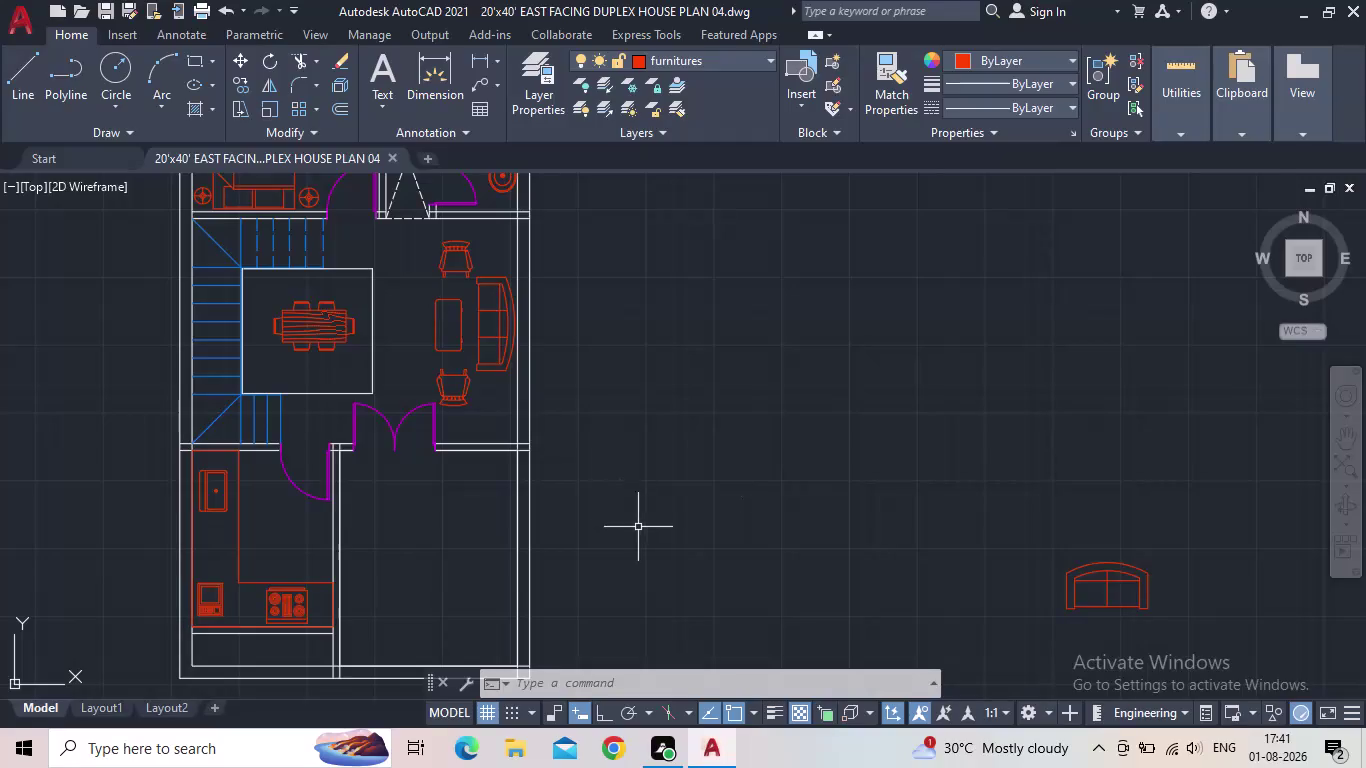
Inspect the strip below the kitchen counter by selecting its boundary lines.
scroll(down, 3)
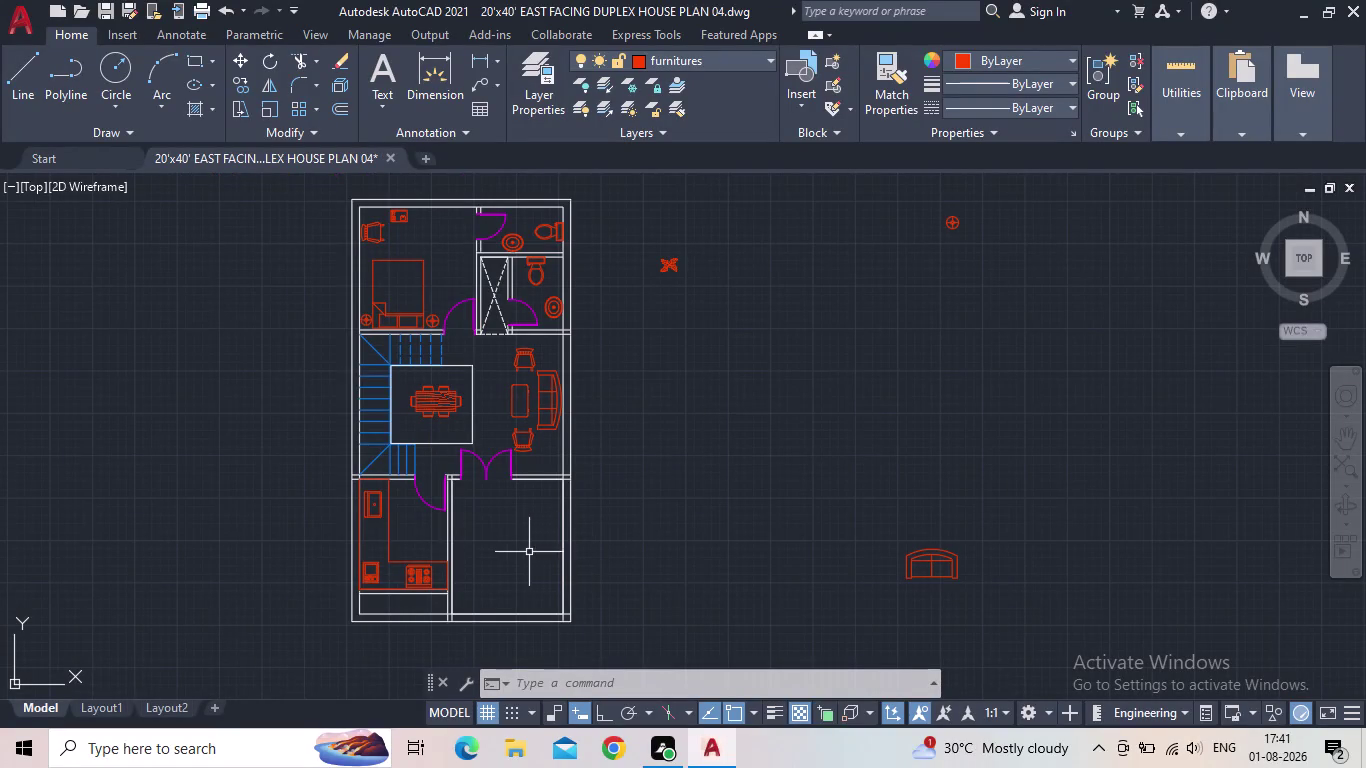
middle_drag(391, 608, 454, 575)
scroll(up, 3)
scroll(up, 3)
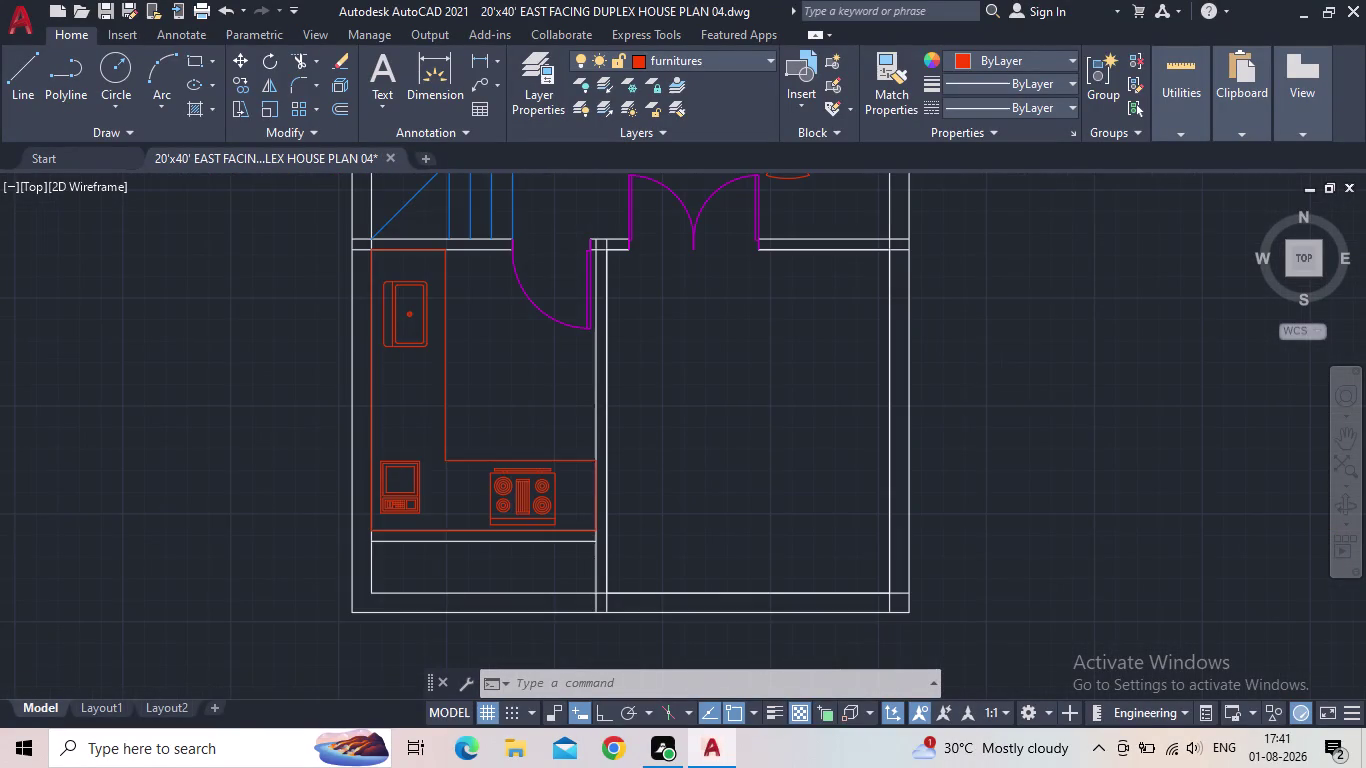
click(418, 524)
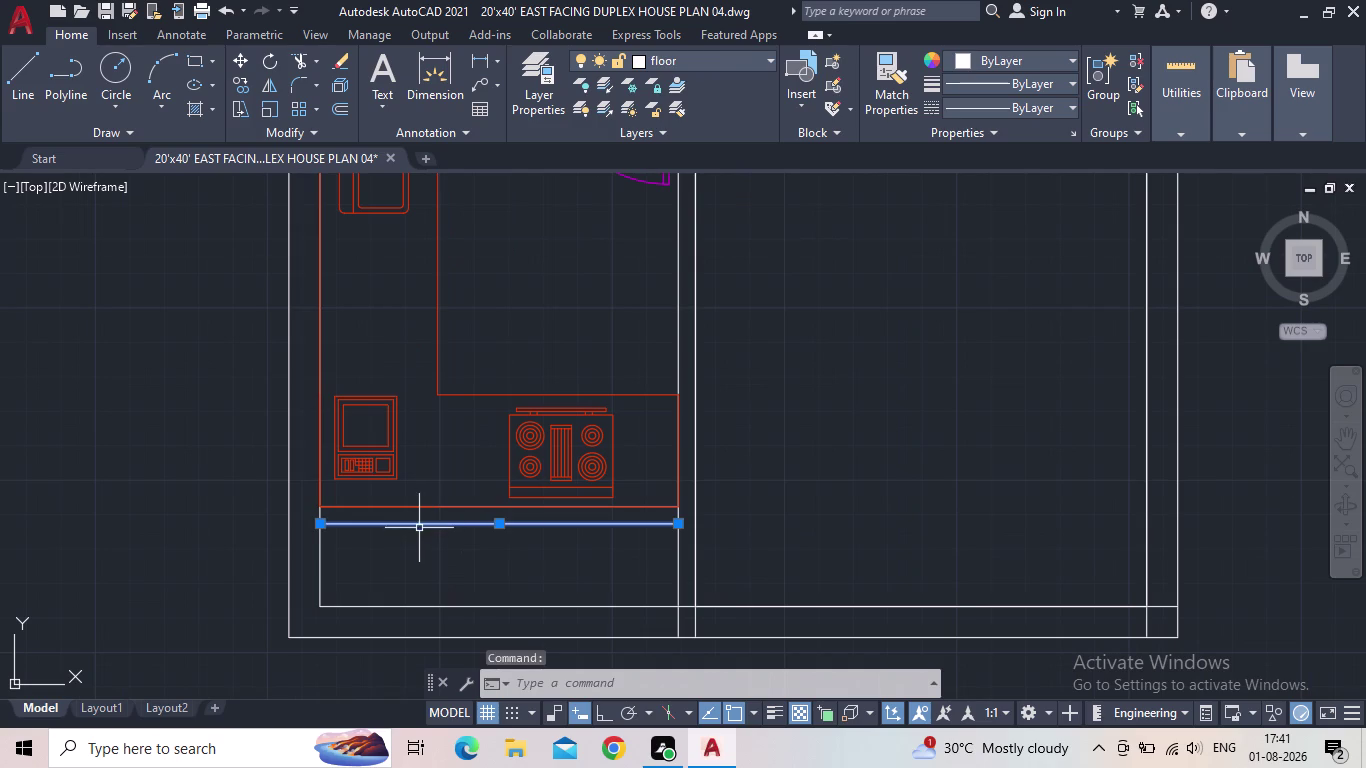
click(316, 580)
click(321, 580)
click(318, 579)
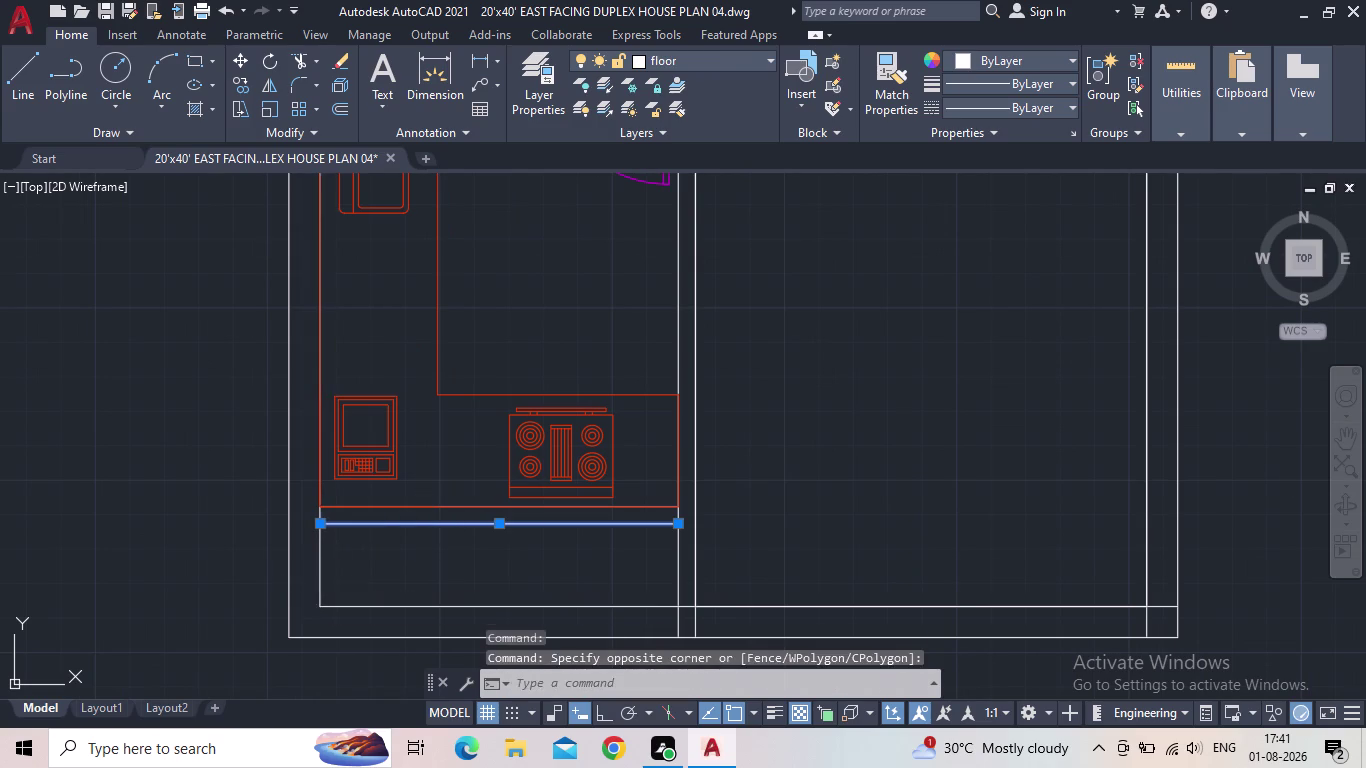
click(393, 610)
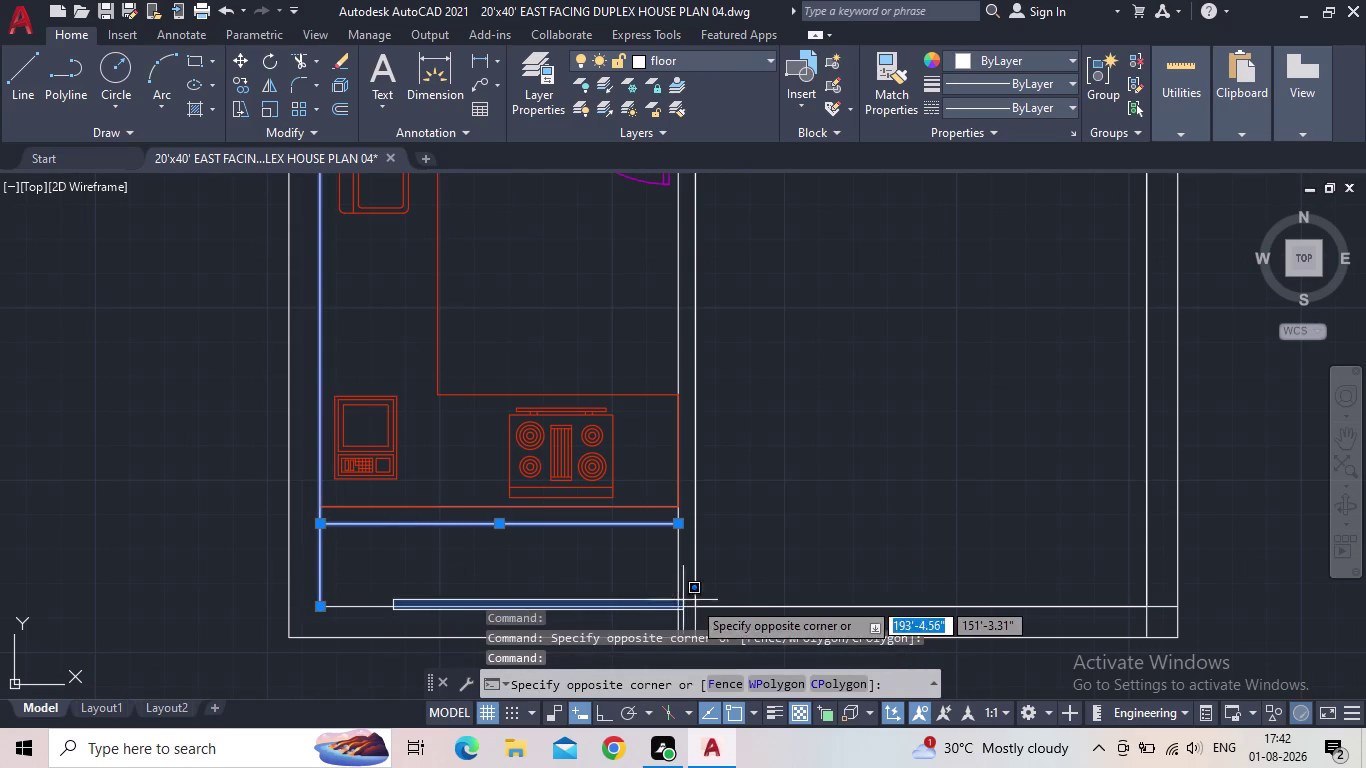
click(671, 599)
click(679, 592)
click(627, 612)
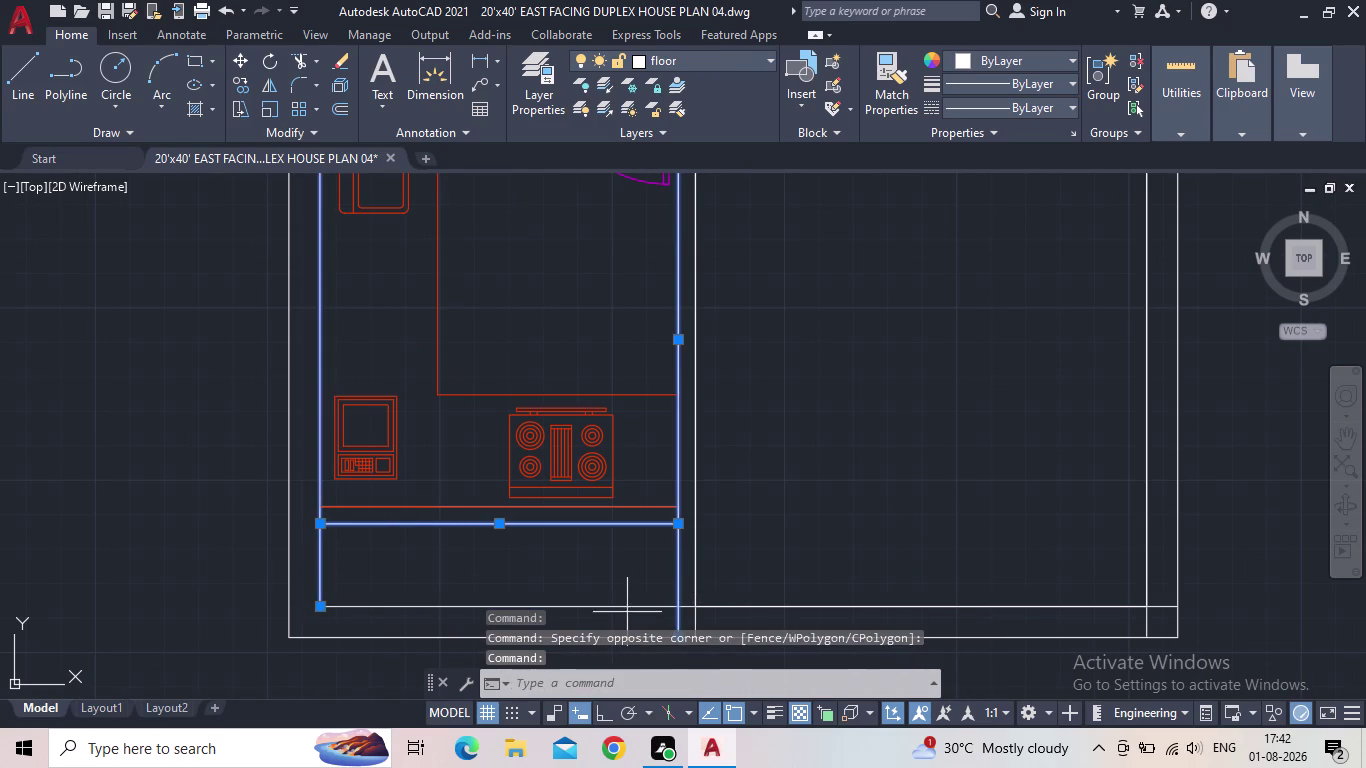
click(620, 606)
key(Escape)
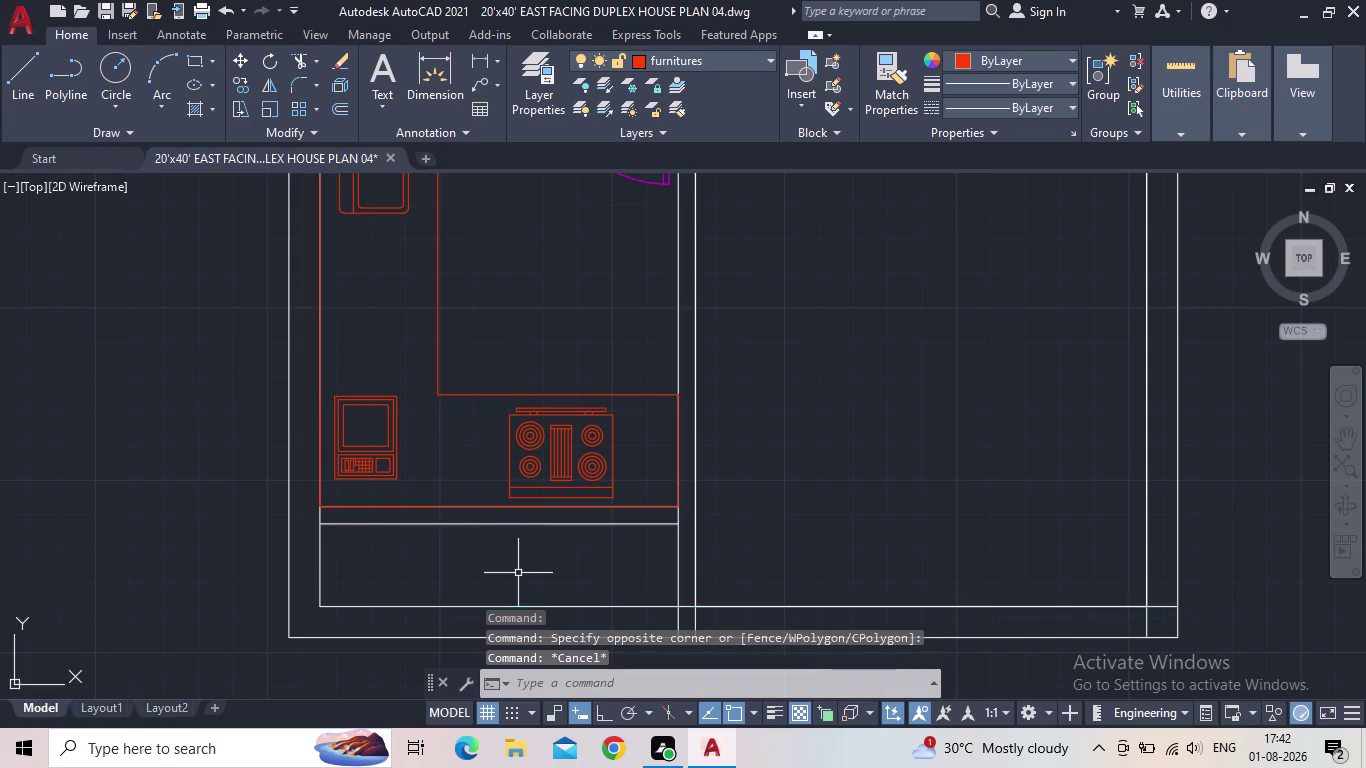
scroll(down, 3)
middle_drag(551, 561, 553, 576)
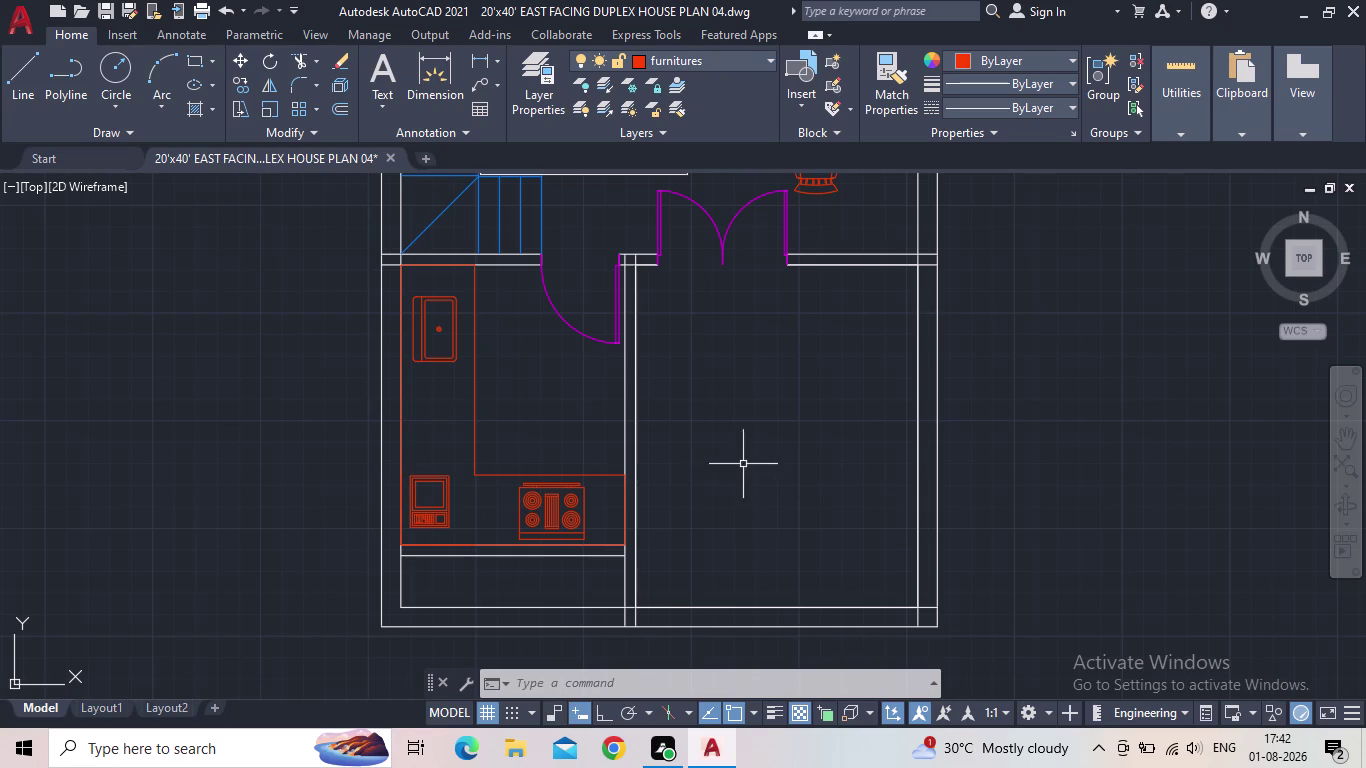
Erase the spare sofa lying beside the plan.
middle_drag(744, 441, 720, 424)
scroll(down, 3)
middle_drag(705, 412, 705, 416)
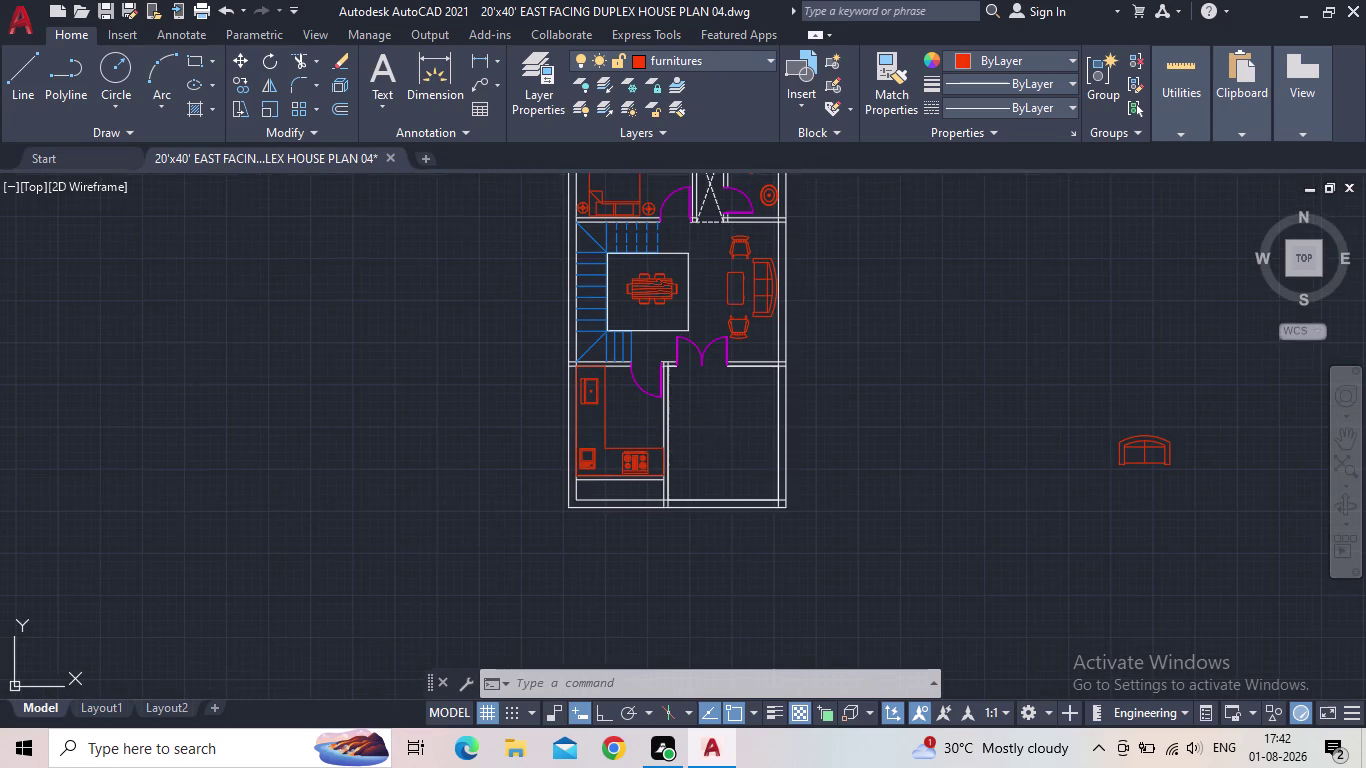
middle_drag(705, 416, 676, 464)
middle_click(676, 464)
scroll(up, 3)
scroll(down, 3)
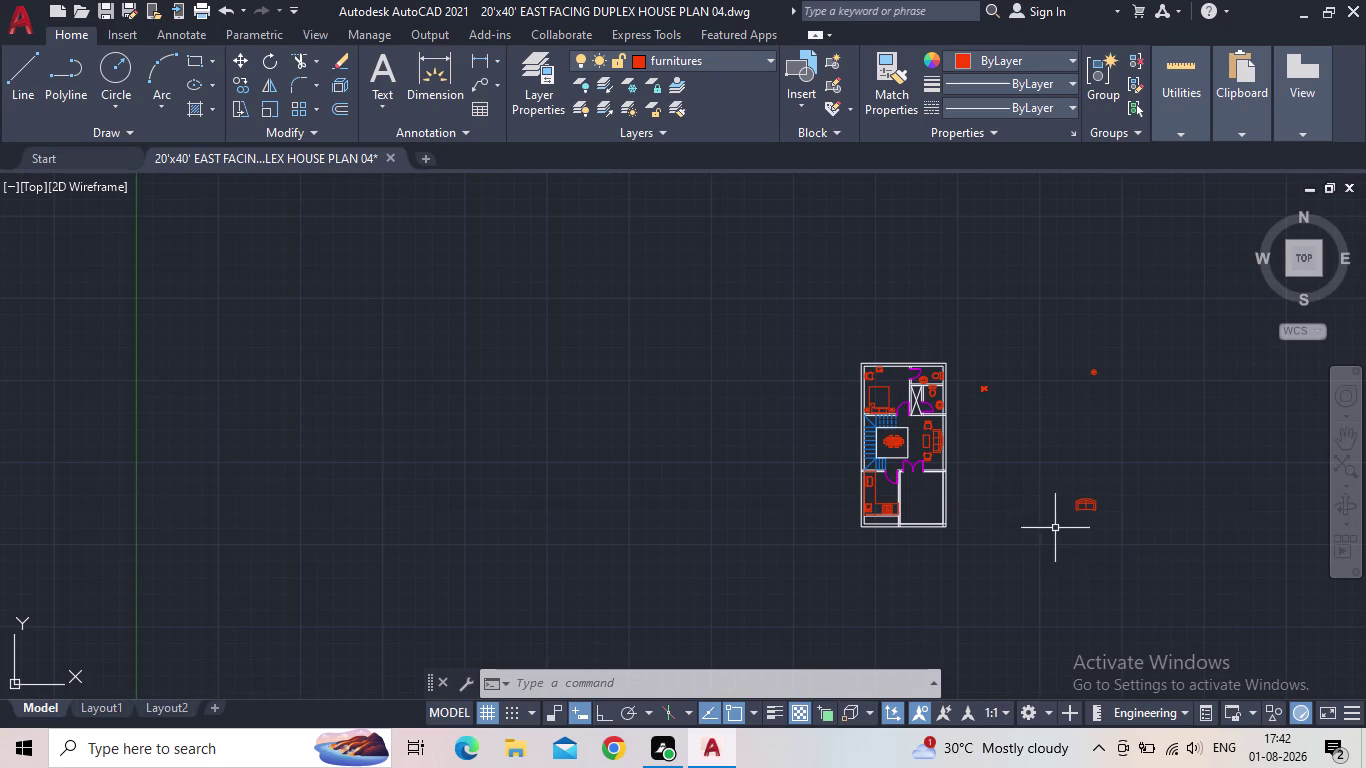
drag(1102, 544, 1092, 521)
click(1071, 470)
key(Delete)
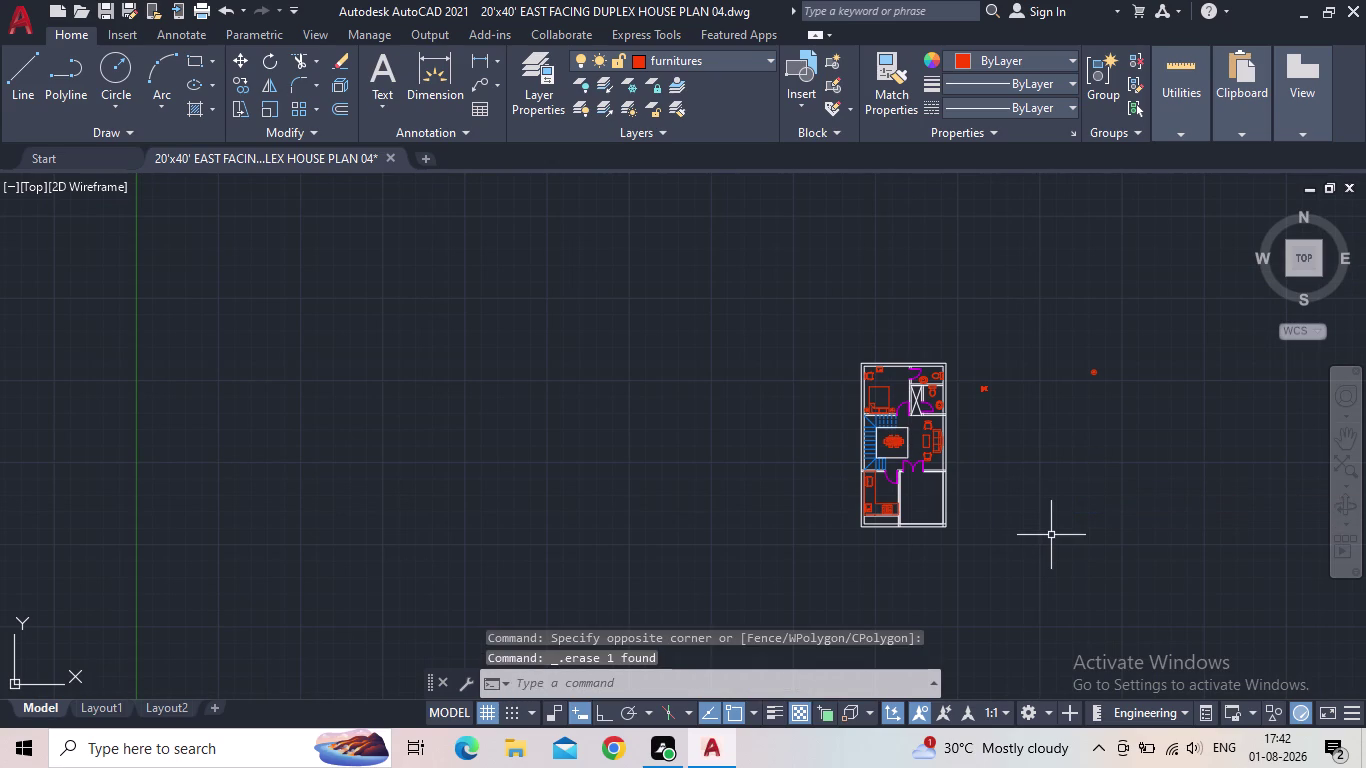
Grip-move the plant block into the strip below the kitchen counter.
scroll(up, 3)
scroll(up, 3)
click(984, 474)
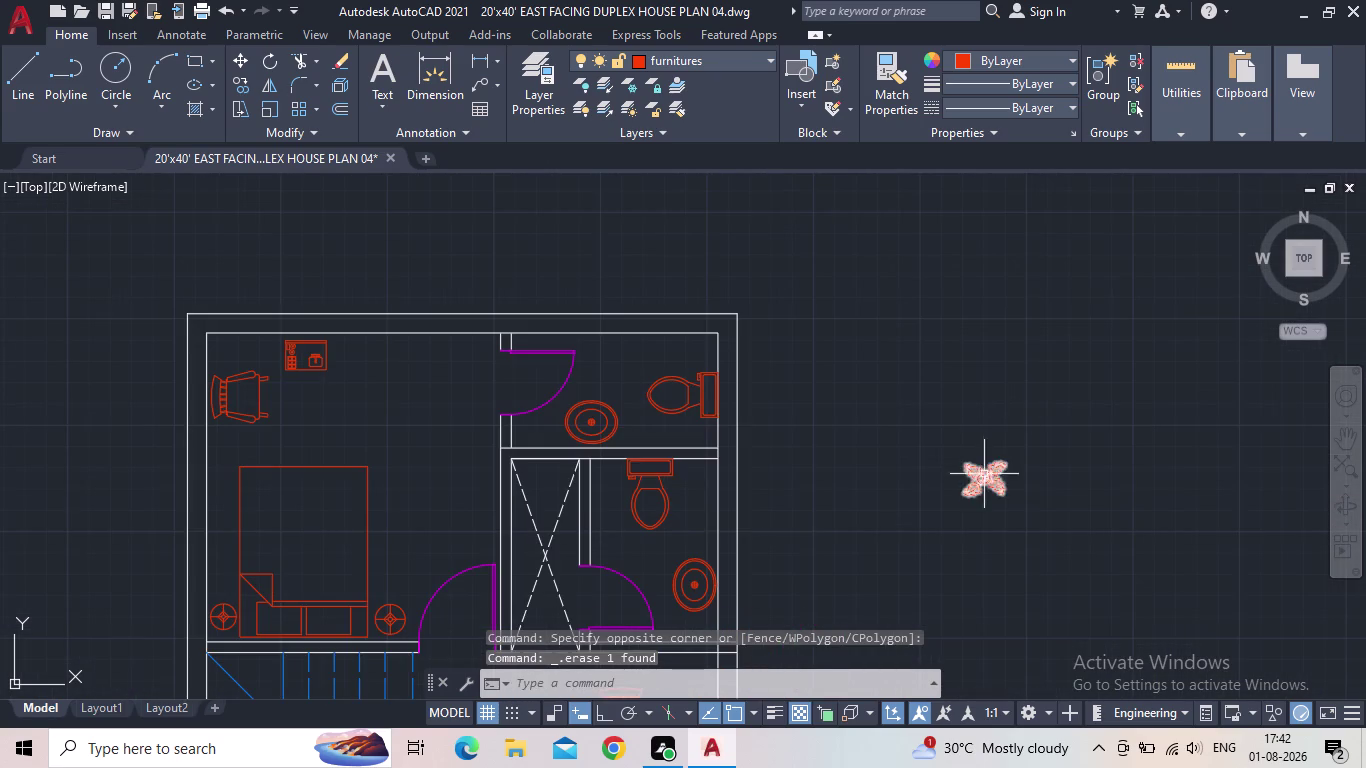
click(982, 479)
middle_drag(906, 536, 1070, 404)
scroll(down, 3)
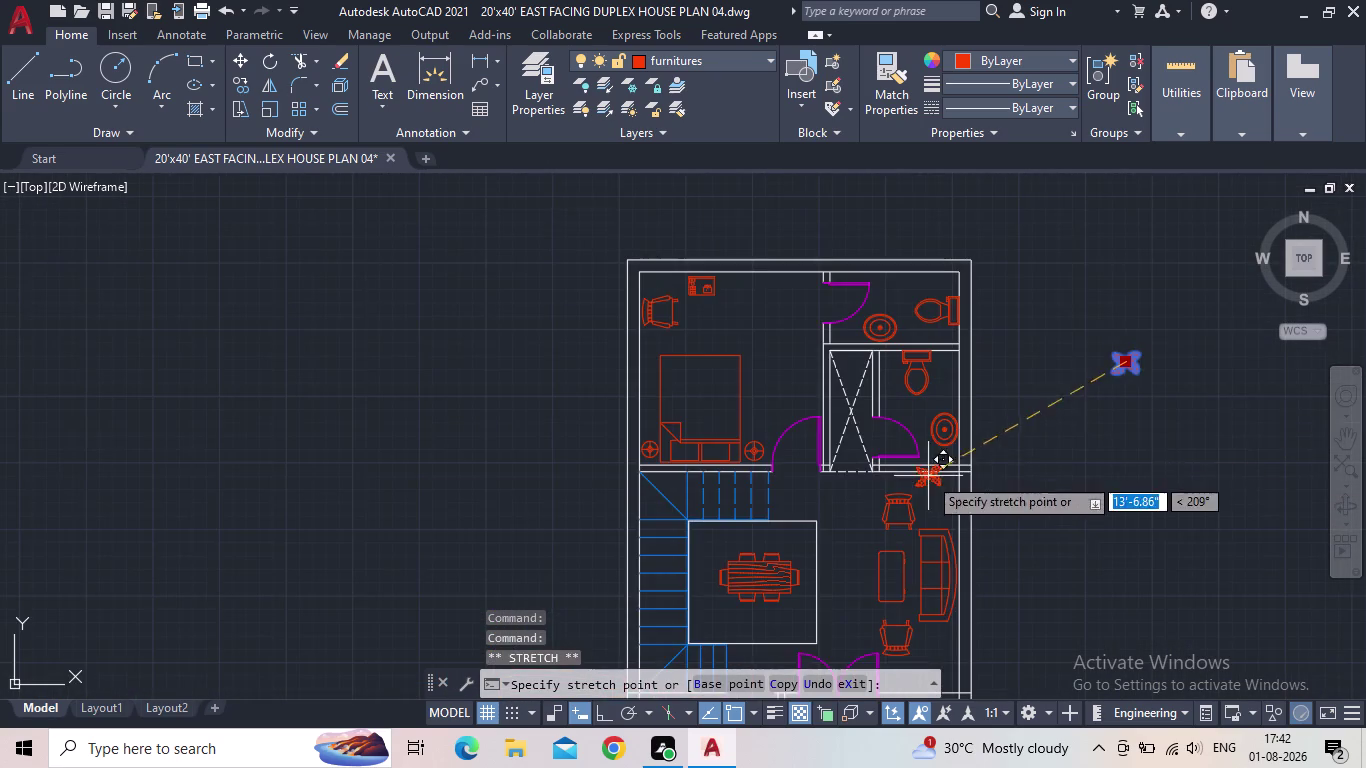
middle_drag(921, 496, 981, 342)
middle_drag(818, 535, 997, 324)
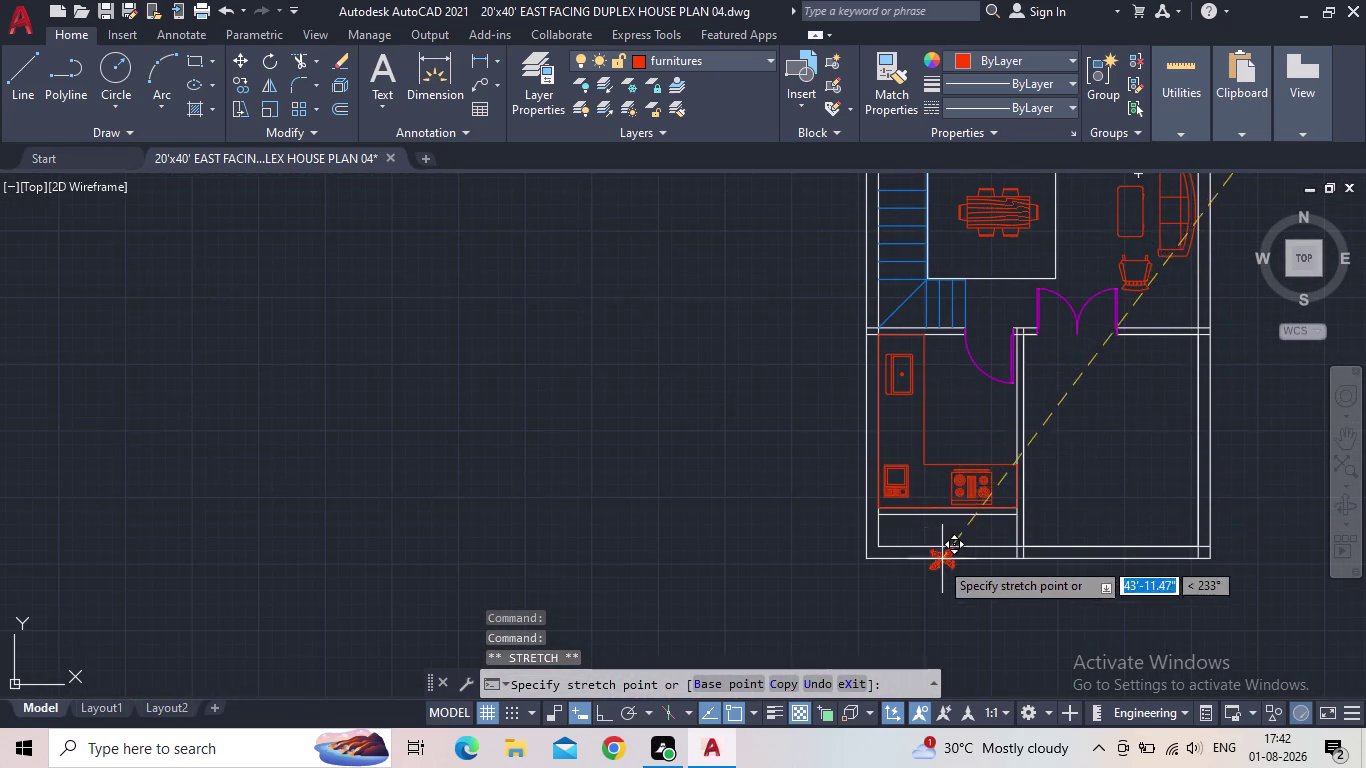
scroll(up, 3)
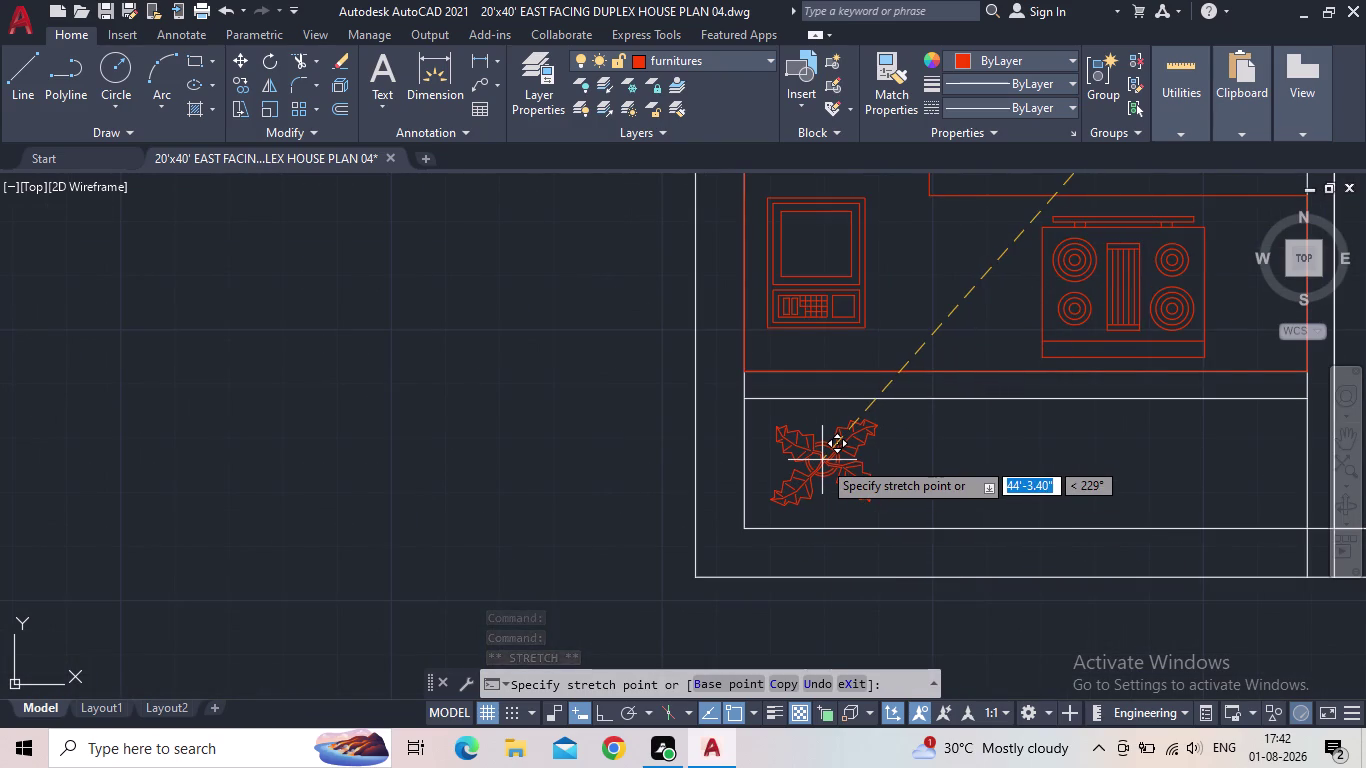
click(822, 460)
key(Escape)
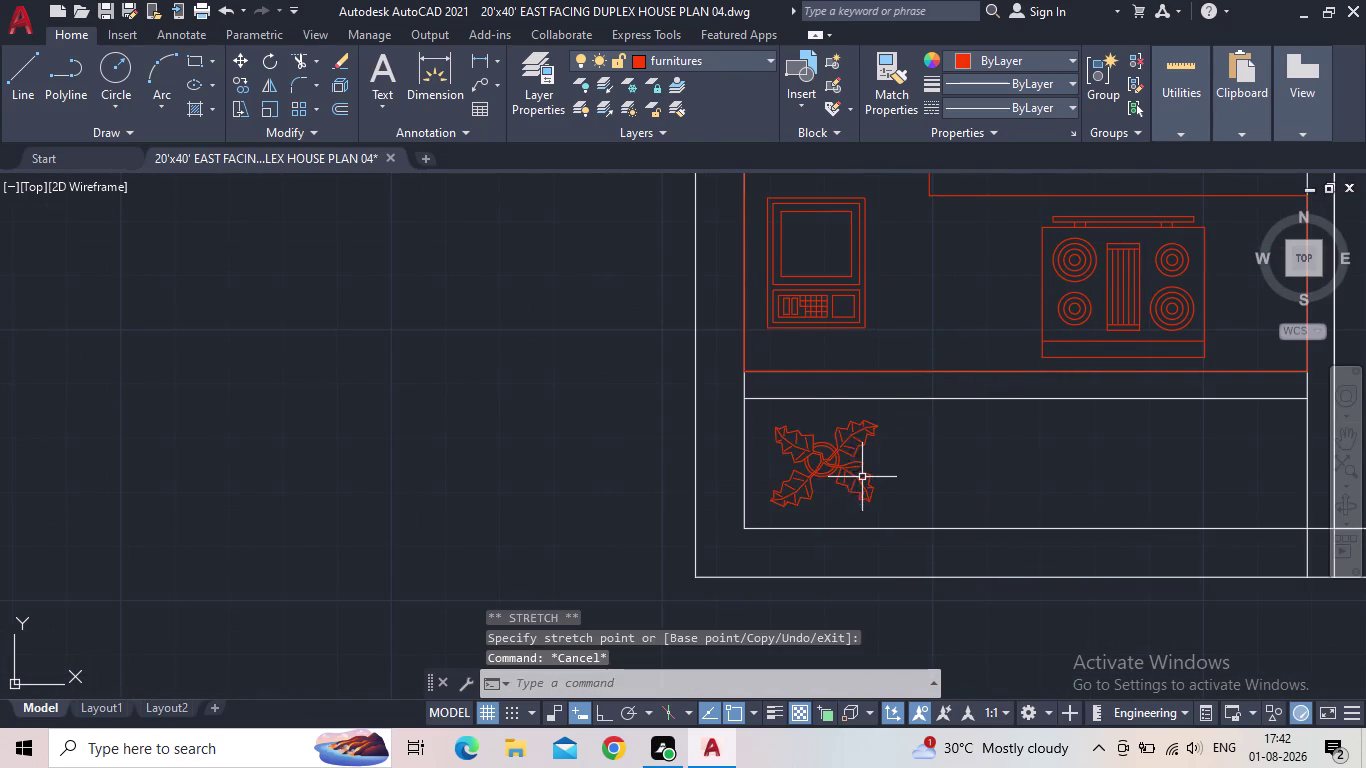
Shrink the plant about its centre with the SC scale command.
key(s)
key(c)
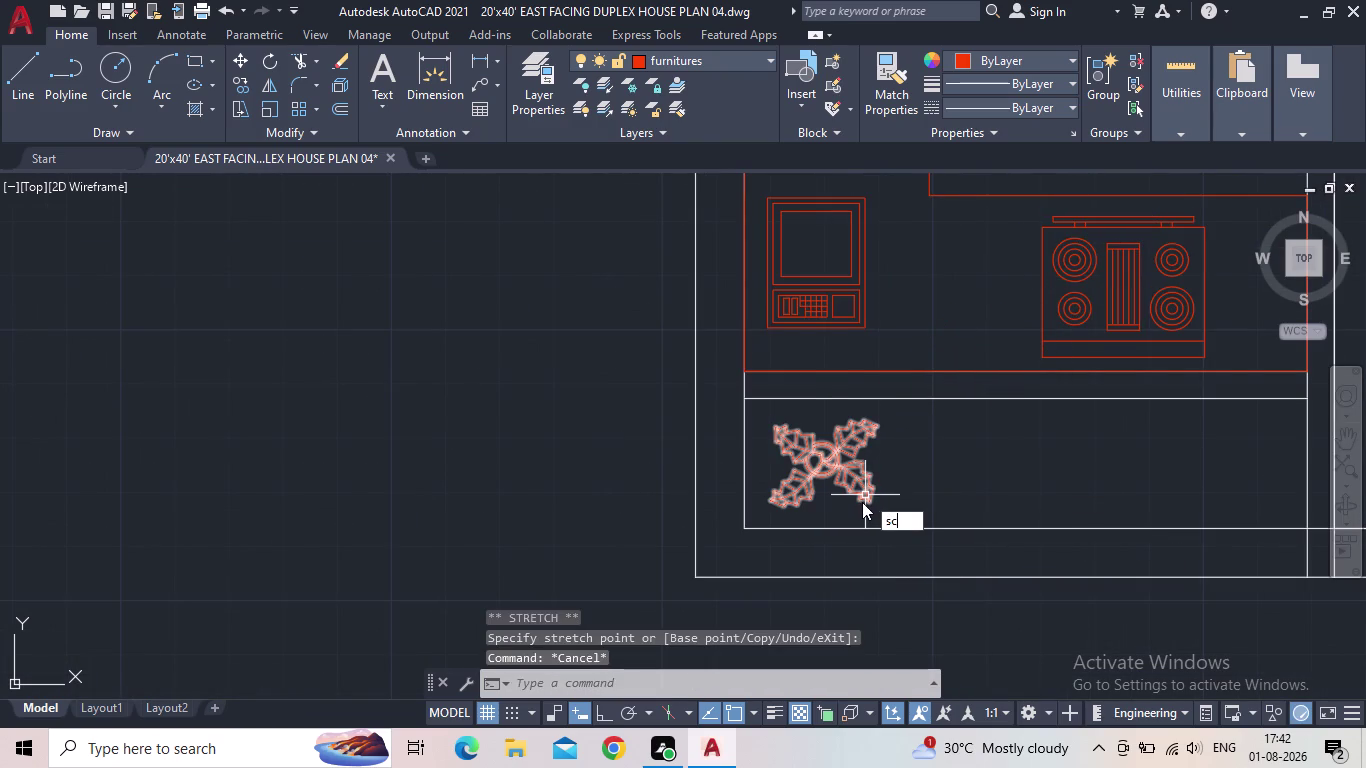
key(Return)
click(821, 463)
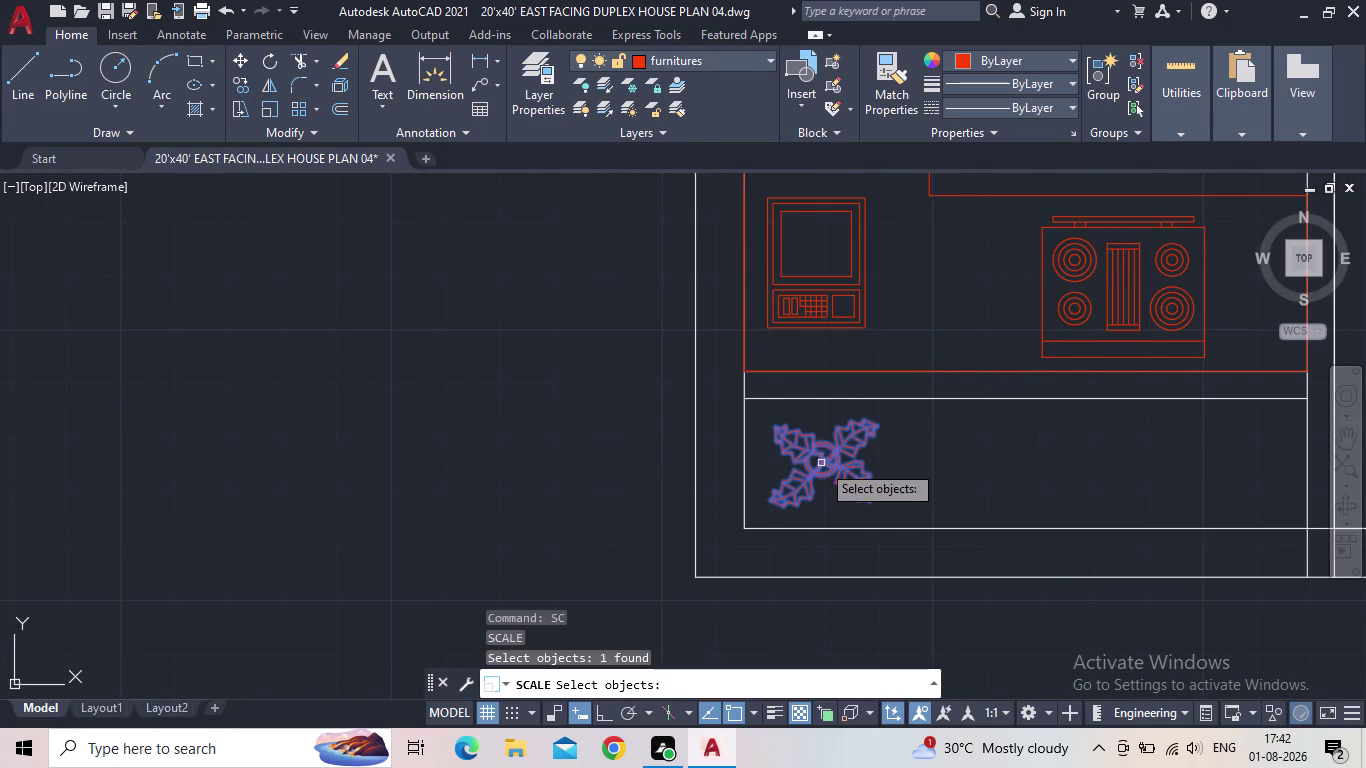
key(space)
click(824, 462)
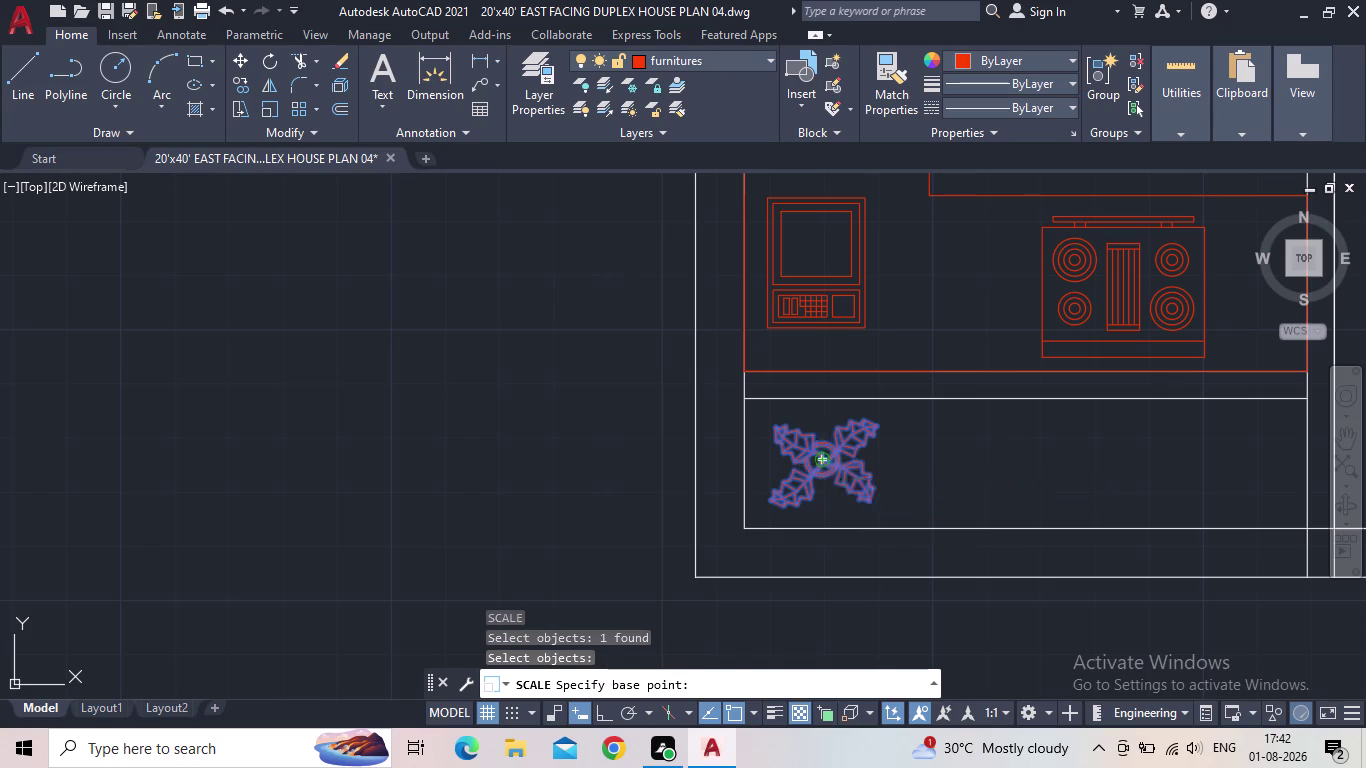
click(834, 500)
click(824, 465)
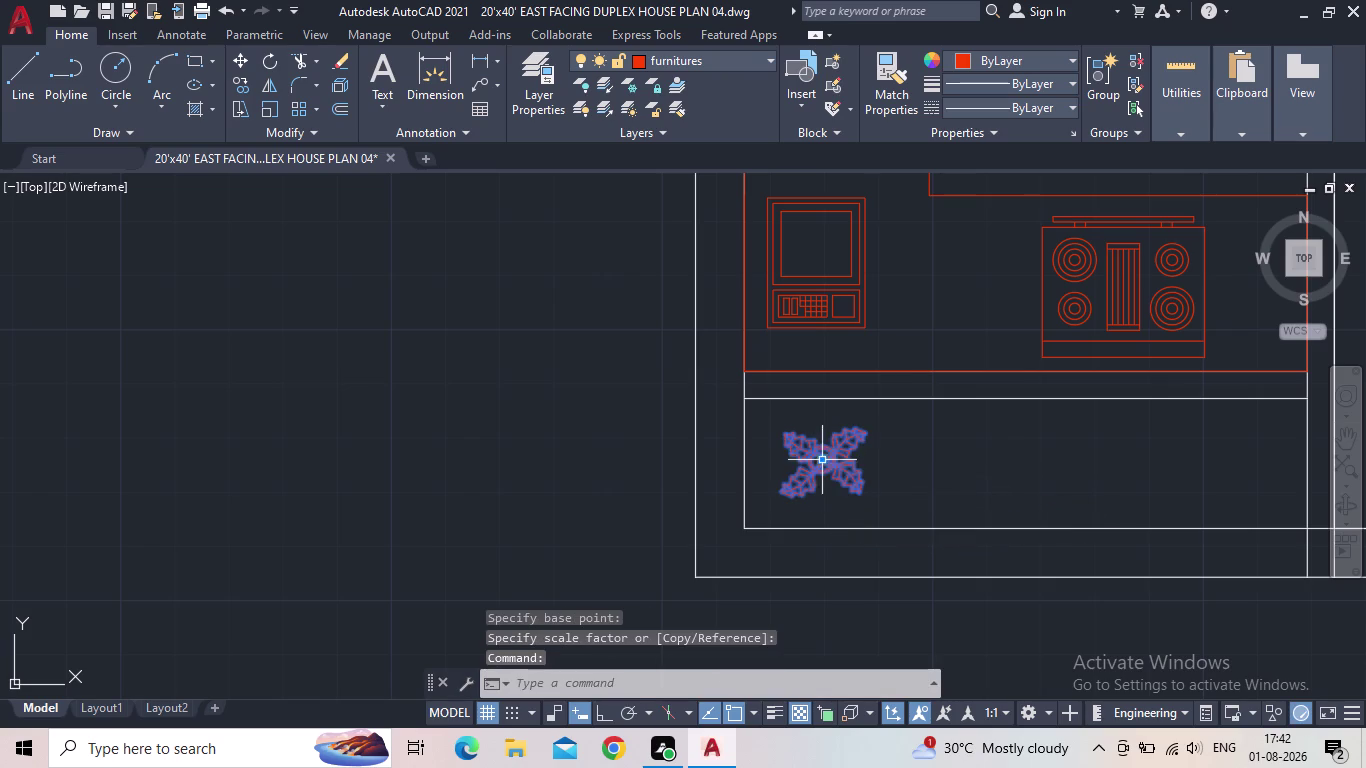
key(c)
key(o)
key(Return)
click(822, 459)
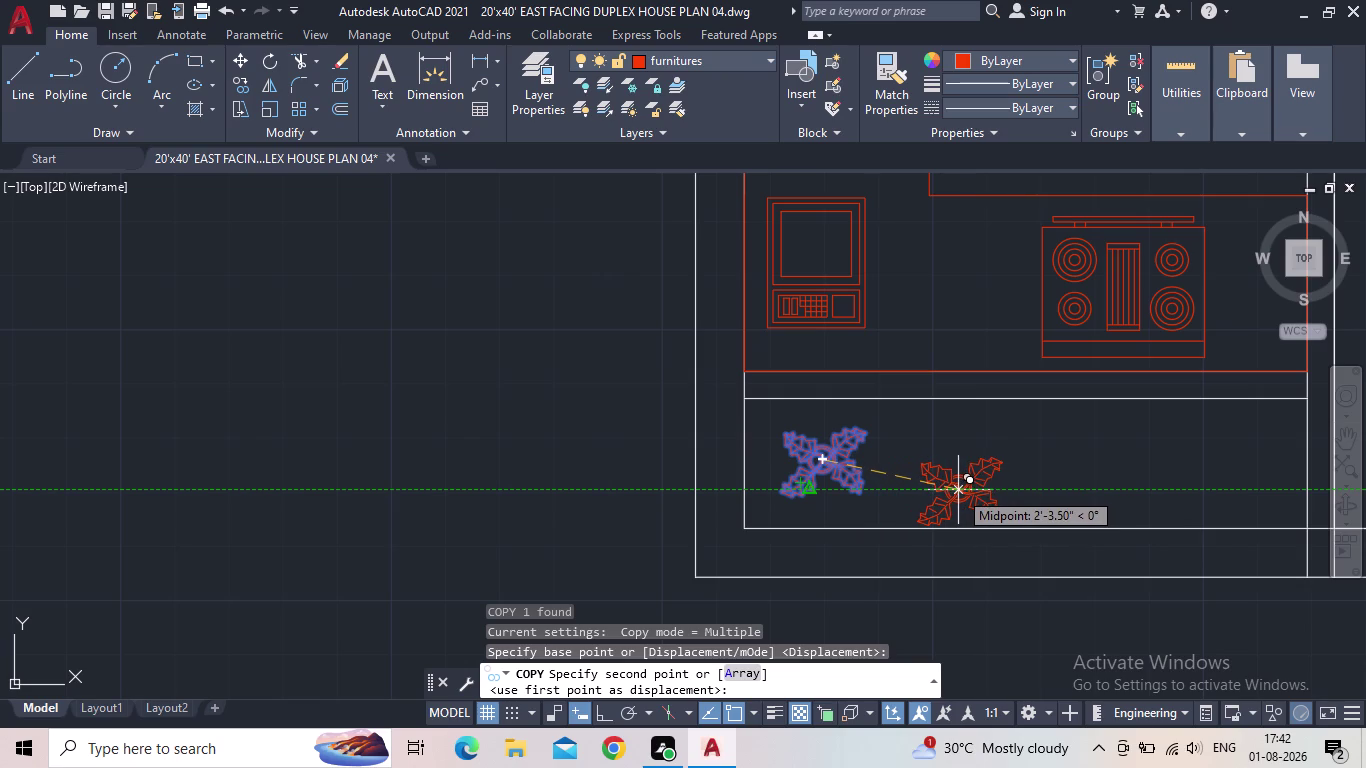
Place plant copies beside the first plant and in the adjacent room's corner.
click(957, 490)
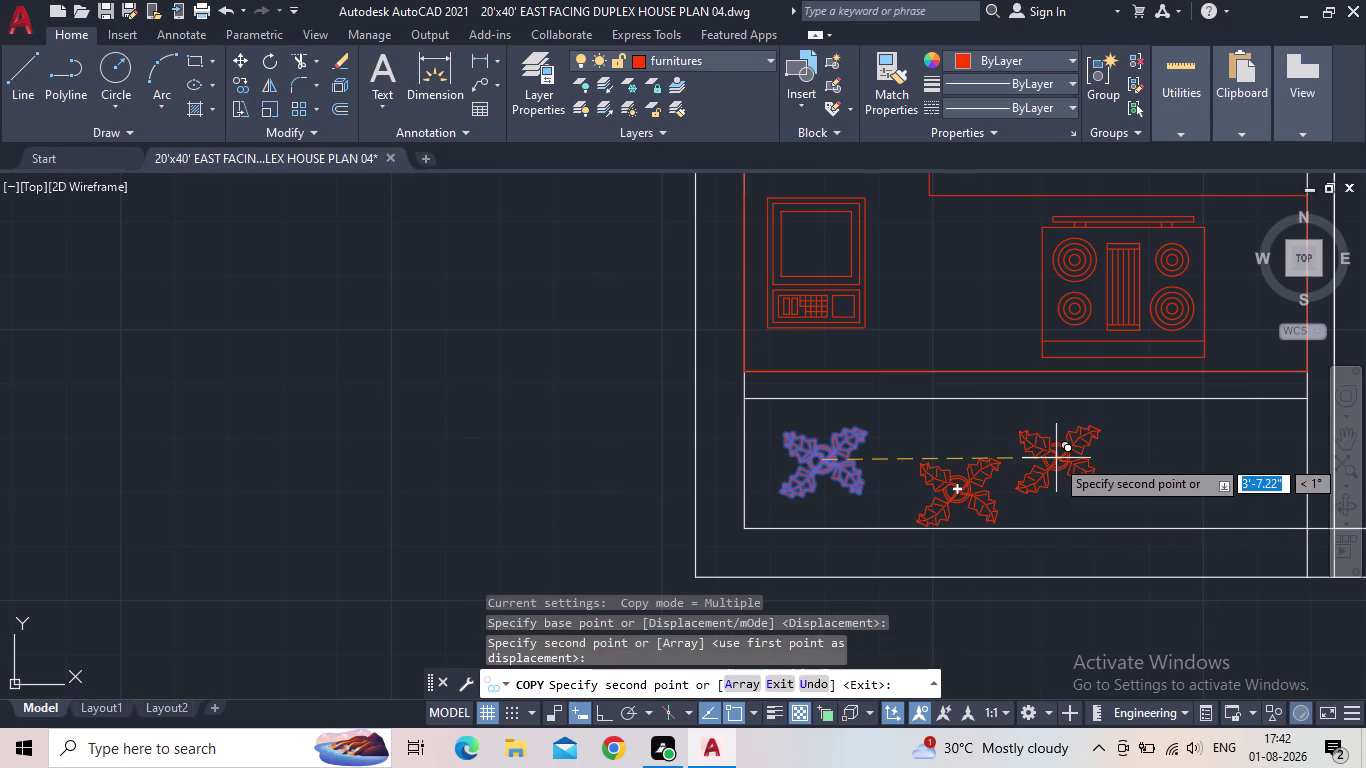
middle_drag(1221, 490, 1220, 490)
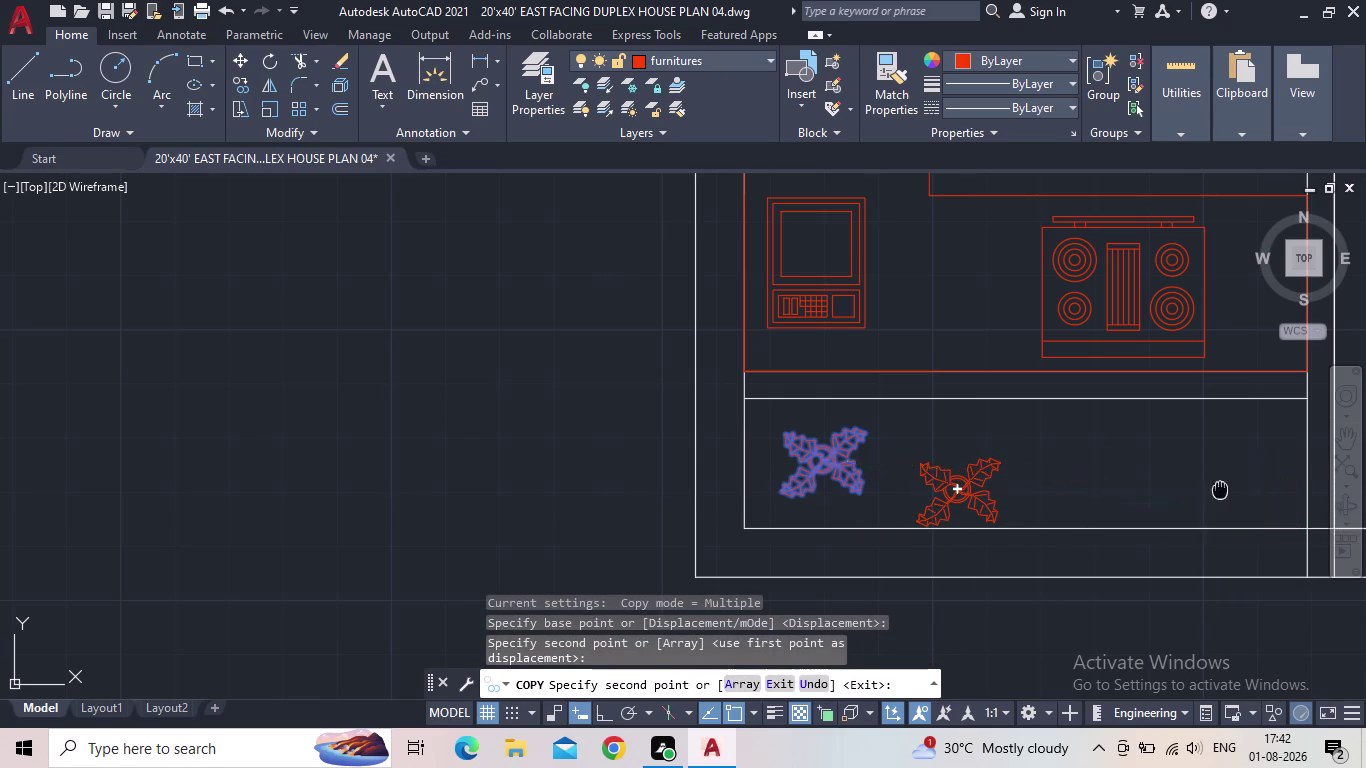
middle_drag(1220, 490, 949, 528)
scroll(down, 3)
middle_drag(829, 547, 707, 559)
scroll(down, 3)
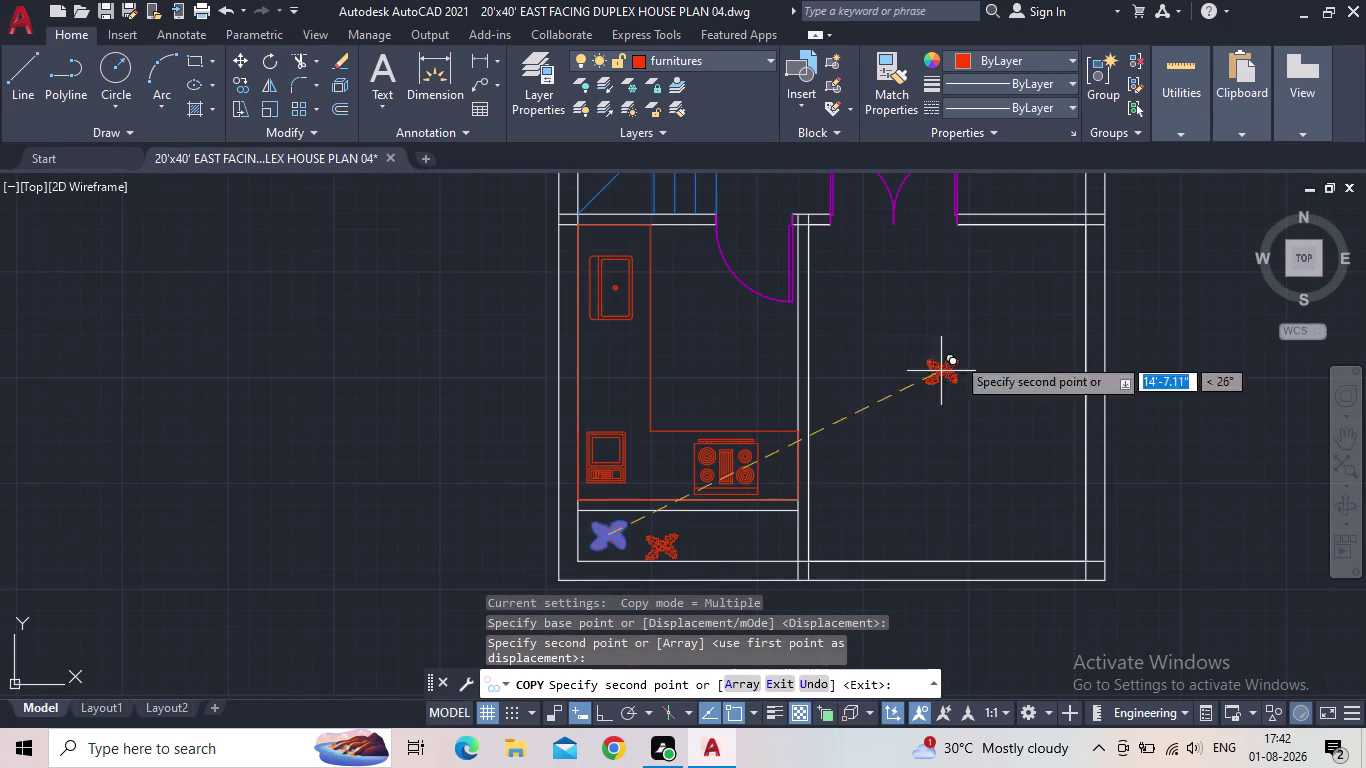
click(1045, 254)
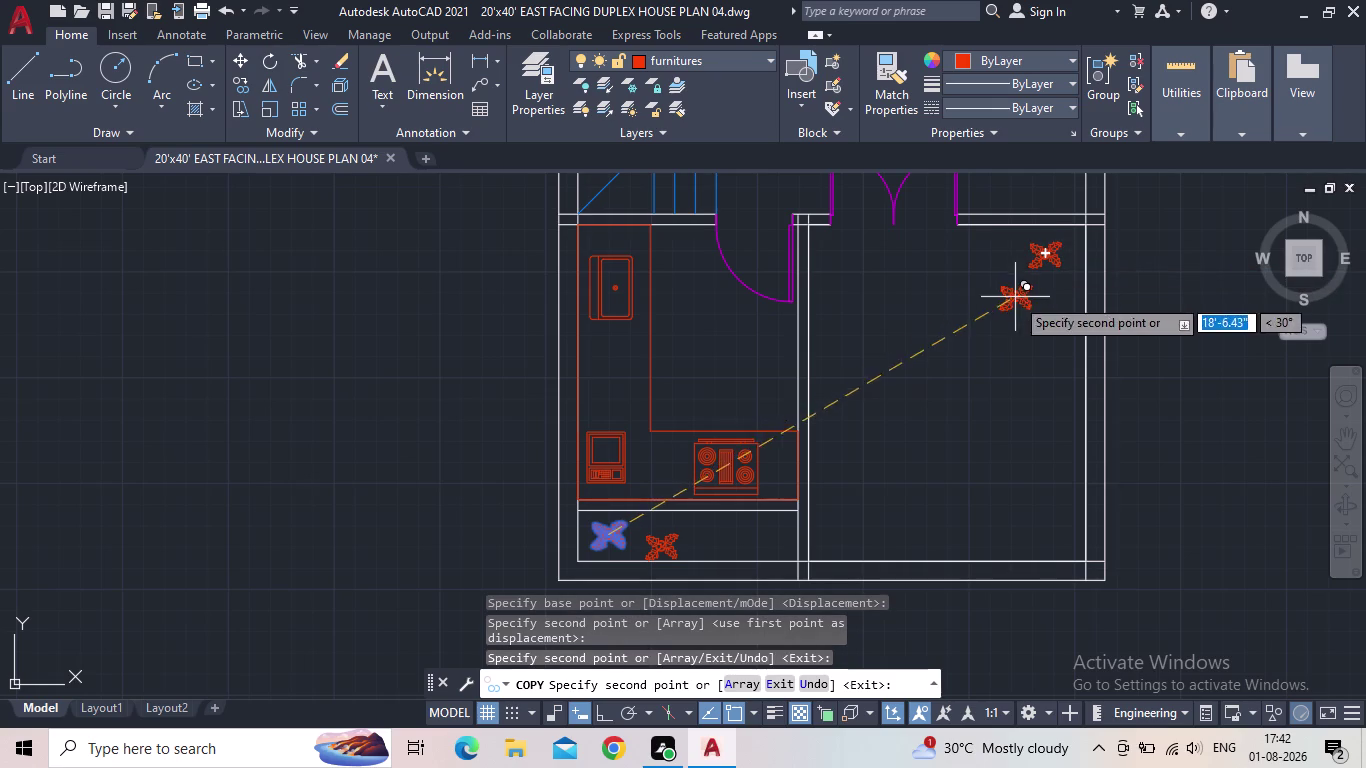
key(Escape)
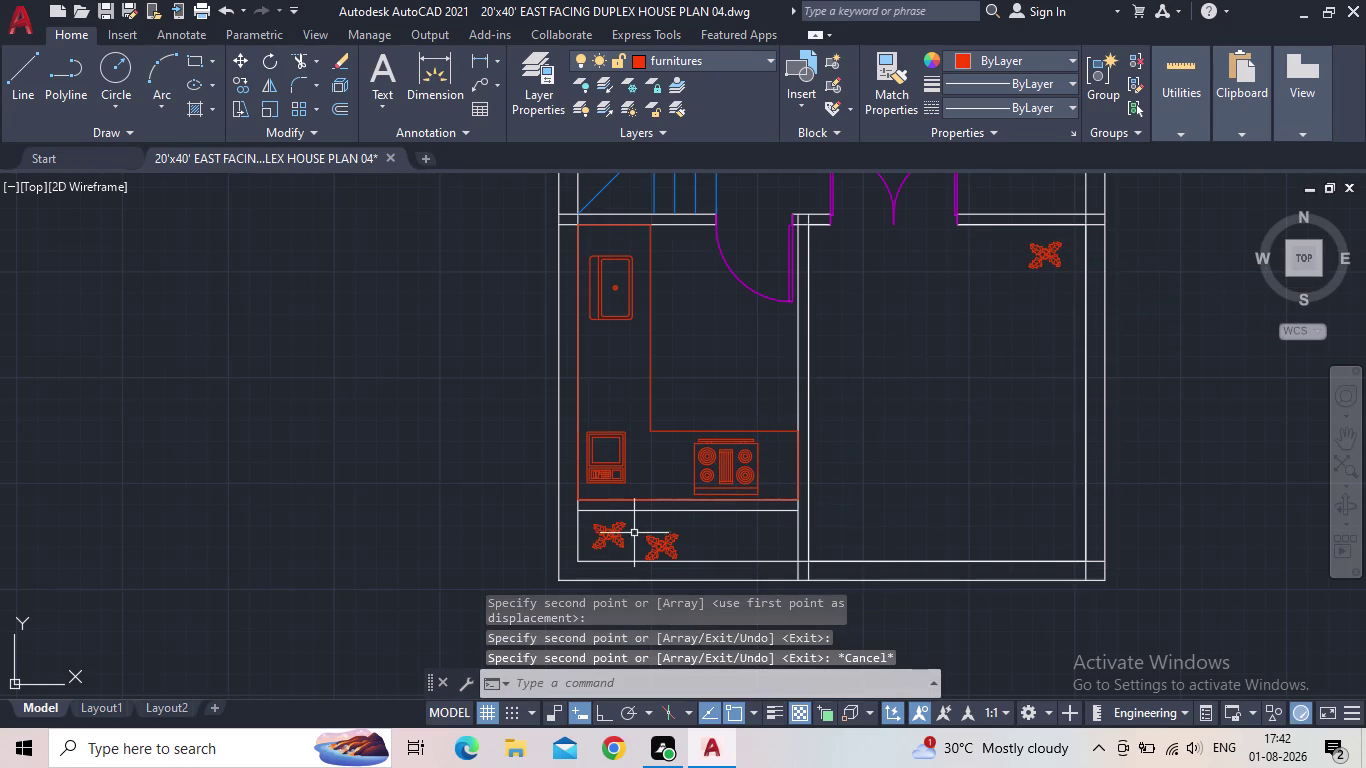
Reposition the first plant lower in the kitchen strip.
click(616, 536)
scroll(up, 3)
drag(617, 536, 619, 545)
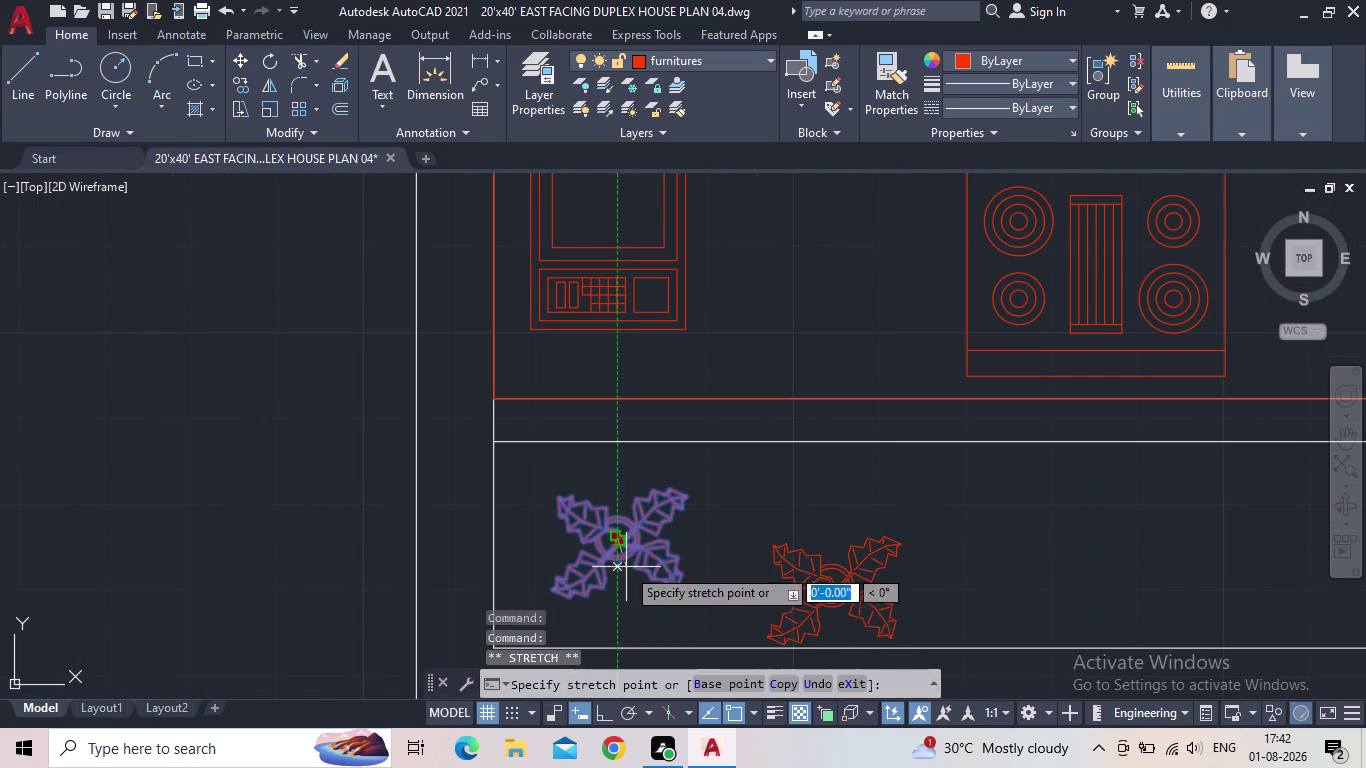
middle_drag(631, 581, 653, 519)
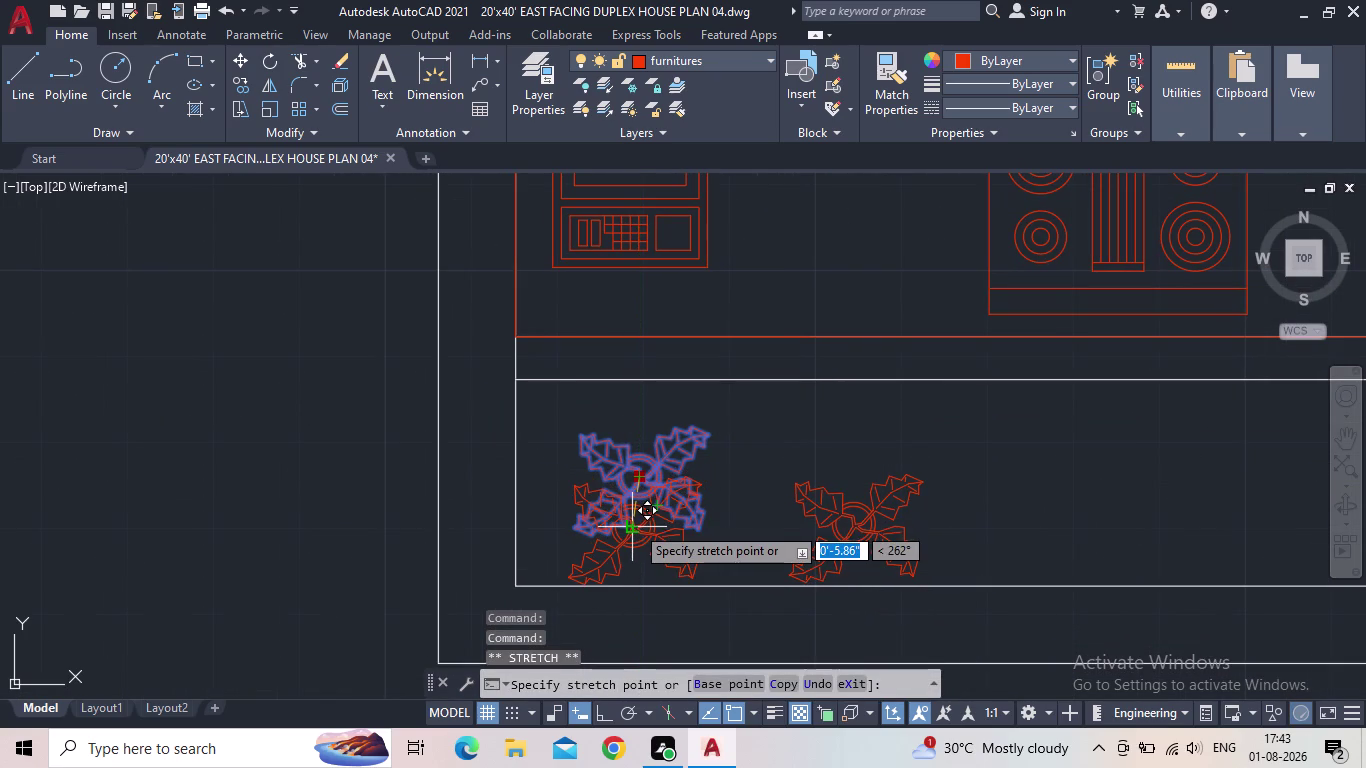
click(638, 518)
key(Escape)
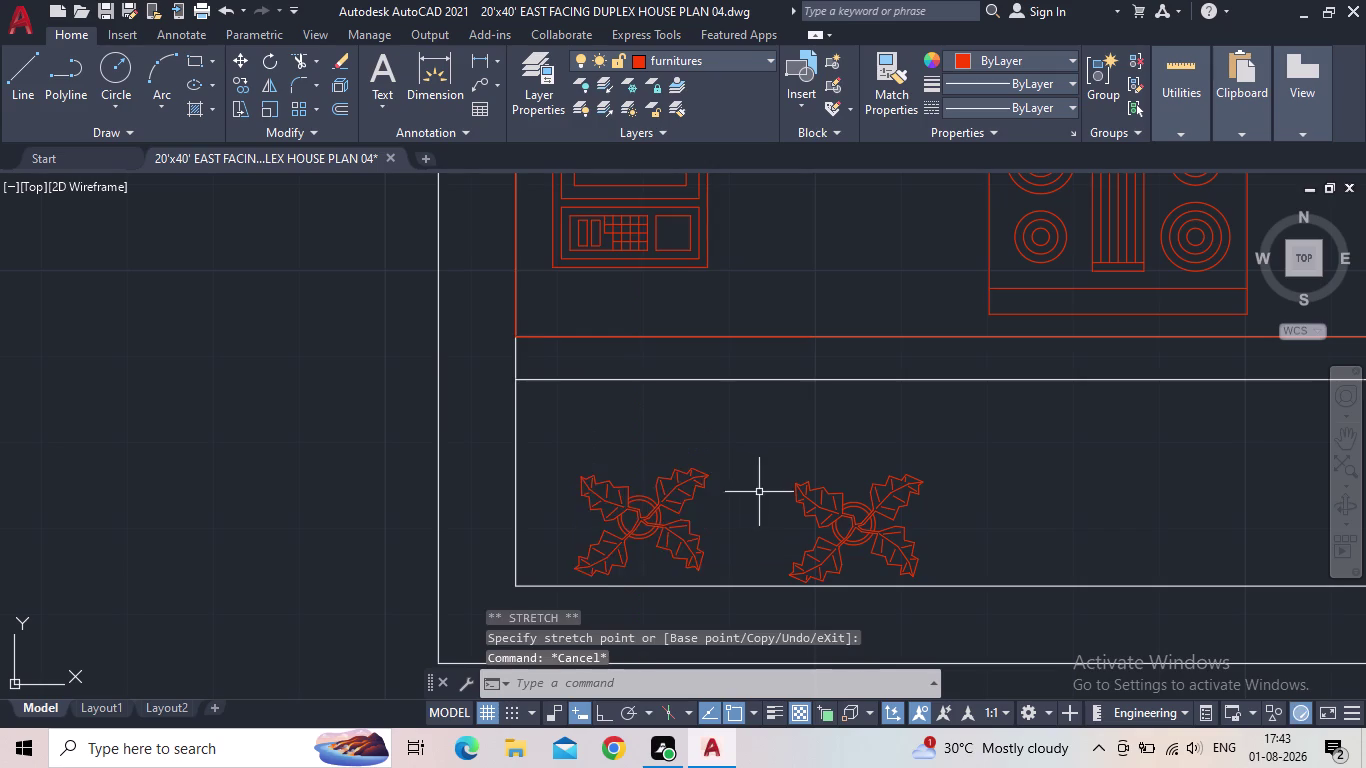
Select the plant symbol near the living room entrance.
scroll(down, 3)
middle_drag(743, 489, 566, 458)
middle_drag(688, 443, 643, 471)
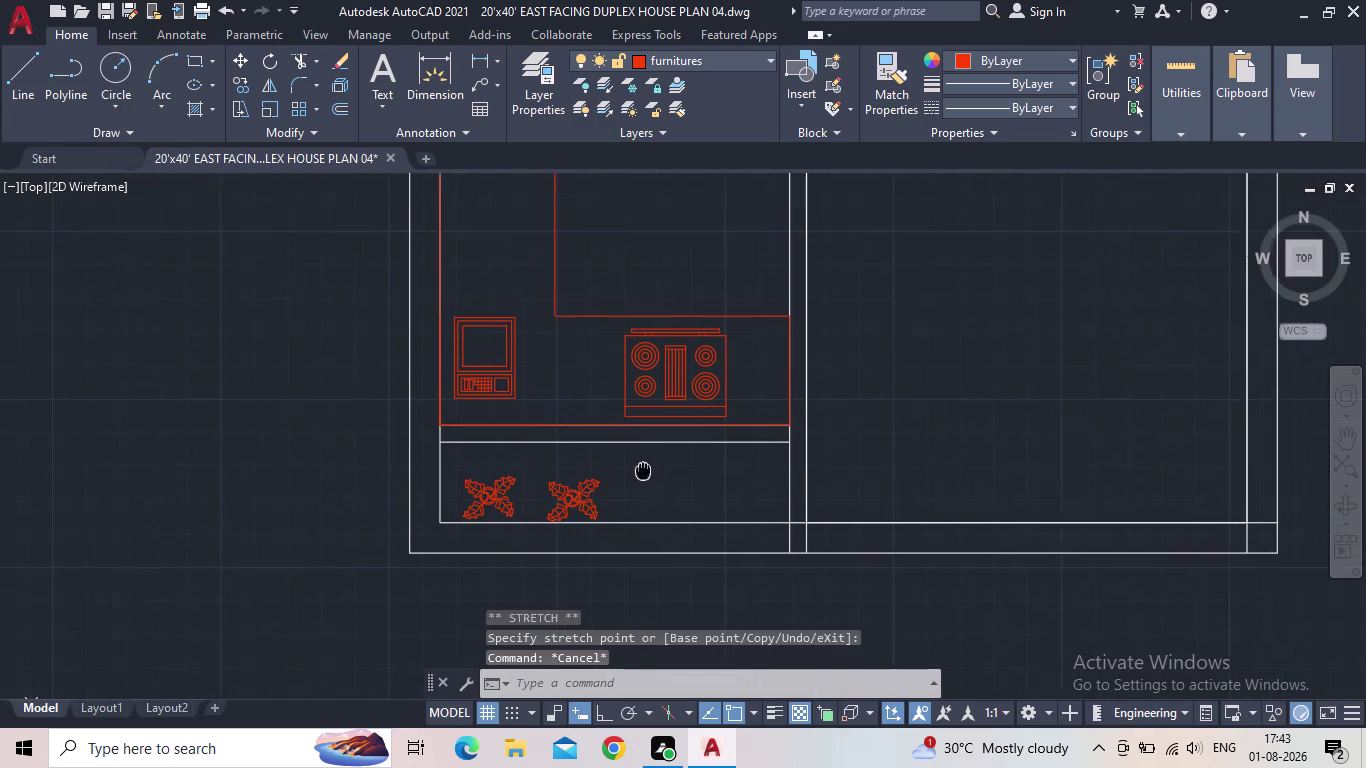
middle_drag(643, 471, 628, 476)
scroll(down, 3)
middle_drag(792, 359, 705, 505)
scroll(up, 3)
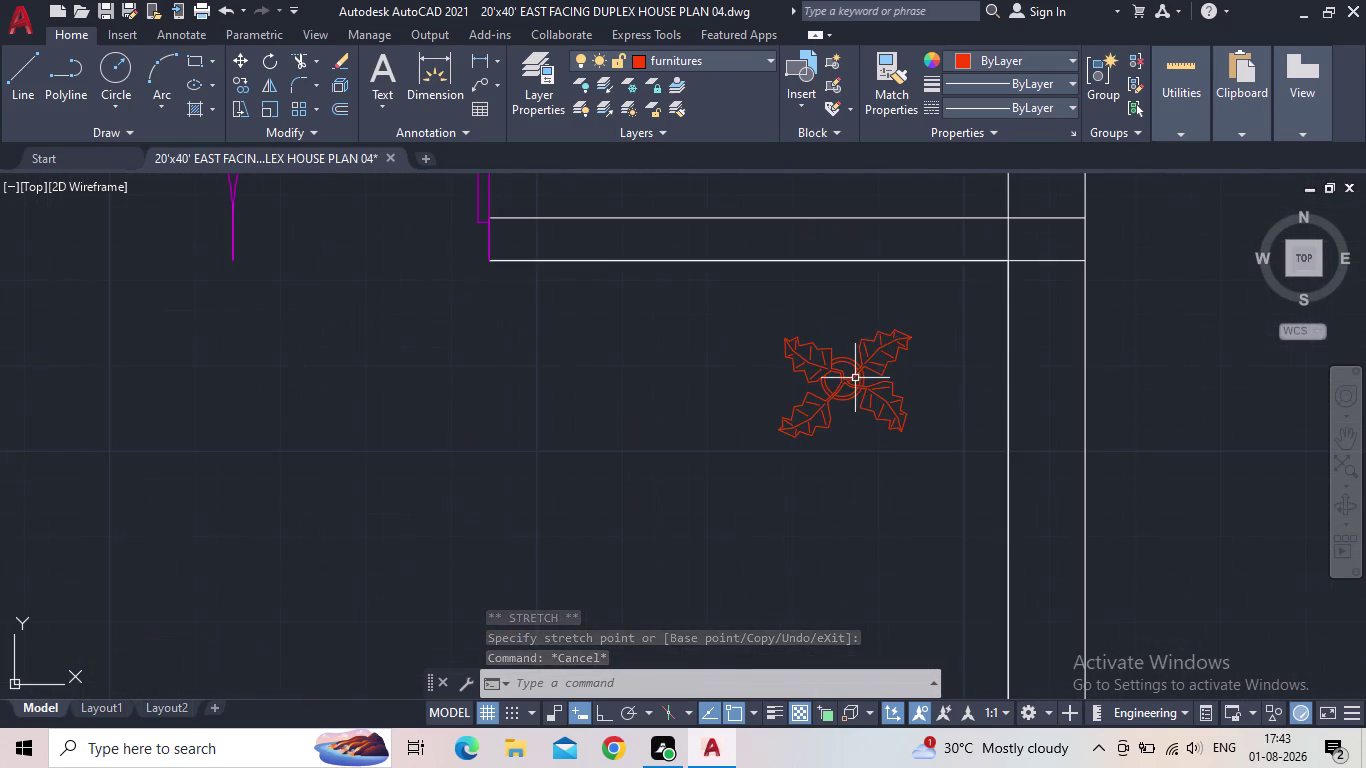
click(836, 385)
scroll(up, 3)
Resize that plant with SC, using its centre as the base point.
key(s)
key(c)
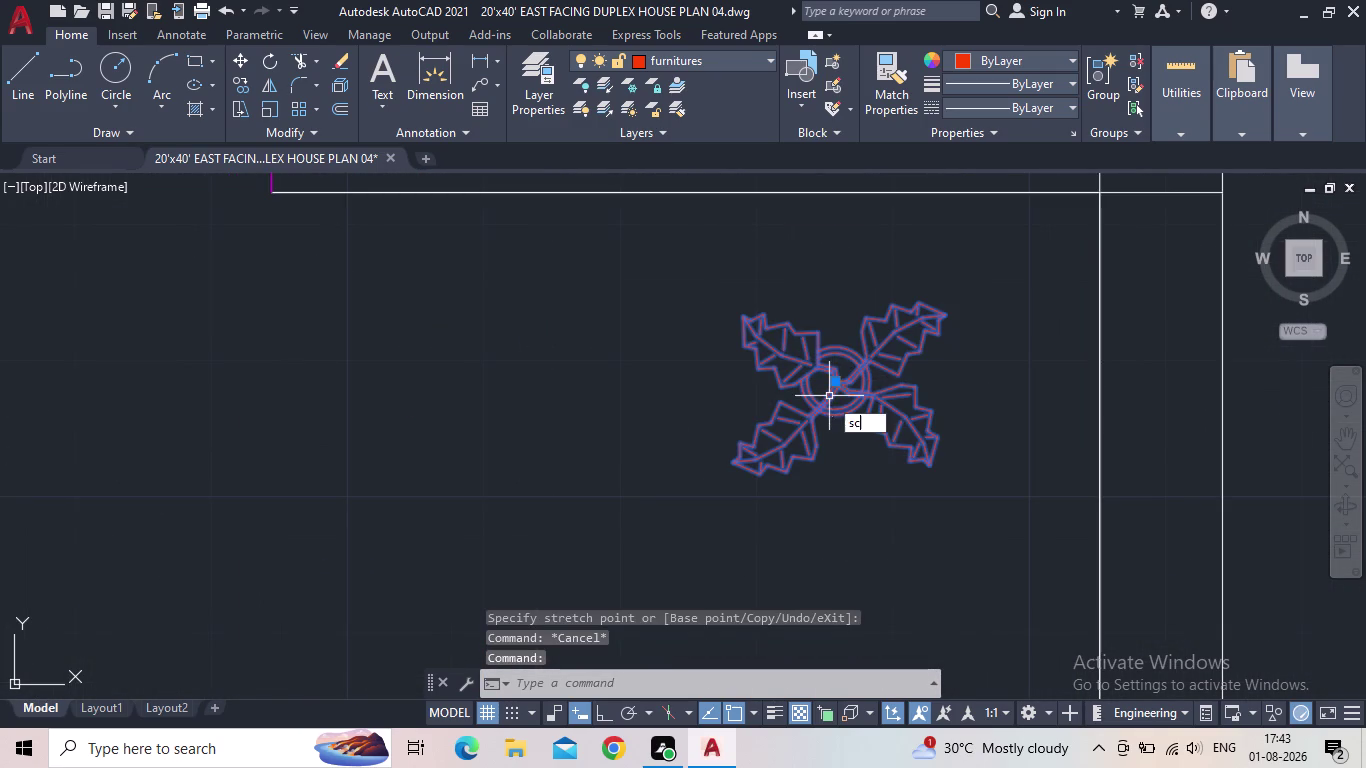
key(space)
click(838, 384)
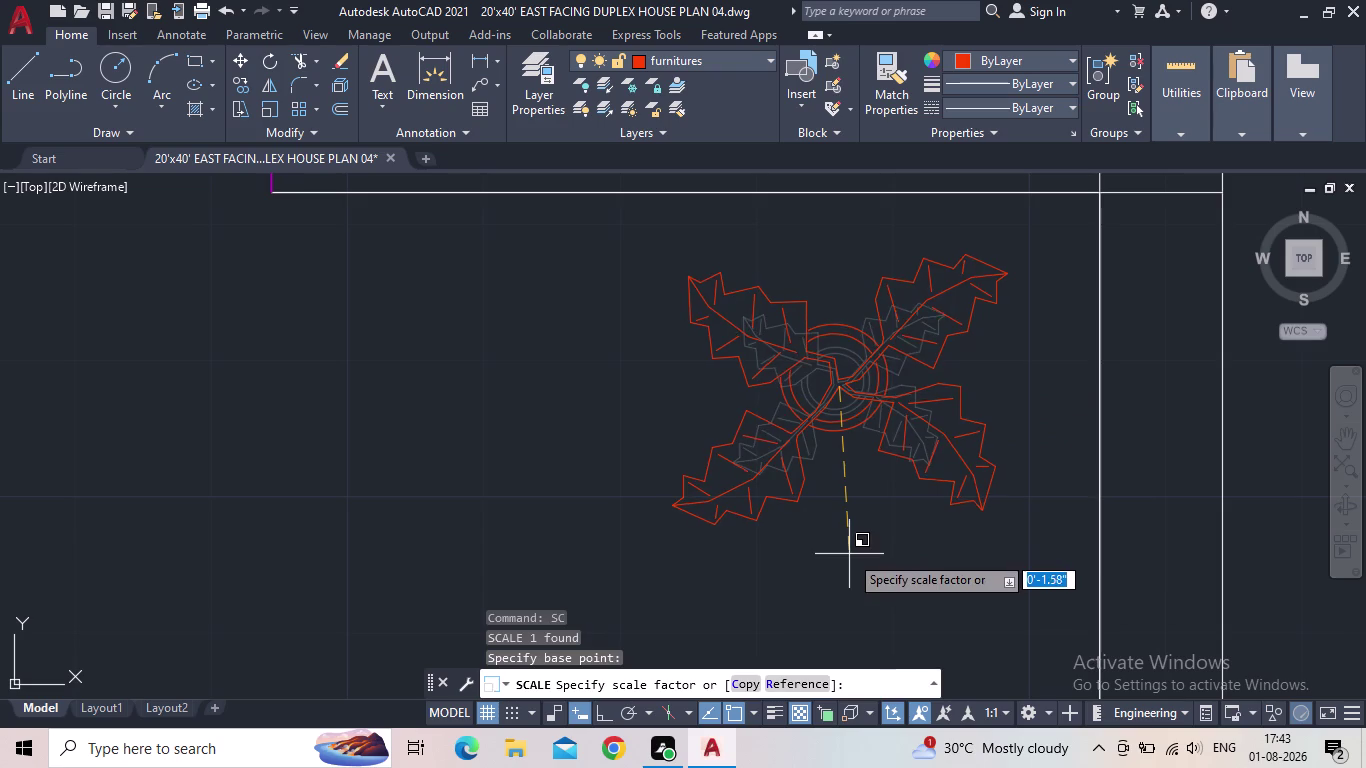
click(849, 554)
scroll(down, 3)
scroll(down, 3)
middle_drag(781, 428, 932, 339)
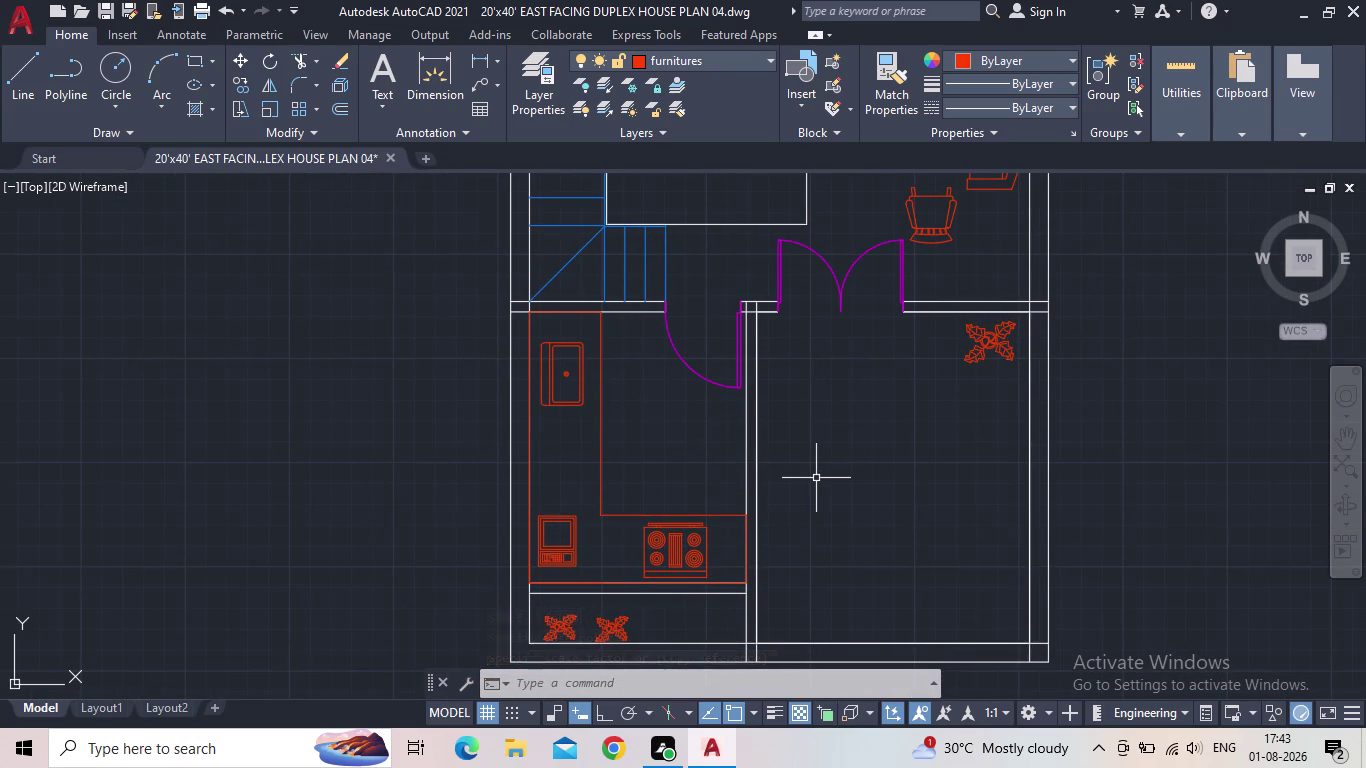
Centre the whole floor plan in view and save the drawing.
scroll(down, 3)
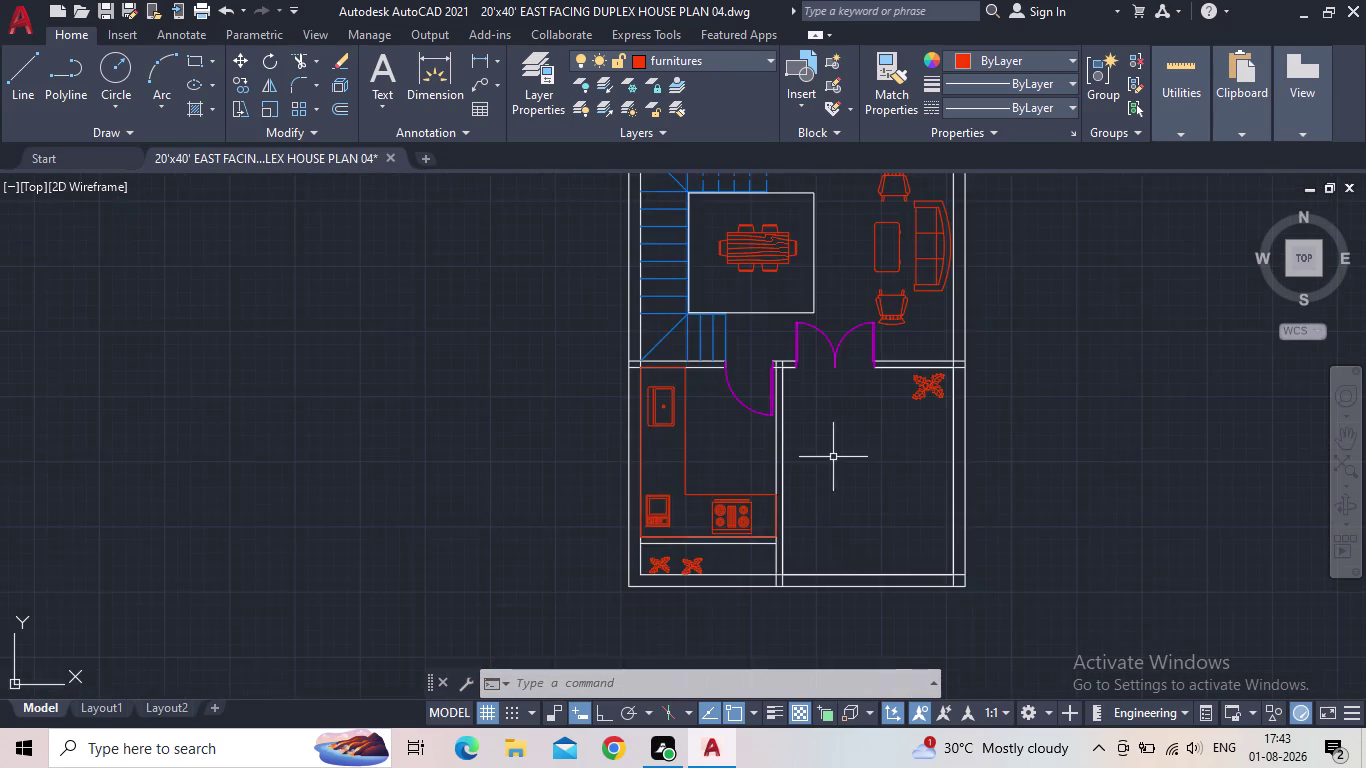
middle_drag(837, 455, 581, 503)
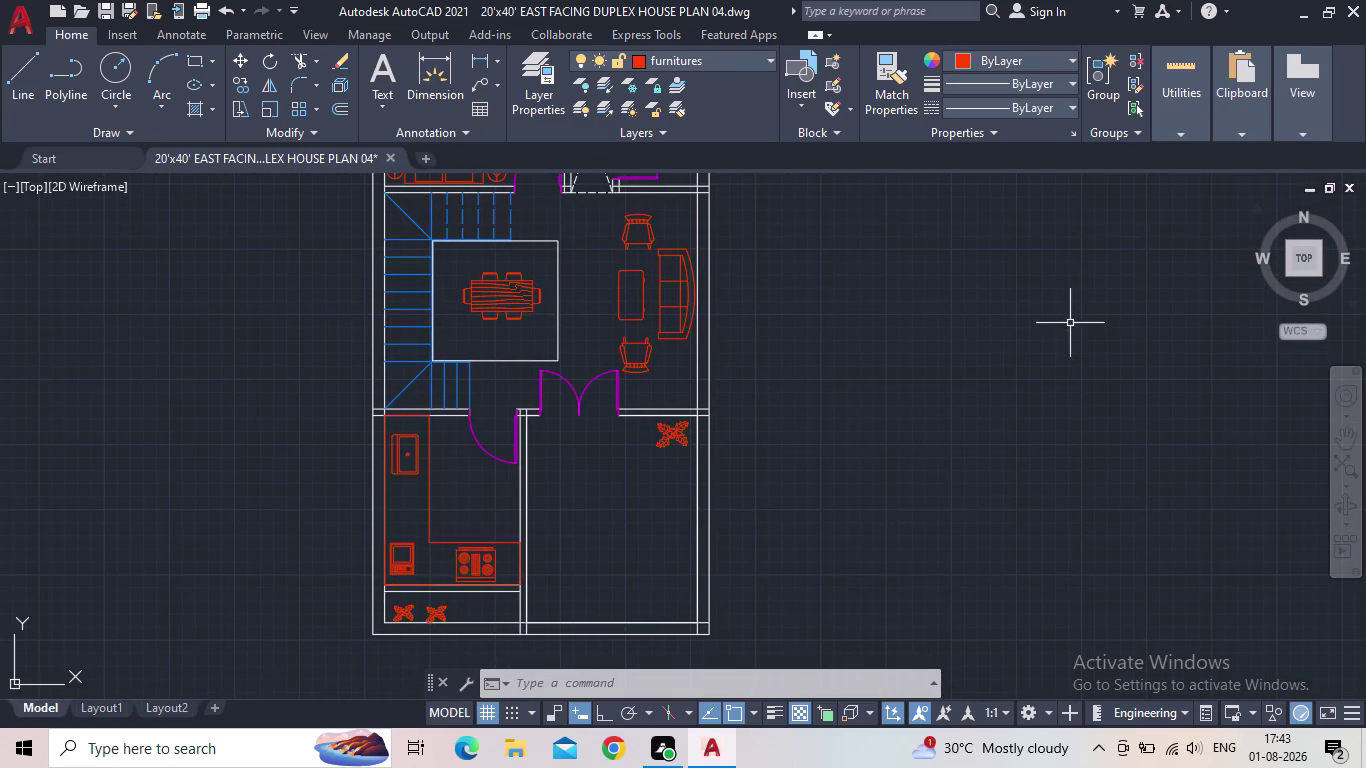
middle_drag(937, 341, 930, 379)
middle_drag(903, 468, 894, 325)
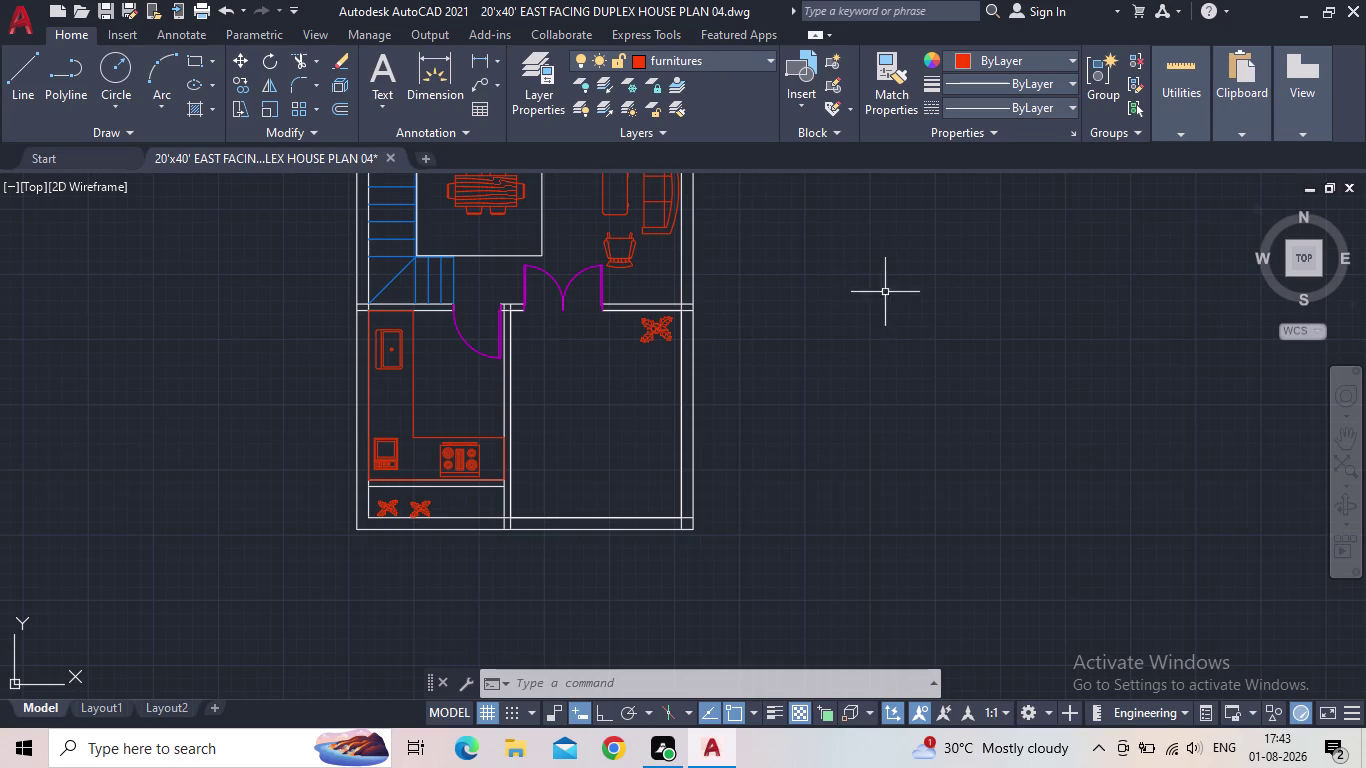
scroll(down, 3)
middle_drag(801, 358, 894, 536)
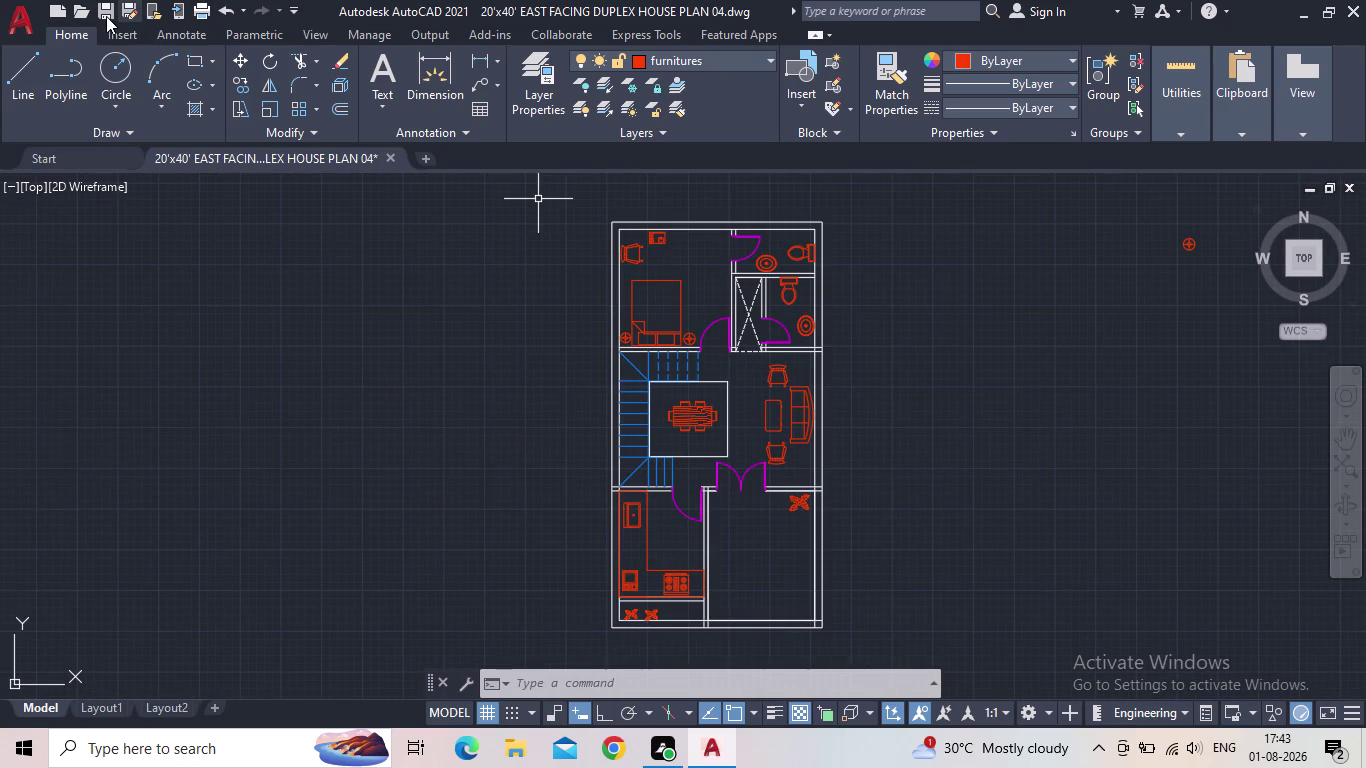
click(106, 16)
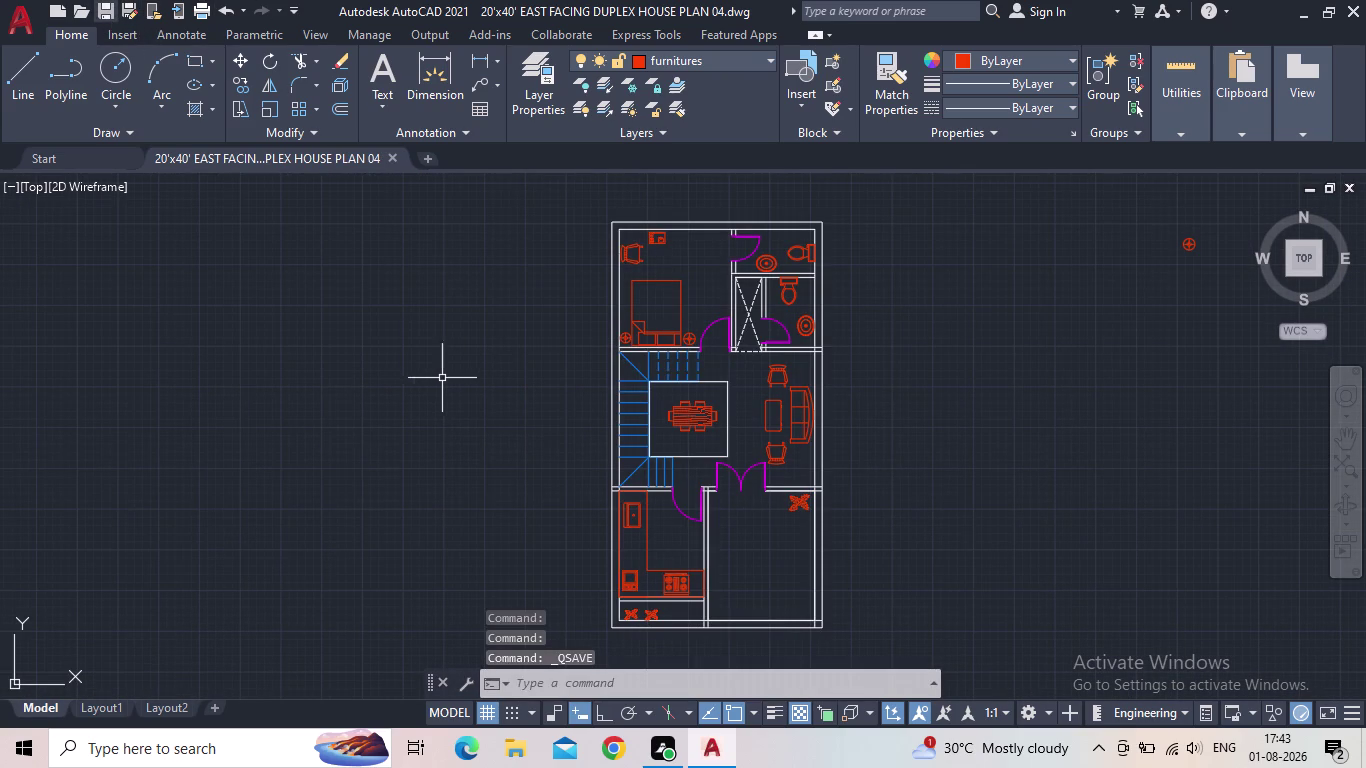
Erase the stray circle right of the plan and save again.
middle_drag(1084, 343, 919, 402)
drag(1075, 336, 1060, 328)
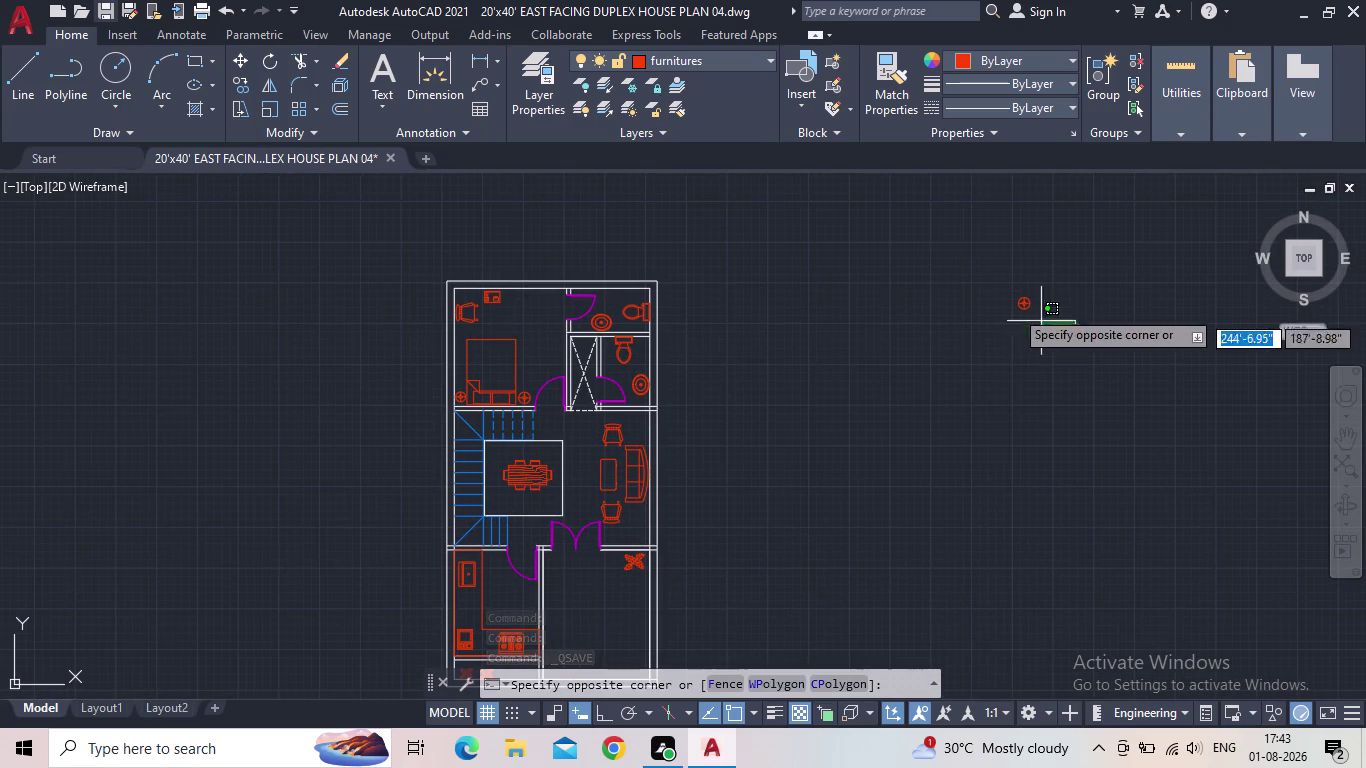
click(992, 288)
key(Delete)
scroll(down, 3)
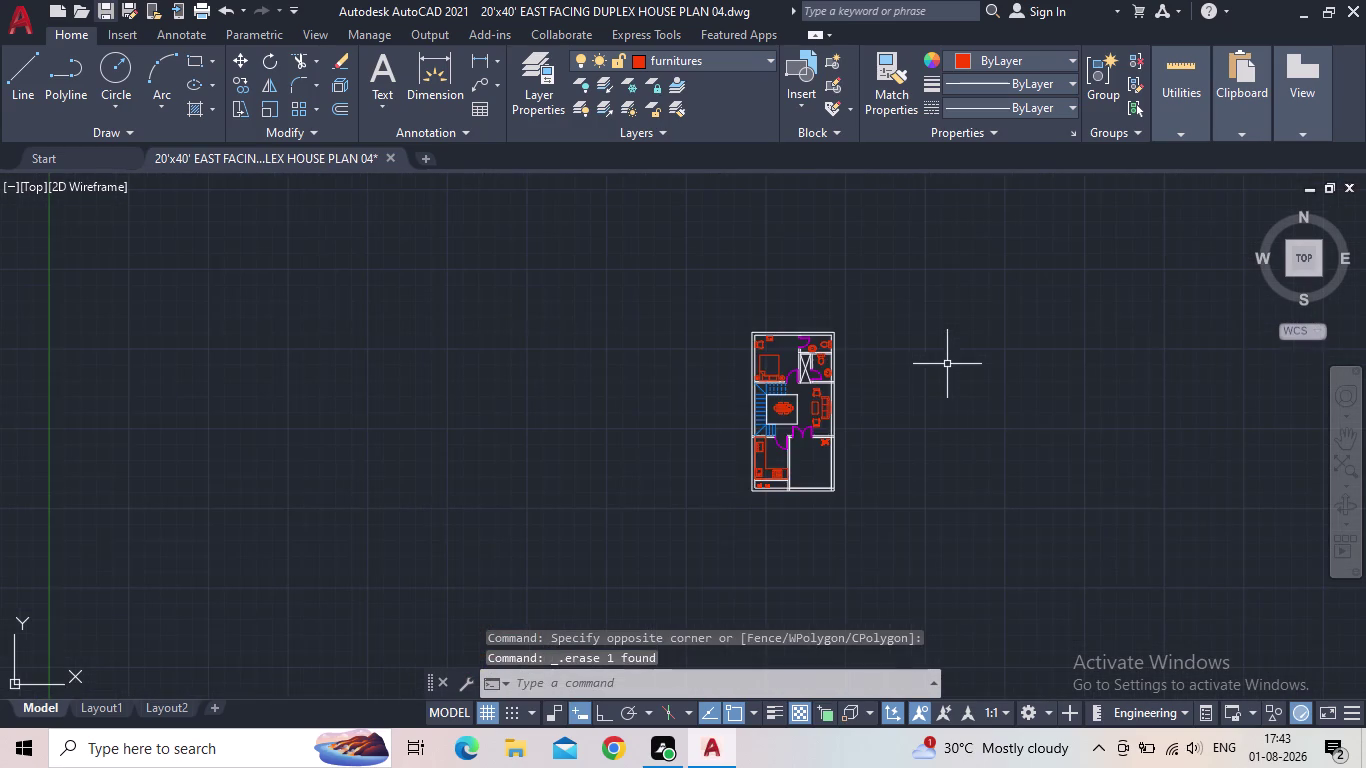
middle_click(945, 365)
scroll(up, 3)
click(101, 8)
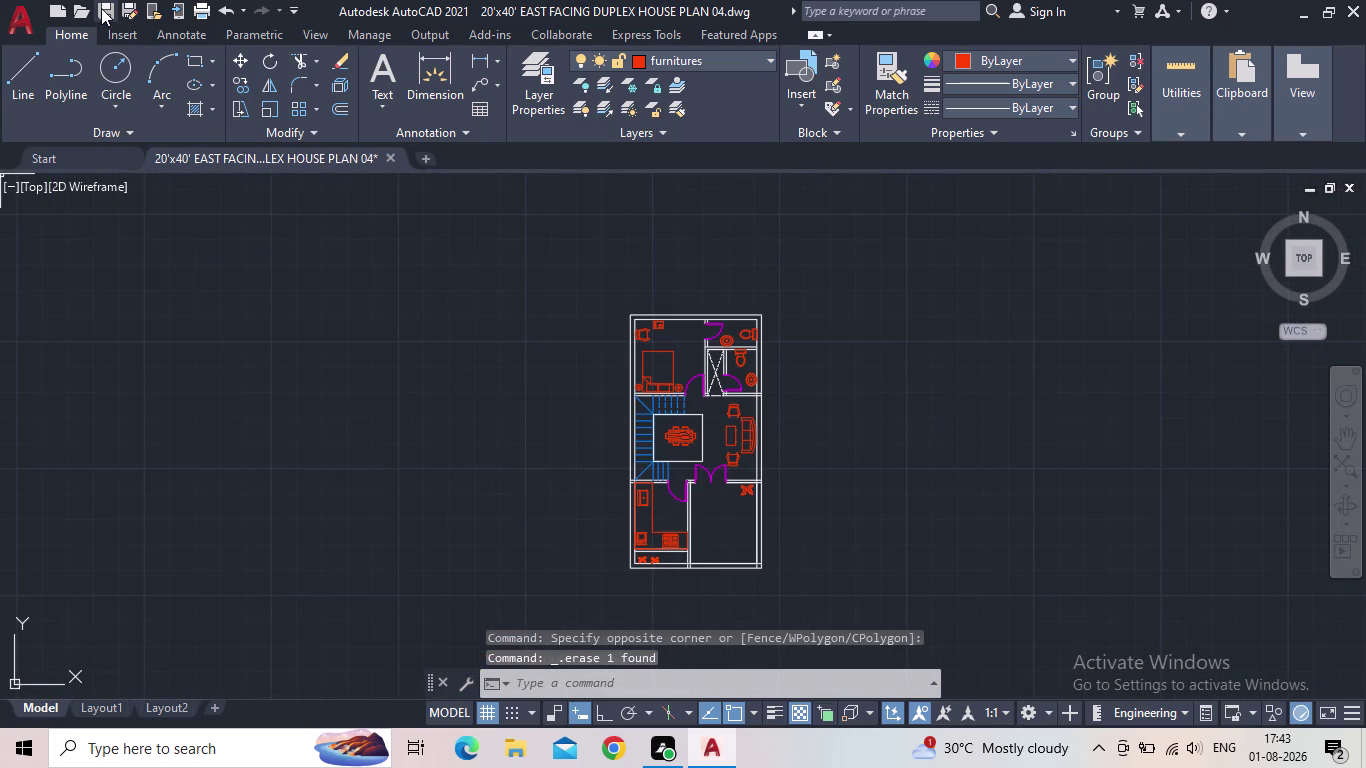
Insert a Vehicles - Imperial car block from Tool Palettes to the right of the plan.
key(t)
key(o)
key(o)
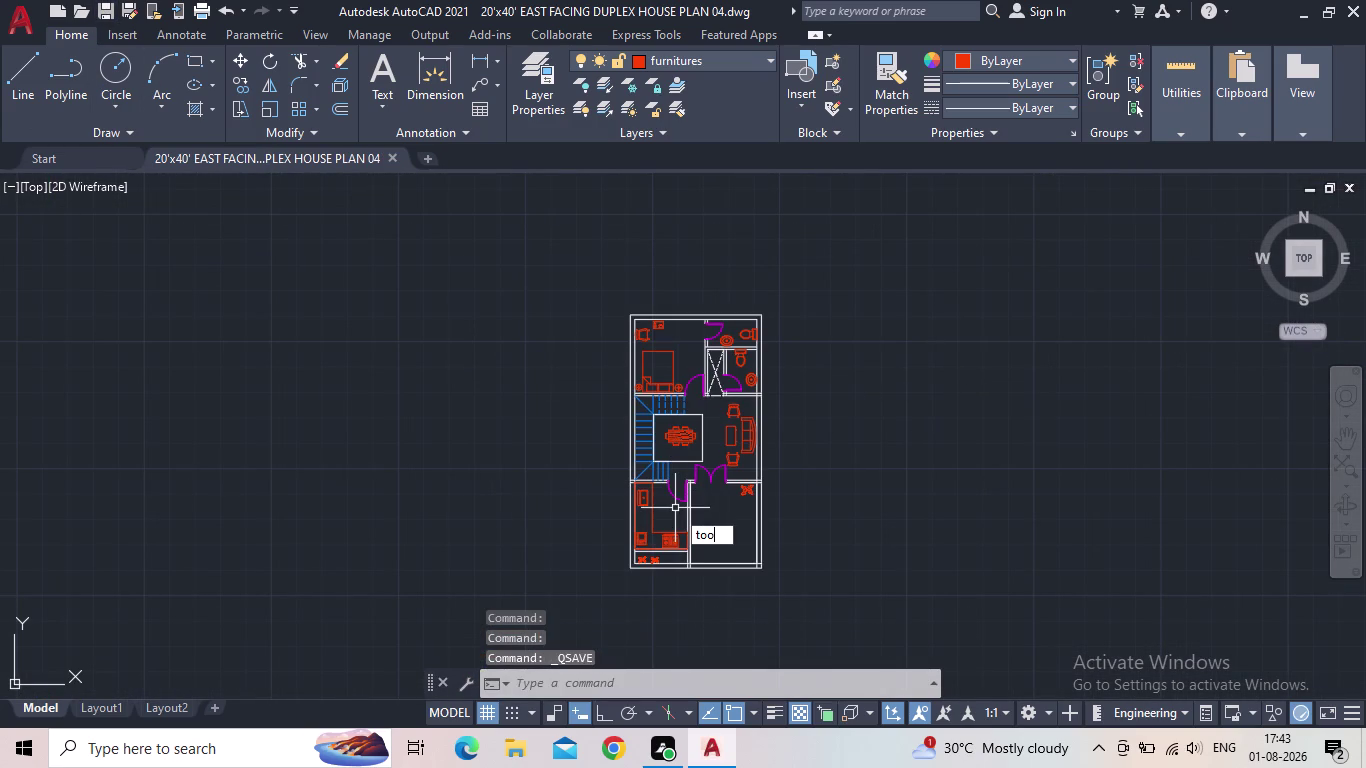
key(l)
key(Return)
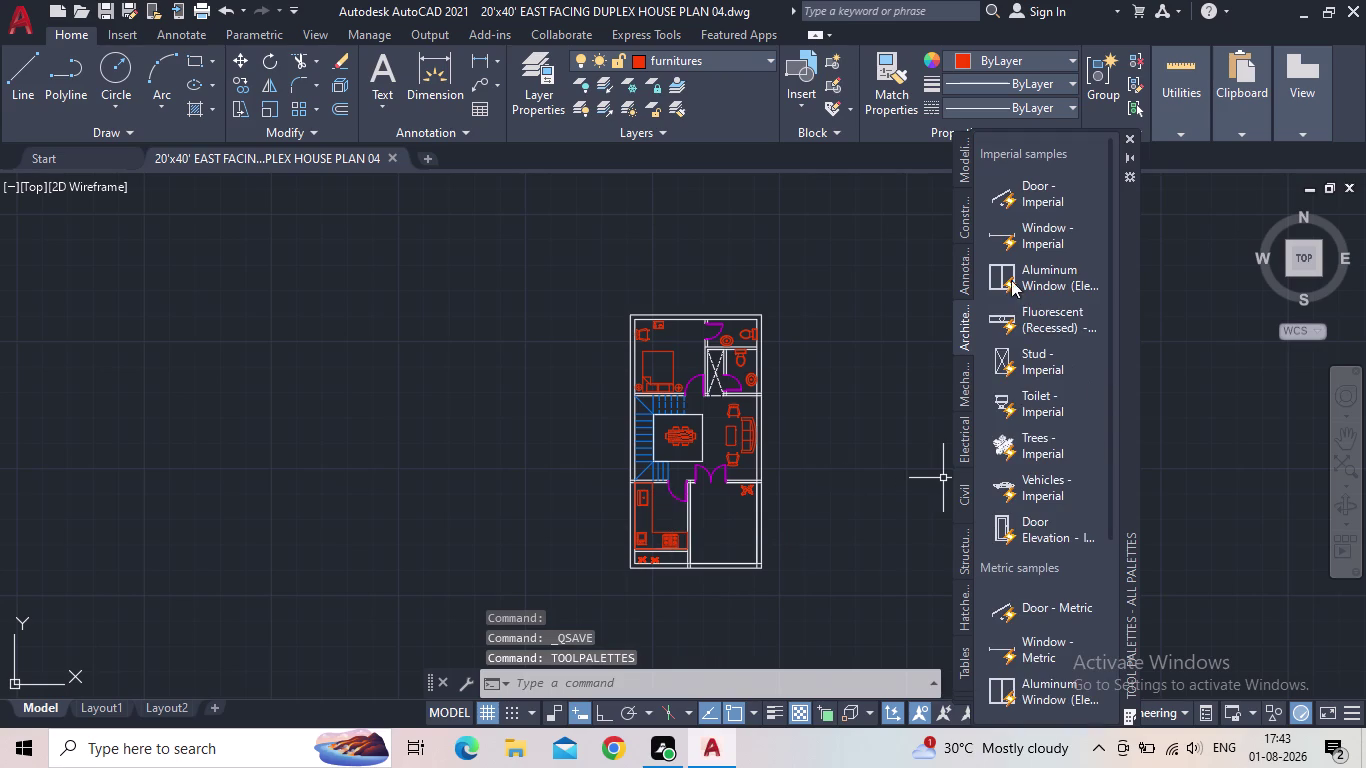
click(1044, 487)
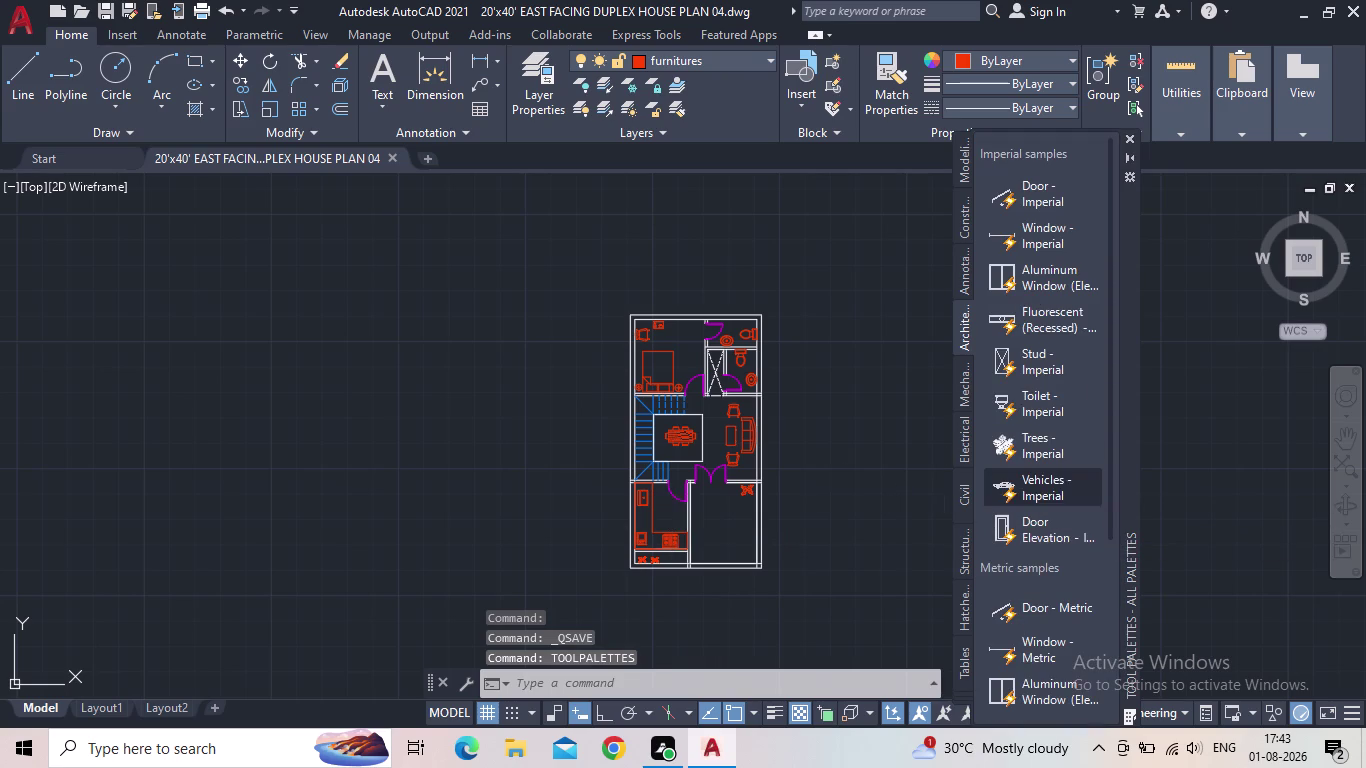
click(819, 475)
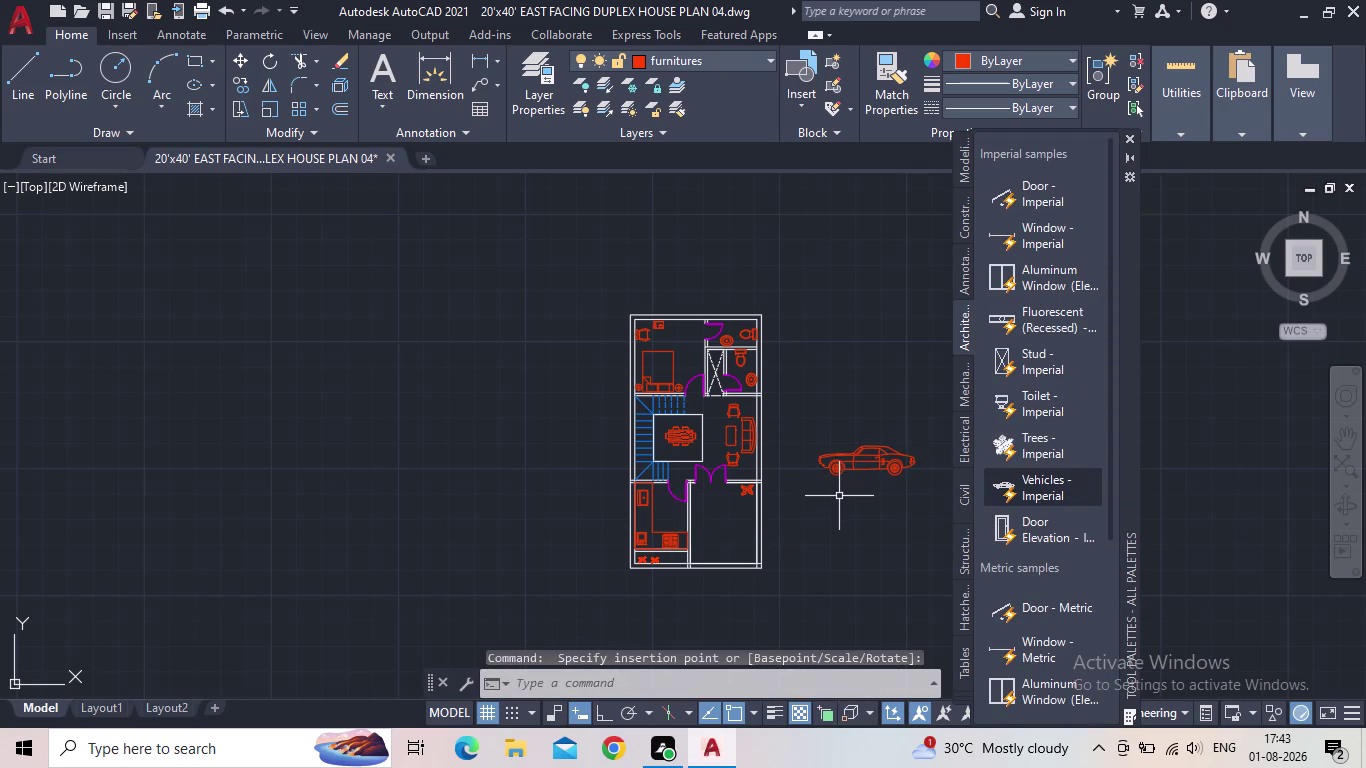
key(Escape)
Close Tool Palettes and create a new layer named car.
scroll(up, 3)
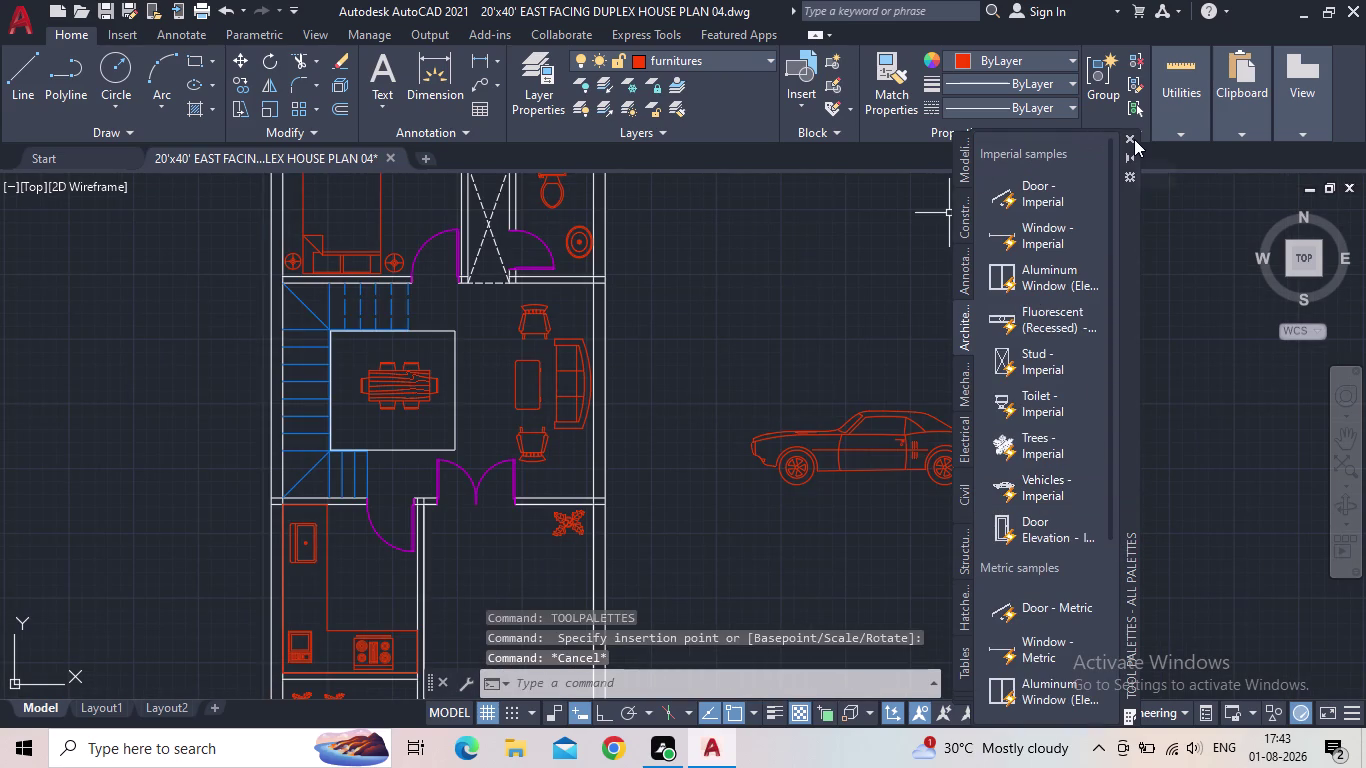
click(1132, 137)
click(550, 99)
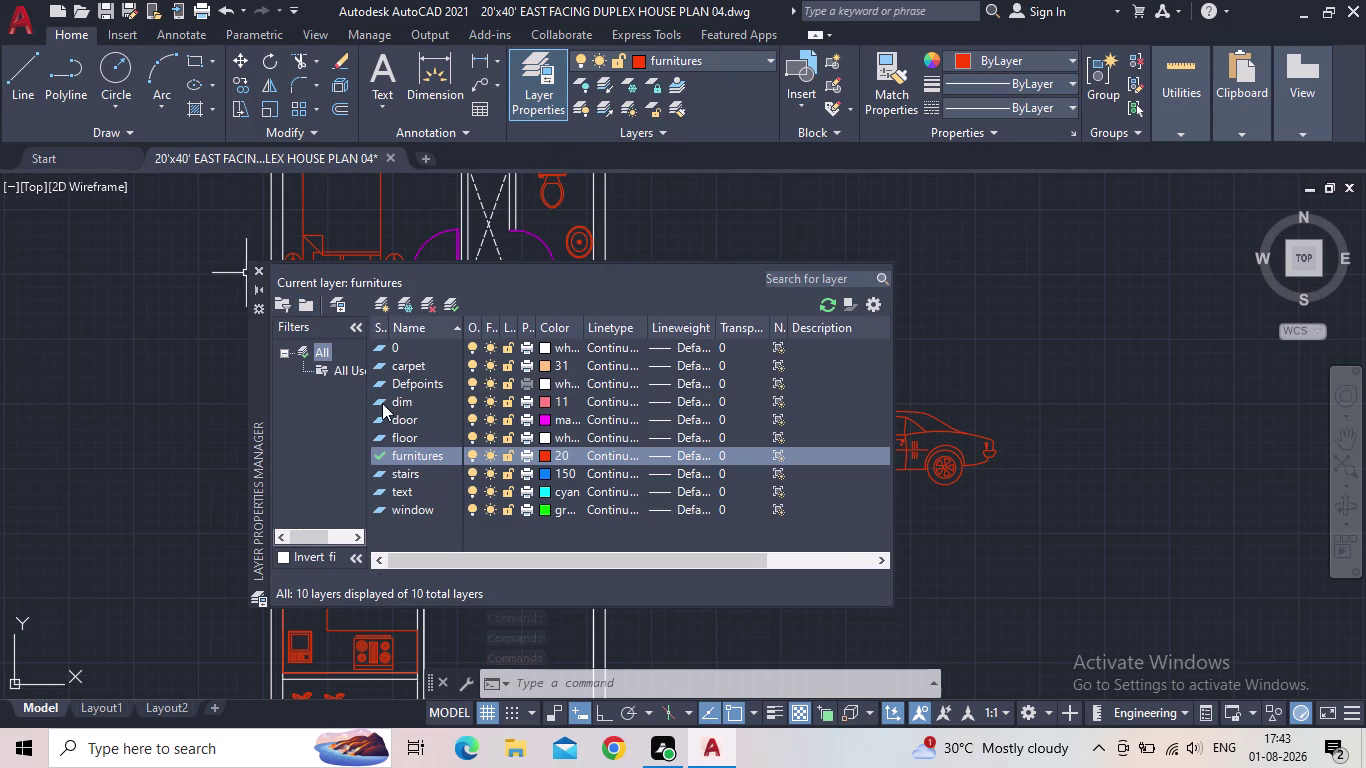
click(379, 304)
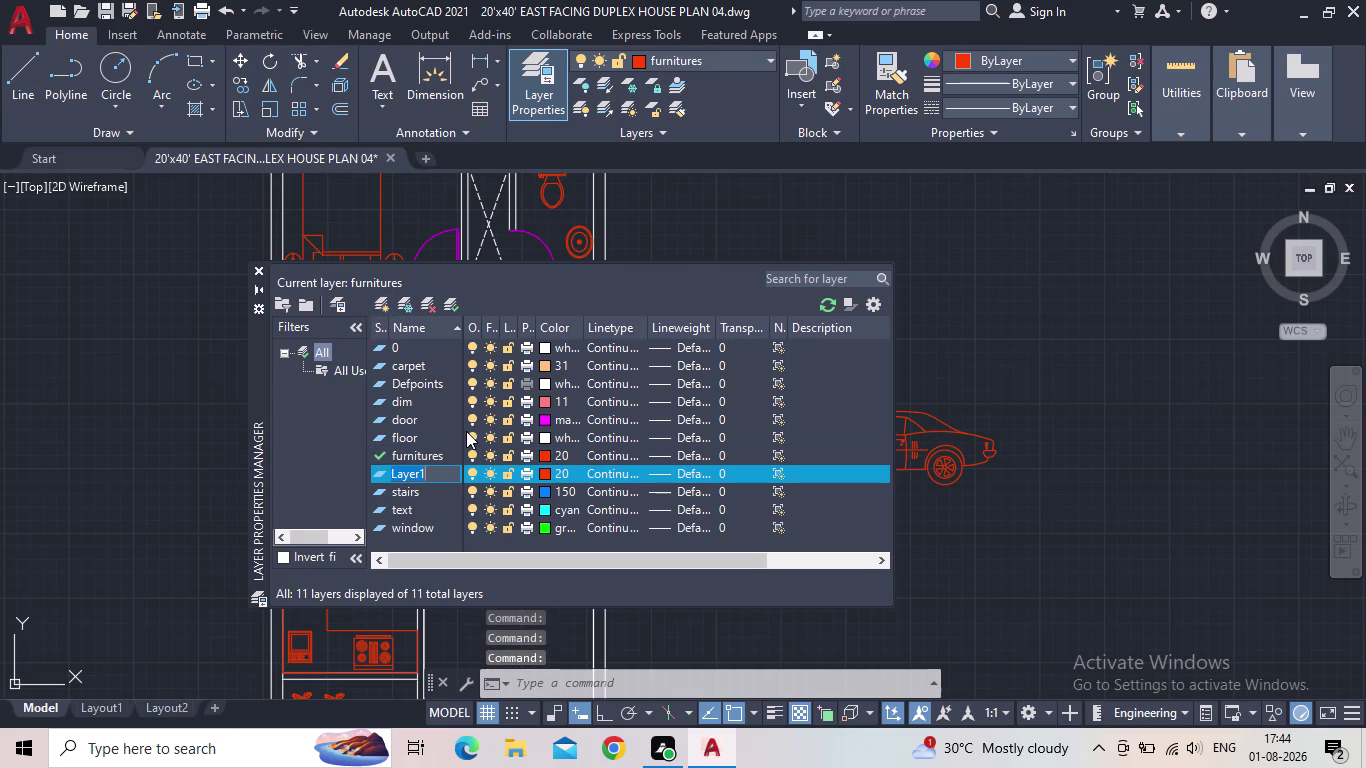
text(car)
key(Return)
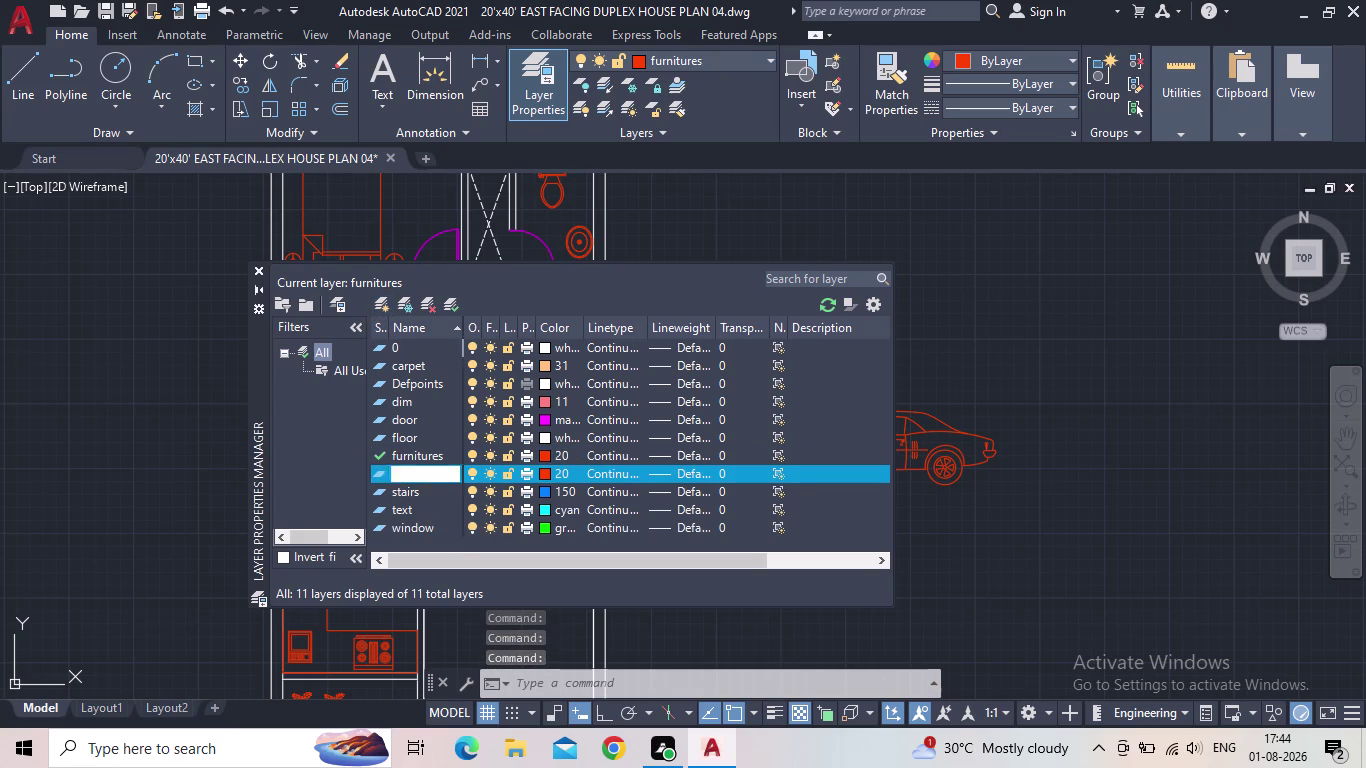
Make the car layer current and give it light green colour 81.
double_click(377, 474)
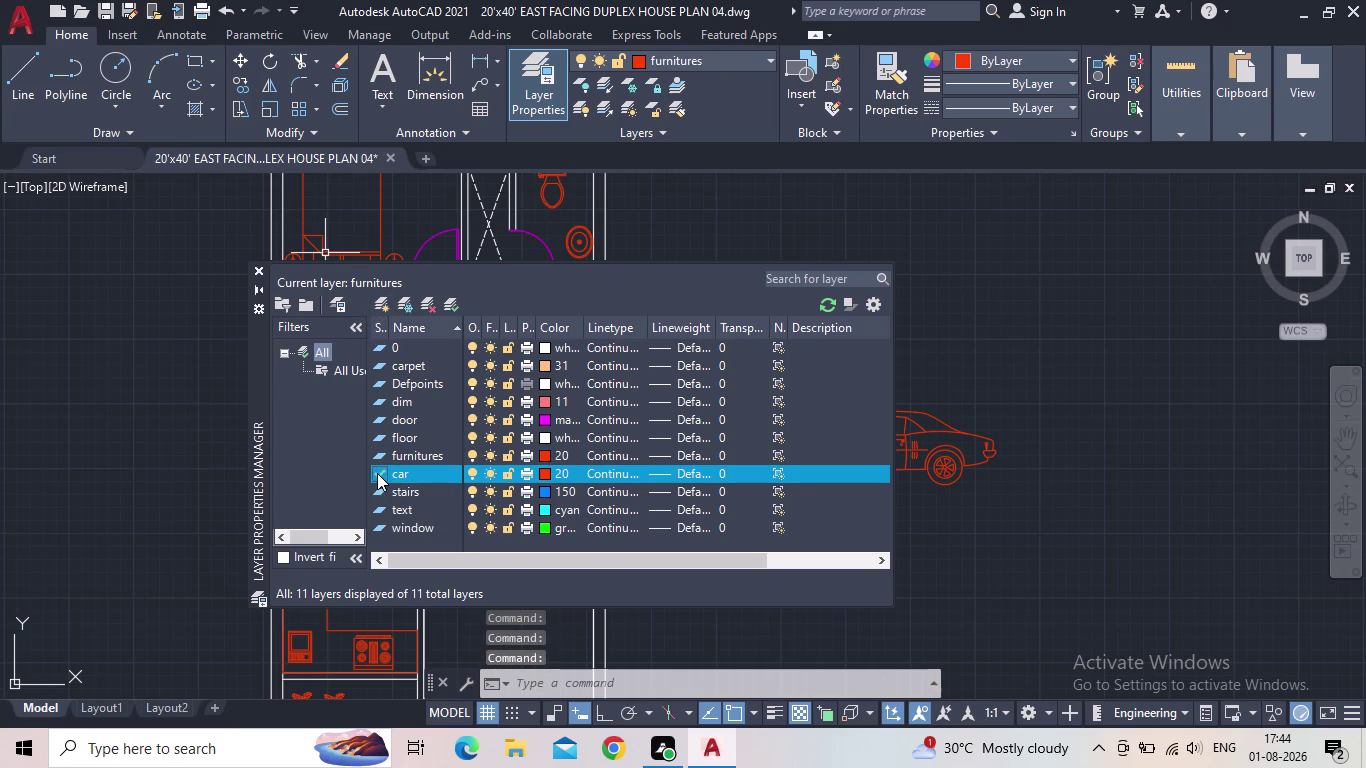
click(547, 473)
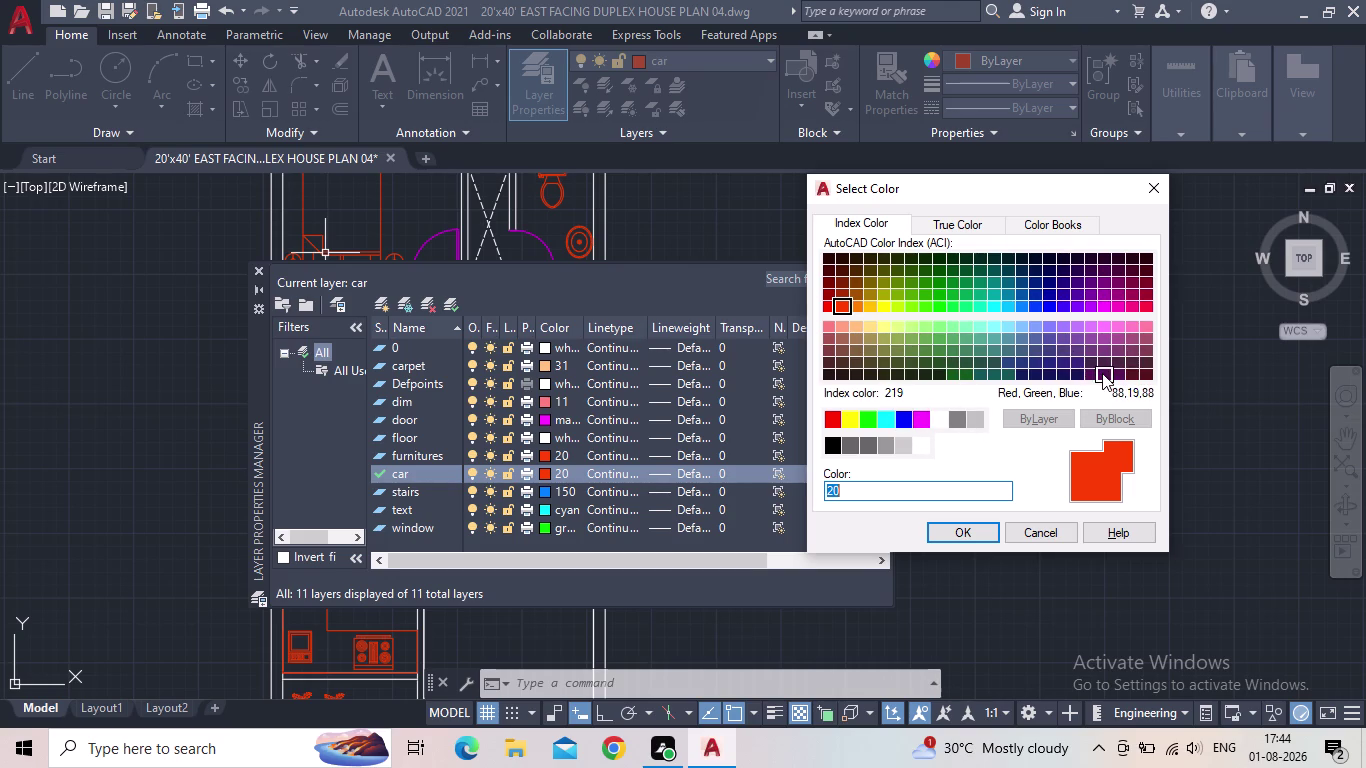
click(996, 373)
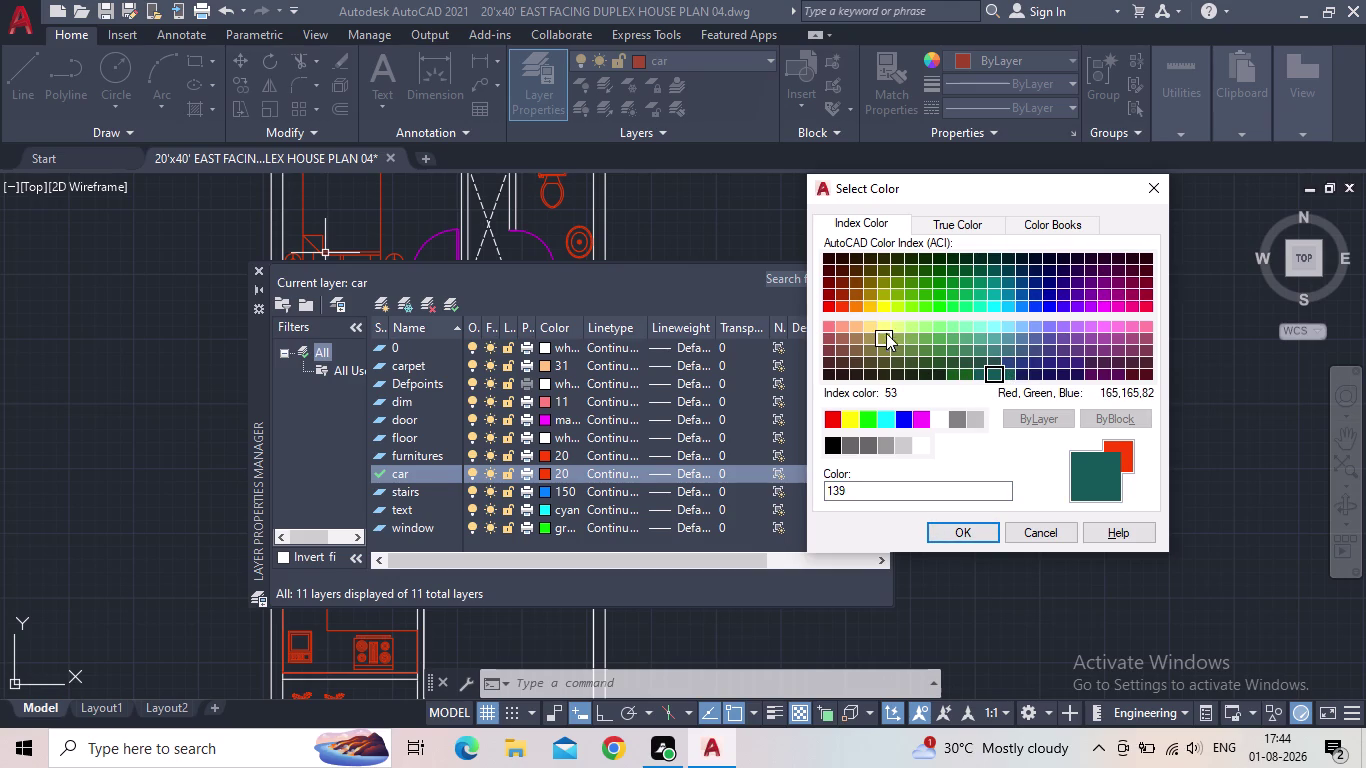
click(918, 324)
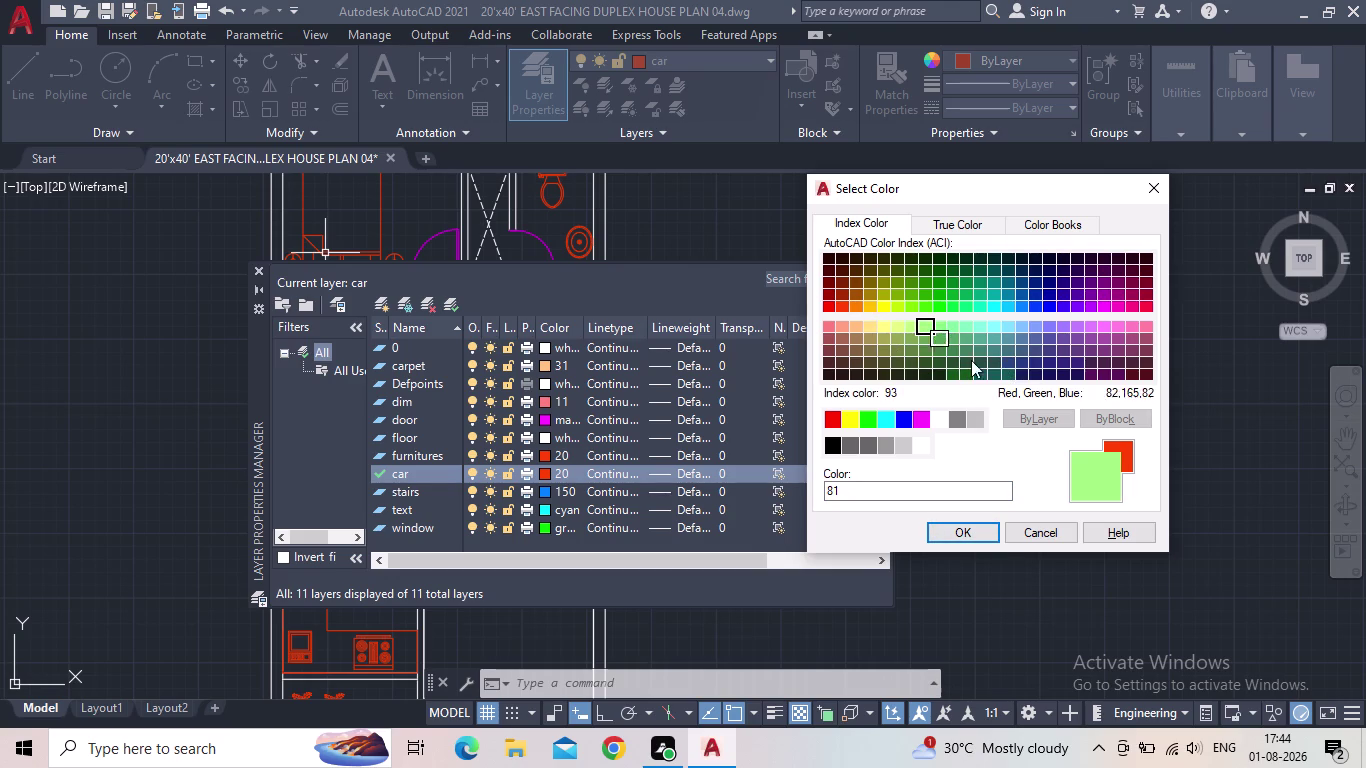
click(984, 535)
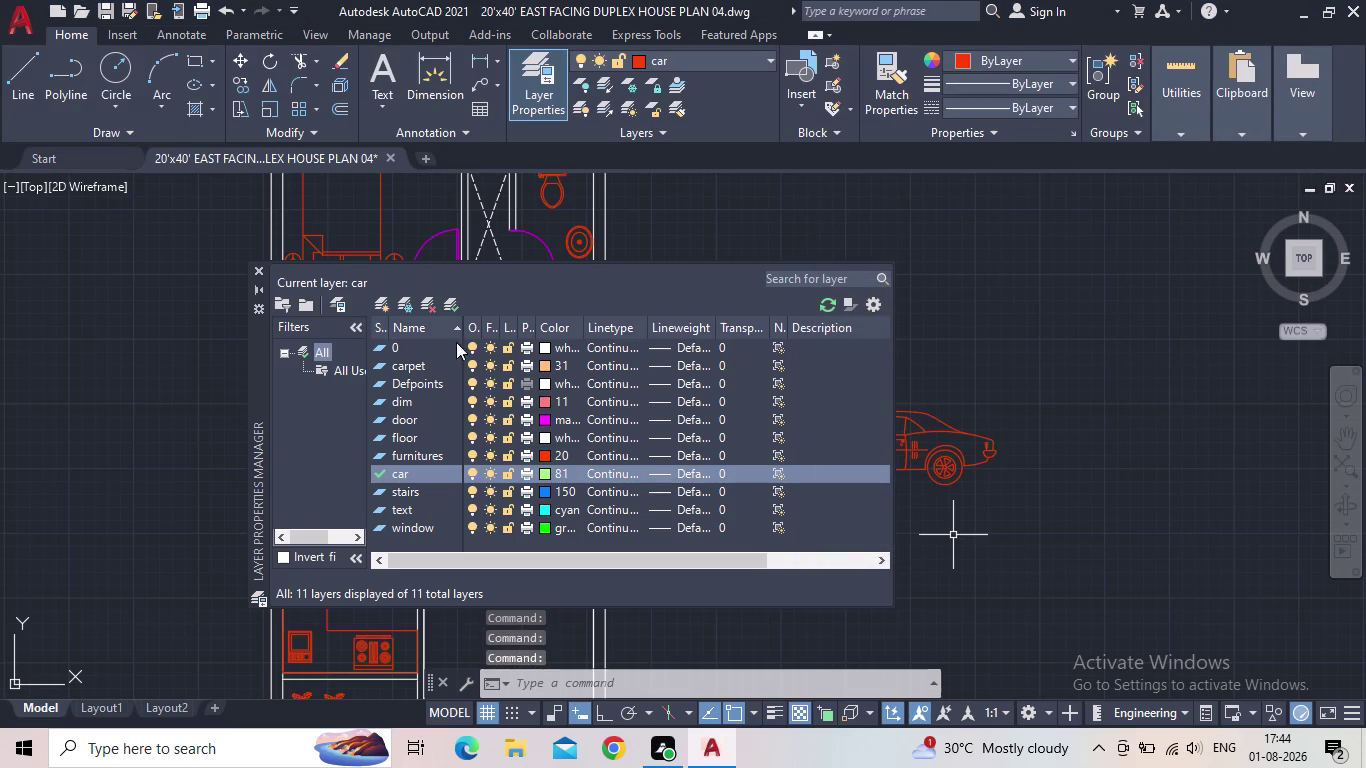
click(253, 267)
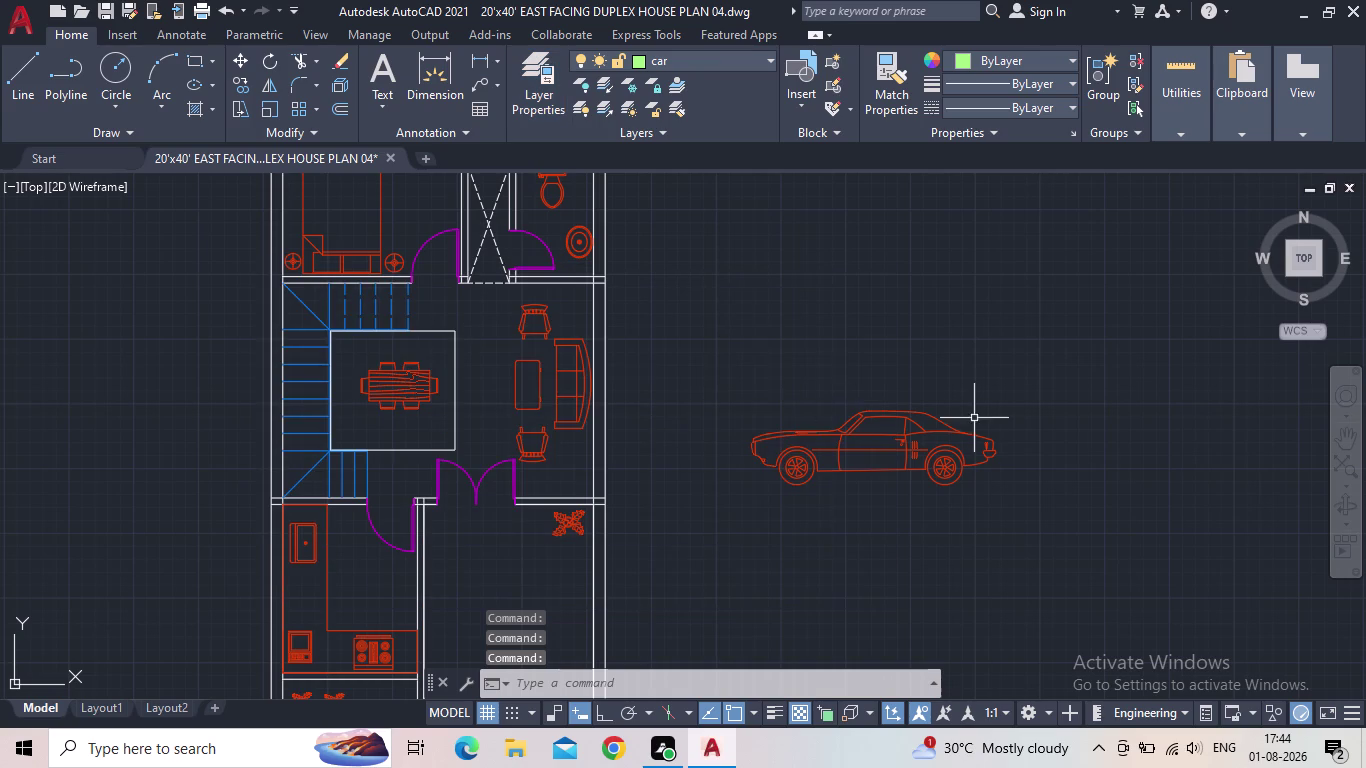
Place a second car from Tool Palettes below the first one.
key(t)
key(o)
key(o)
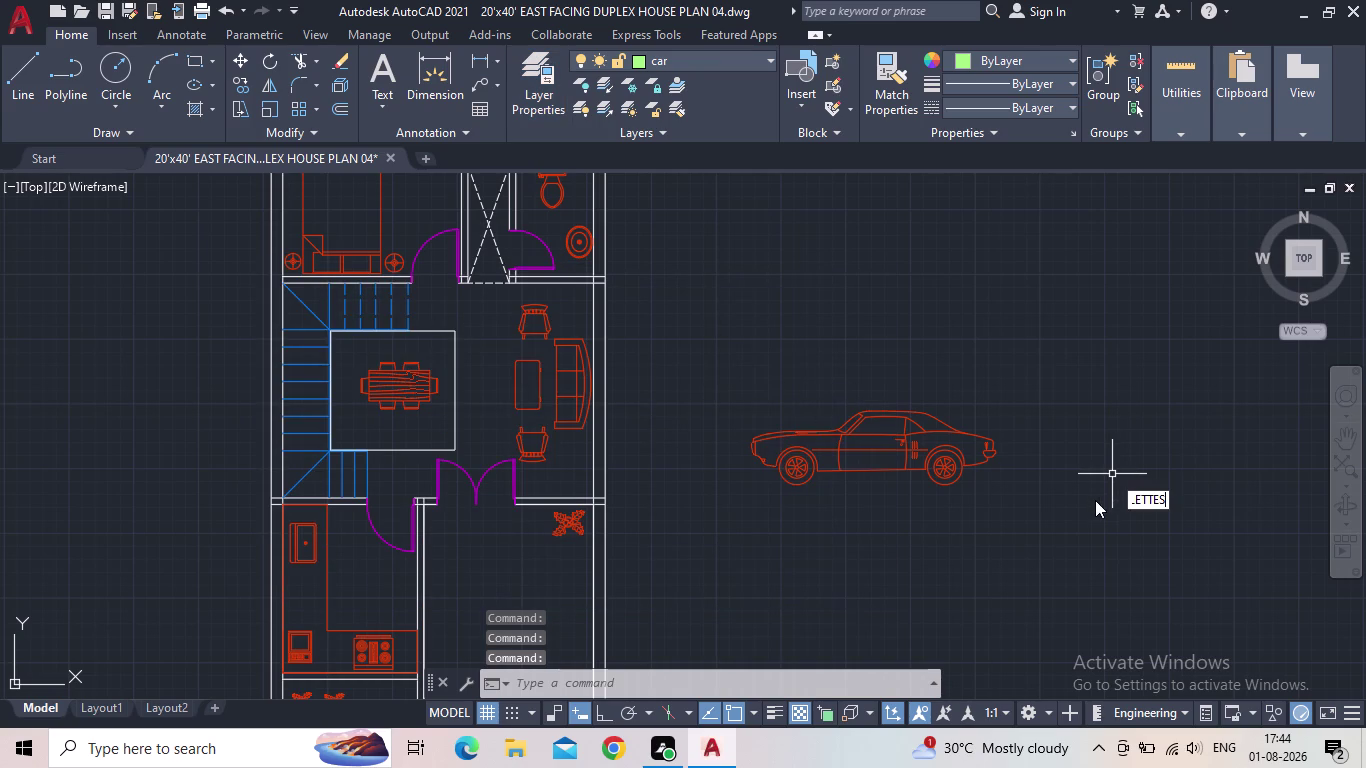
click(1176, 519)
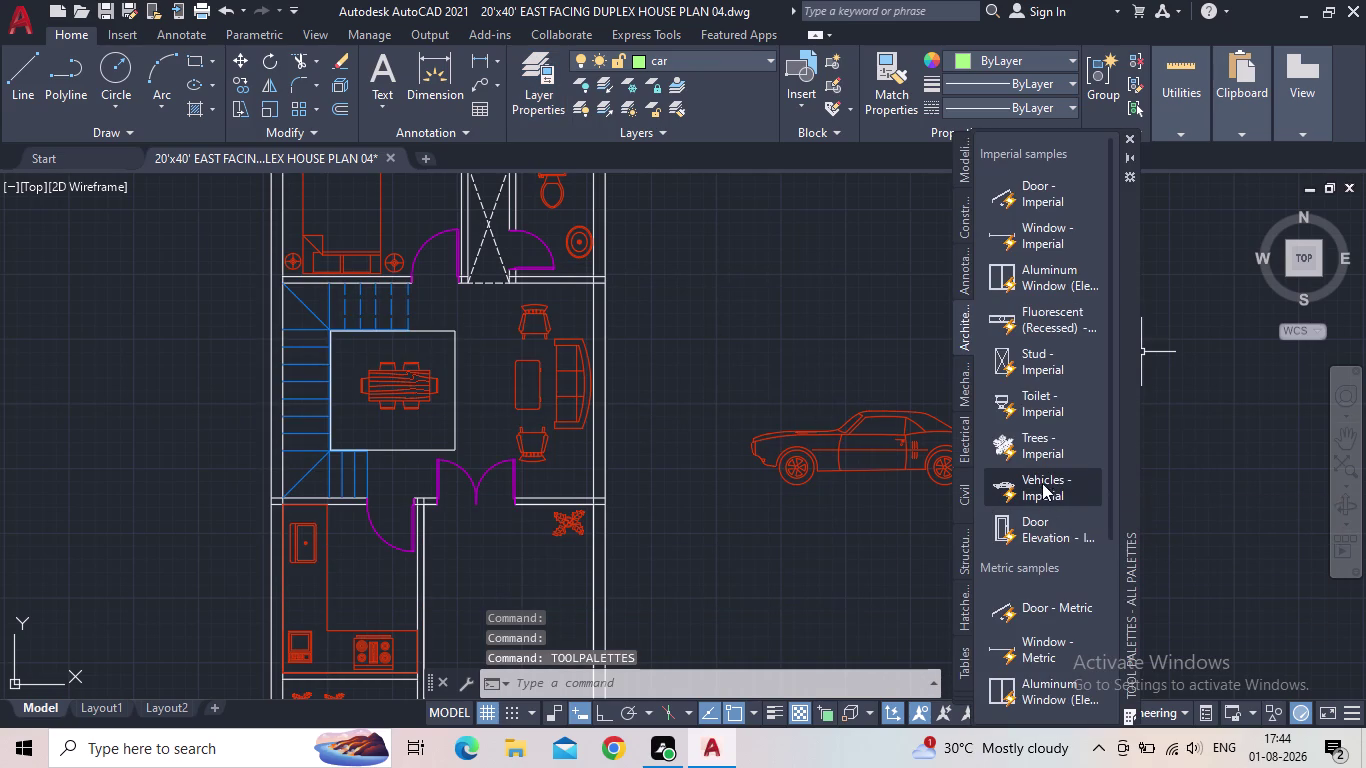
drag(1044, 474, 841, 526)
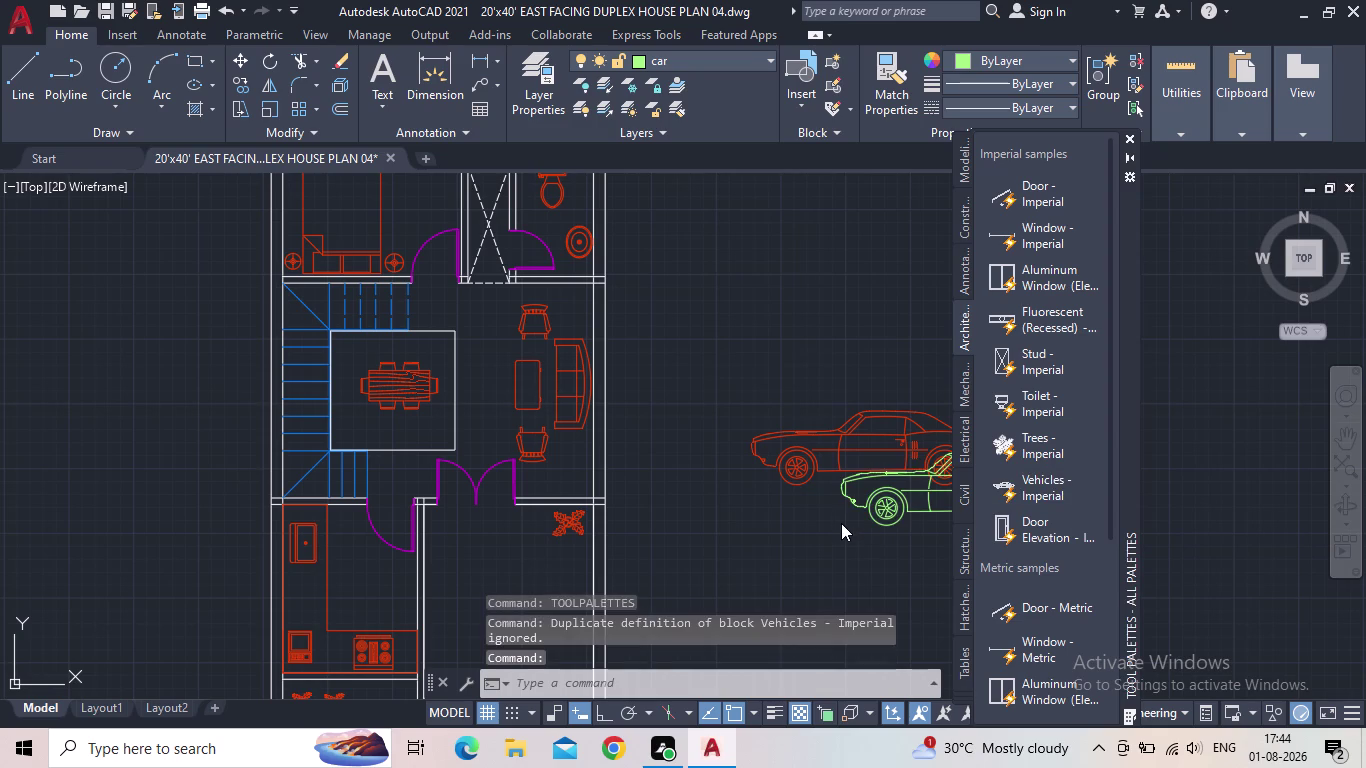
click(1126, 138)
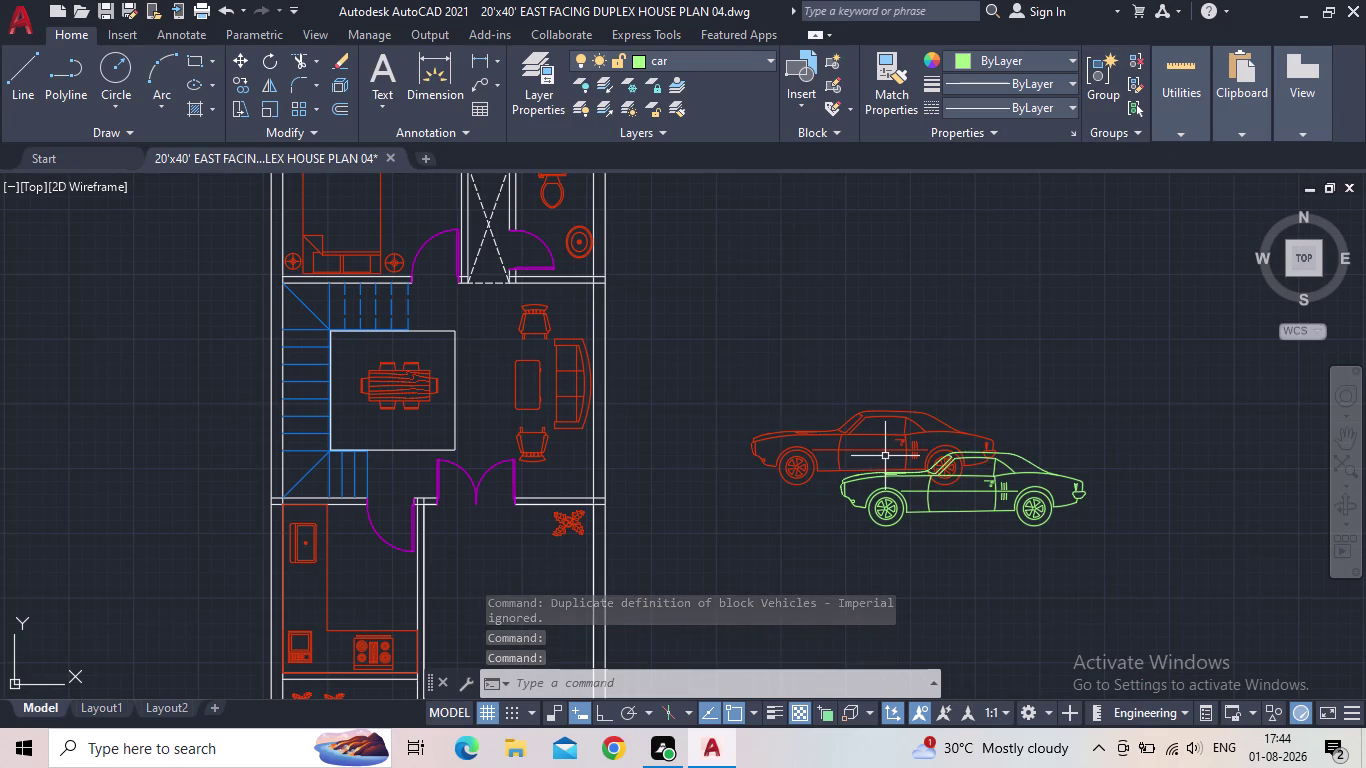
key(Escape)
Delete the red car and switch the remaining car to its top view.
click(853, 448)
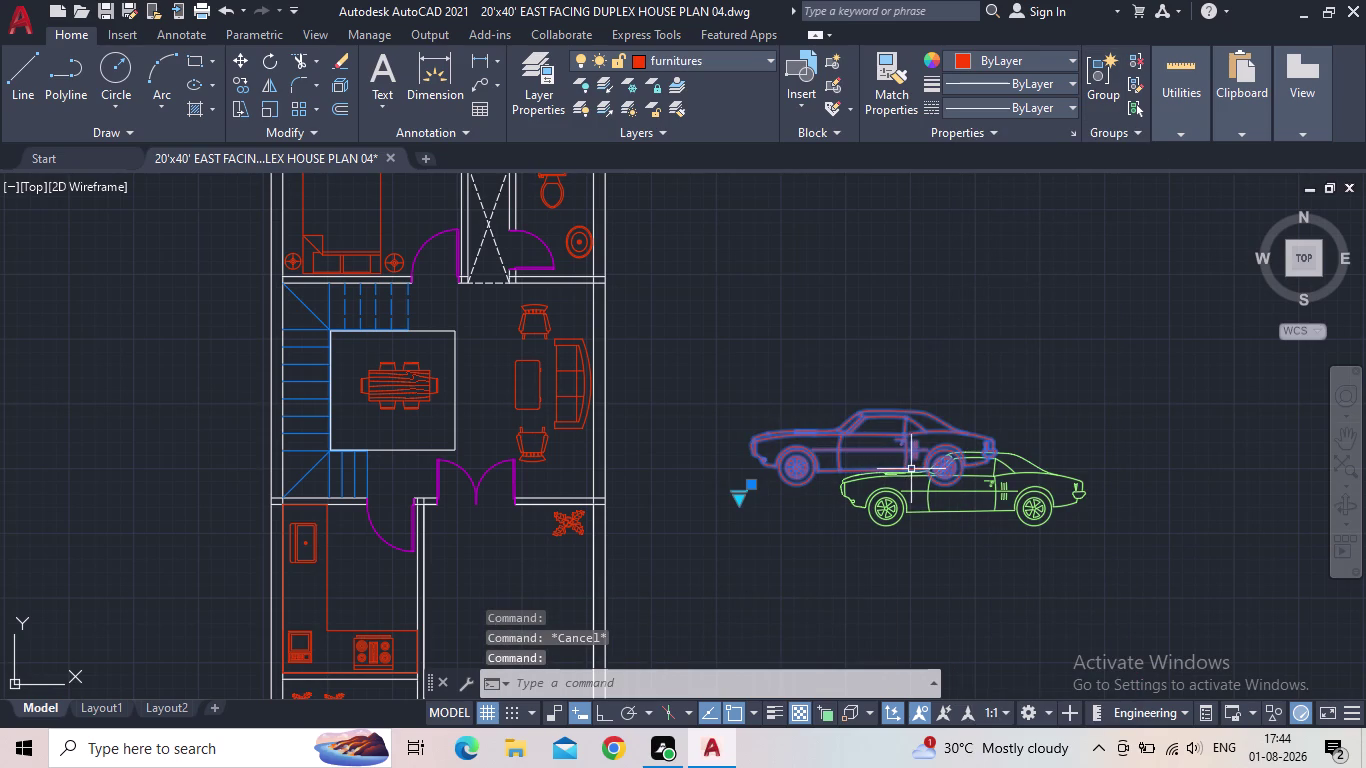
key(Delete)
click(913, 493)
click(828, 536)
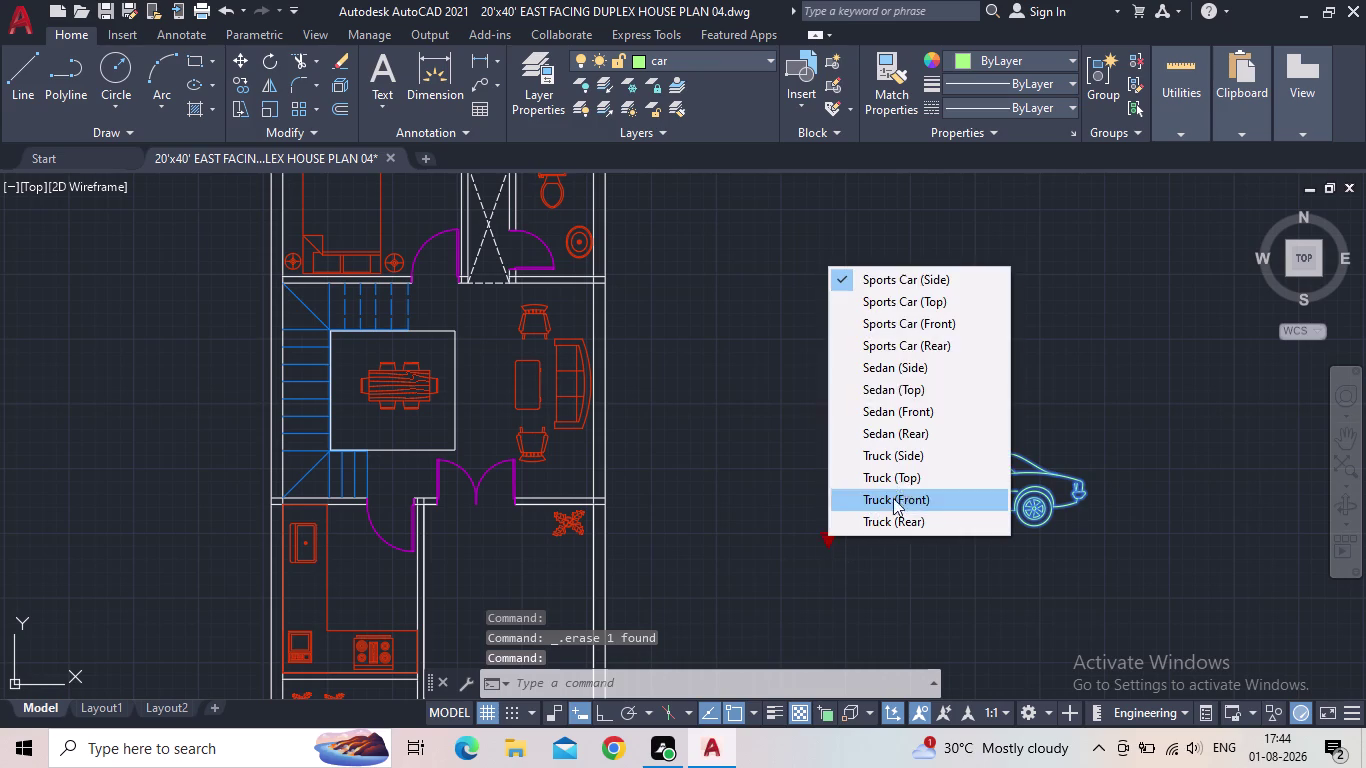
click(919, 305)
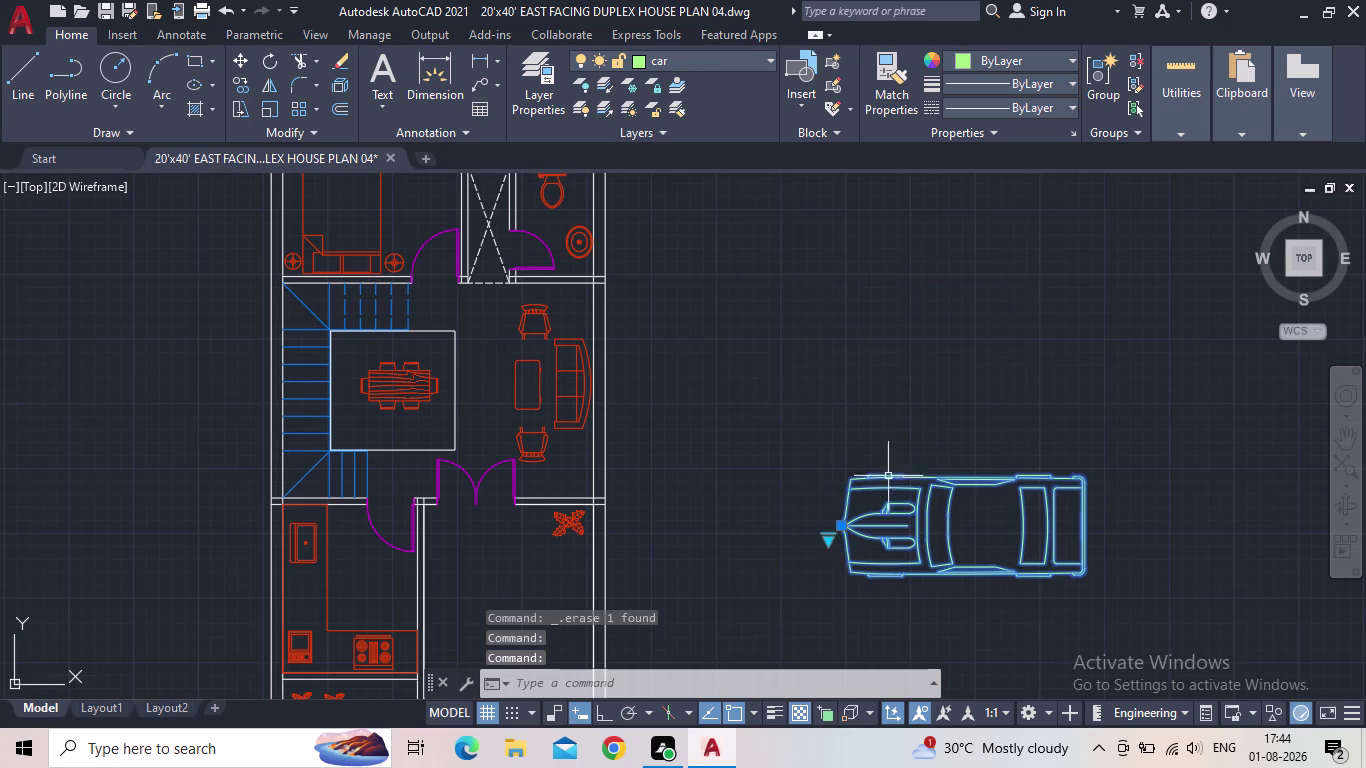
Rotate the car 90° with ROTATE so it points upward.
text(ro)
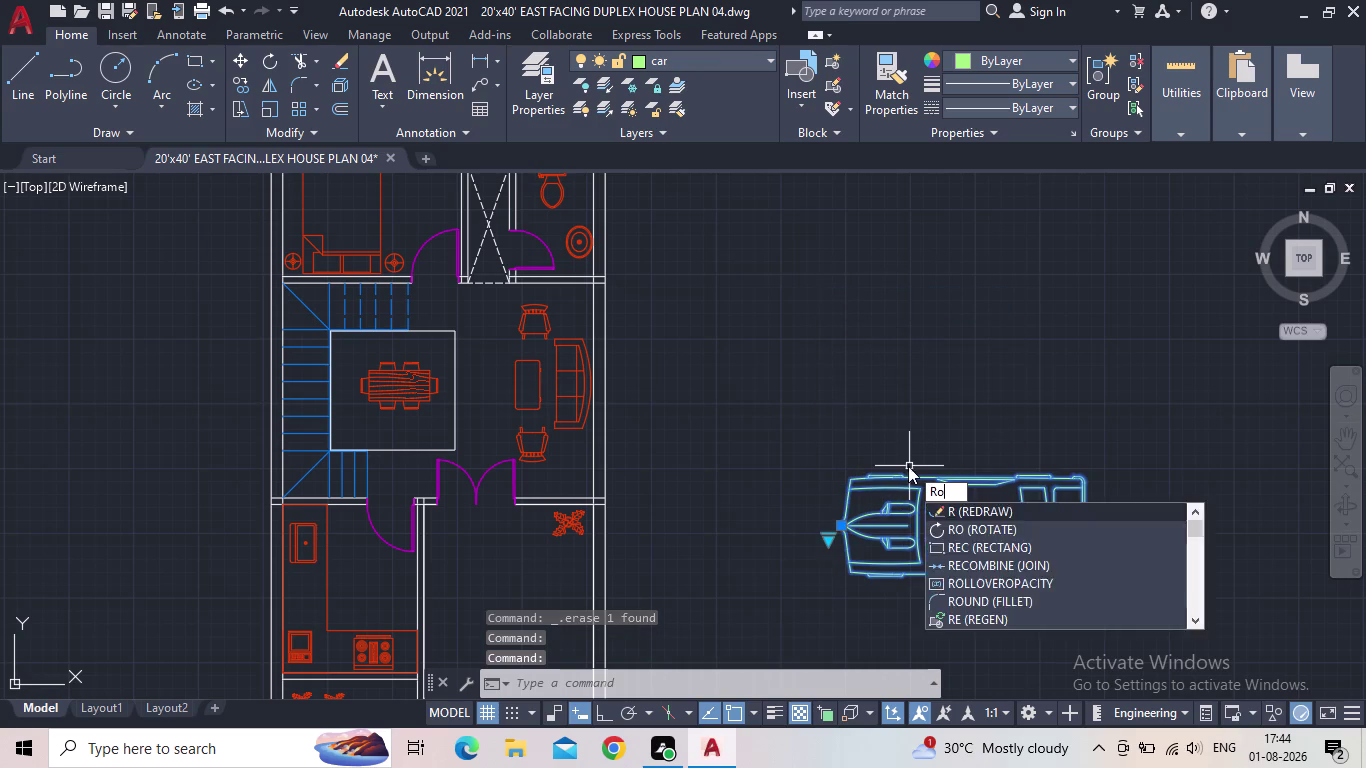
key(Return)
click(844, 527)
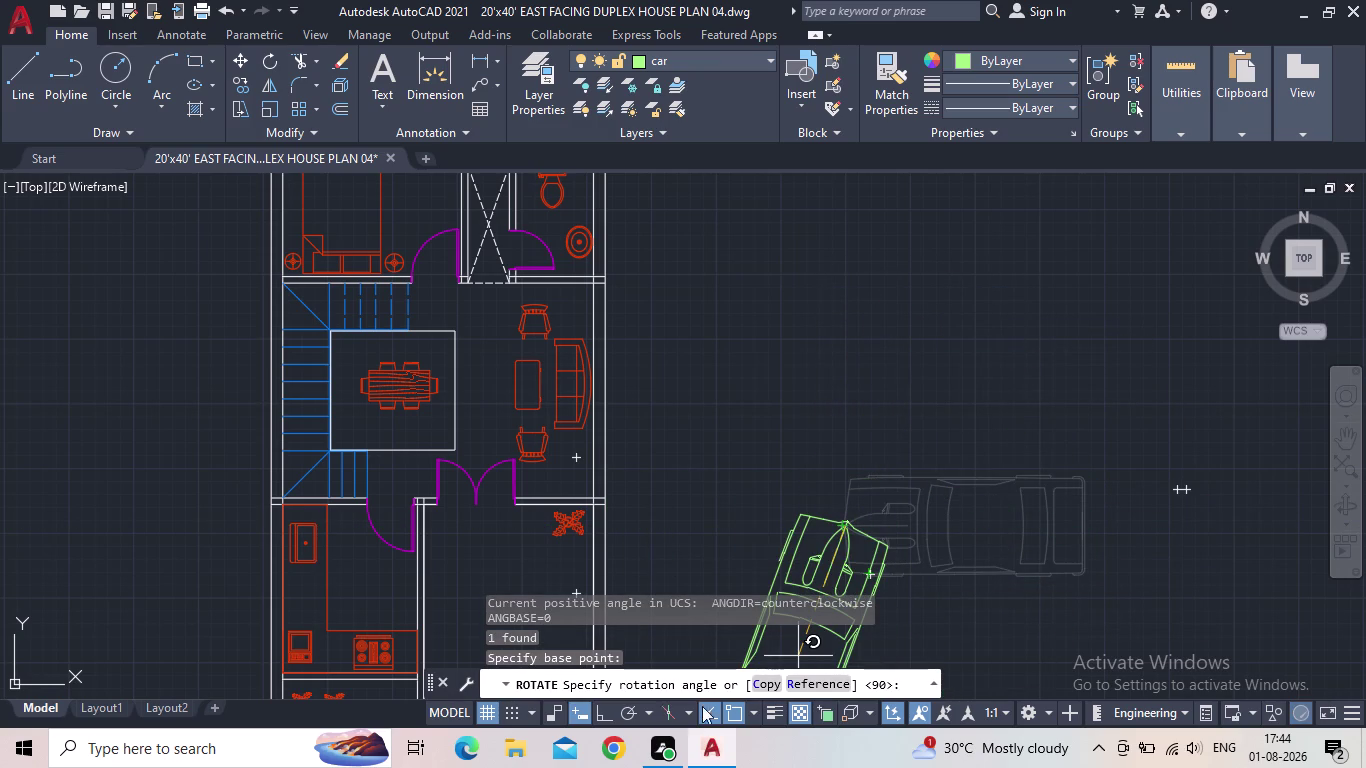
click(600, 715)
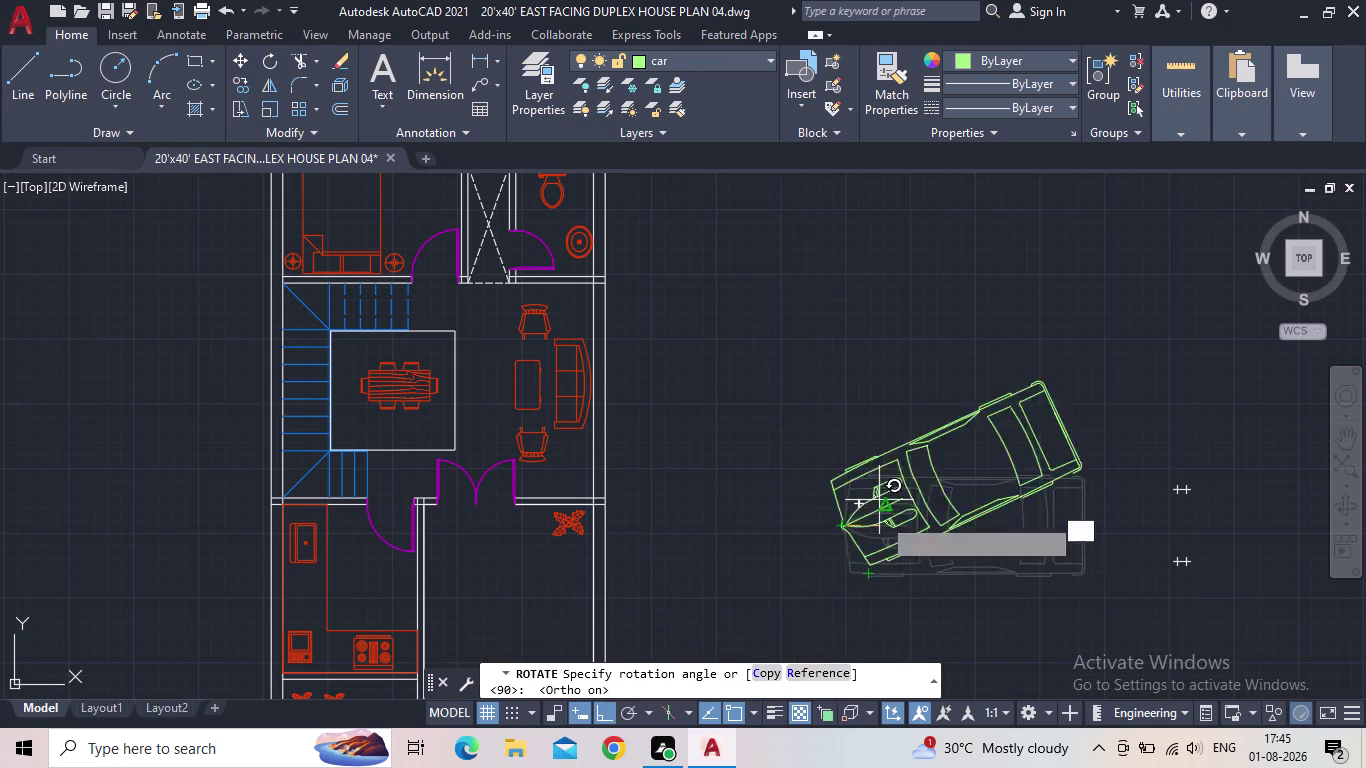
middle_drag(850, 614, 850, 583)
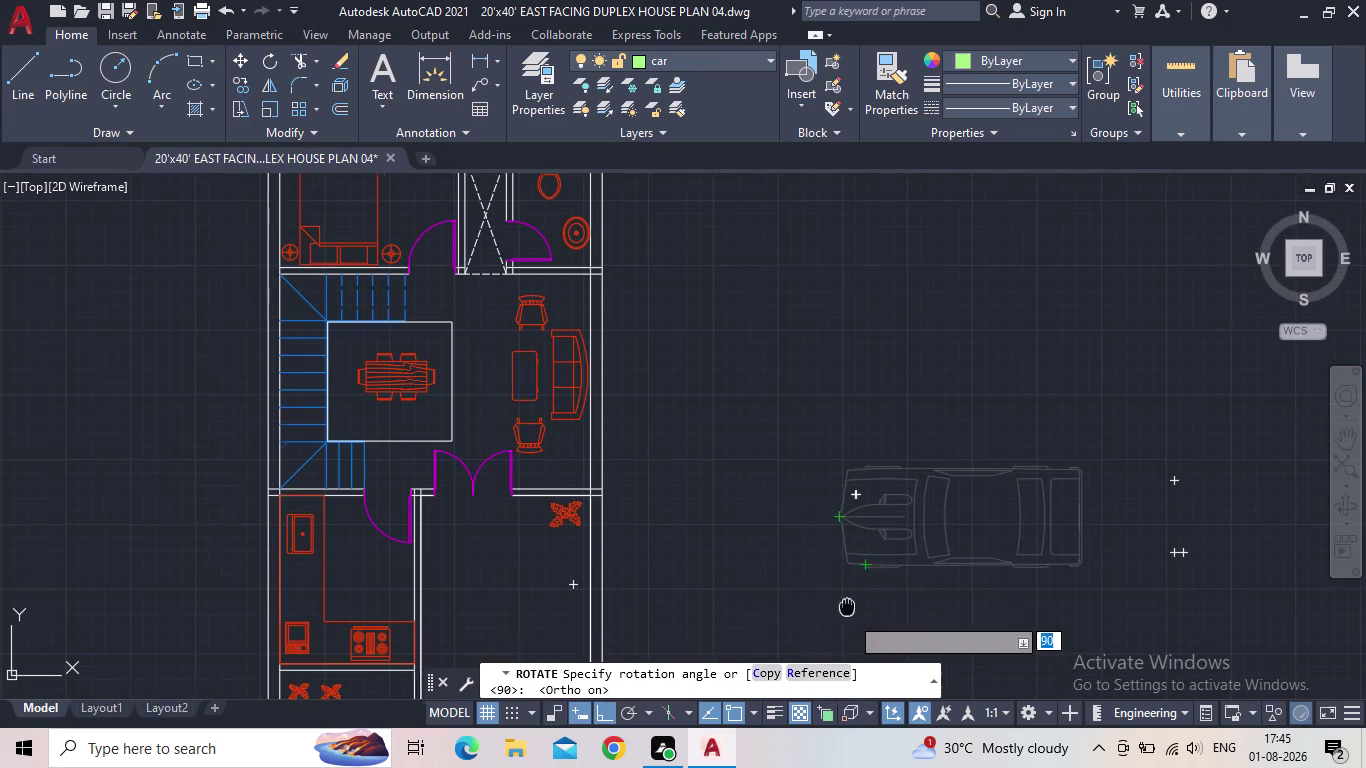
middle_drag(850, 583, 959, 282)
click(967, 482)
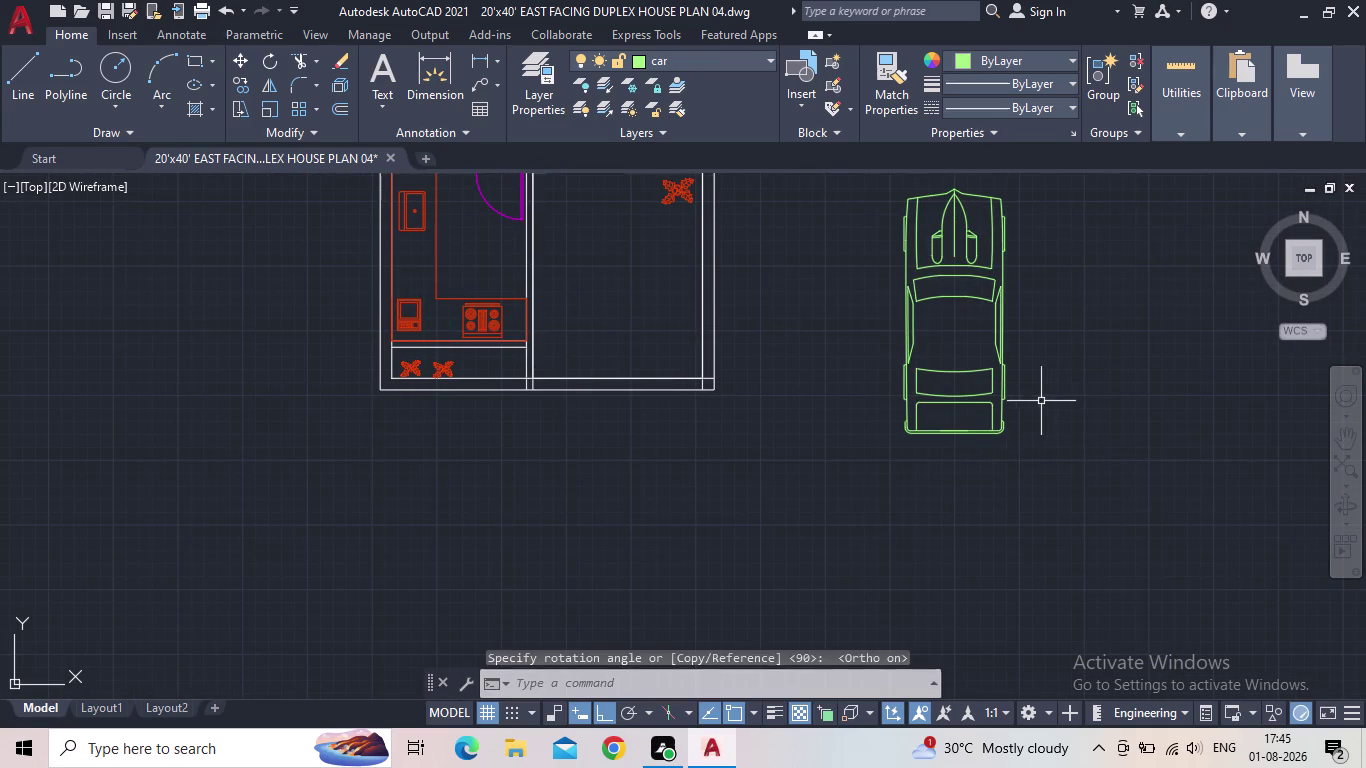
Grip-move the rotated car into the parking room below the entrance doors.
scroll(down, 3)
click(982, 309)
click(990, 310)
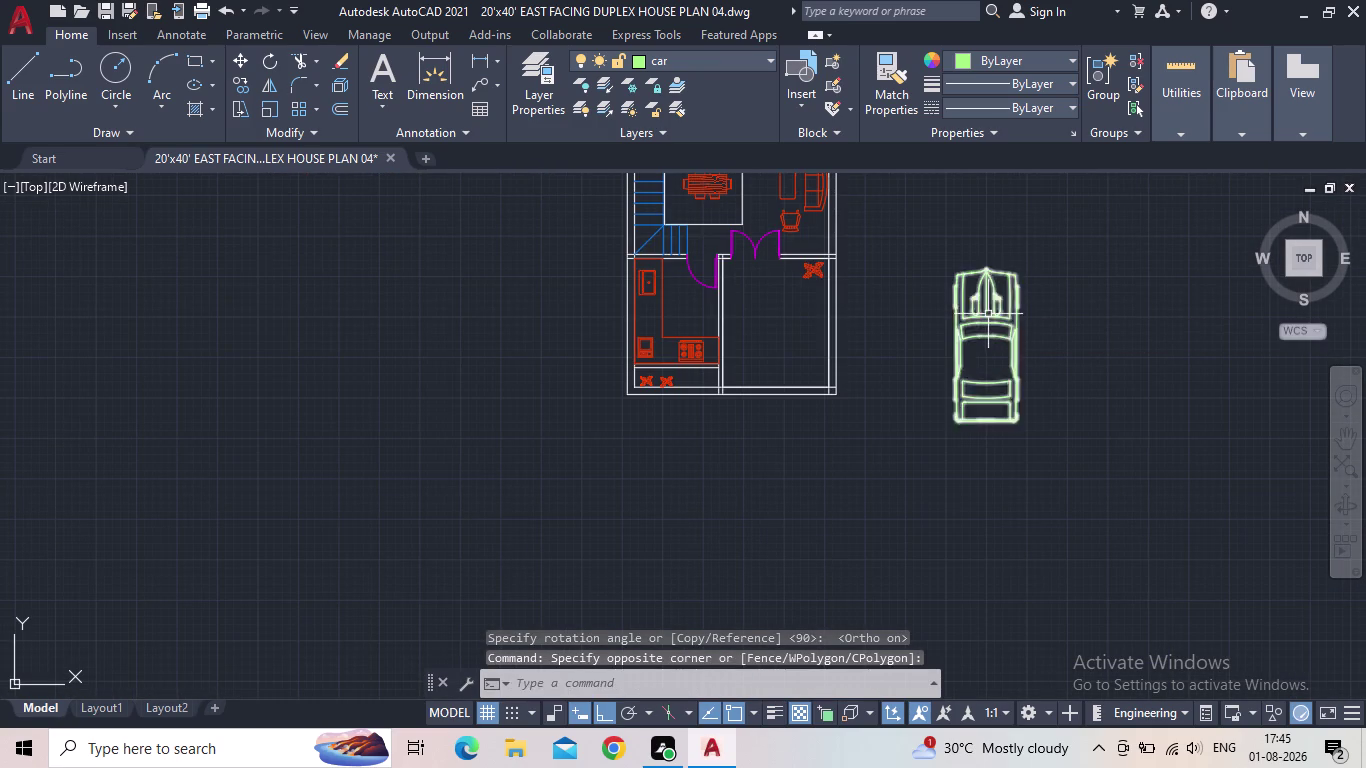
click(987, 316)
click(988, 269)
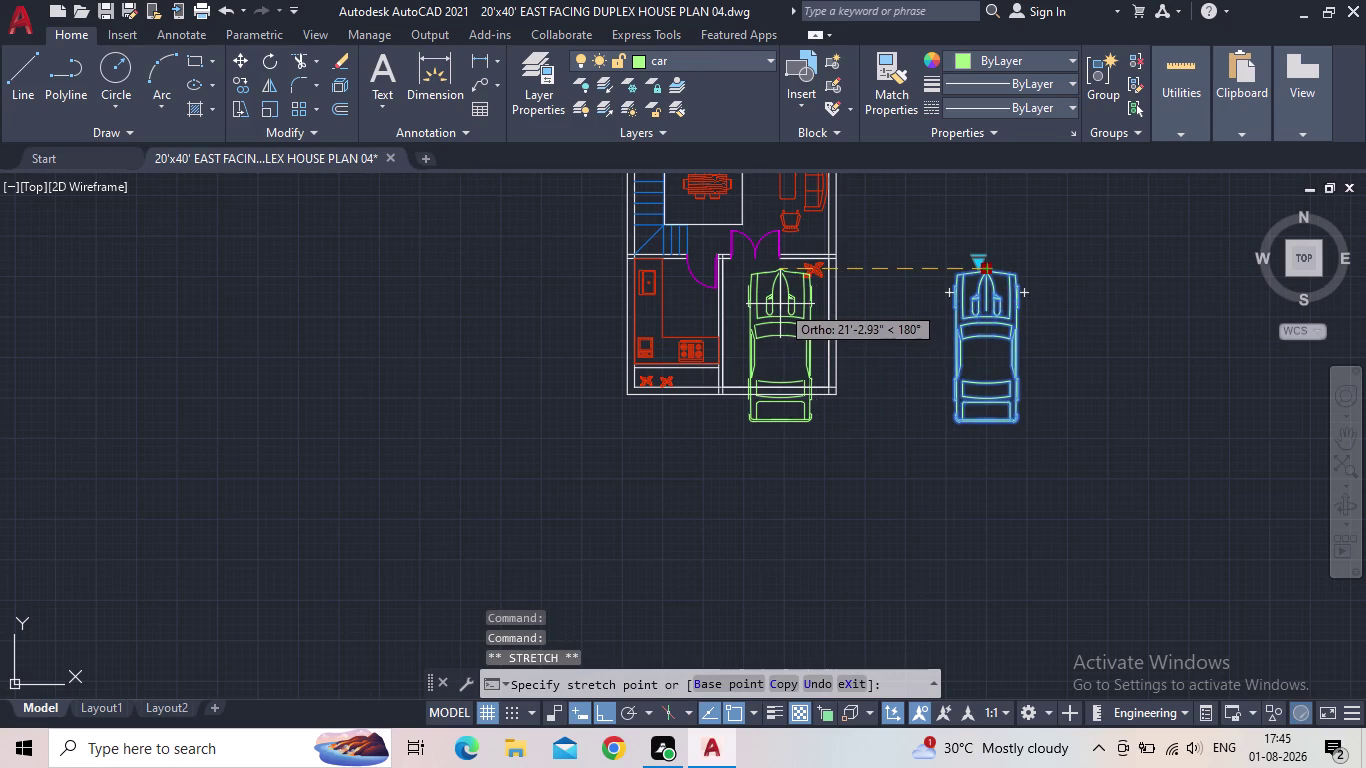
click(790, 310)
Erase the plant overlapping the car, after undoing an accidental deletion.
scroll(up, 3)
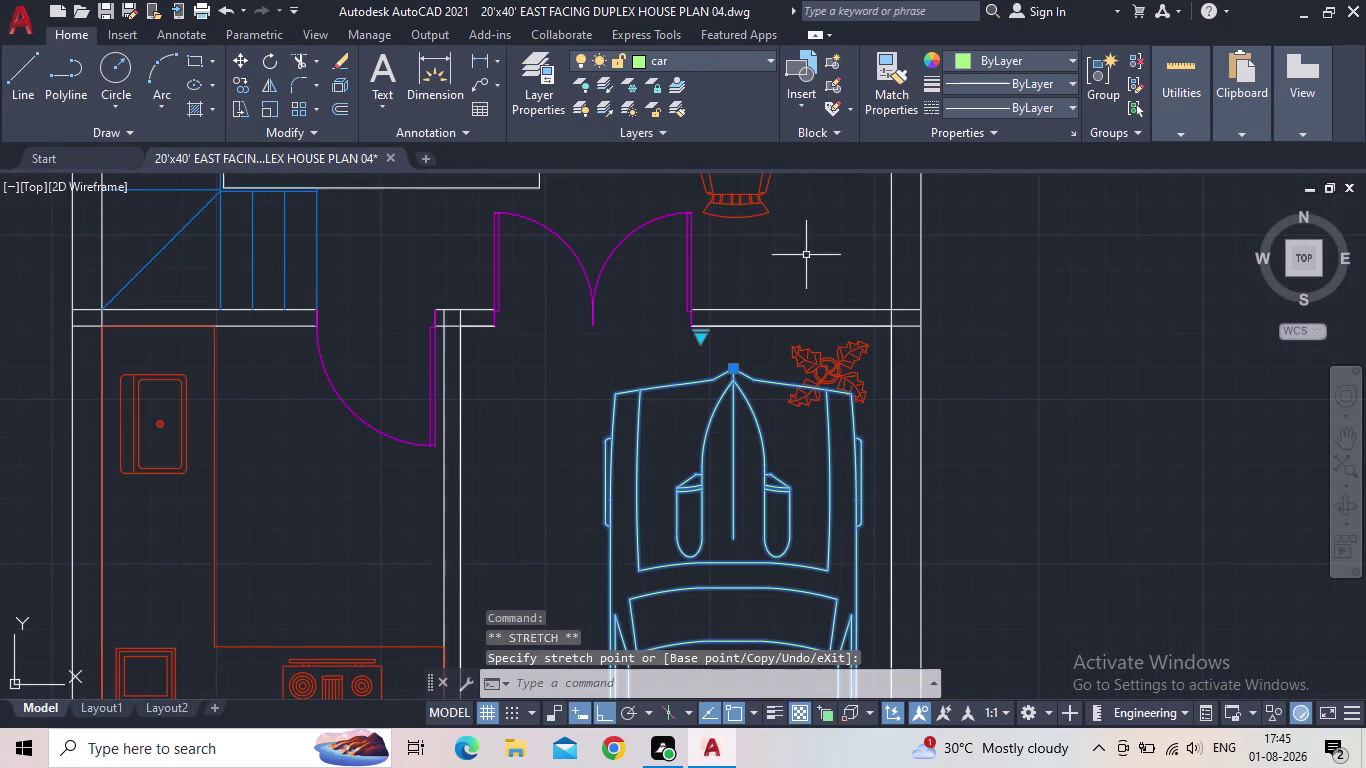
click(831, 362)
key(Delete)
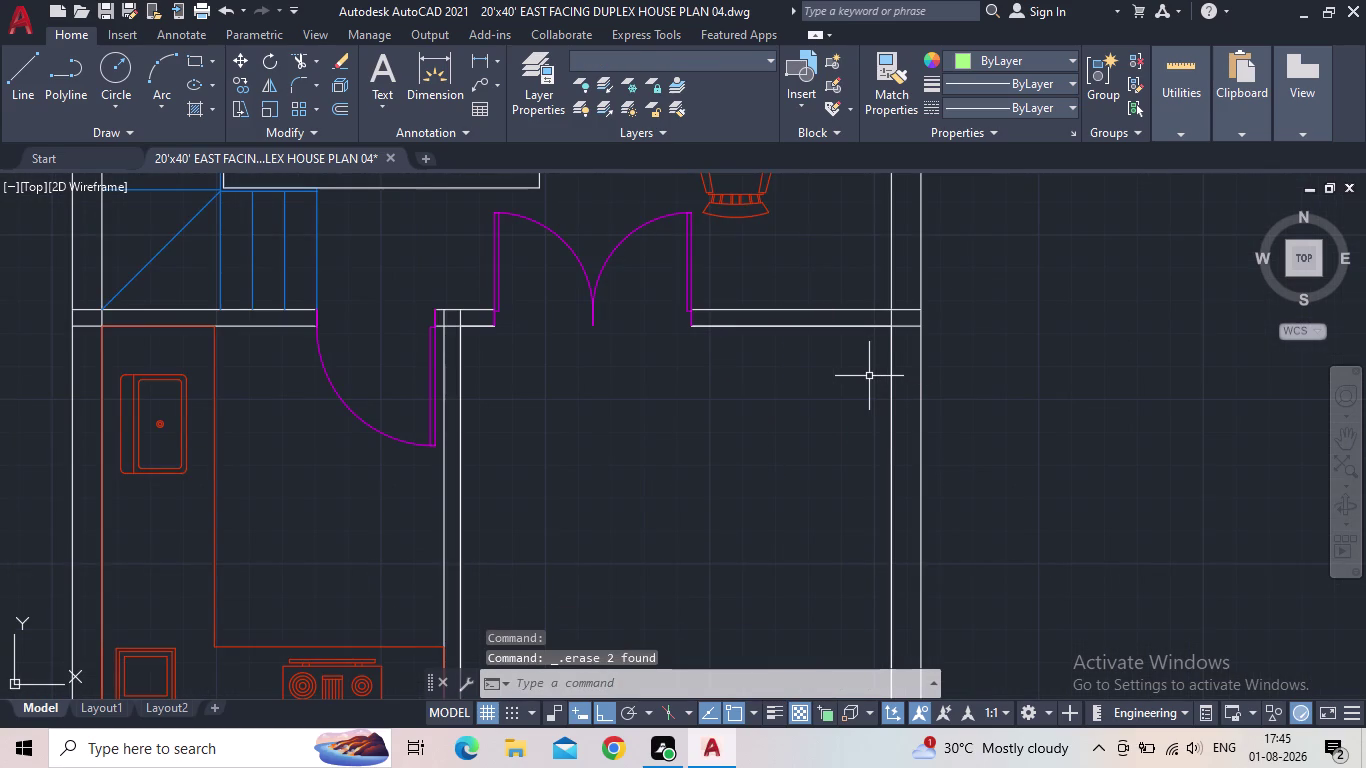
click(228, 11)
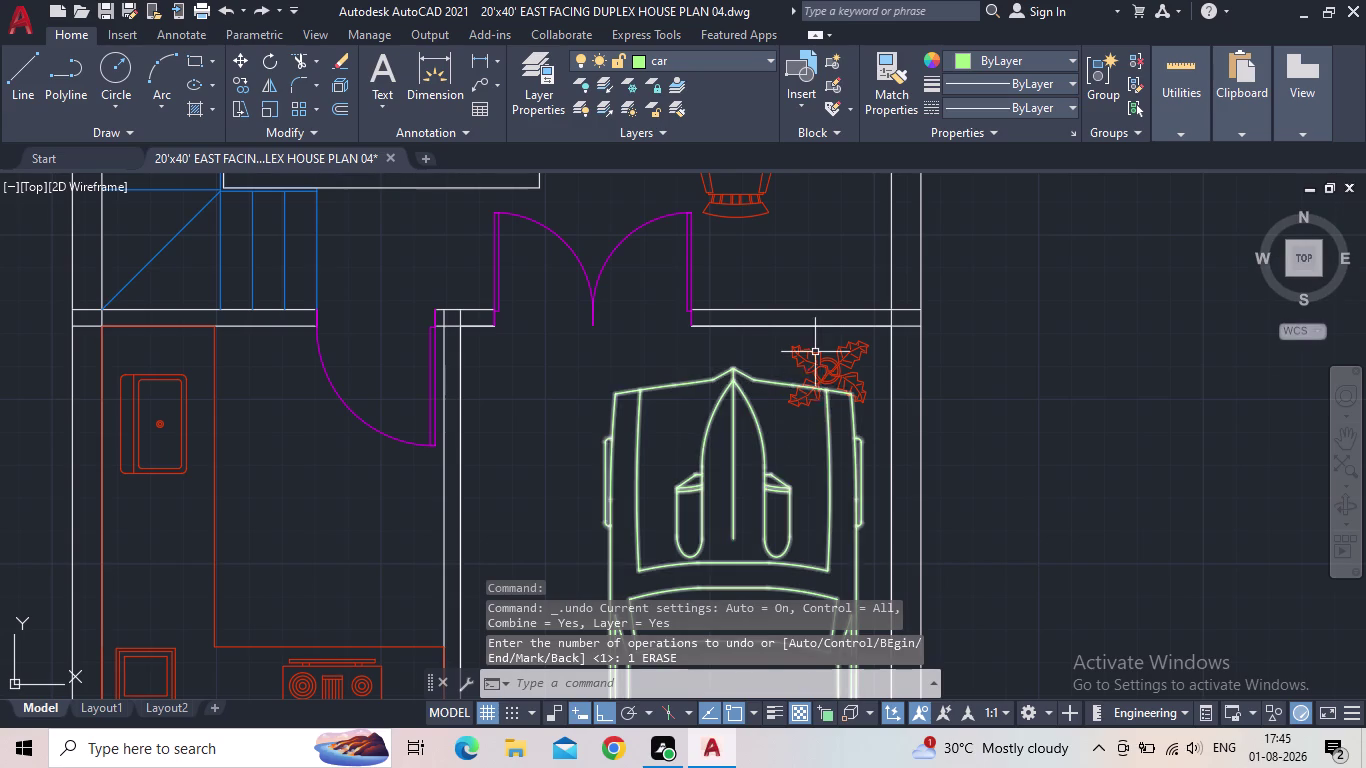
click(815, 350)
key(Delete)
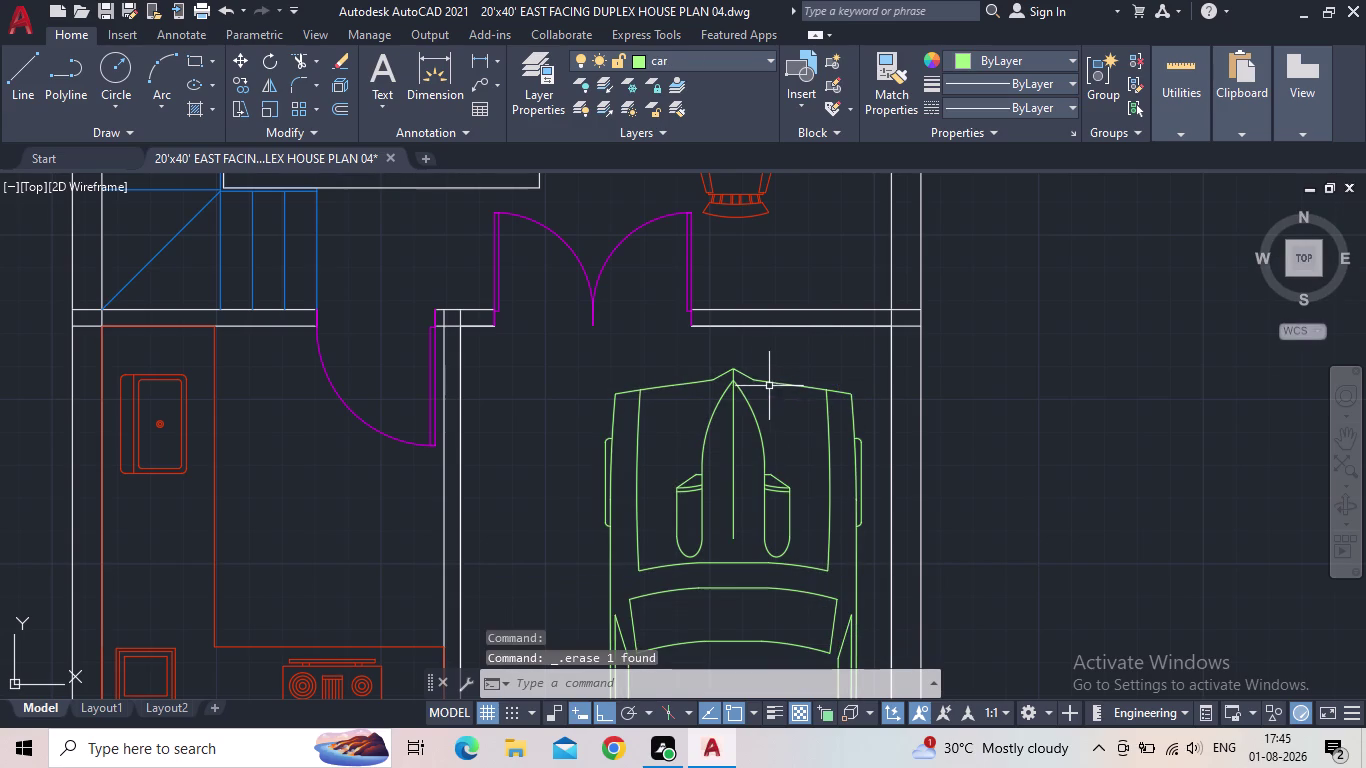
scroll(down, 3)
click(724, 476)
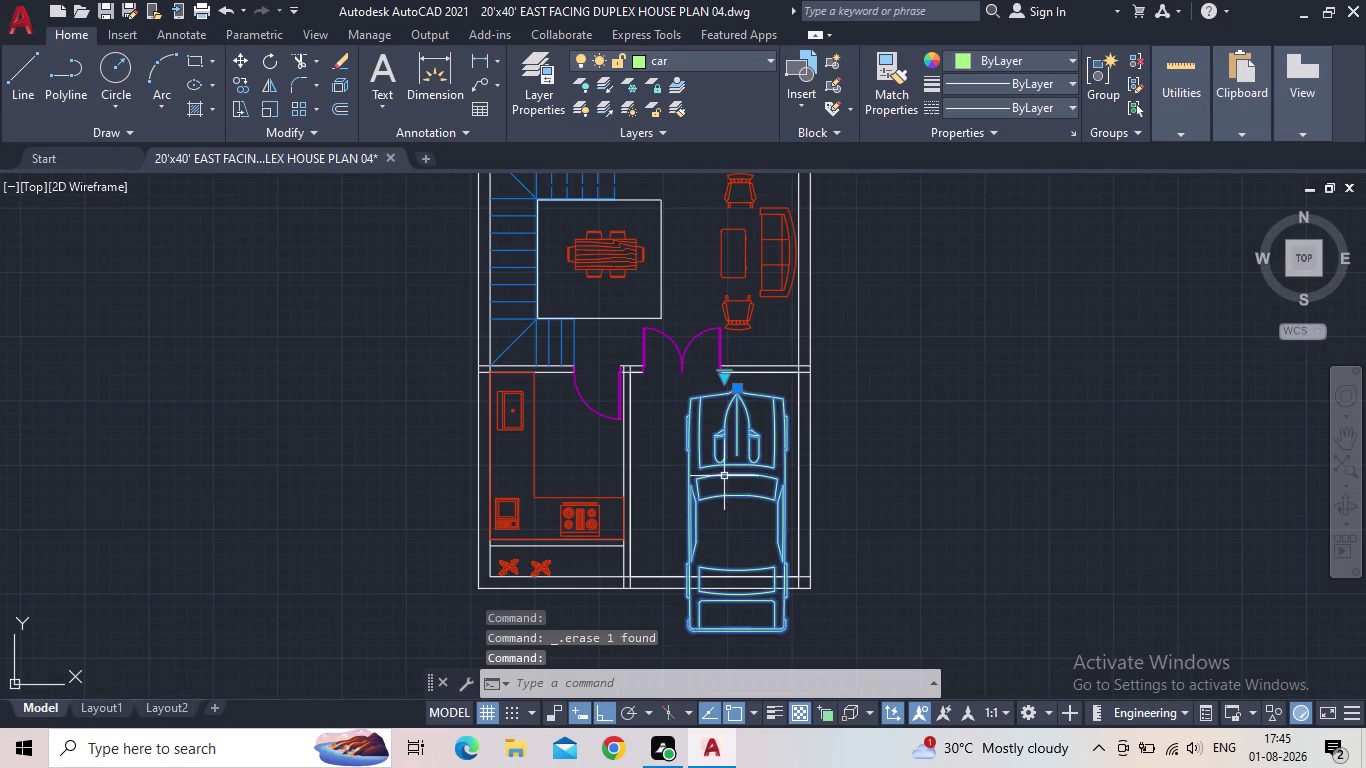
Scale the car down with SC so it fits the parking room.
key(s)
key(c)
key(space)
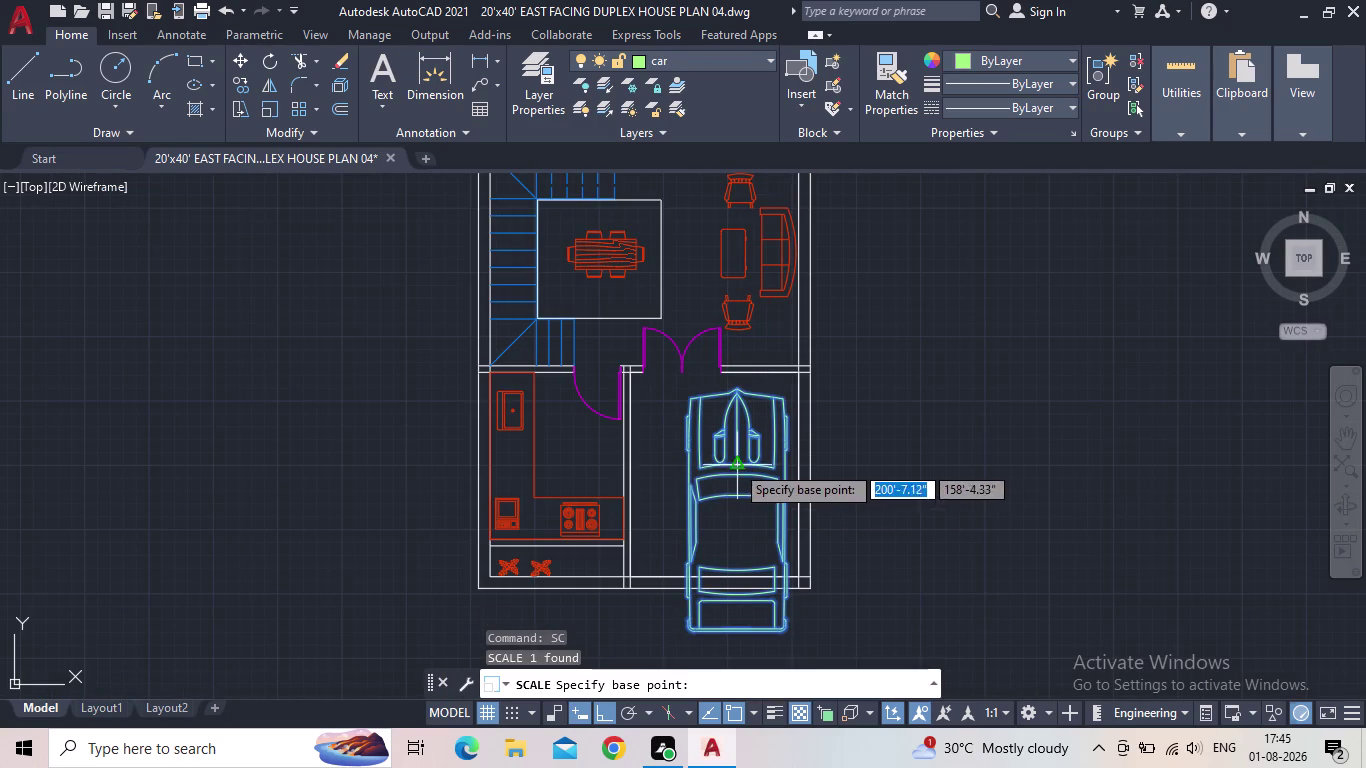
click(740, 390)
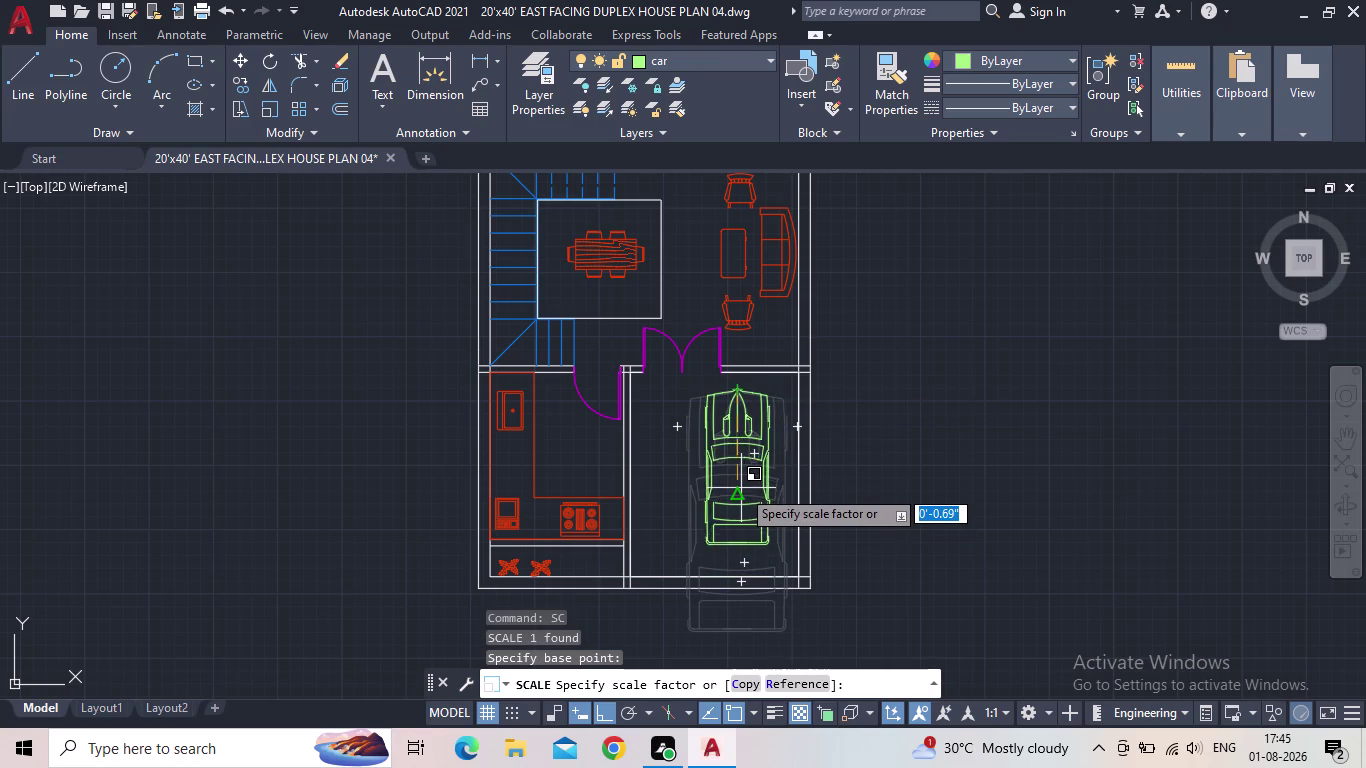
click(741, 488)
Grip-move the resized car to sit just below the entrance doorway.
scroll(up, 3)
click(709, 444)
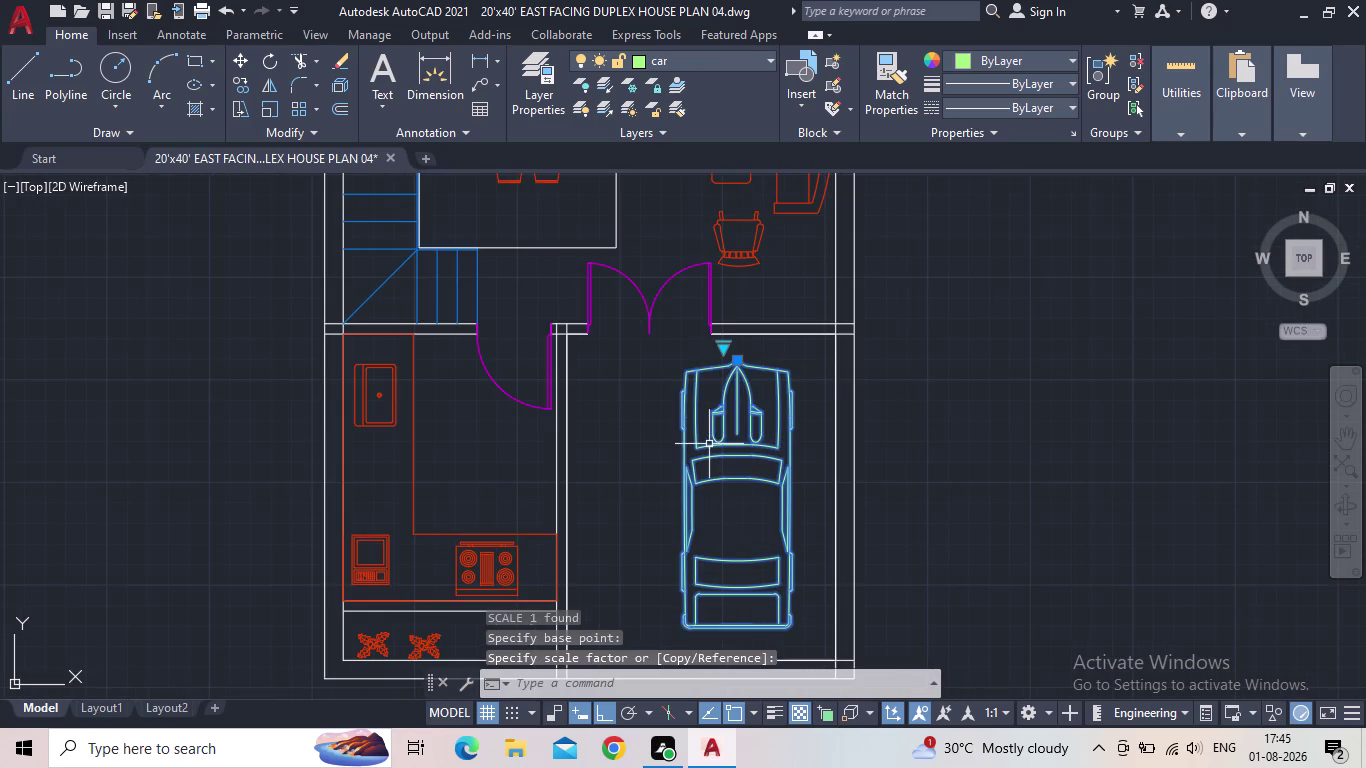
click(738, 362)
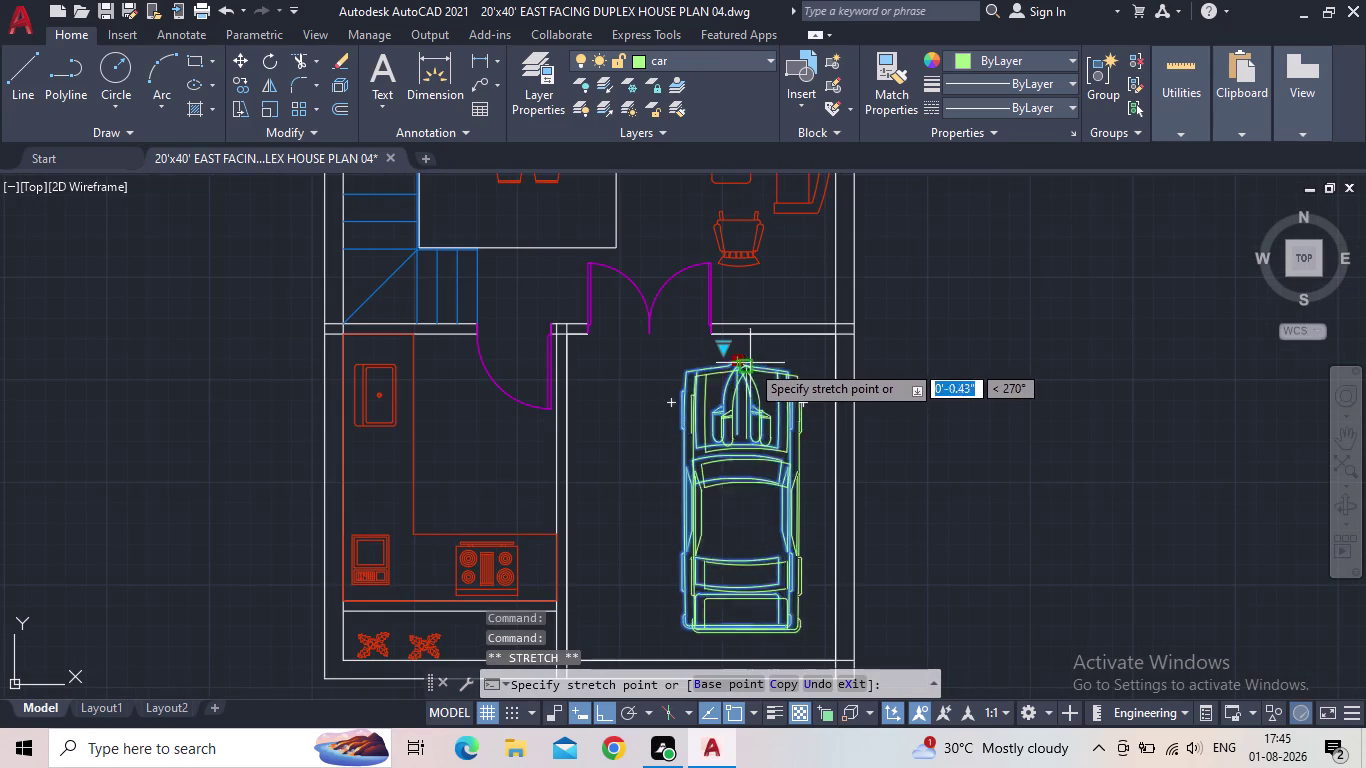
click(757, 364)
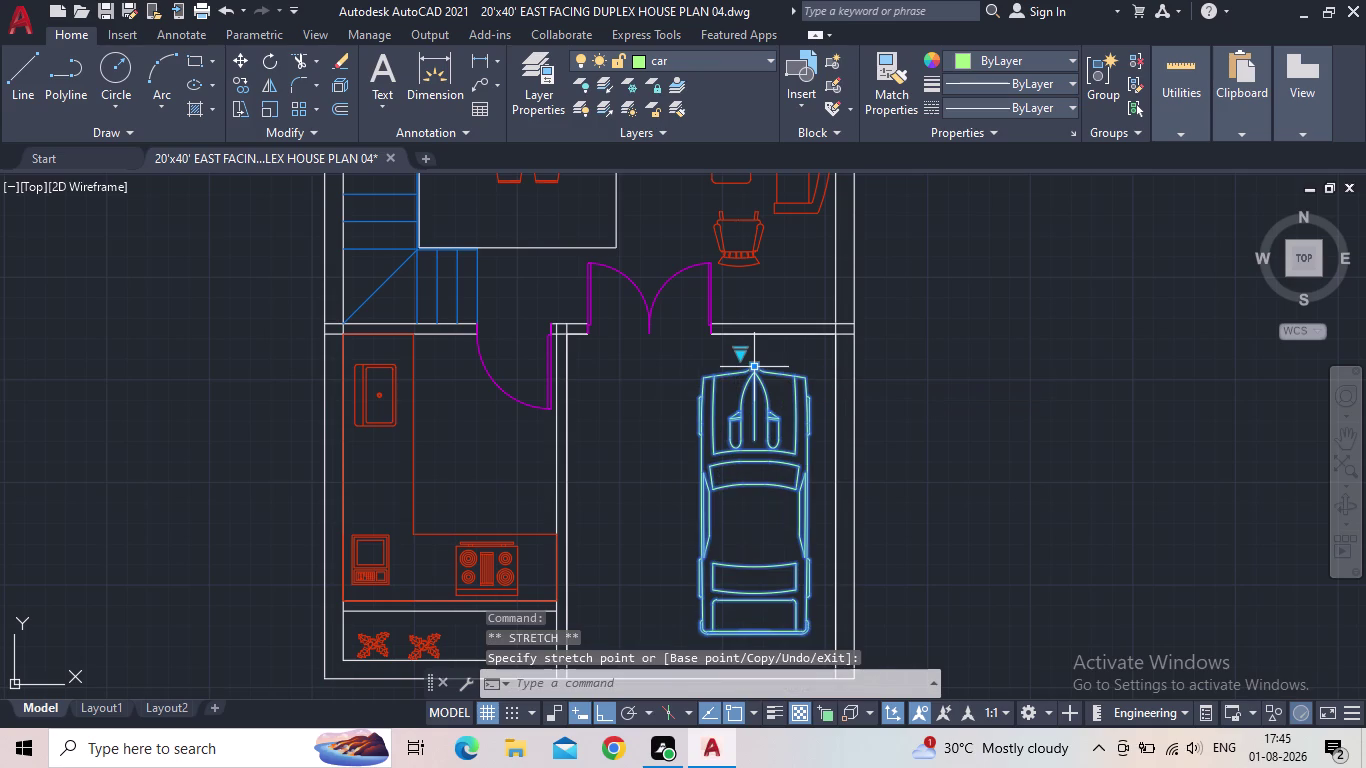
key(Escape)
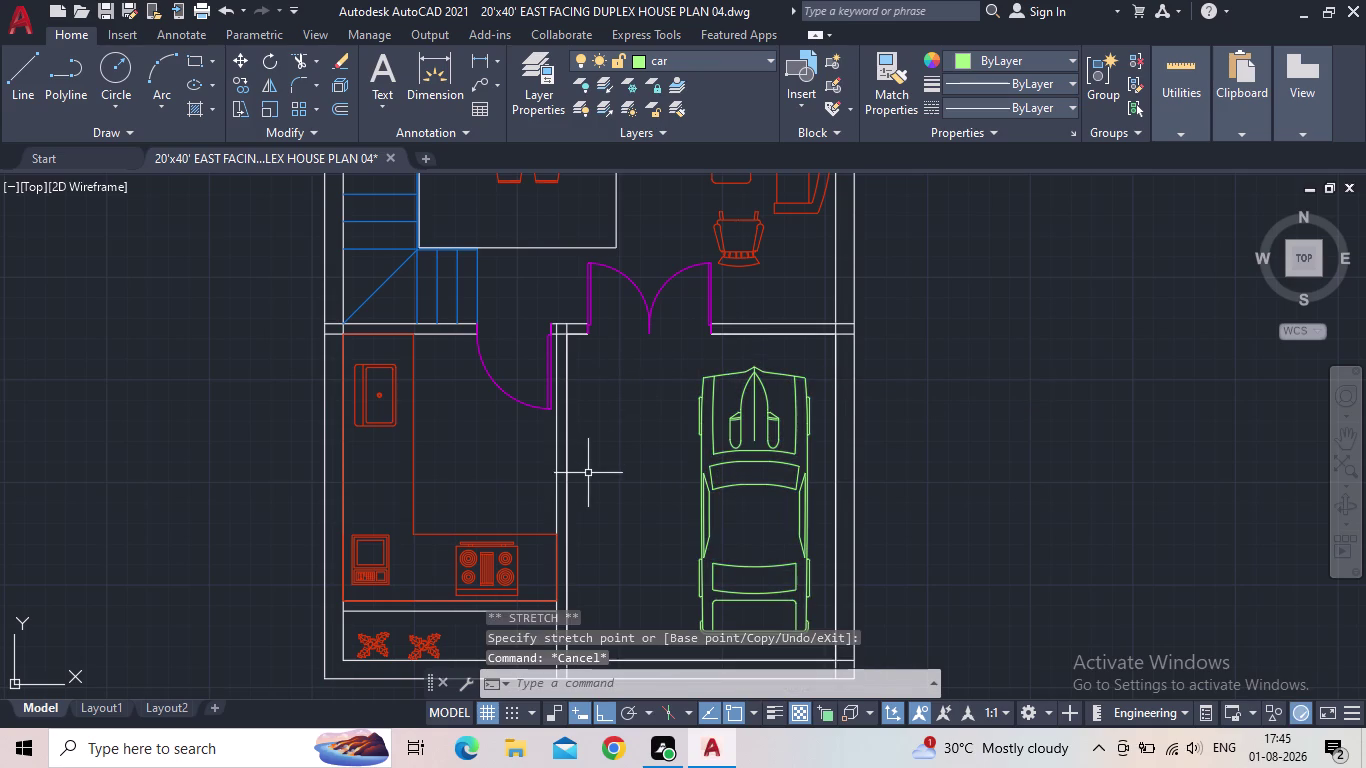
scroll(down, 3)
middle_drag(600, 468, 599, 407)
drag(634, 589, 631, 574)
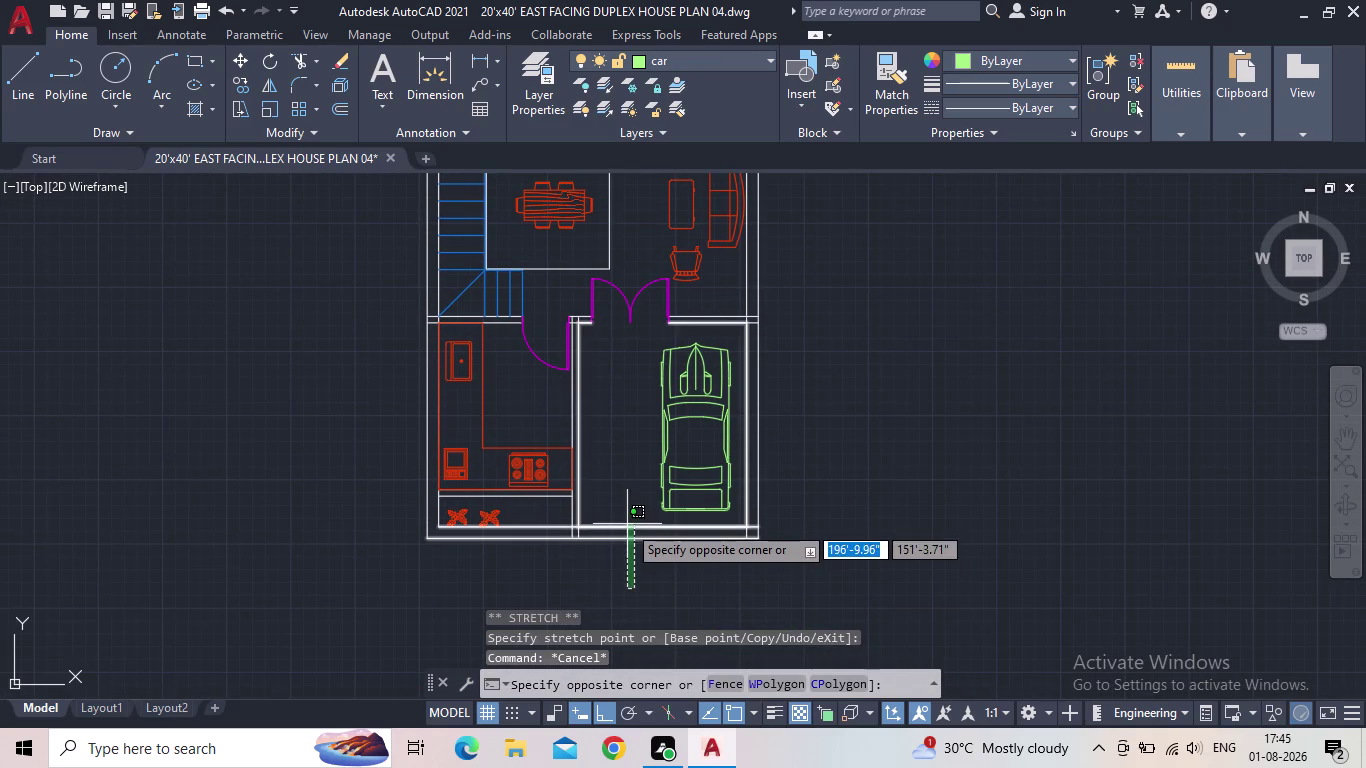
click(629, 573)
key(Escape)
scroll(up, 3)
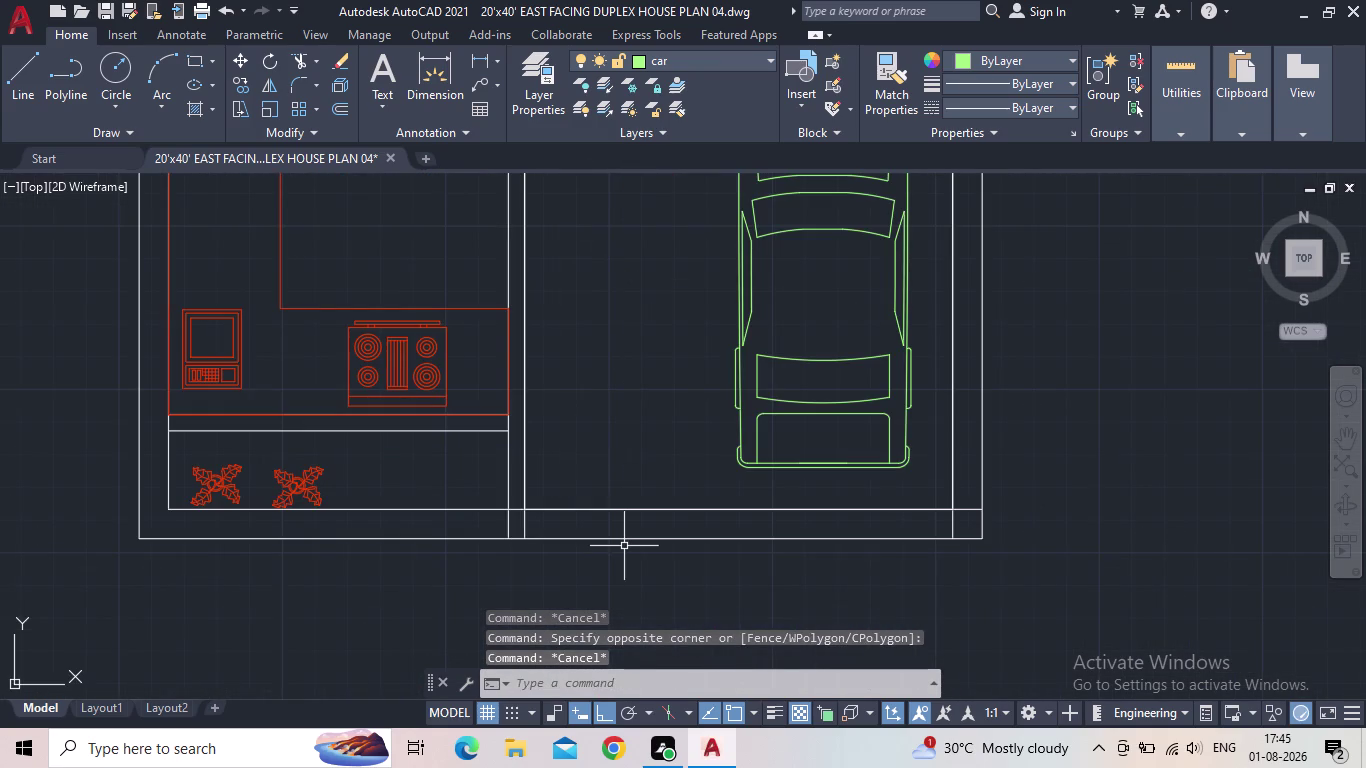
click(624, 541)
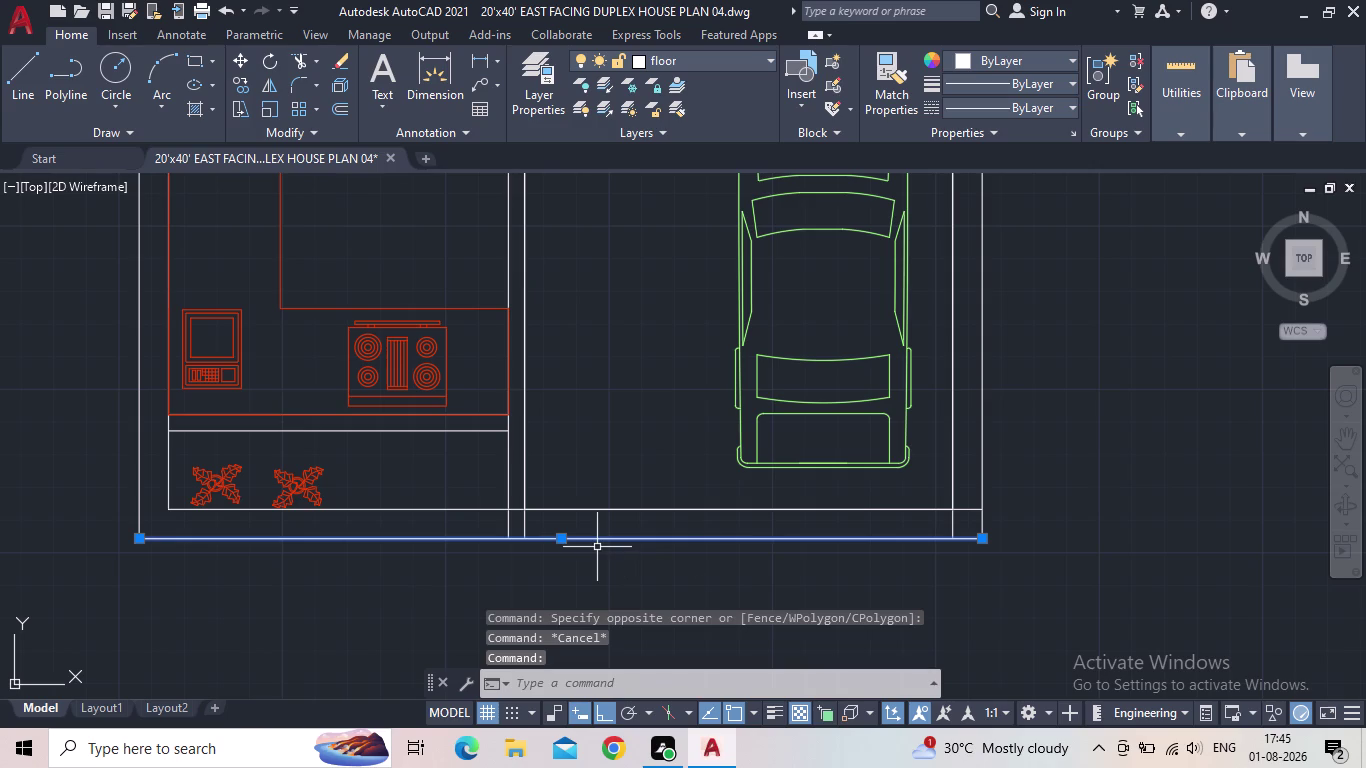
click(983, 541)
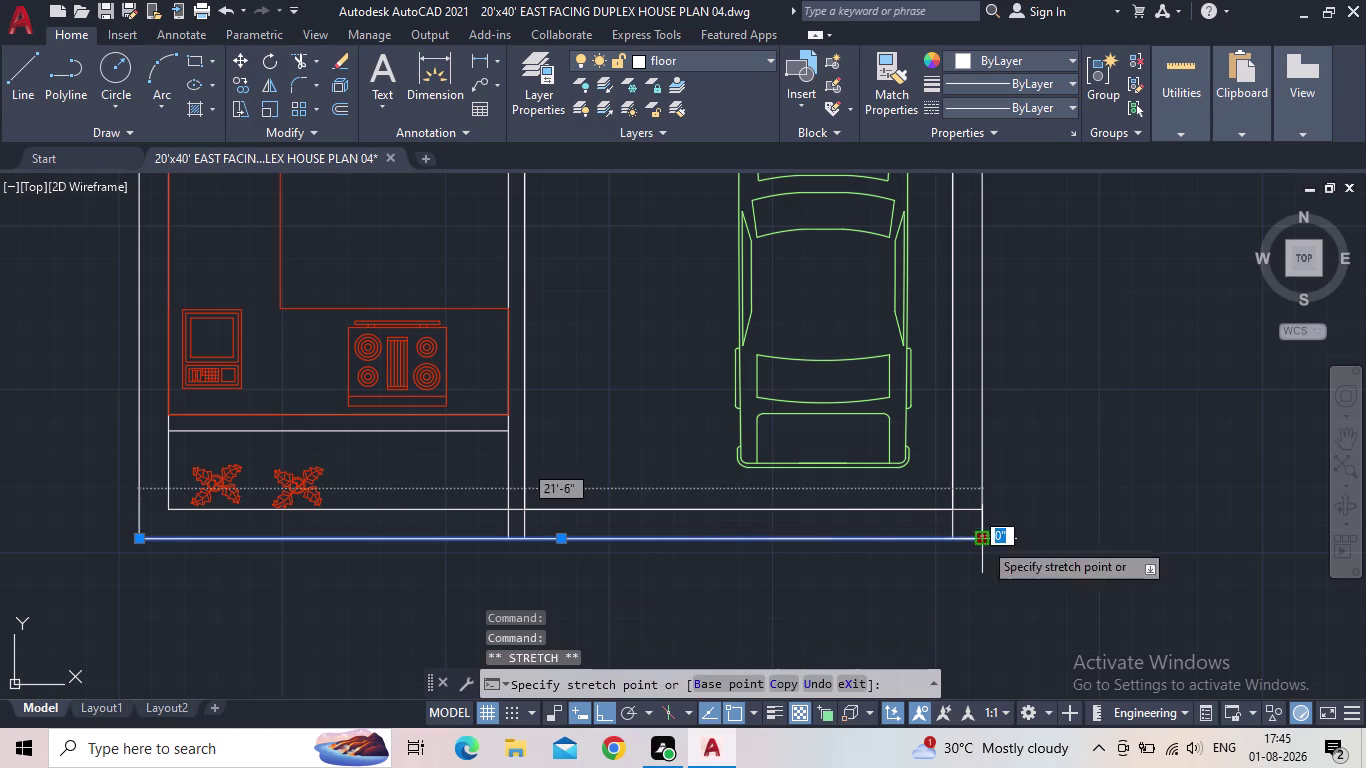
click(526, 537)
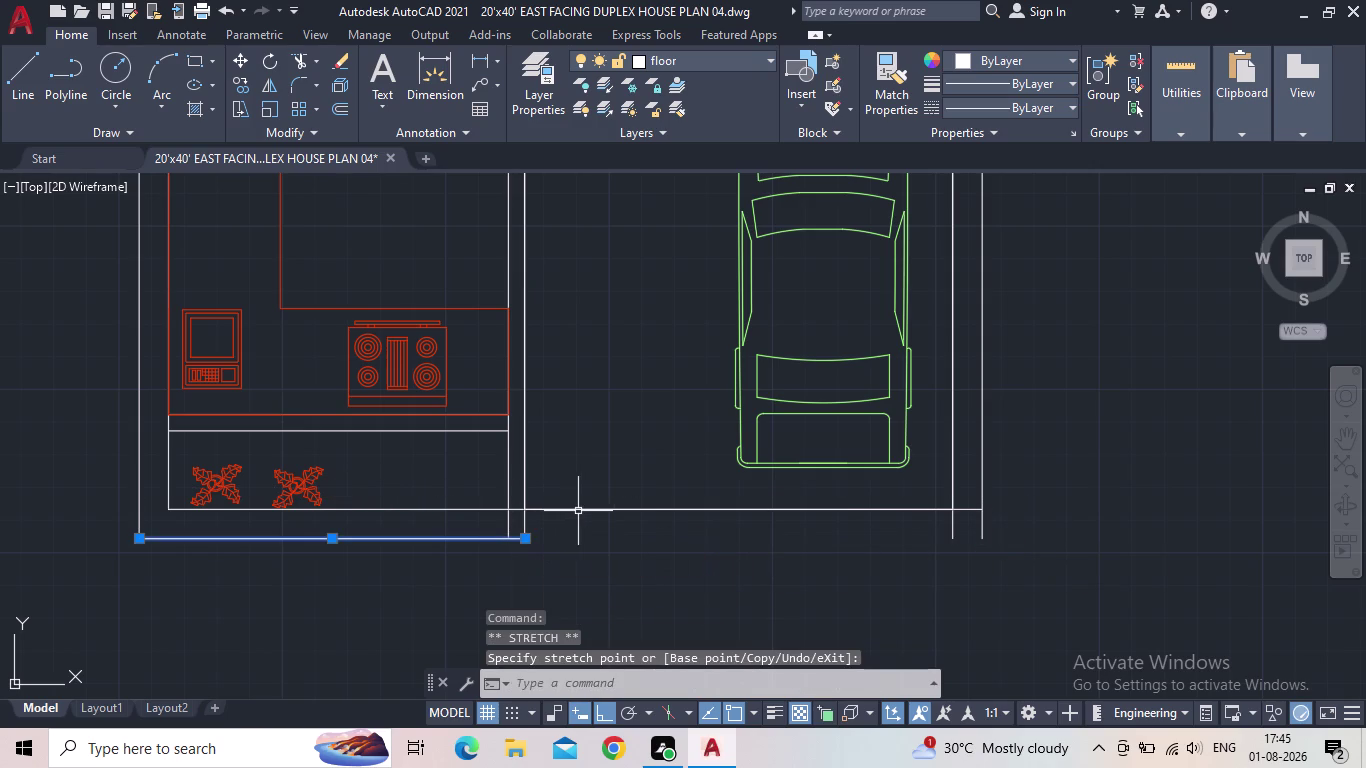
key(Escape)
click(616, 509)
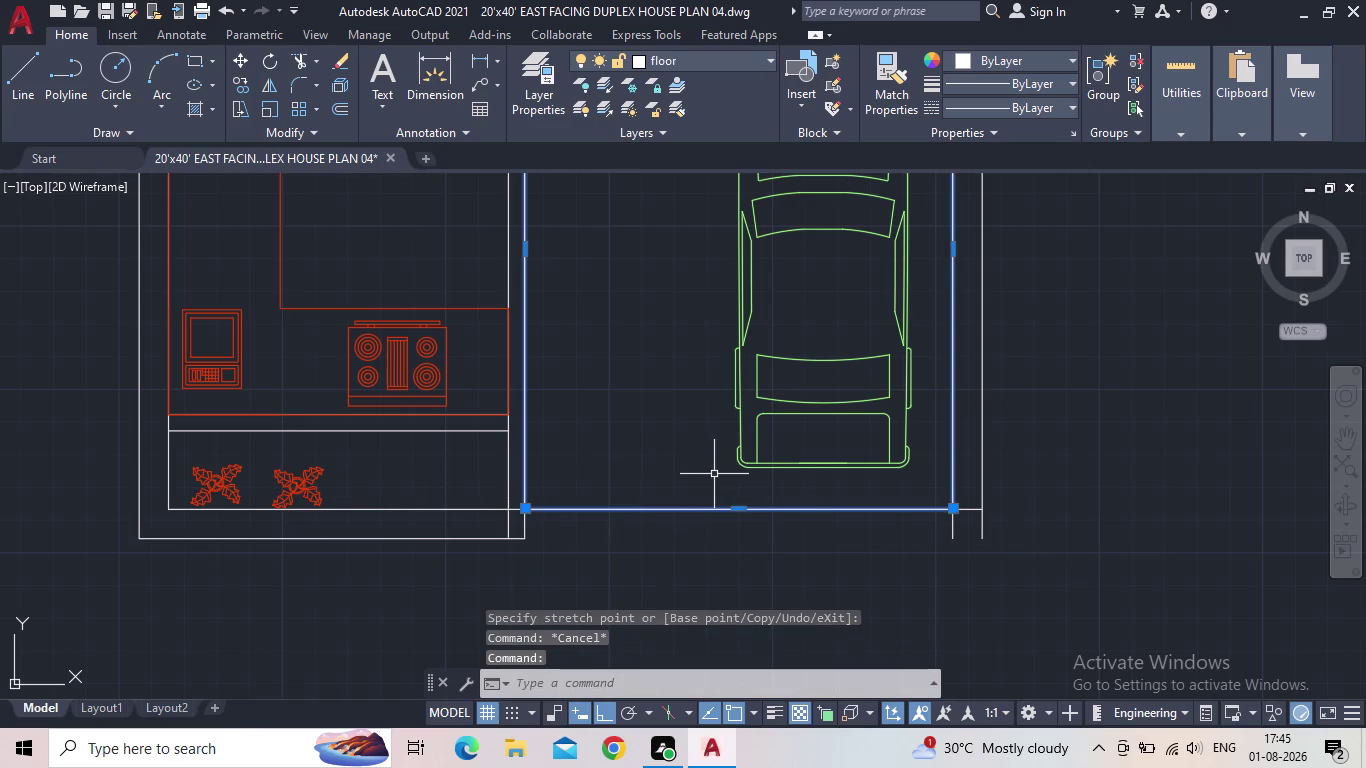
key(Escape)
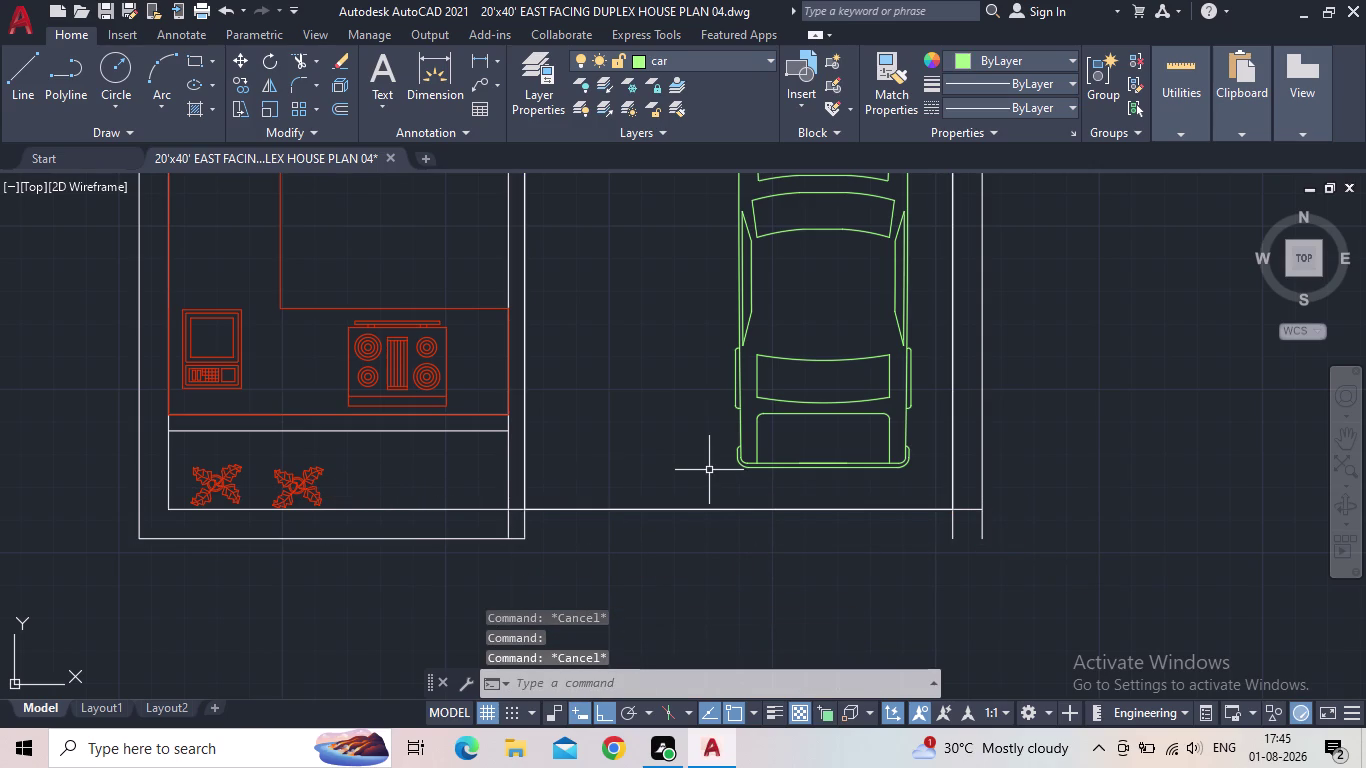
key(x)
key(Return)
click(698, 527)
click(648, 489)
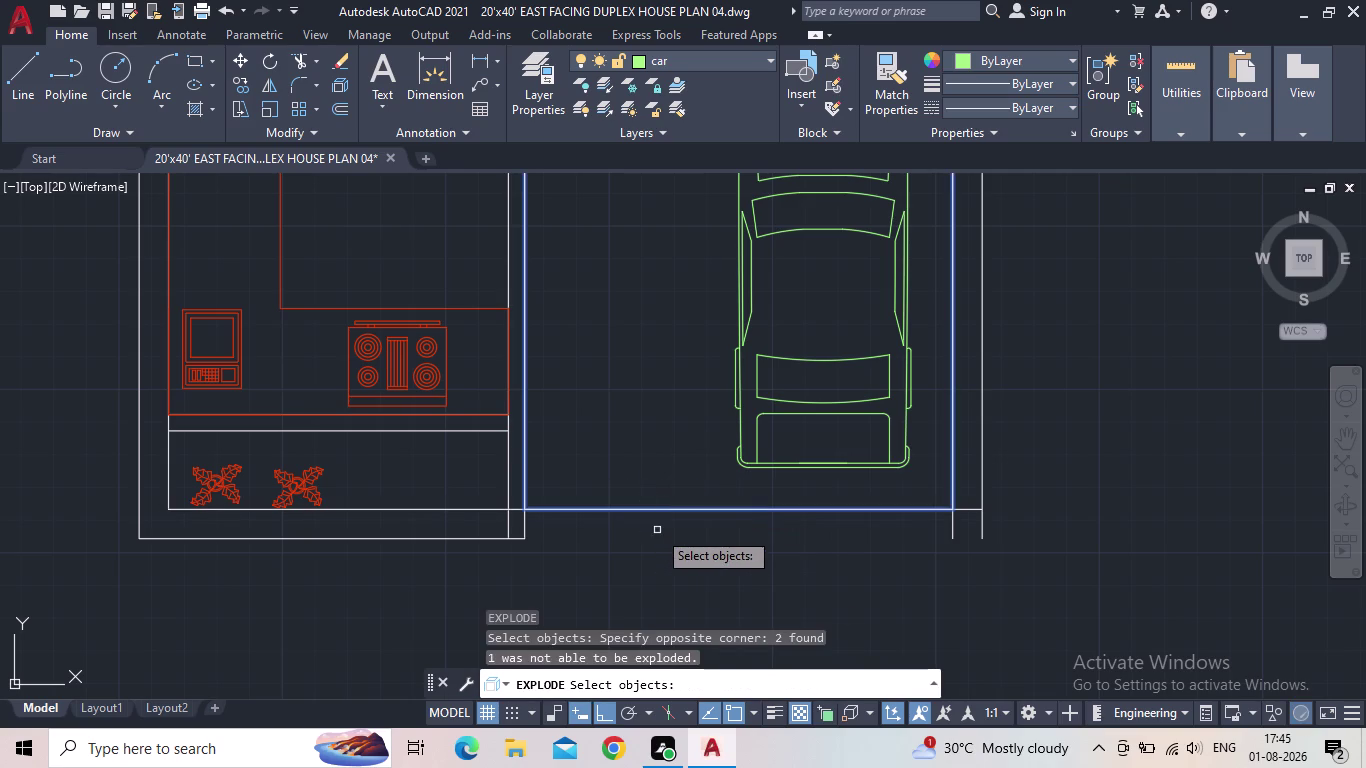
key(BackSpace)
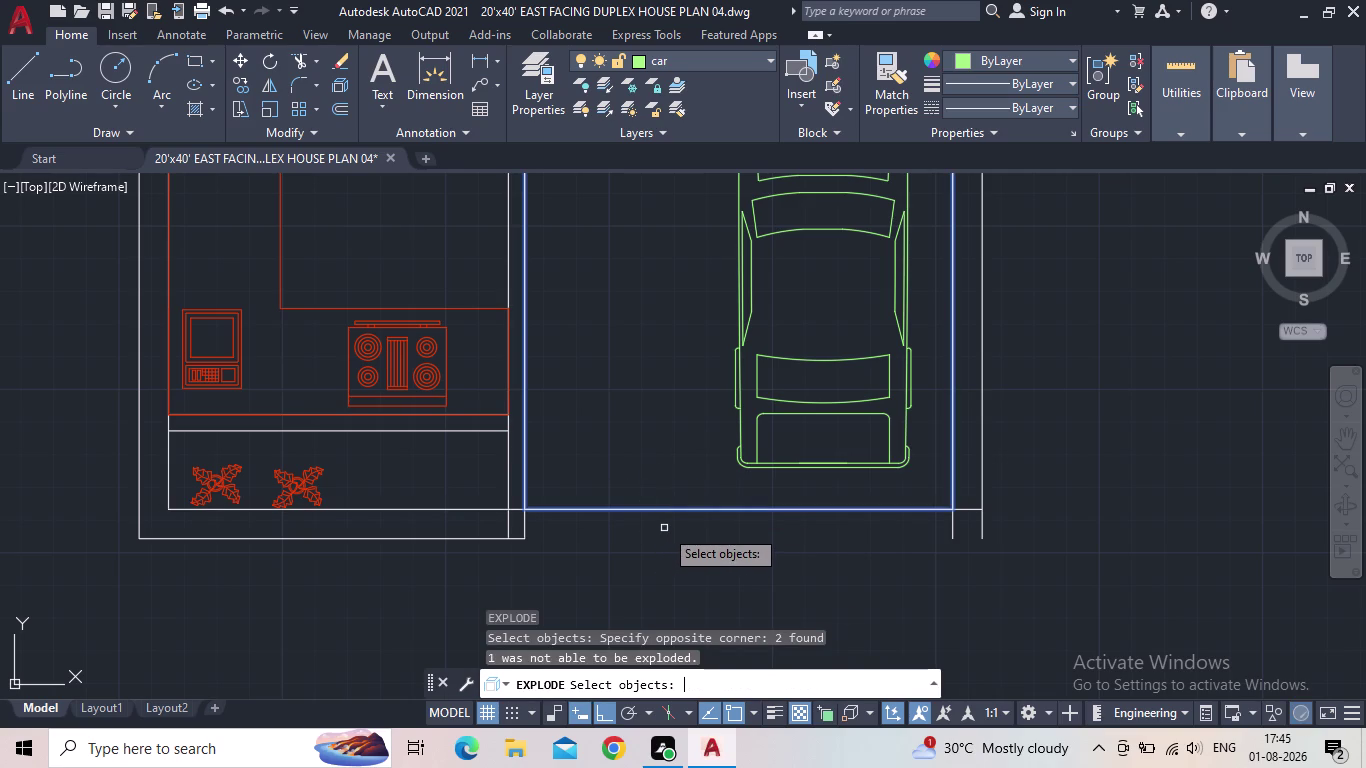
key(Return)
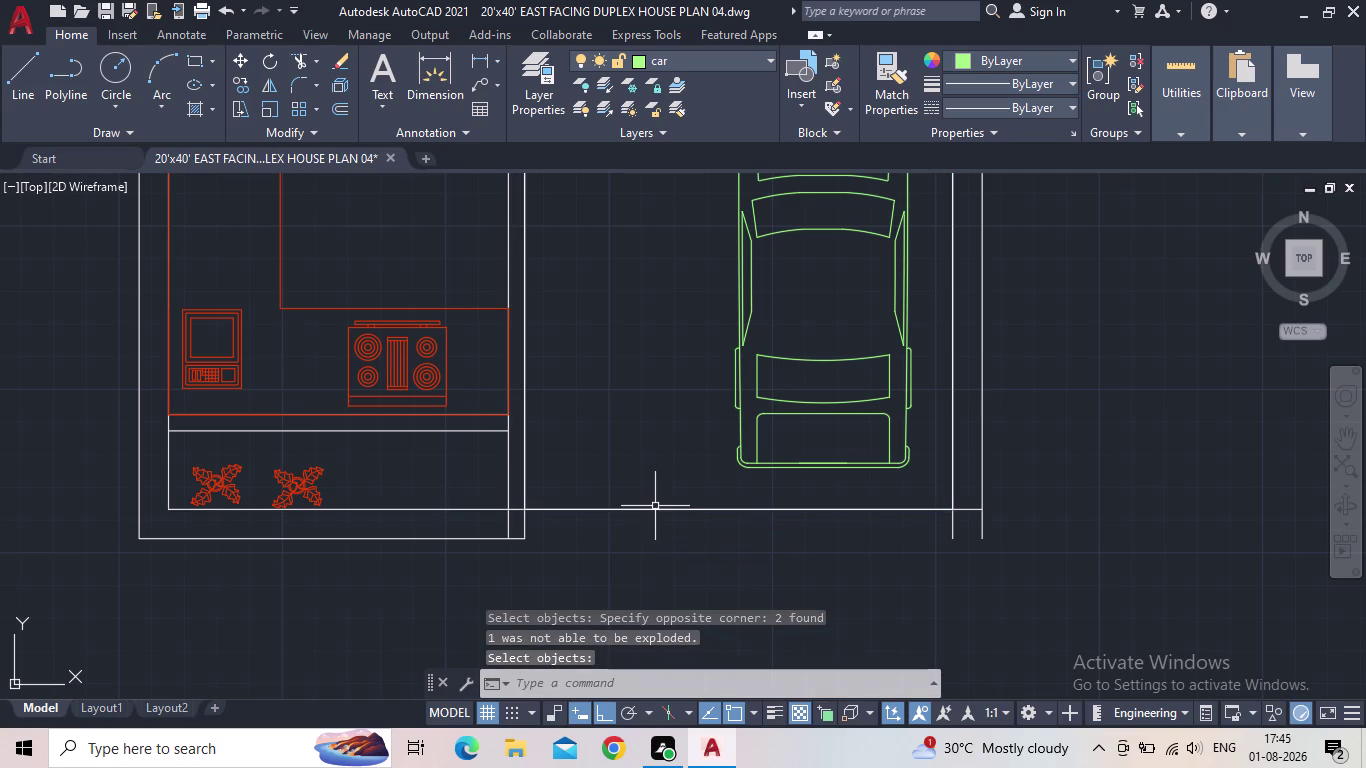
click(655, 505)
click(637, 512)
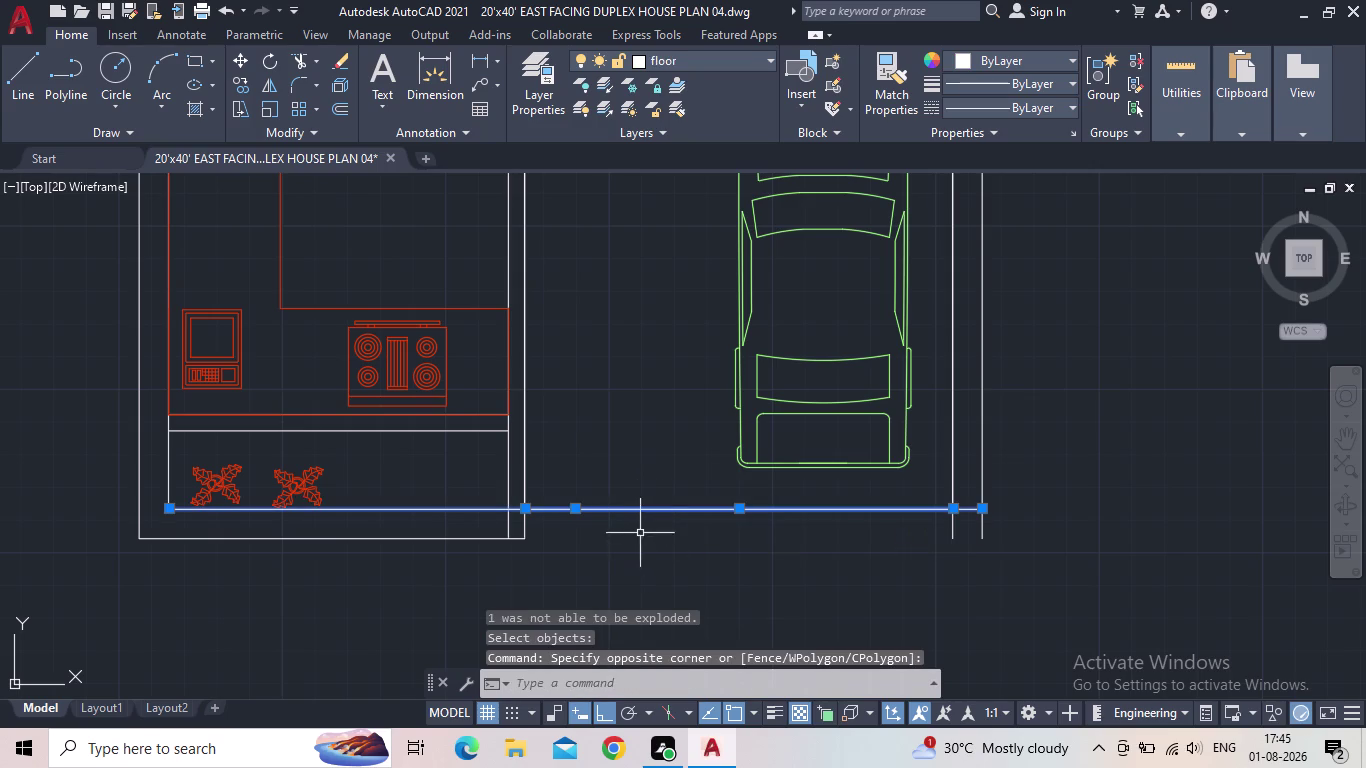
key(Escape)
click(633, 510)
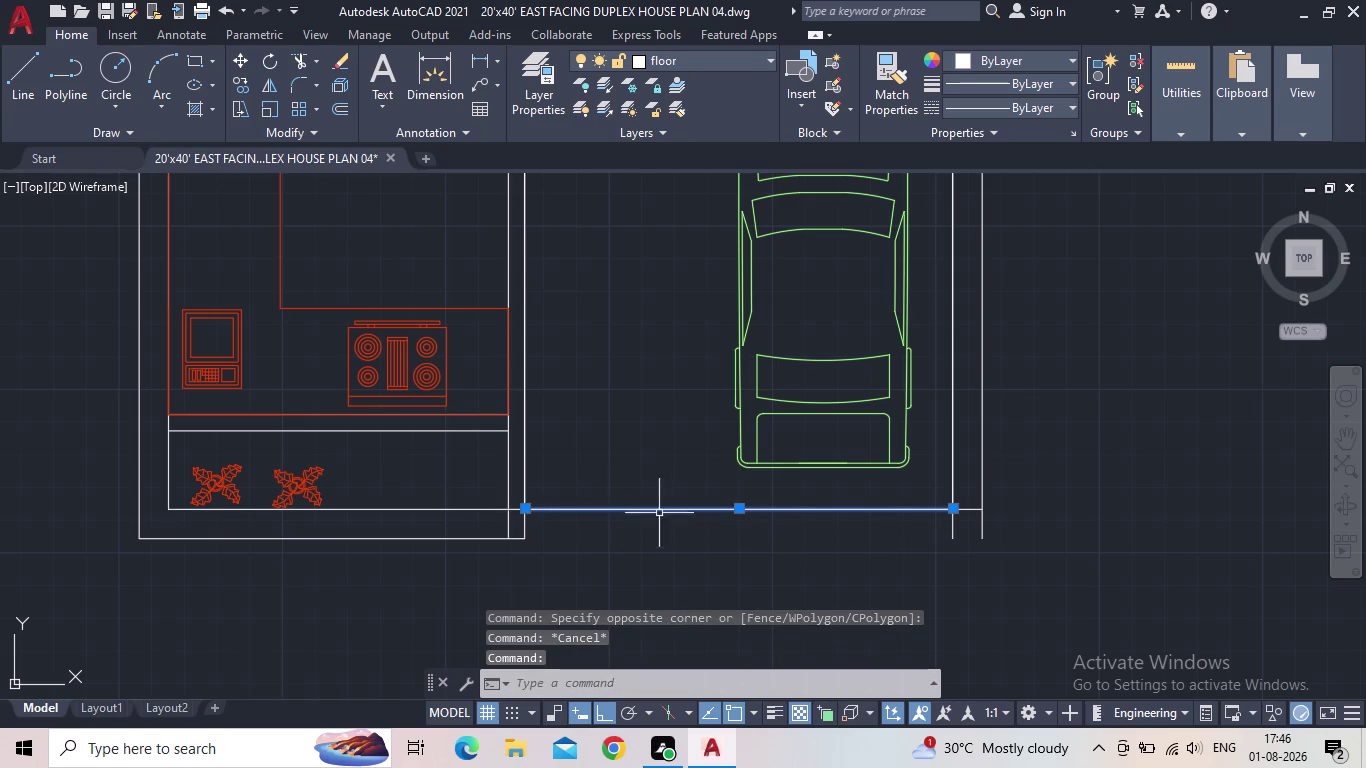
scroll(down, 3)
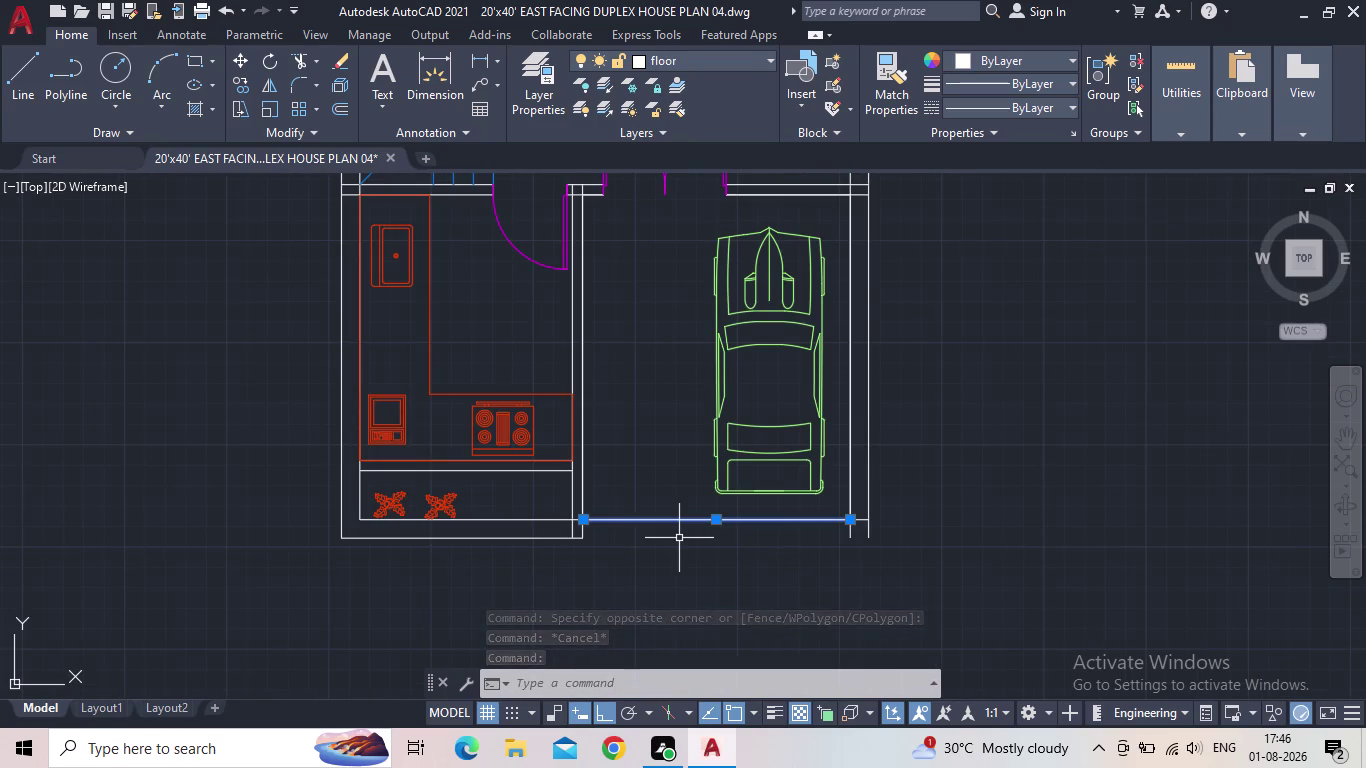
Set the floor layer current in the Layer Properties Manager.
key(Escape)
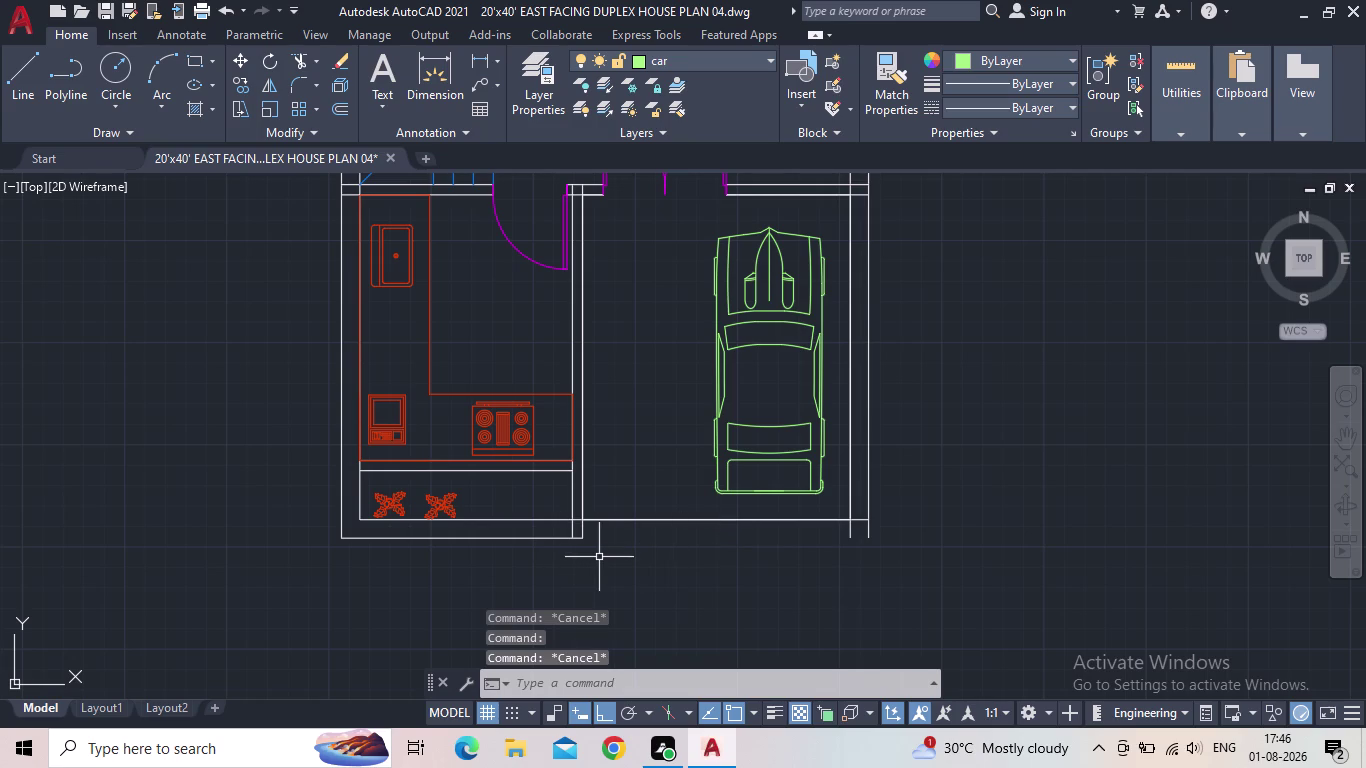
text(l)
key(space)
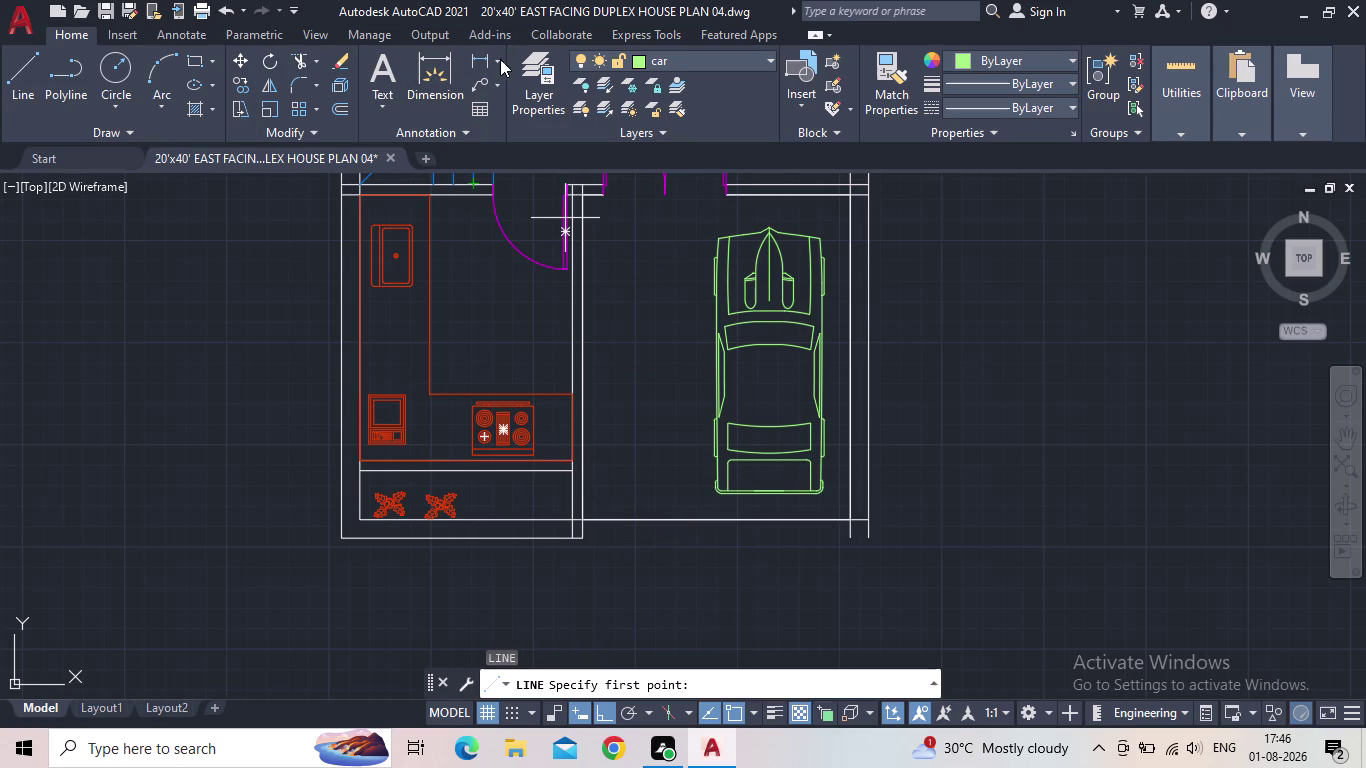
click(529, 91)
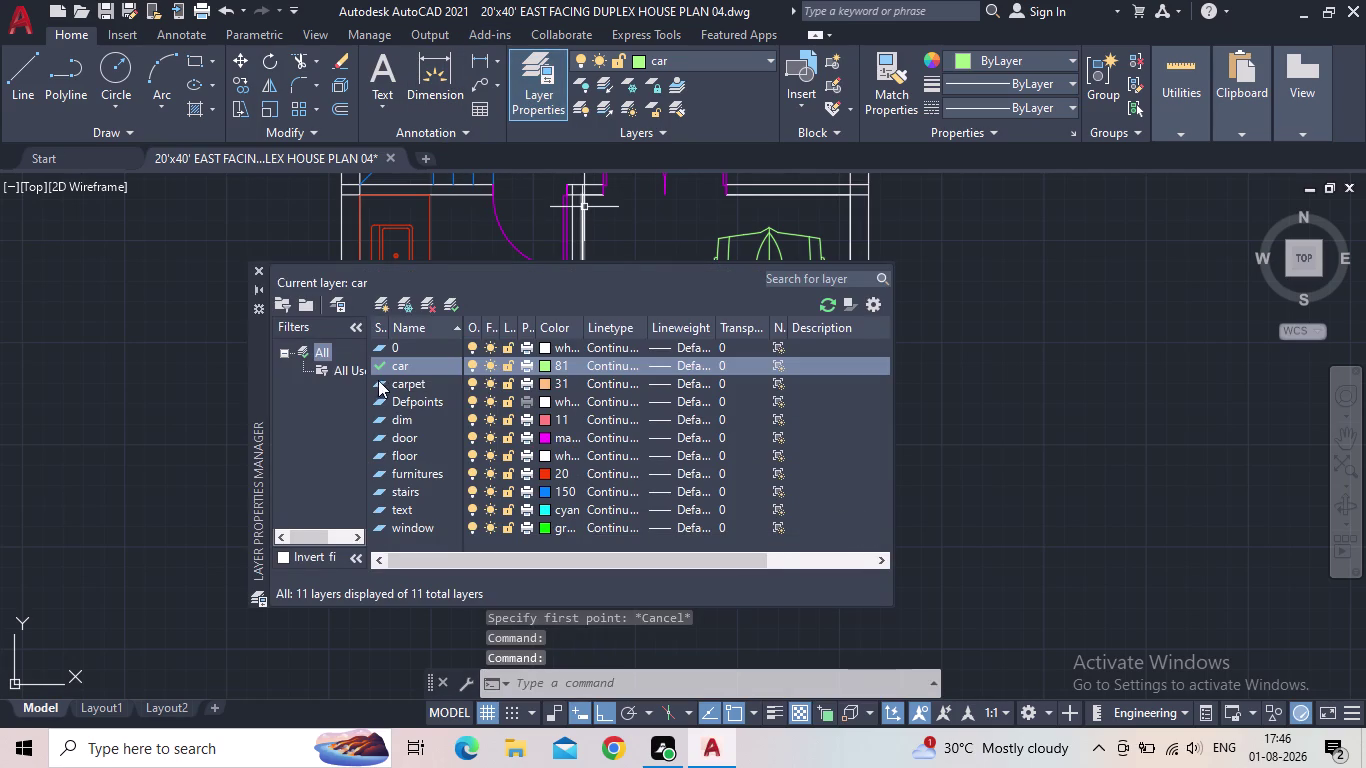
double_click(376, 458)
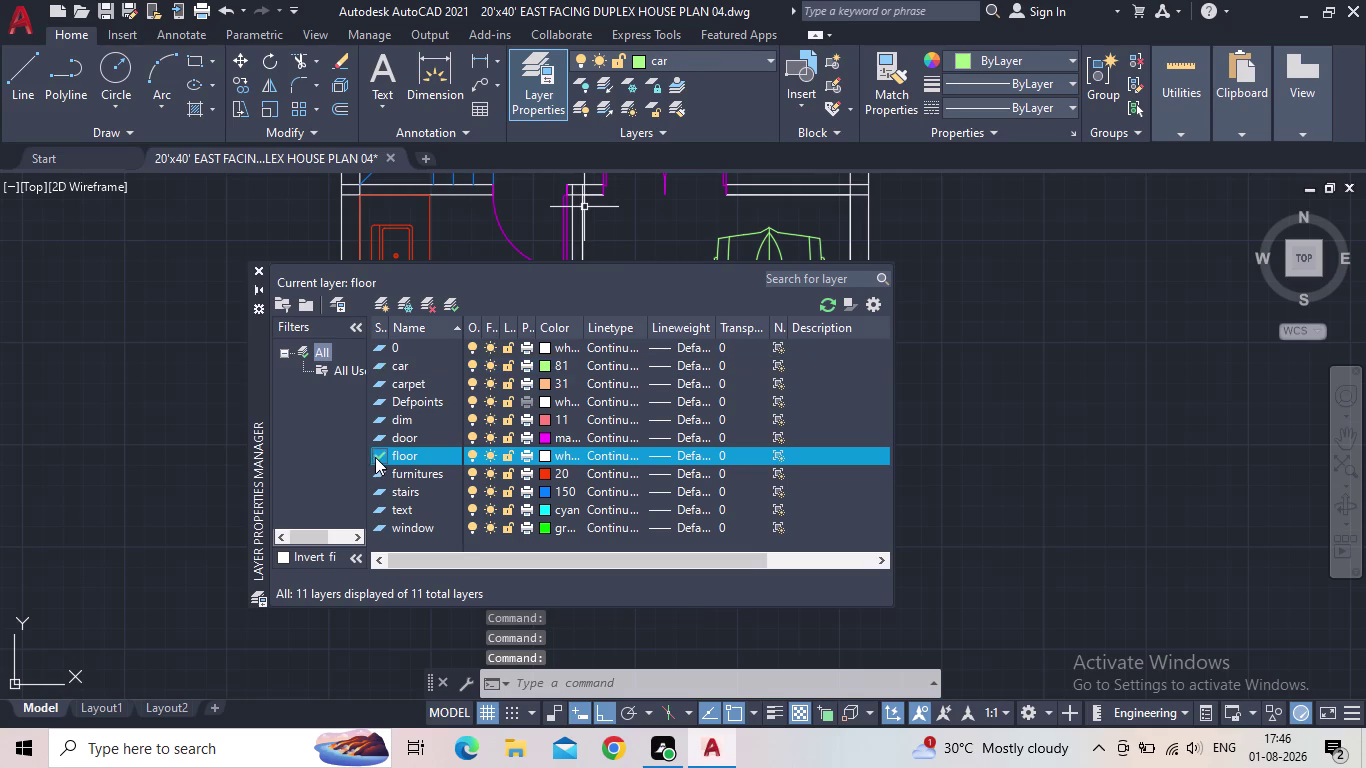
click(256, 266)
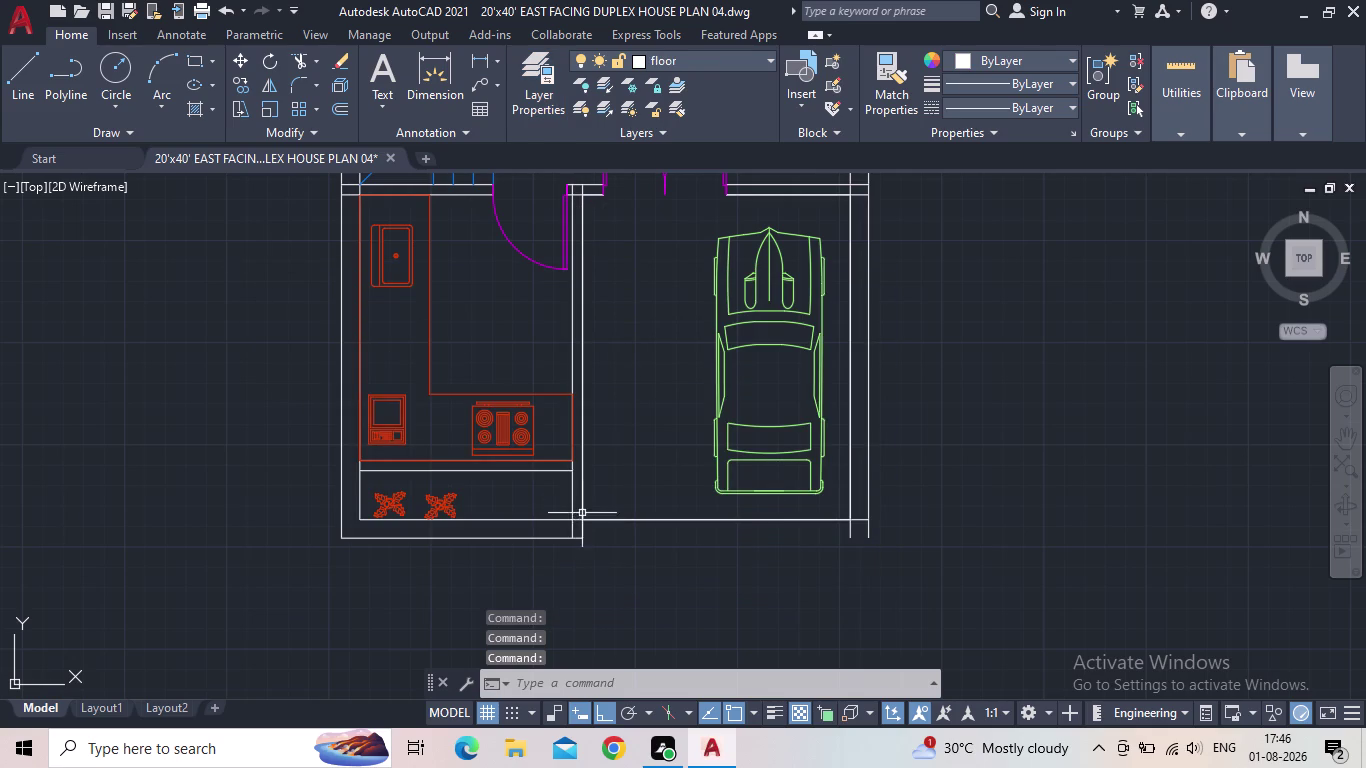
key(space)
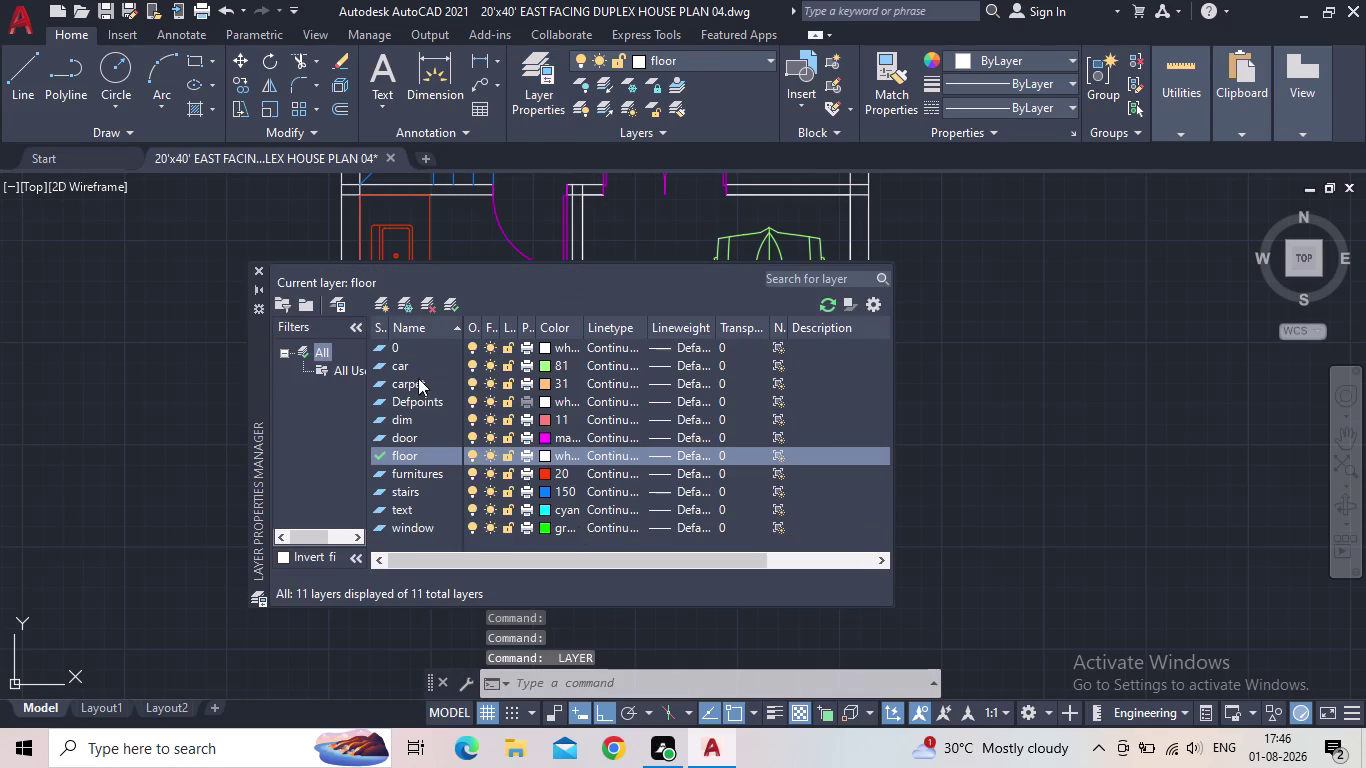
click(259, 269)
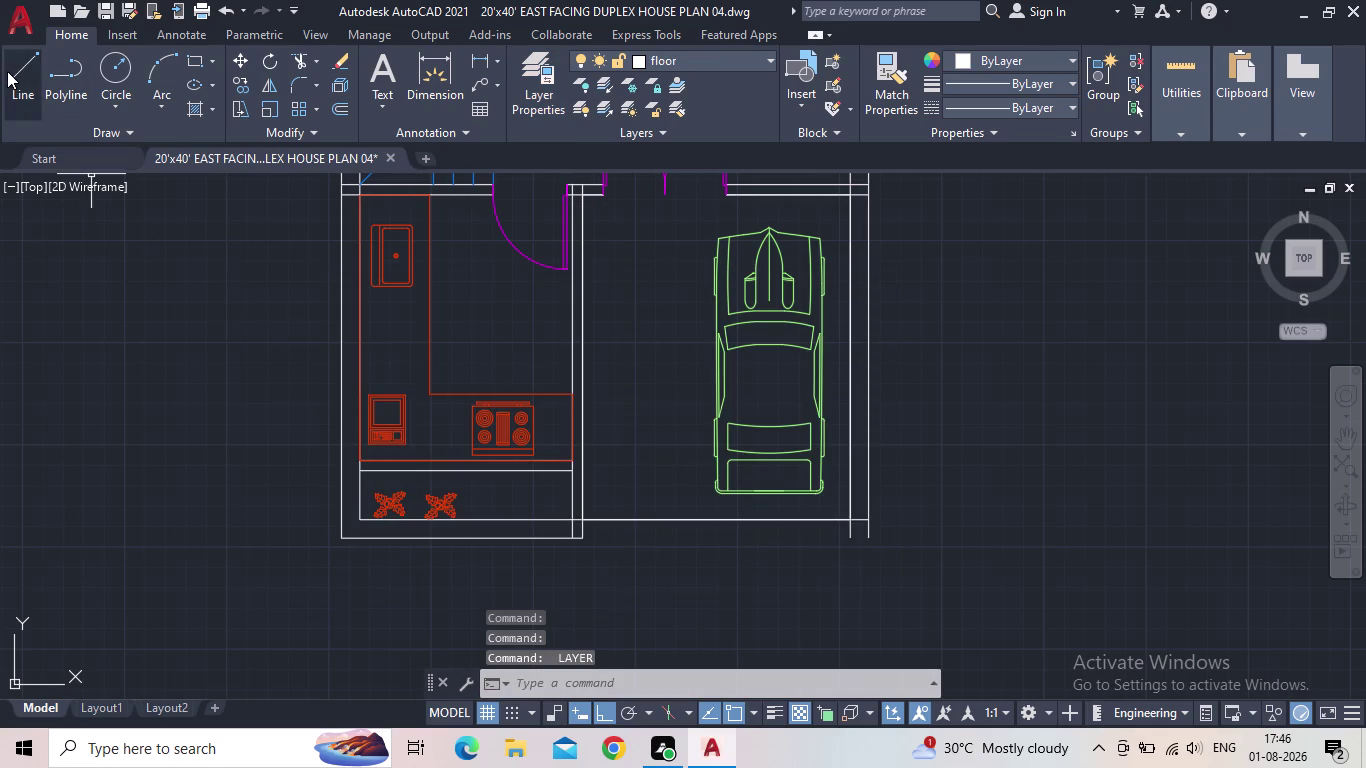
click(7, 71)
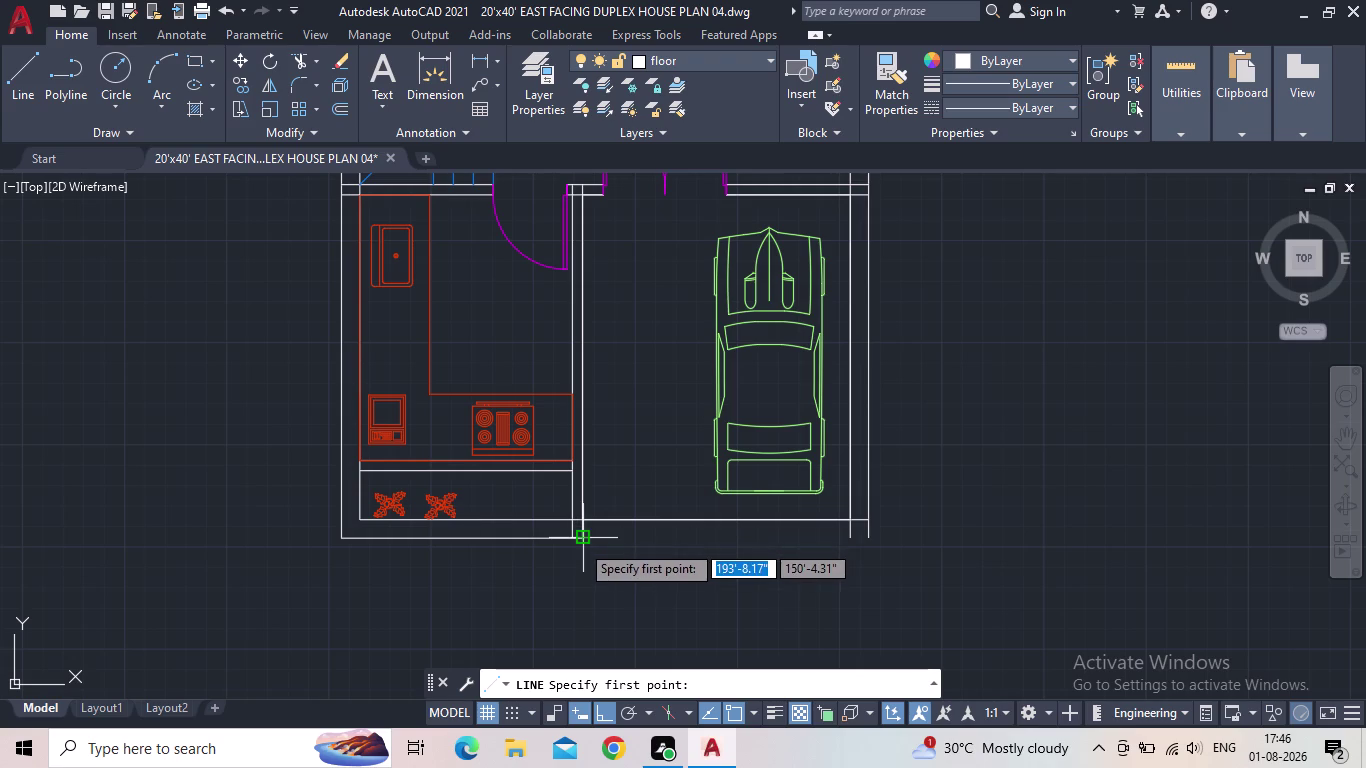
Draw a line across the garage front from its lower-left to lower-right corner.
click(580, 543)
click(864, 538)
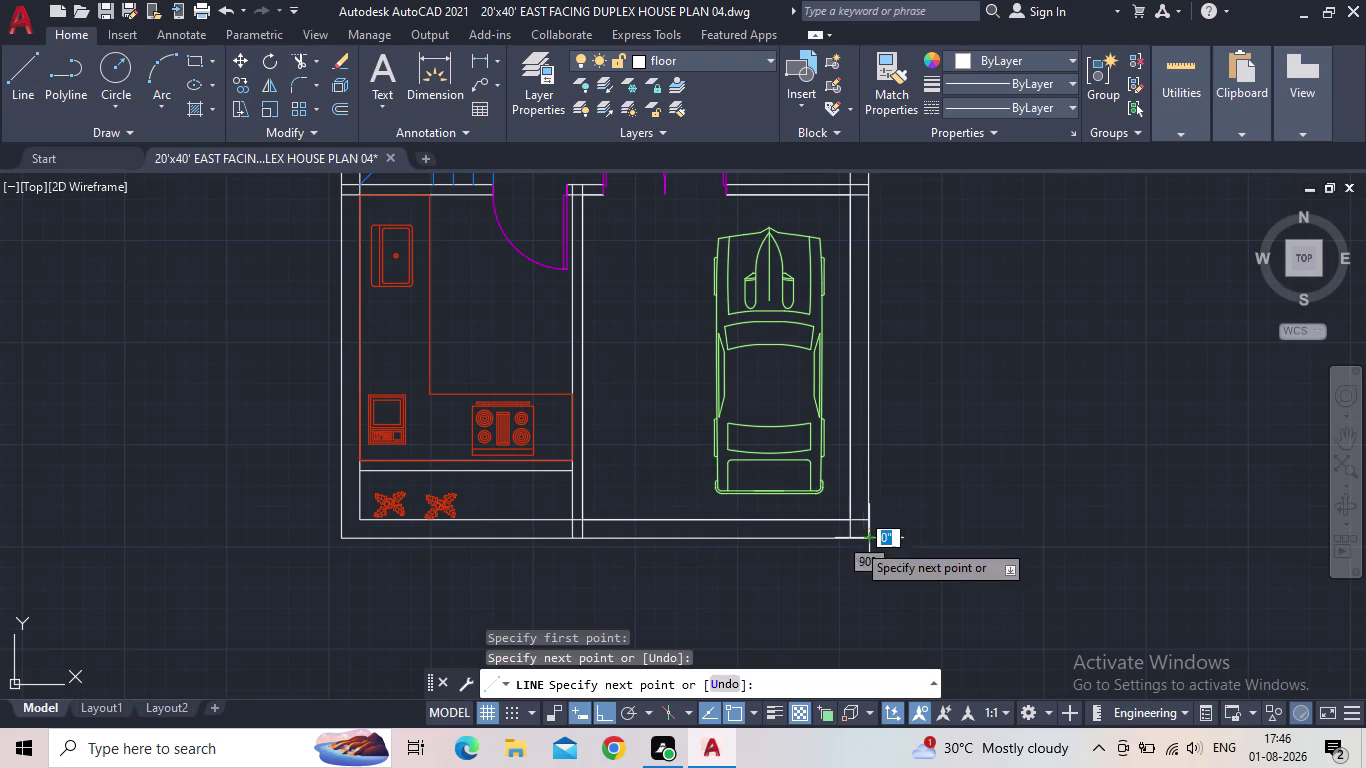
key(Escape)
middle_drag(780, 568, 585, 564)
scroll(up, 3)
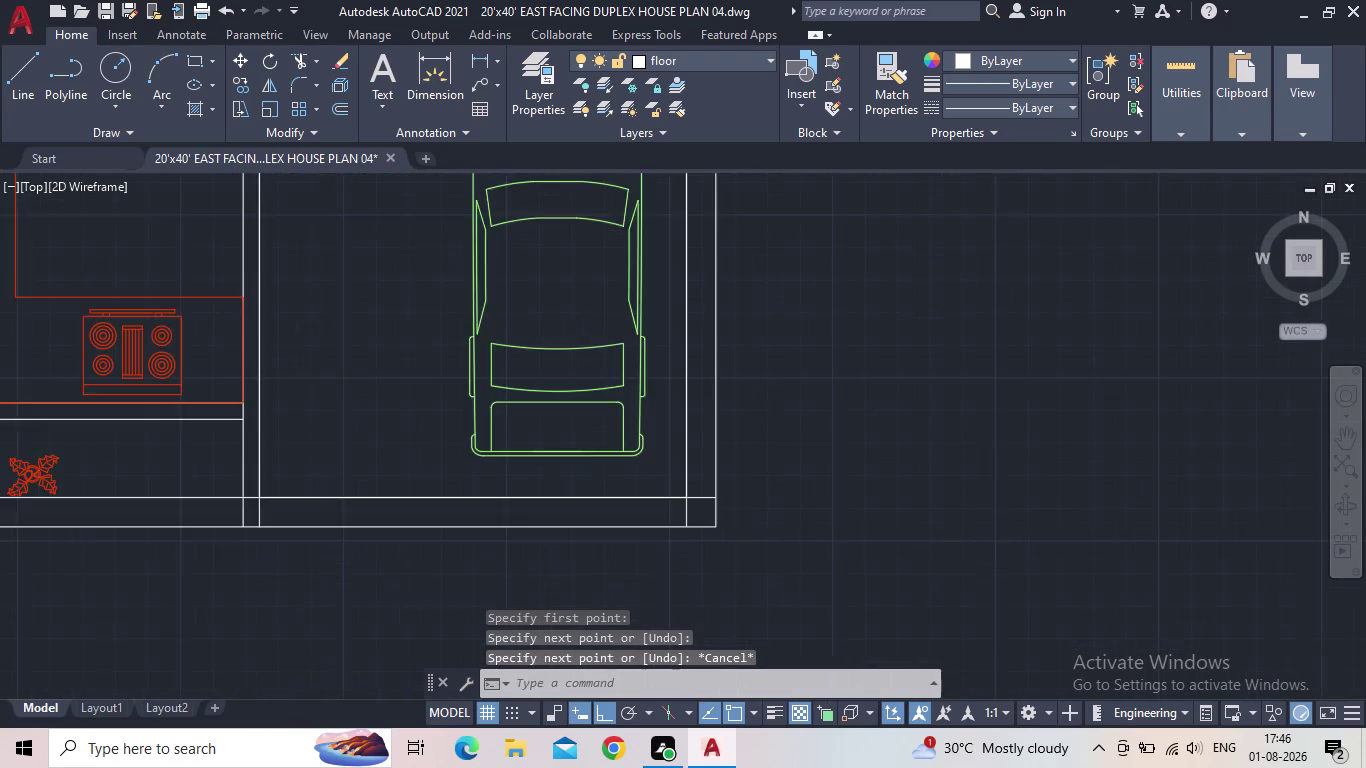
scroll(up, 3)
click(720, 525)
click(841, 526)
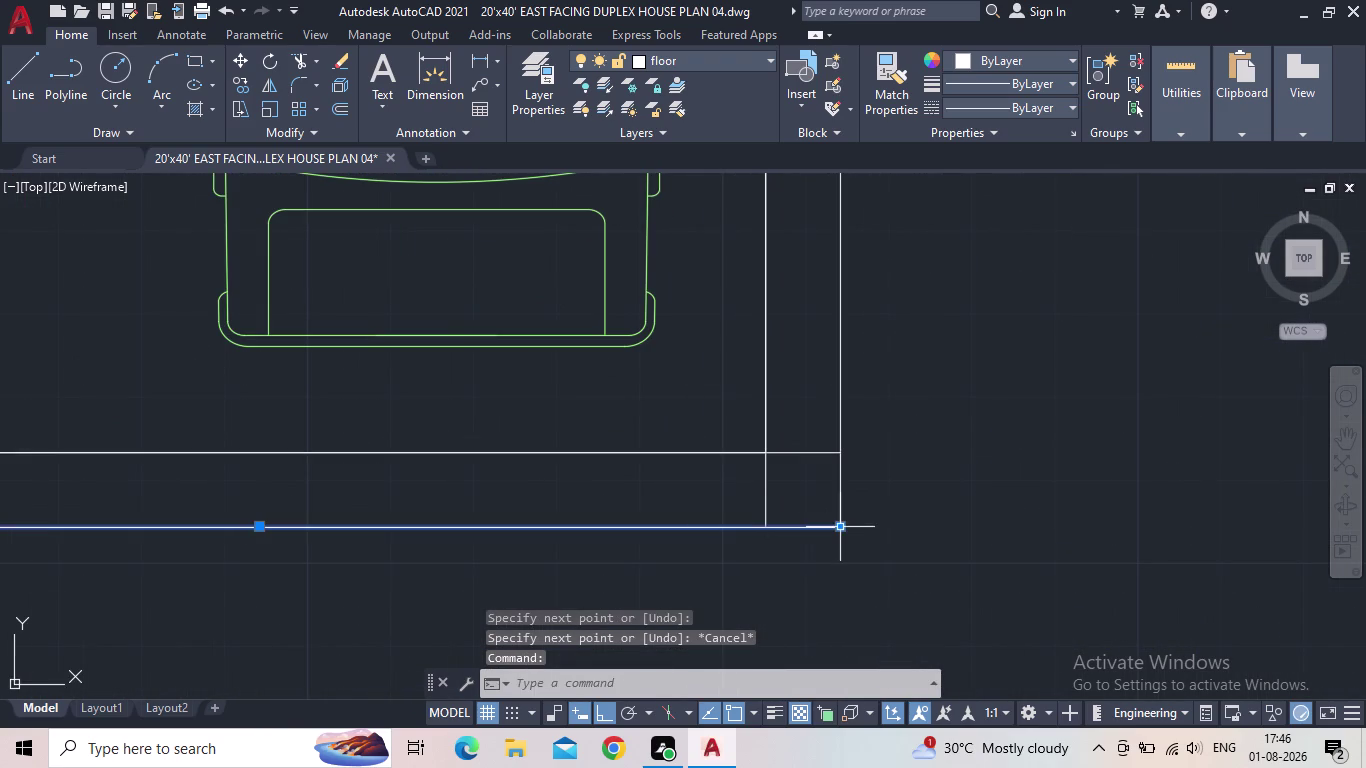
click(766, 529)
key(Escape)
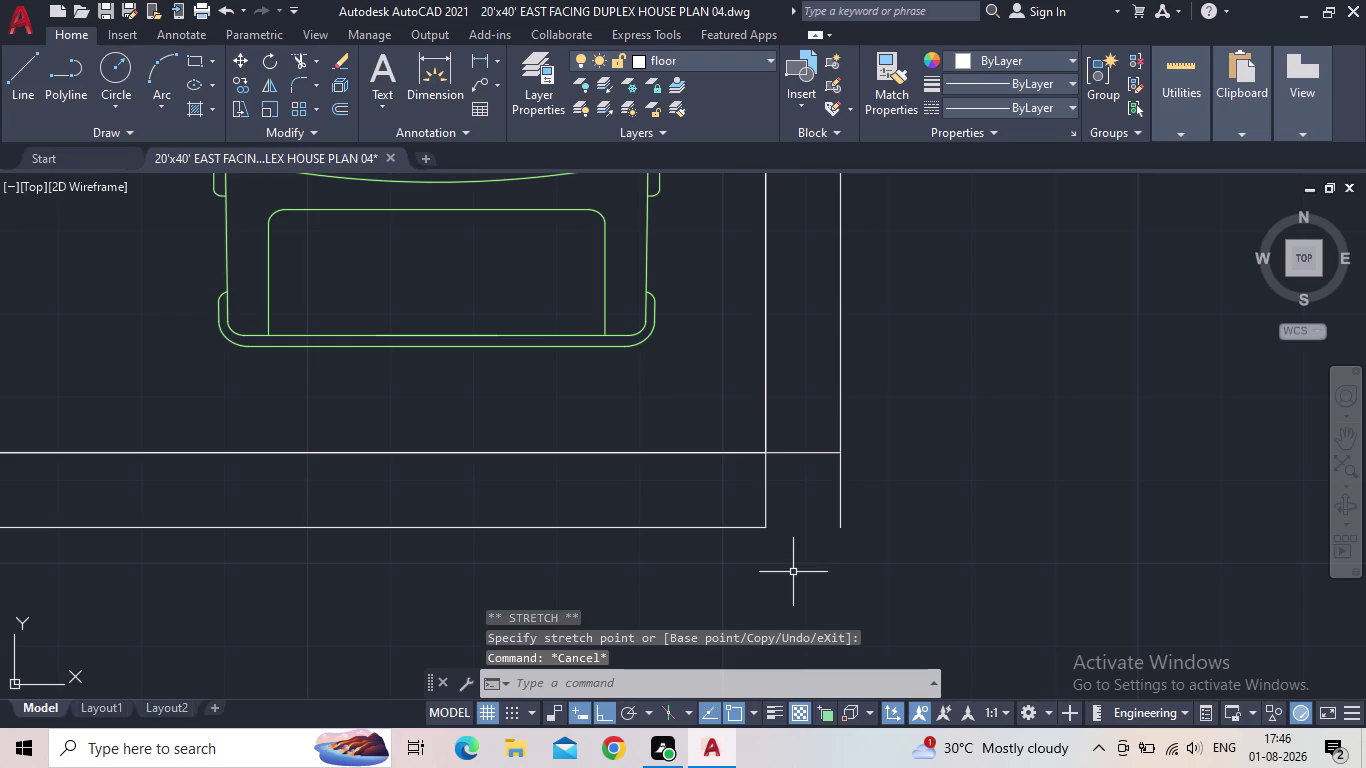
Draw a second line from the inner wall corner and pull the upper line back to the inner wall.
key(space)
click(767, 533)
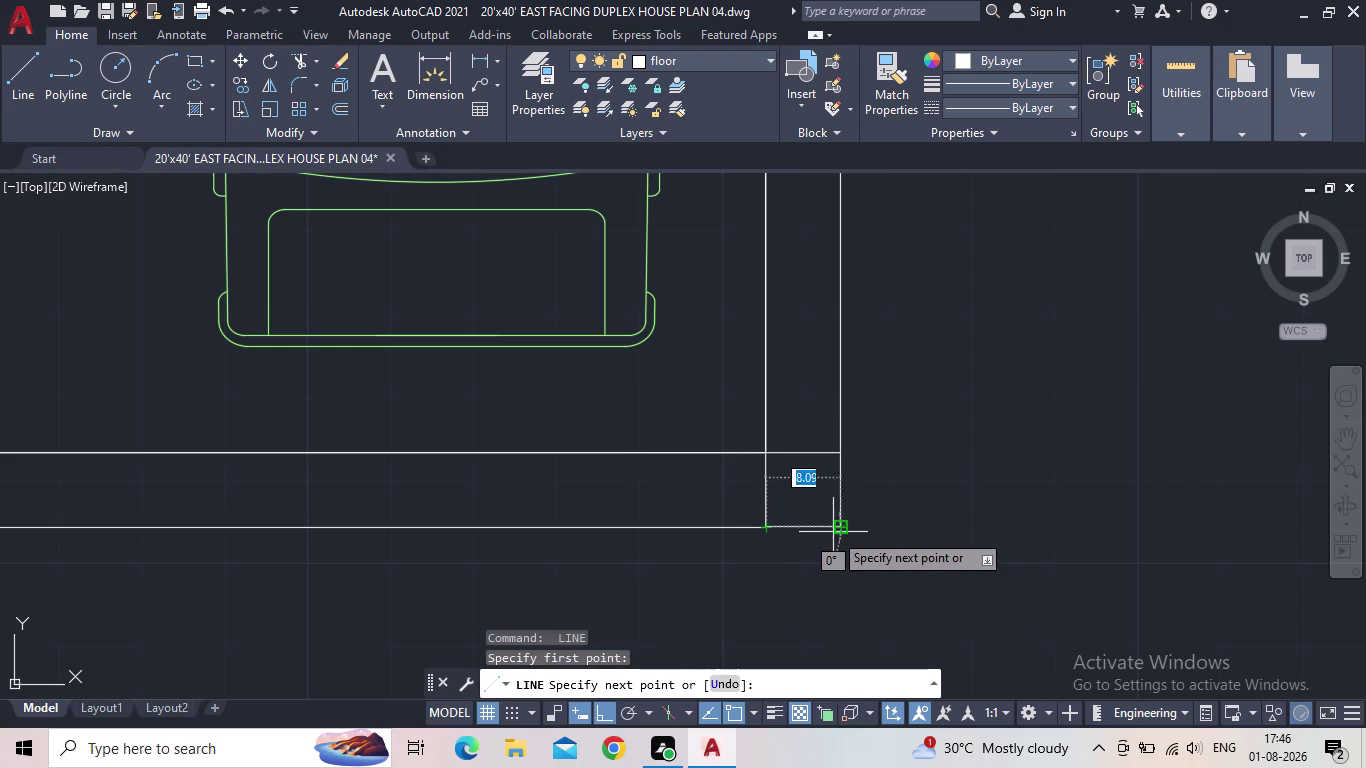
click(843, 532)
key(Escape)
scroll(down, 3)
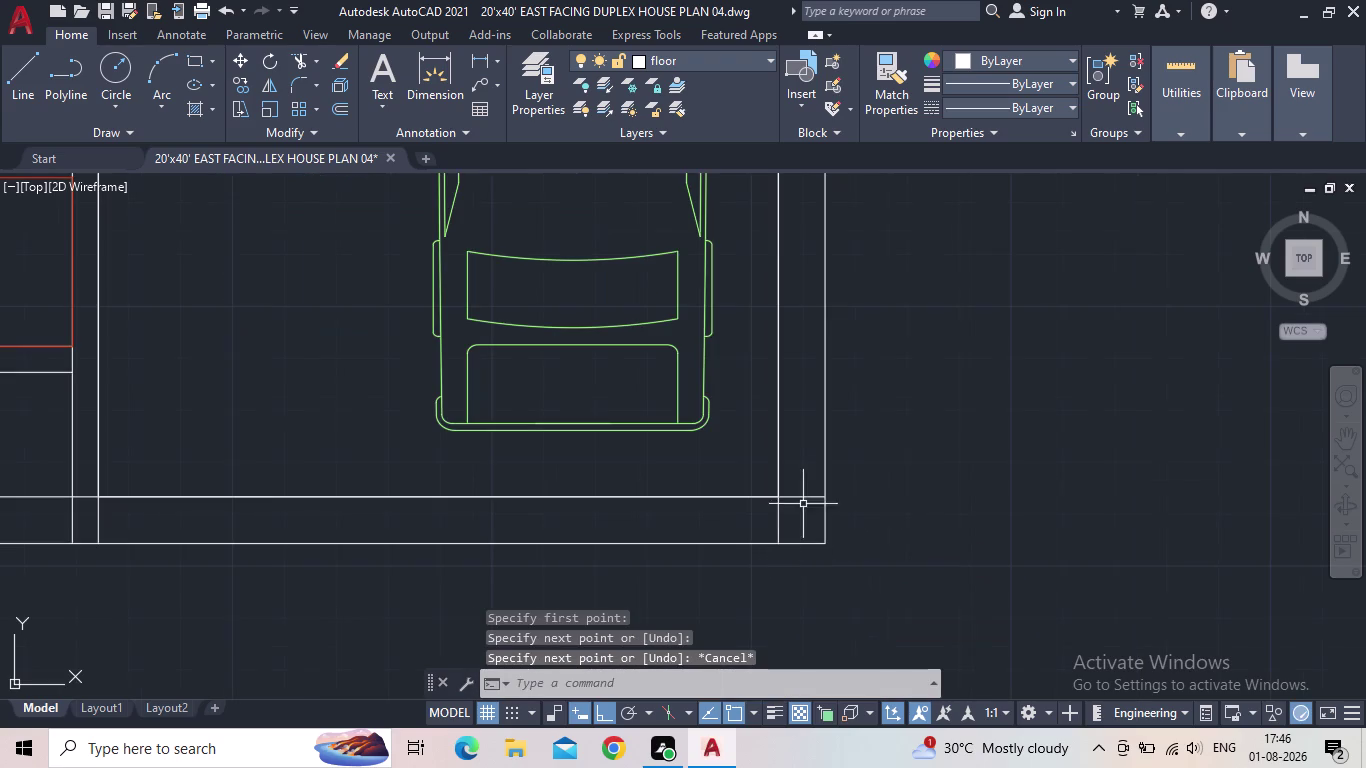
click(698, 486)
click(696, 497)
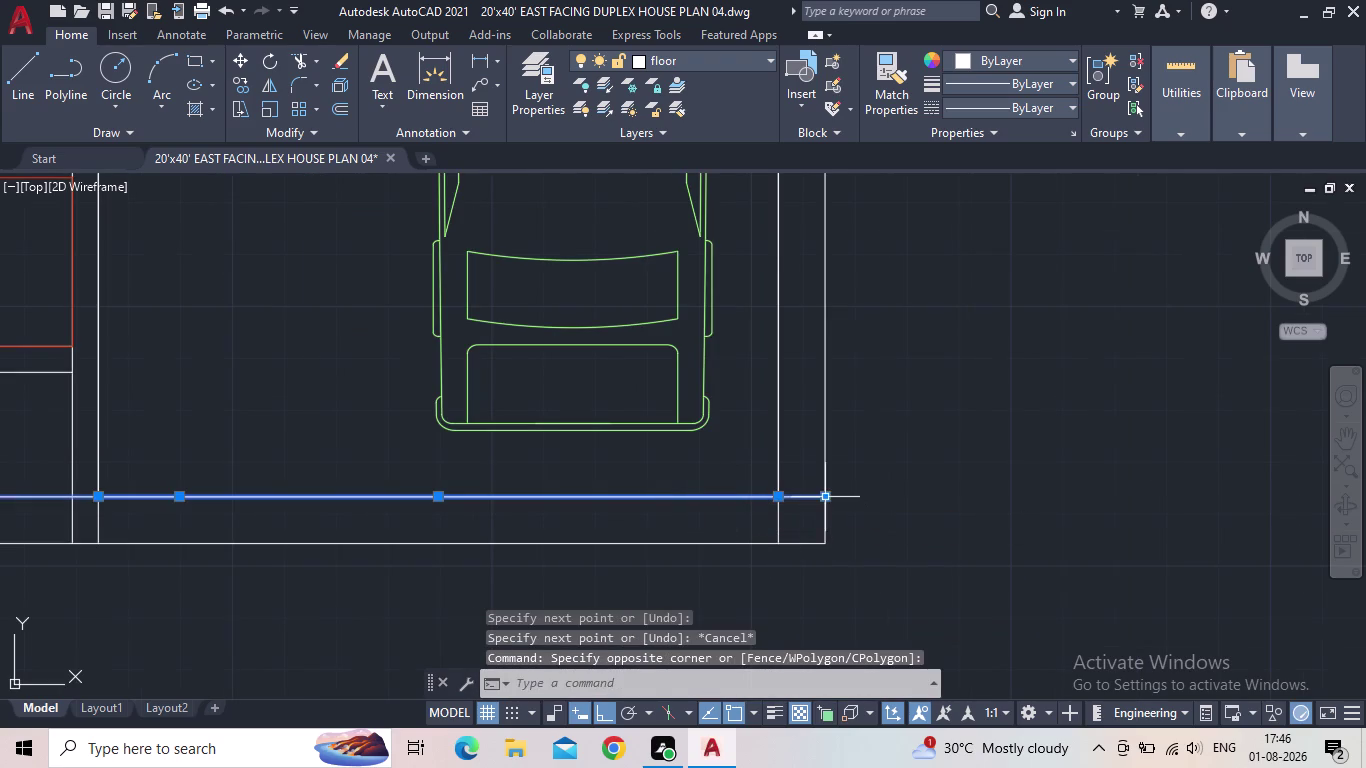
click(827, 500)
click(775, 502)
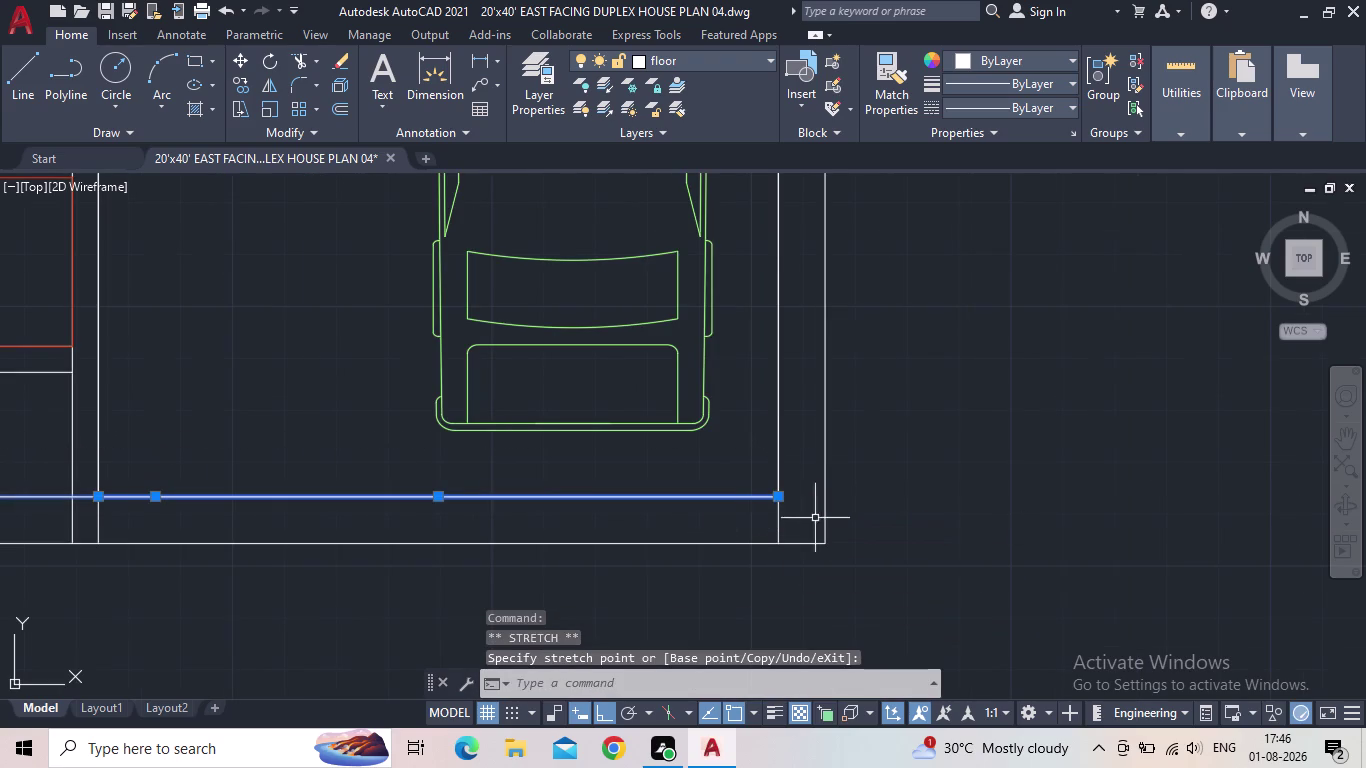
key(Escape)
Draw a short closing line to the outer wall.
key(space)
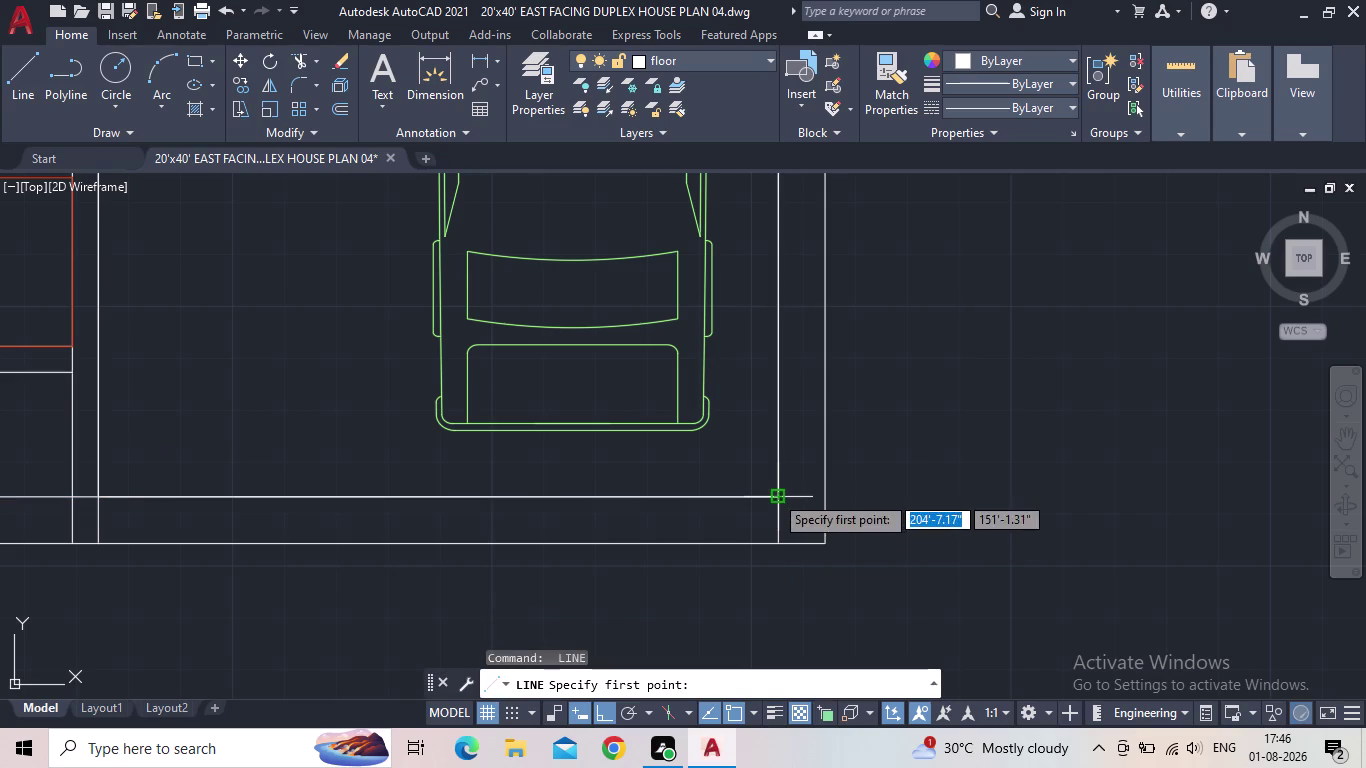
drag(774, 494, 785, 492)
click(821, 499)
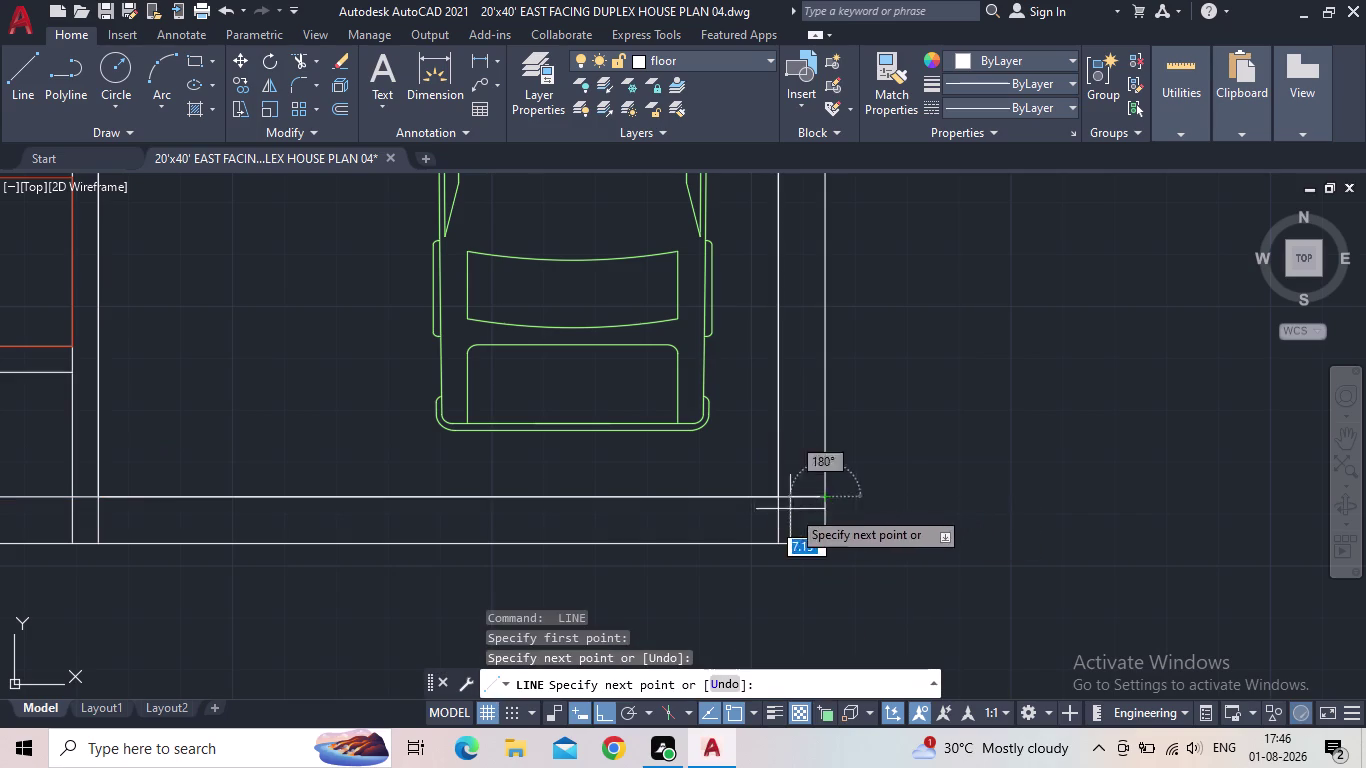
key(Escape)
Select both garage front lines and bring up their properties with PR.
drag(636, 587, 630, 576)
click(534, 475)
scroll(down, 3)
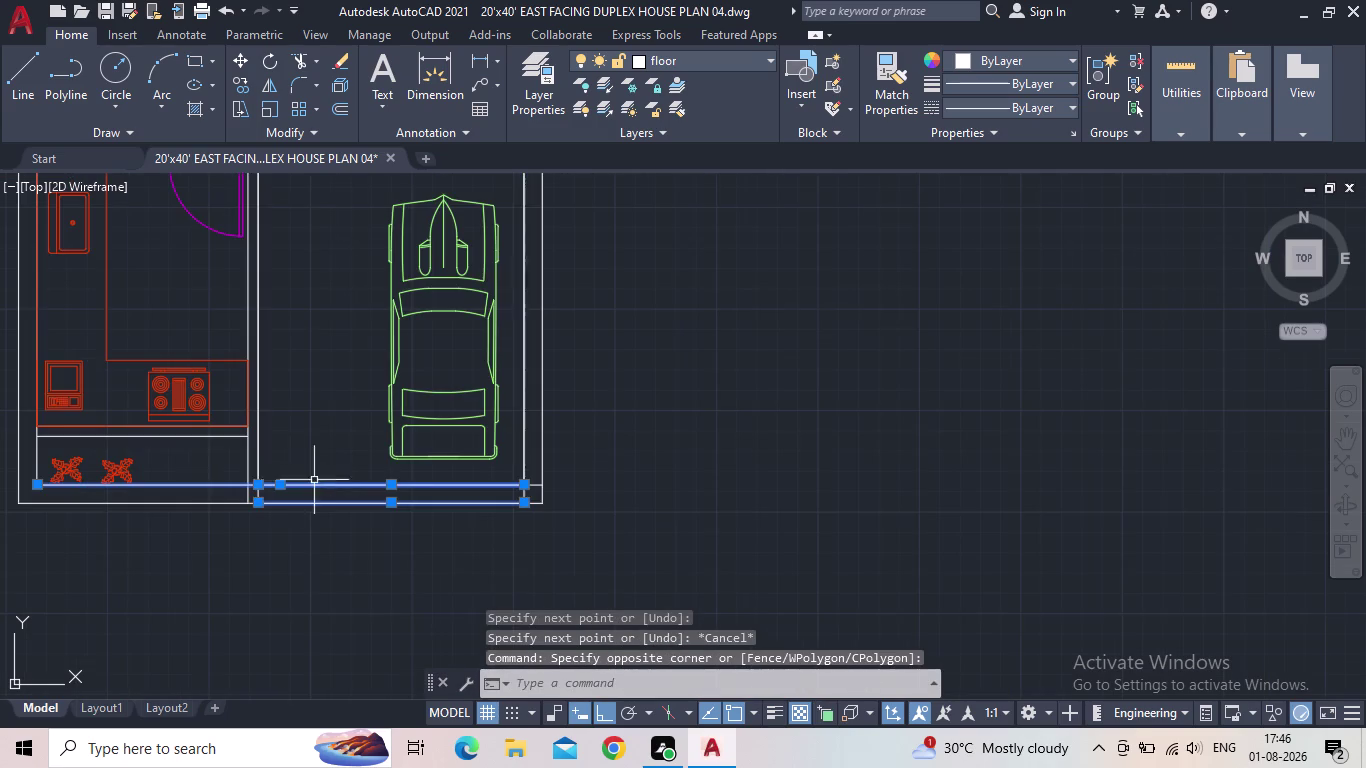
key(Escape)
click(331, 485)
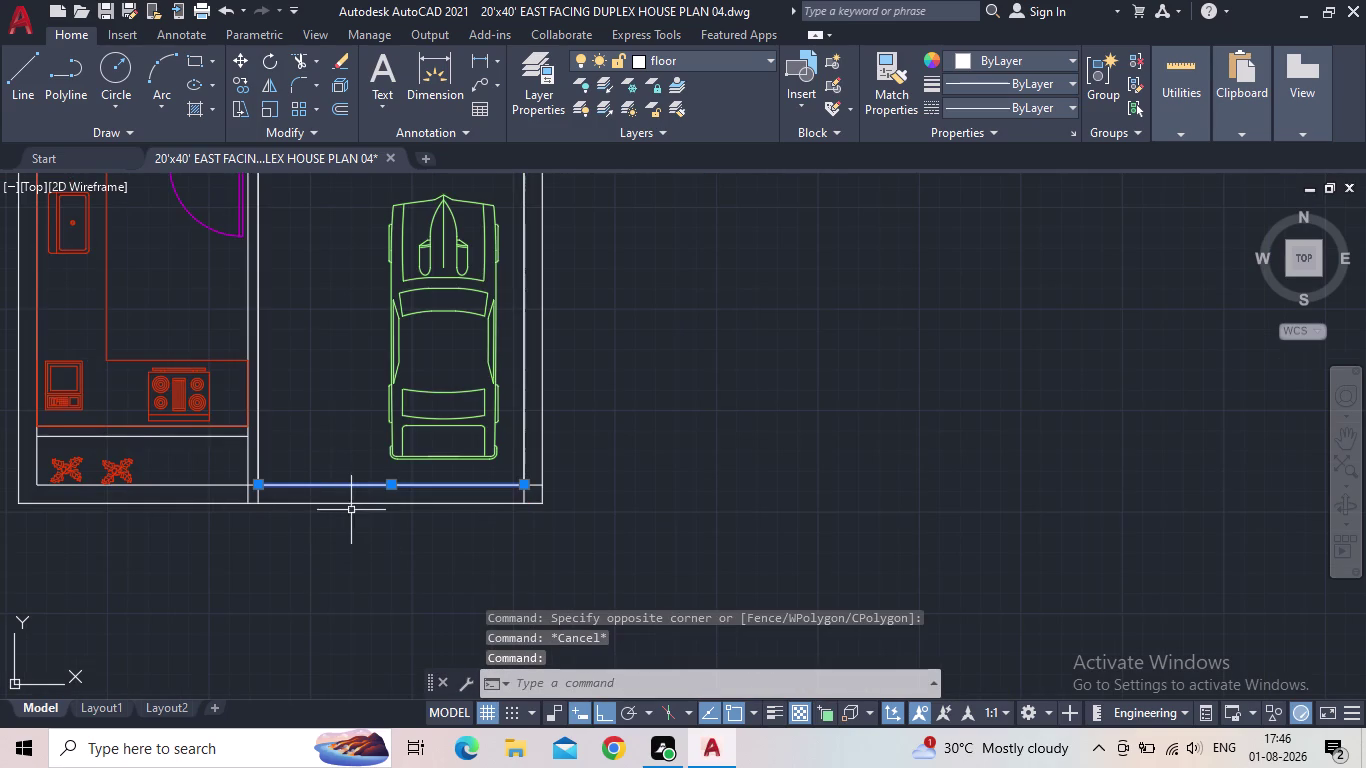
click(352, 505)
middle_drag(336, 527, 419, 595)
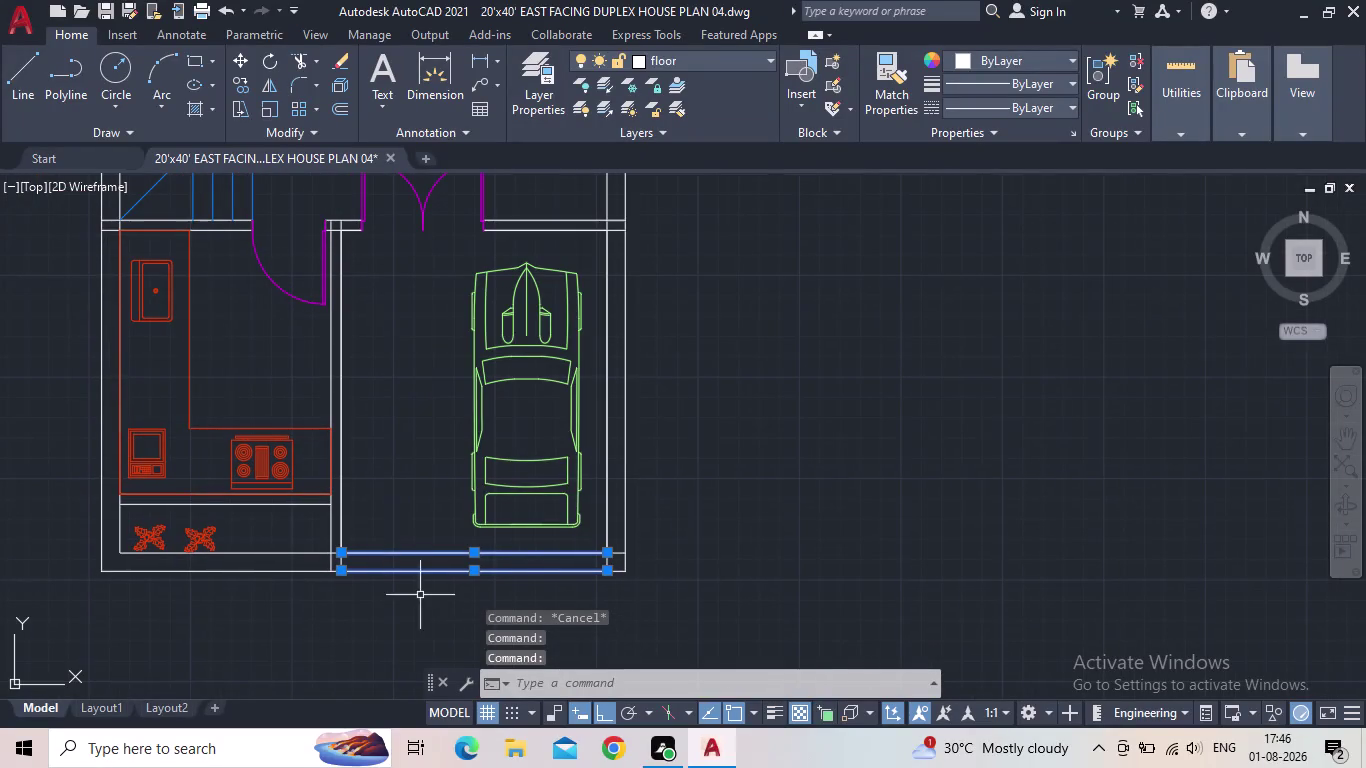
key(p)
key(r)
key(Return)
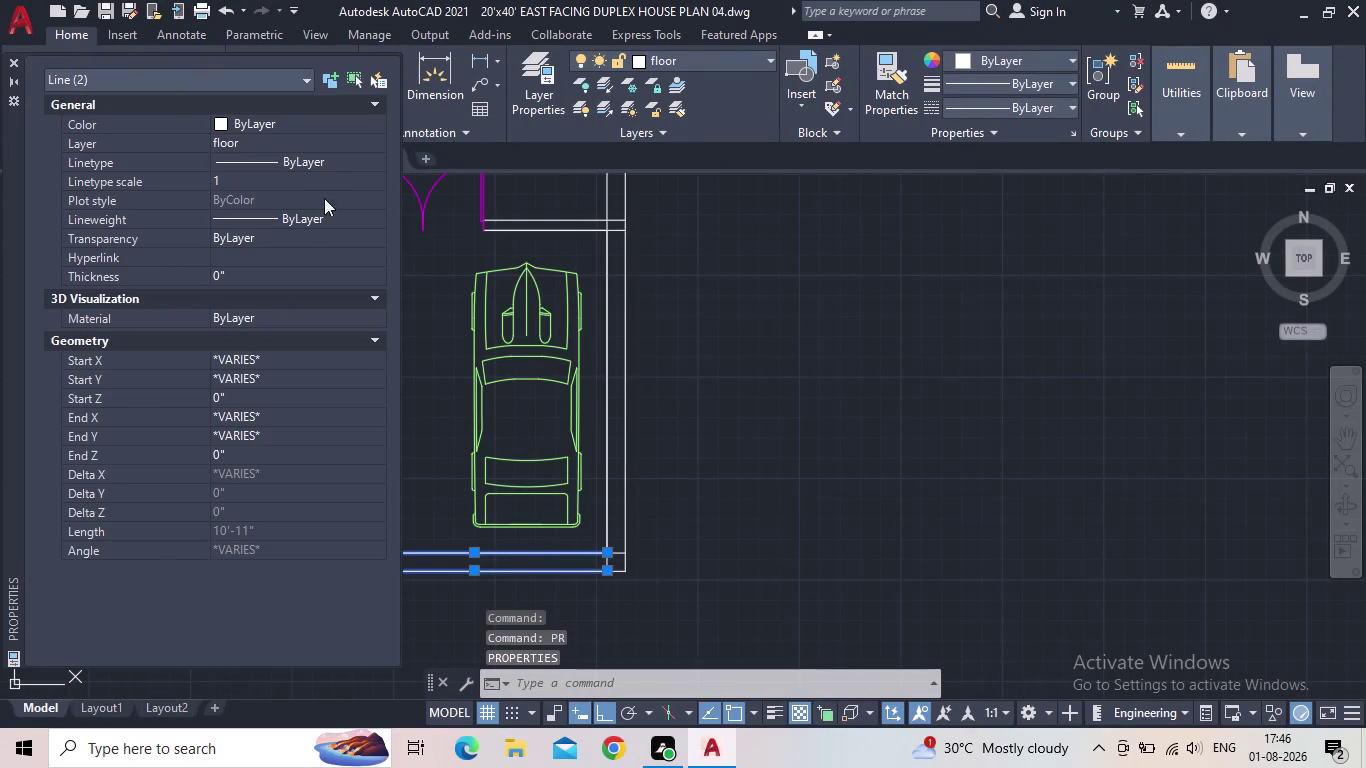
Give both garage front lines linetype ACAD_ISO02W100 and linetype scale 0.5.
click(323, 161)
click(316, 161)
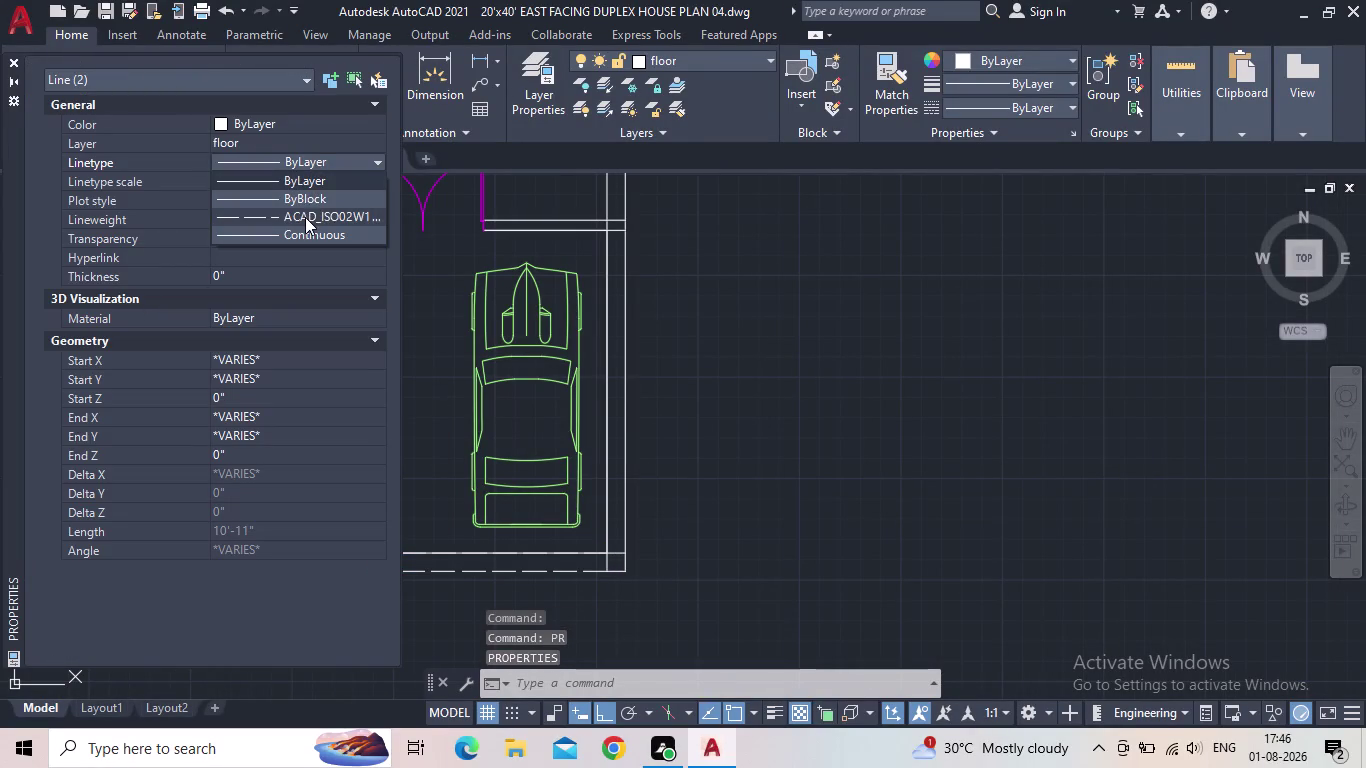
click(305, 218)
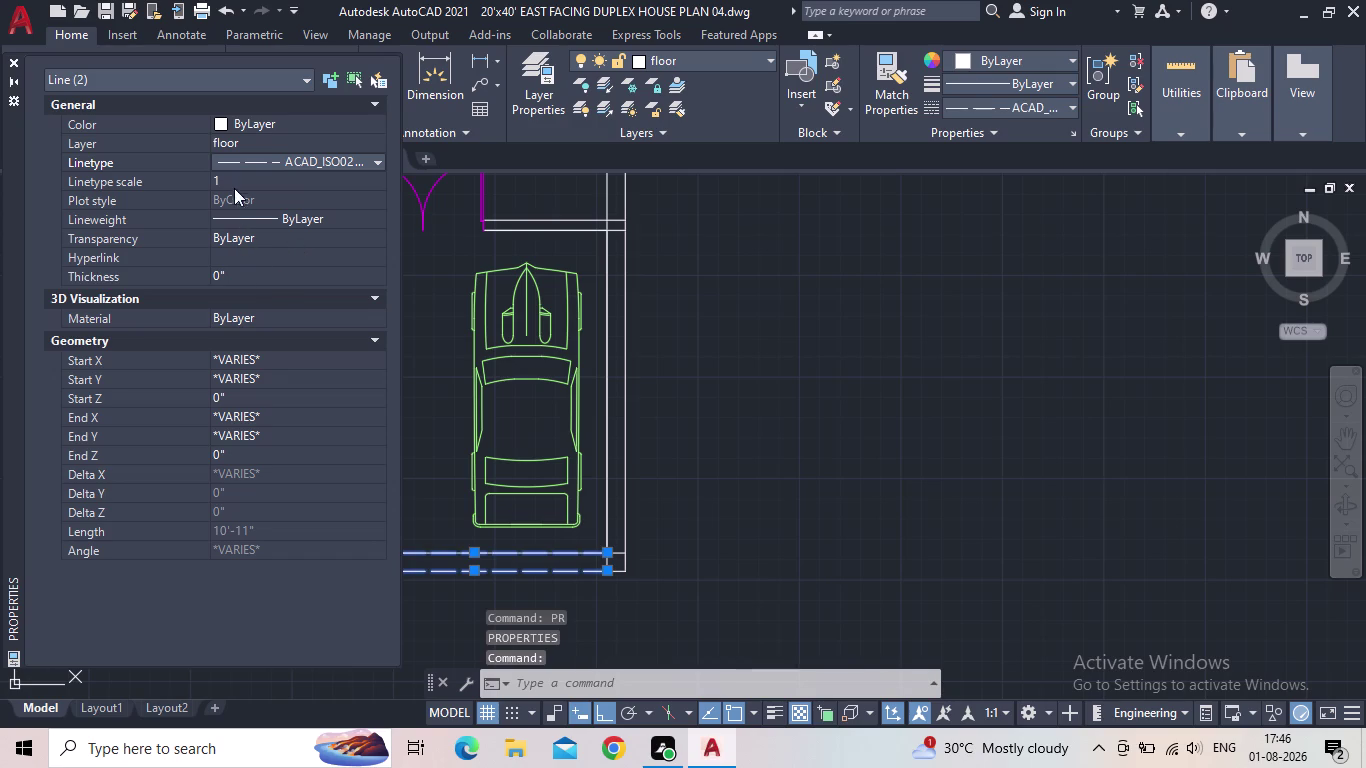
click(235, 178)
text(0.5)
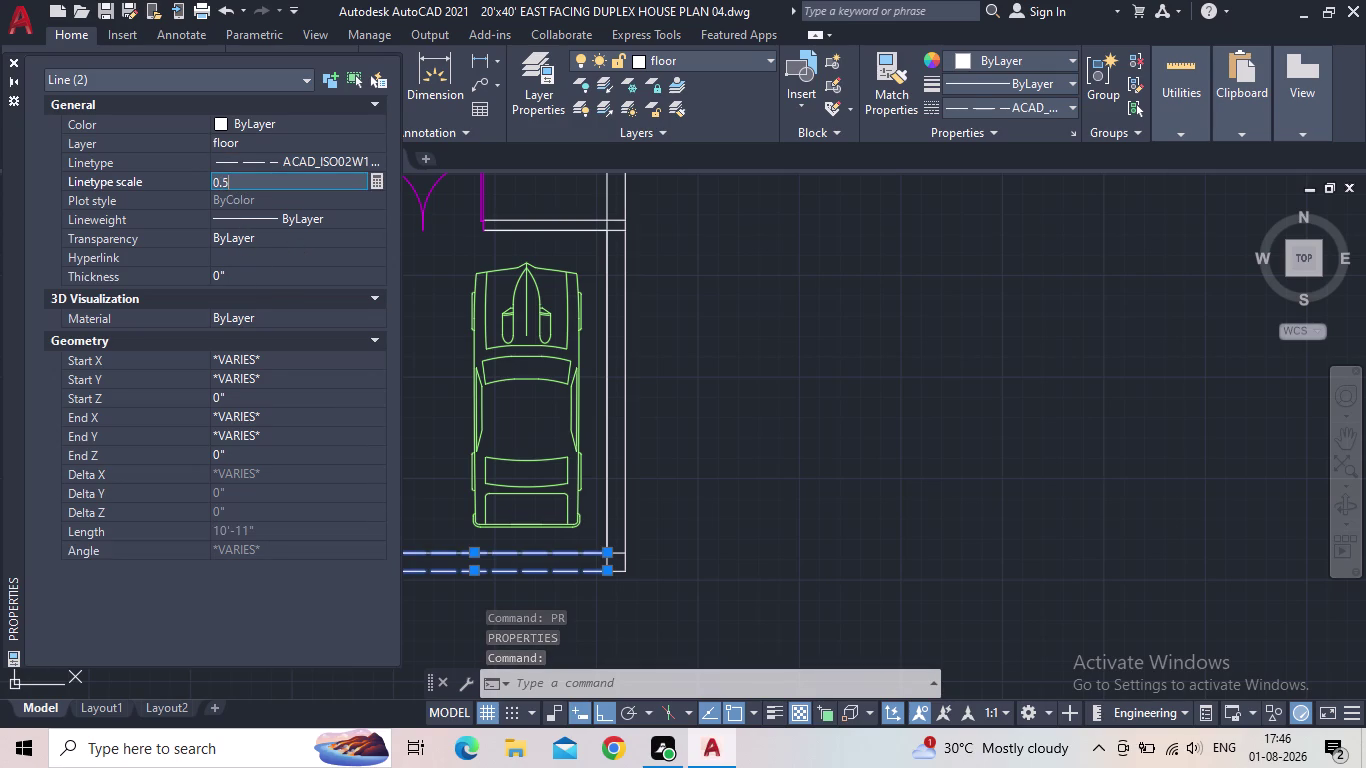
key(Return)
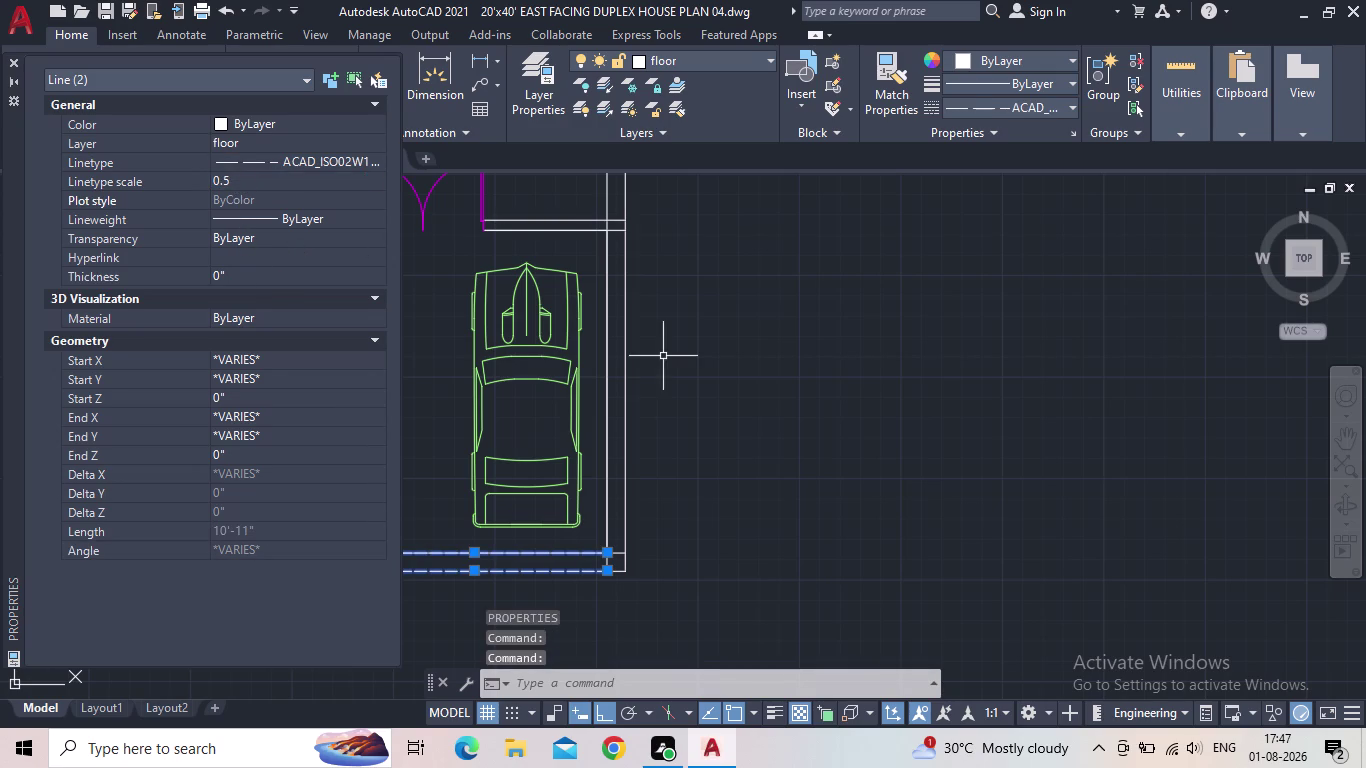
key(Escape)
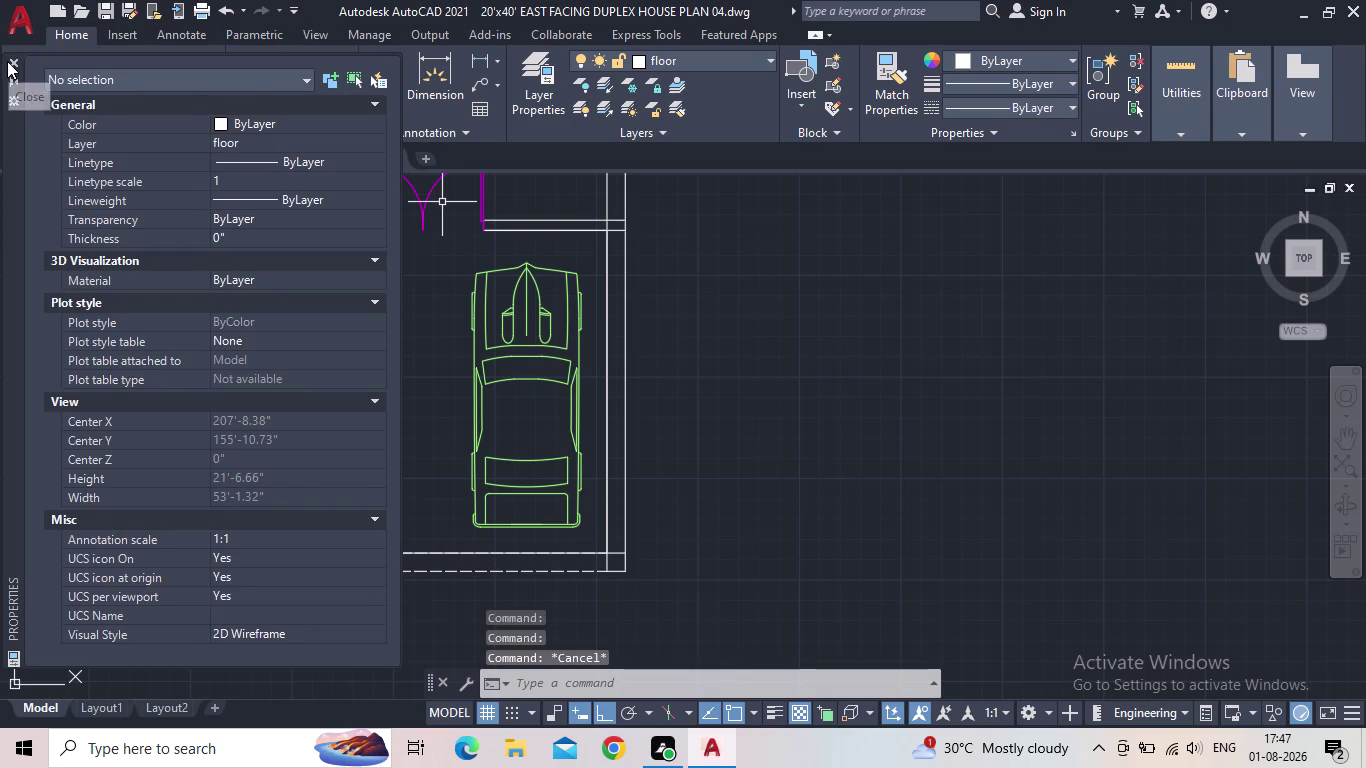
click(7, 61)
key(Escape)
scroll(up, 3)
click(465, 555)
scroll(up, 3)
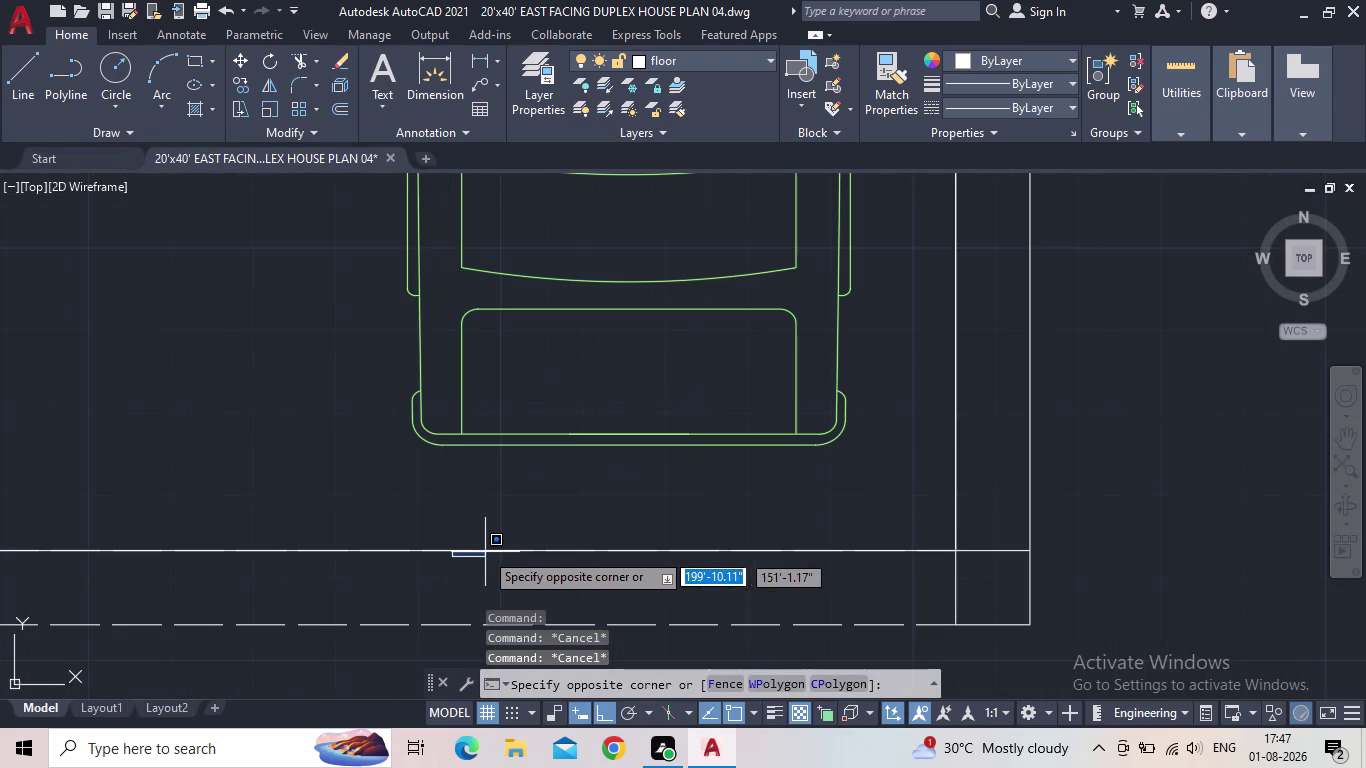
click(486, 548)
click(503, 548)
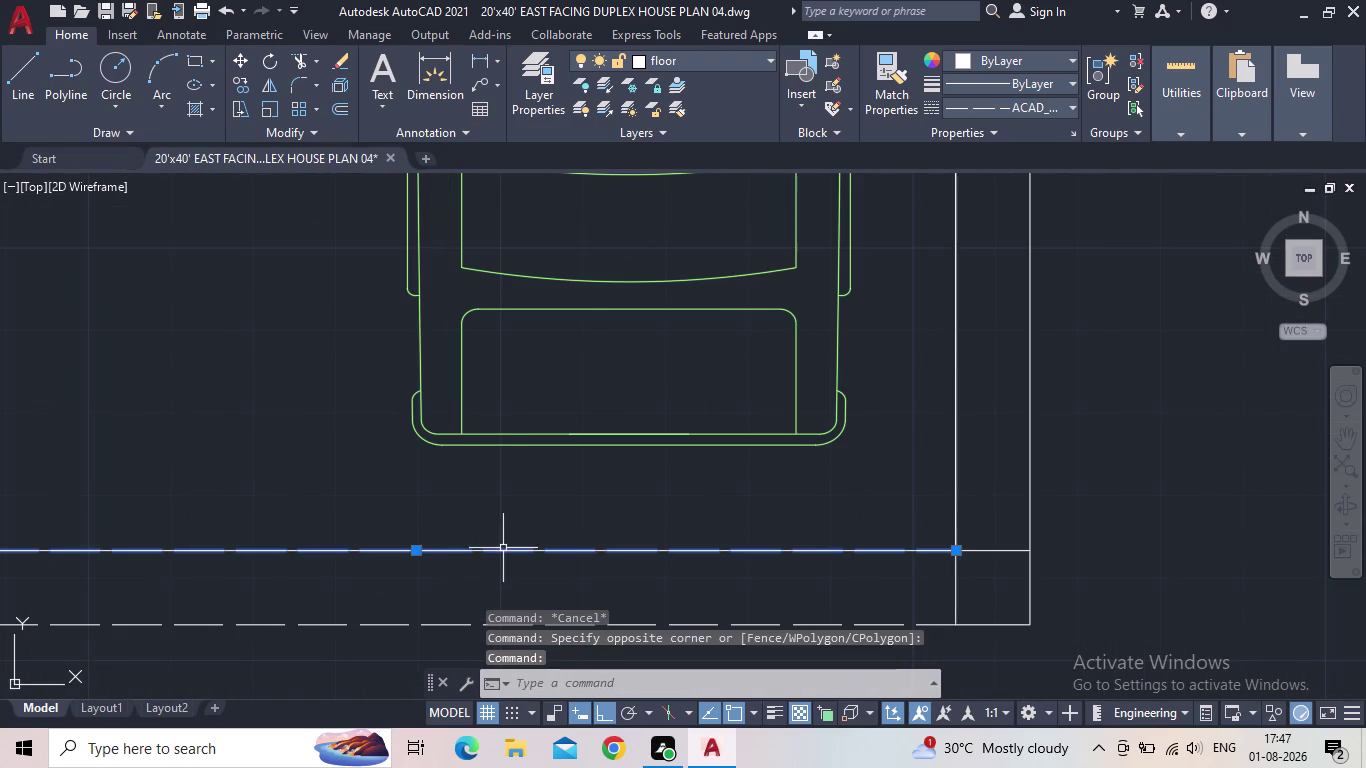
scroll(down, 3)
scroll(down, 3)
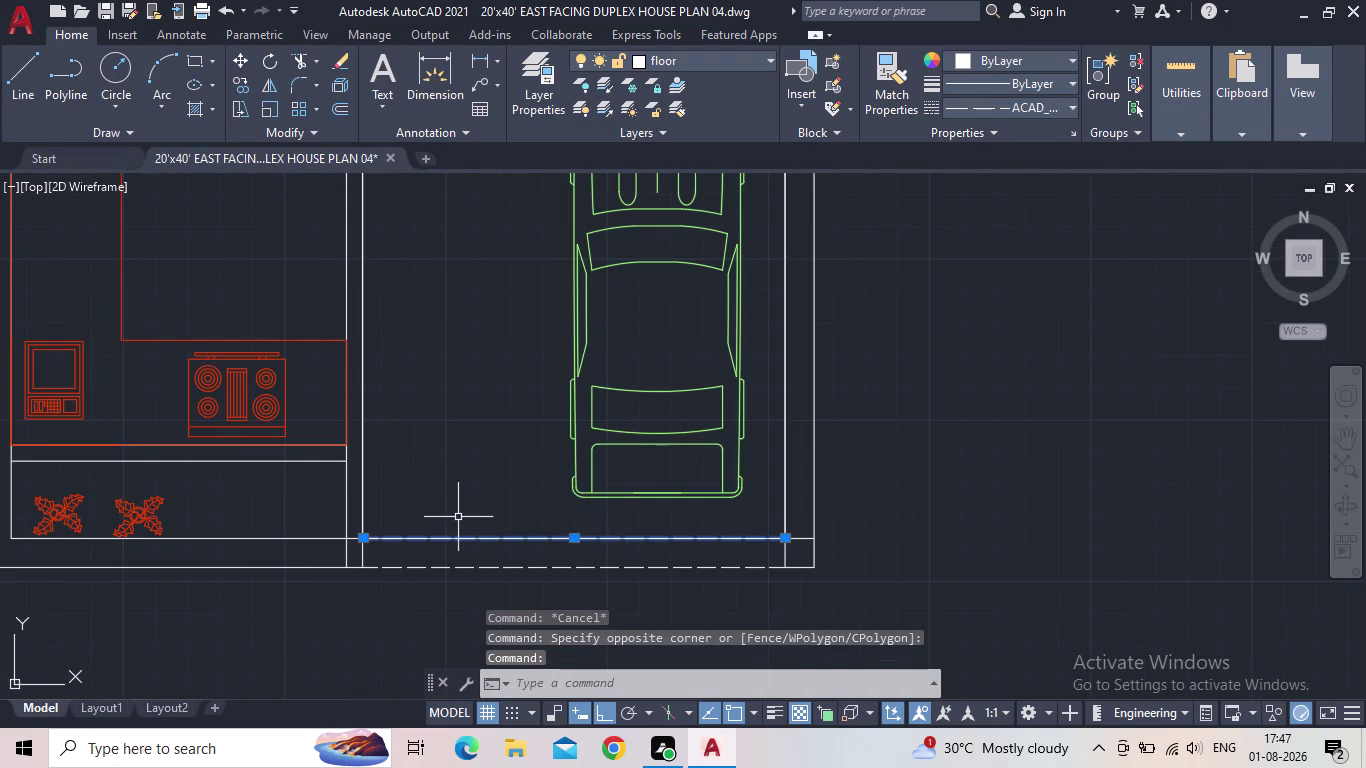
key(Escape)
click(313, 541)
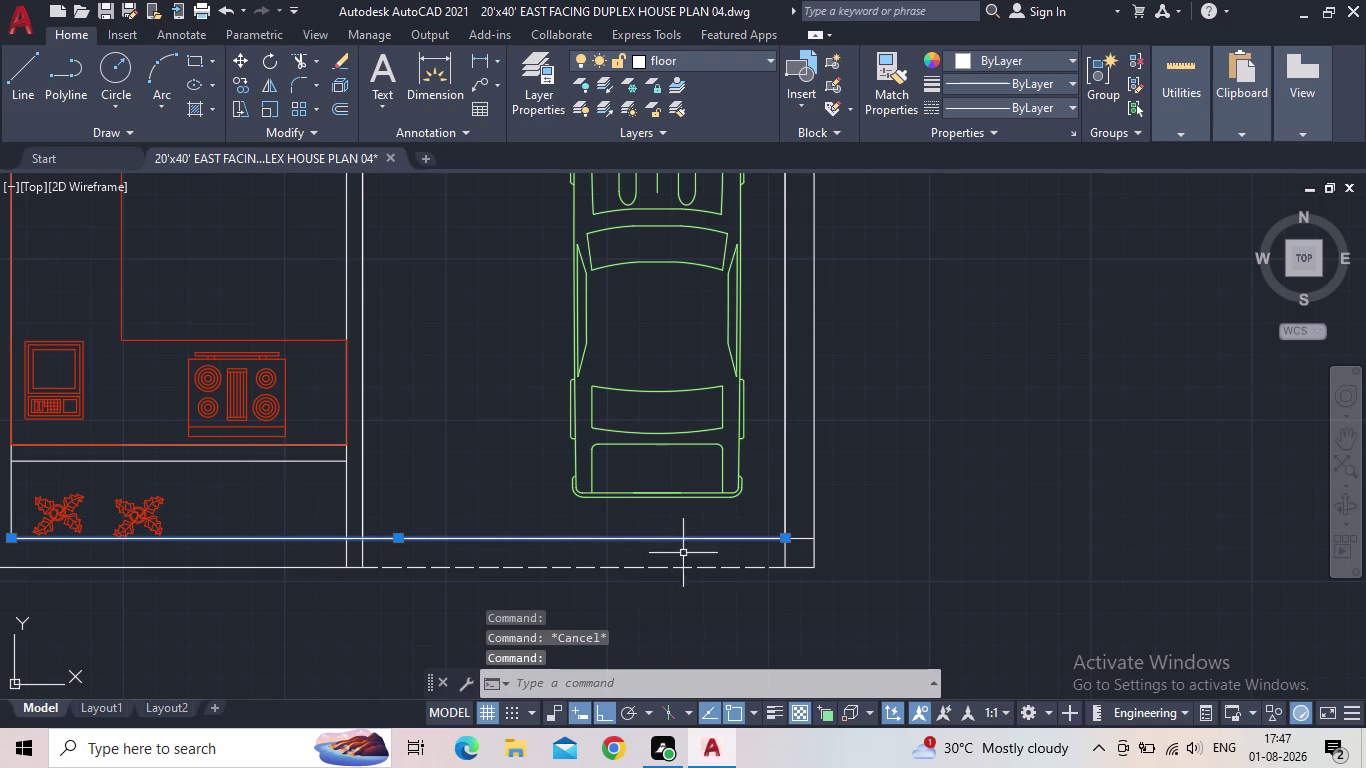
click(785, 540)
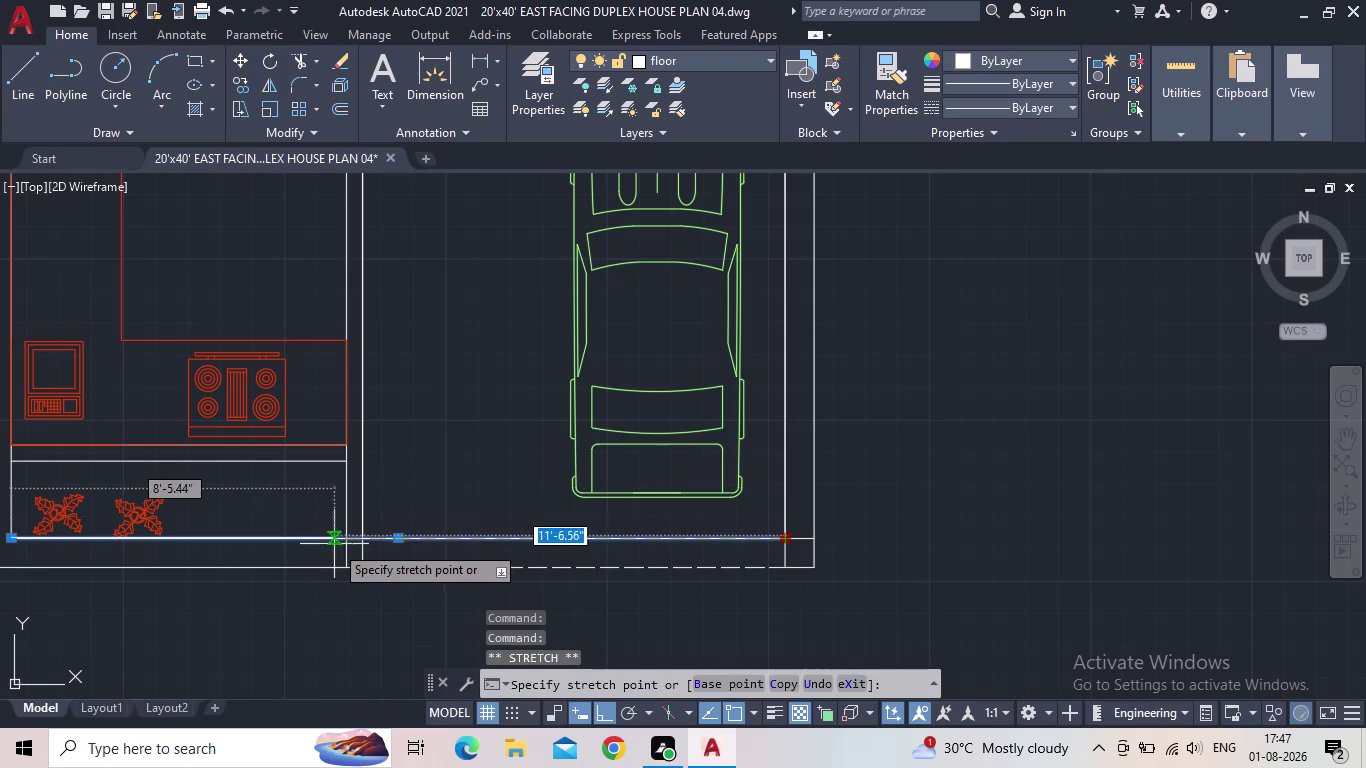
click(365, 542)
key(Escape)
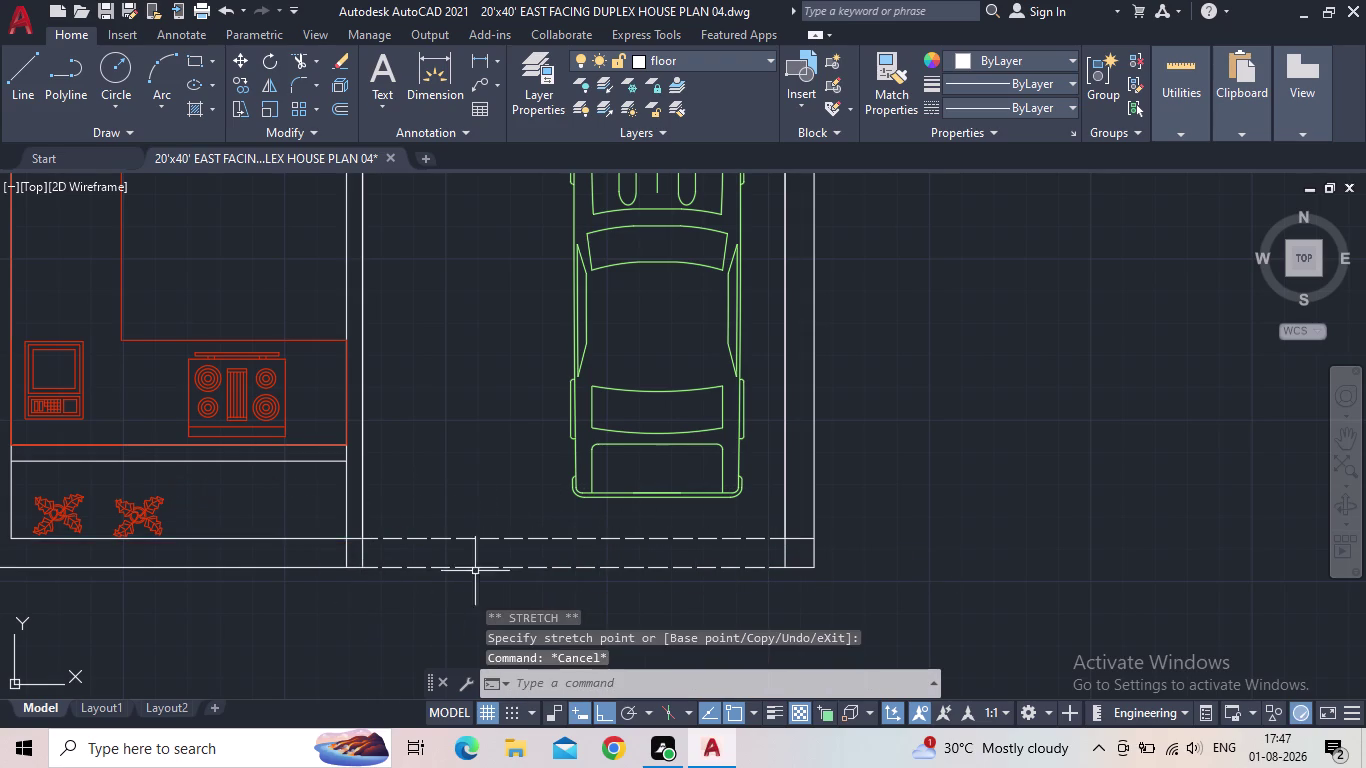
scroll(down, 3)
middle_drag(482, 517, 684, 545)
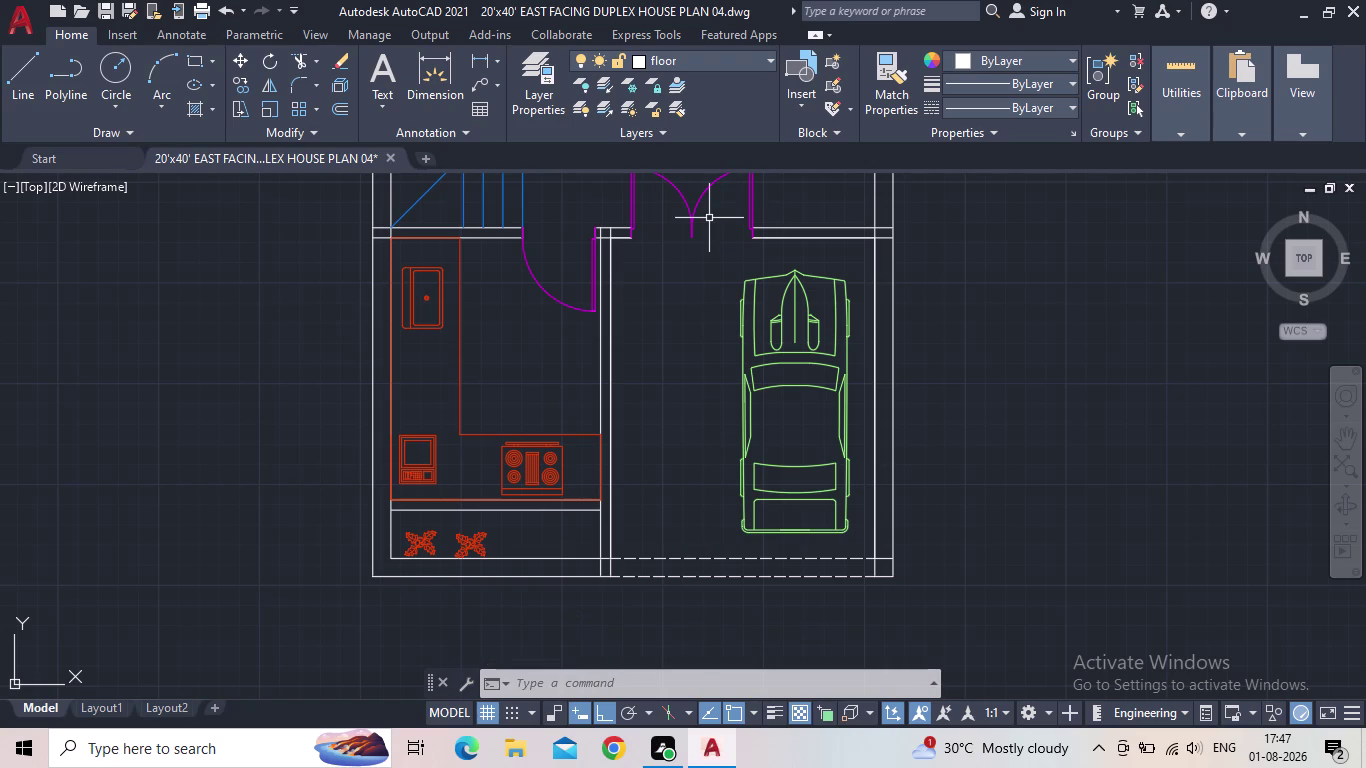
Save the floor plan drawing.
scroll(down, 3)
middle_drag(702, 278, 709, 310)
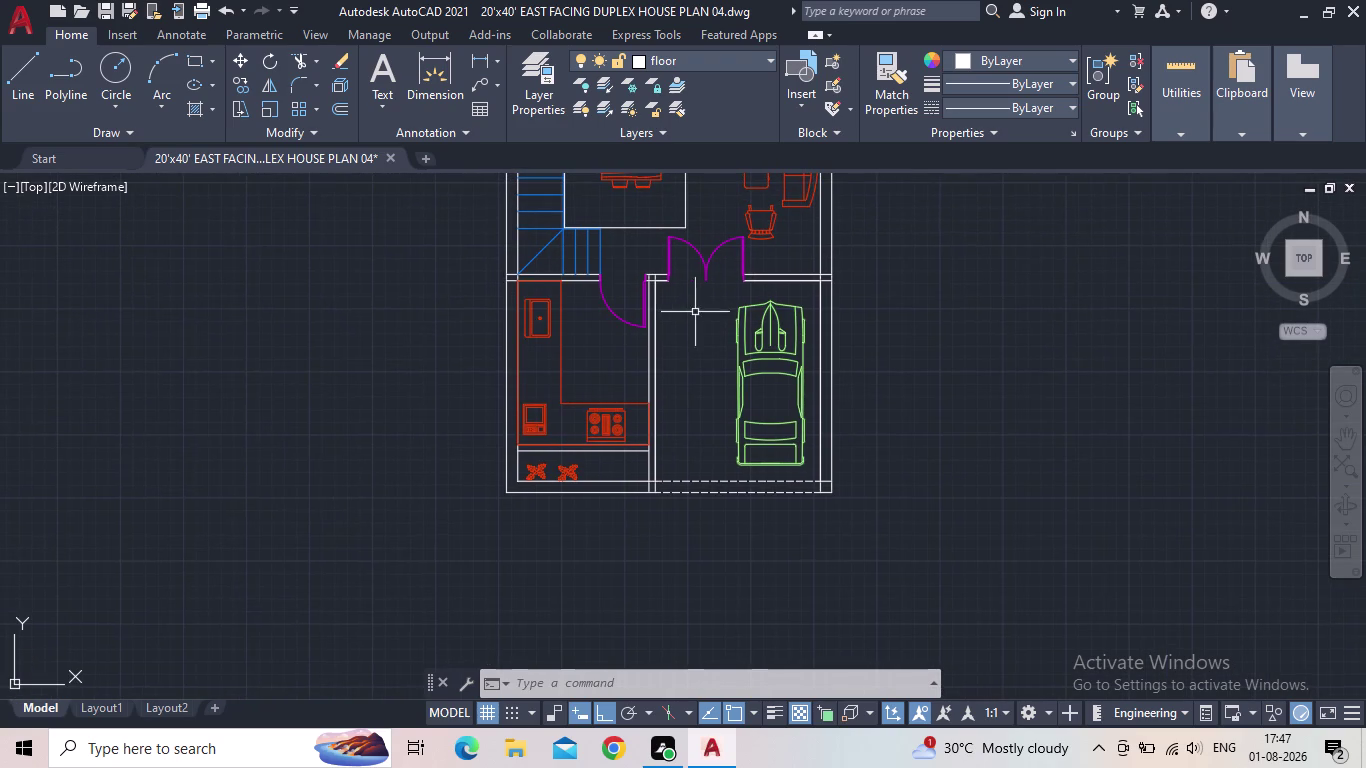
click(103, 12)
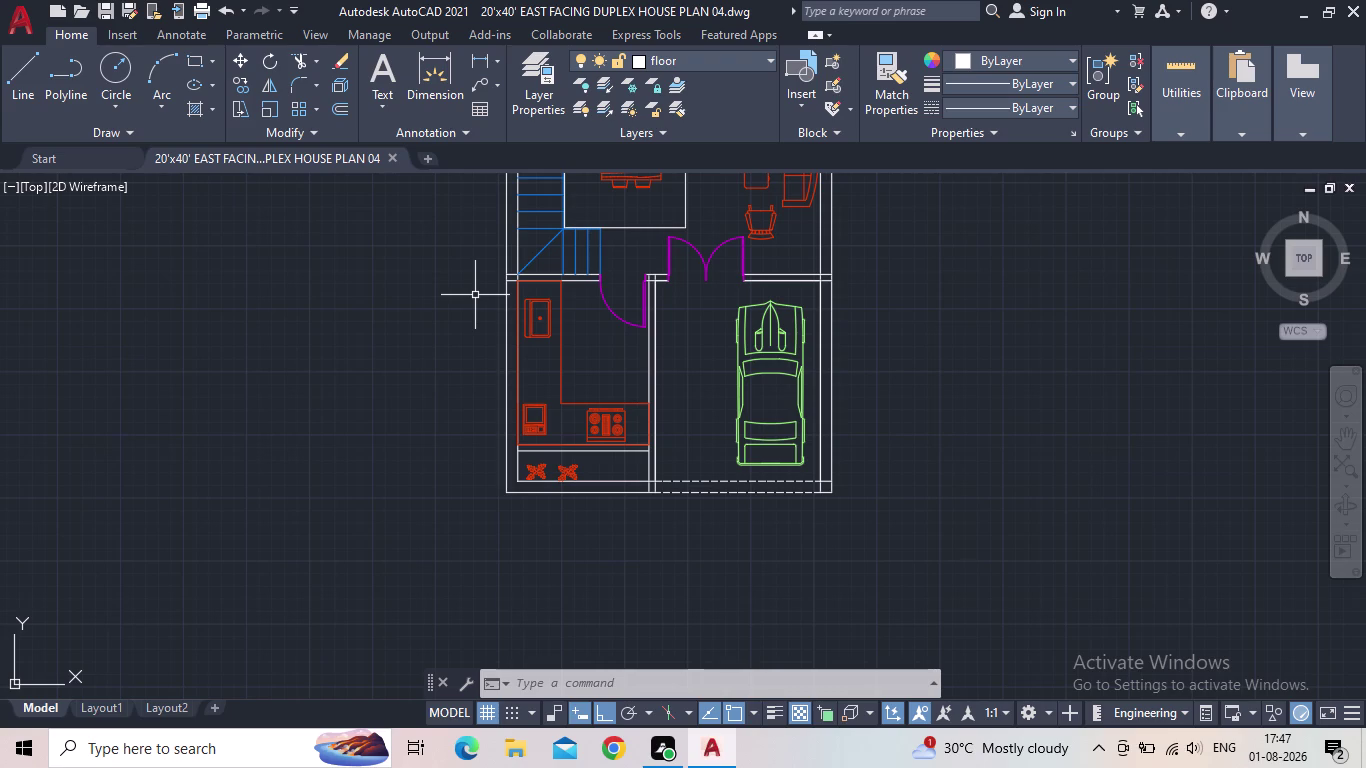
scroll(down, 3)
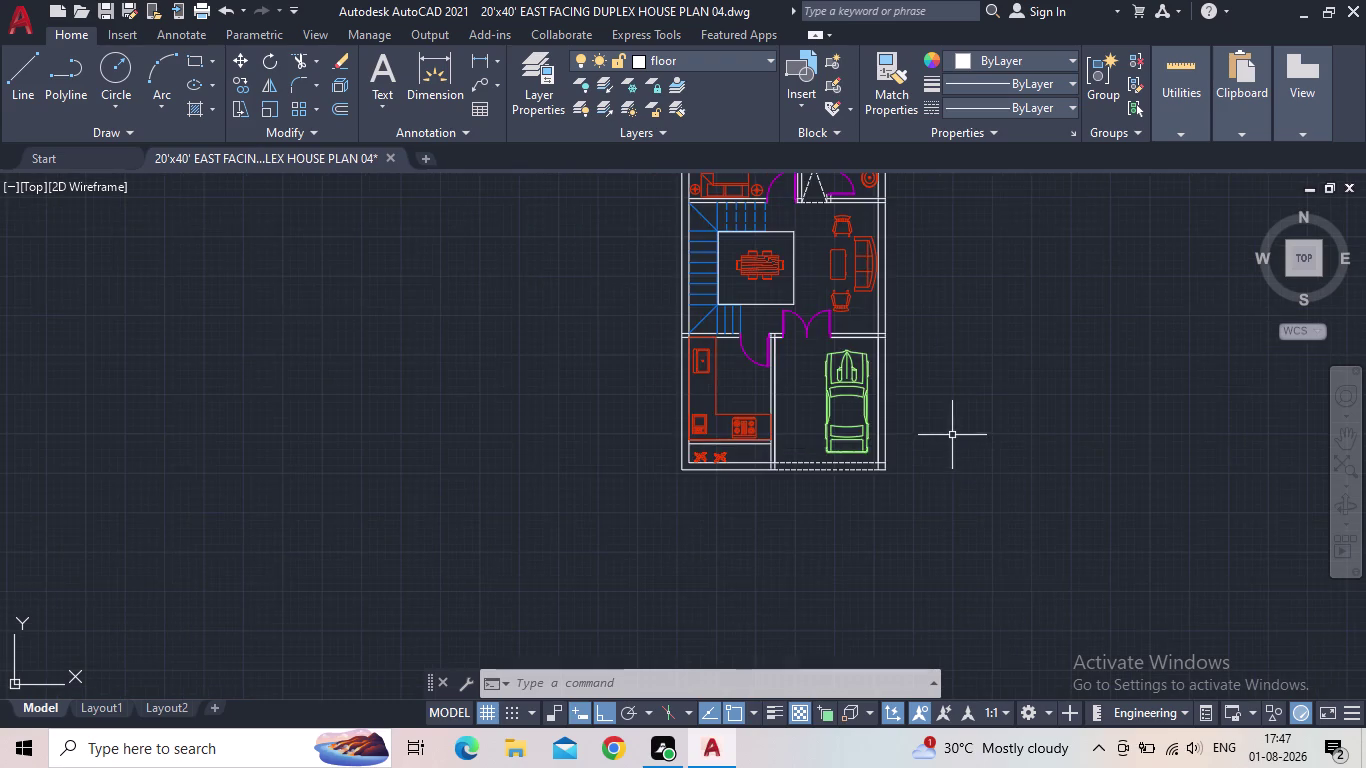
middle_drag(932, 448, 757, 525)
key(Escape)
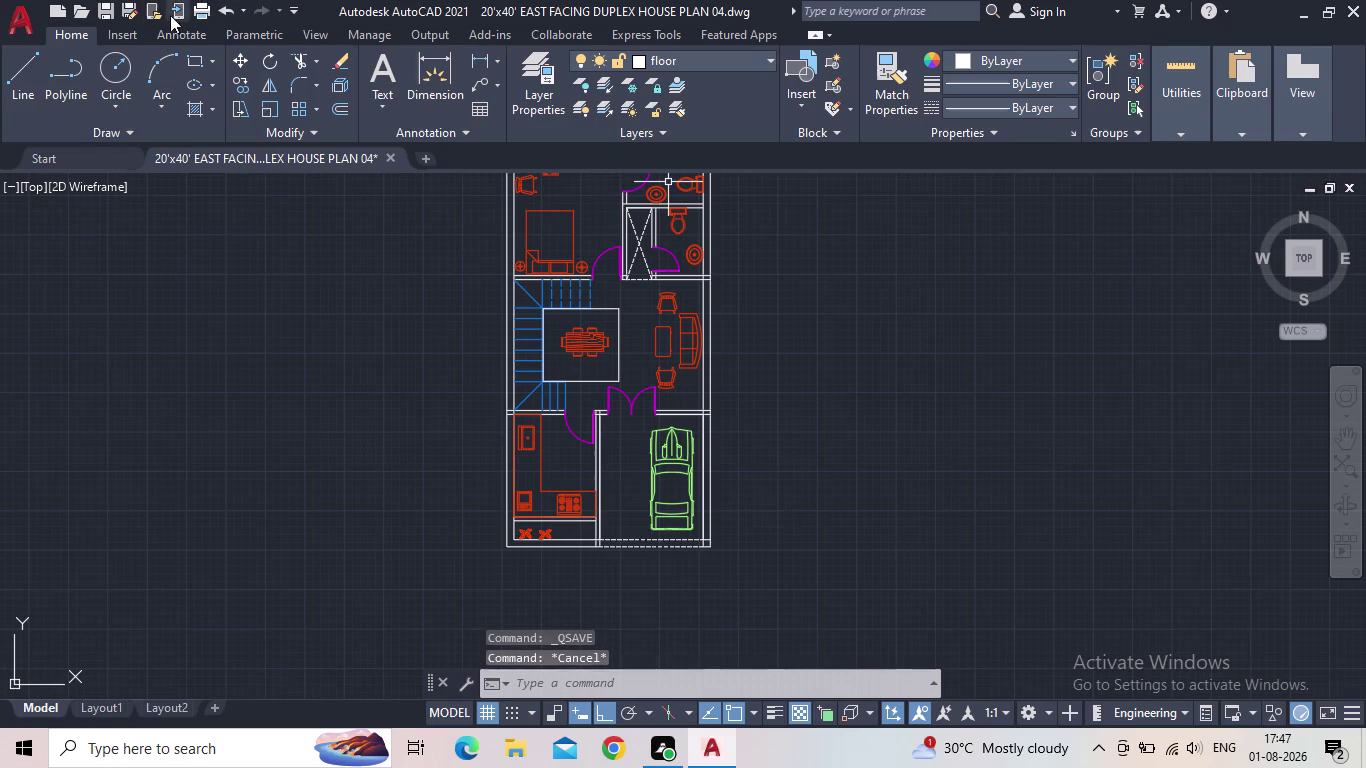
click(102, 10)
Pan across the ground floor plan and bring up the Layer Properties Manager.
scroll(down, 3)
middle_drag(495, 307, 377, 357)
scroll(up, 3)
middle_drag(508, 273, 588, 133)
scroll(down, 3)
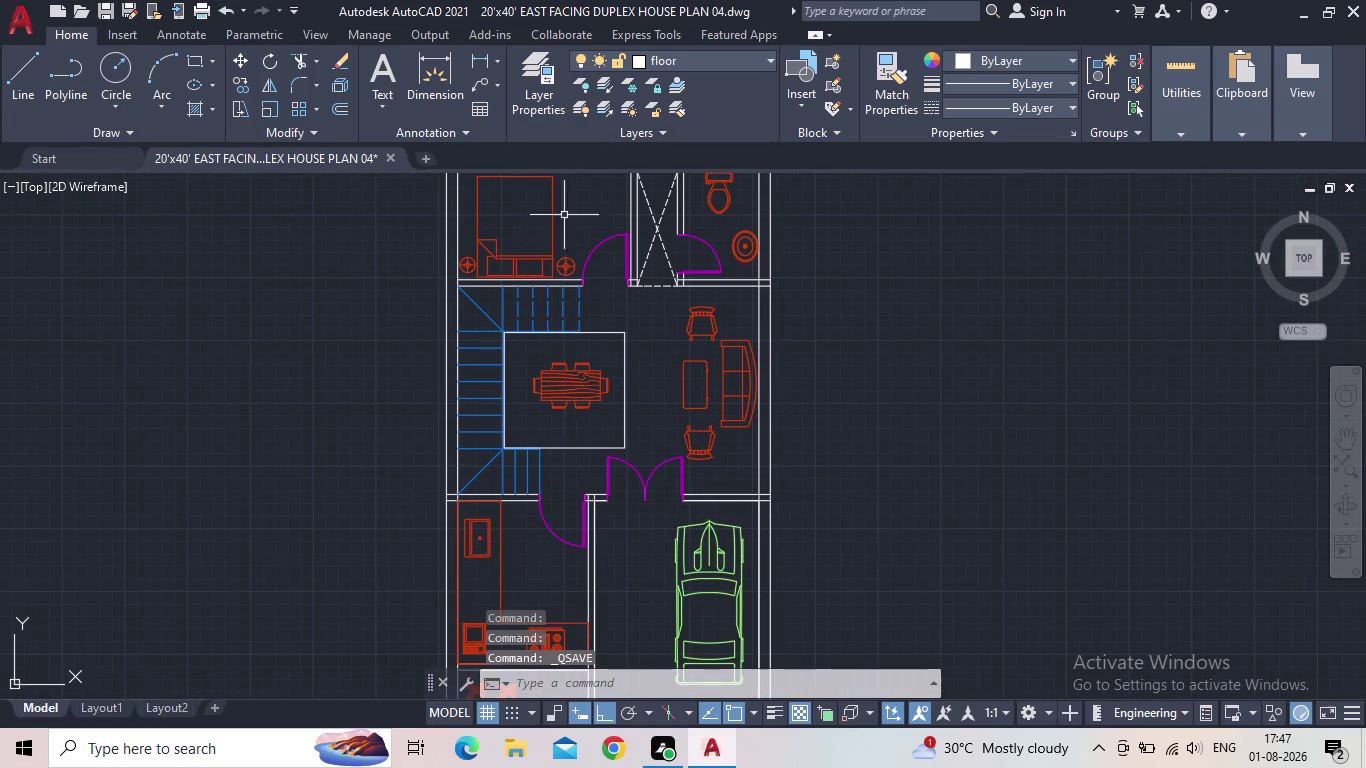
middle_drag(619, 544, 647, 366)
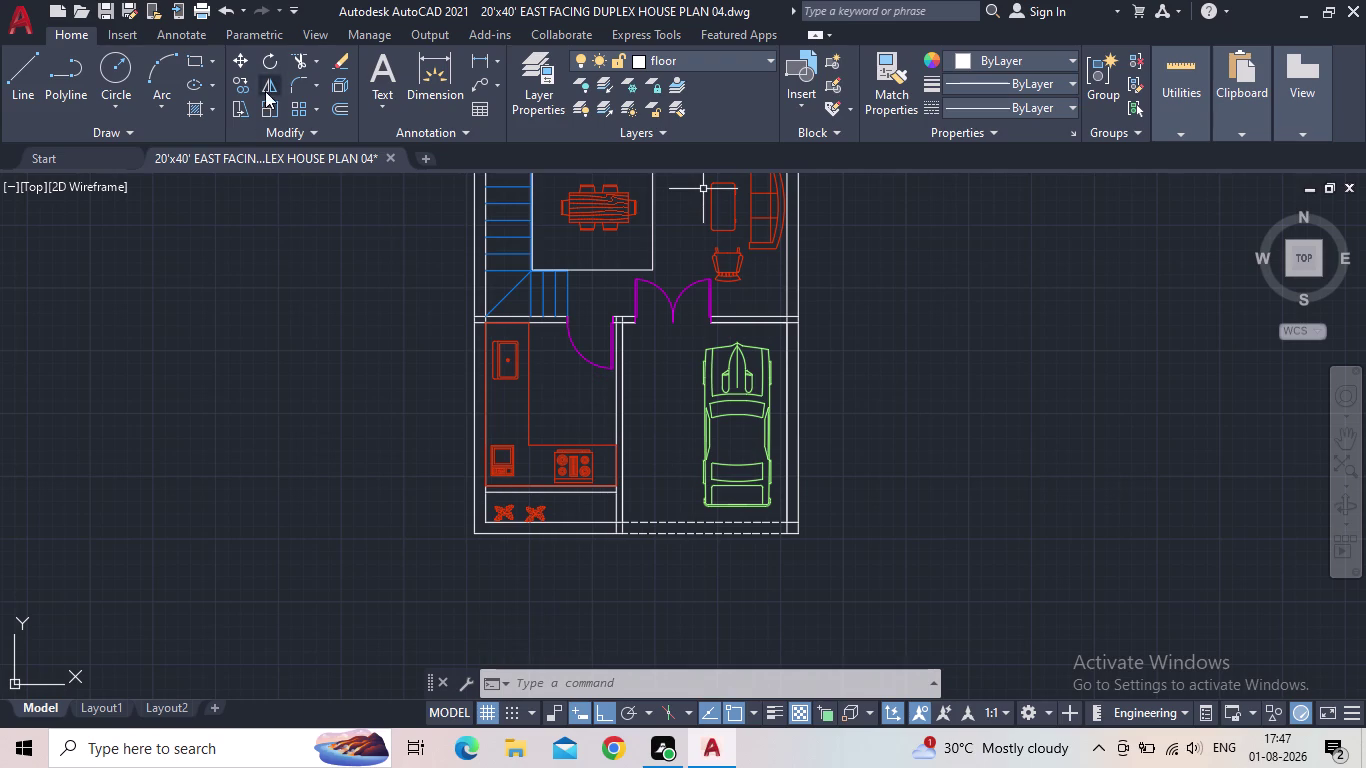
scroll(down, 3)
middle_drag(187, 334, 219, 378)
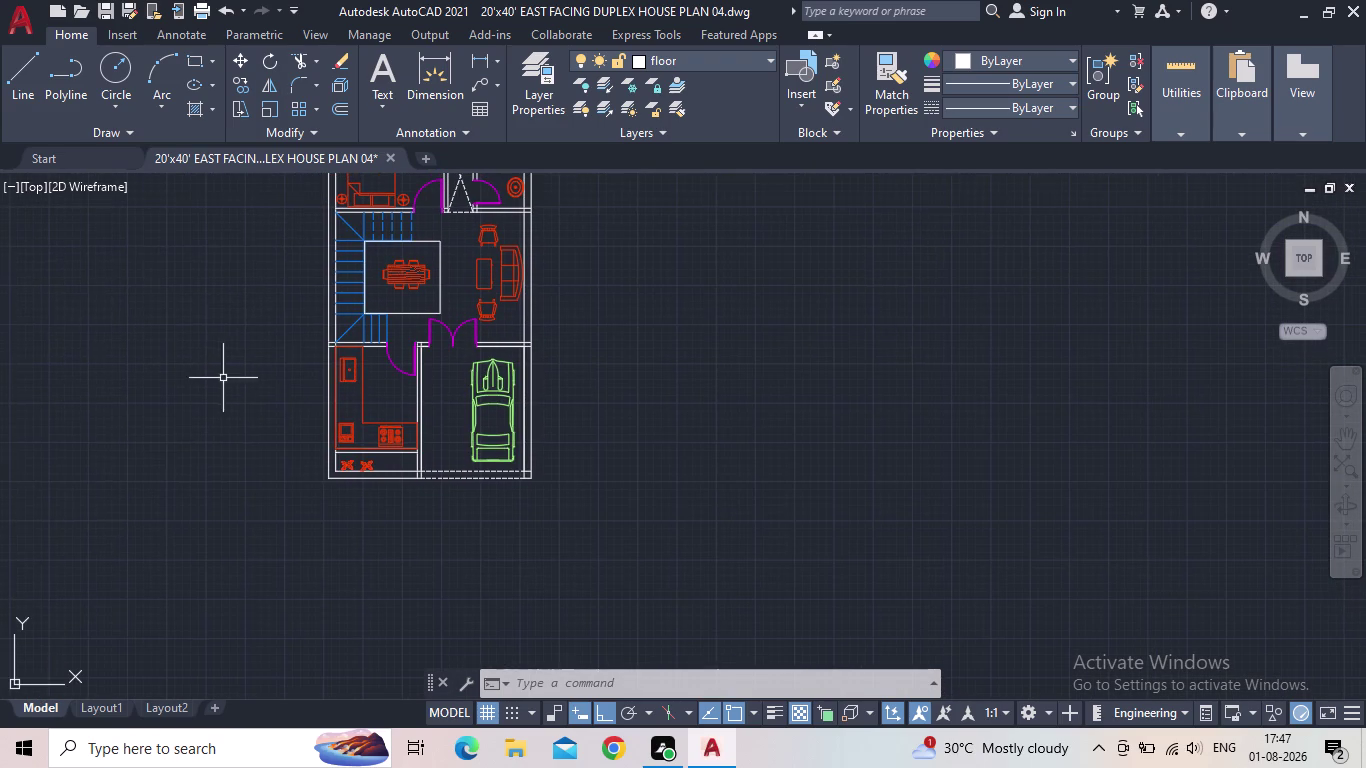
click(532, 85)
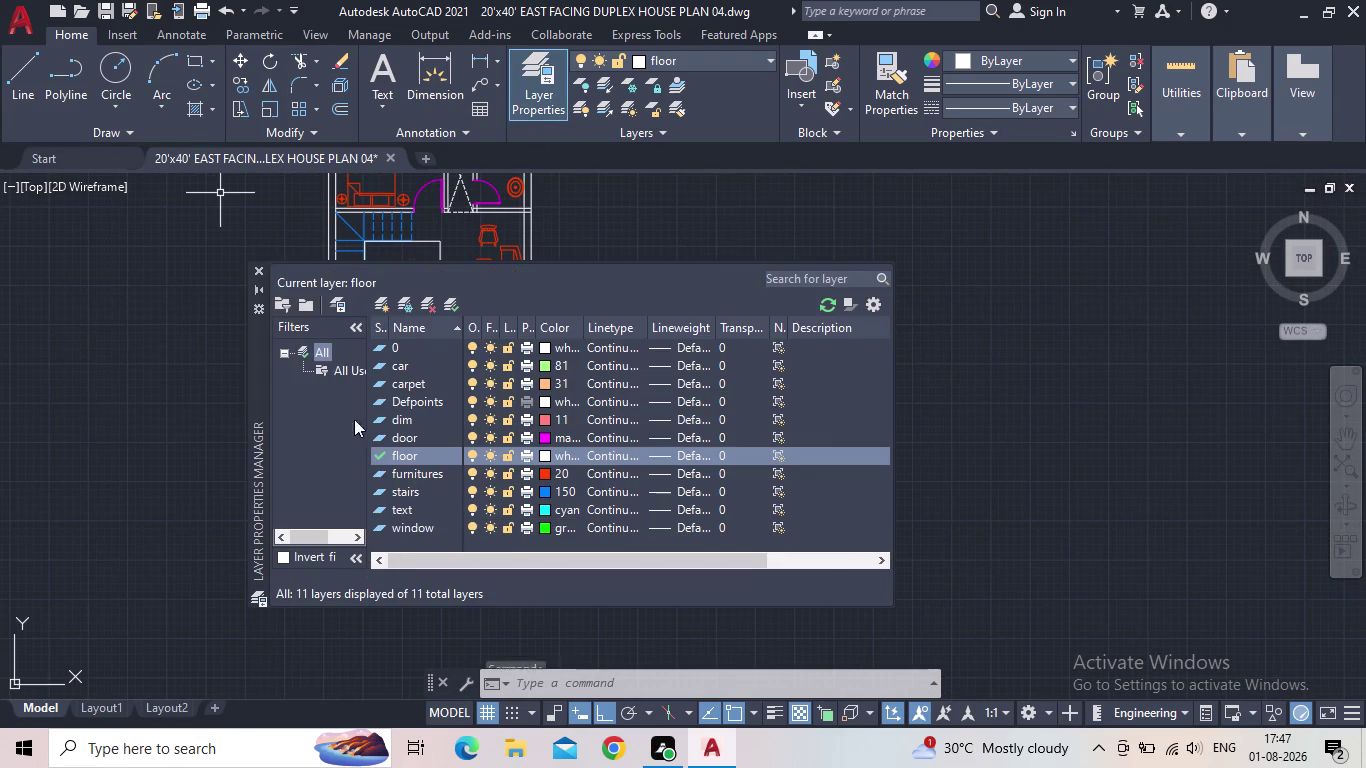
Make the text layer current.
double_click(372, 504)
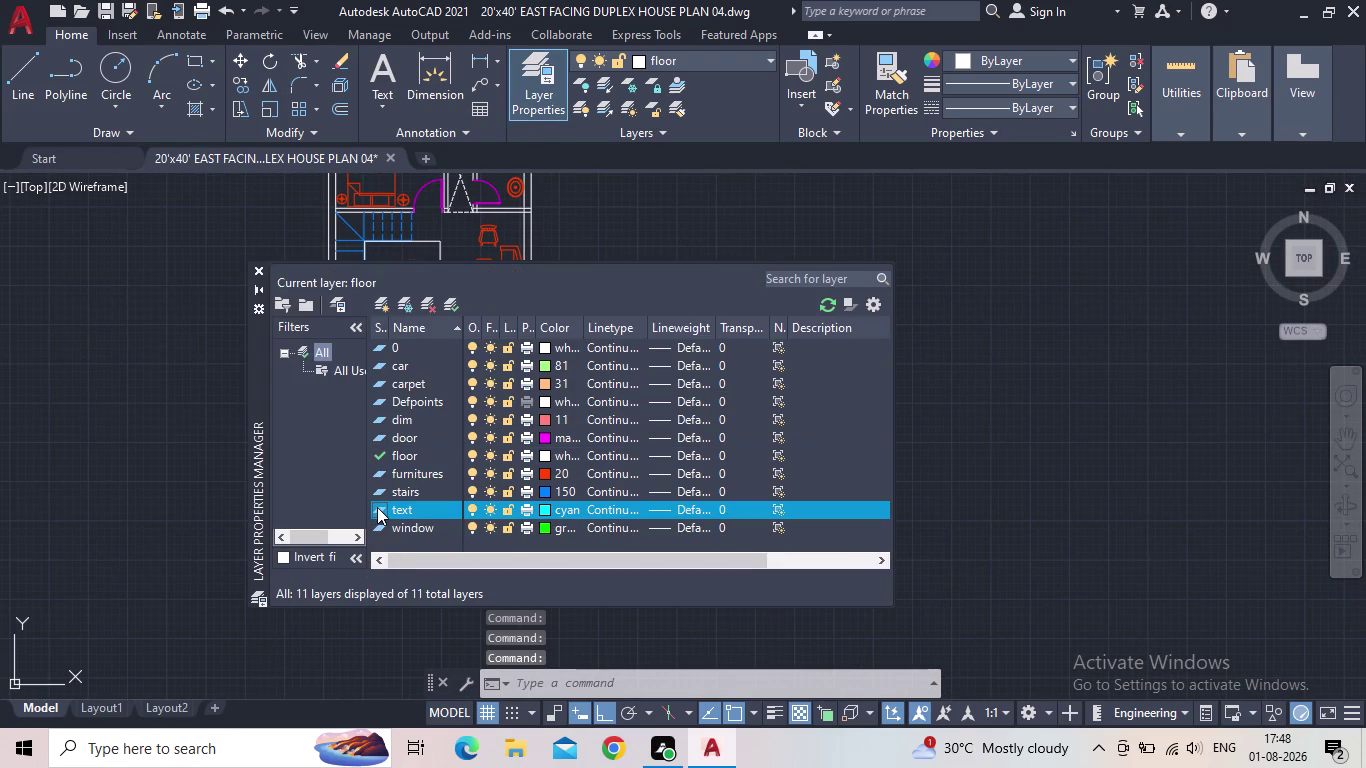
double_click(377, 507)
click(256, 273)
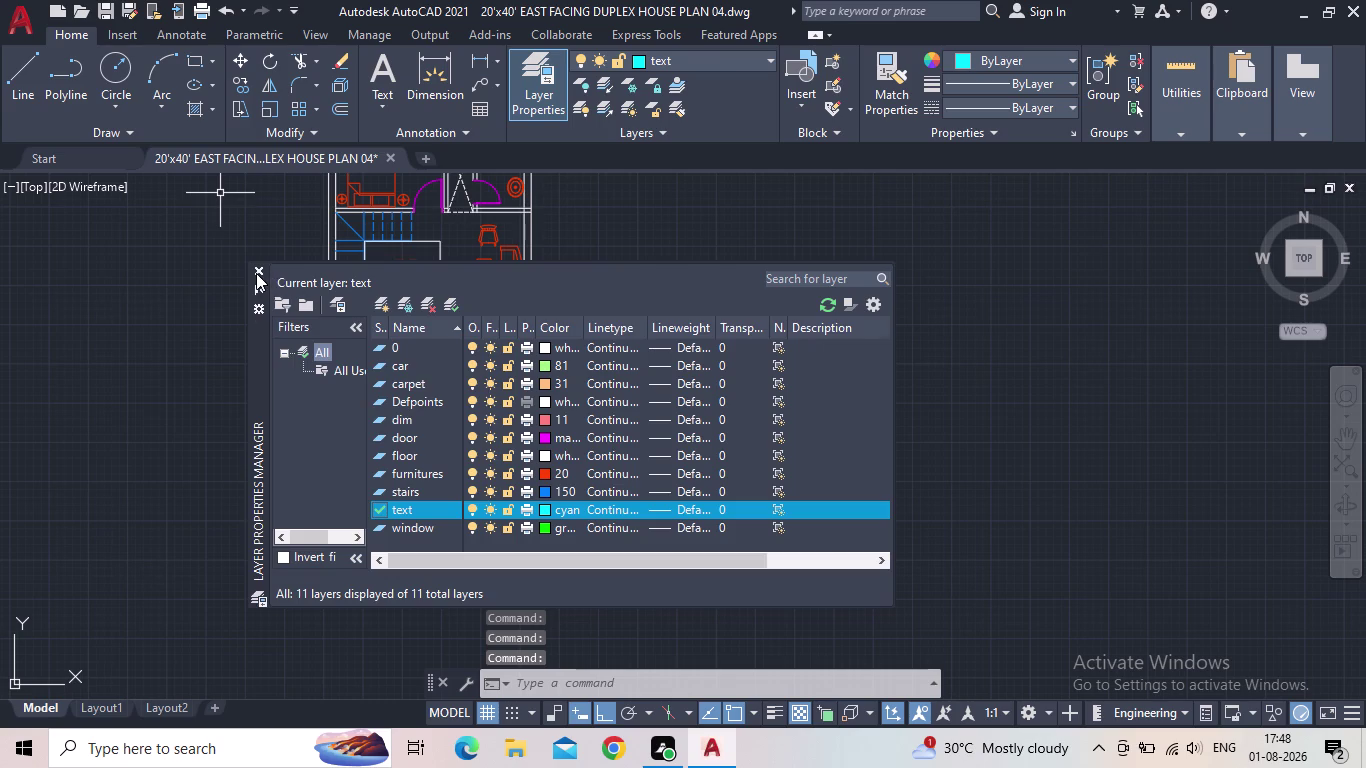
Draw an MTEXT box inside the kitchen.
key(m)
key(t)
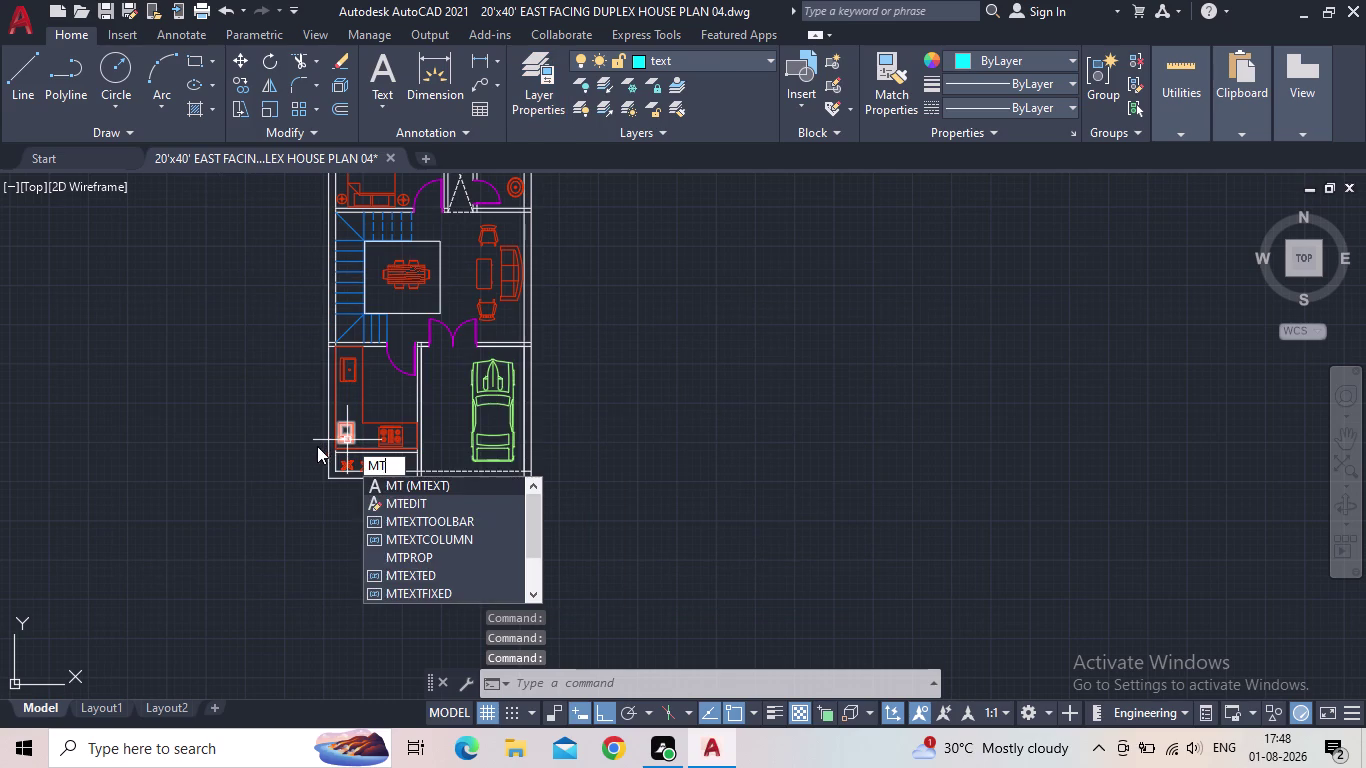
key(e)
key(x)
key(t)
key(space)
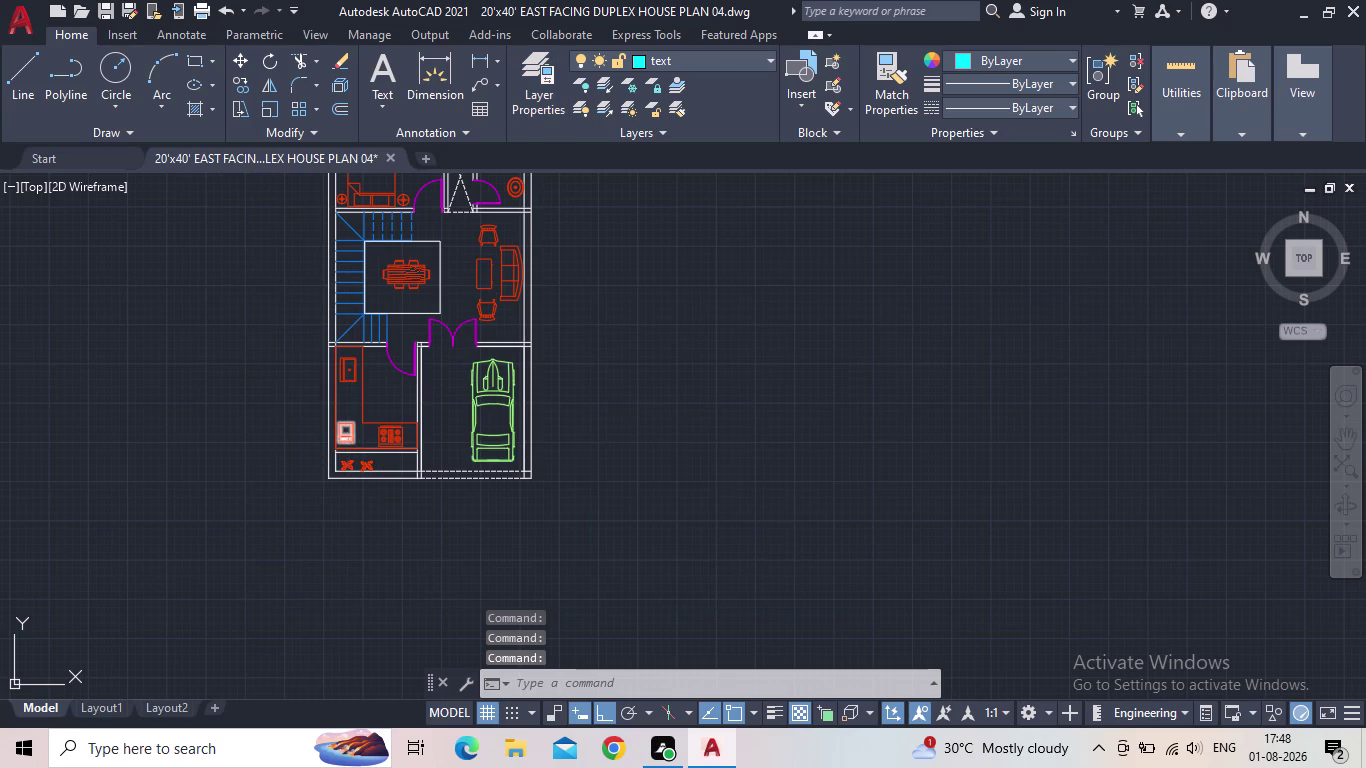
scroll(up, 3)
scroll(up, 3)
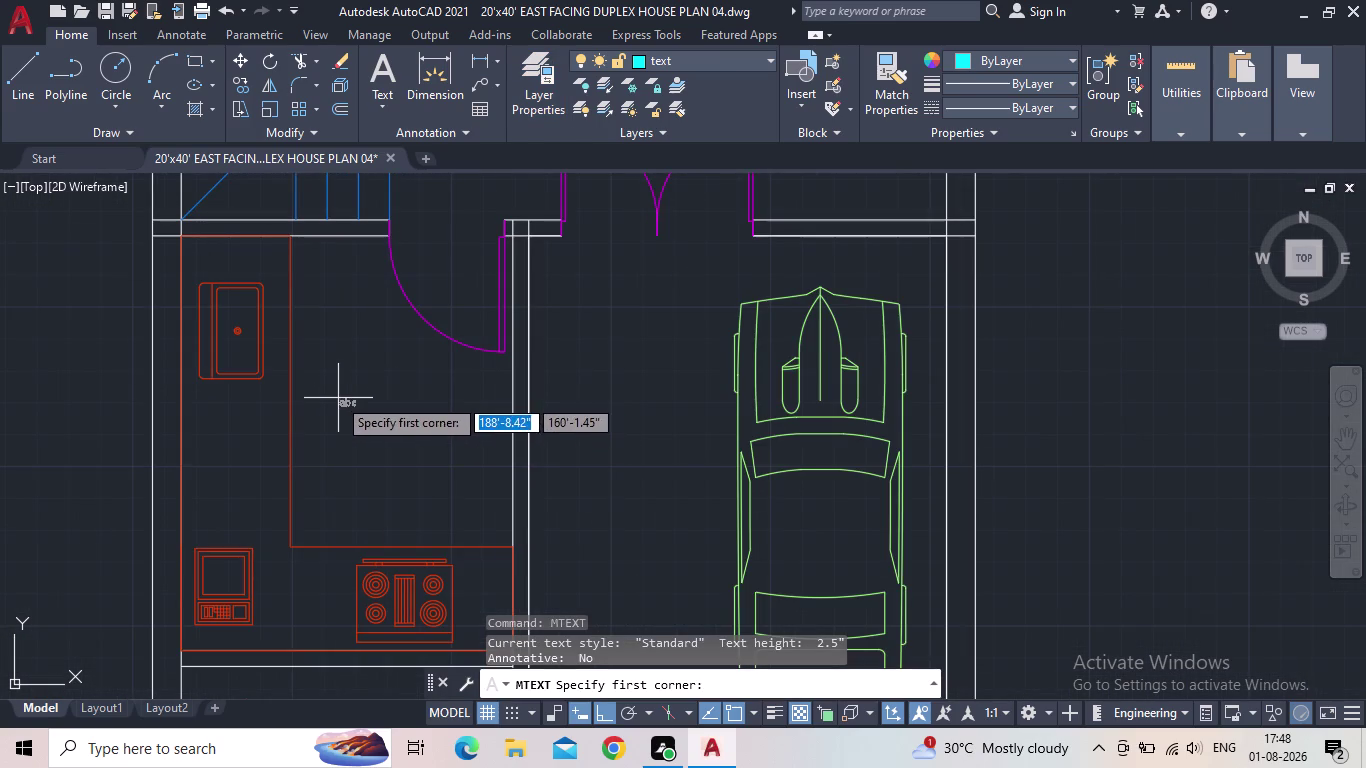
click(331, 393)
click(489, 483)
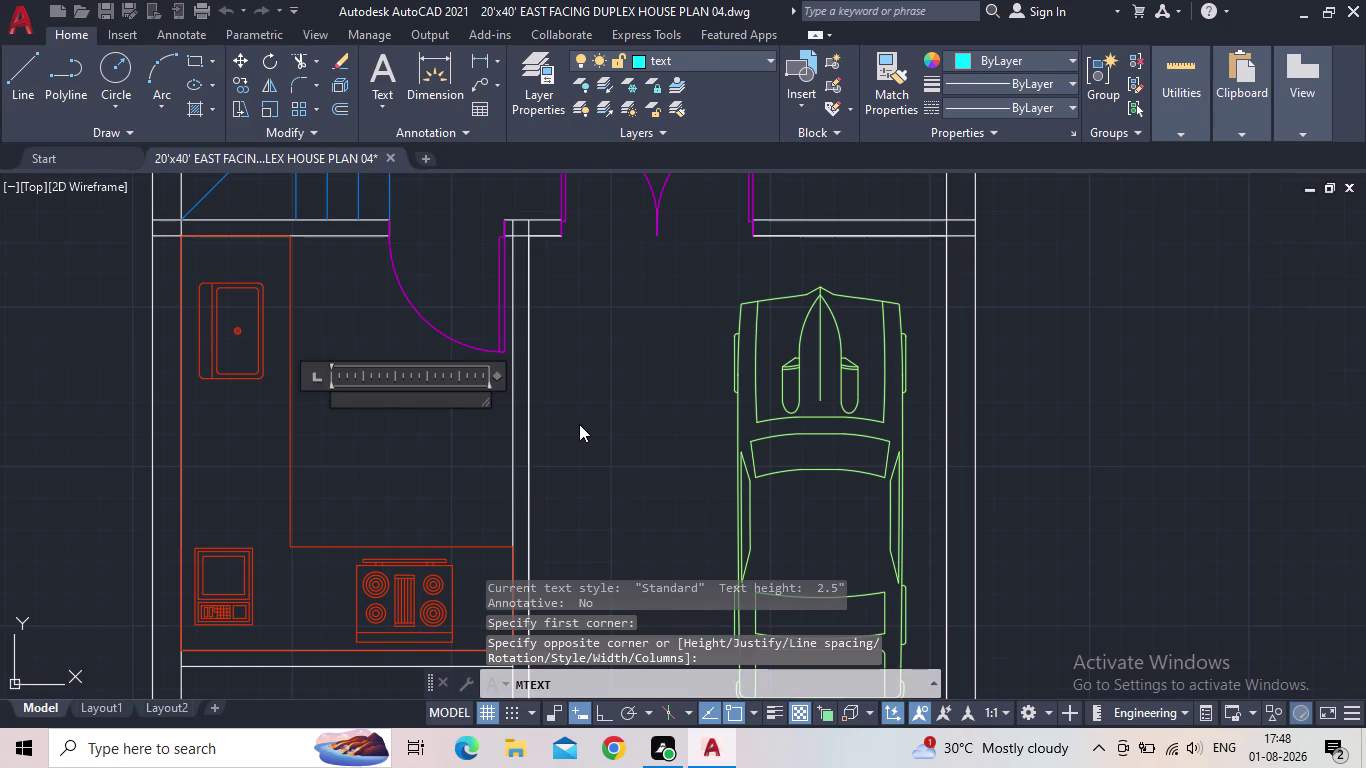
Type the label KITCHEN with 9'6"X10'6" on a second line.
text(ki)
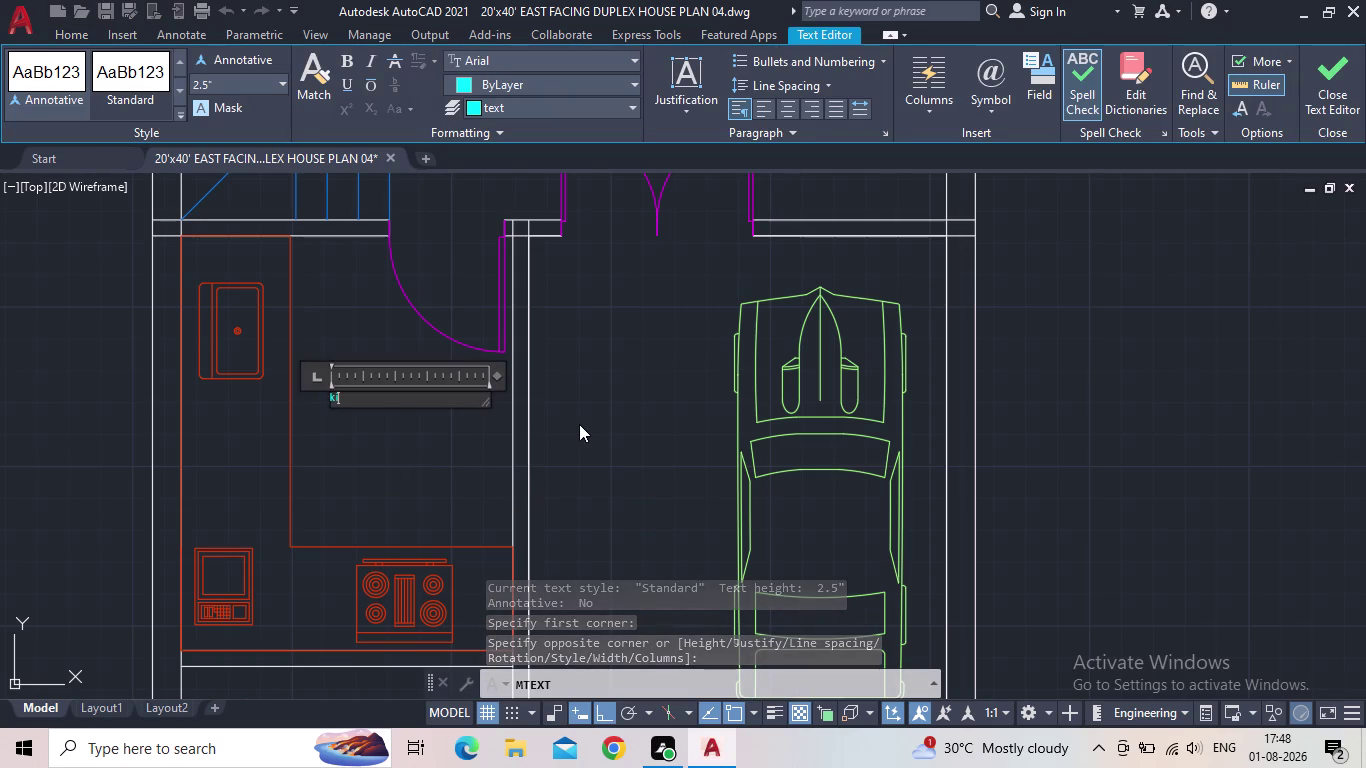
key(BackSpace)
key(BackSpace)
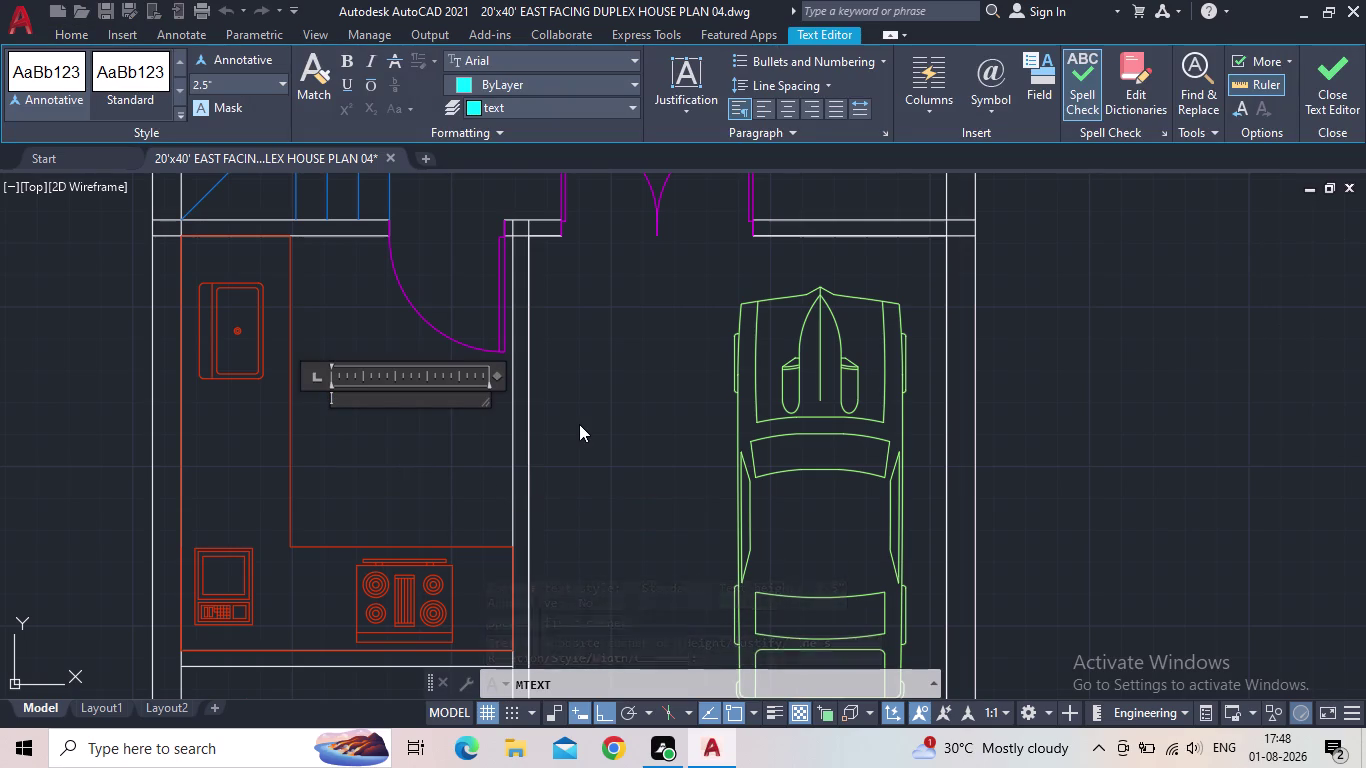
text(KITCHE)
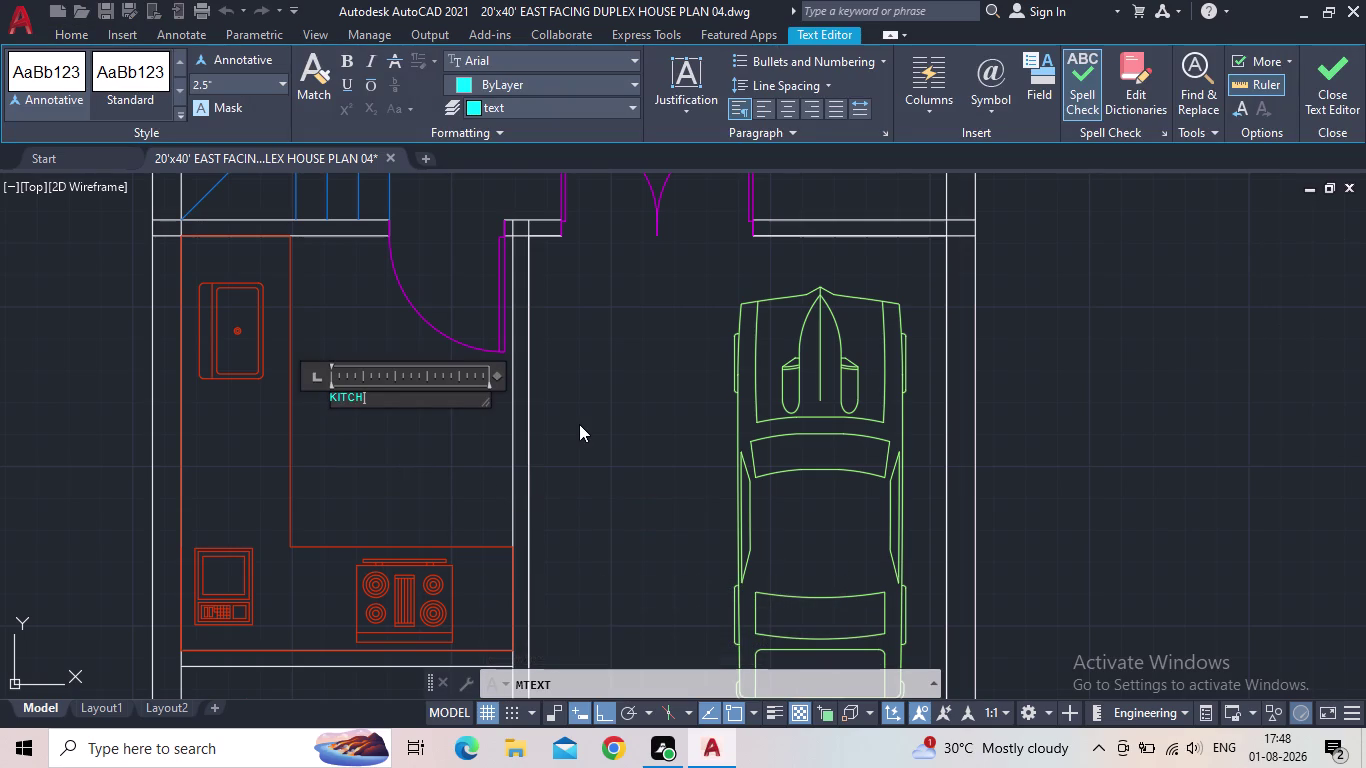
text(N)
key(Return)
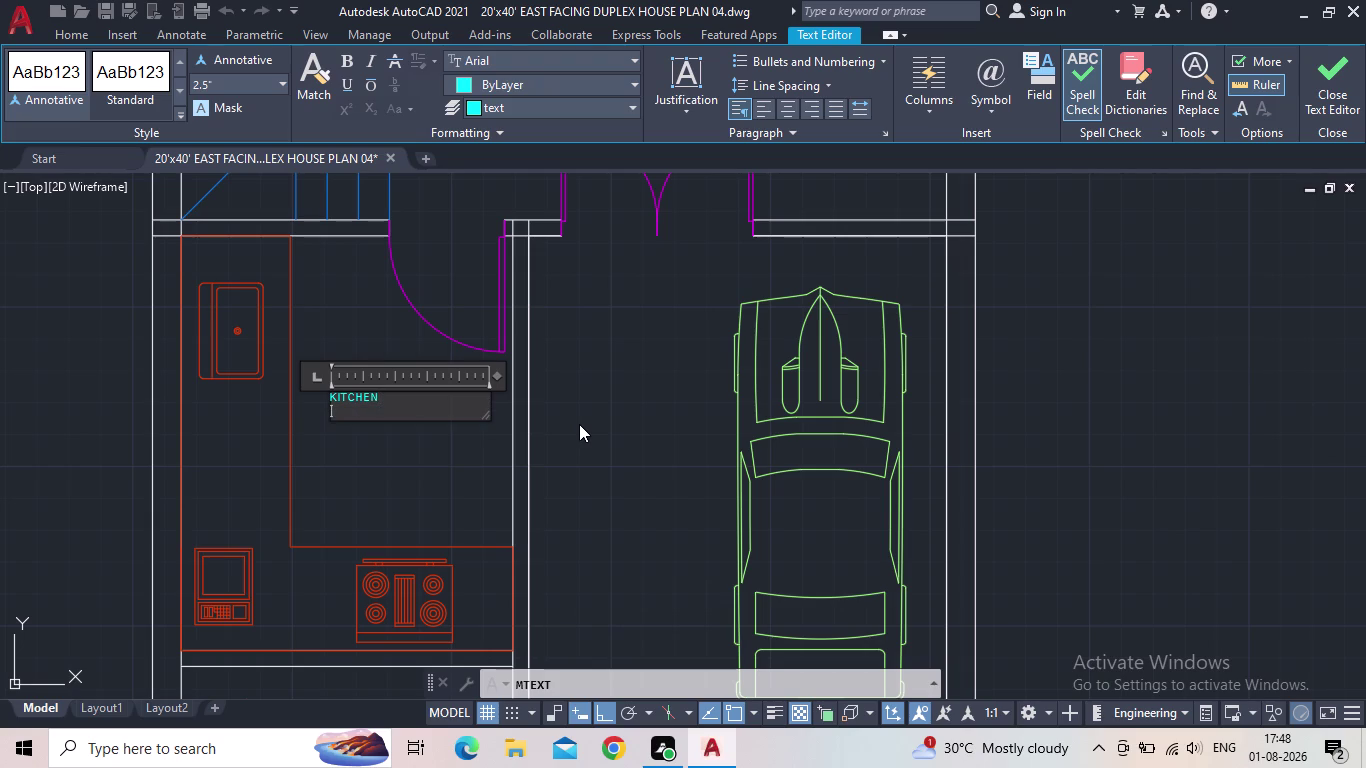
text(9)
text('6")
key(x)
text(10')
text(6")
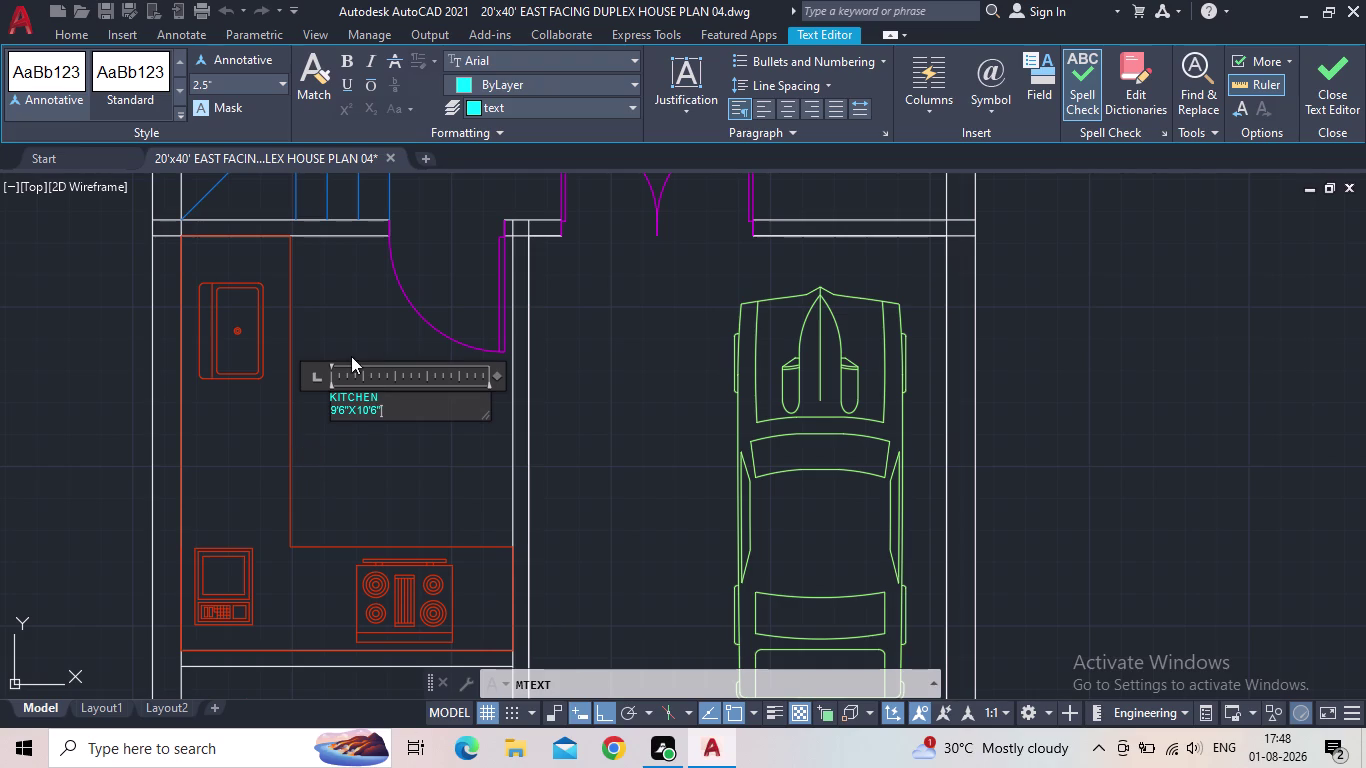
Set the kitchen label text height to 5" and place it.
scroll(up, 3)
drag(480, 588, 250, 516)
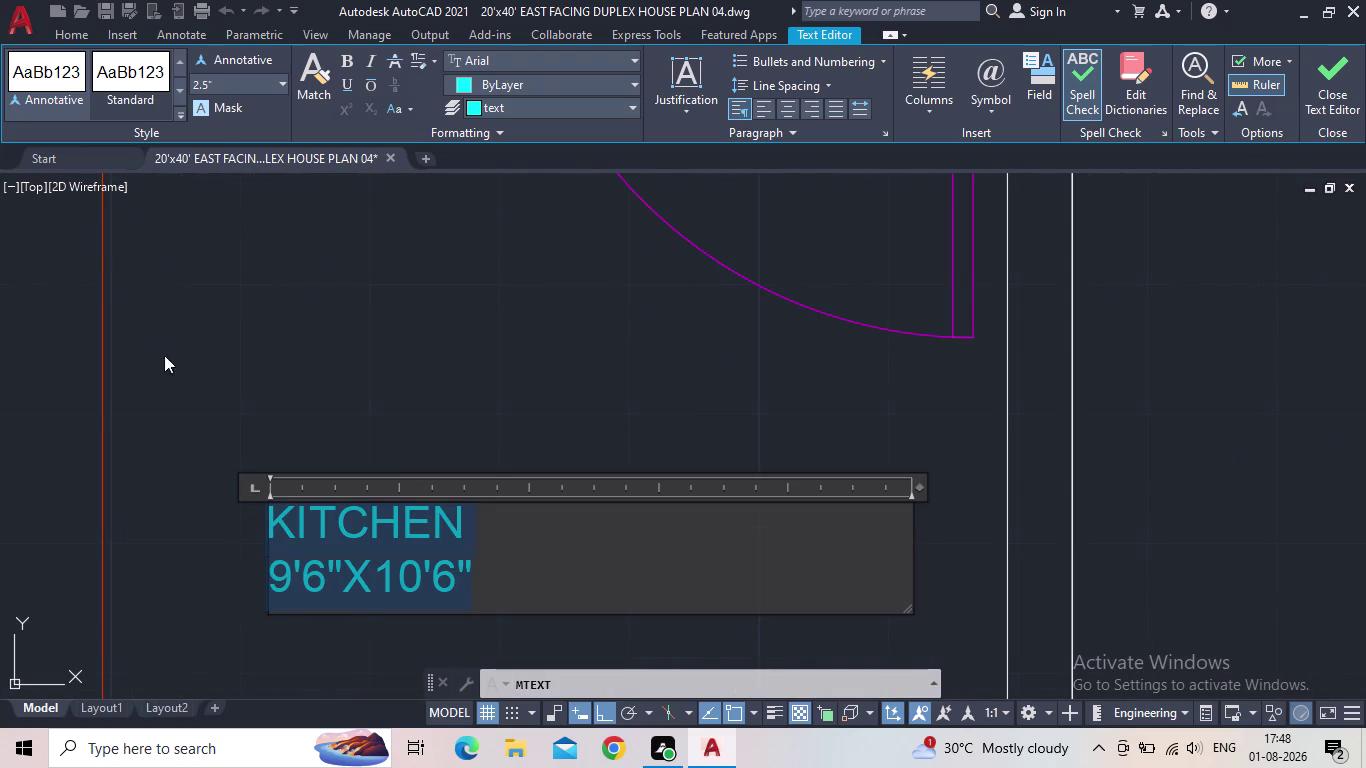
click(221, 82)
text(5")
key(Return)
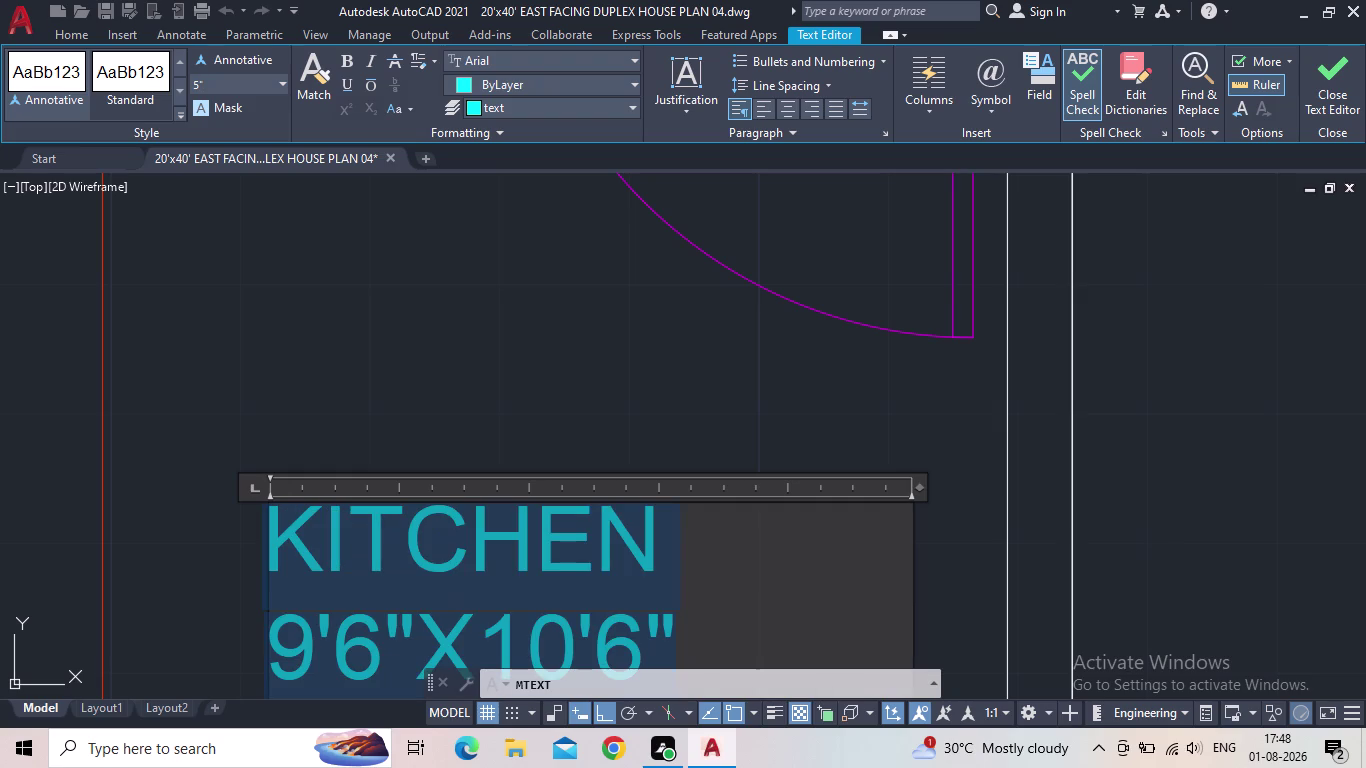
scroll(down, 3)
scroll(down, 3)
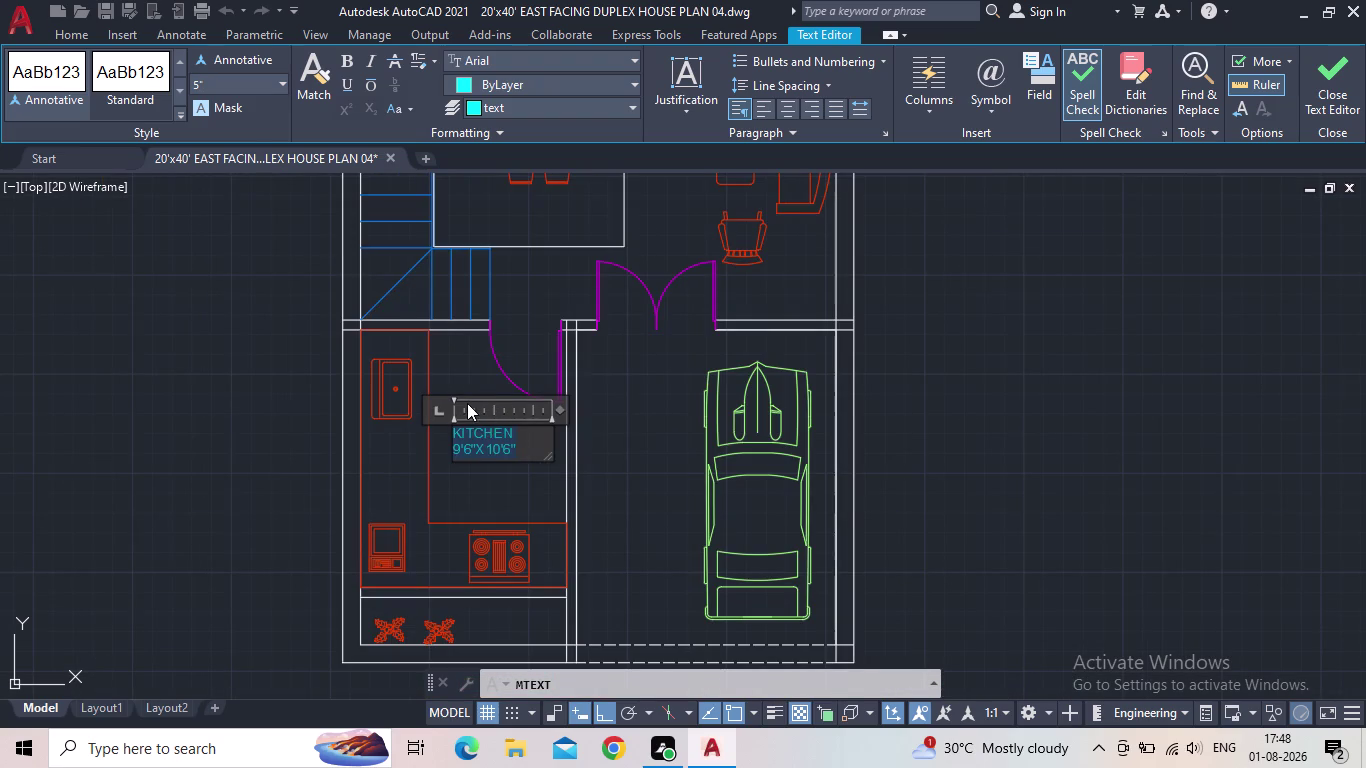
scroll(up, 3)
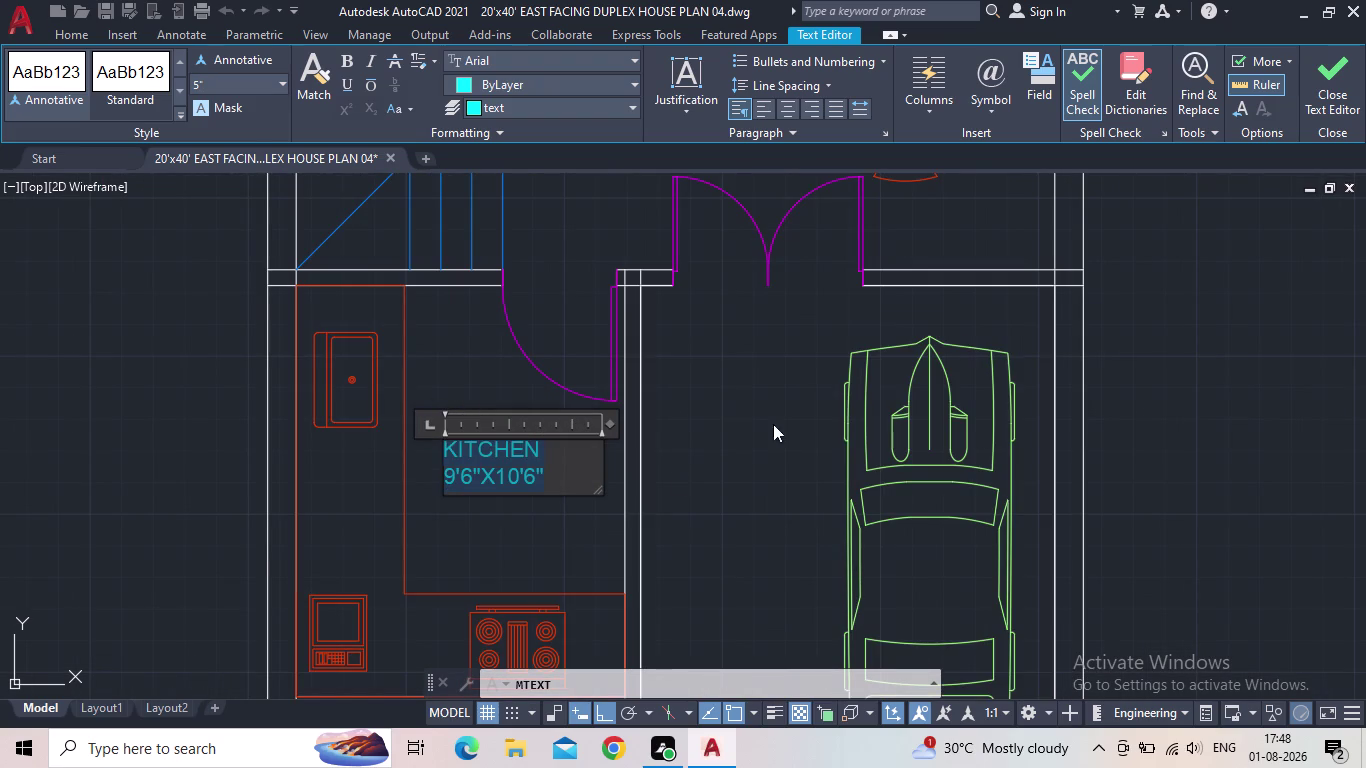
click(1347, 98)
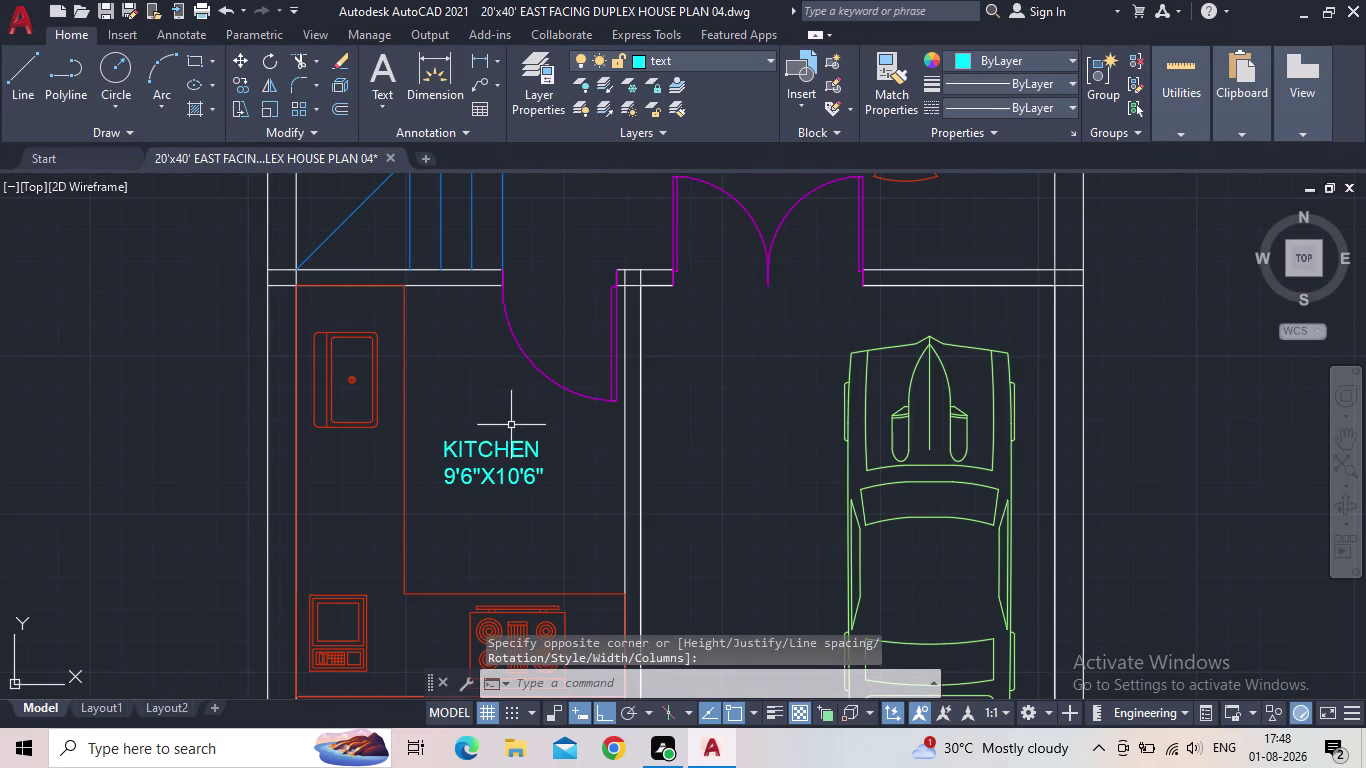
Select the KITCHEN label, start COPY from a base point, and place one copy in parking.
scroll(down, 3)
middle_click(502, 454)
scroll(up, 3)
click(503, 474)
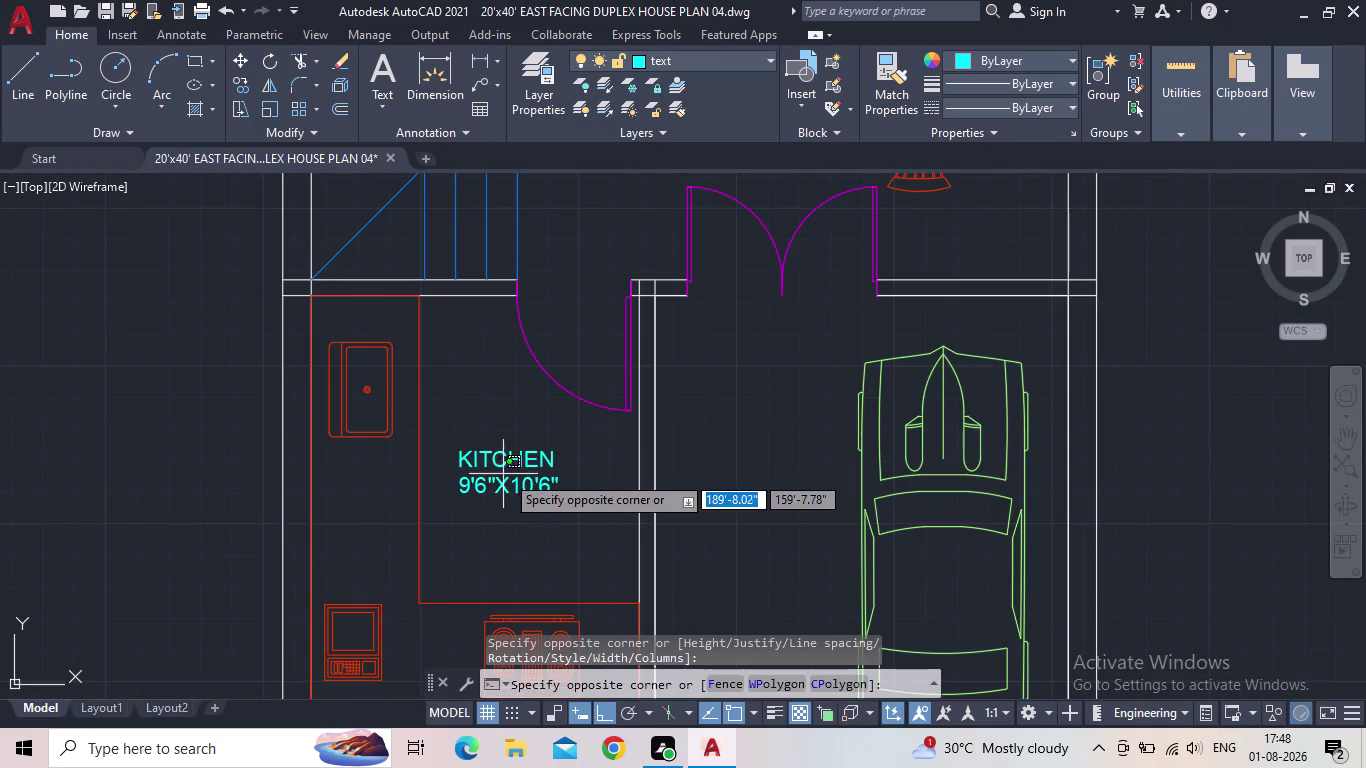
click(505, 458)
click(500, 467)
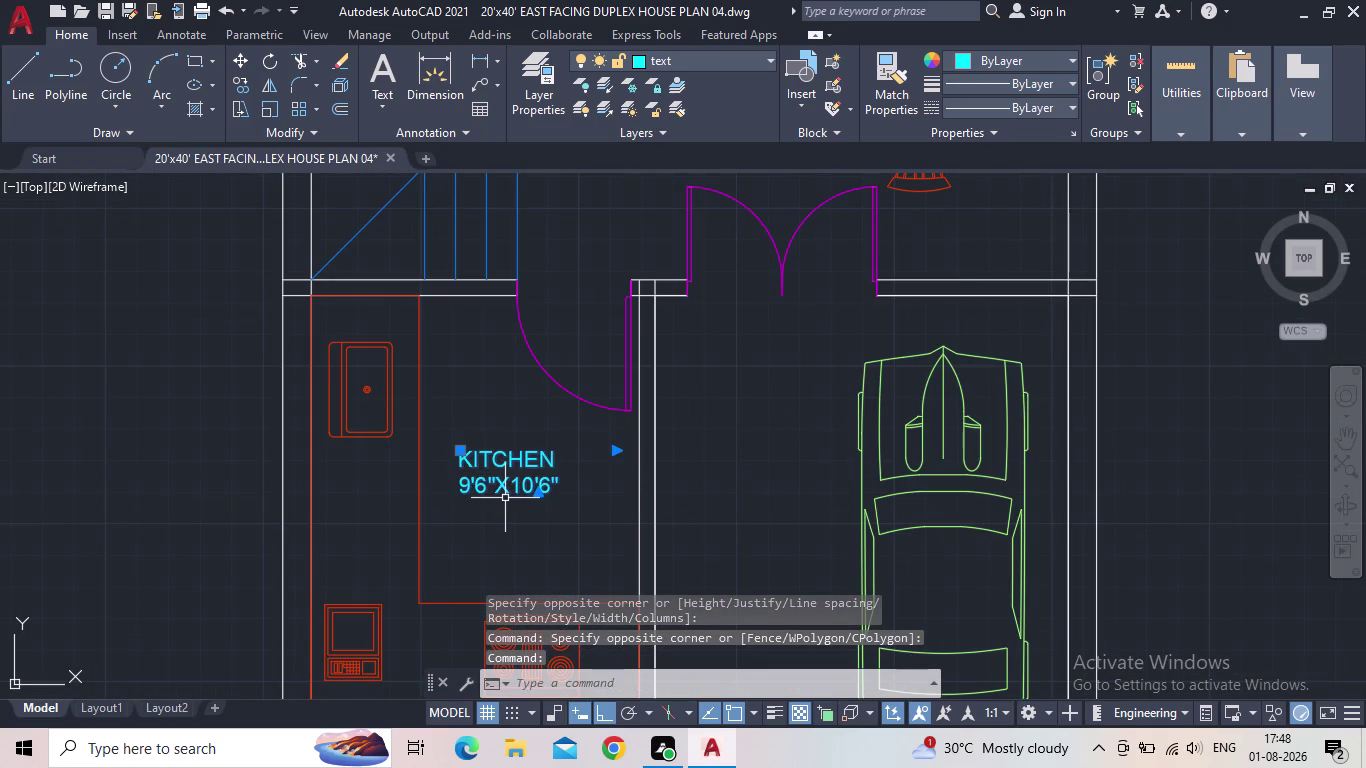
key(c)
key(o)
key(Return)
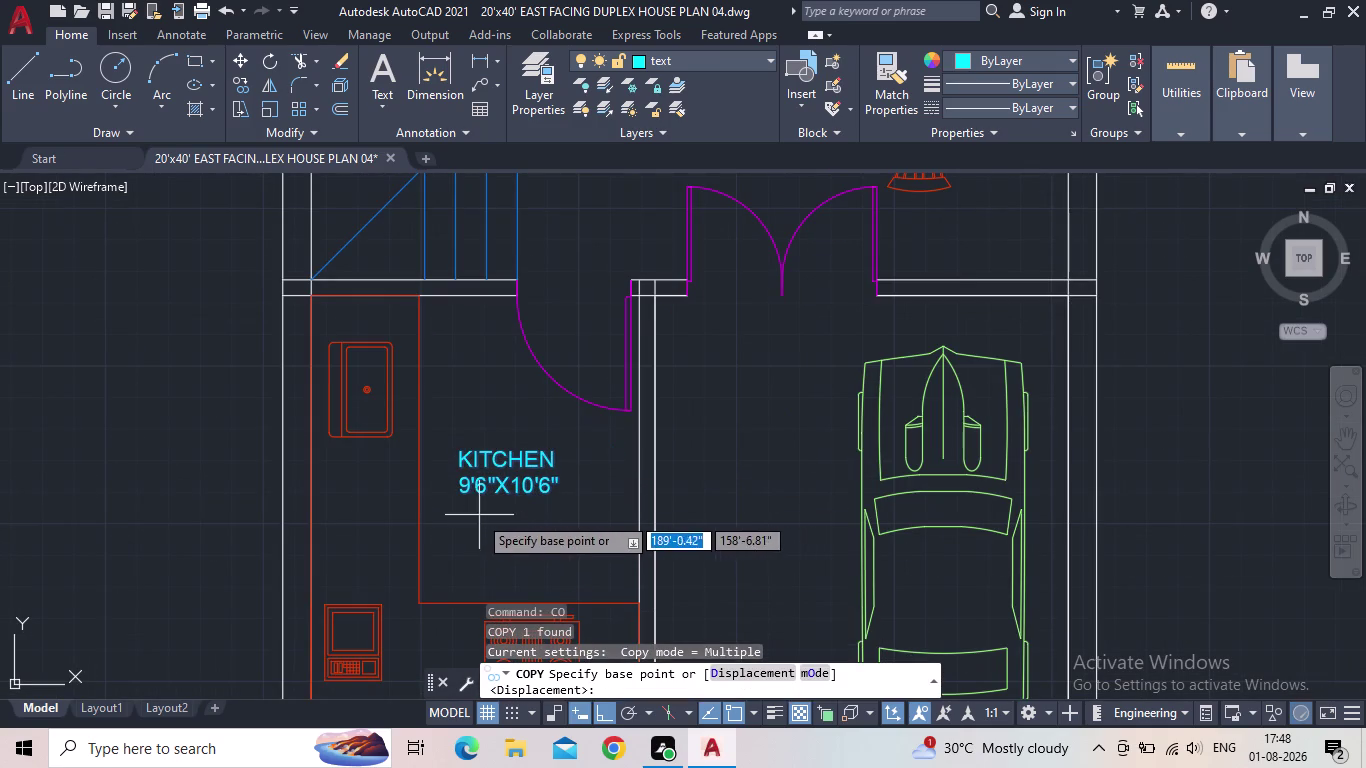
click(462, 506)
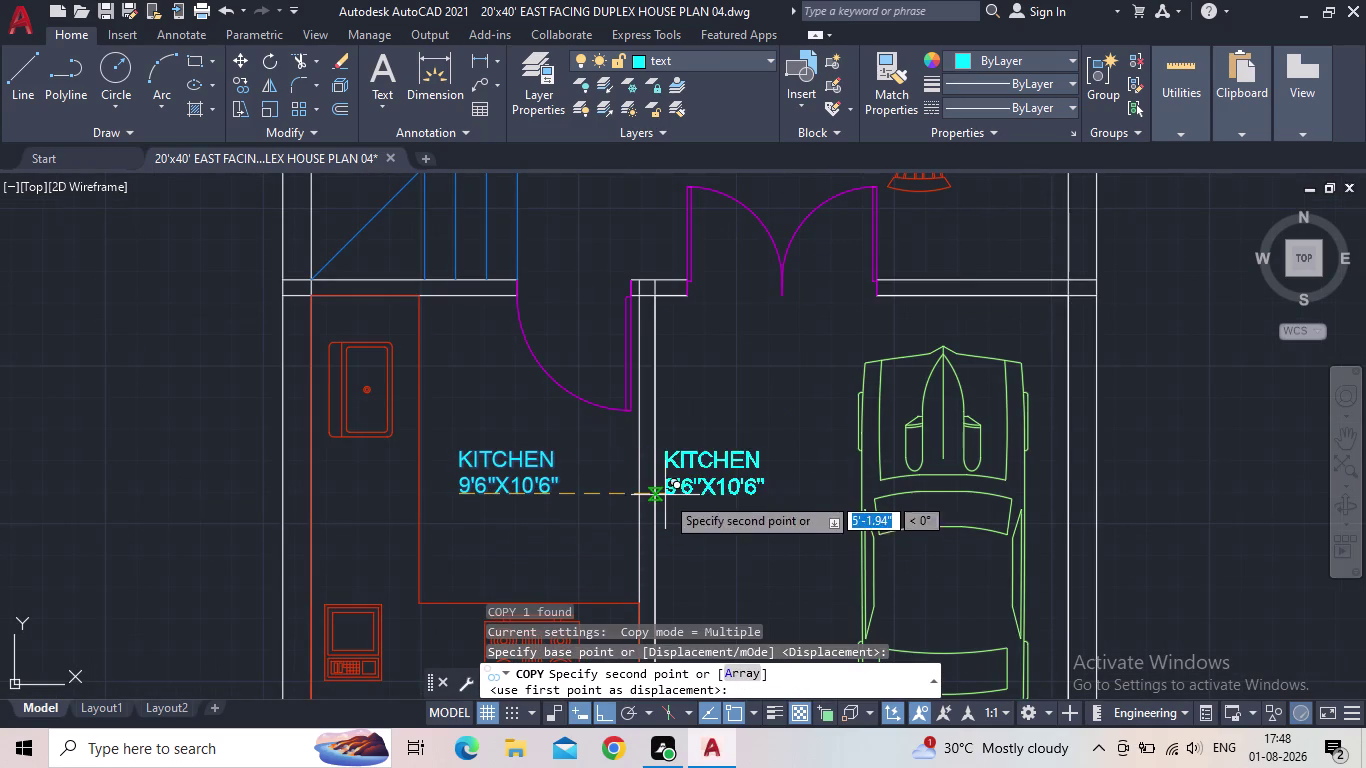
click(604, 714)
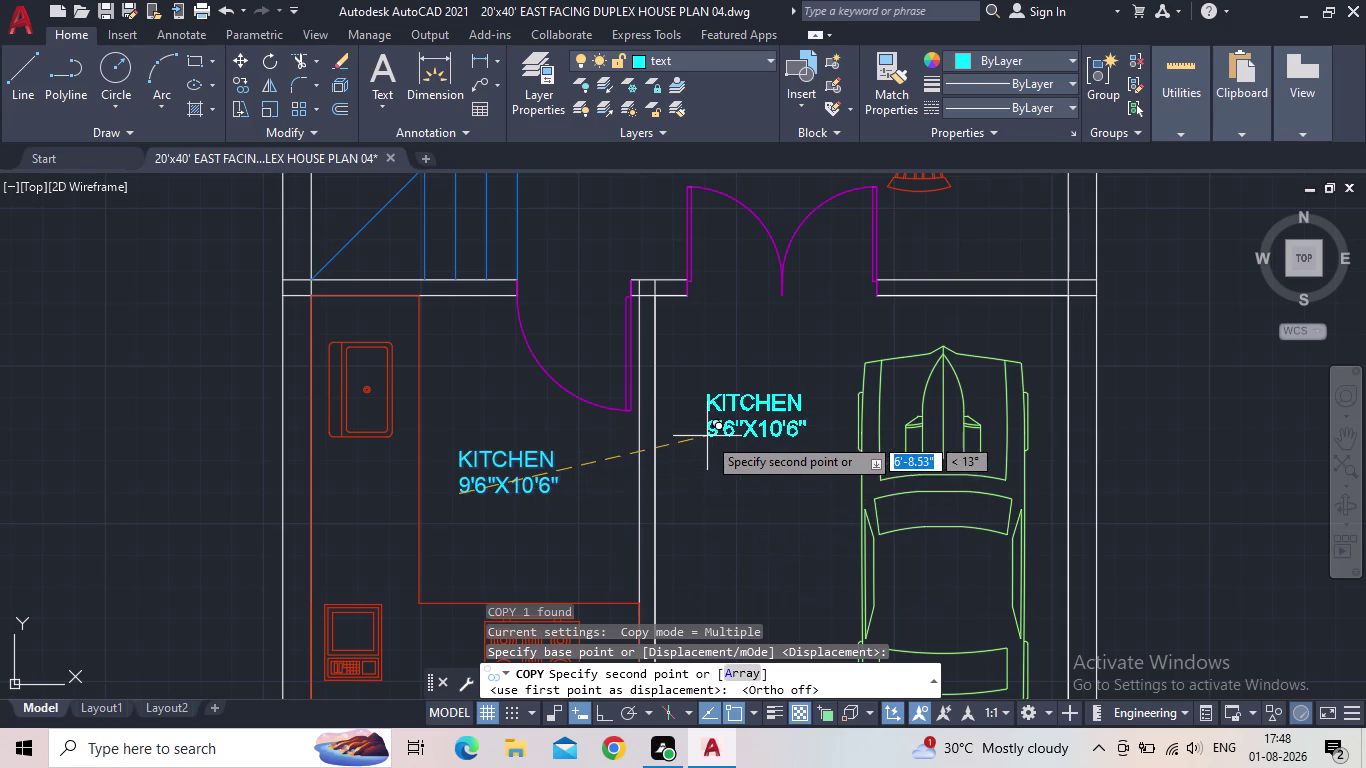
middle_drag(713, 452, 632, 356)
scroll(down, 3)
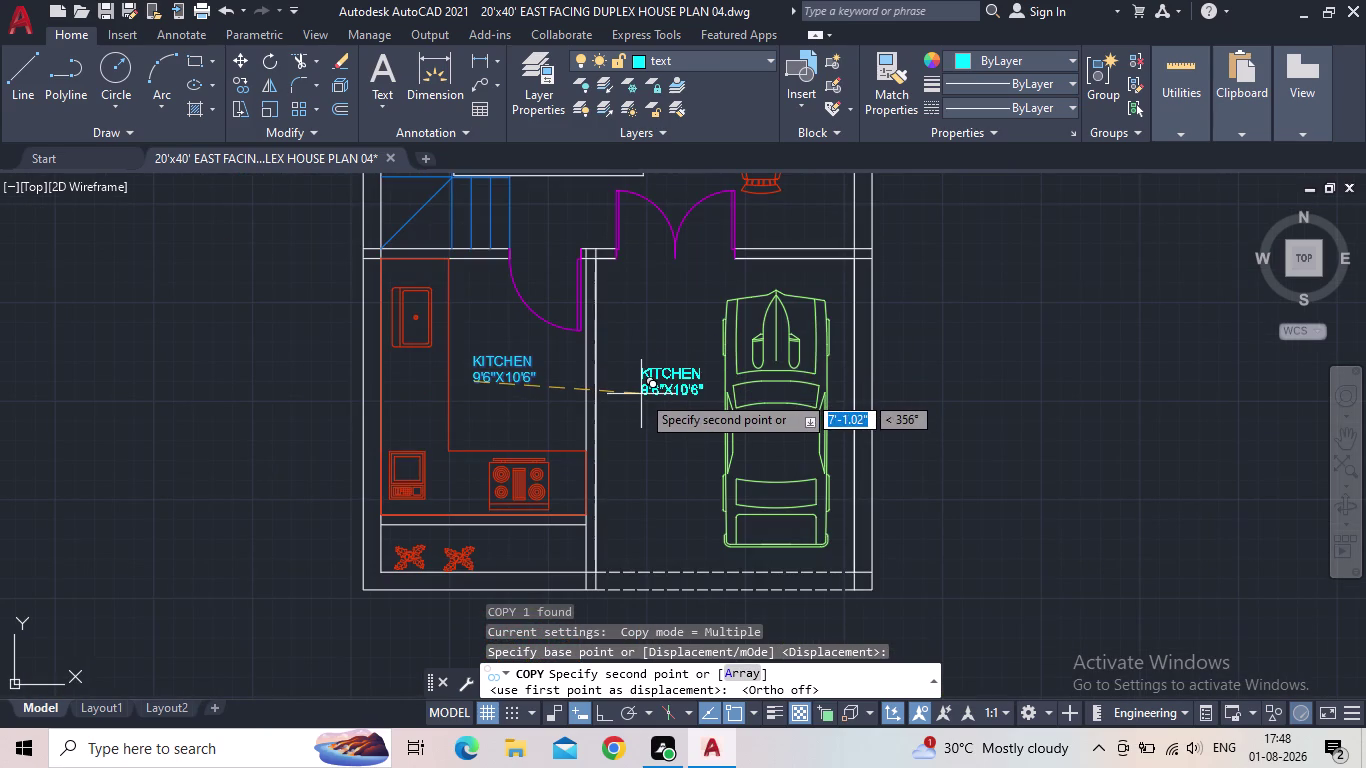
middle_drag(645, 360, 645, 525)
middle_drag(691, 423, 706, 388)
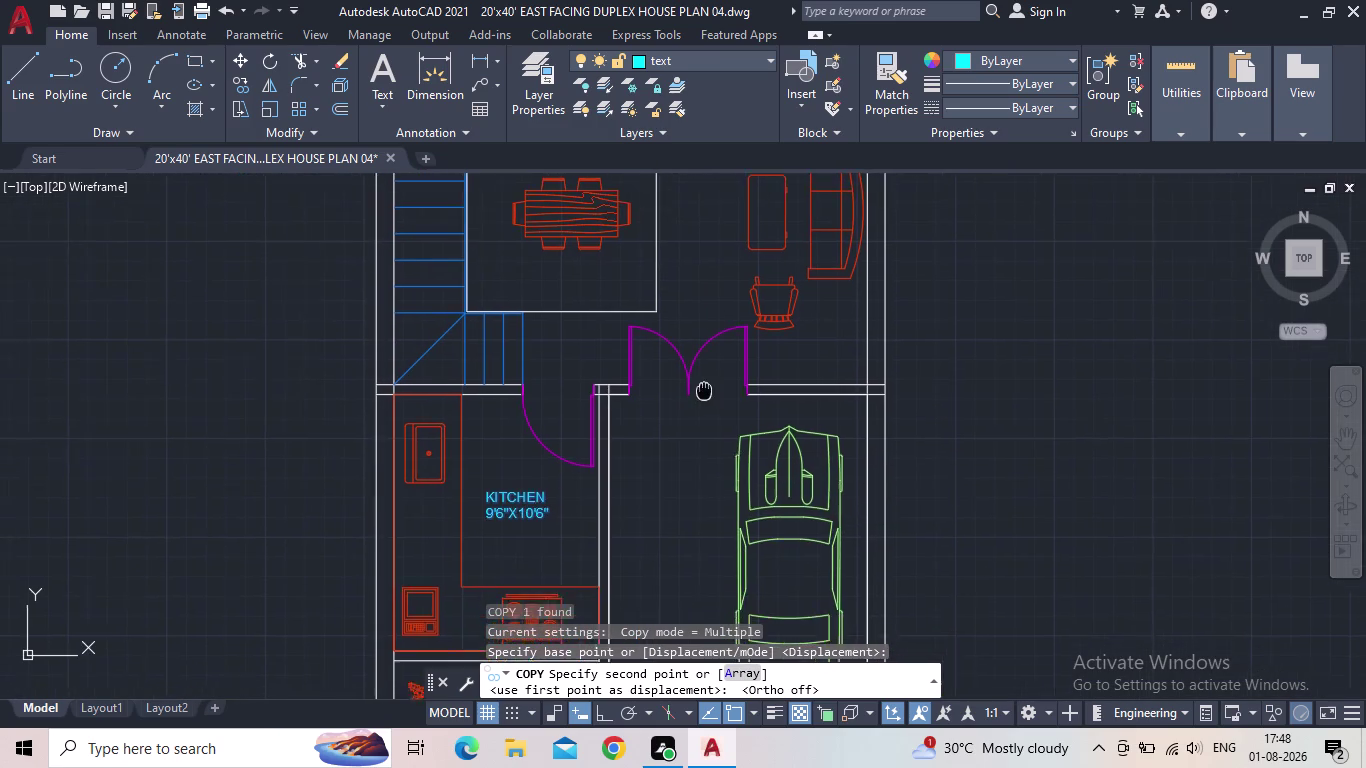
middle_drag(706, 388, 721, 357)
click(669, 508)
Place copies of the label in the living area and dining room.
middle_click(689, 415)
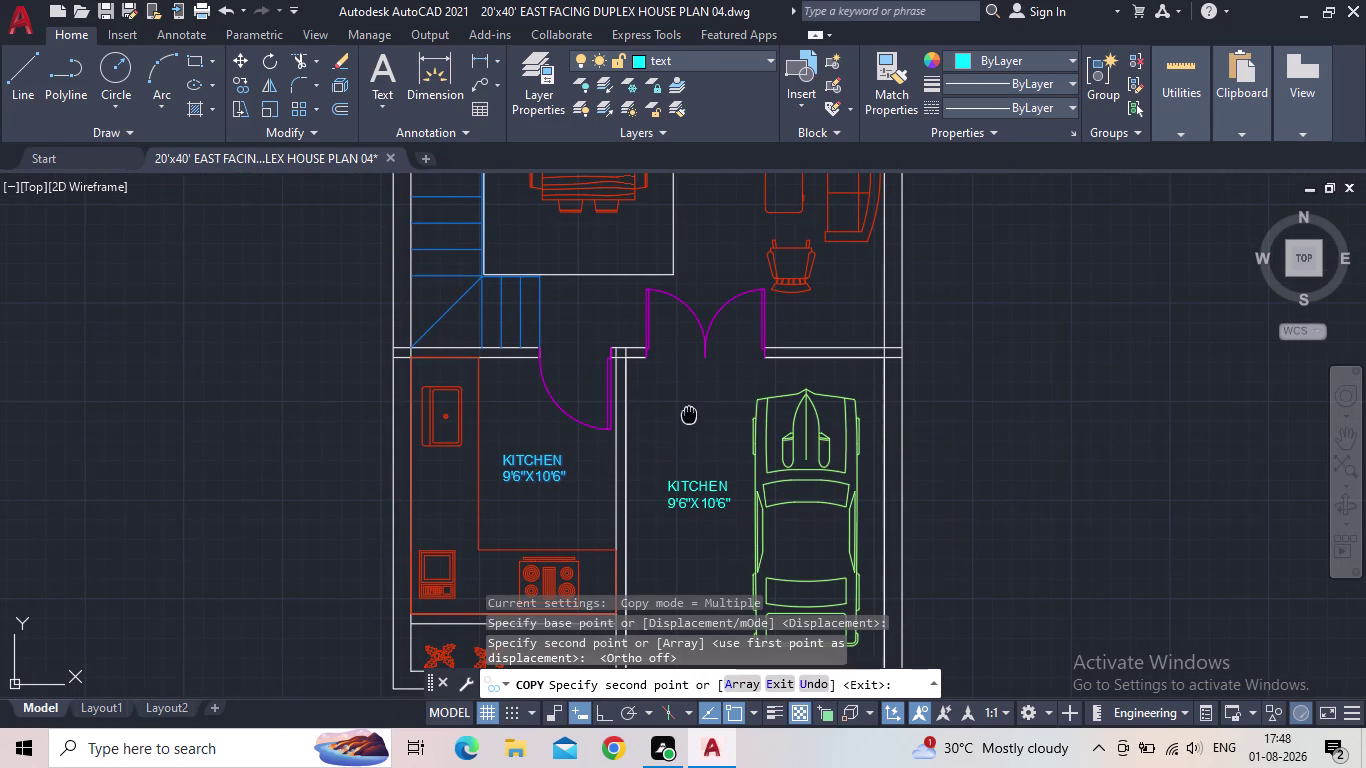
middle_drag(693, 288, 693, 289)
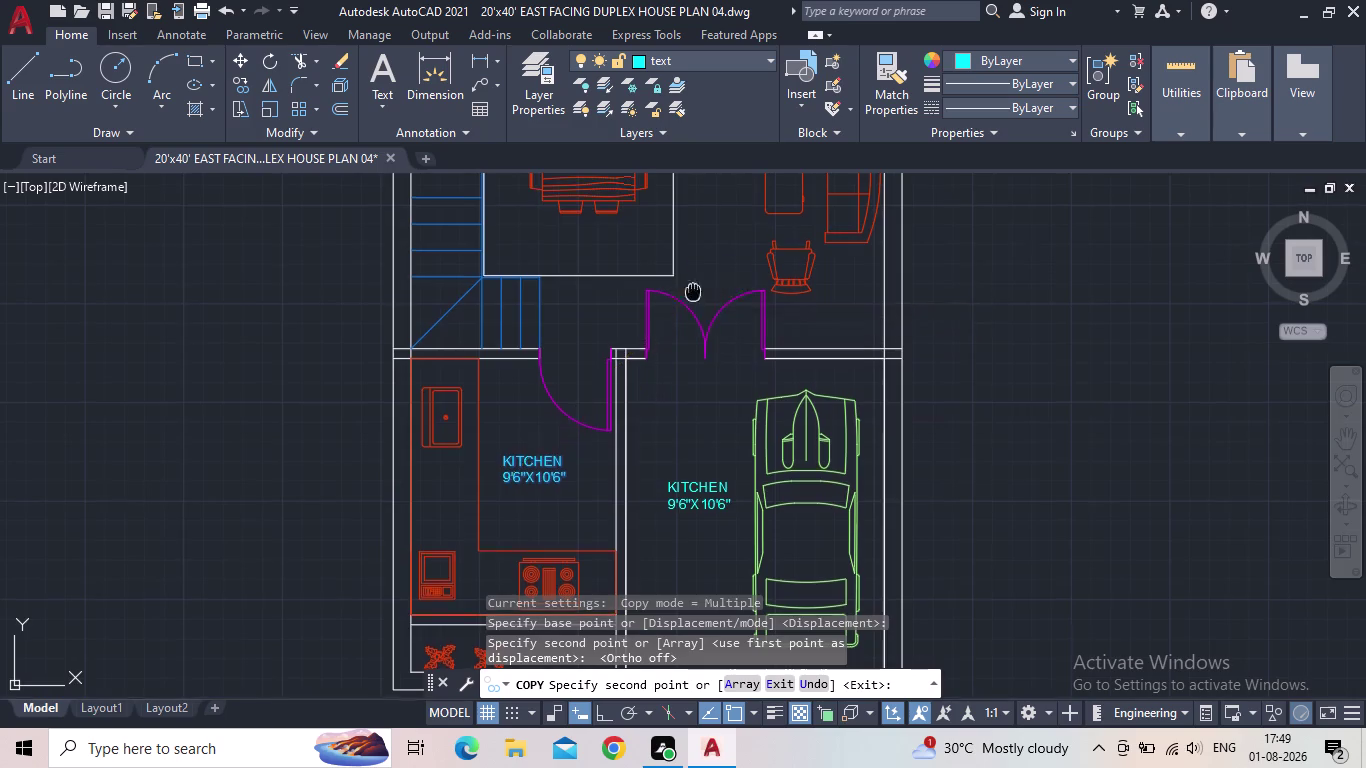
middle_drag(693, 289, 663, 515)
scroll(up, 3)
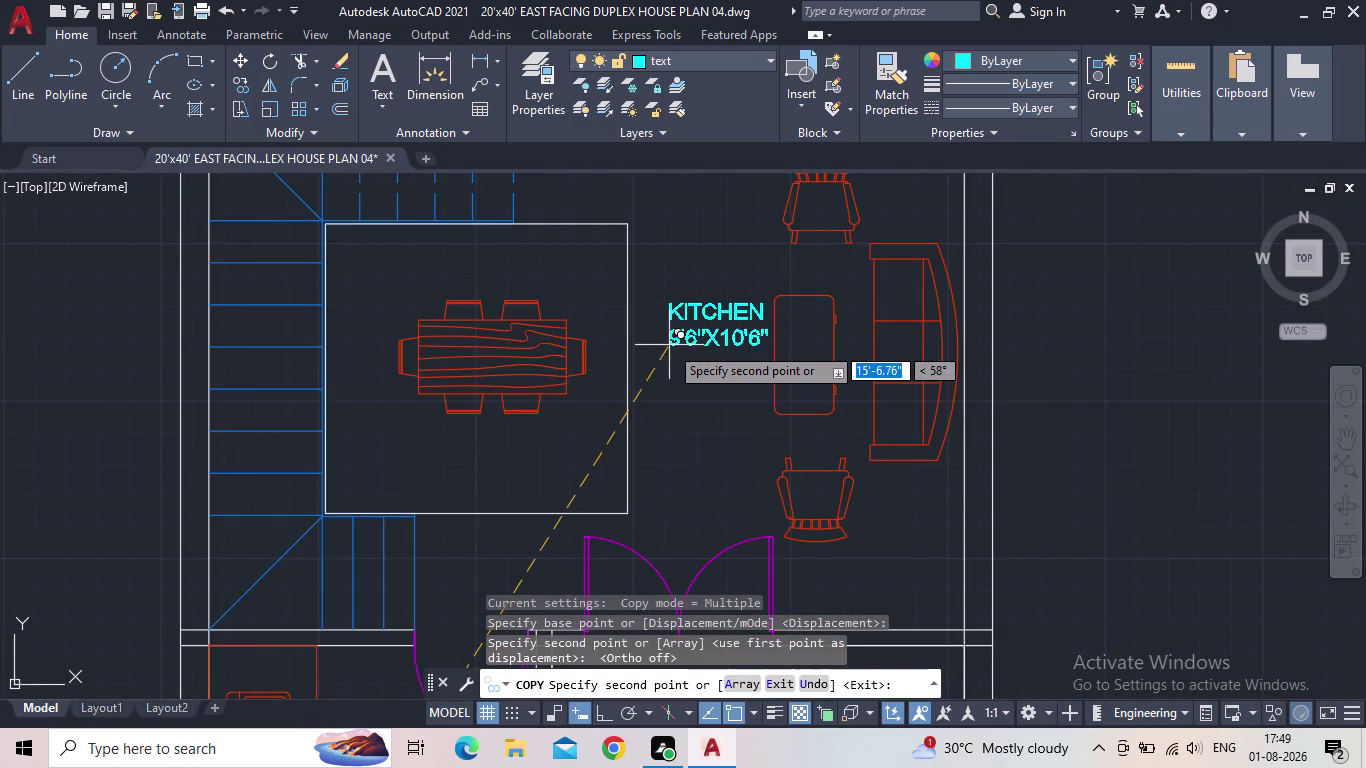
click(424, 481)
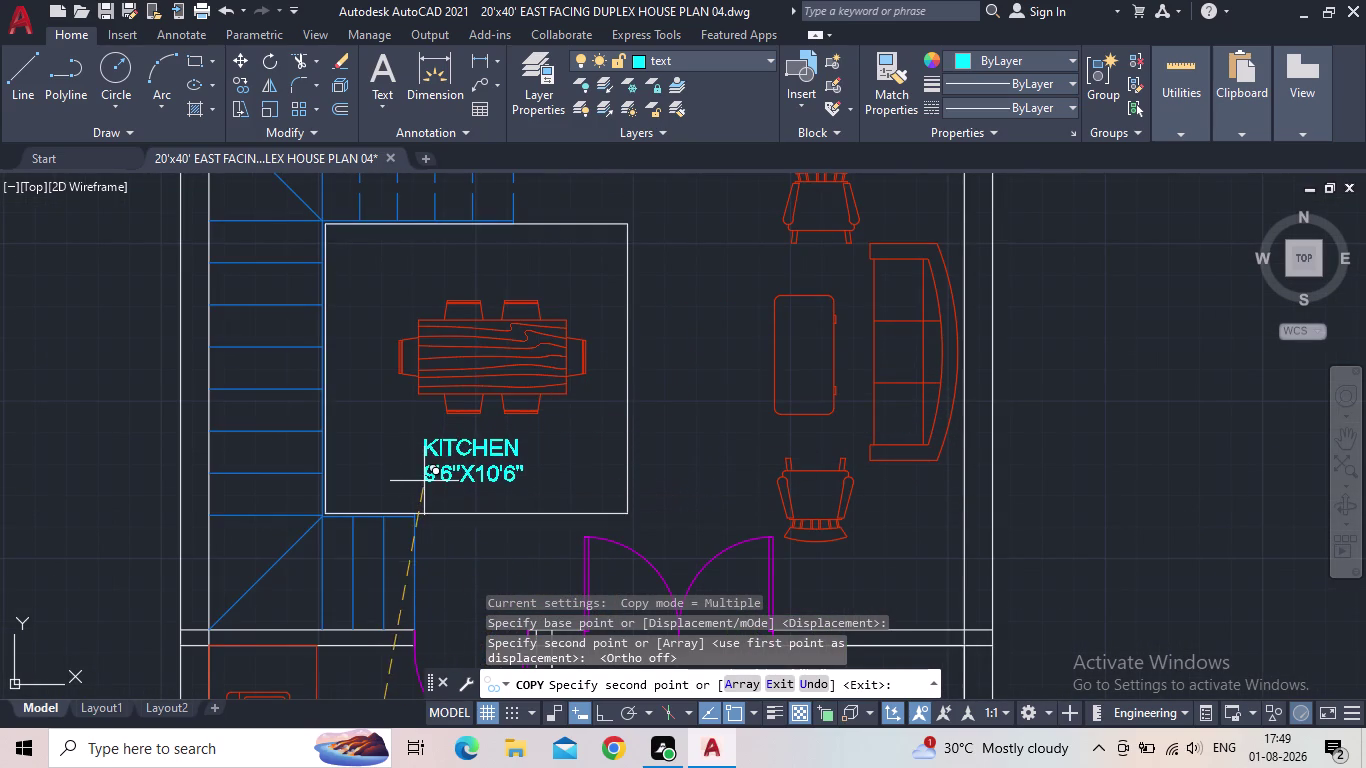
middle_drag(630, 483, 539, 500)
scroll(down, 3)
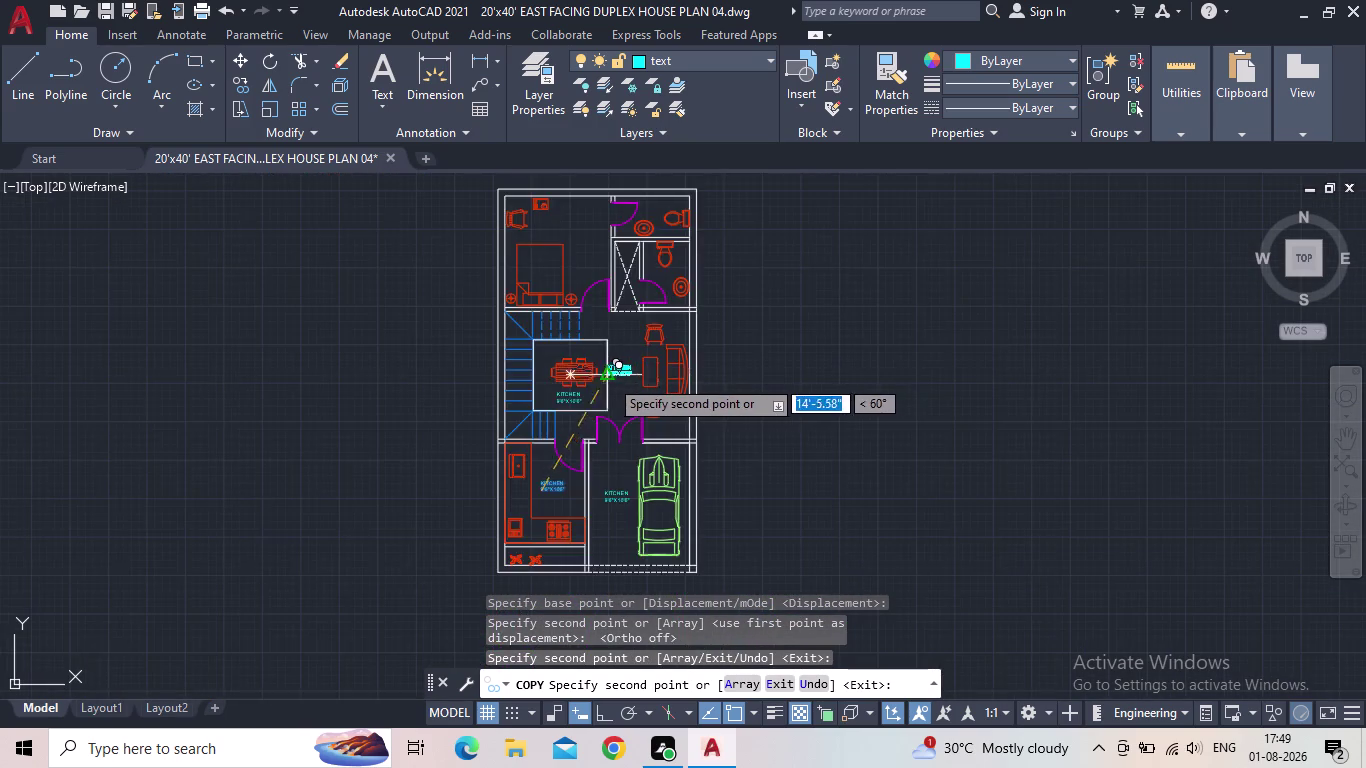
scroll(up, 3)
click(648, 369)
Place copies of the label in the bedroom and the upper washroom.
middle_drag(606, 414, 606, 516)
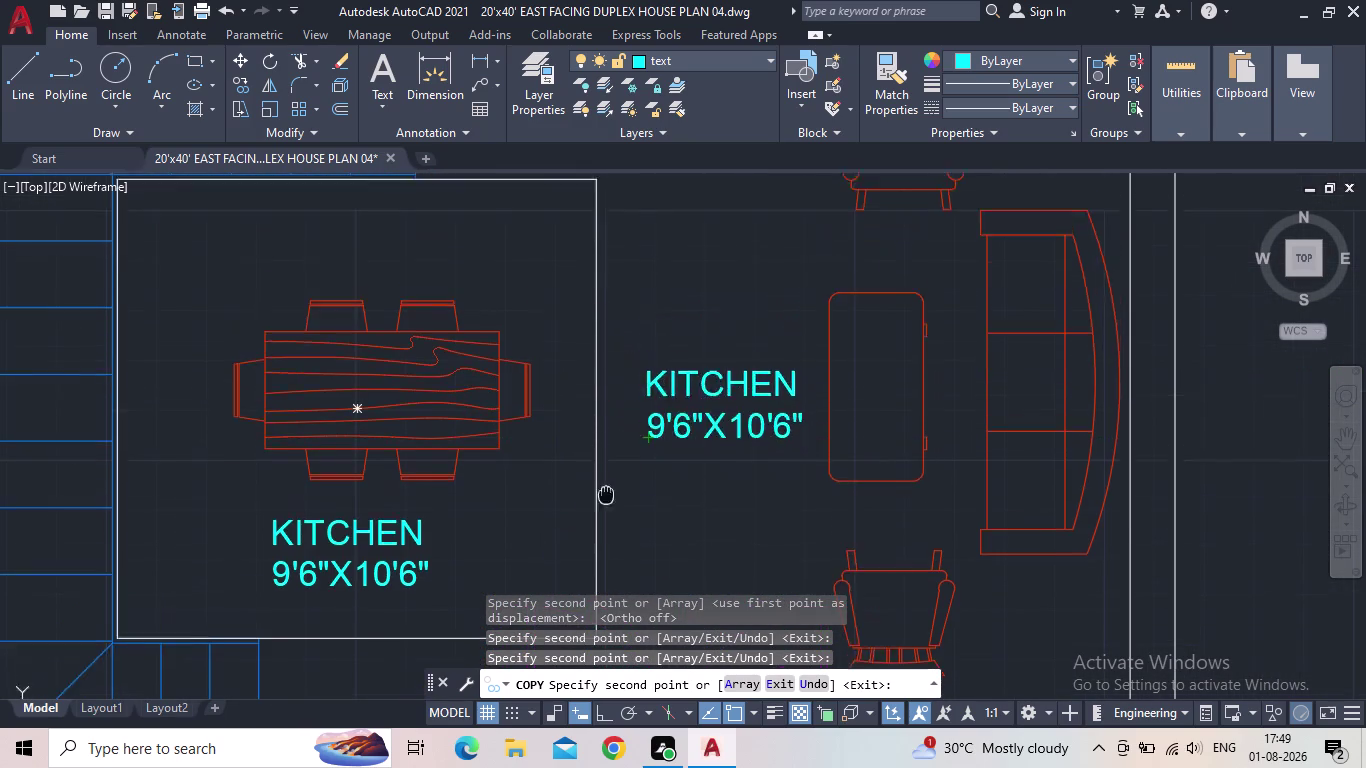
middle_drag(606, 516, 610, 607)
scroll(down, 3)
middle_drag(590, 399, 625, 487)
scroll(down, 3)
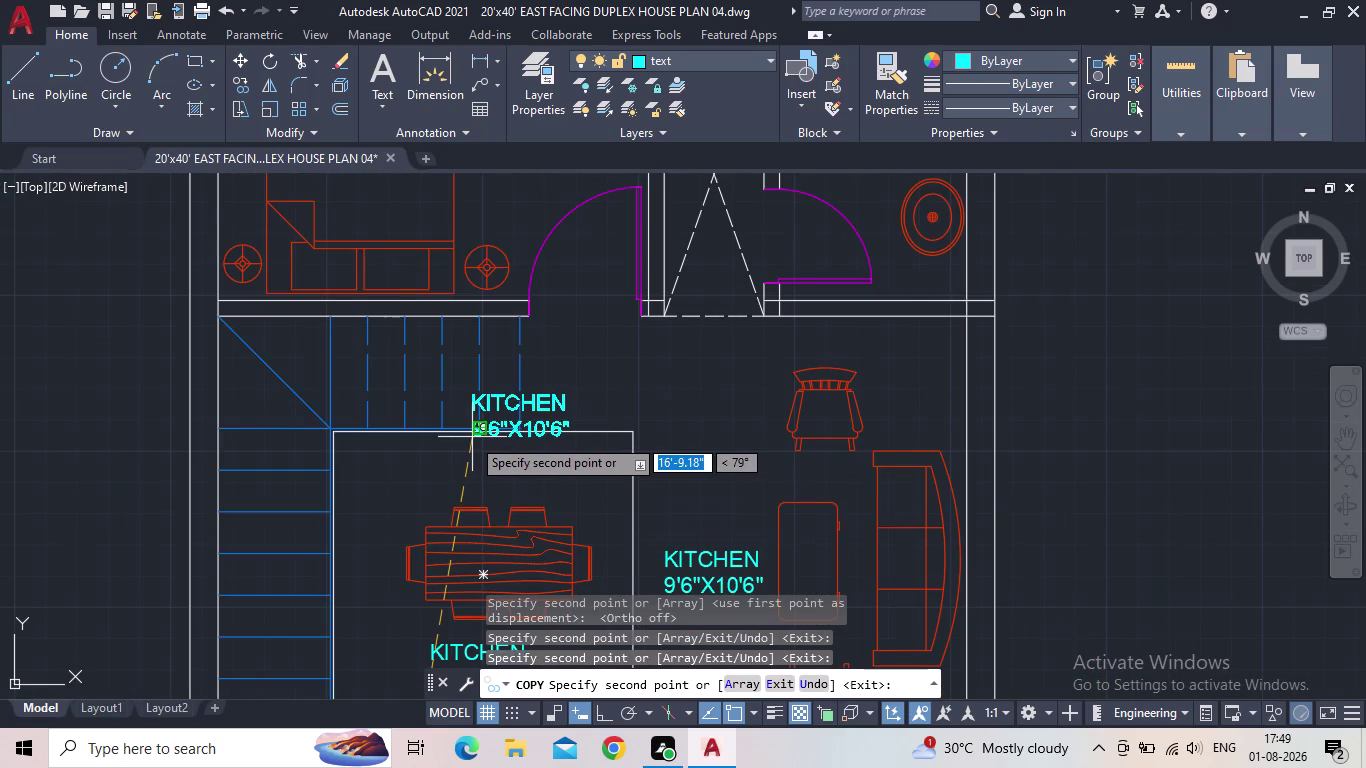
middle_drag(507, 431, 504, 594)
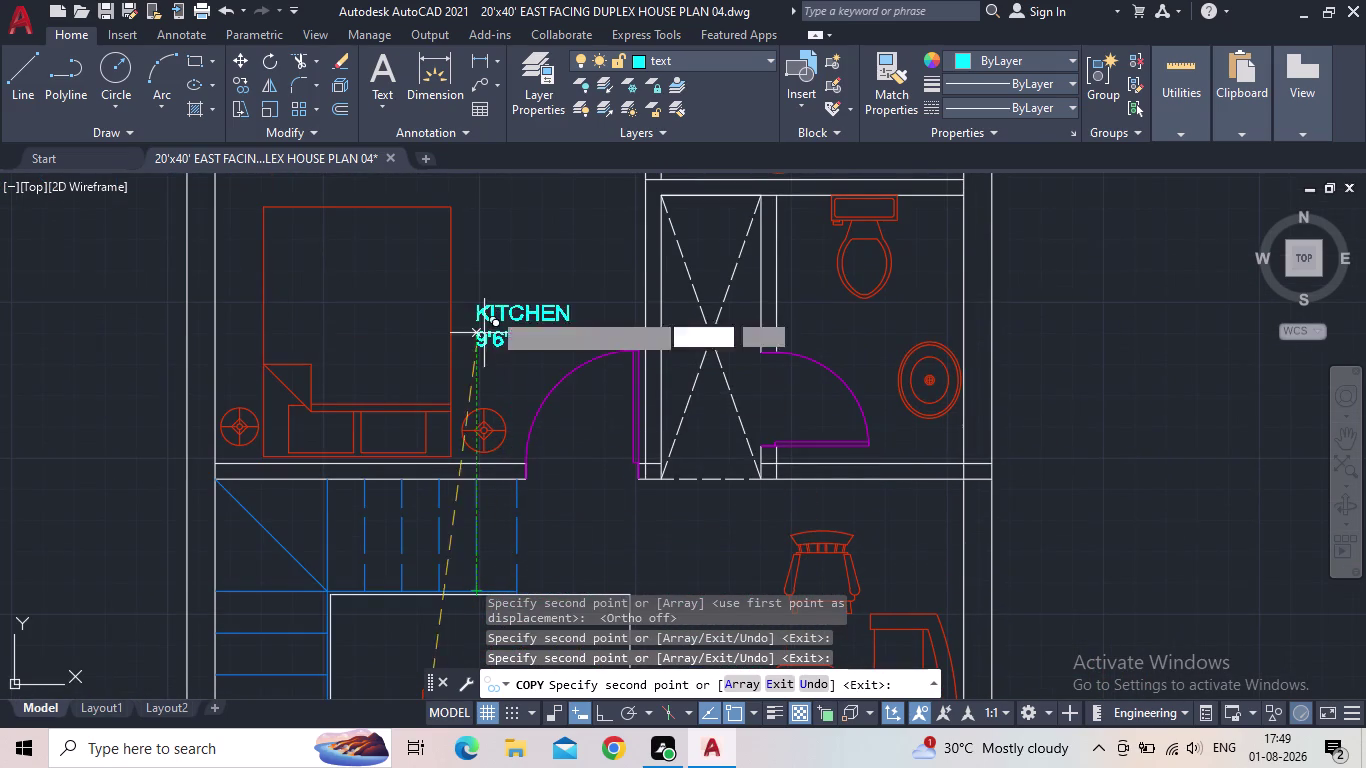
middle_drag(496, 304, 500, 363)
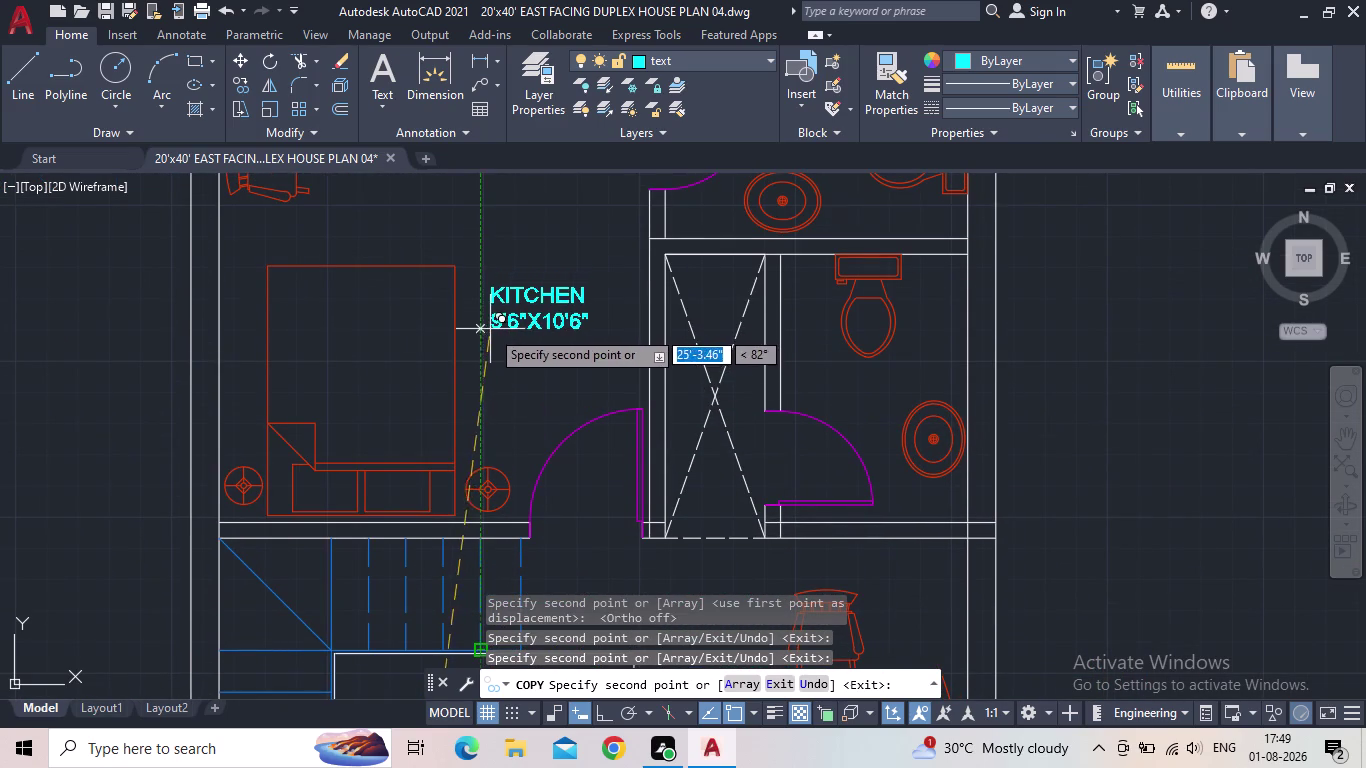
click(494, 333)
middle_drag(547, 400, 379, 464)
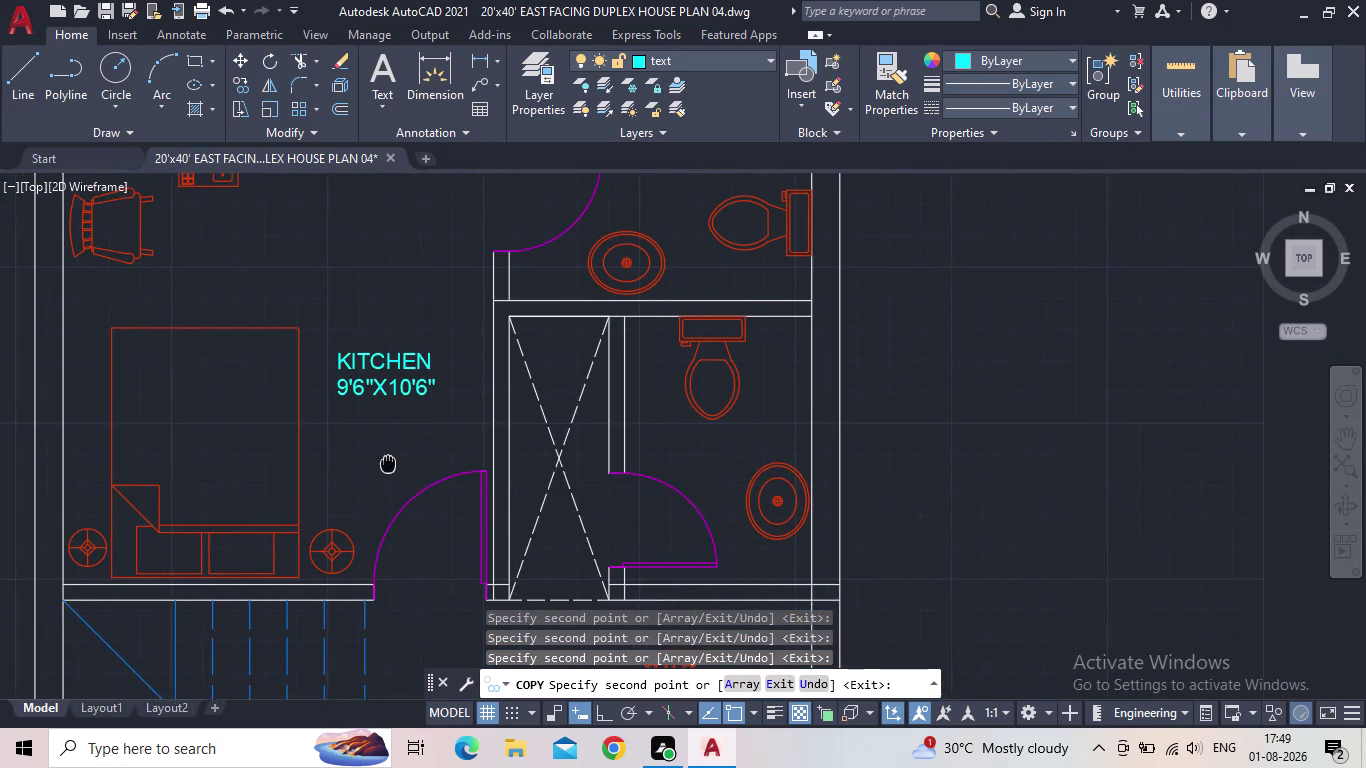
middle_drag(379, 464, 370, 464)
scroll(down, 3)
scroll(up, 3)
scroll(up, 3)
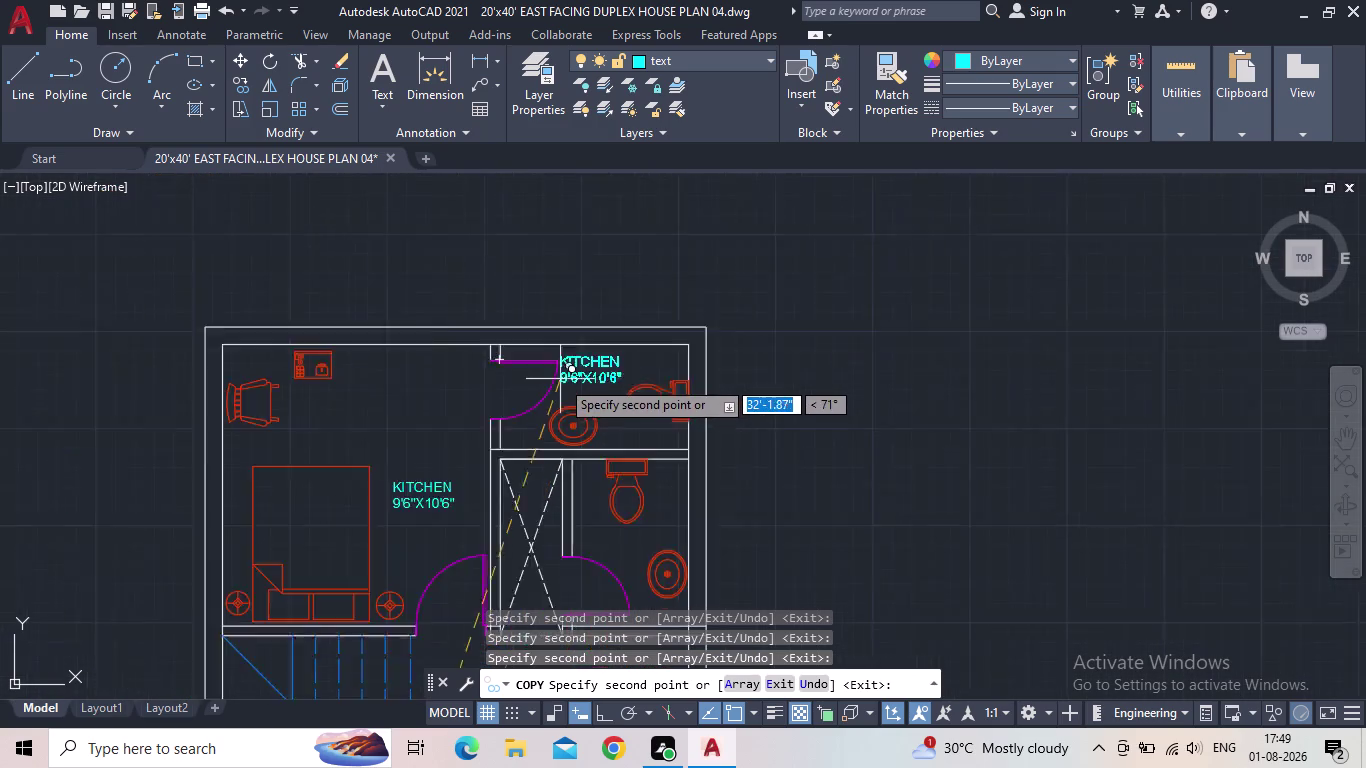
scroll(up, 3)
click(579, 390)
Place copies of the label in the toilet room and the bath area.
middle_drag(595, 493, 592, 479)
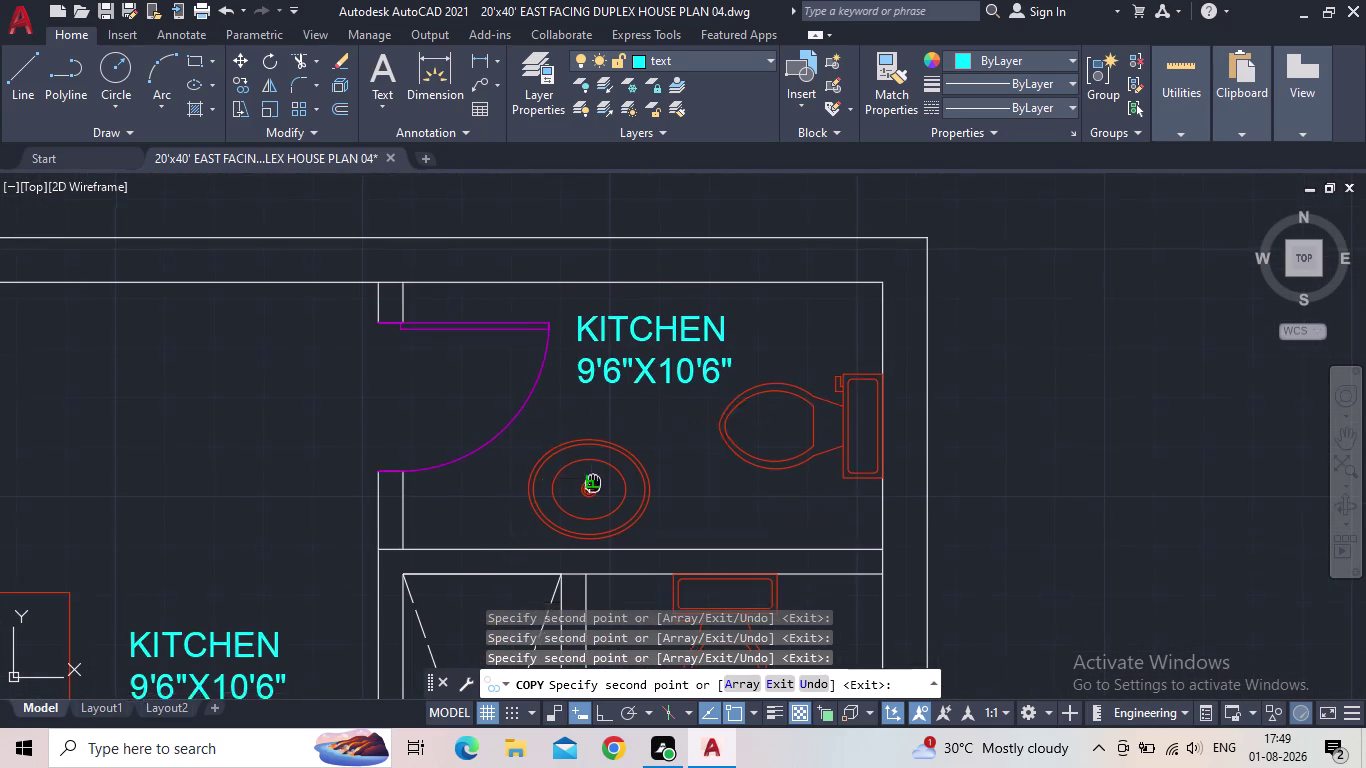
middle_drag(592, 479, 568, 386)
scroll(down, 3)
middle_drag(580, 492, 593, 323)
scroll(up, 3)
scroll(up, 3)
click(581, 415)
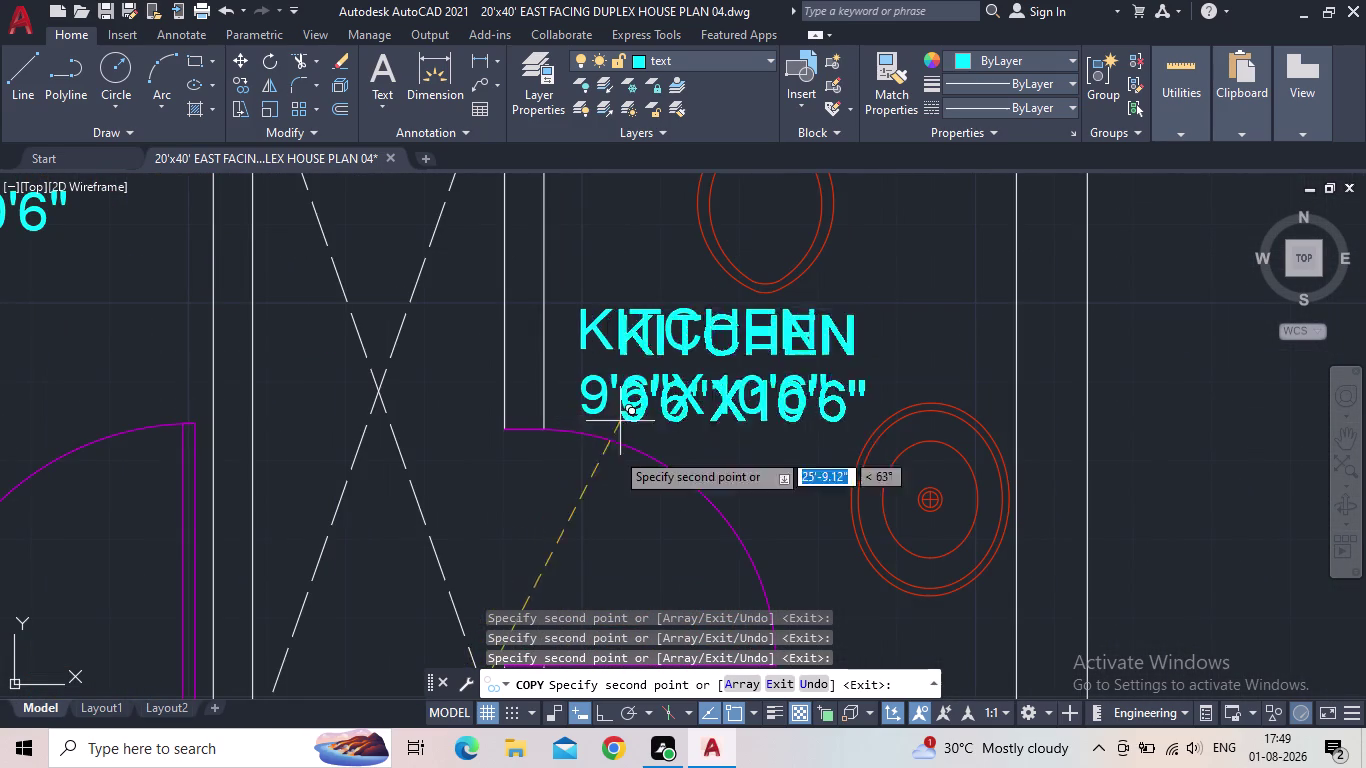
scroll(down, 3)
middle_drag(612, 517, 680, 431)
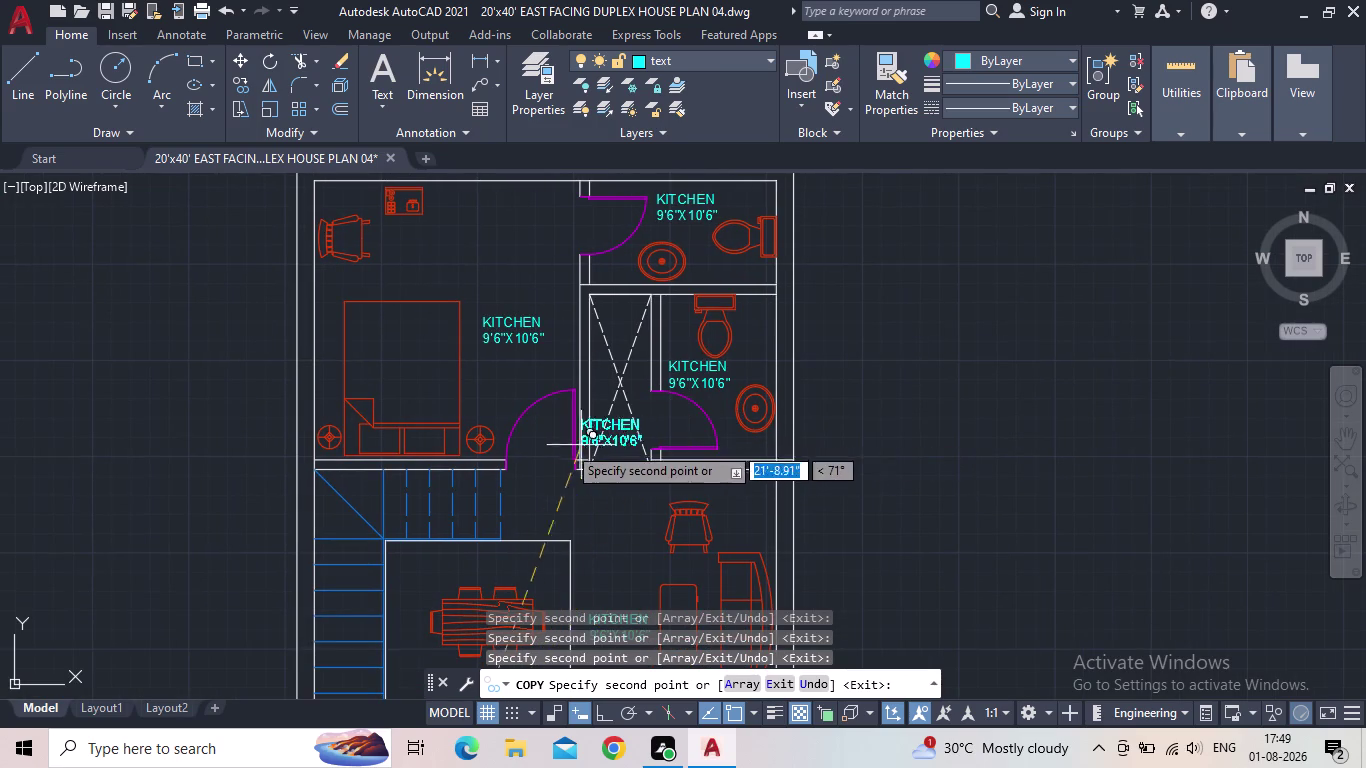
scroll(up, 3)
scroll(up, 3)
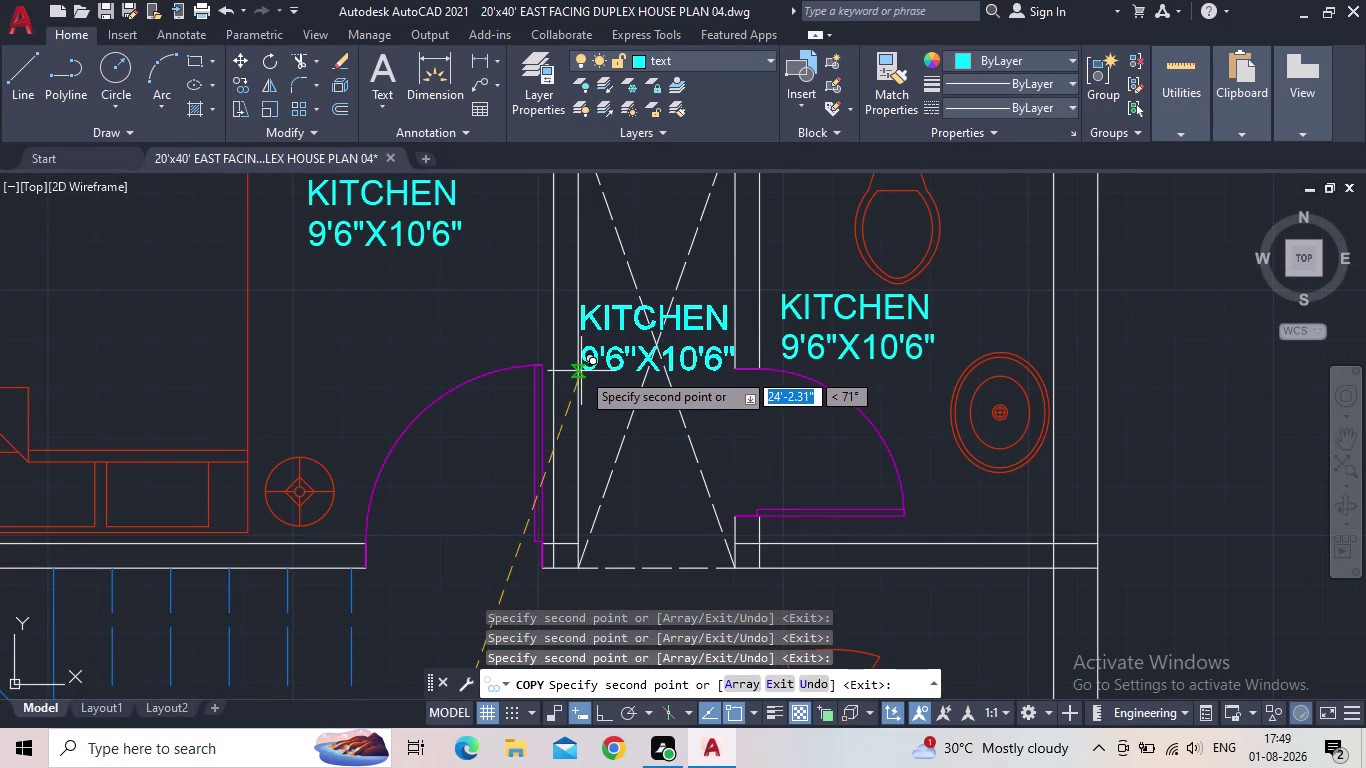
click(585, 369)
Place a final copy in the utility area, end the copy, and zoom to the parking label.
scroll(down, 3)
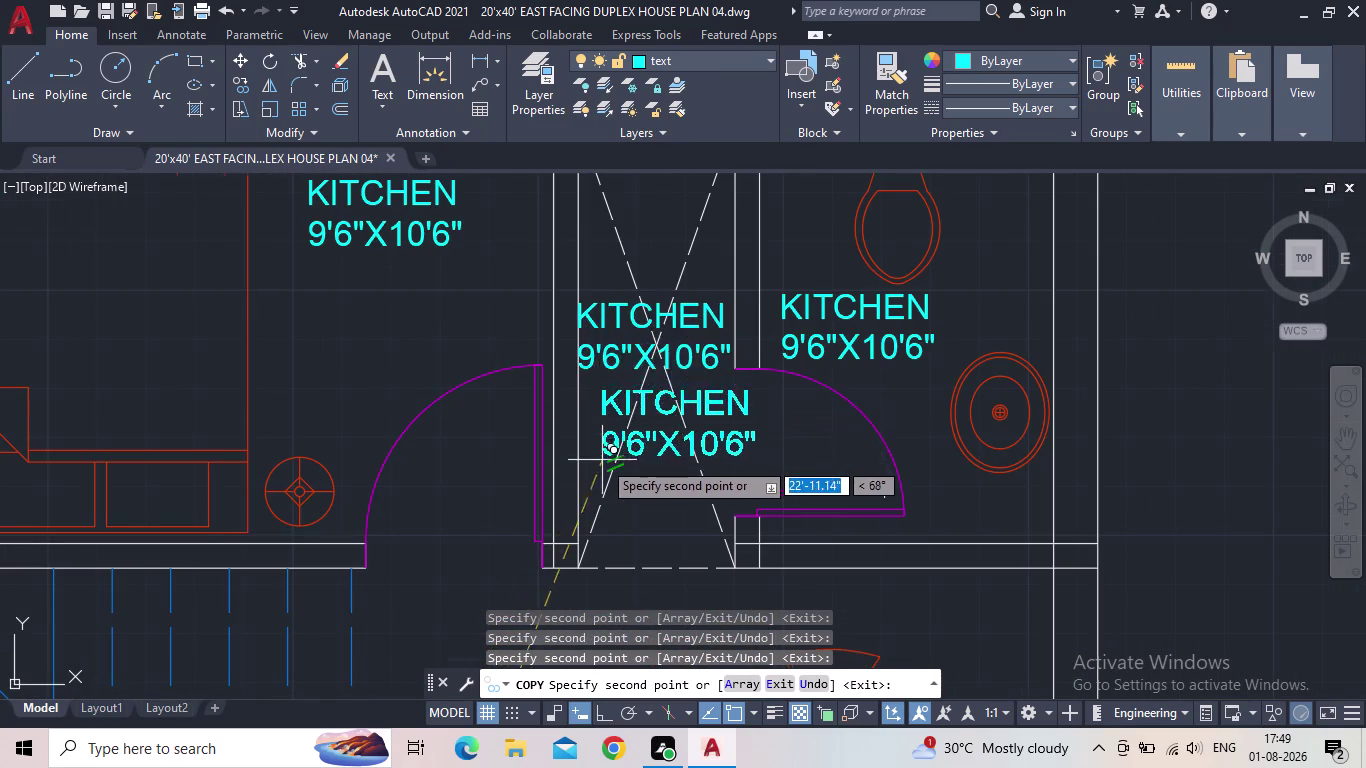
middle_click(612, 483)
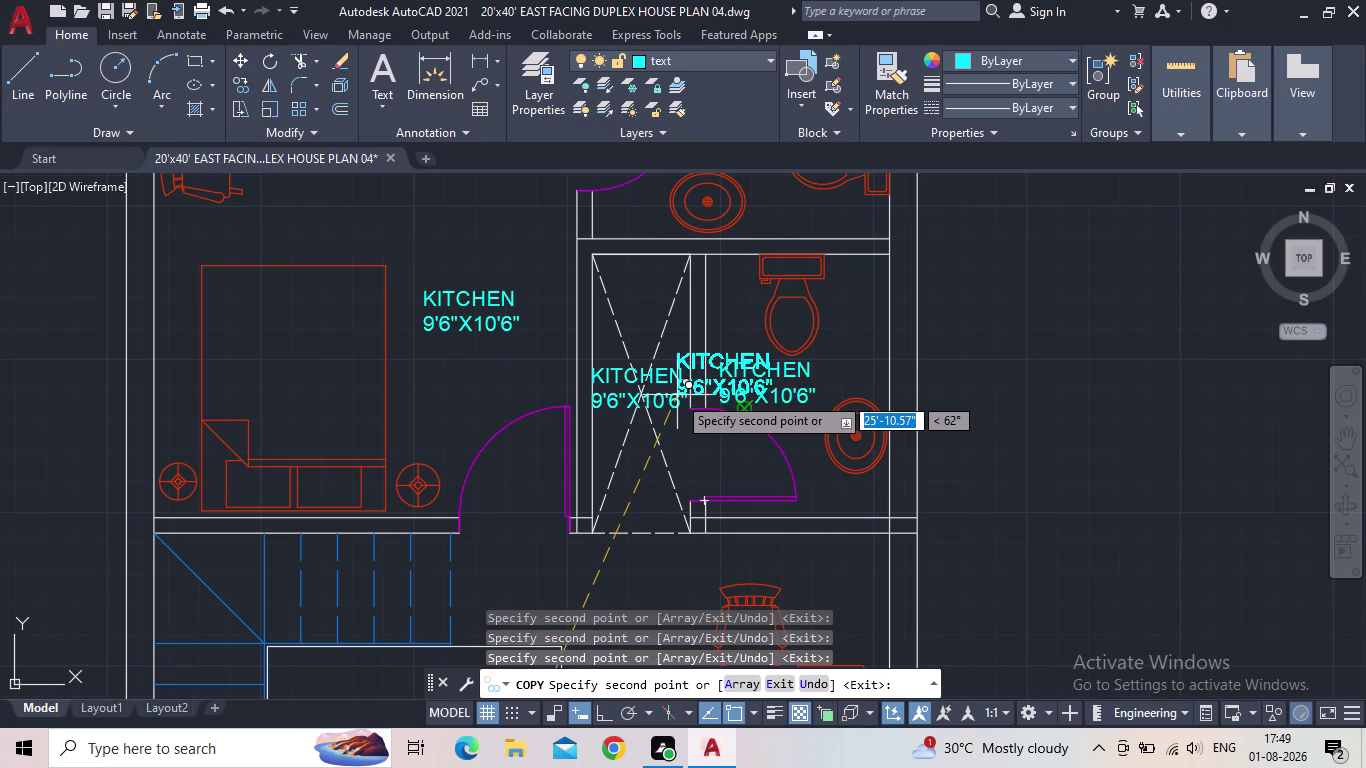
middle_drag(668, 436, 766, 289)
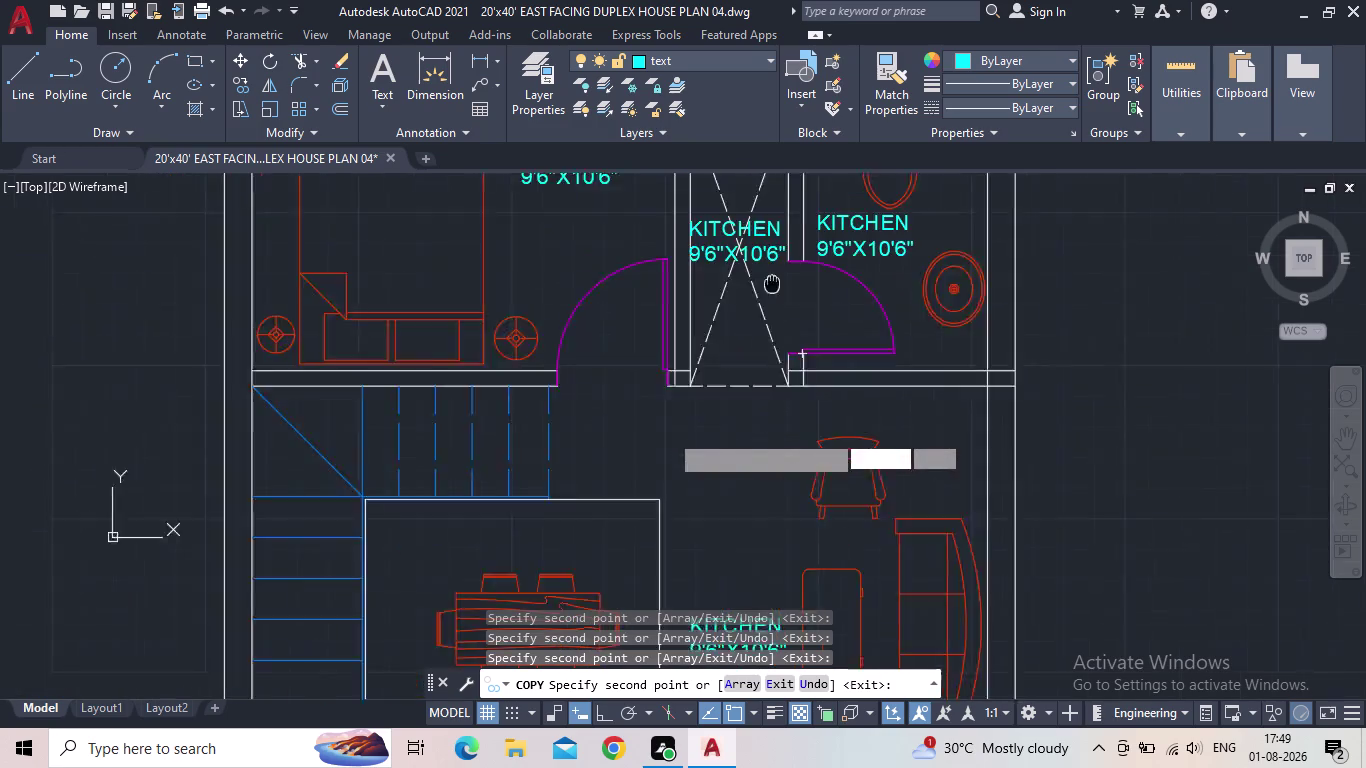
middle_drag(766, 289, 817, 250)
scroll(down, 3)
middle_drag(659, 435, 738, 231)
middle_drag(673, 492, 727, 245)
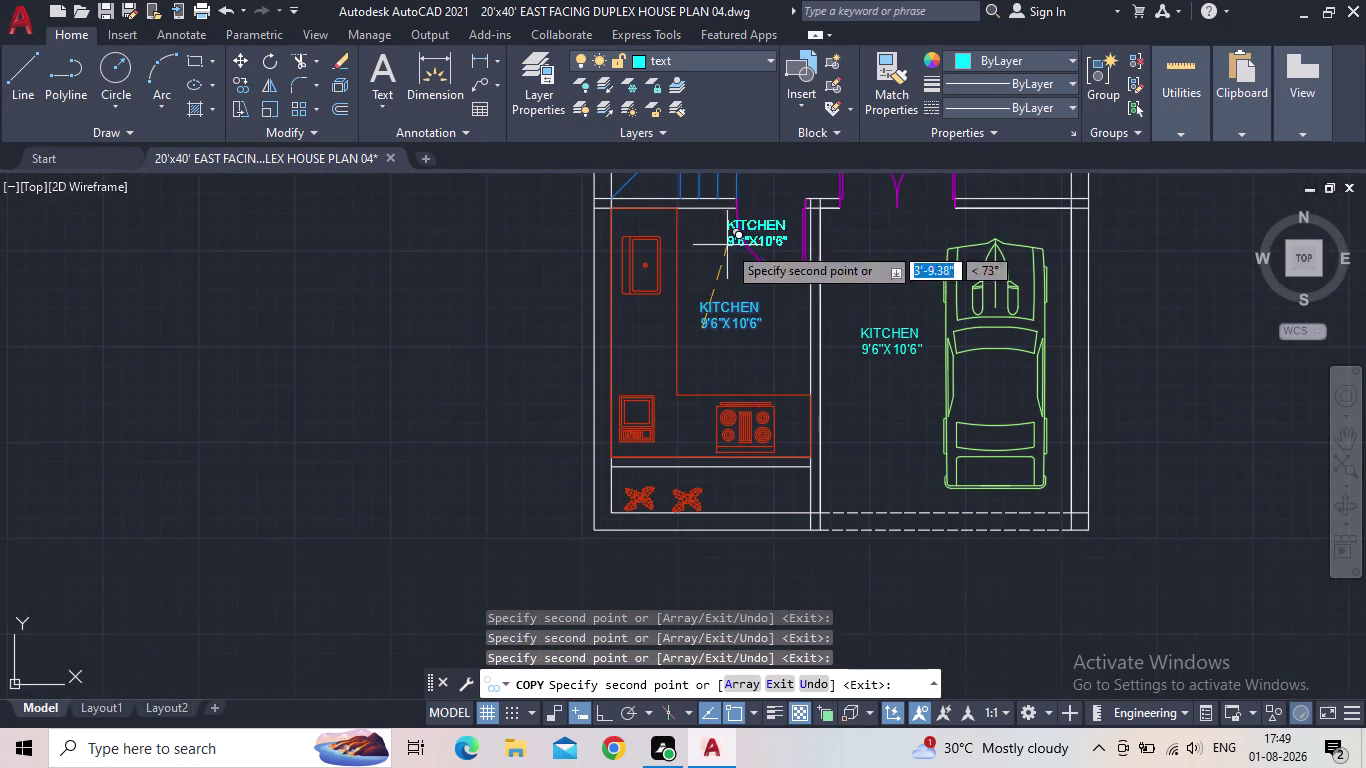
scroll(up, 3)
click(721, 469)
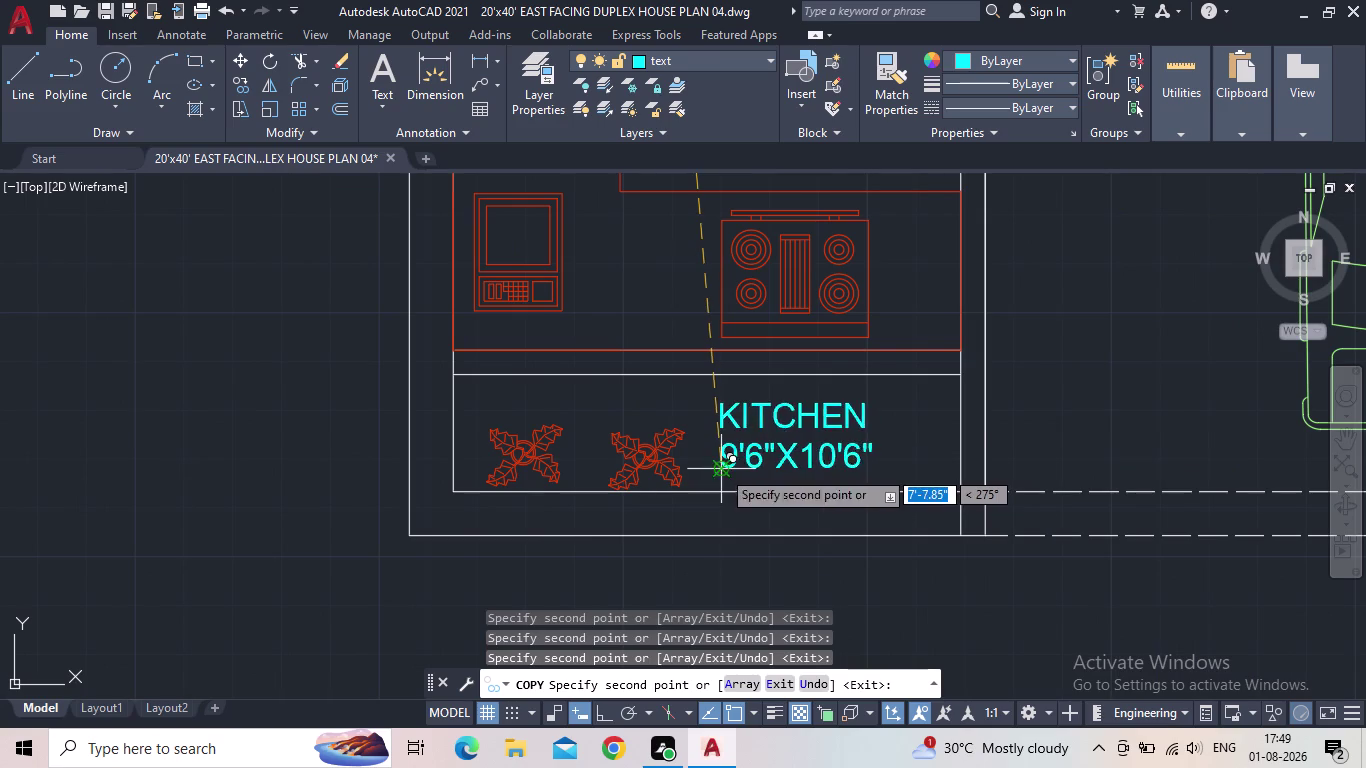
key(Escape)
scroll(down, 3)
middle_drag(855, 429, 652, 500)
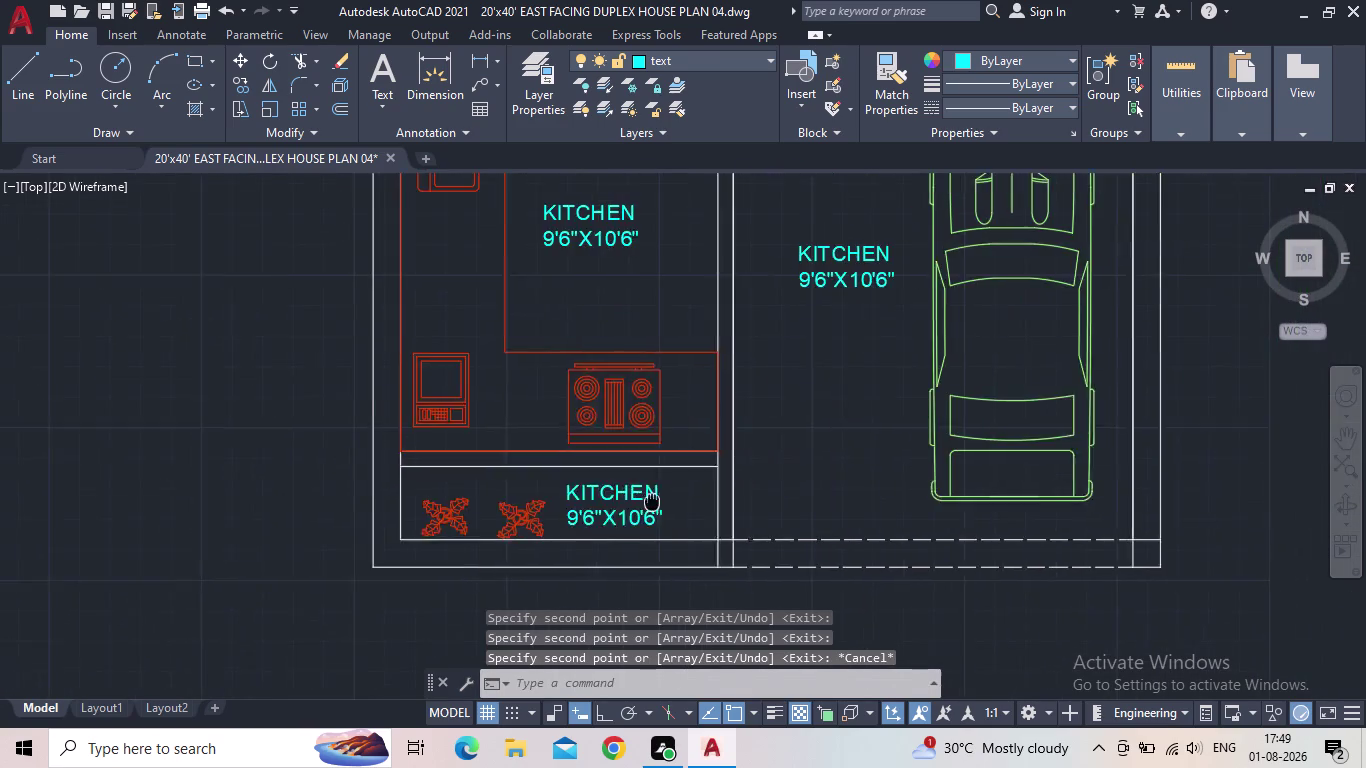
scroll(down, 3)
middle_drag(622, 295, 618, 355)
Open the parking-bay label copy and replace its text with PARKING.
scroll(up, 3)
double_click(854, 396)
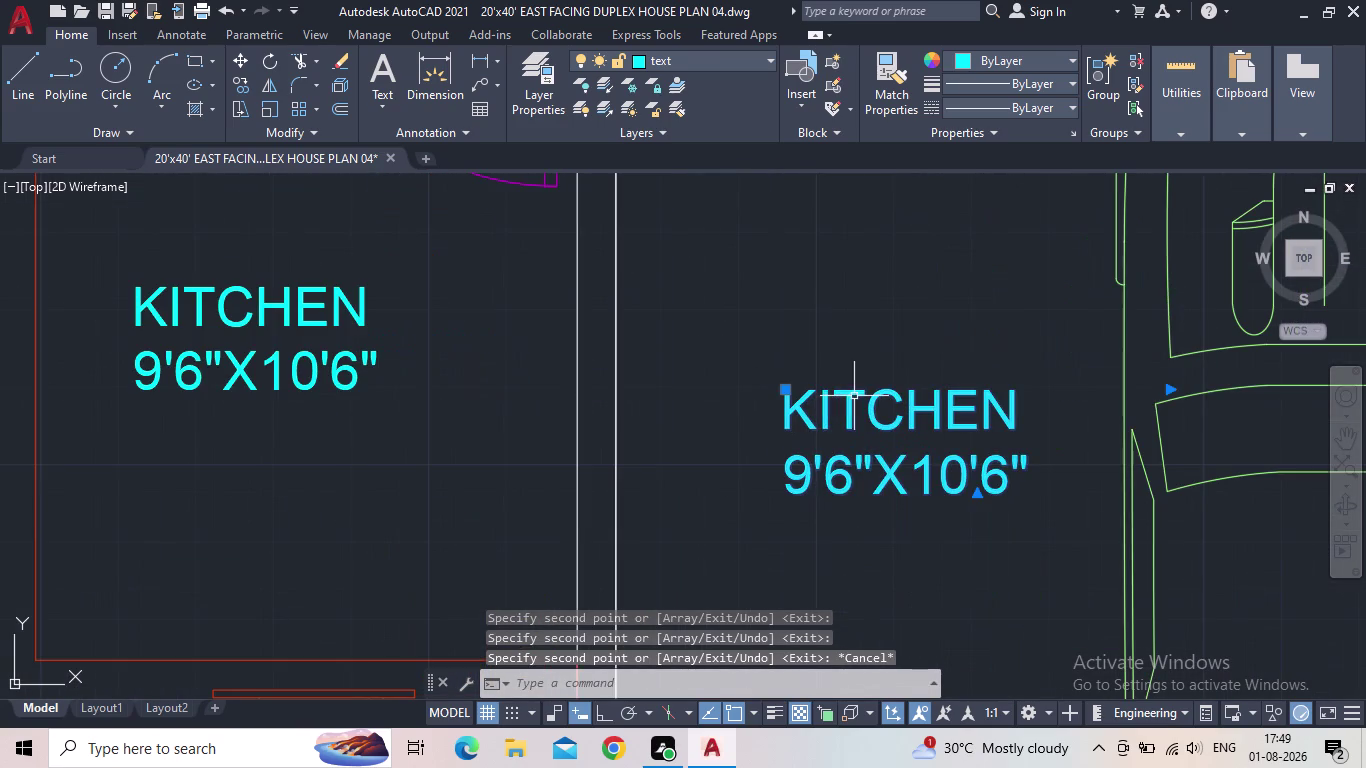
drag(1026, 486, 776, 398)
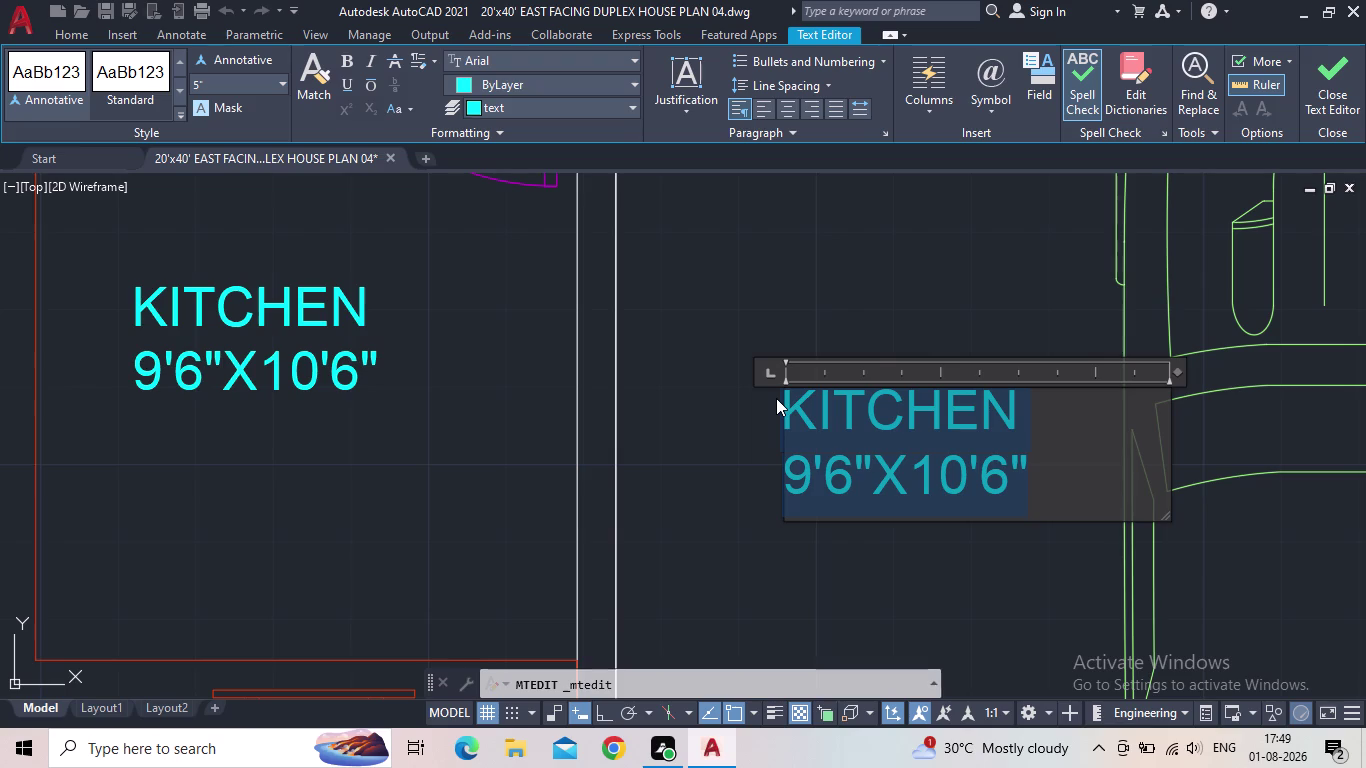
text(P)
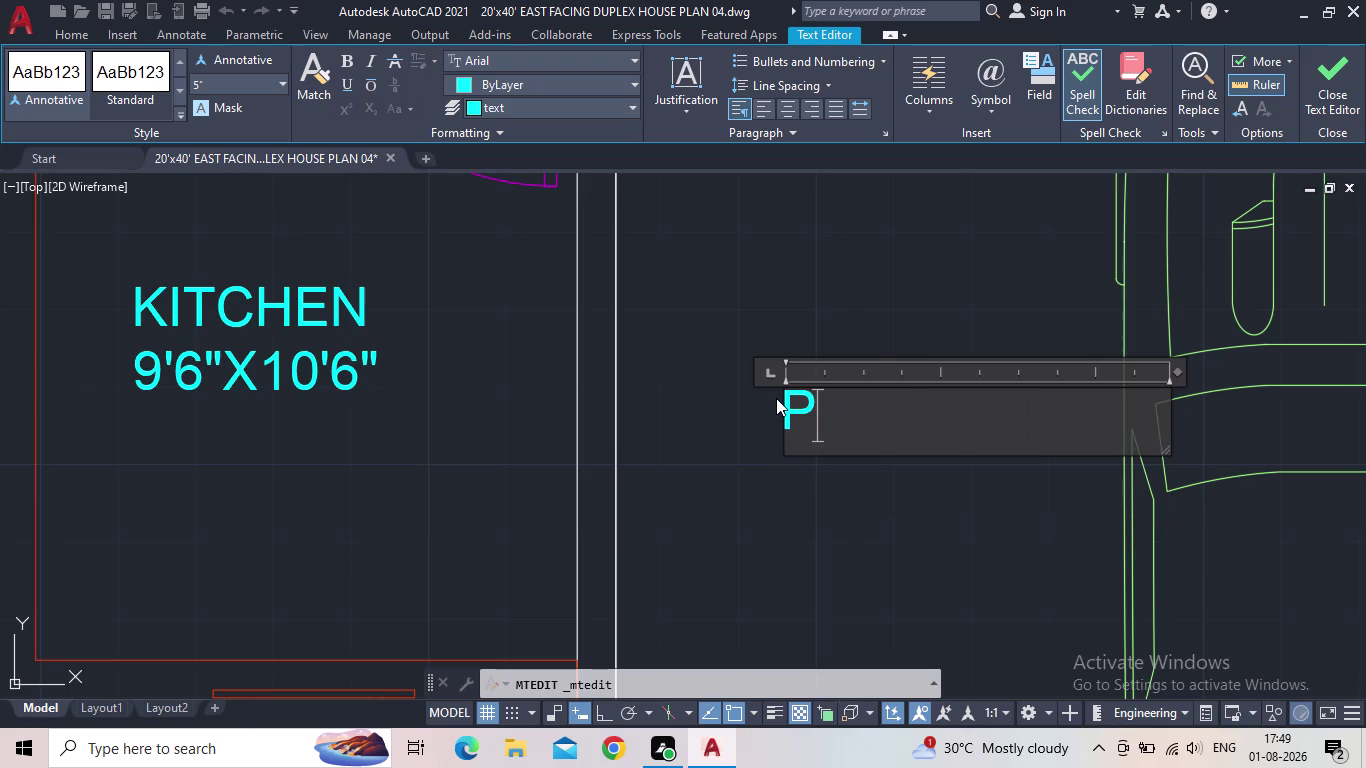
text(ARKING)
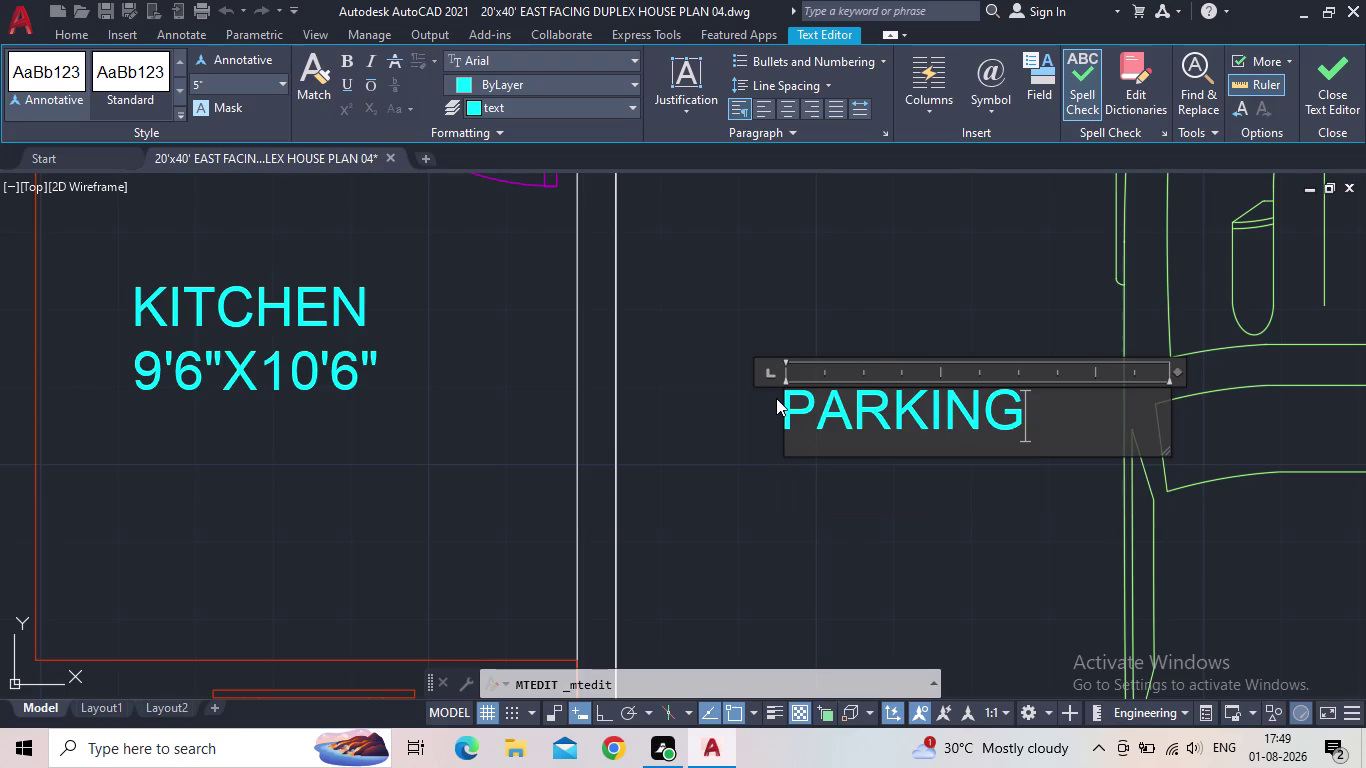
Type the size line 9'6"X 14'0 below PARKING, correcting the mistyped 24.
key(Return)
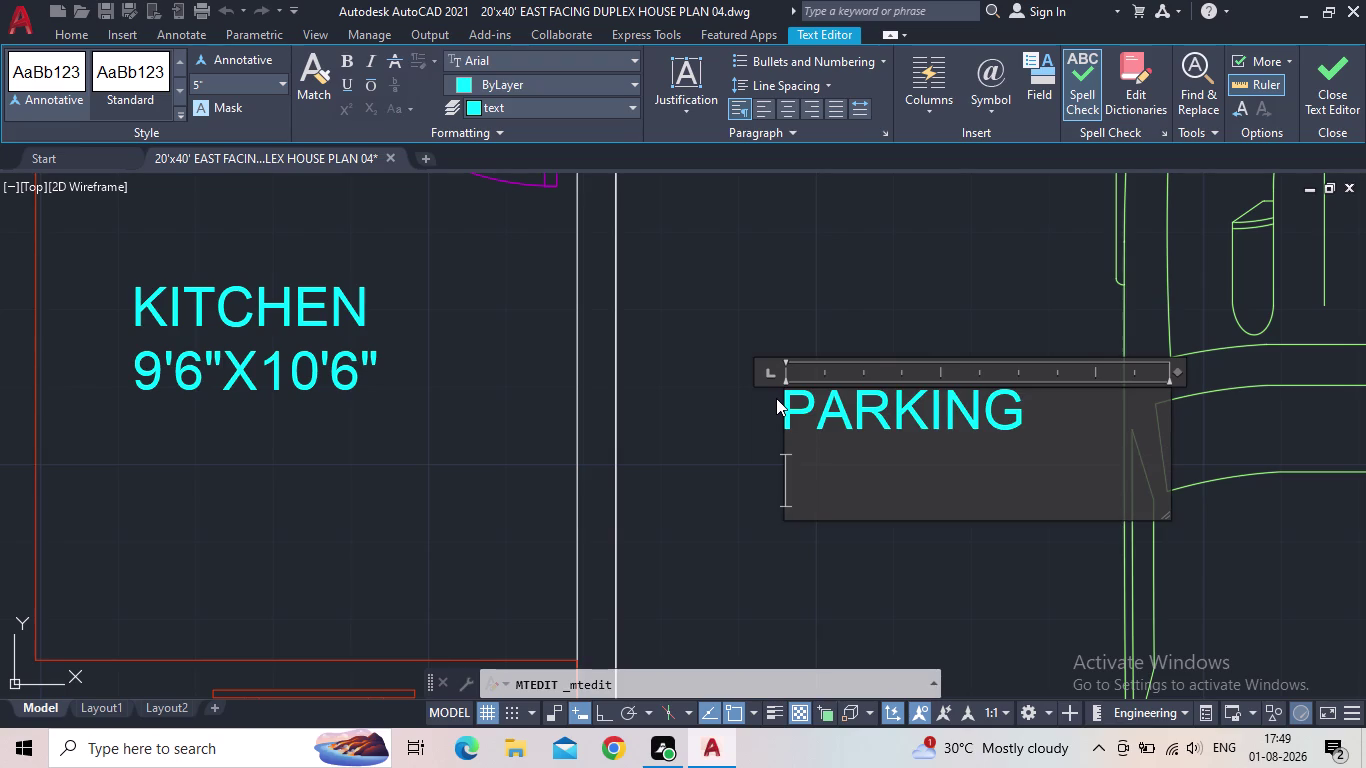
text(9'6")
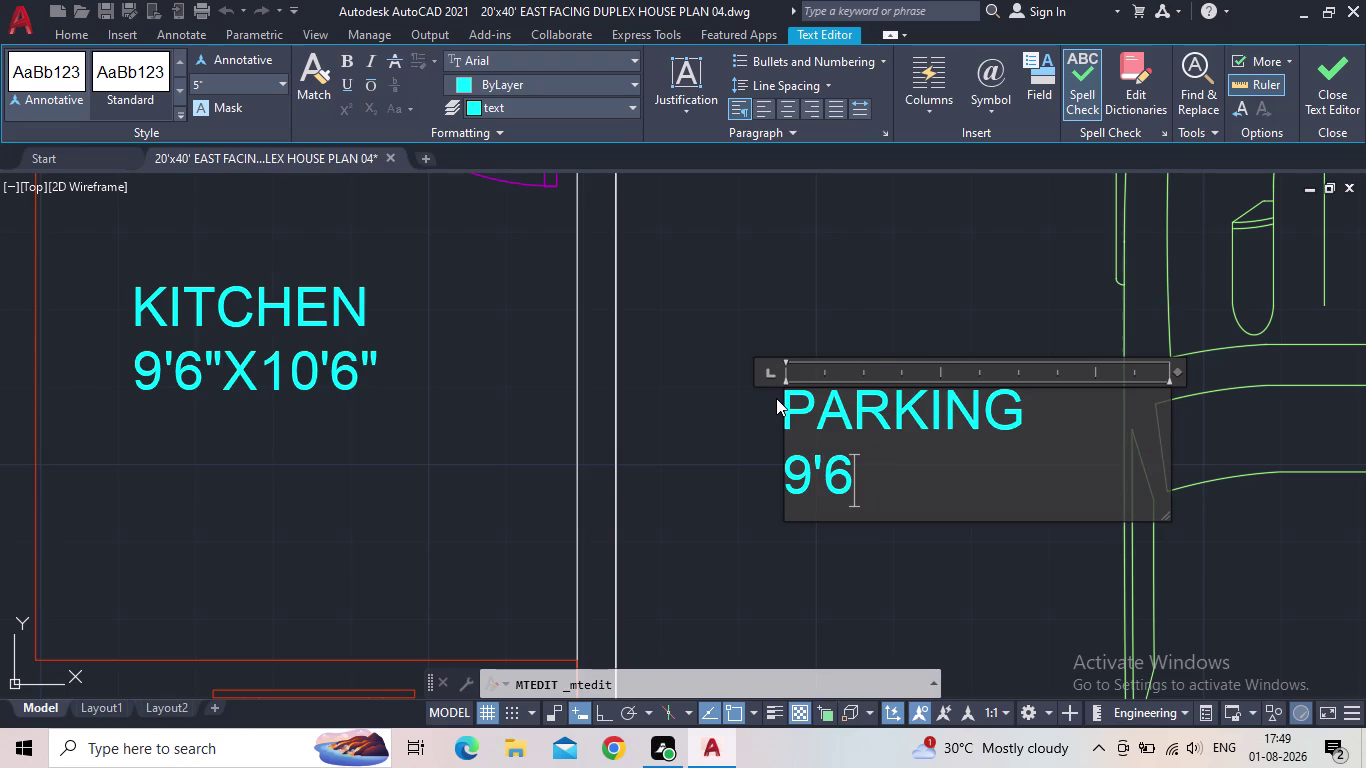
text(X)
key(space)
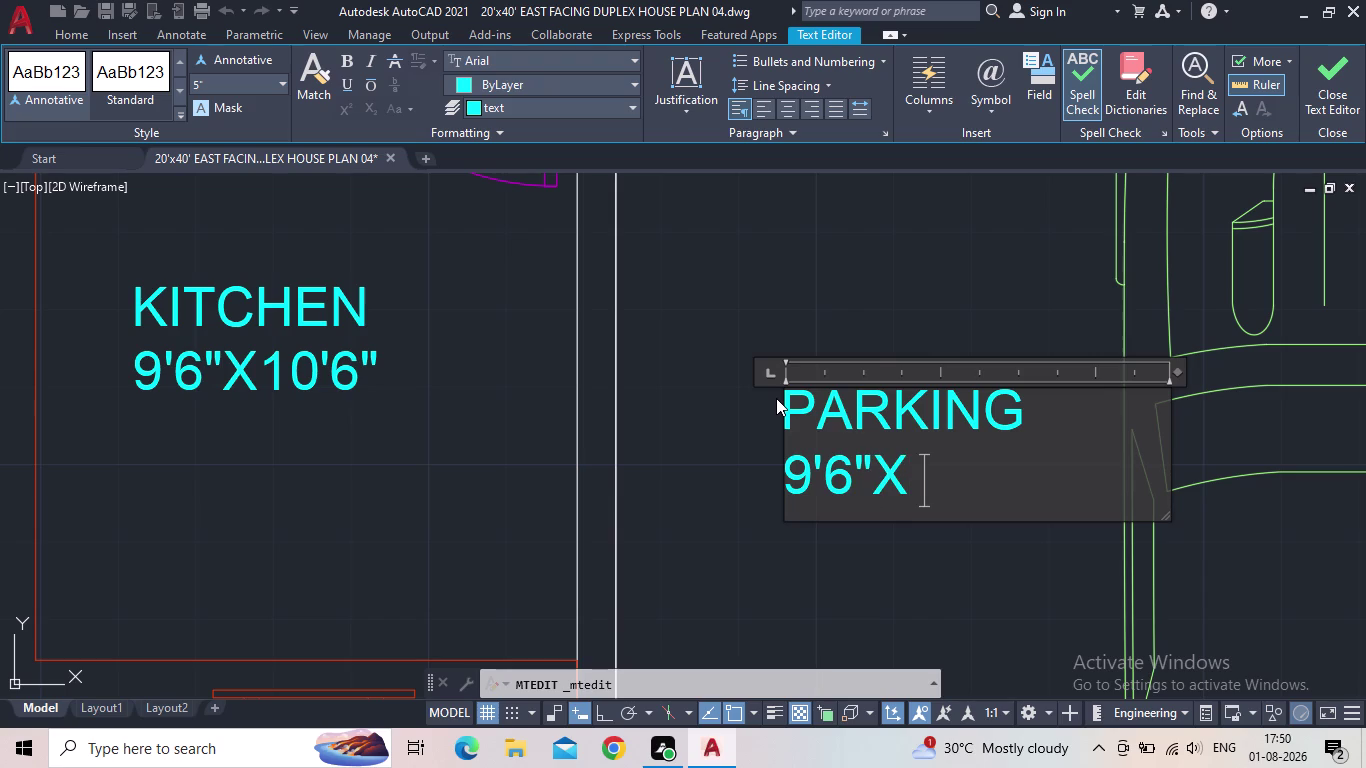
text(24)
key(BackSpace)
key(BackSpace)
text(1)
text(4')
text(0)
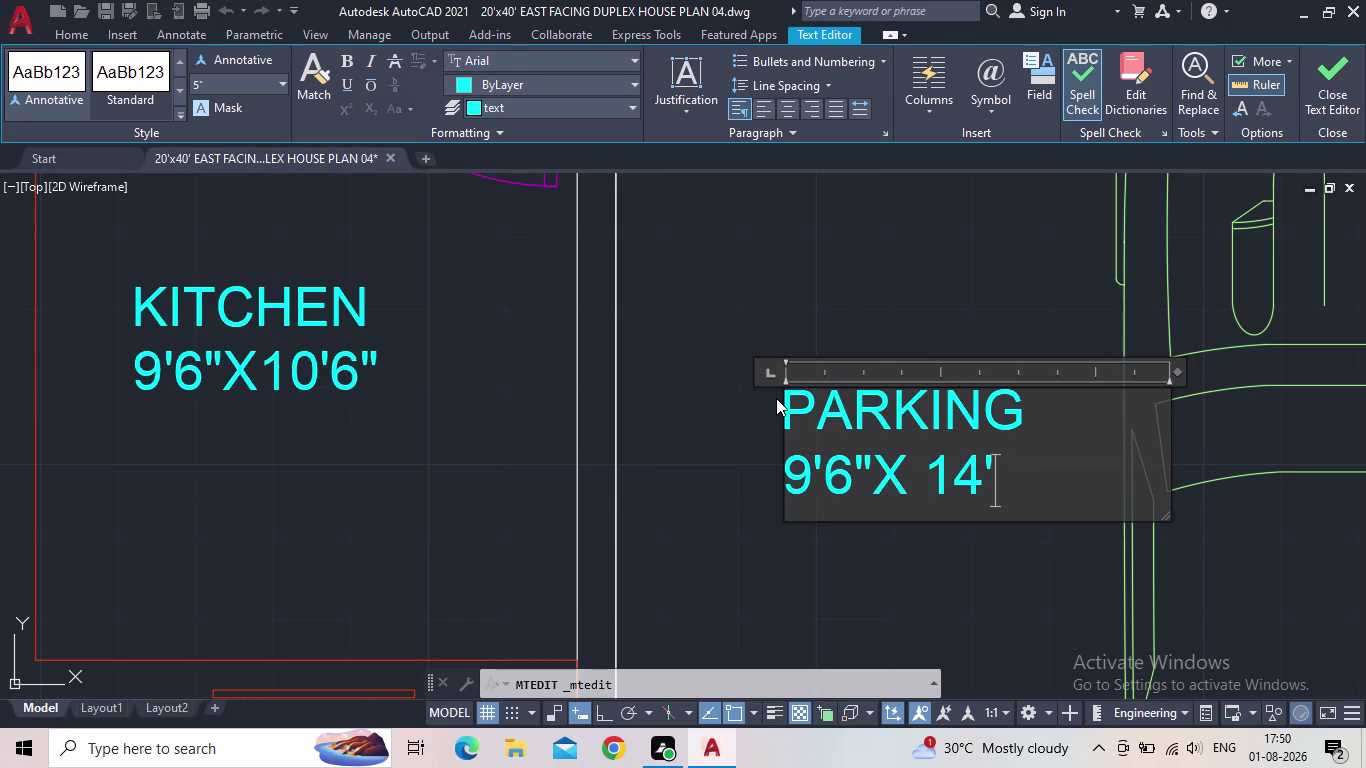
Add the closing inch mark so the label reads PARKING 9'6"X 14'0", and close the editor.
text(")
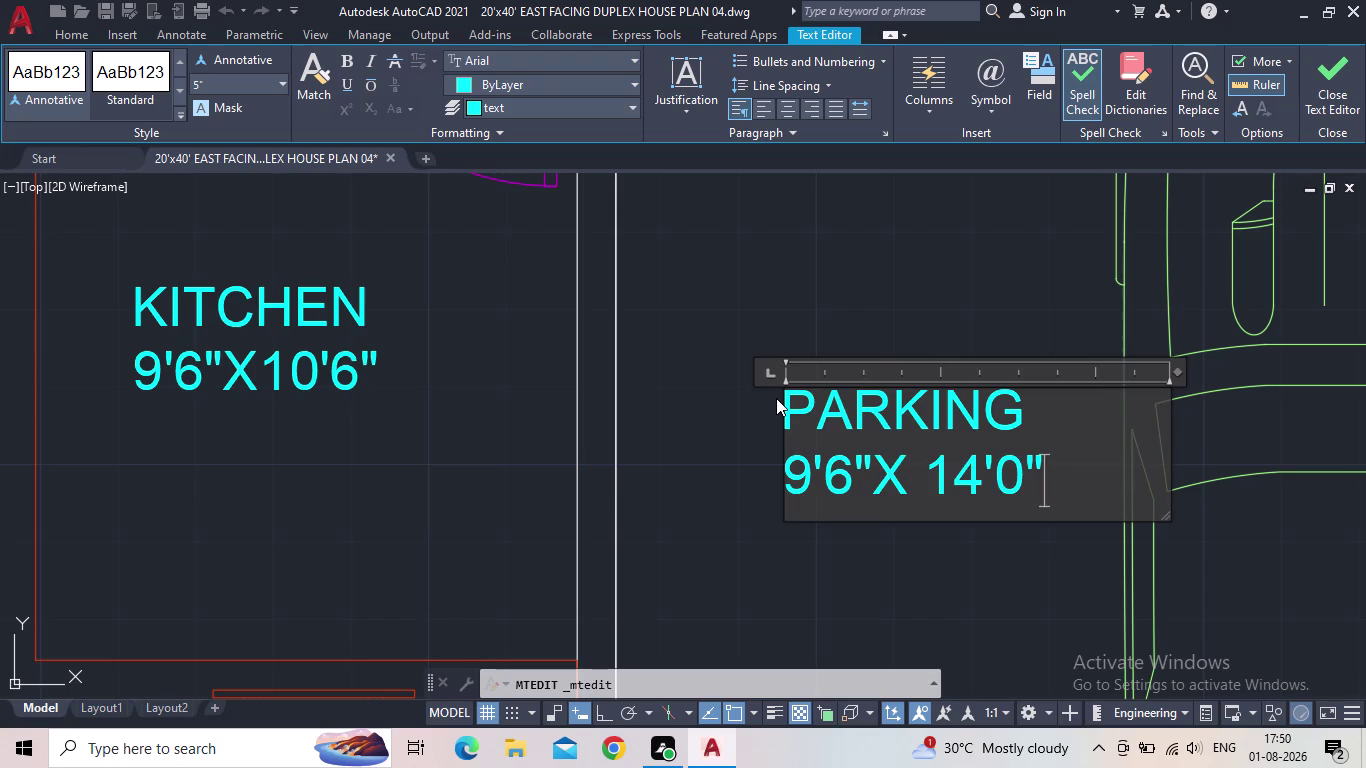
click(1329, 72)
scroll(down, 3)
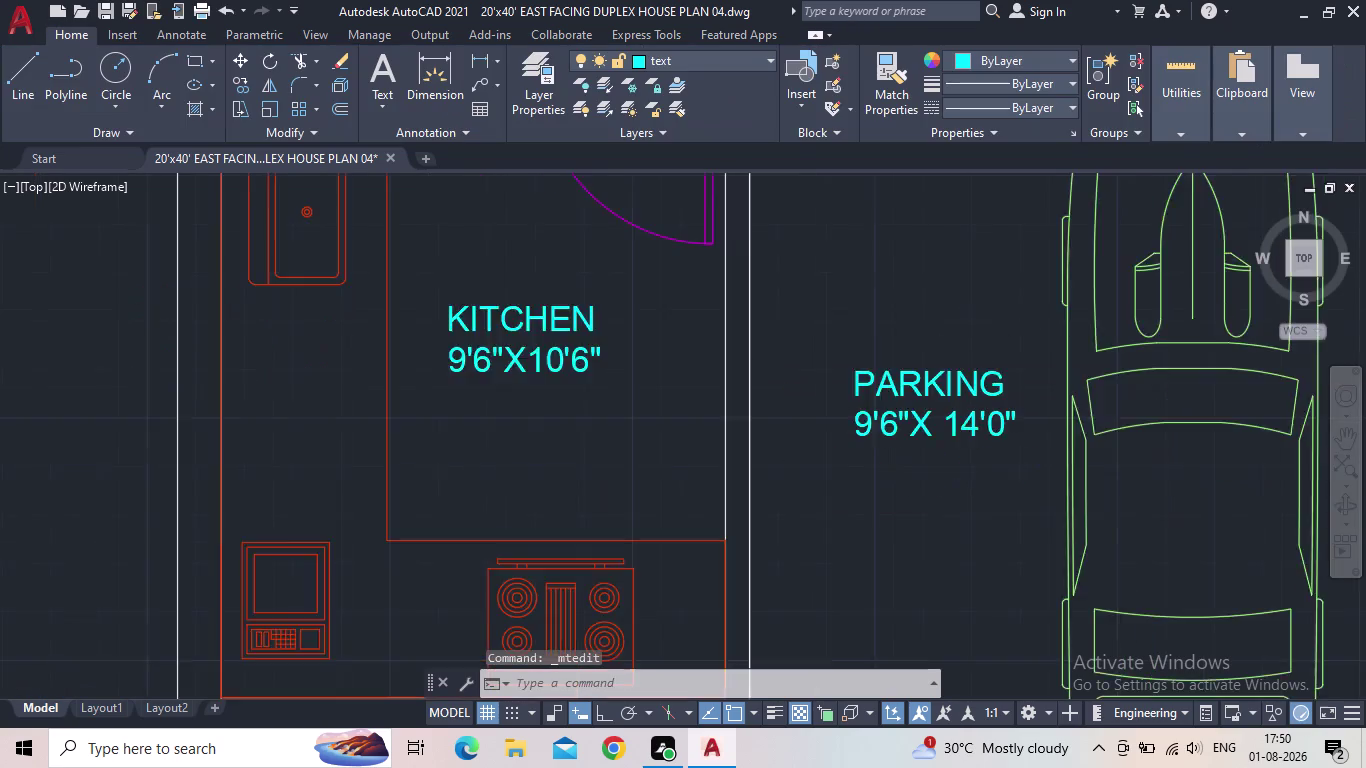
middle_drag(936, 371, 875, 404)
Select the parking label, cancel the accidental grip stretch, and pan toward the plants.
click(878, 403)
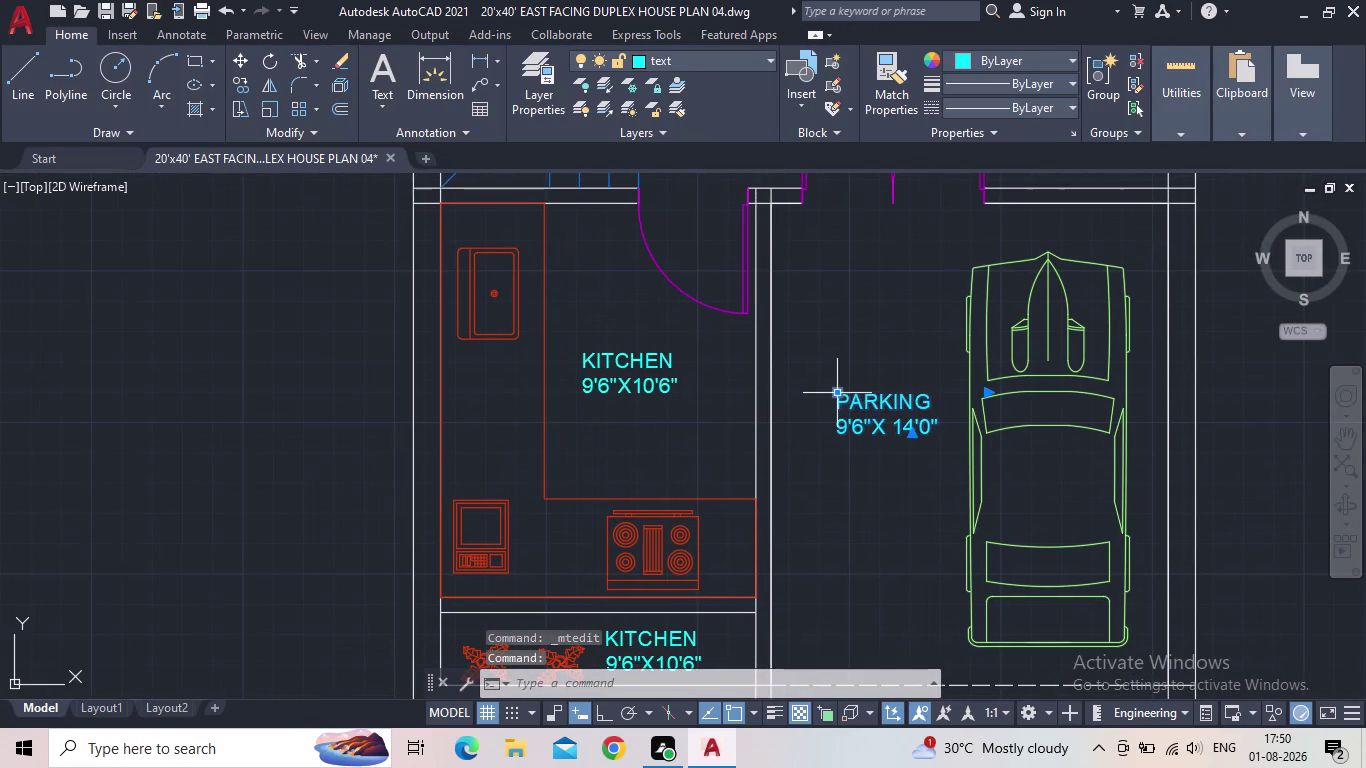
click(840, 393)
click(813, 403)
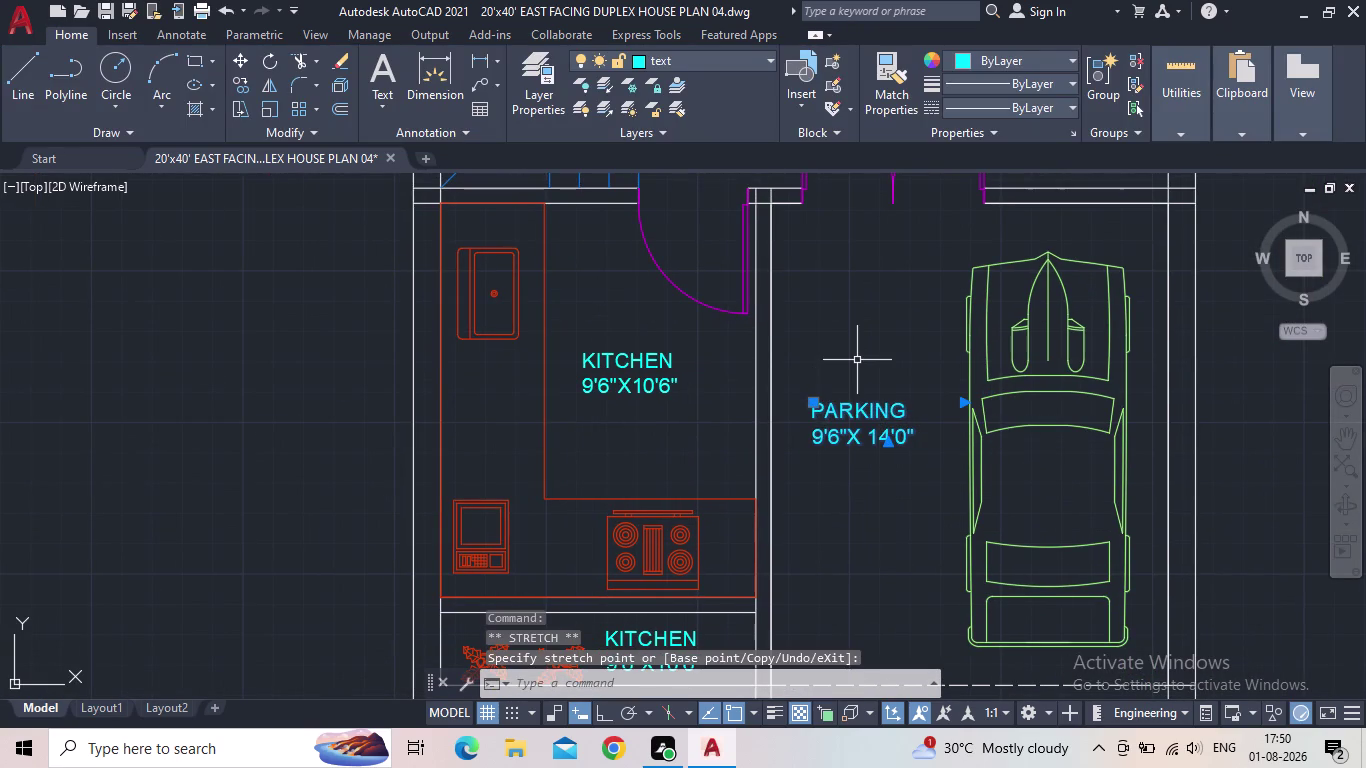
key(Escape)
scroll(down, 3)
middle_drag(863, 349, 832, 439)
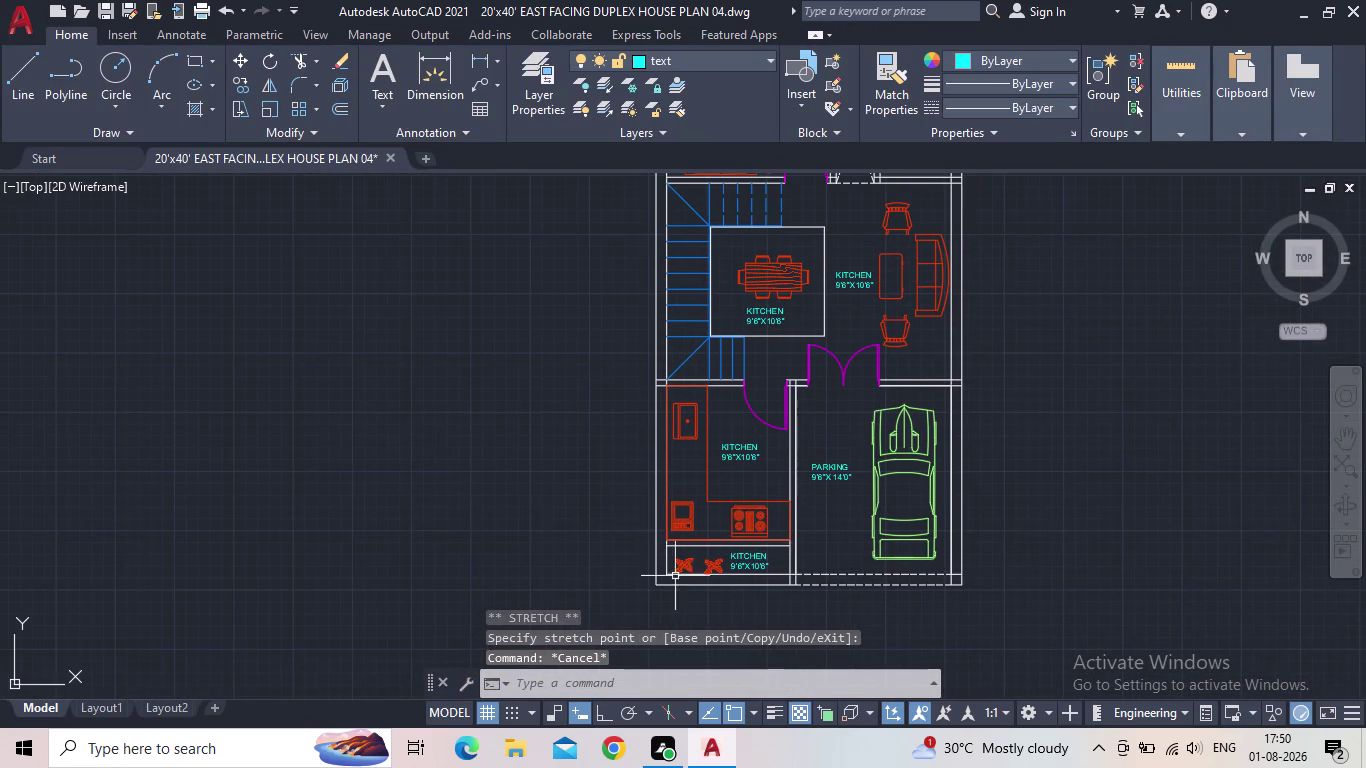
scroll(up, 3)
Open the KITCHEN label beside the plants and replace its first line with GARDEN.
double_click(819, 493)
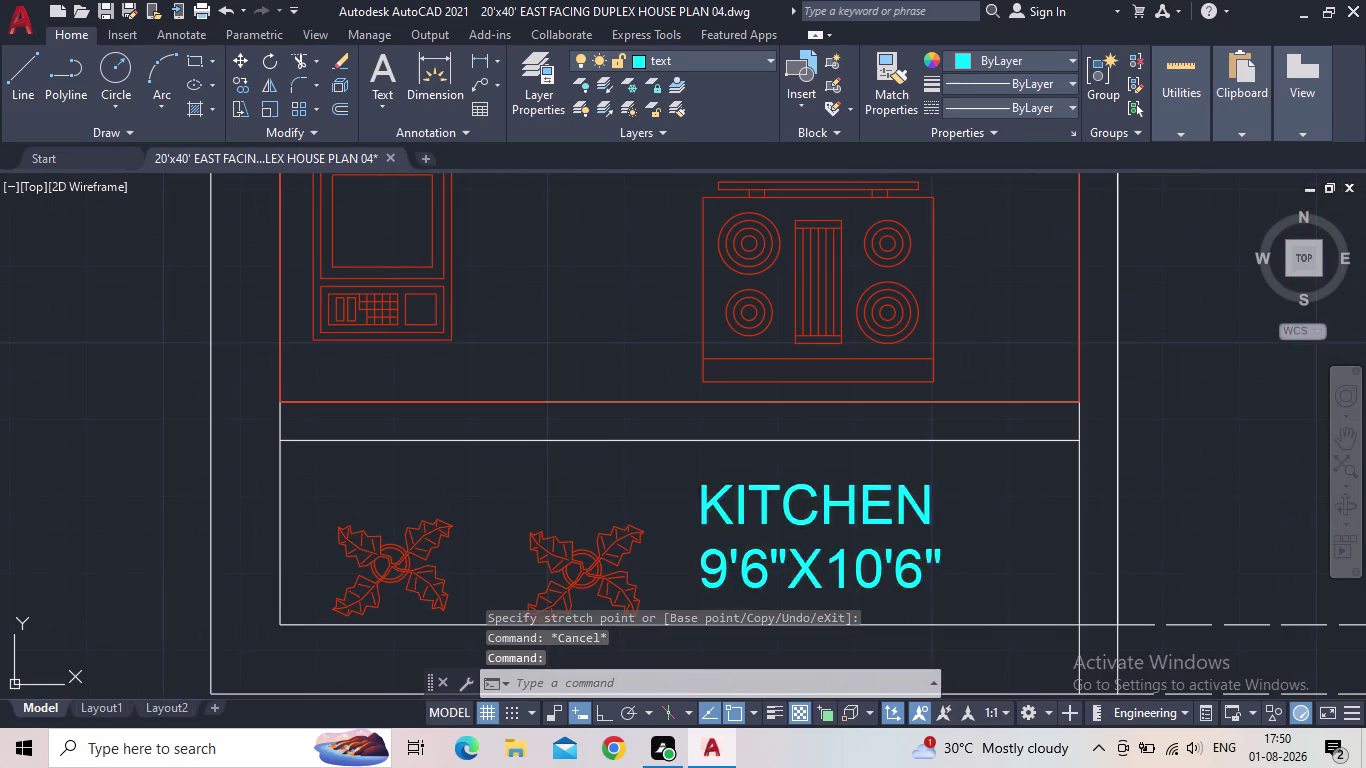
drag(949, 560, 689, 493)
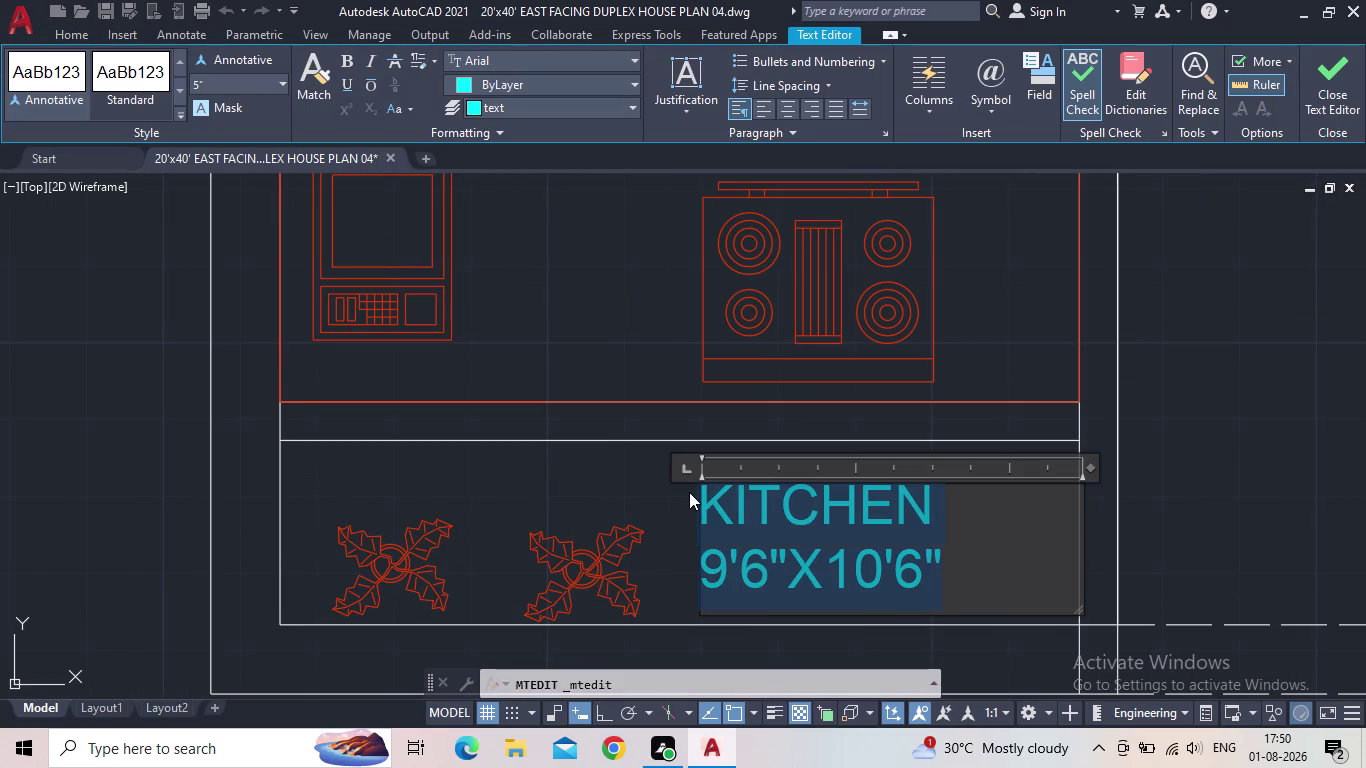
text(GAR)
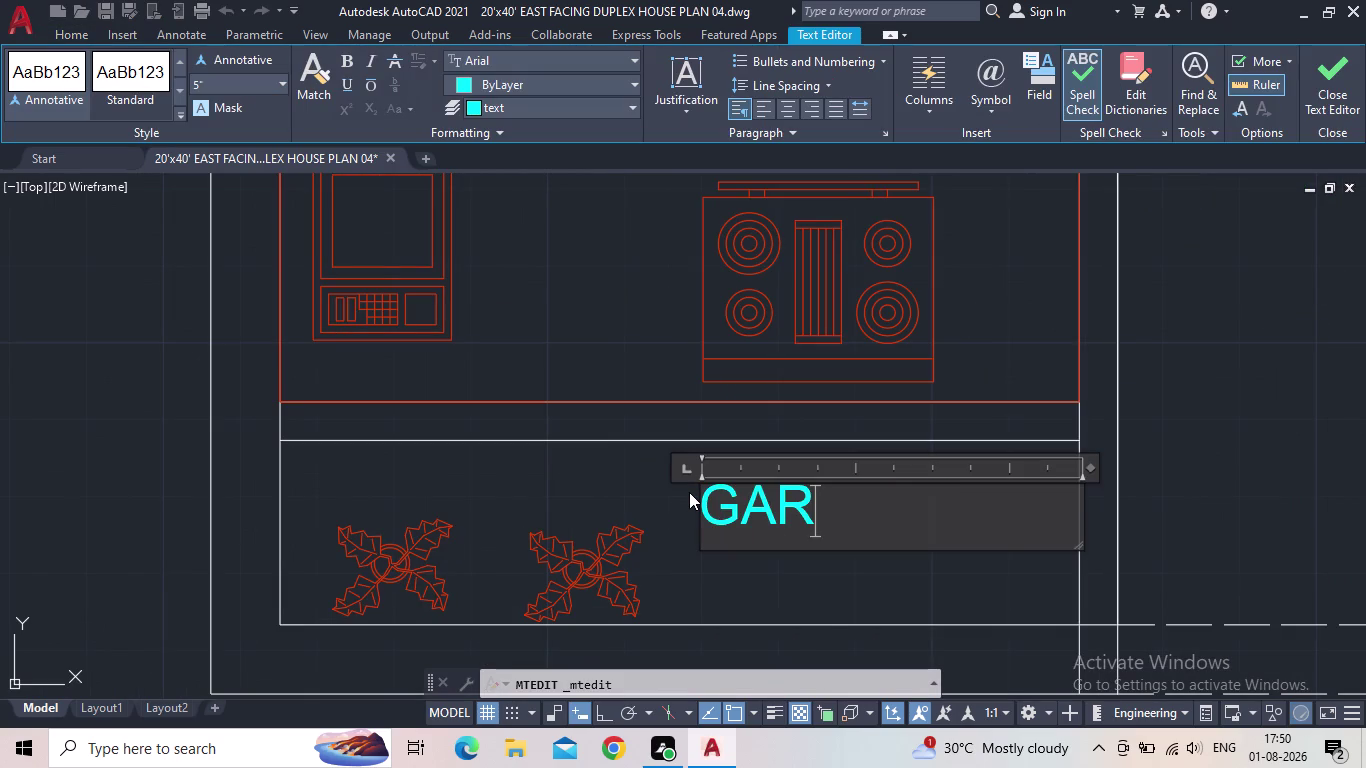
text(DEN)
key(Return)
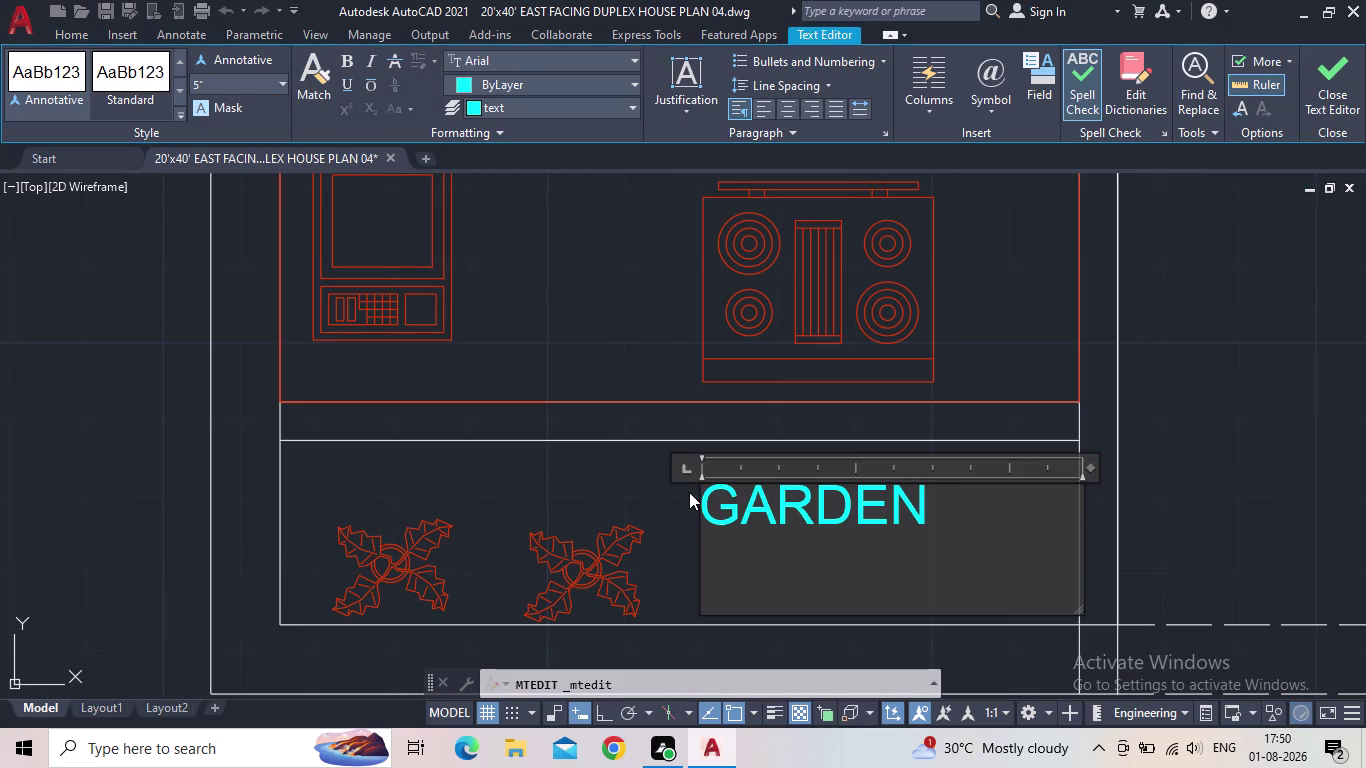
Add the 9'10"X3'2" size line, close the editor, and pan toward the upper rooms.
text(9')
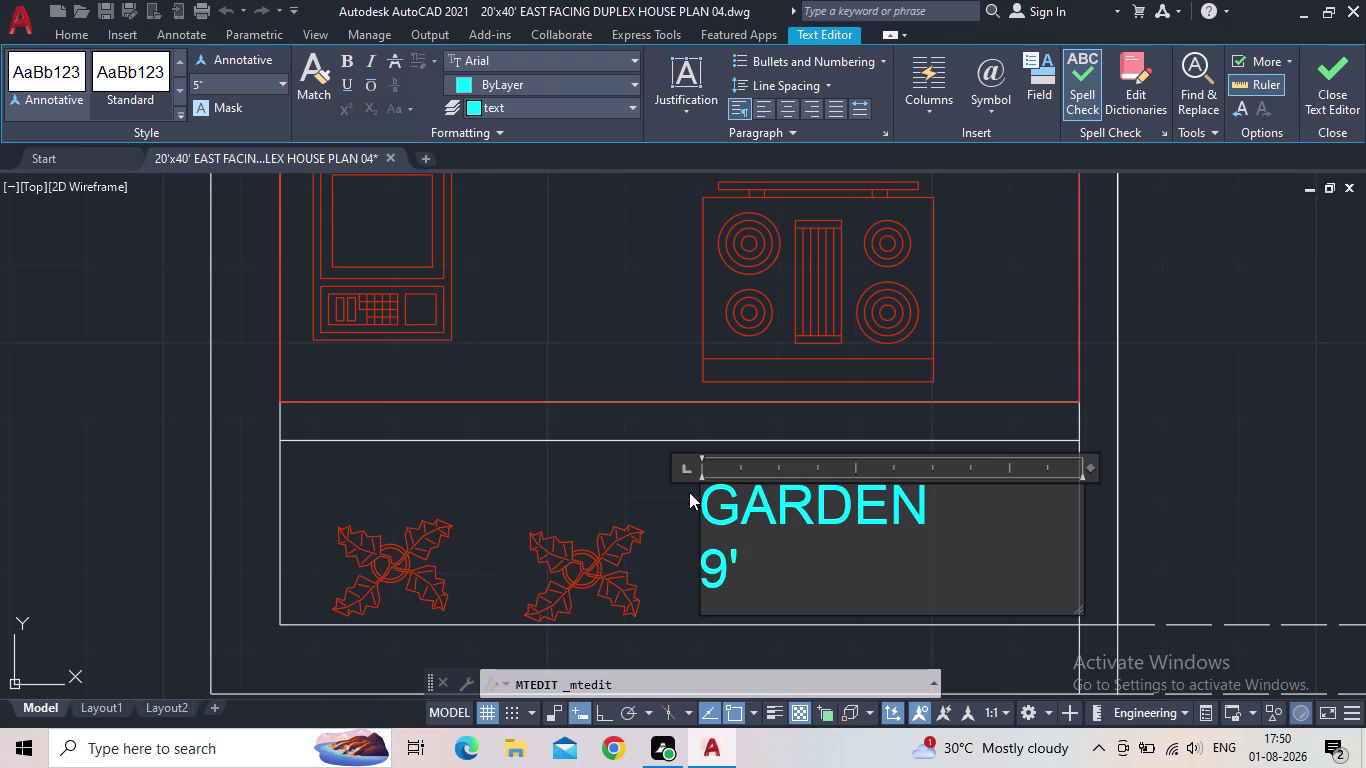
text(10")
key(x)
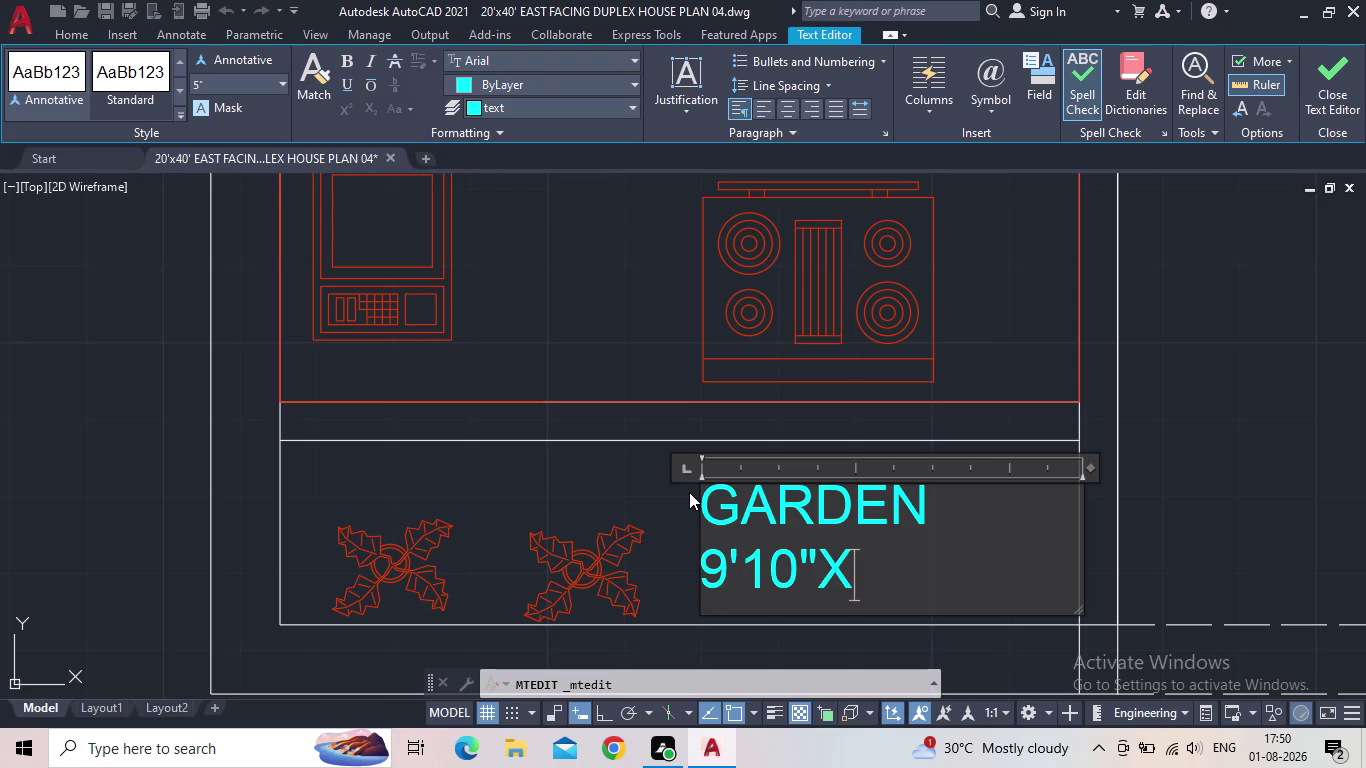
text(3')
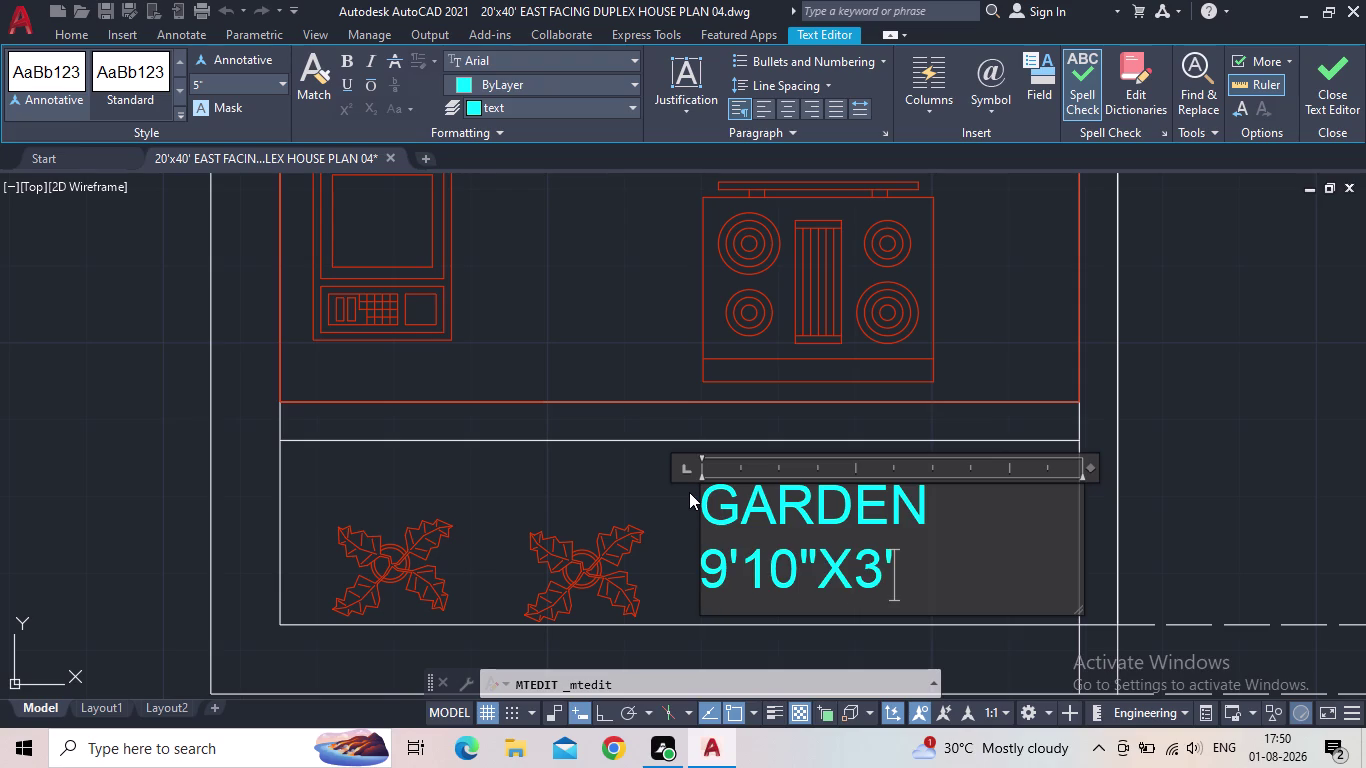
text(2")
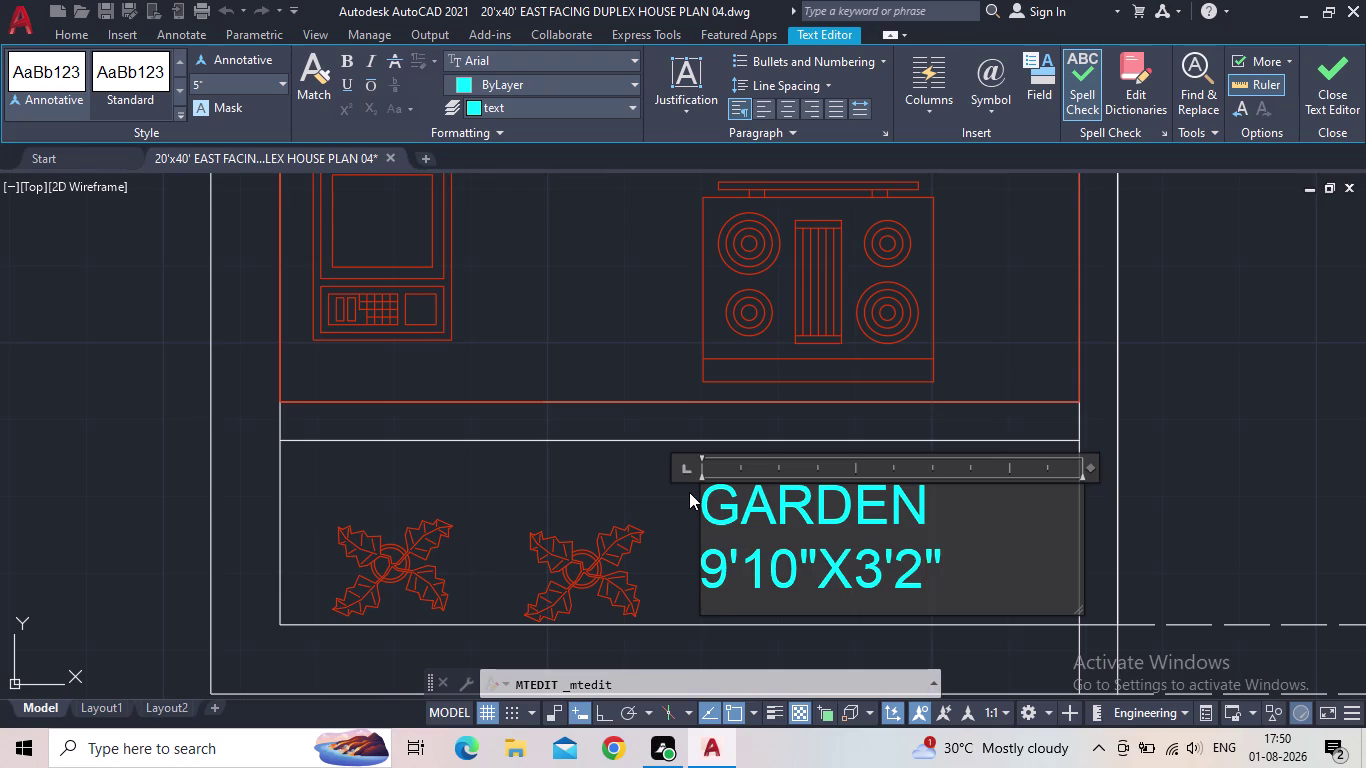
key(Return)
key(BackSpace)
click(1357, 84)
scroll(down, 3)
middle_drag(1085, 354, 1072, 356)
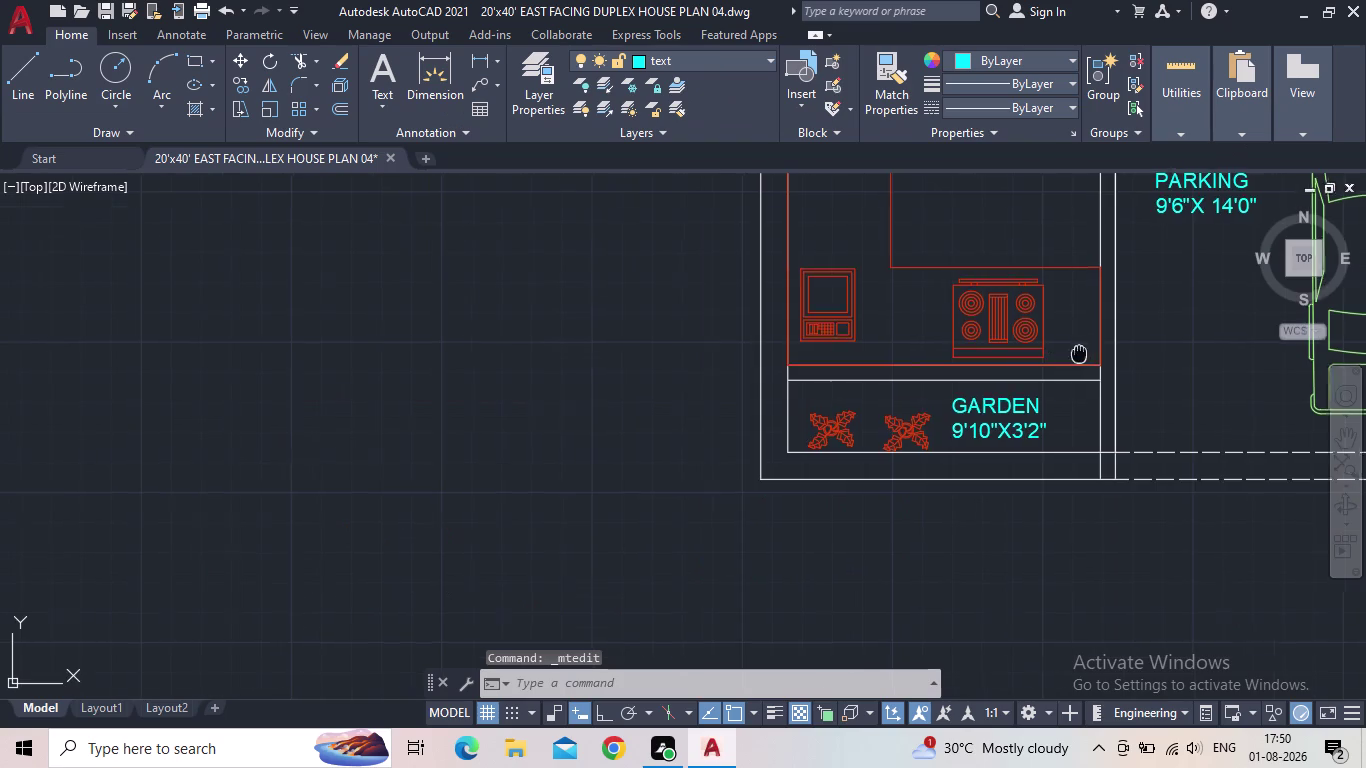
middle_drag(1072, 356, 740, 455)
scroll(down, 3)
middle_drag(812, 236, 725, 404)
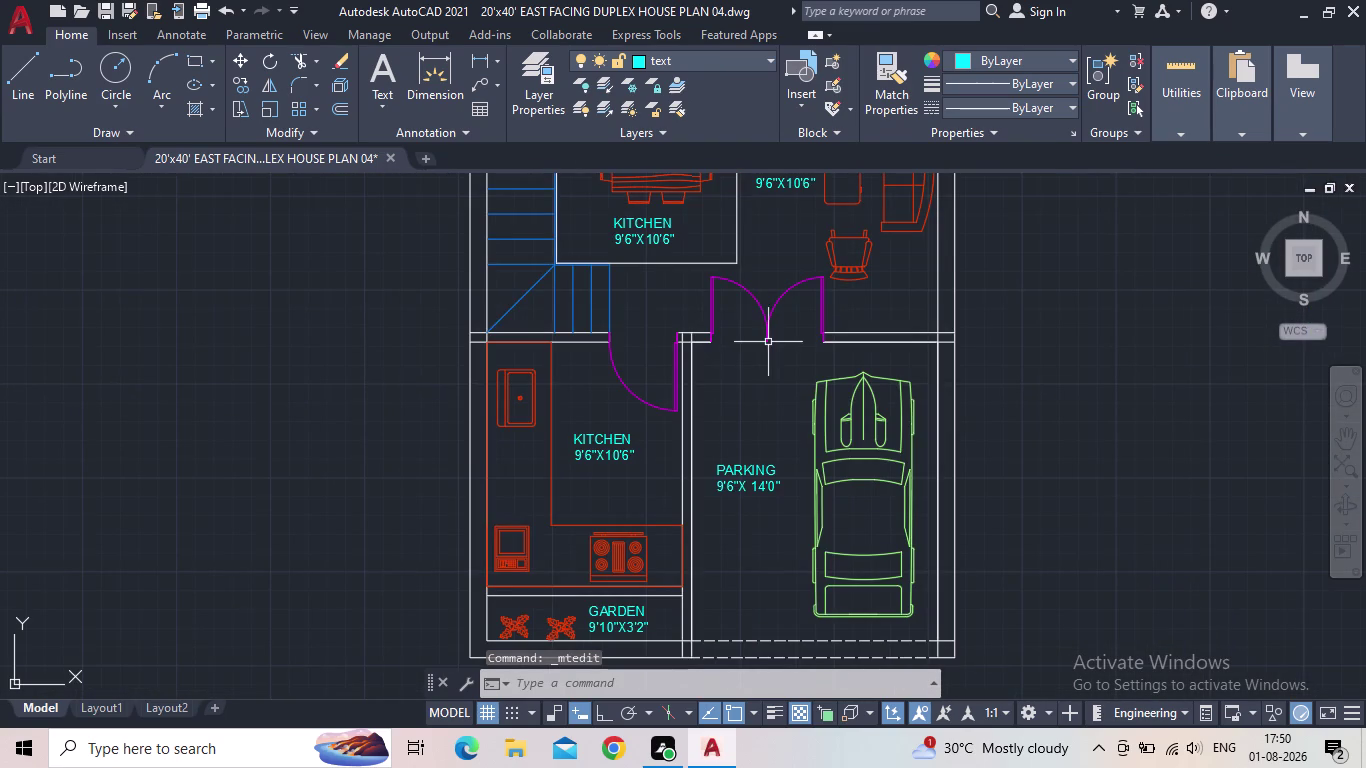
middle_drag(706, 280, 759, 430)
scroll(up, 3)
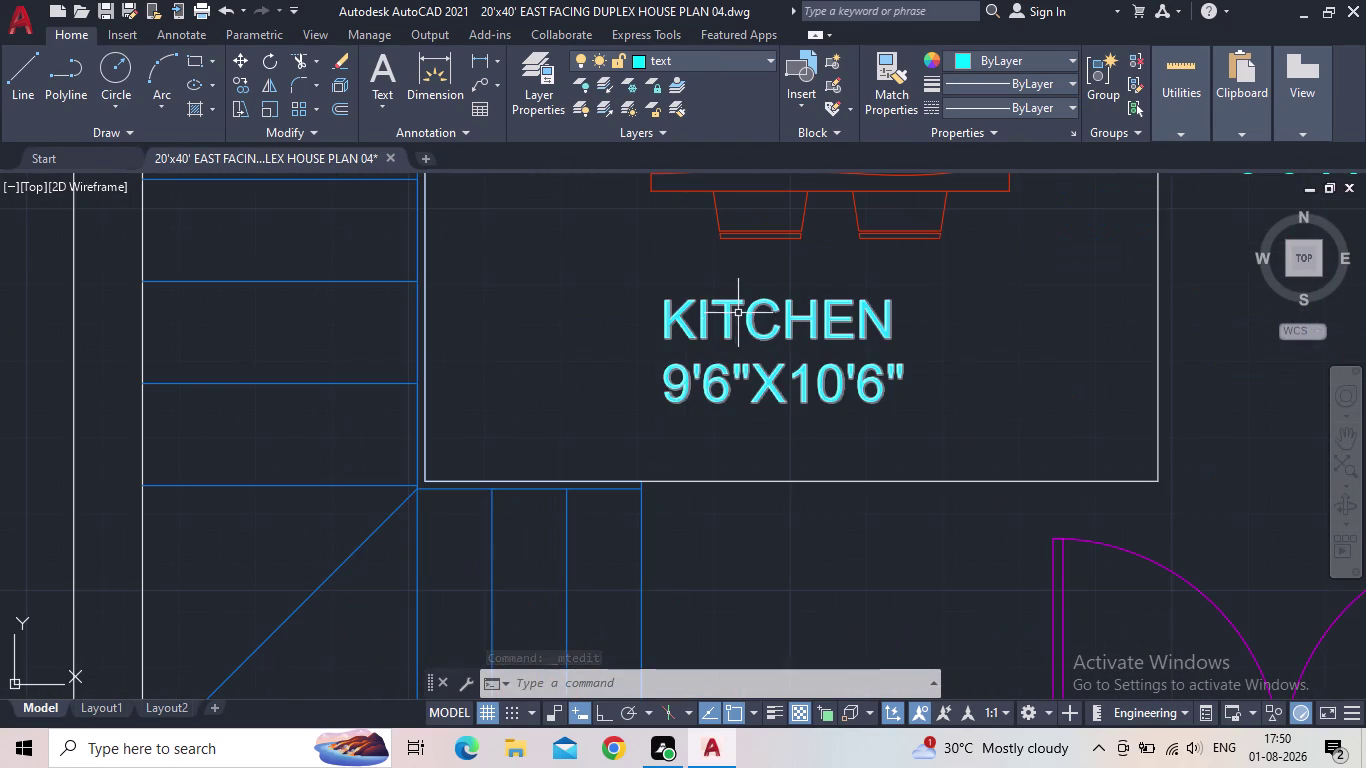
Open the KITCHEN label in the dining rectangle and replace its first line with CUTOUT.
triple_click(738, 313)
double_click(880, 329)
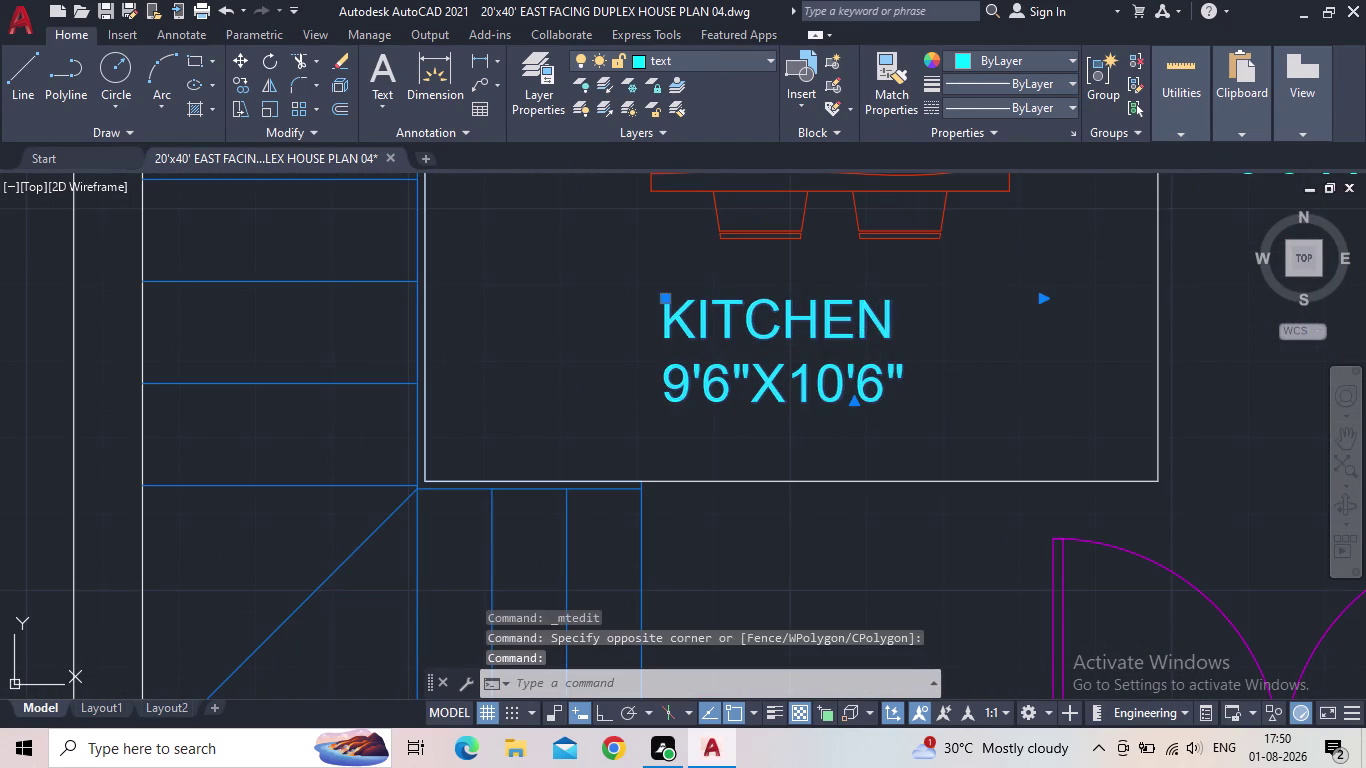
drag(932, 390, 669, 308)
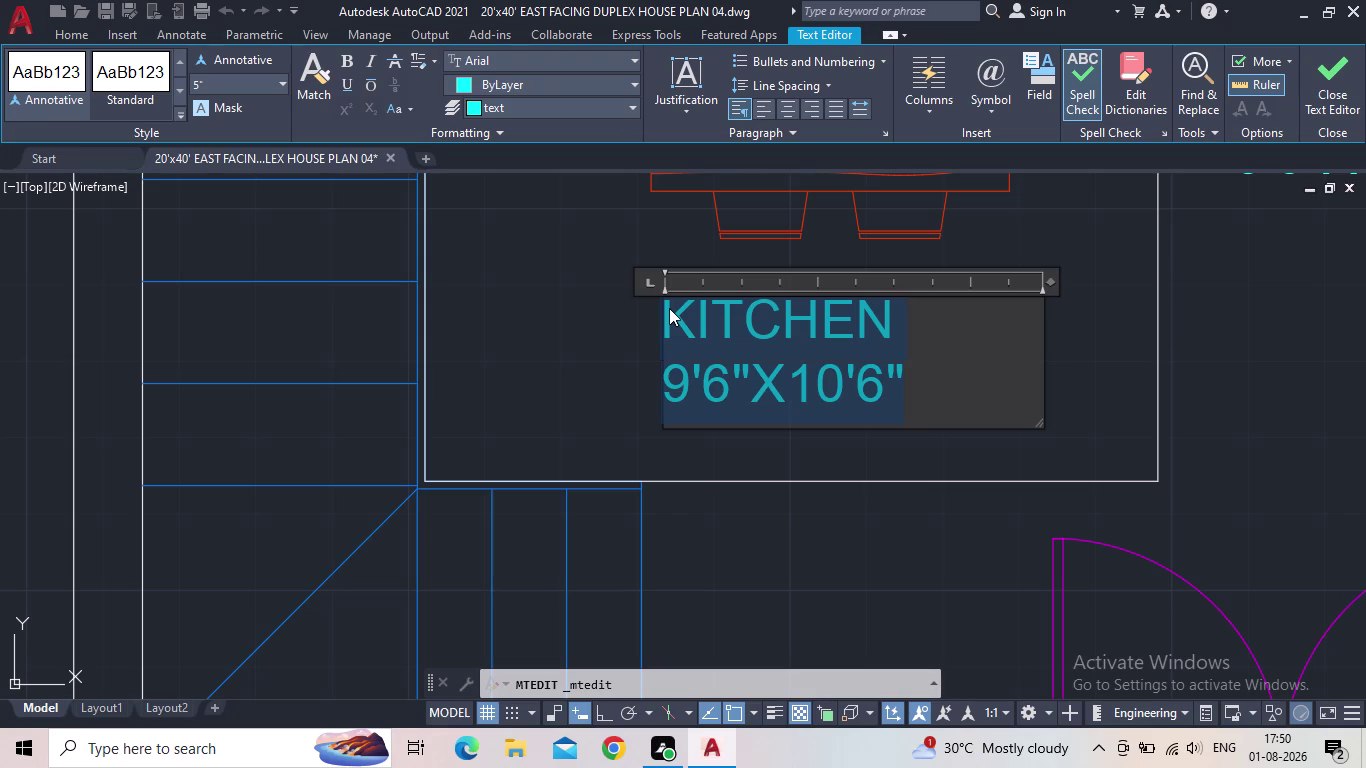
key(c)
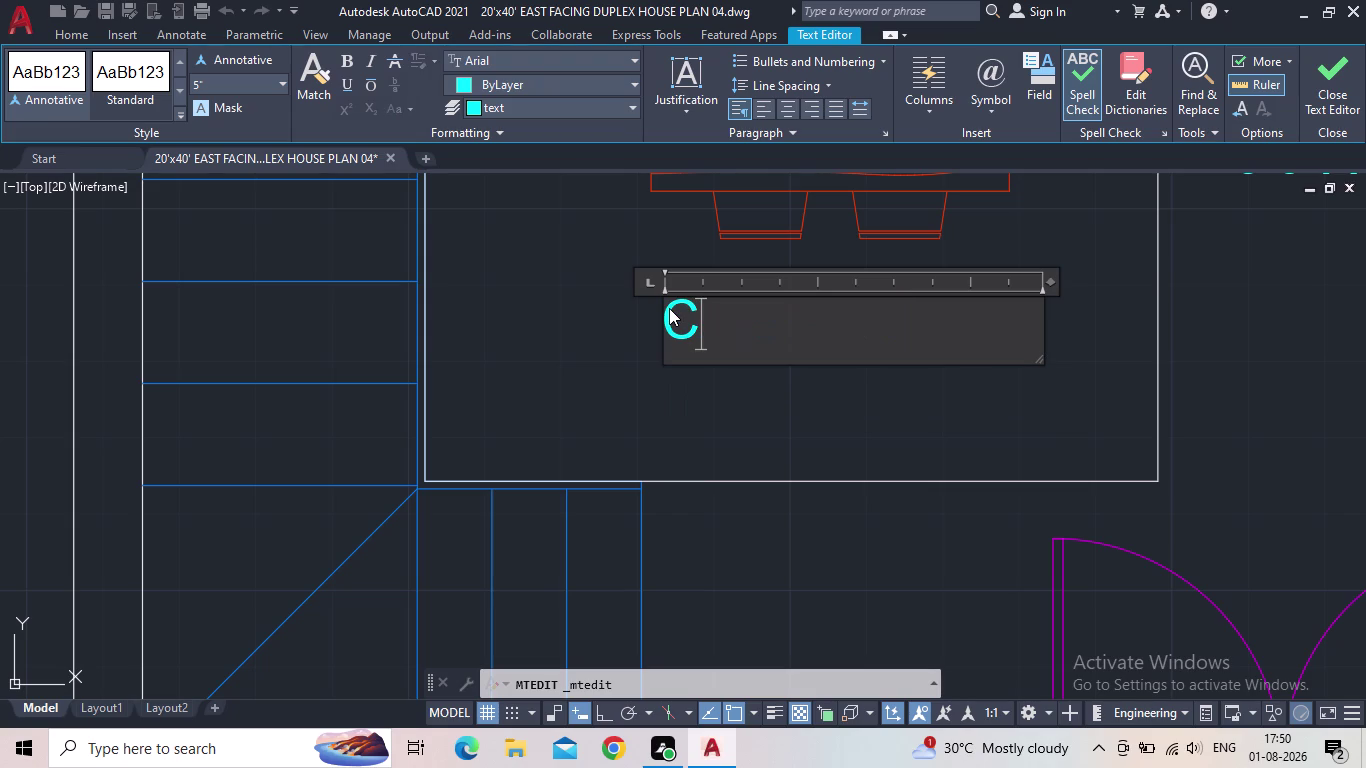
key(u)
key(t)
text(OUT)
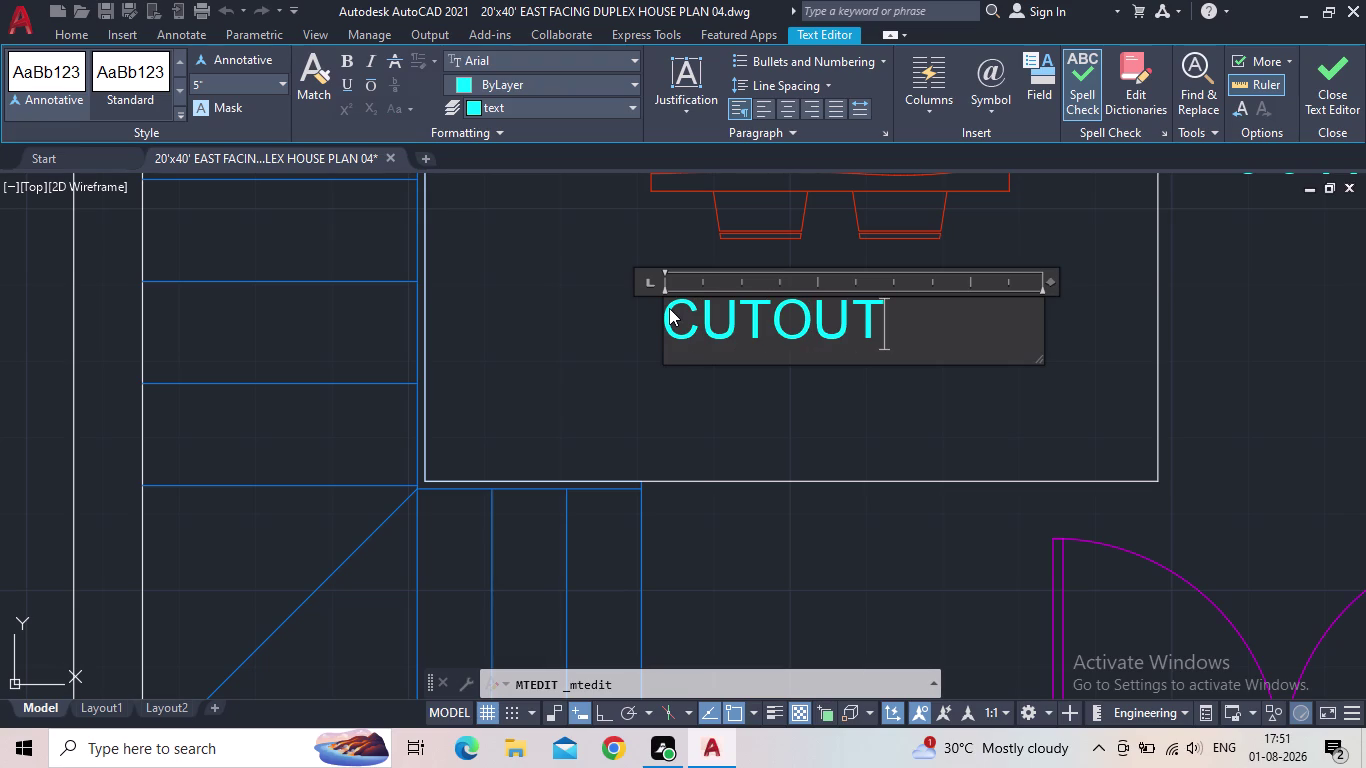
key(Return)
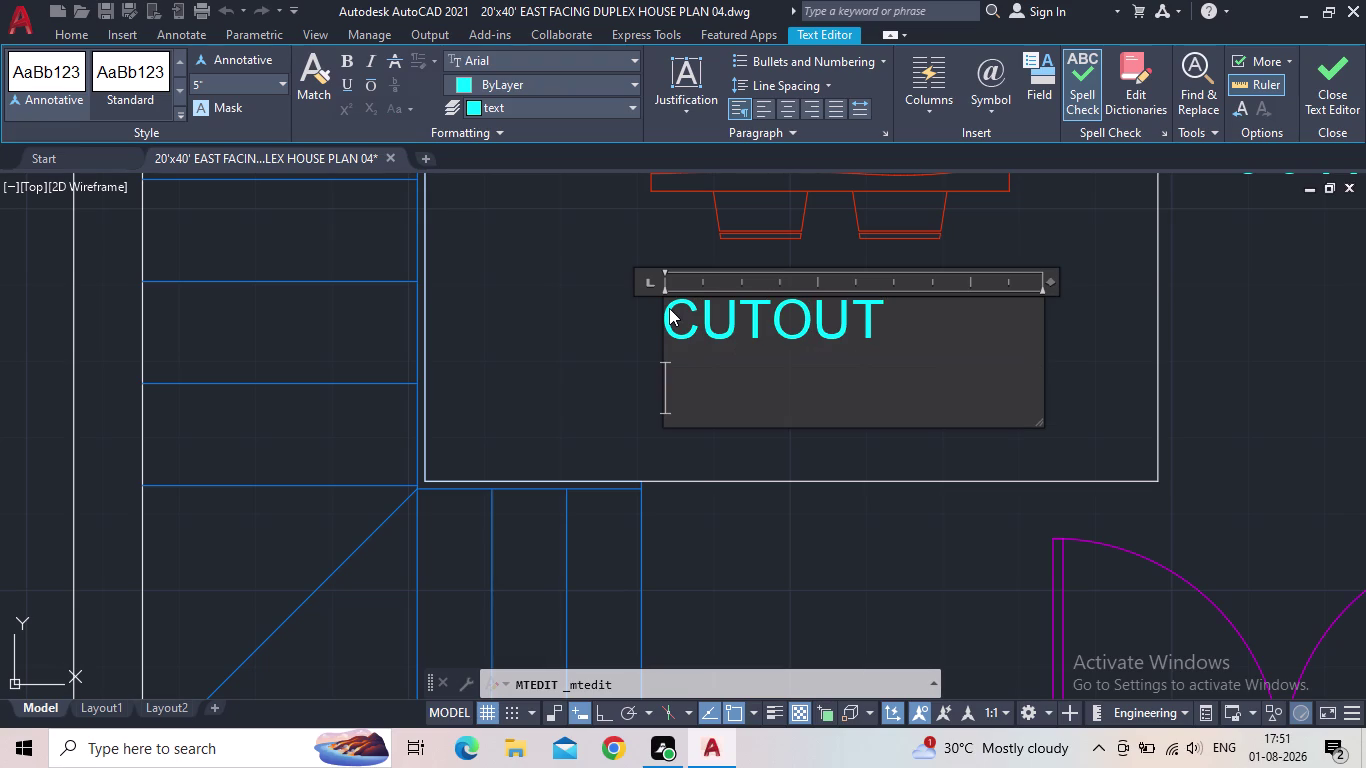
Add the 8'0"X5'3" size line and close the text editor.
text(8')
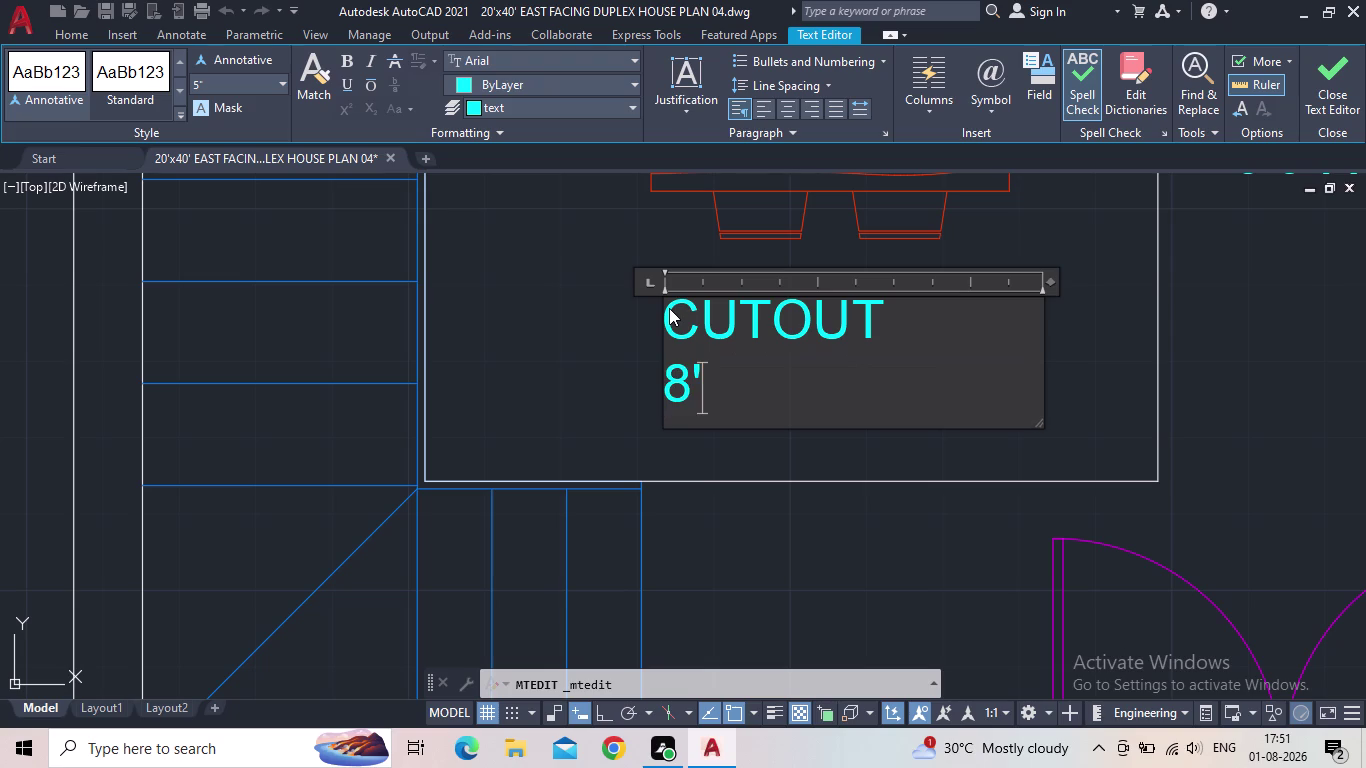
text(0")
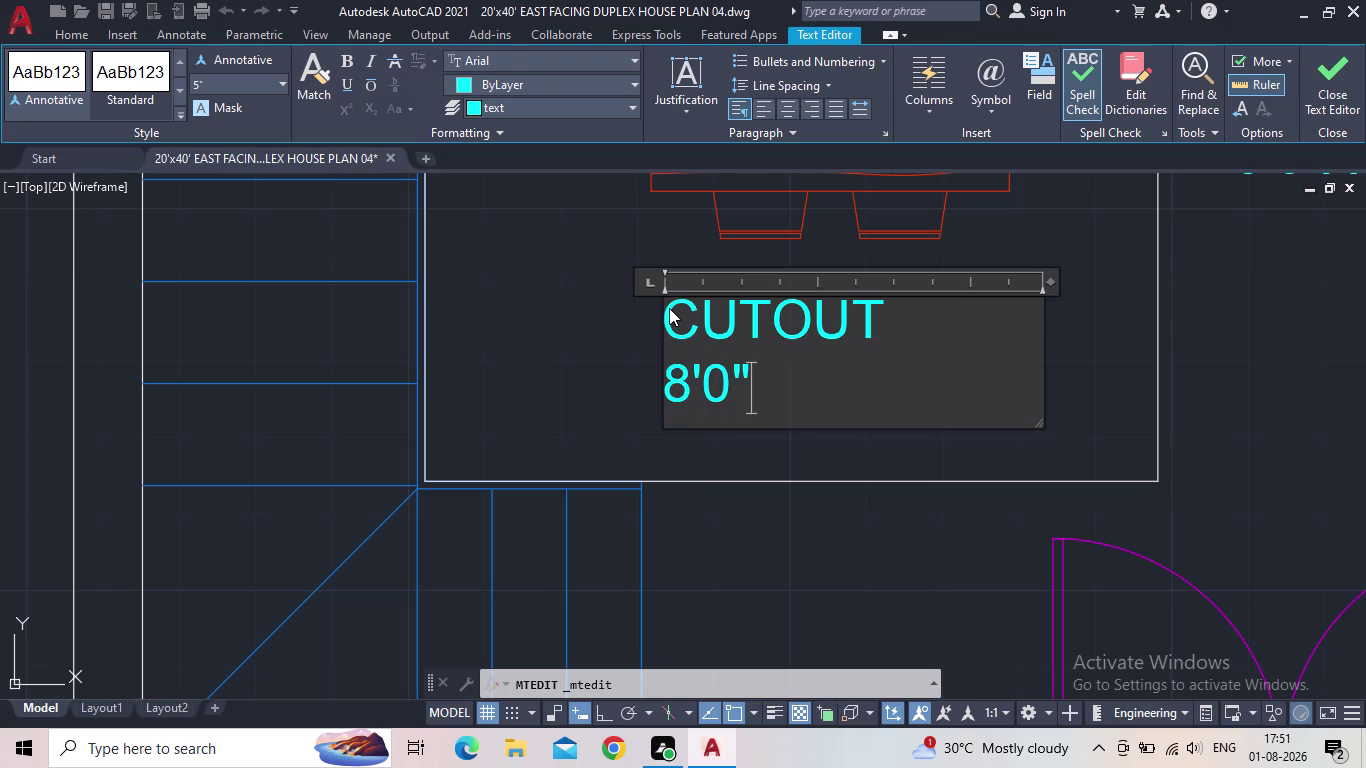
key(x)
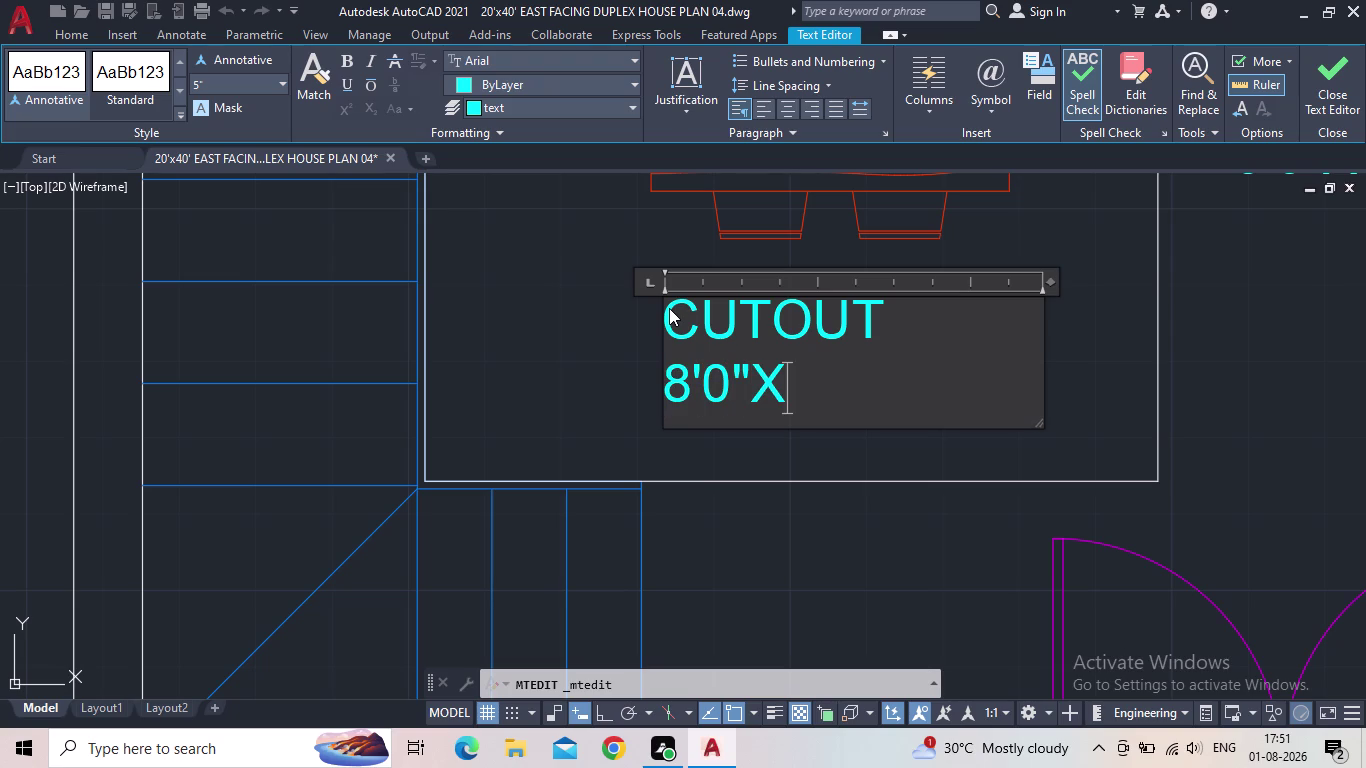
text(5'3)
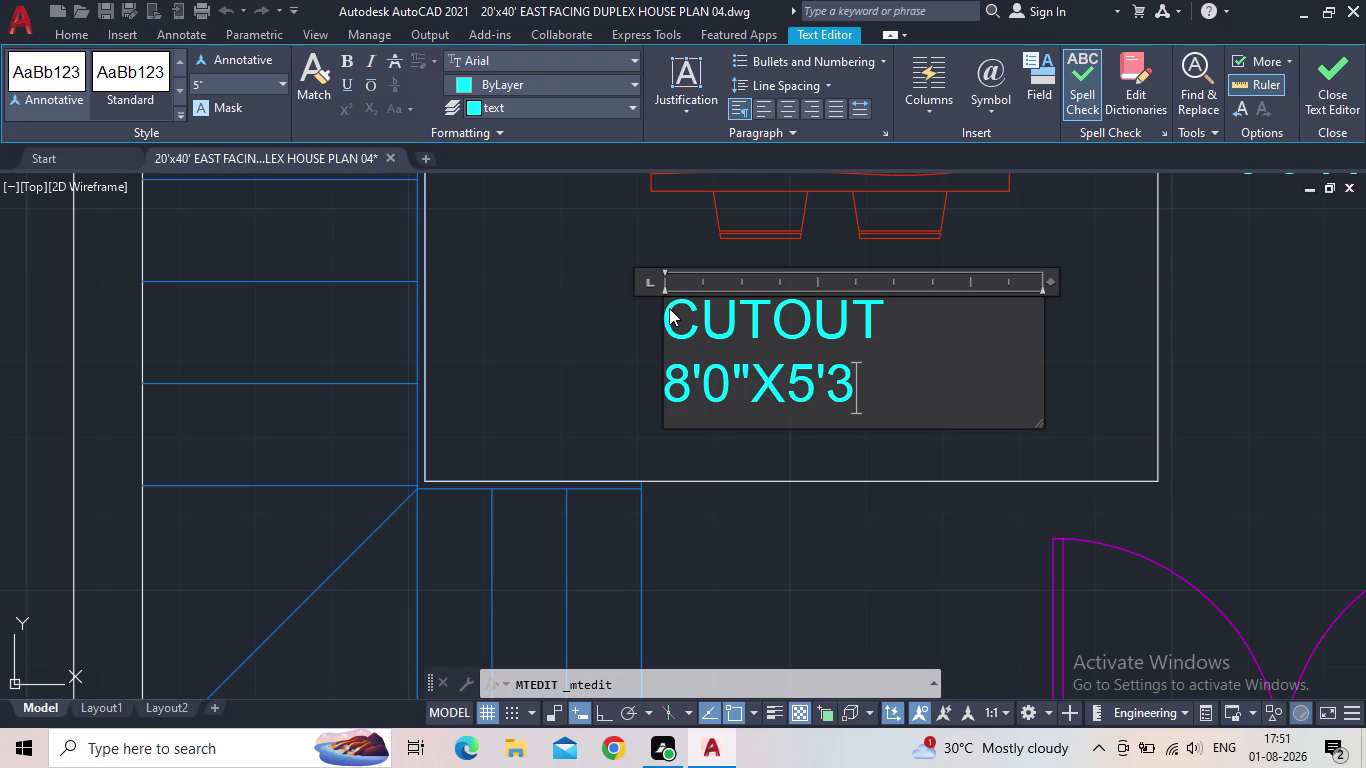
text(")
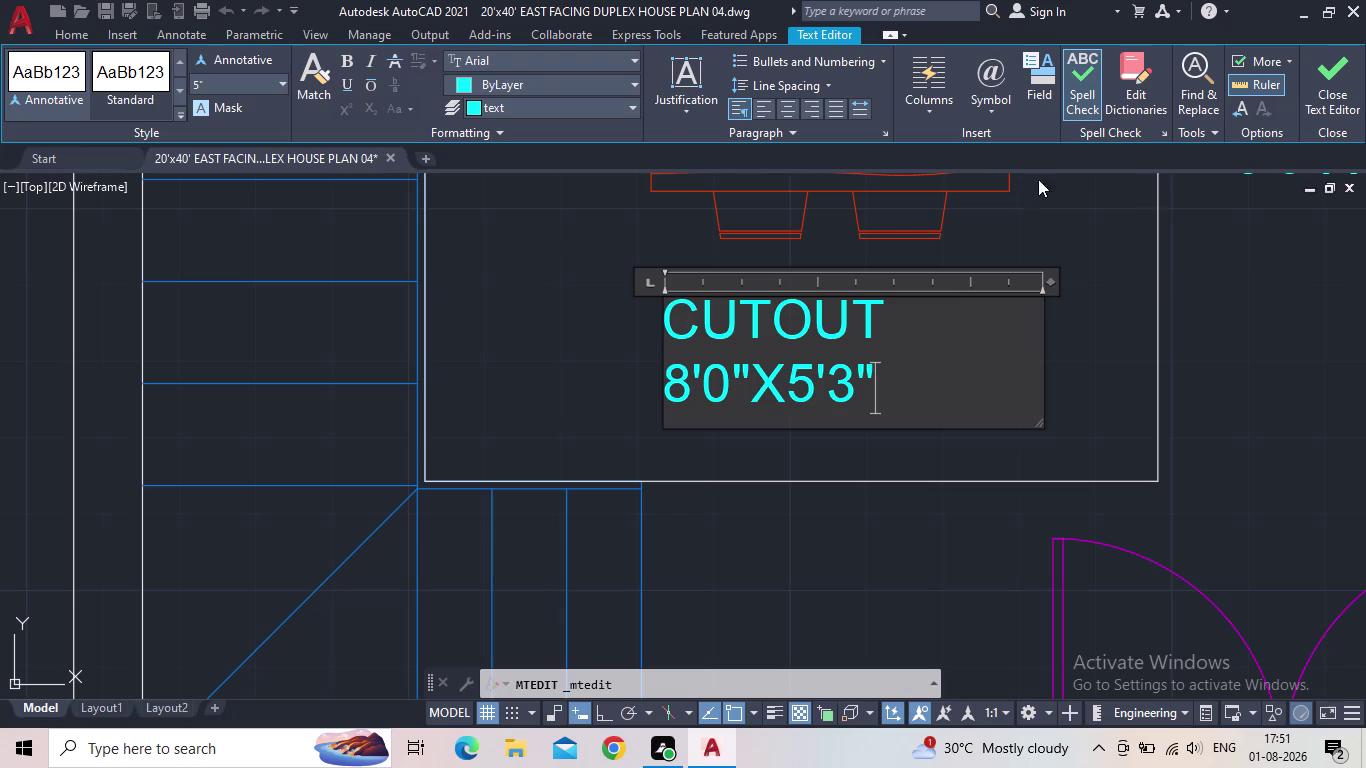
click(1332, 89)
scroll(down, 3)
middle_drag(873, 342, 502, 421)
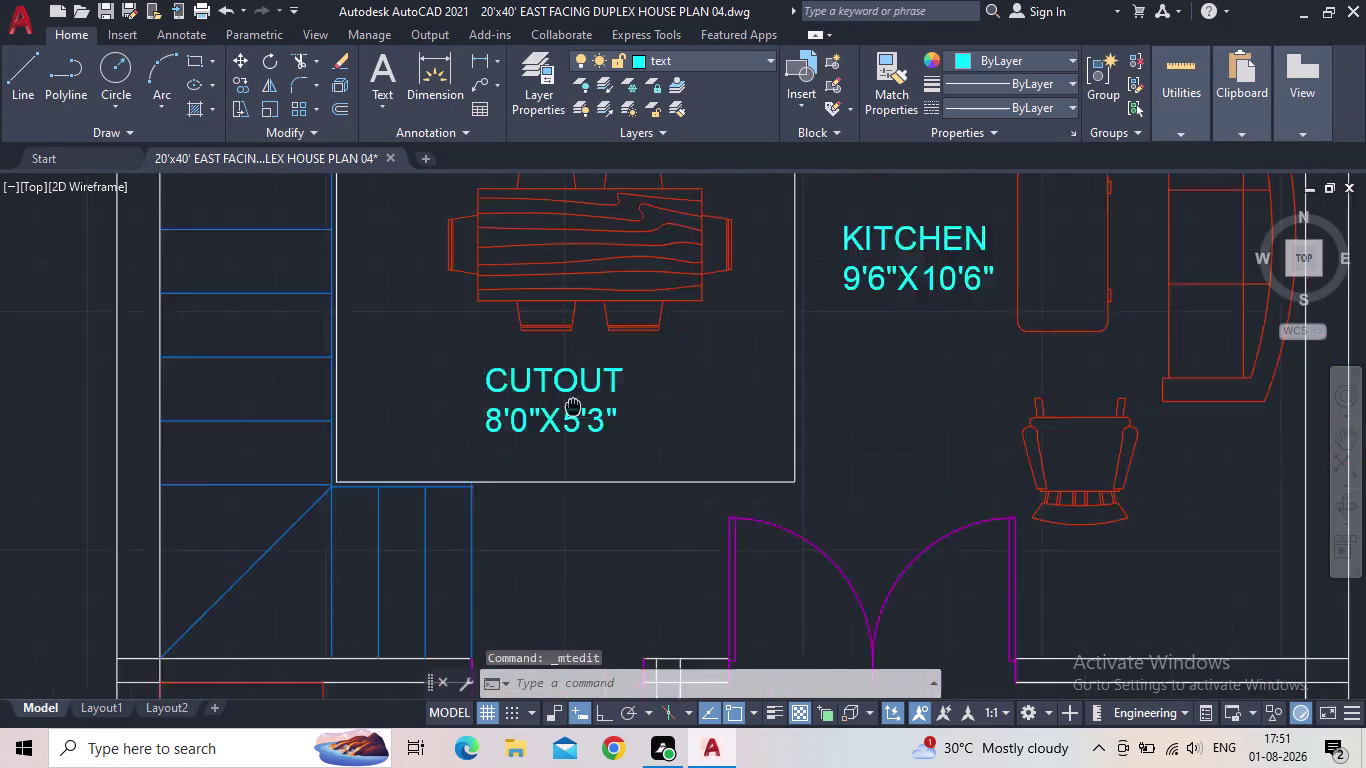
scroll(down, 3)
scroll(up, 3)
Replace the copied kitchen label's text with LIVING + DINNING.
double_click(703, 354)
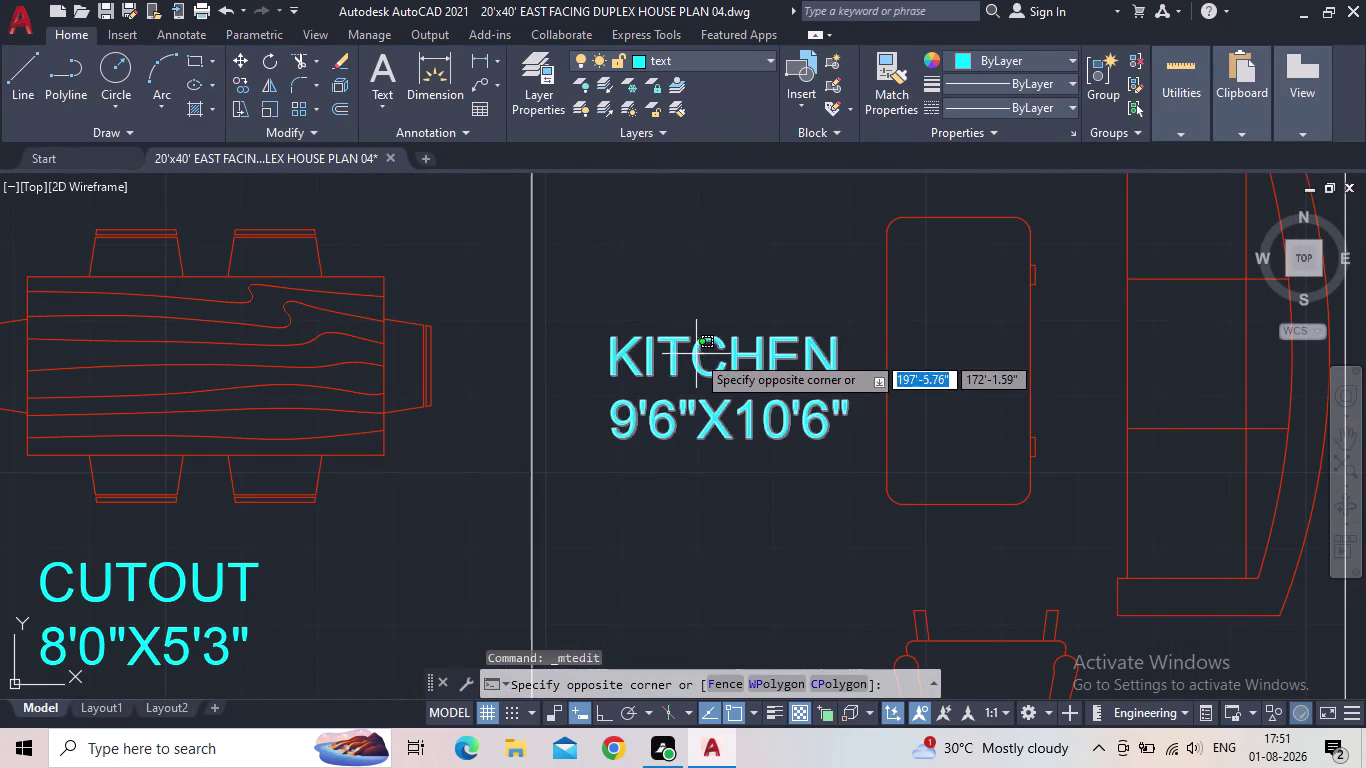
double_click(691, 356)
drag(858, 408, 663, 371)
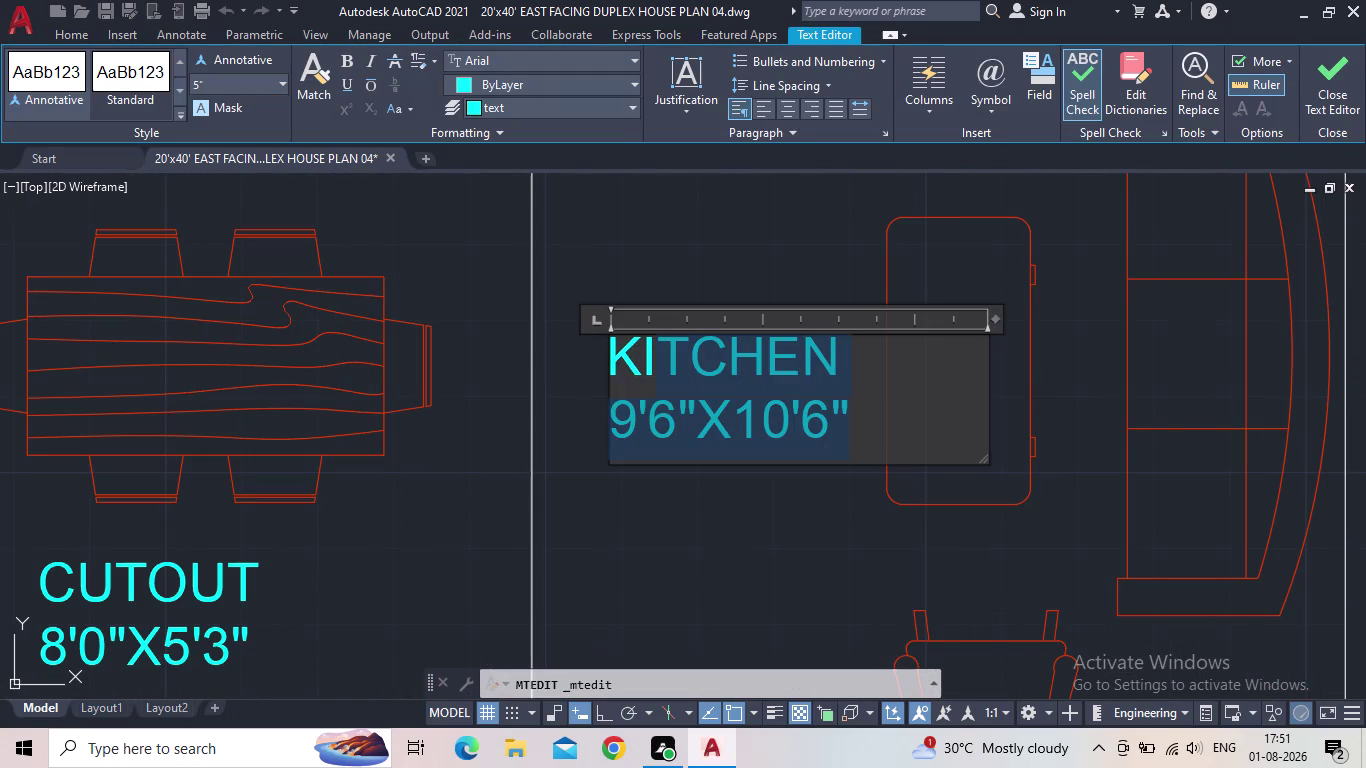
drag(663, 371, 613, 359)
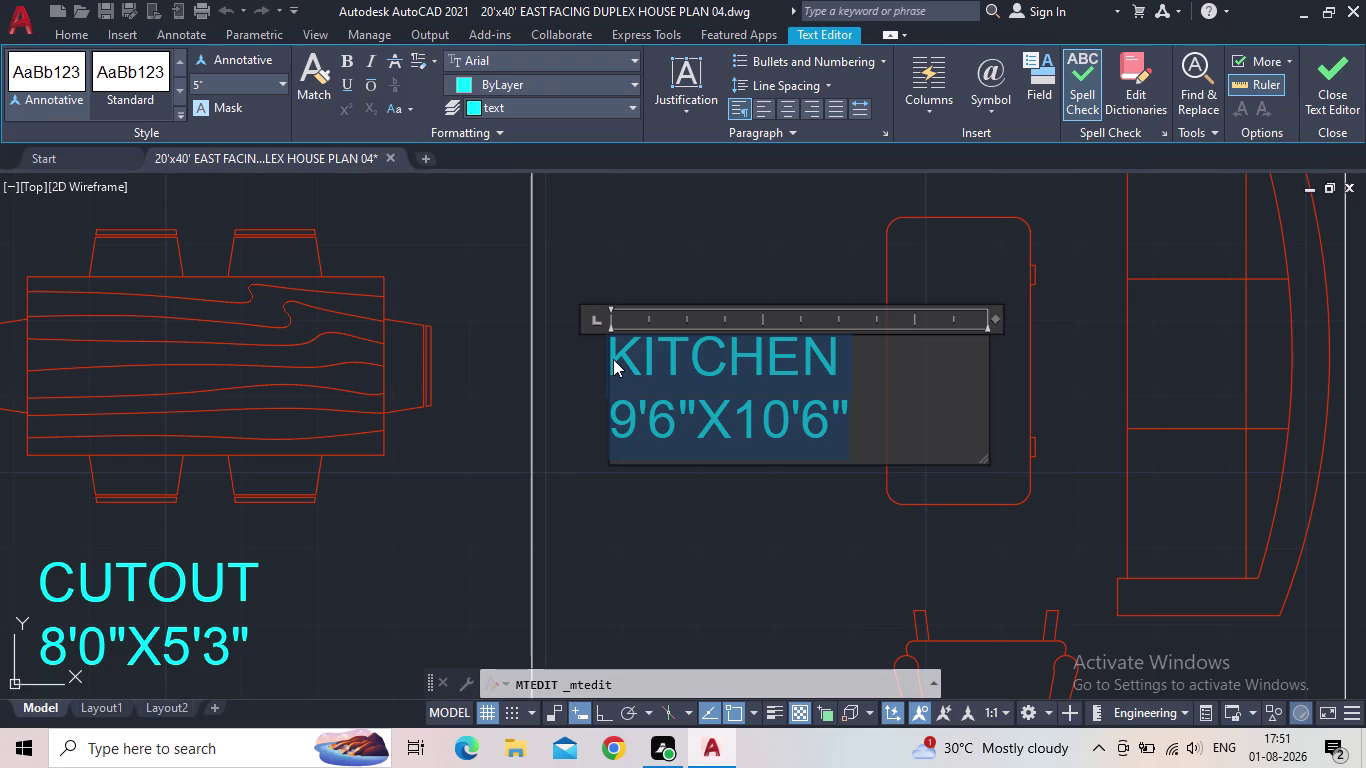
text(LIV)
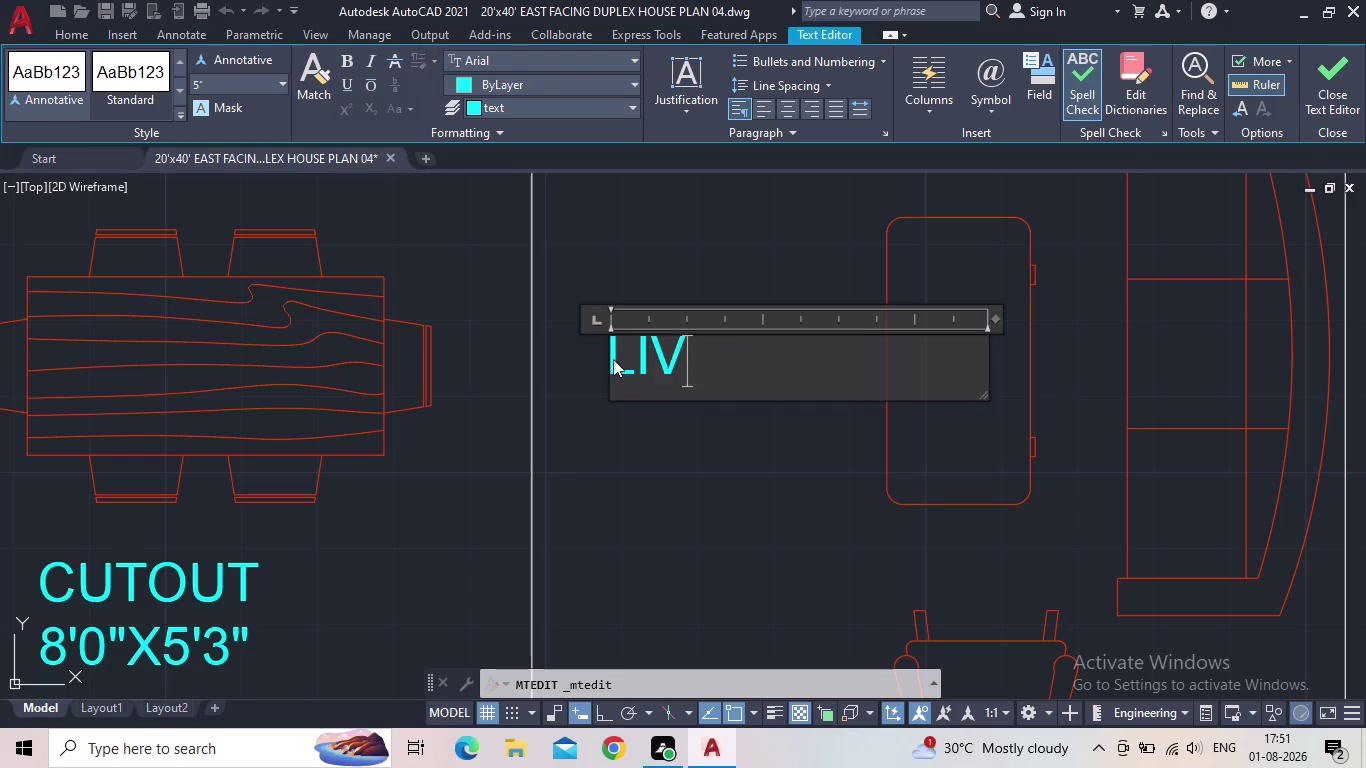
text(I)
text(NG)
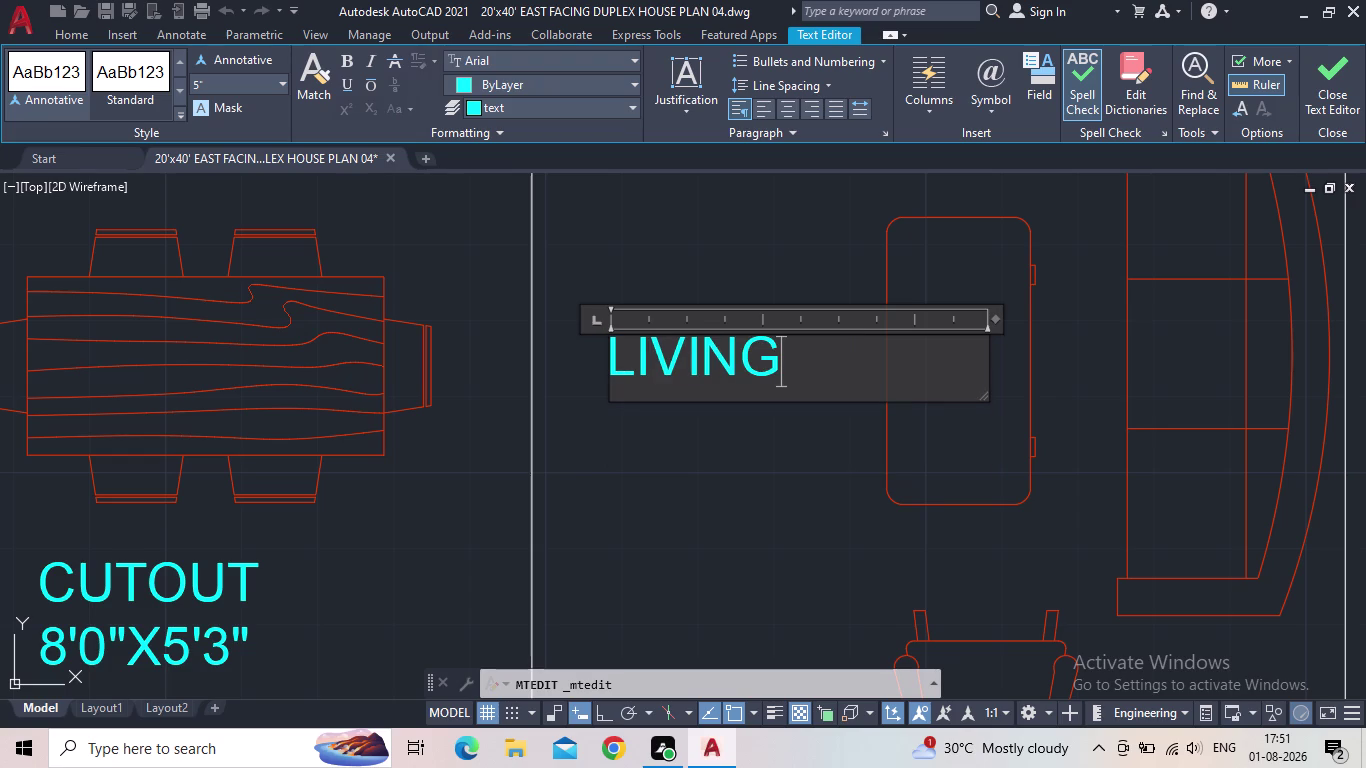
key(space)
key(plus)
key(Left)
key(BackSpace)
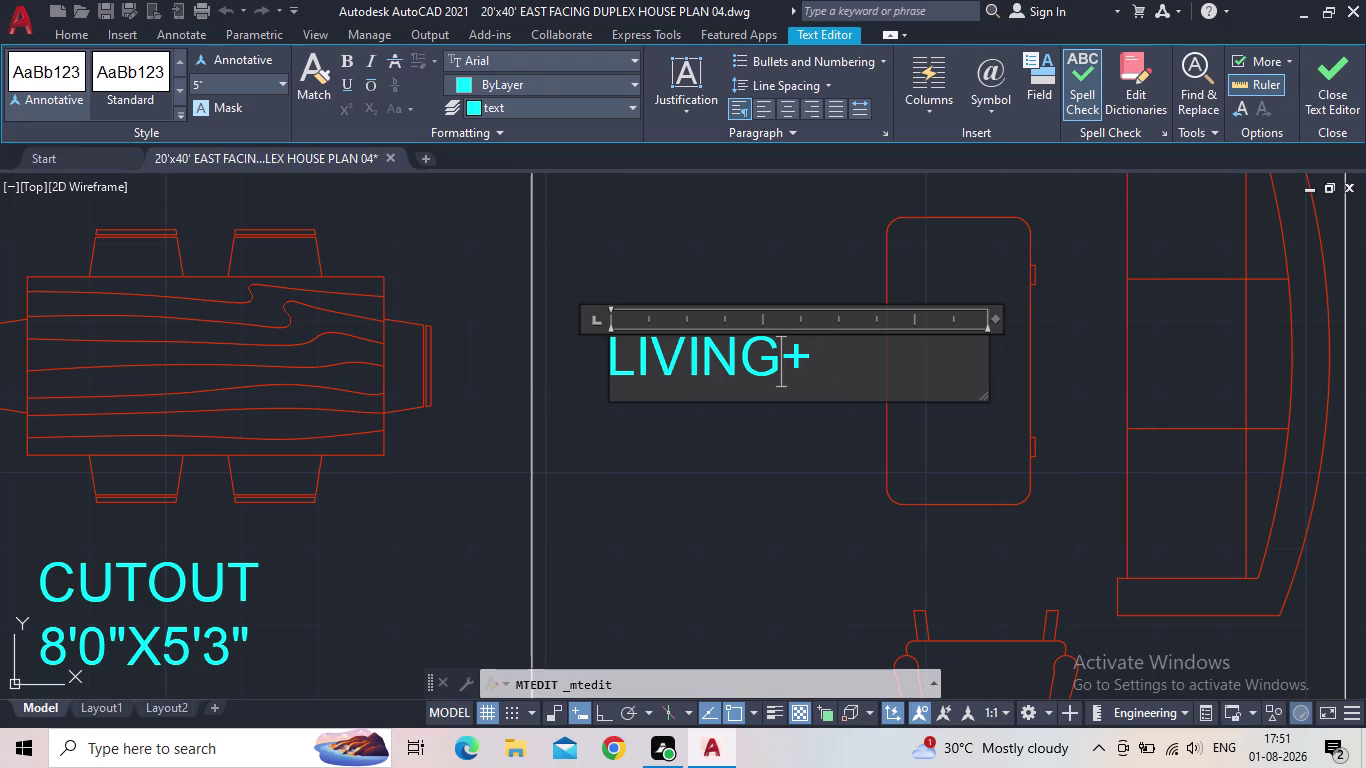
key(space)
key(Right)
key(Right)
key(space)
text(DO)
key(BackSpace)
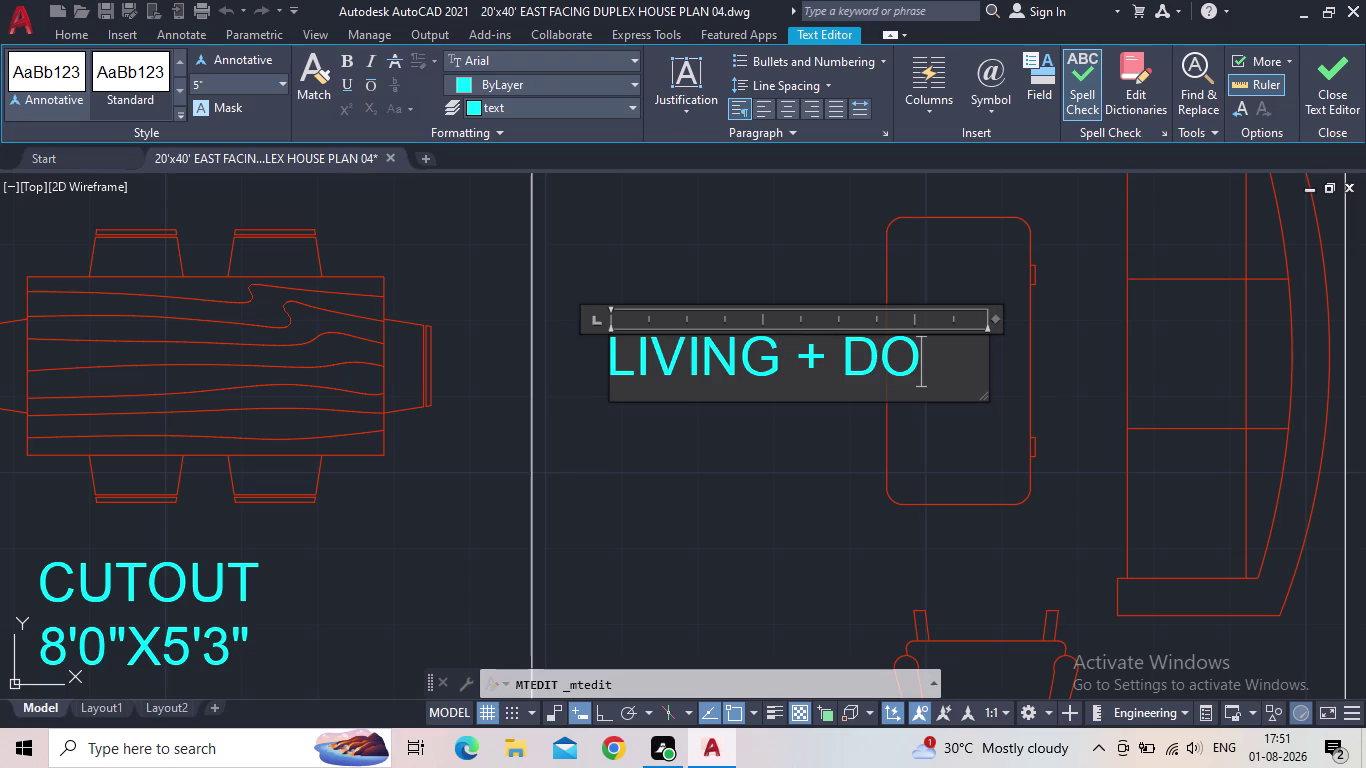
text(INN)
text(I)
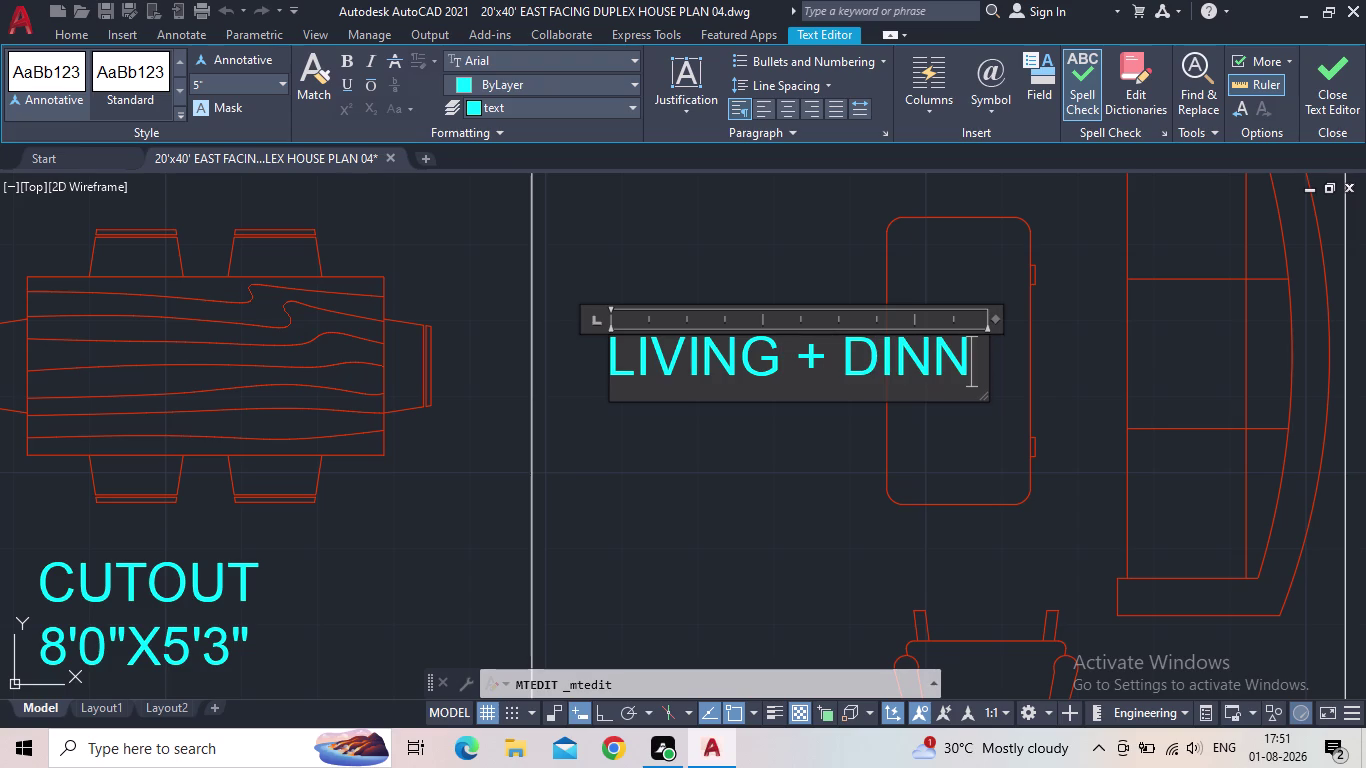
text(NG)
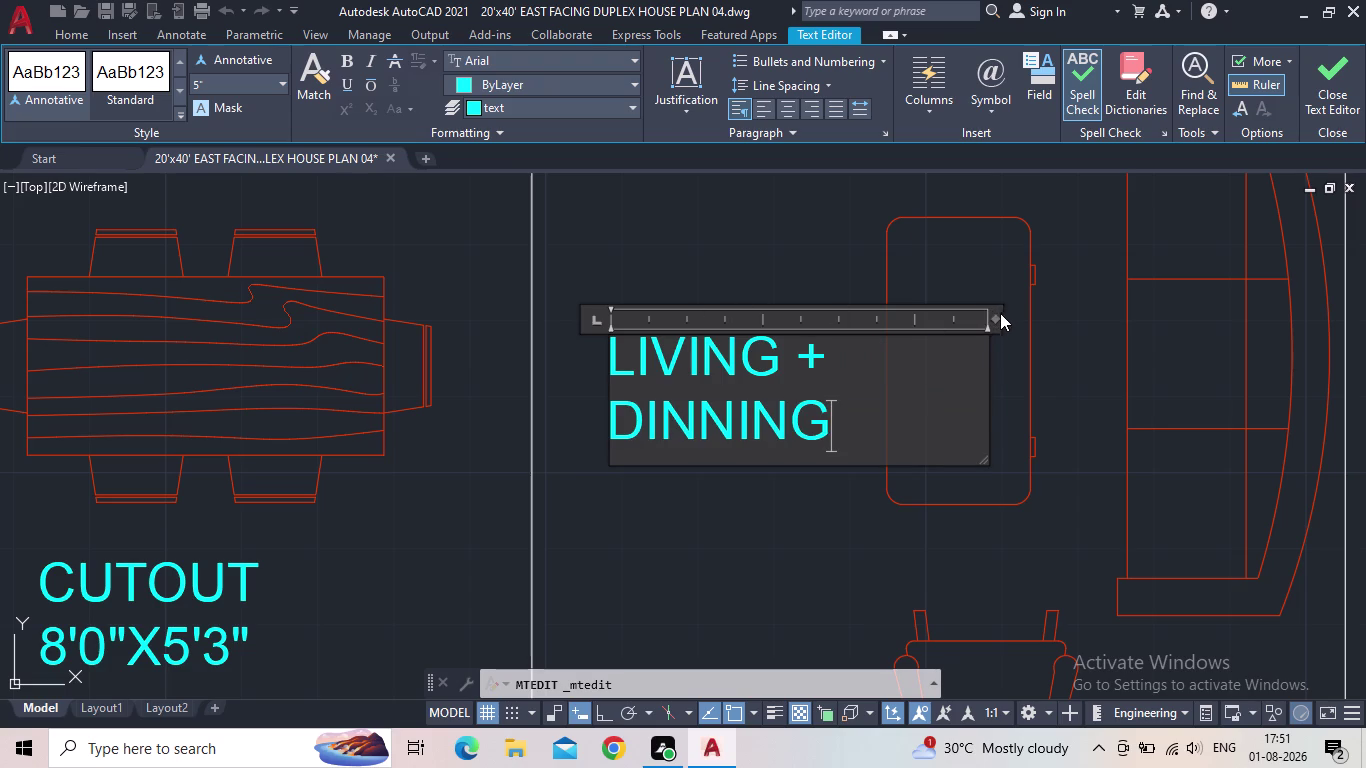
Widen the text box, add 15'10"X12'8" as a second line, and close editing.
drag(995, 319, 1068, 315)
drag(1066, 315, 1124, 304)
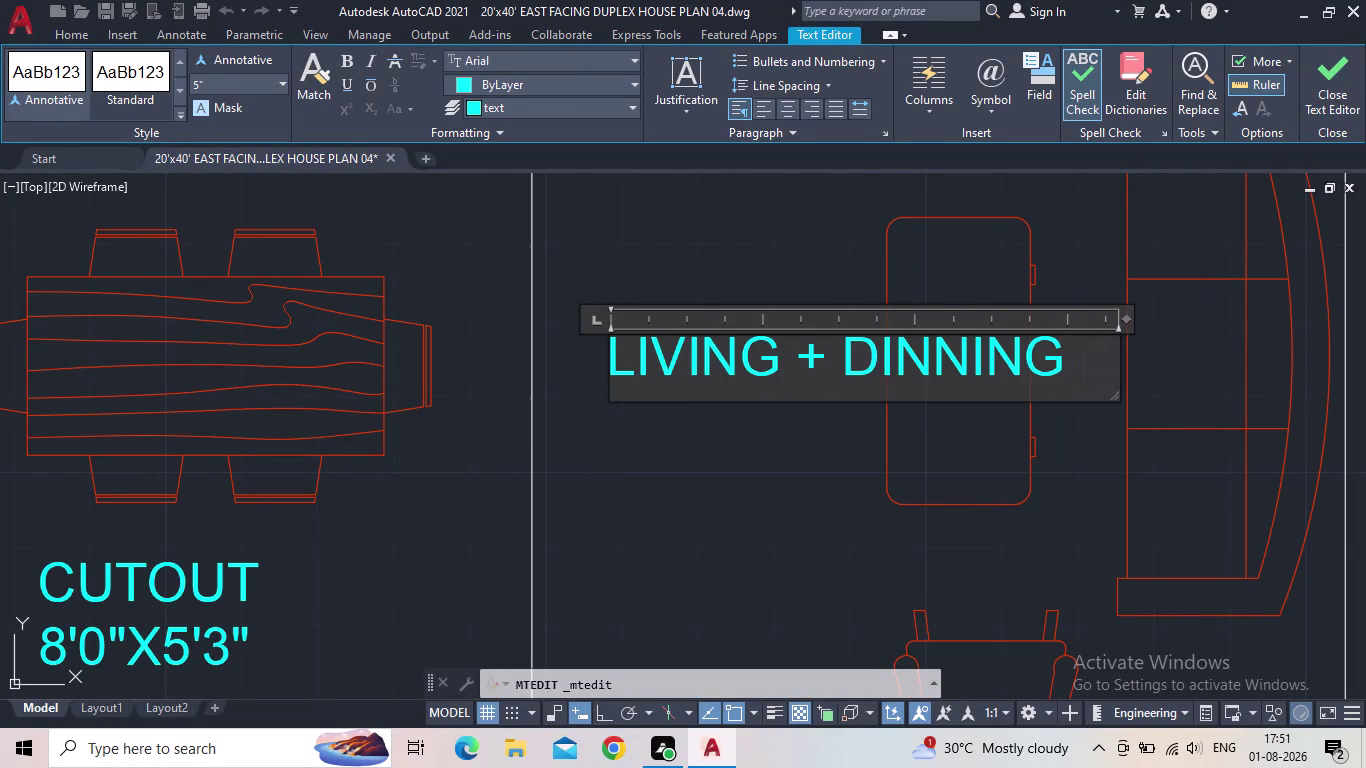
key(Return)
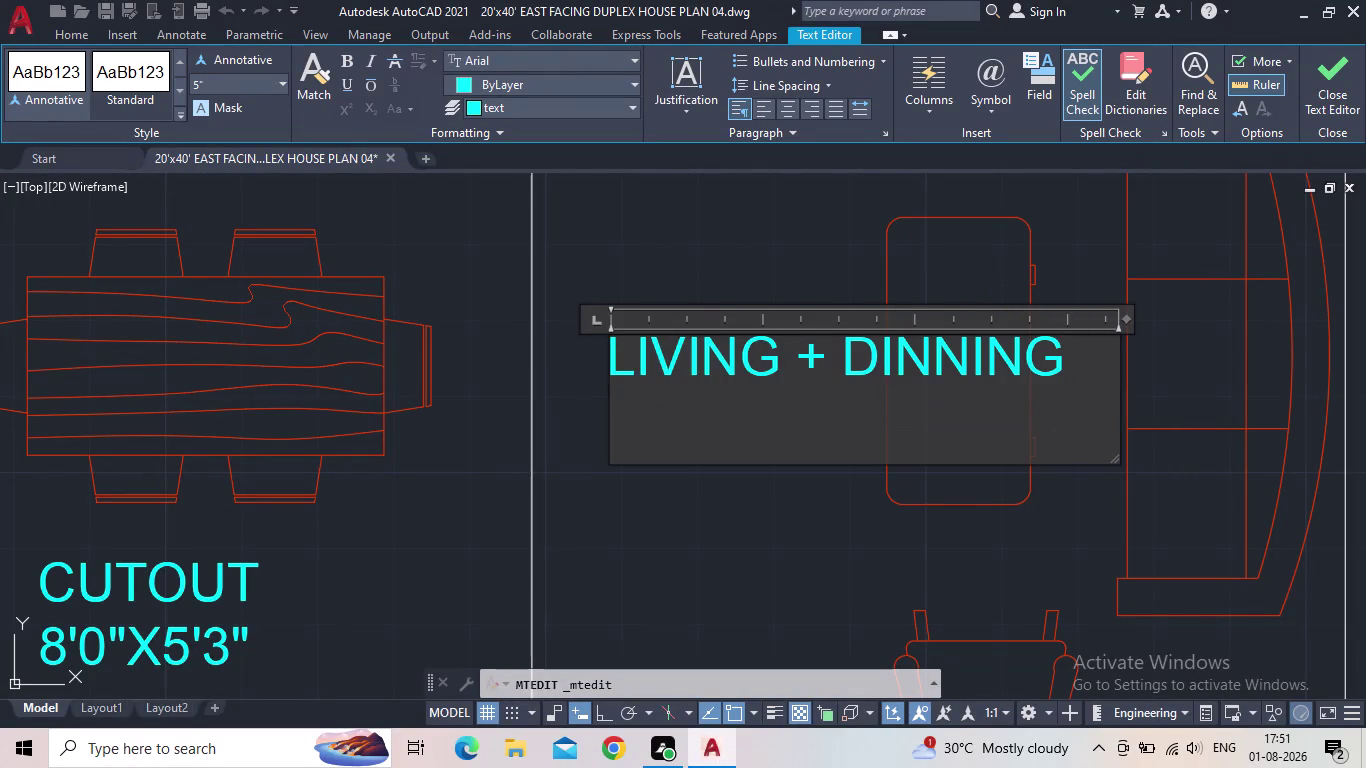
text(15')
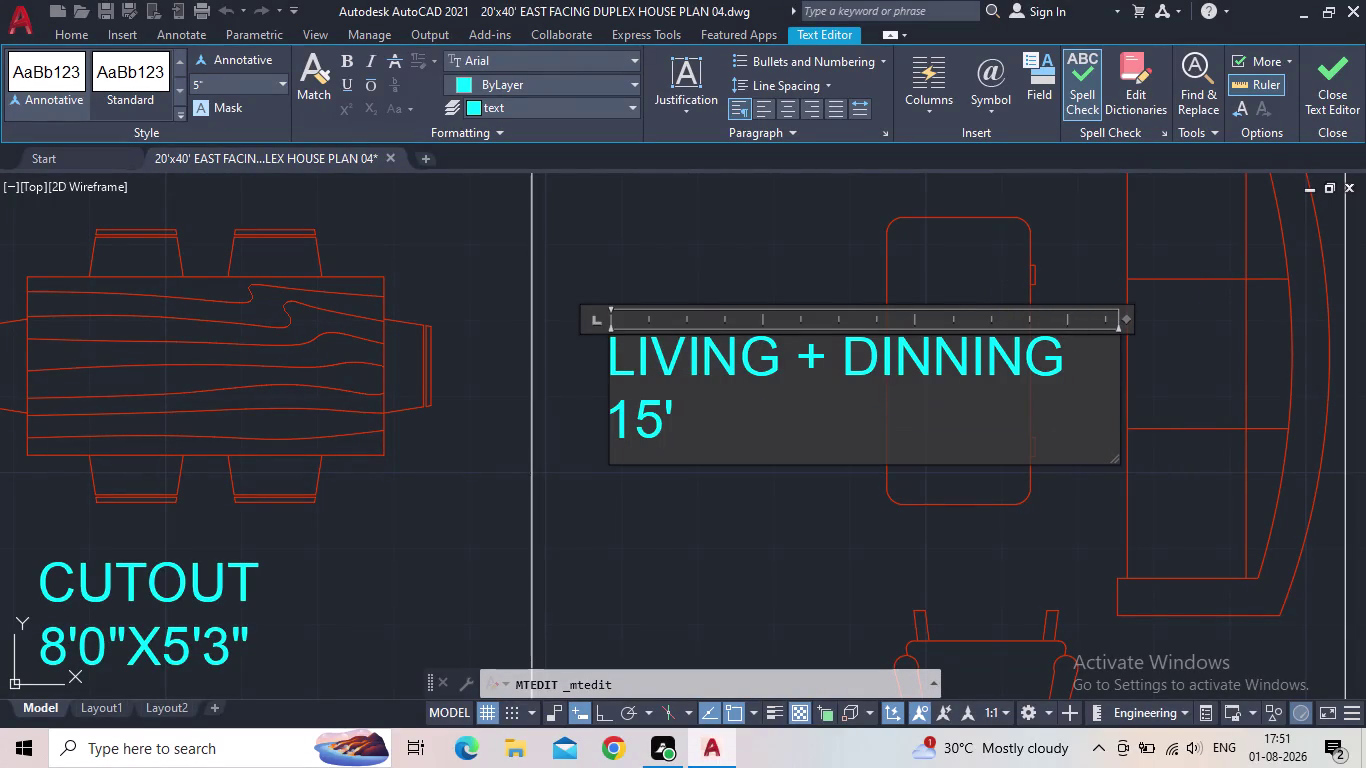
text(10")
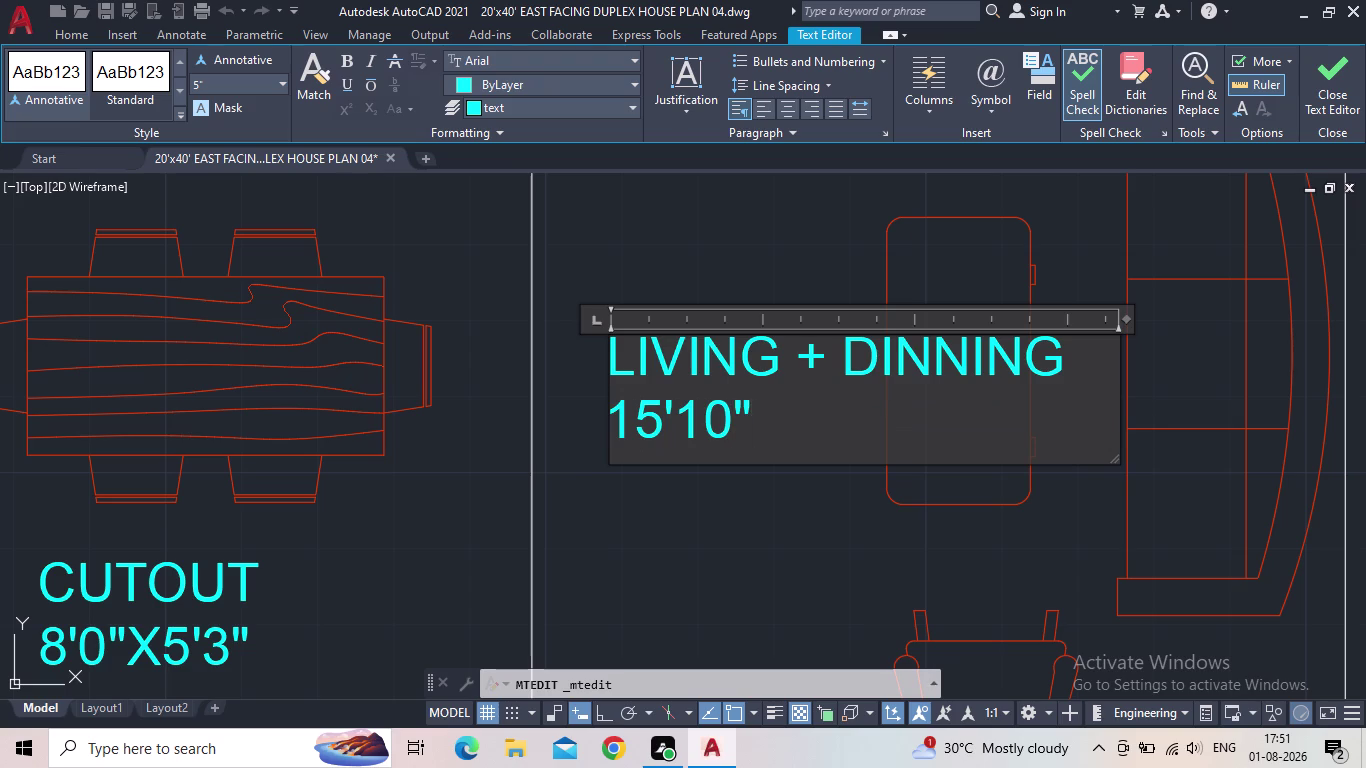
key(x)
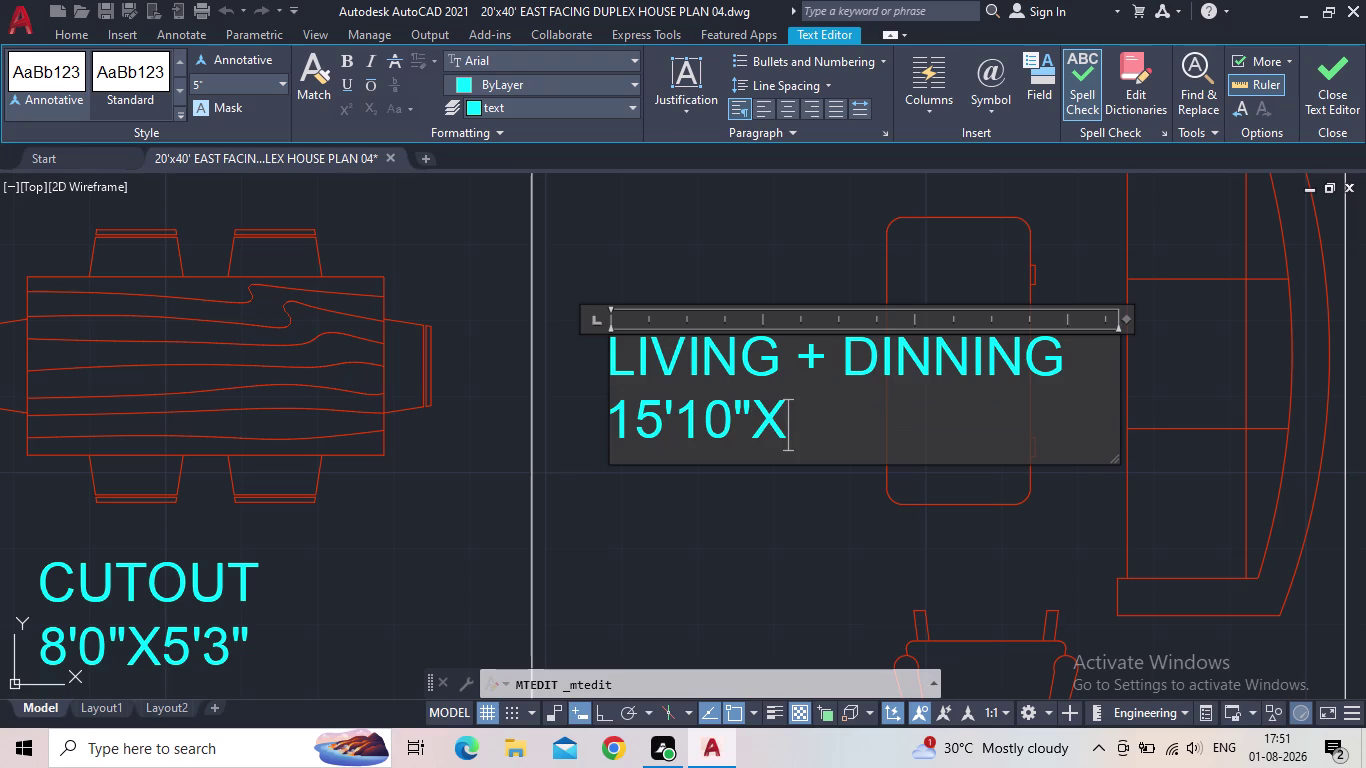
text(12')
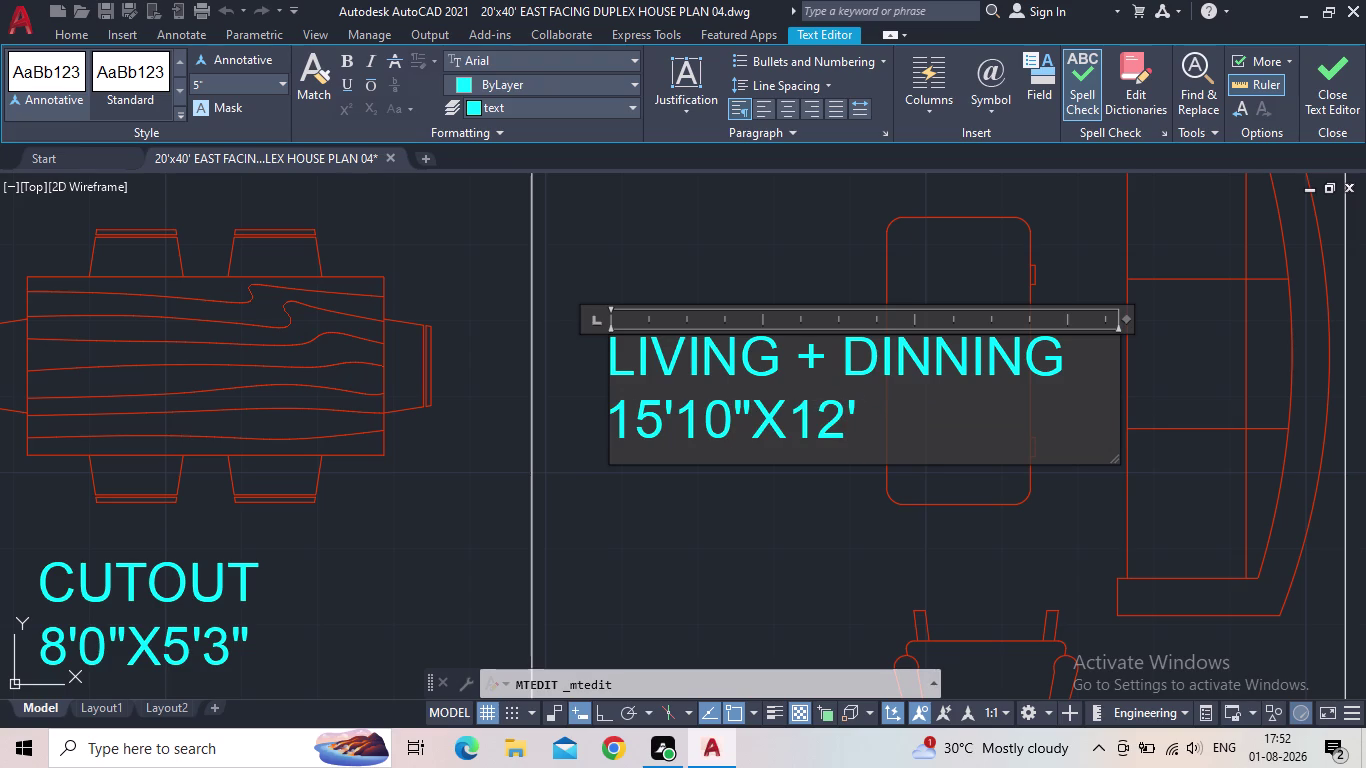
key(8)
key(shift+quotedbl)
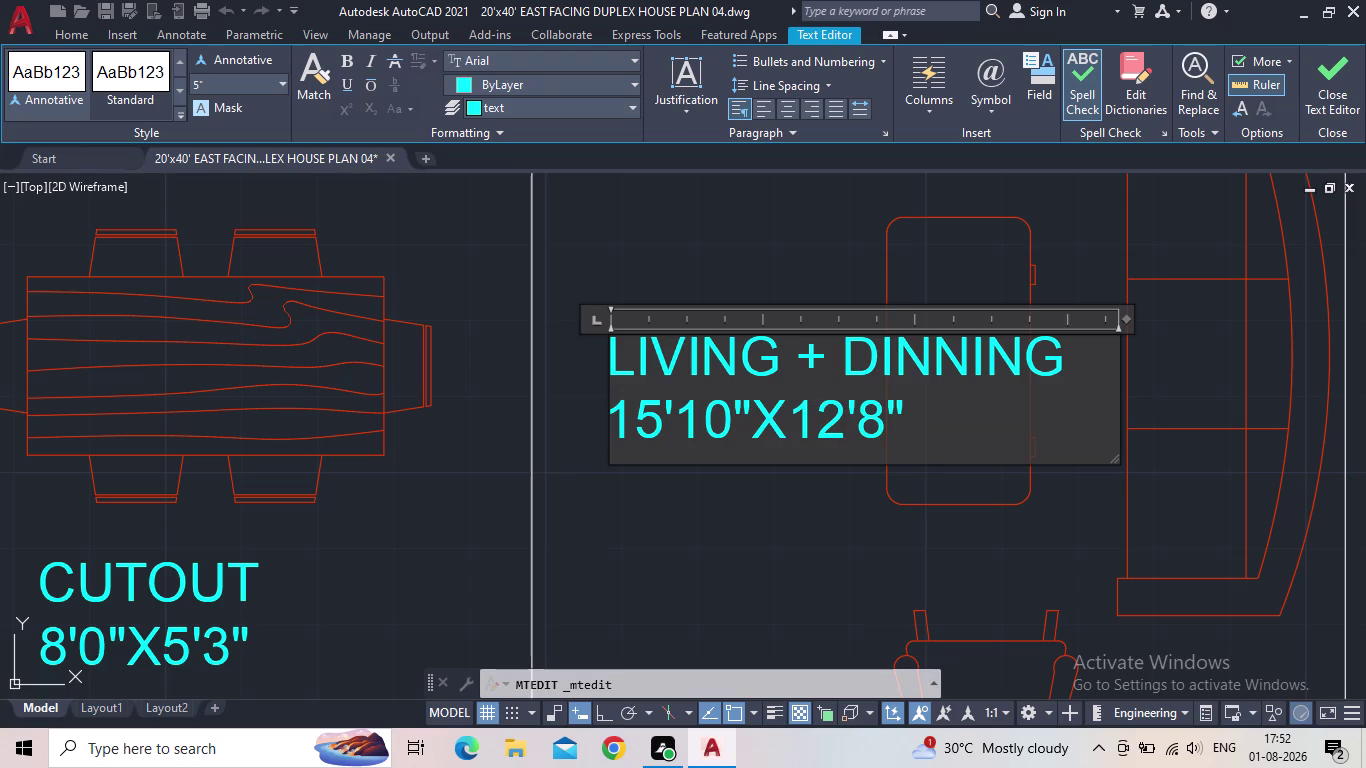
click(1329, 63)
scroll(down, 3)
click(781, 358)
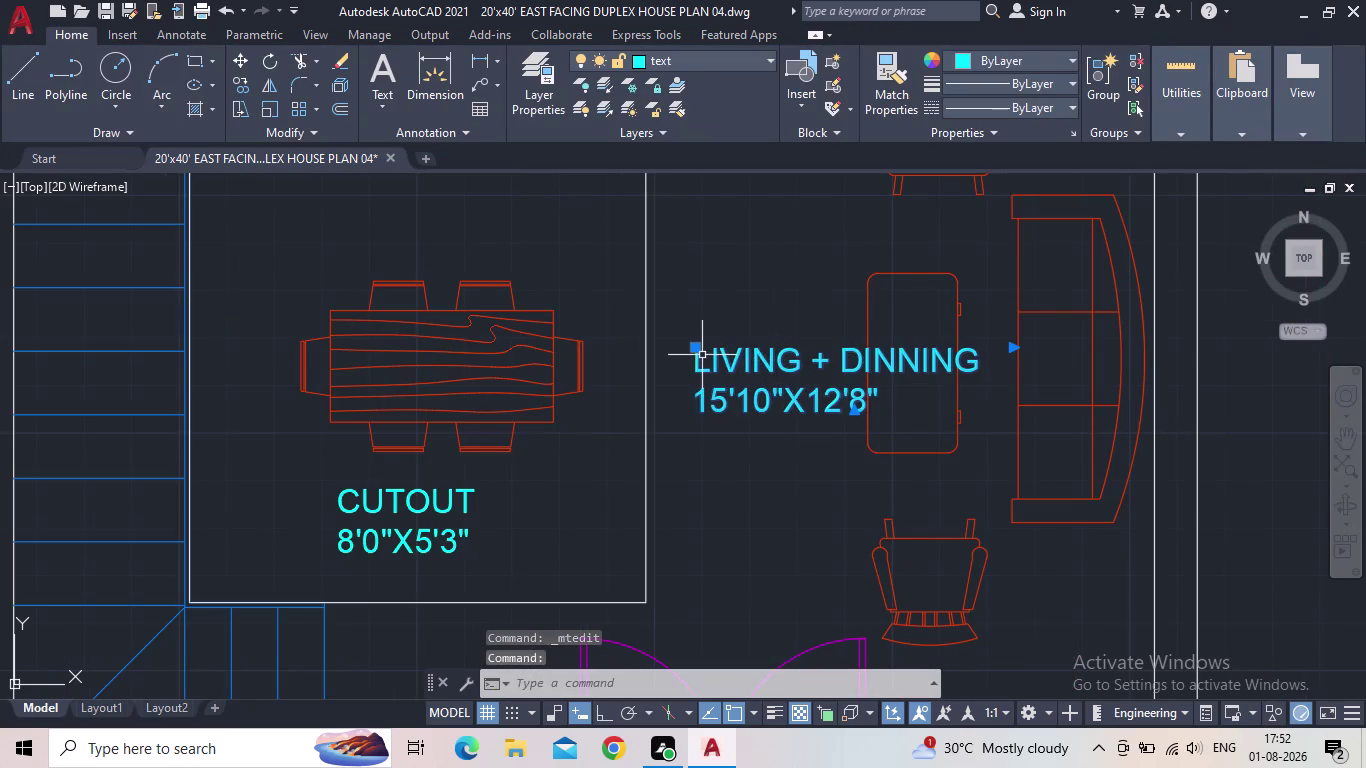
Scale the LIVING + DINNING label down to smaller text.
click(699, 346)
click(667, 348)
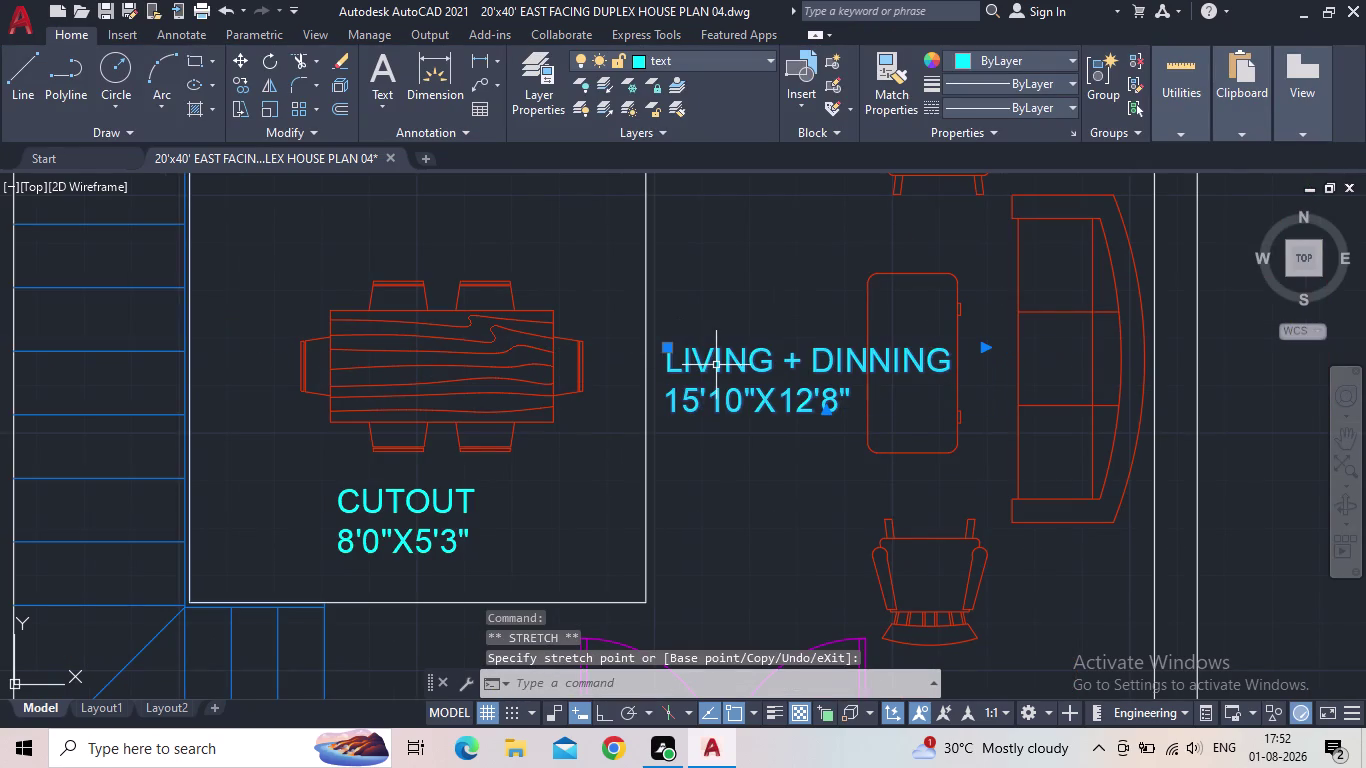
key(Escape)
key(s)
key(c)
key(space)
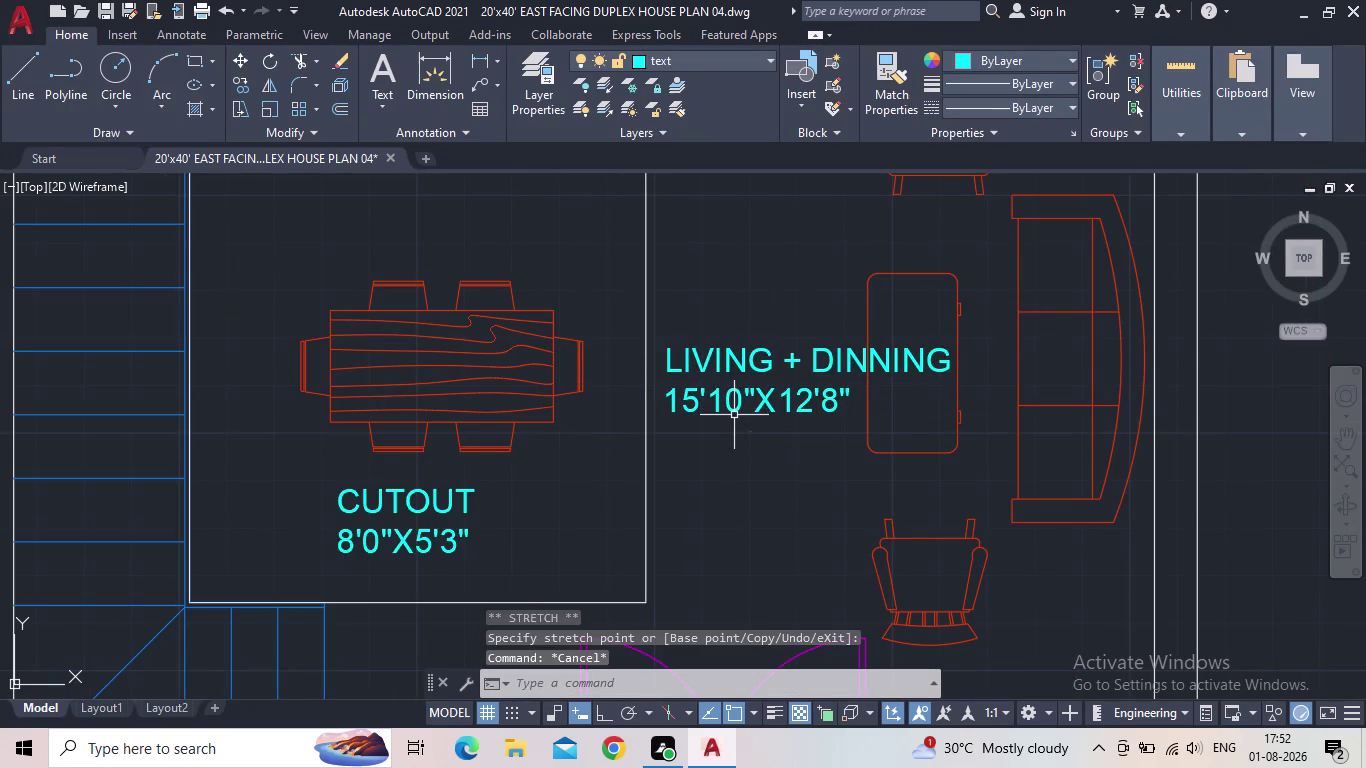
drag(777, 445, 771, 435)
click(724, 372)
key(space)
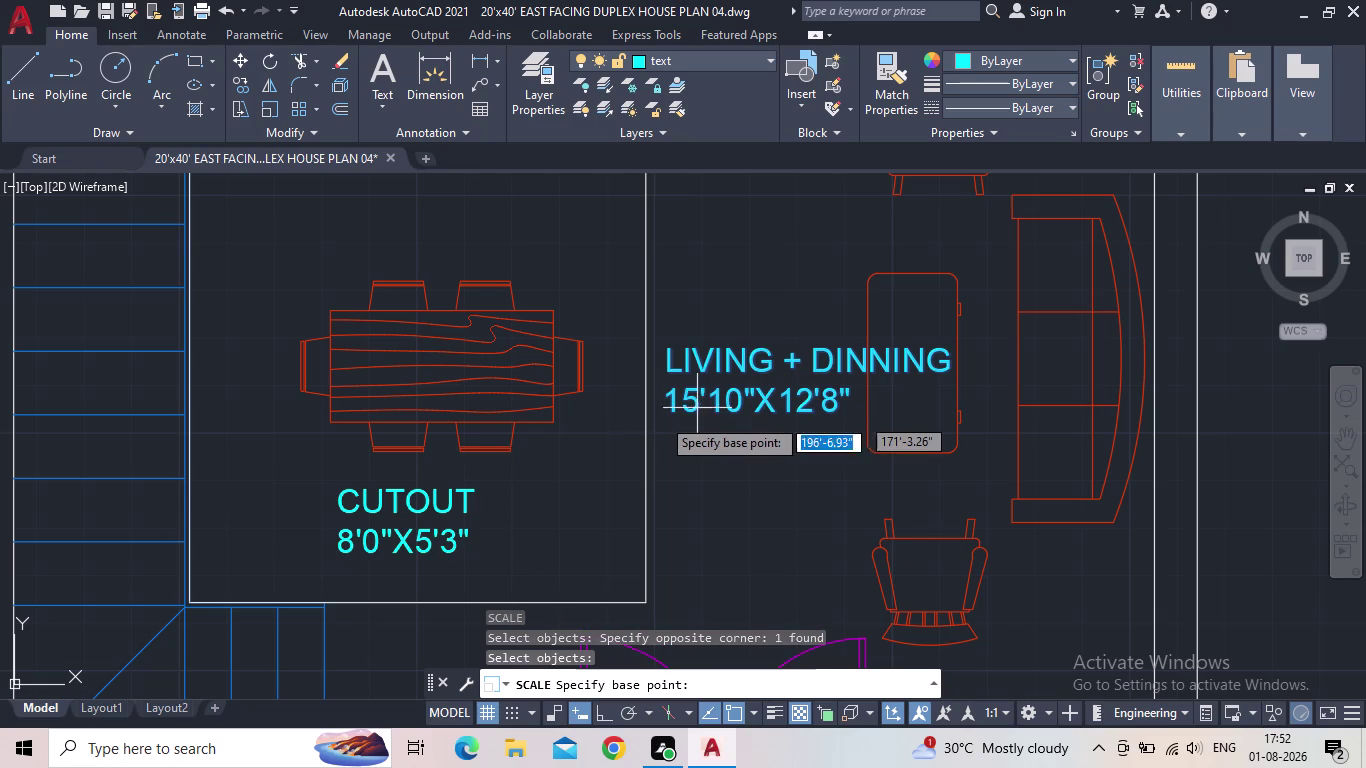
click(667, 417)
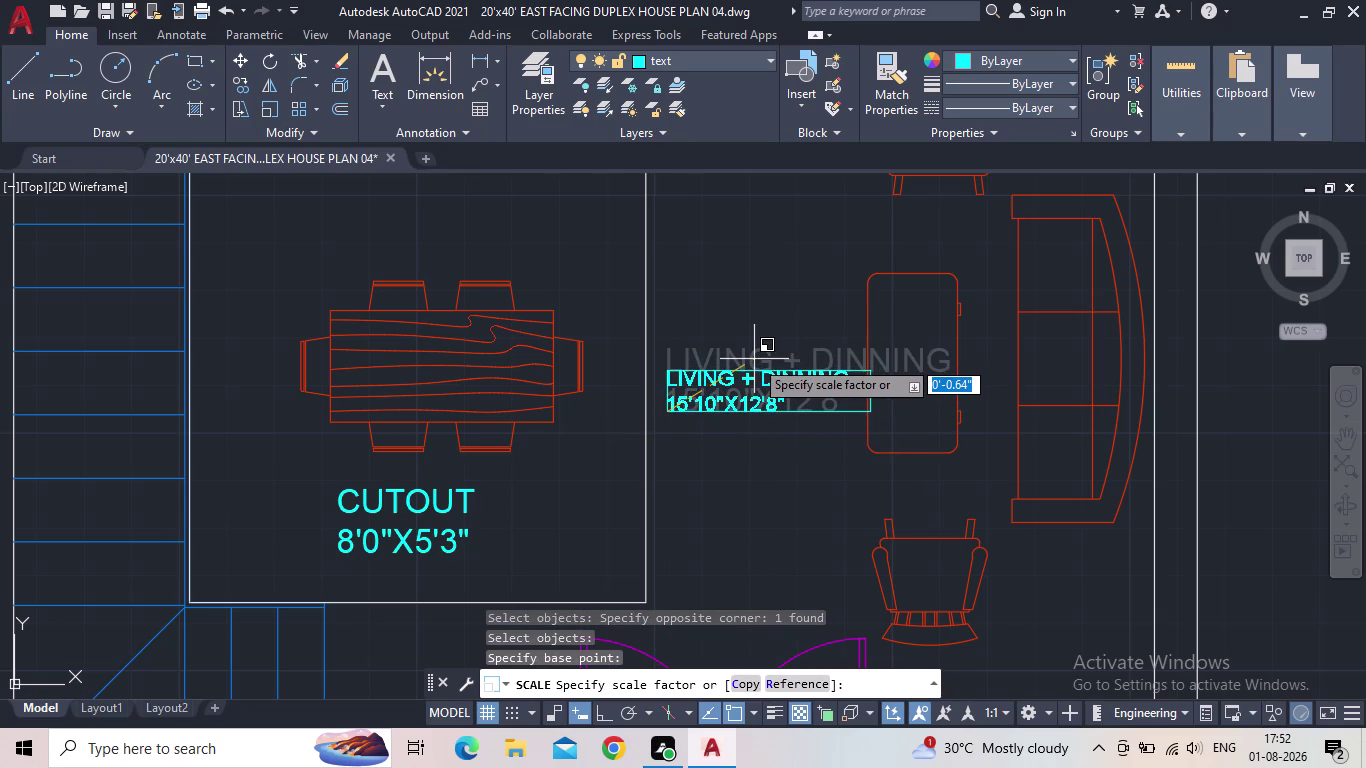
click(754, 359)
Grip-move the scaled label up beside the sofa area.
click(748, 384)
click(672, 377)
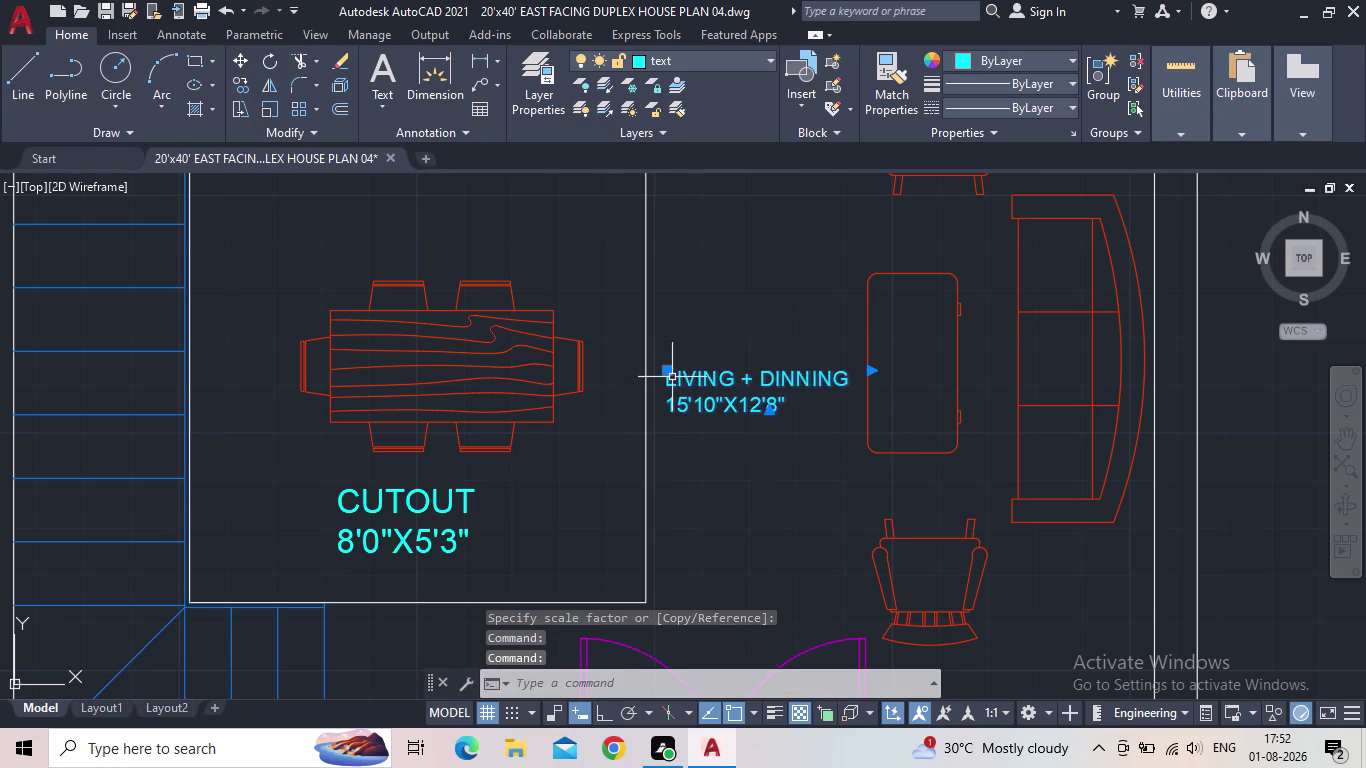
drag(667, 372, 687, 361)
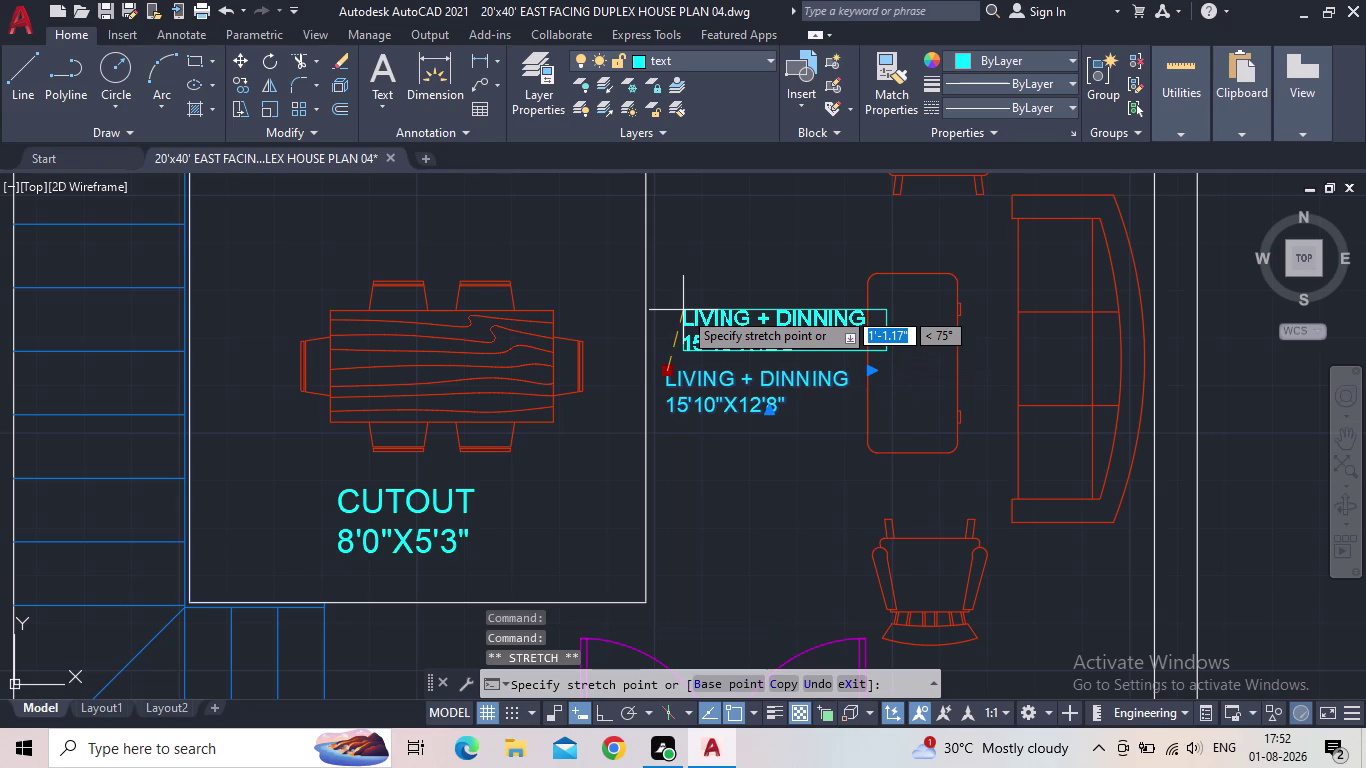
click(674, 310)
scroll(down, 3)
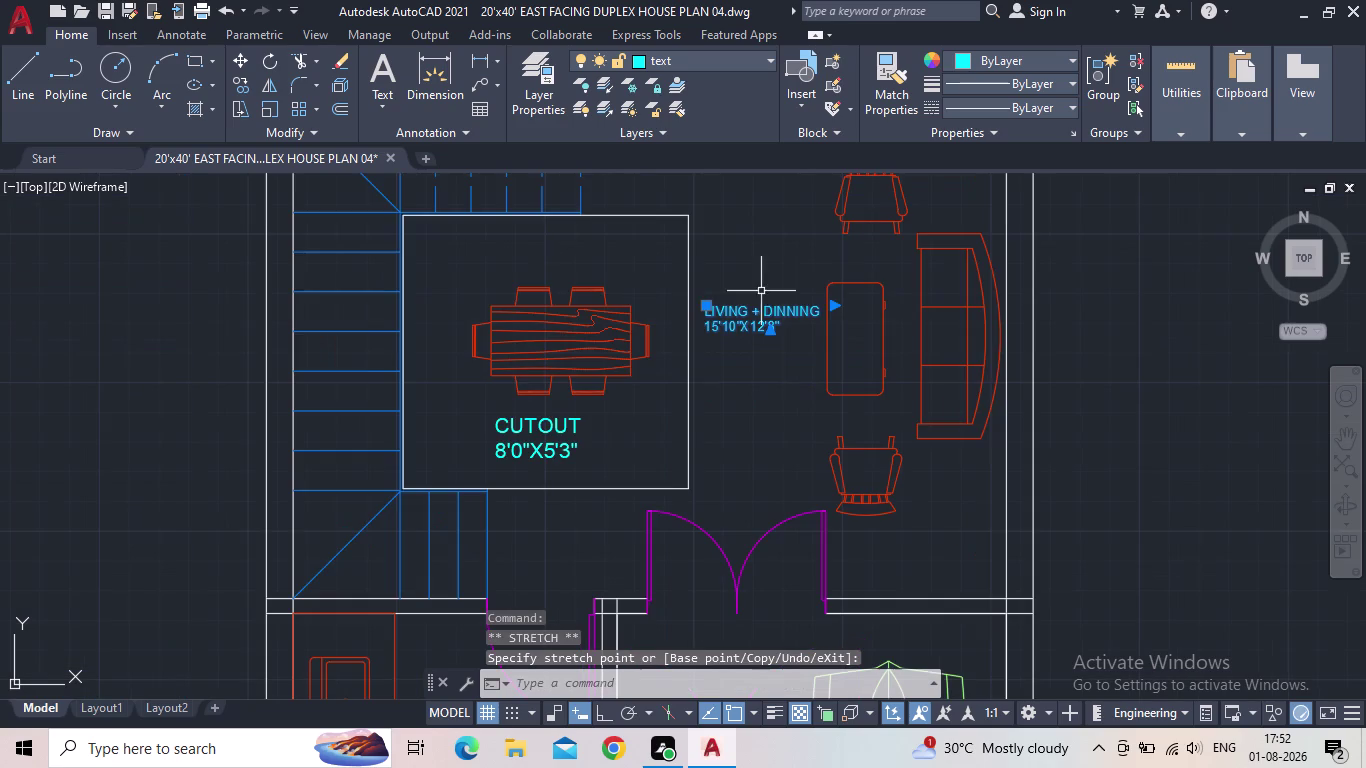
key(Escape)
middle_drag(754, 311, 780, 348)
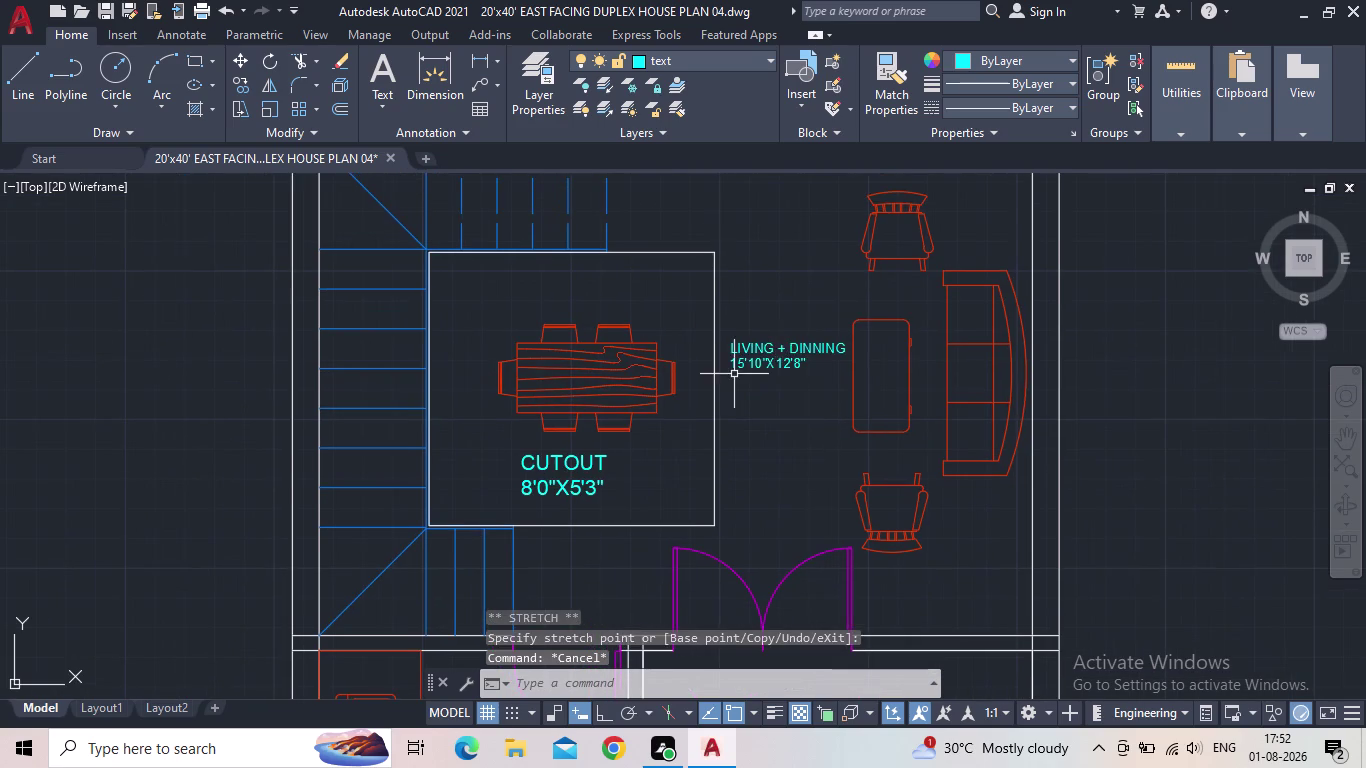
scroll(up, 3)
middle_drag(601, 469, 755, 320)
Shrink the CUTOUT label with SCALE and move it lower in the cutout.
click(572, 367)
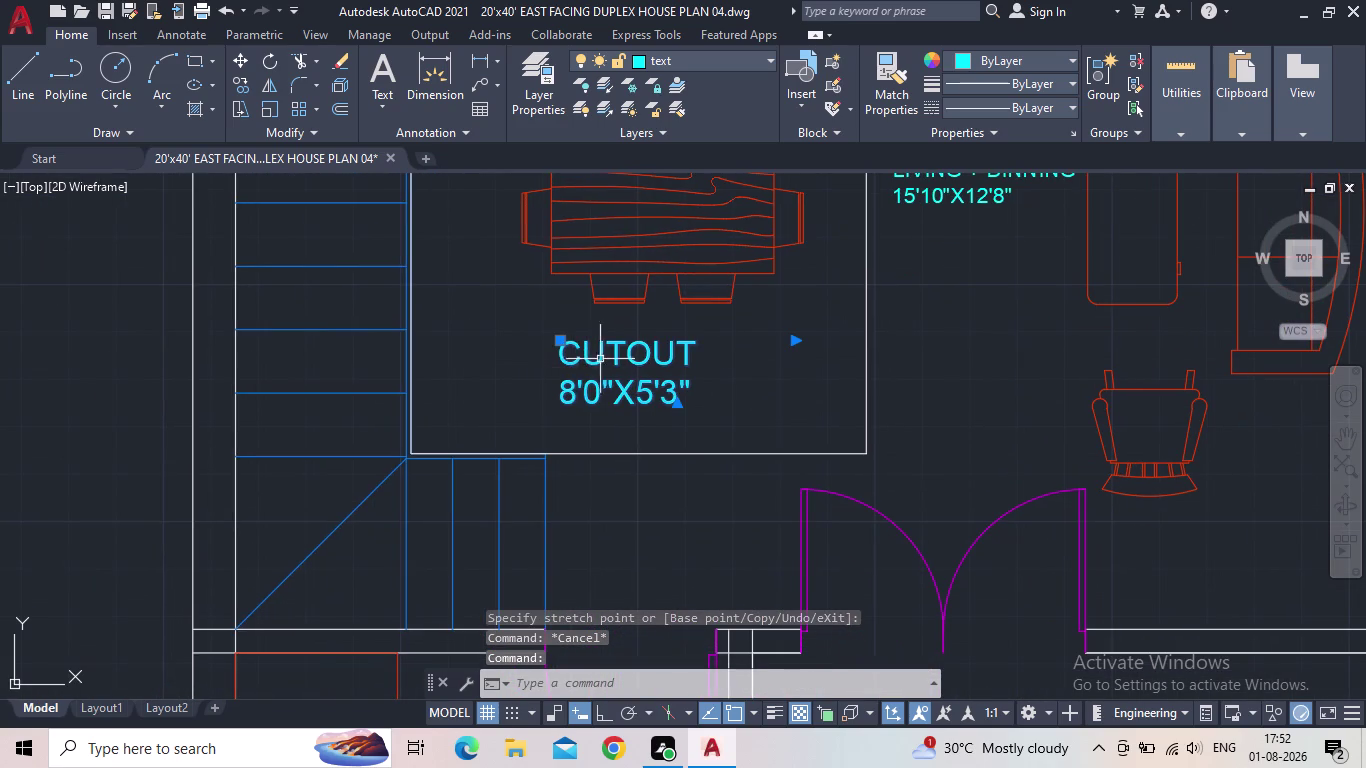
key(s)
key(c)
key(Return)
click(555, 352)
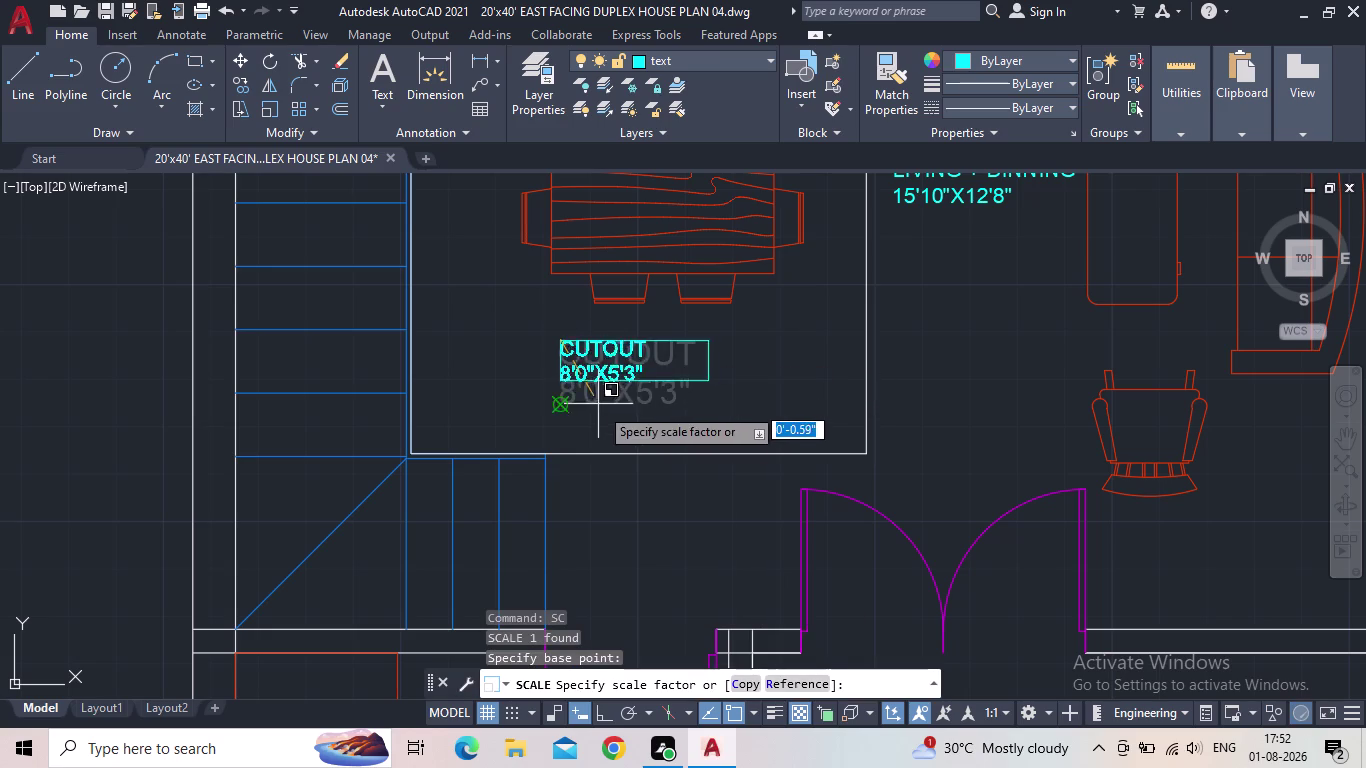
click(613, 421)
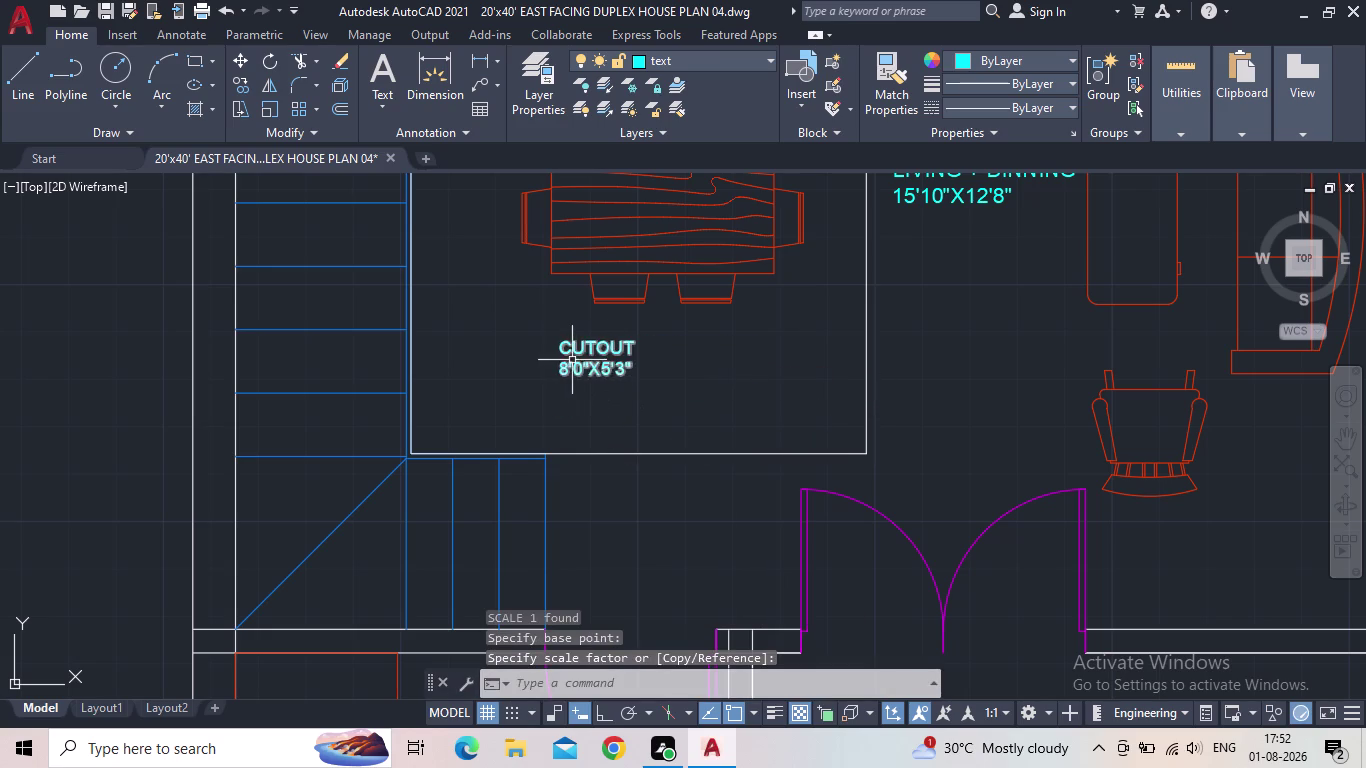
click(575, 344)
drag(562, 344, 582, 377)
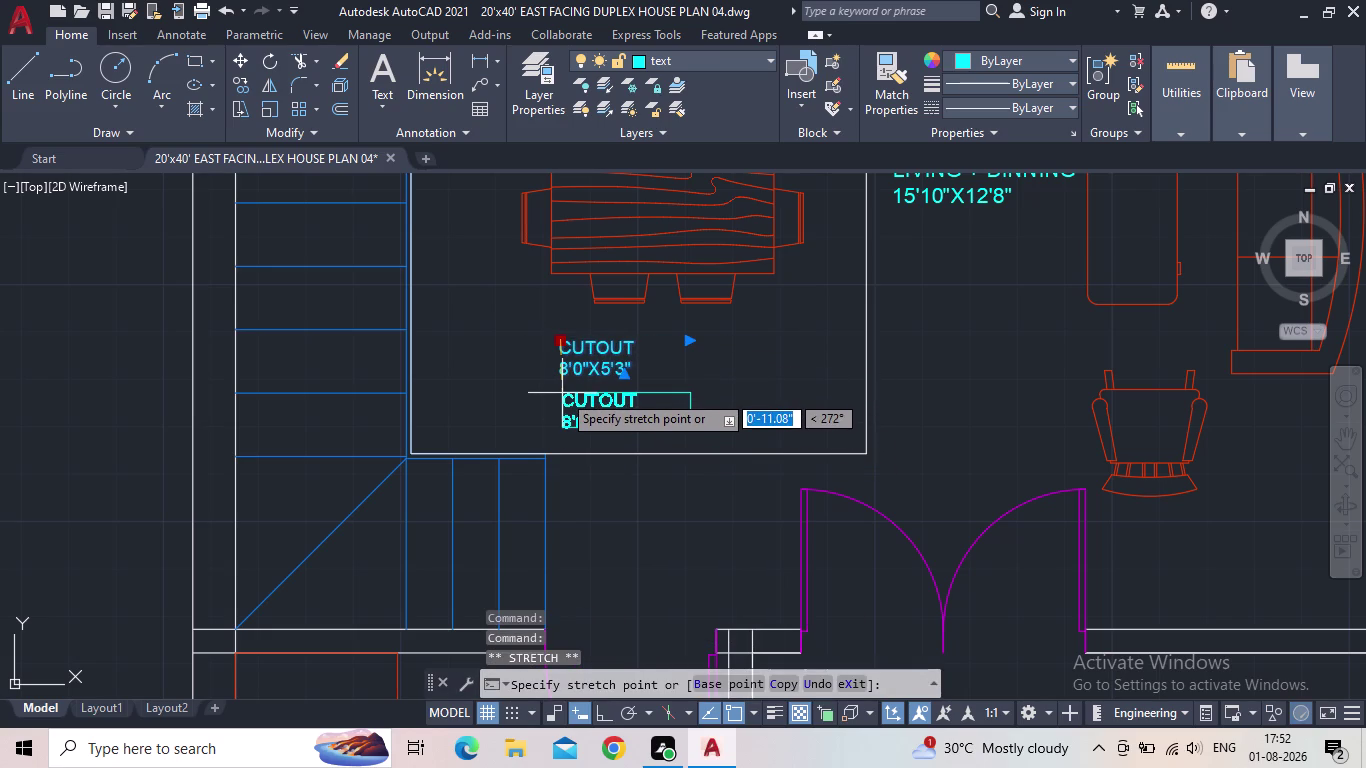
click(525, 389)
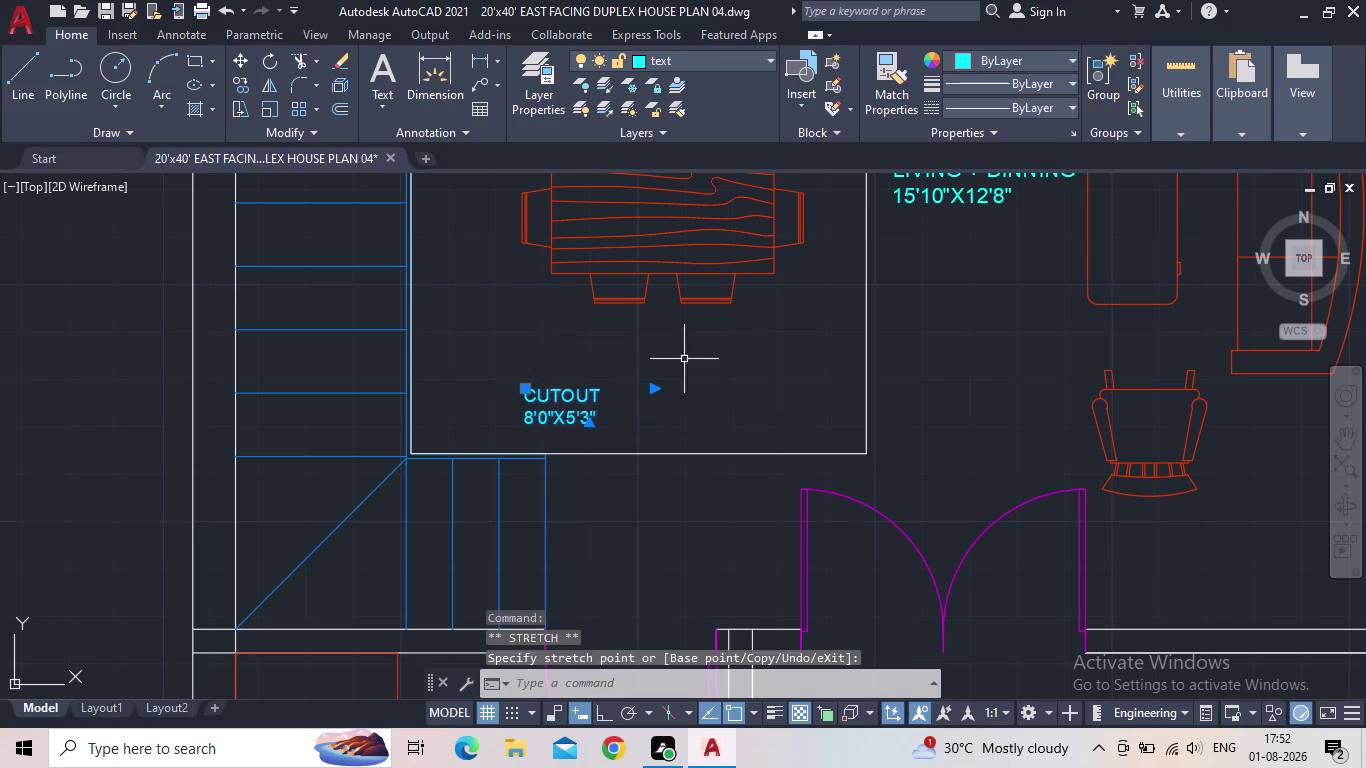
key(Escape)
Pan and zoom to the upper-floor bedroom area.
scroll(down, 3)
scroll(up, 3)
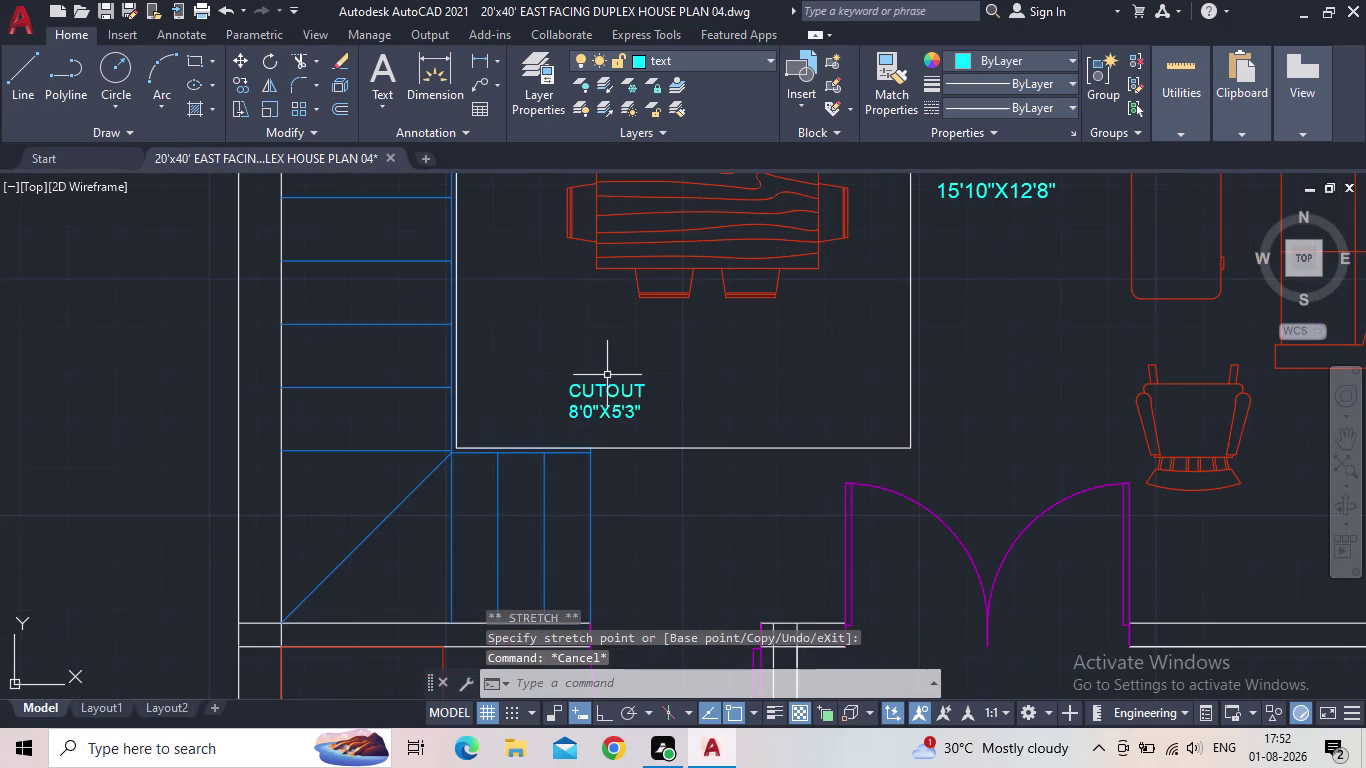
scroll(down, 3)
middle_drag(711, 367, 663, 296)
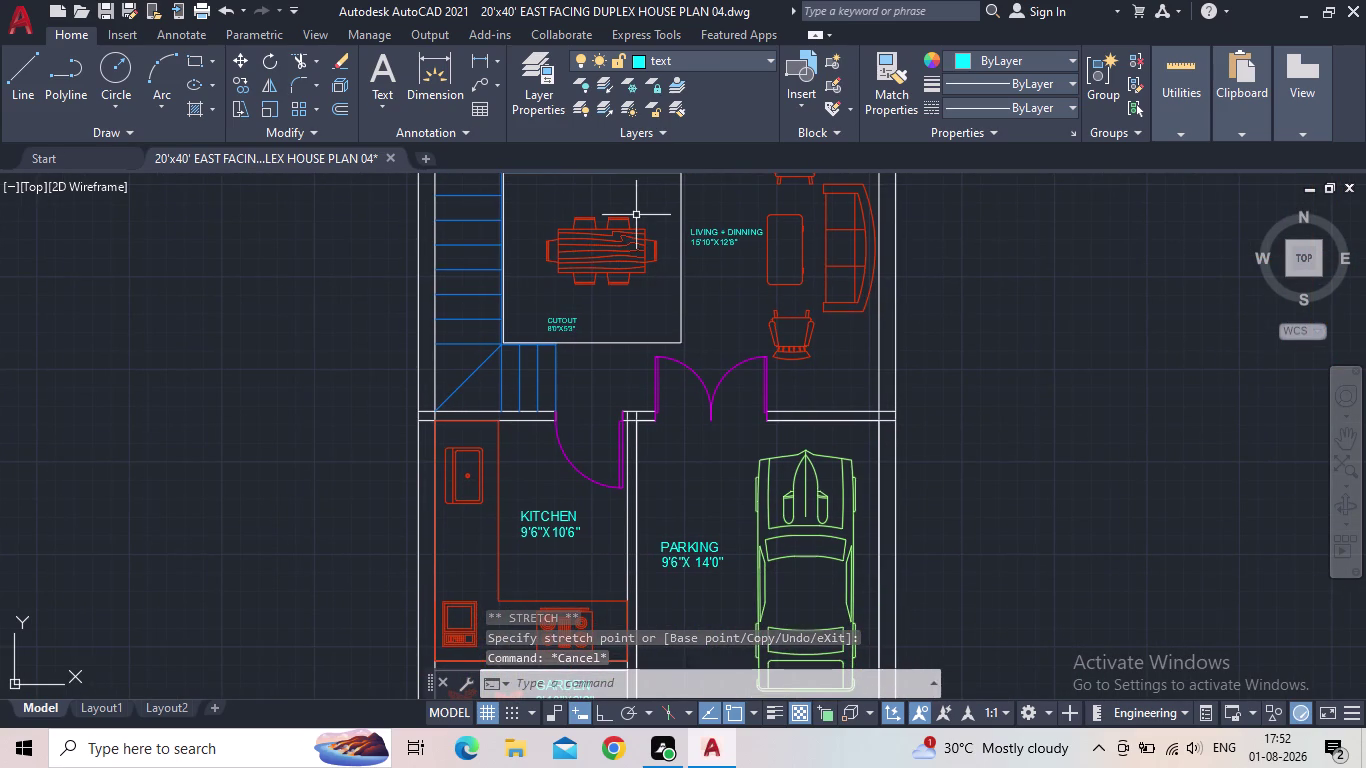
middle_drag(642, 295, 592, 418)
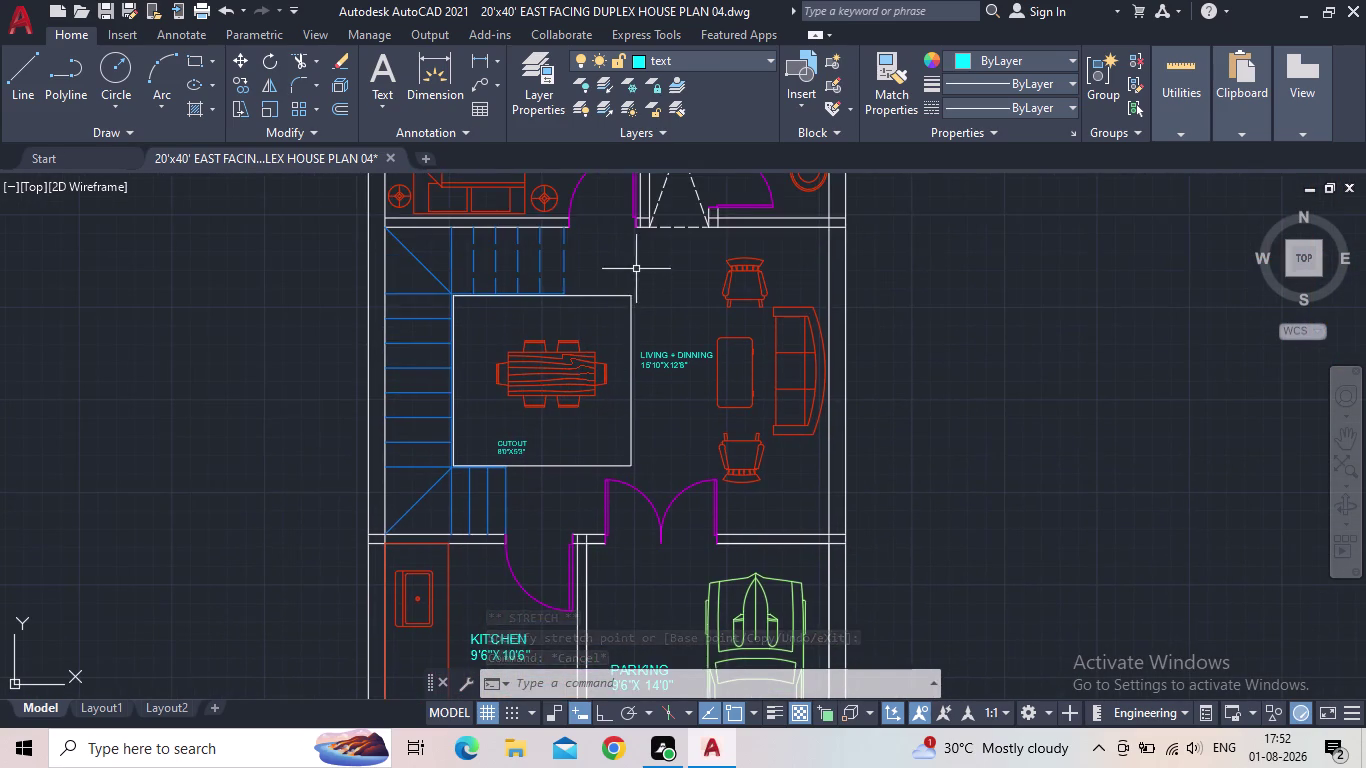
scroll(up, 3)
middle_drag(656, 295, 689, 505)
middle_drag(543, 214, 534, 405)
Replace the bedroom's copied label text with MASTER BEDROOM.
double_click(544, 379)
drag(646, 403, 585, 392)
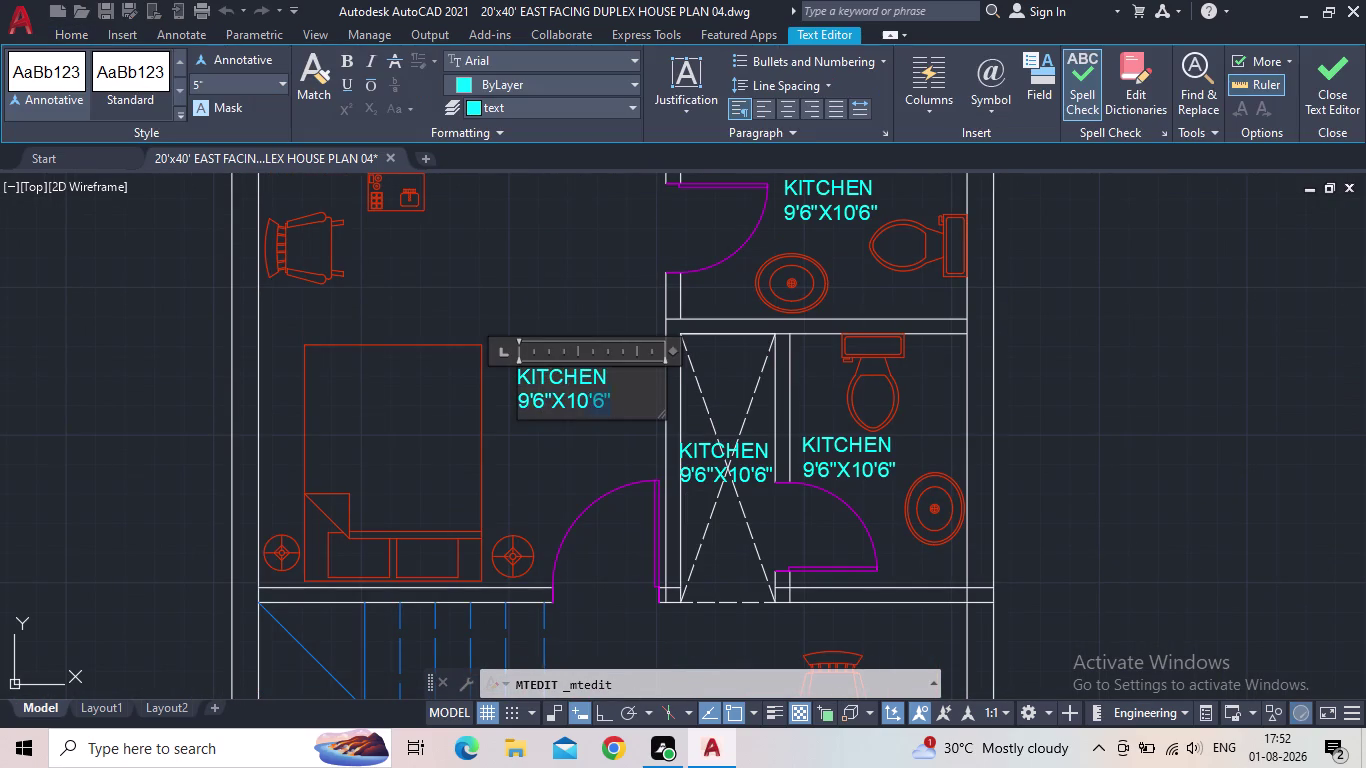
drag(585, 392, 502, 372)
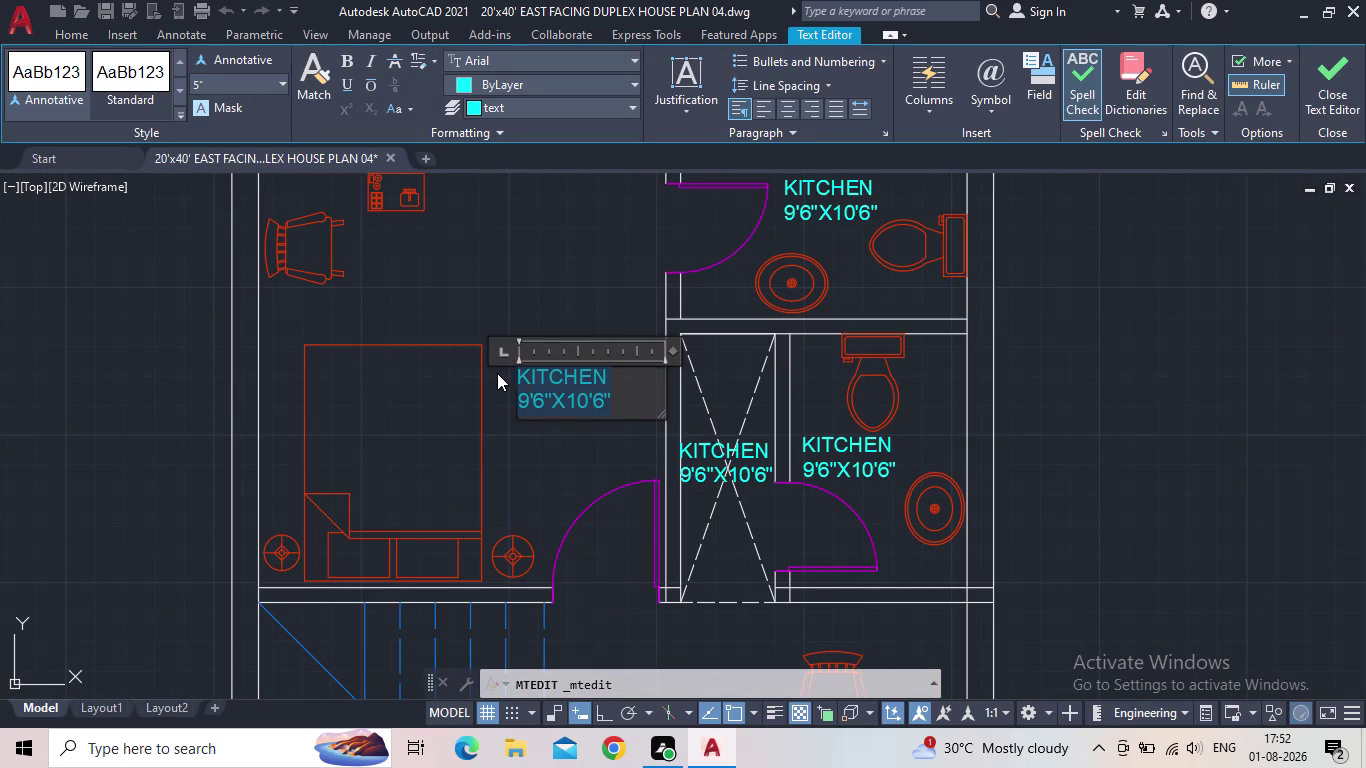
text(MASTER)
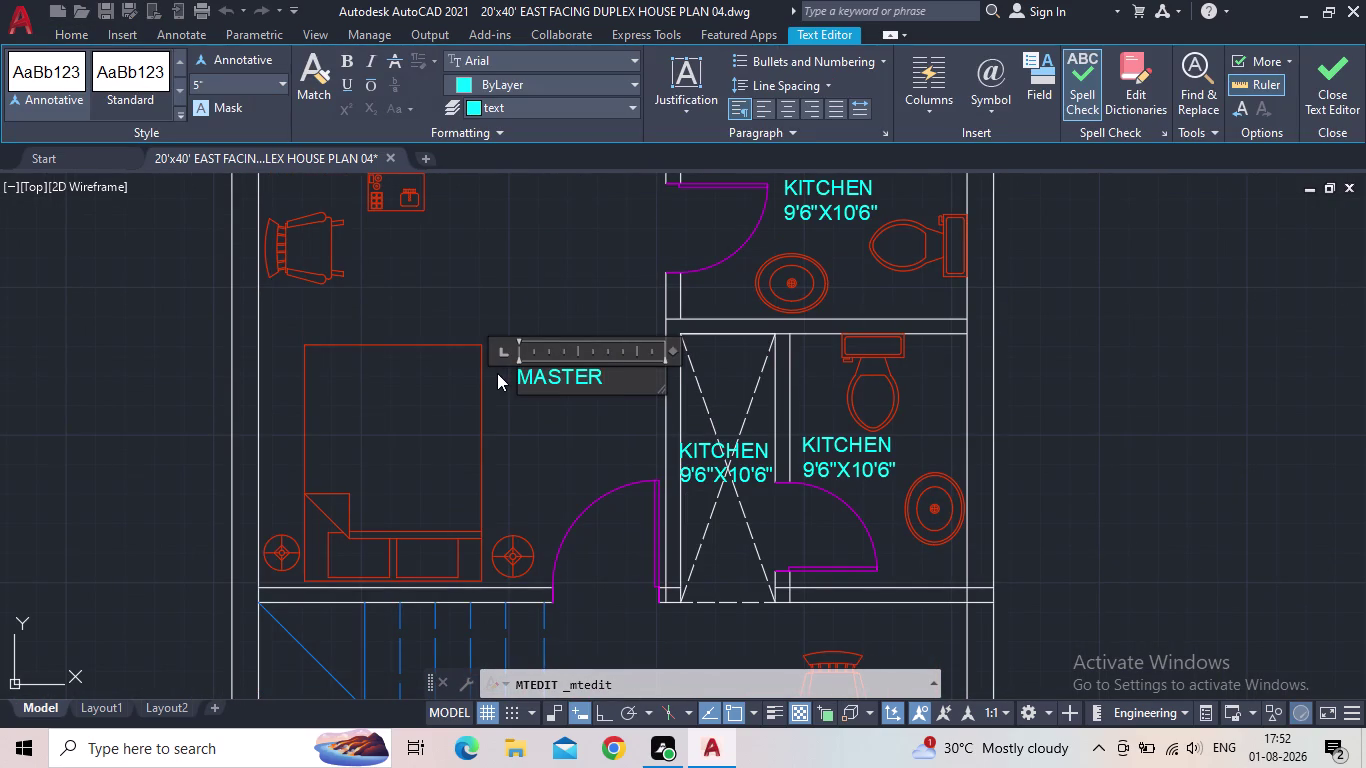
key(space)
text(BED)
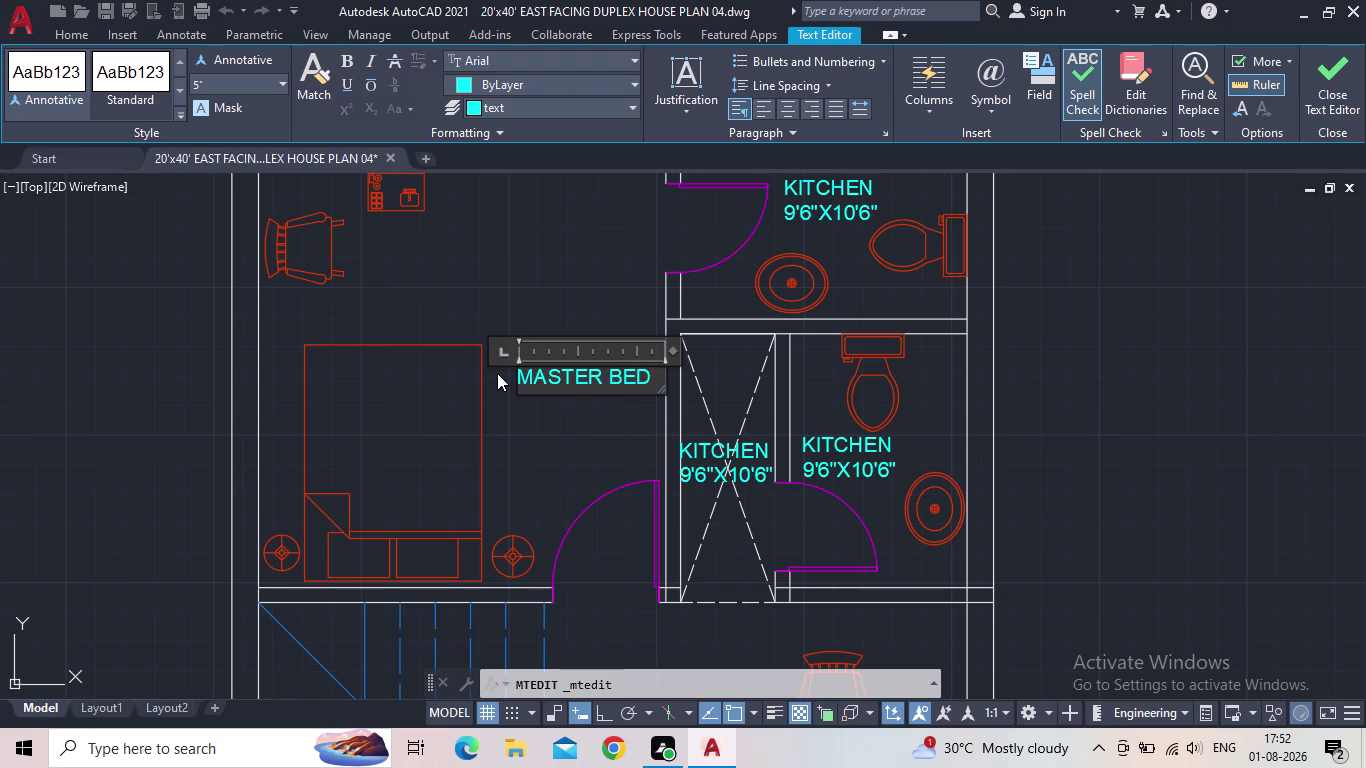
text(ROO)
key(m)
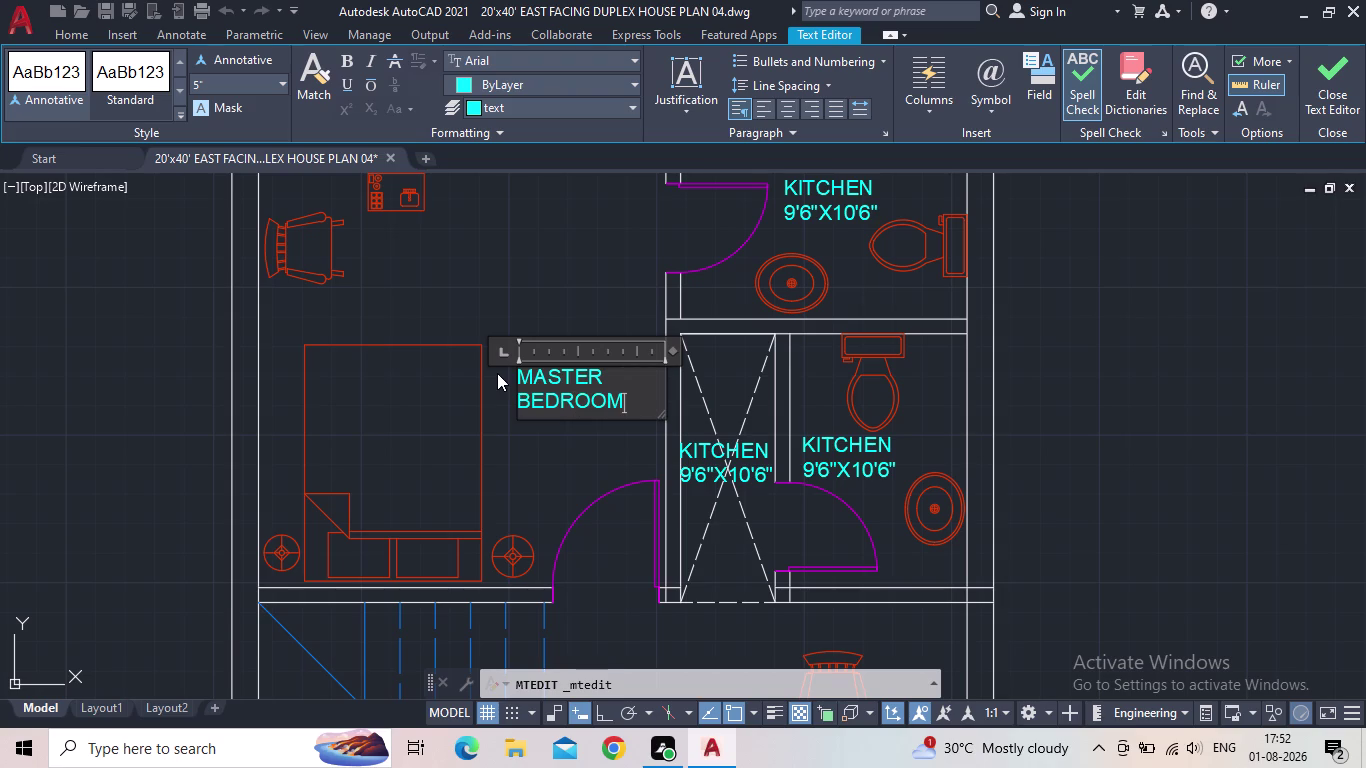
Widen the text box, add 11'6"X 12'0" as a second line, and close editing.
click(563, 401)
drag(668, 349, 704, 348)
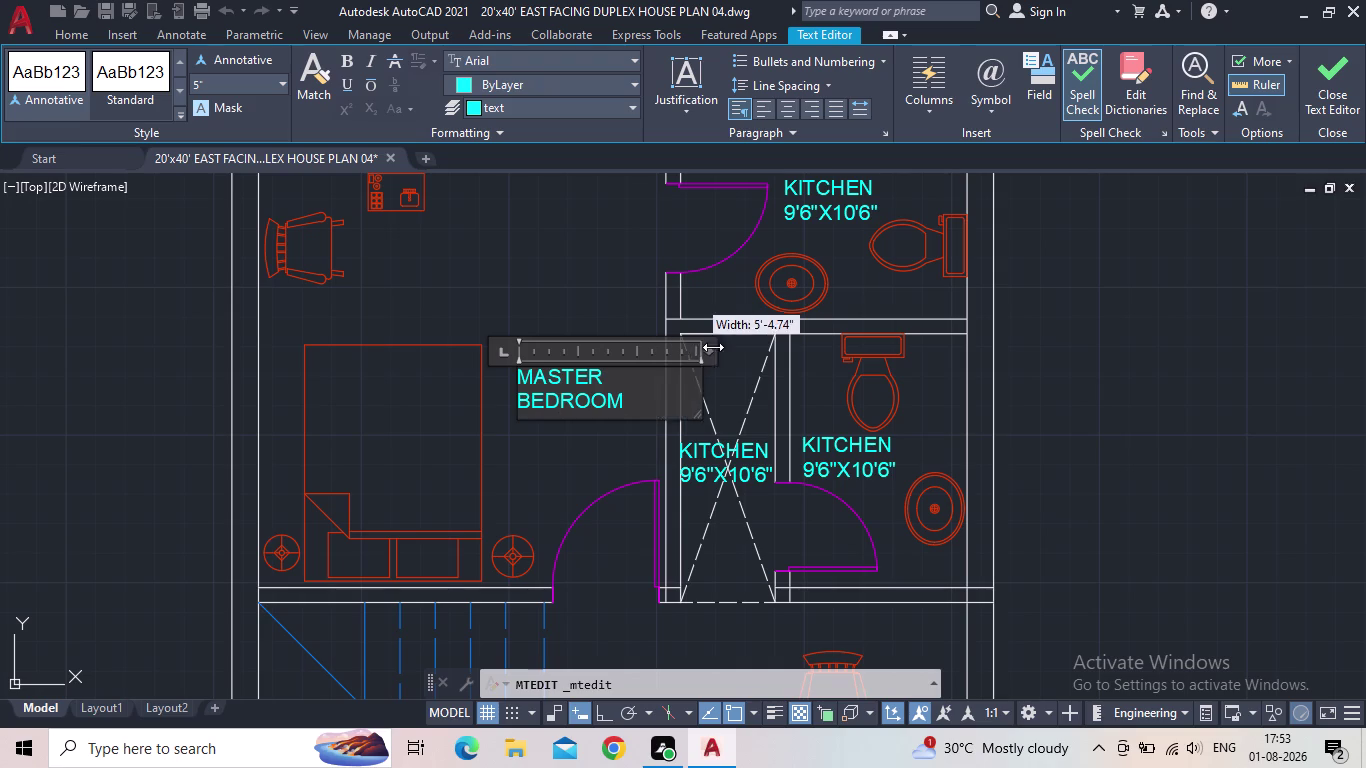
drag(704, 348, 764, 342)
click(737, 371)
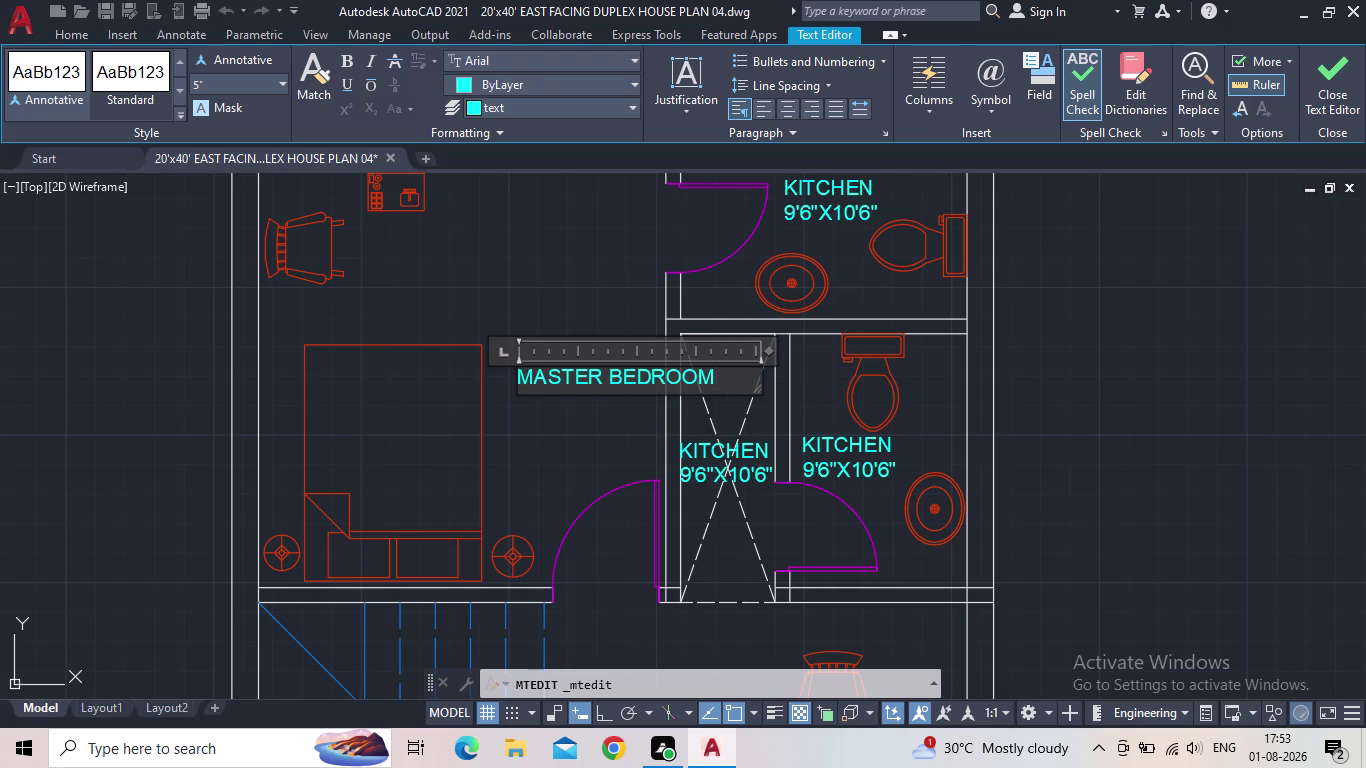
key(Return)
text(11)
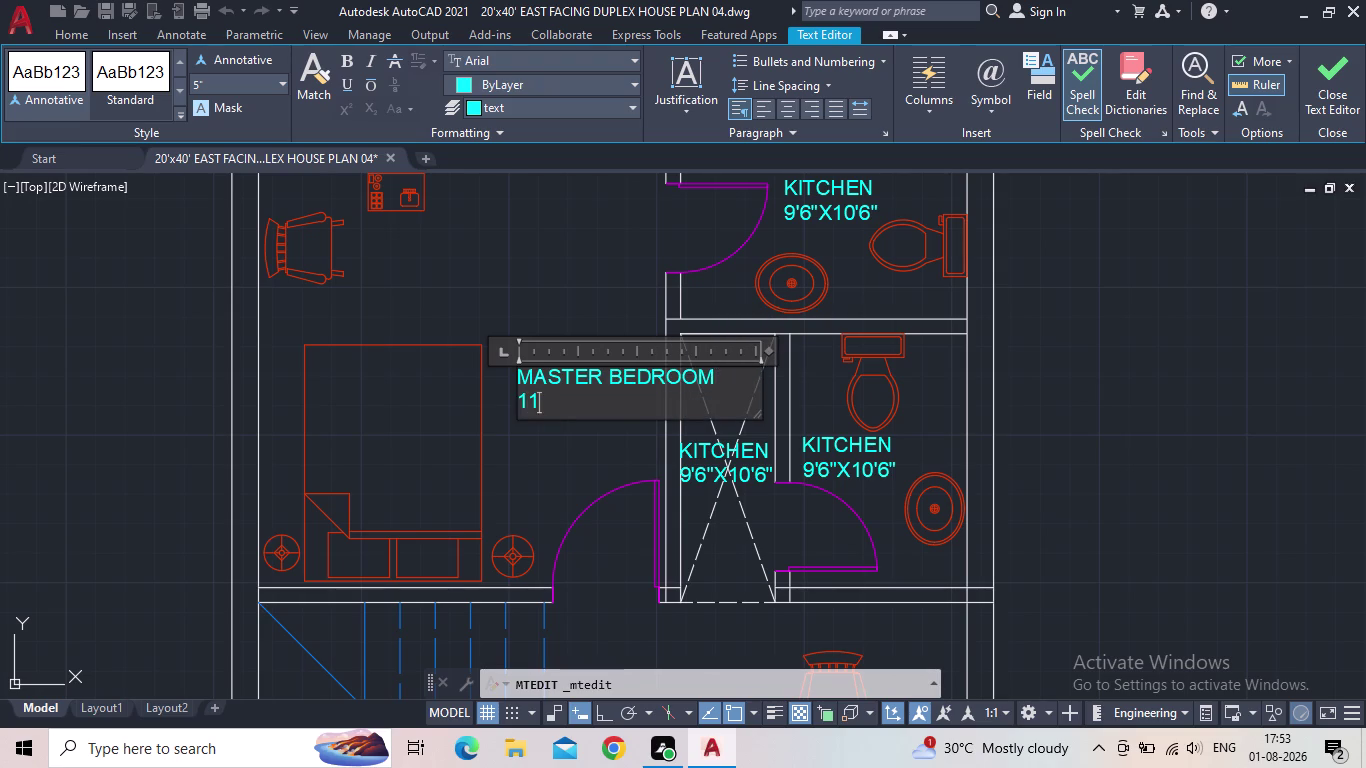
text('6")
key(x)
key(space)
text(12)
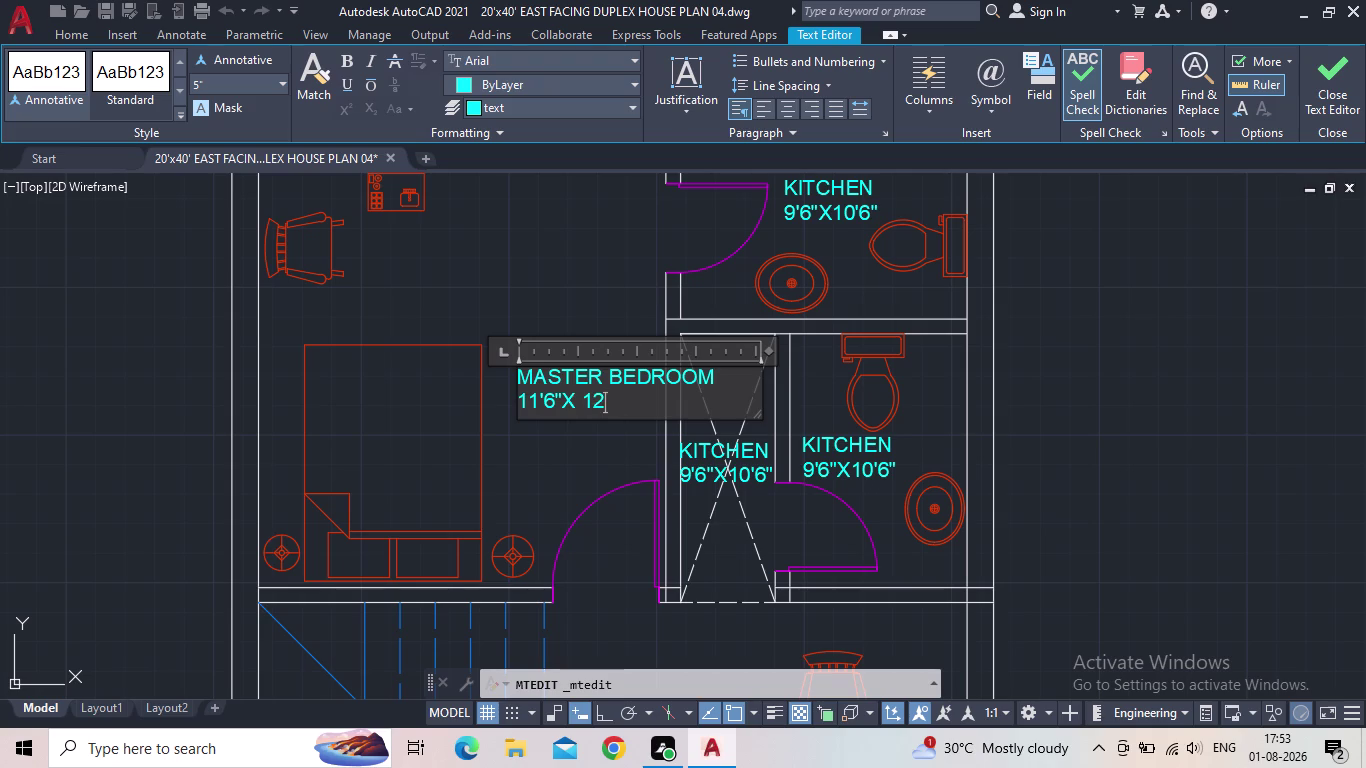
text('0")
click(1335, 65)
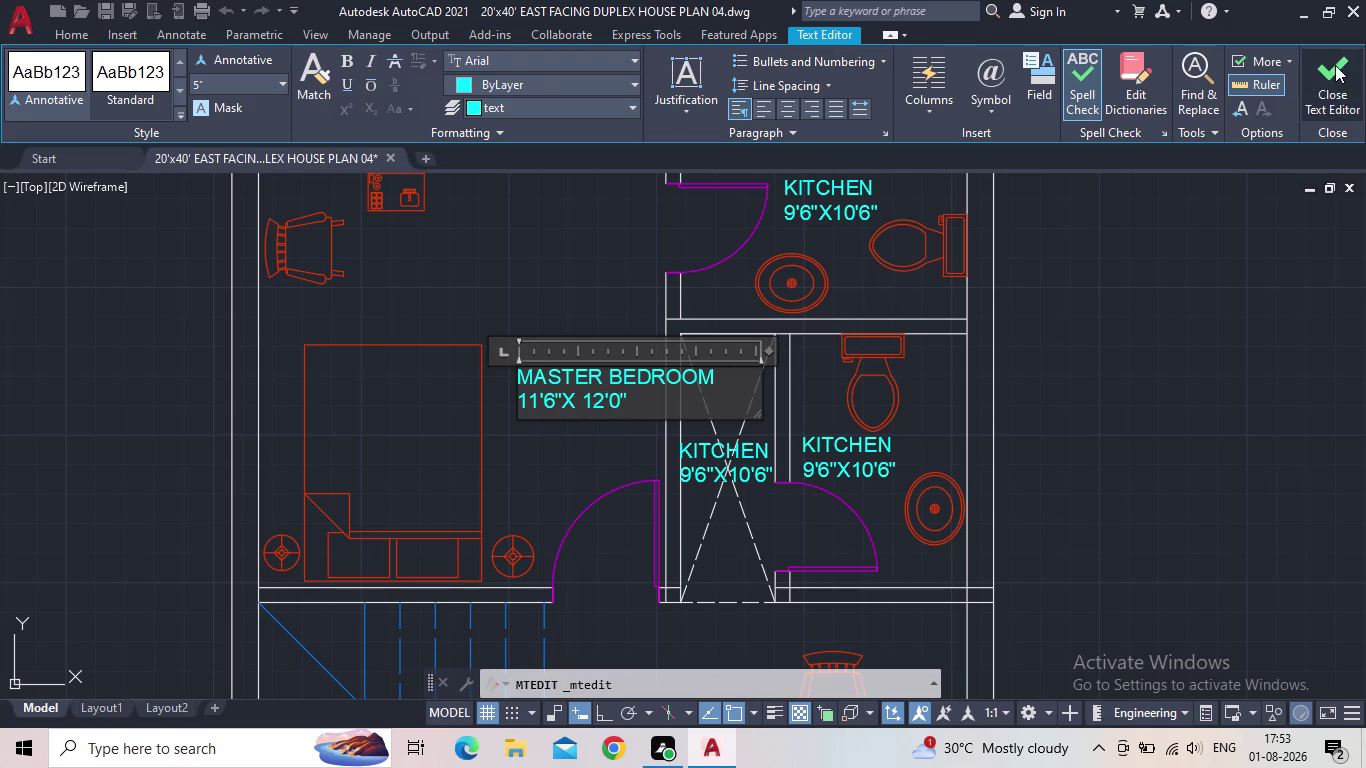
click(602, 378)
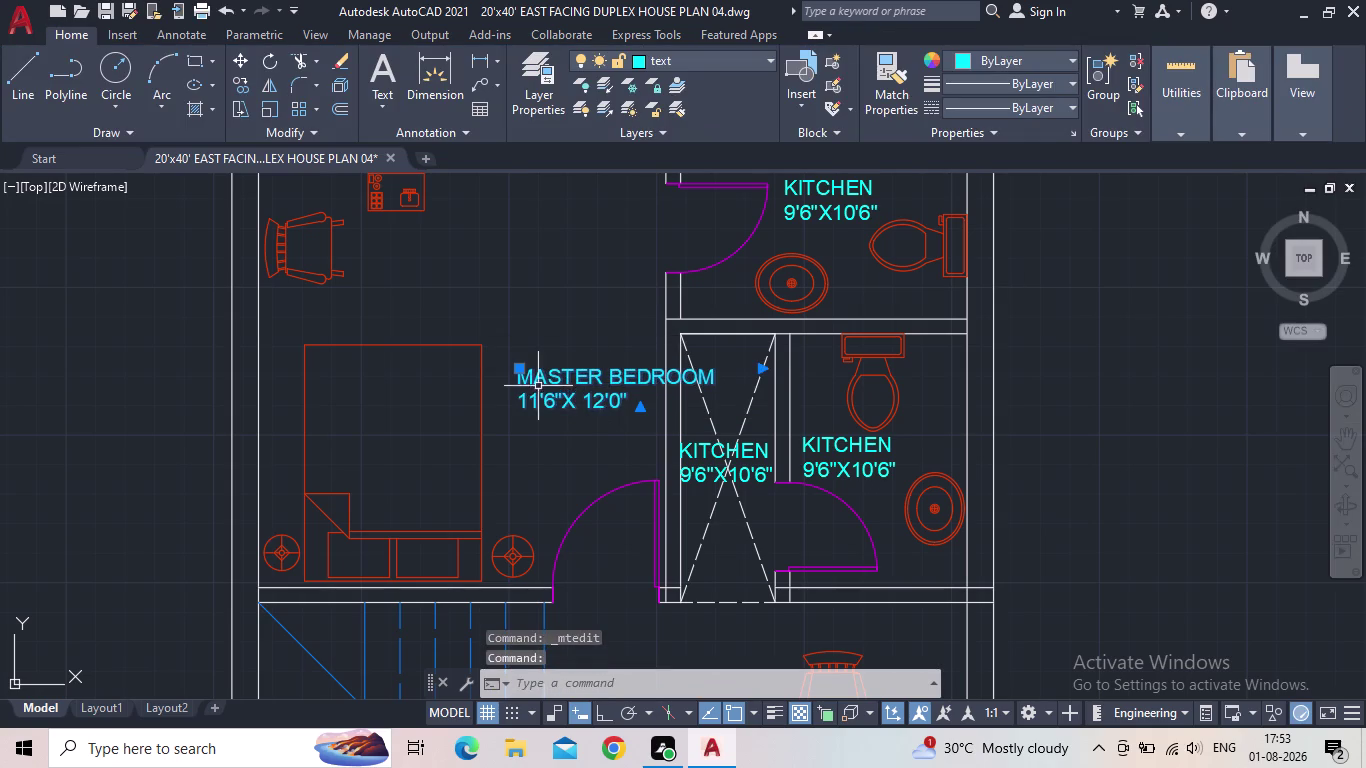
Move the MASTER BEDROOM label above the bed.
click(517, 371)
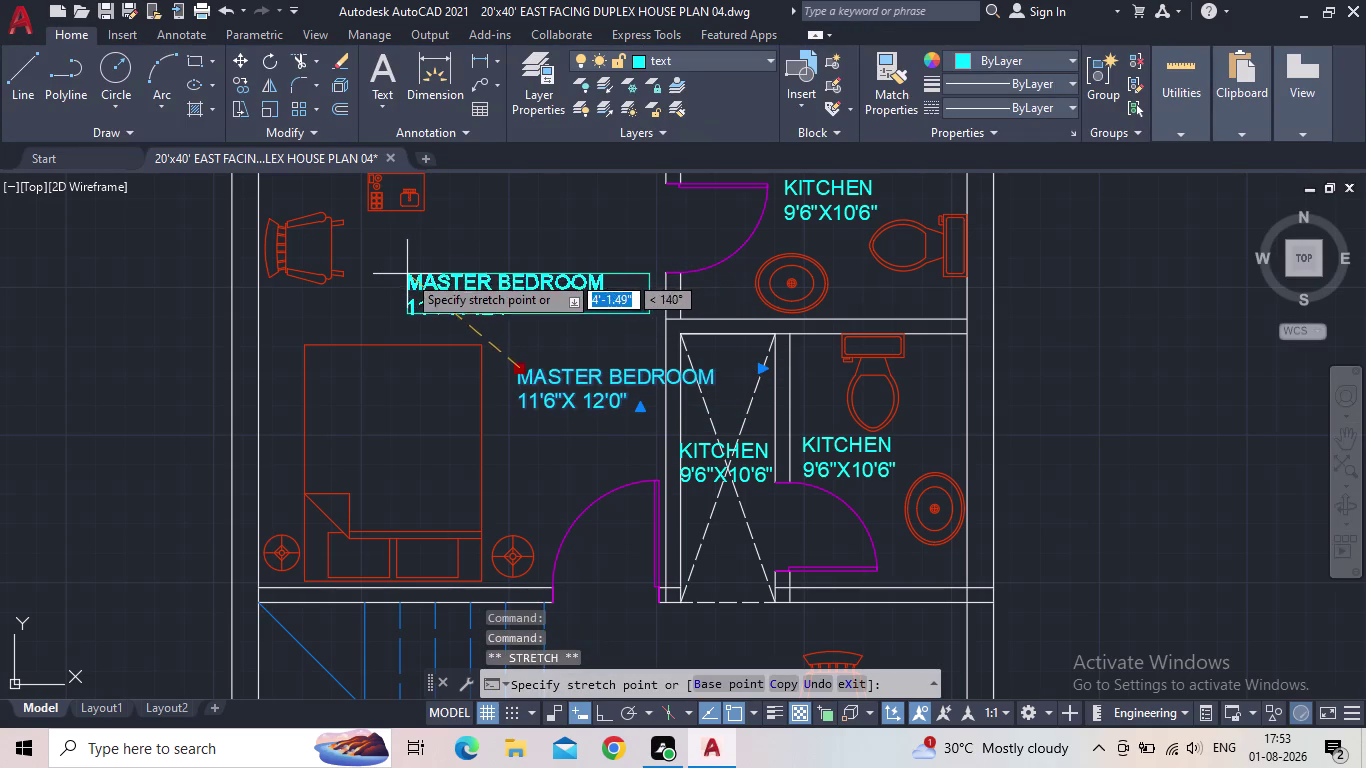
click(403, 276)
key(Escape)
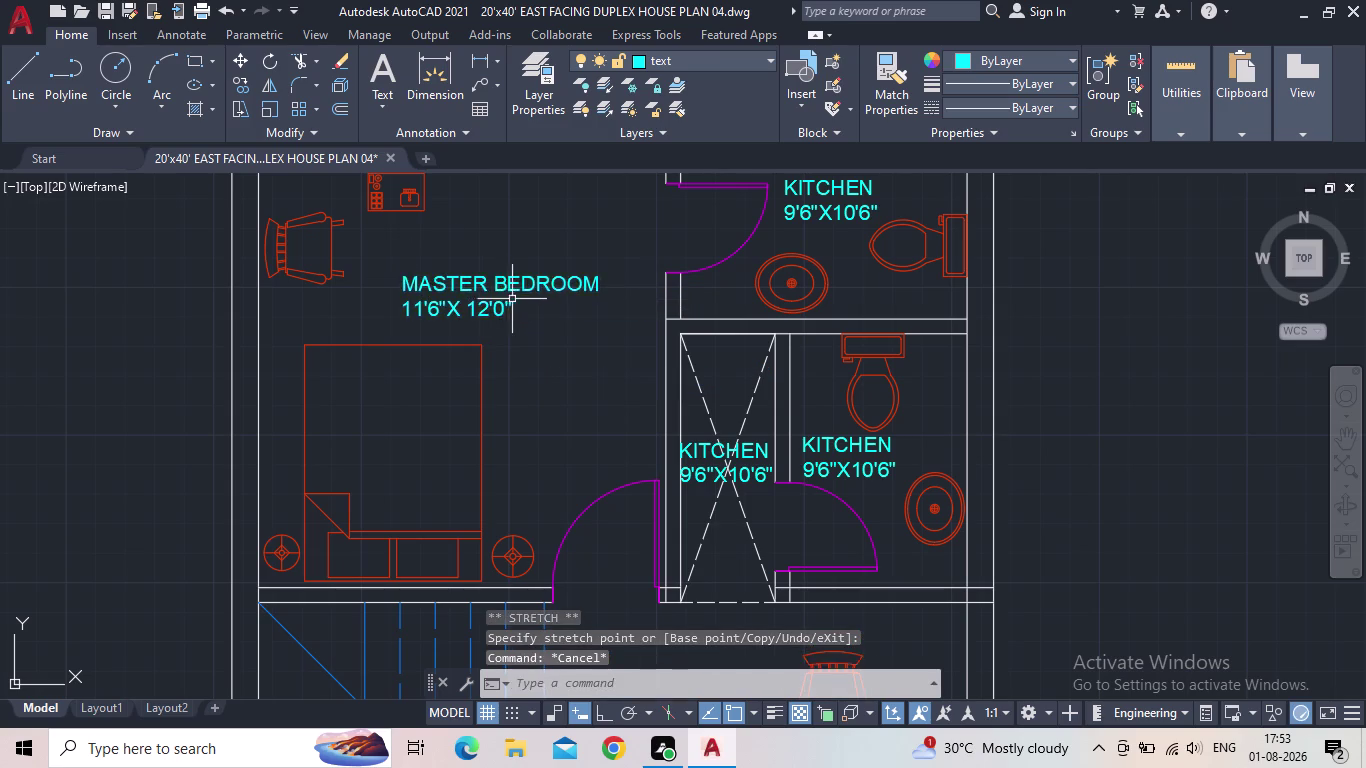
scroll(down, 3)
middle_drag(526, 304, 413, 313)
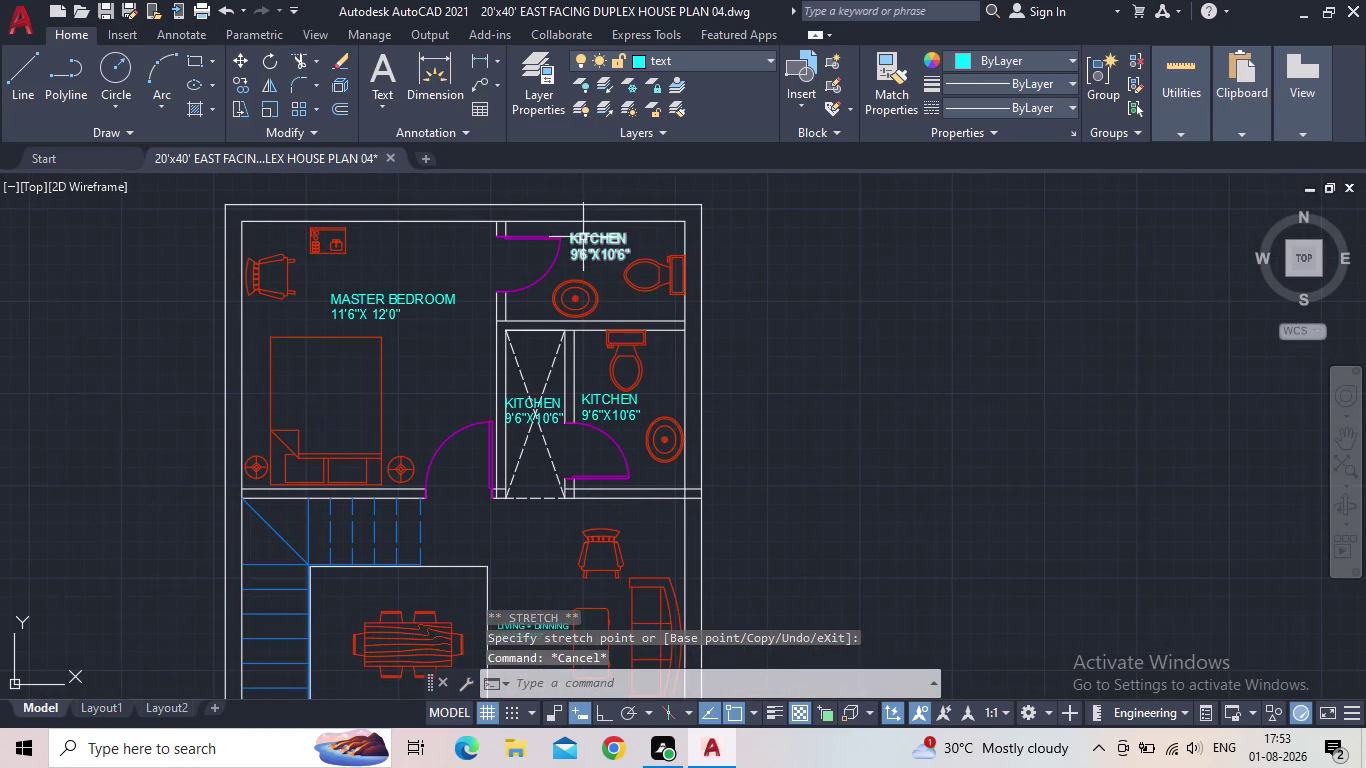
Replace the top-right room's copied label text with TOILET.
double_click(583, 237)
drag(633, 259, 560, 241)
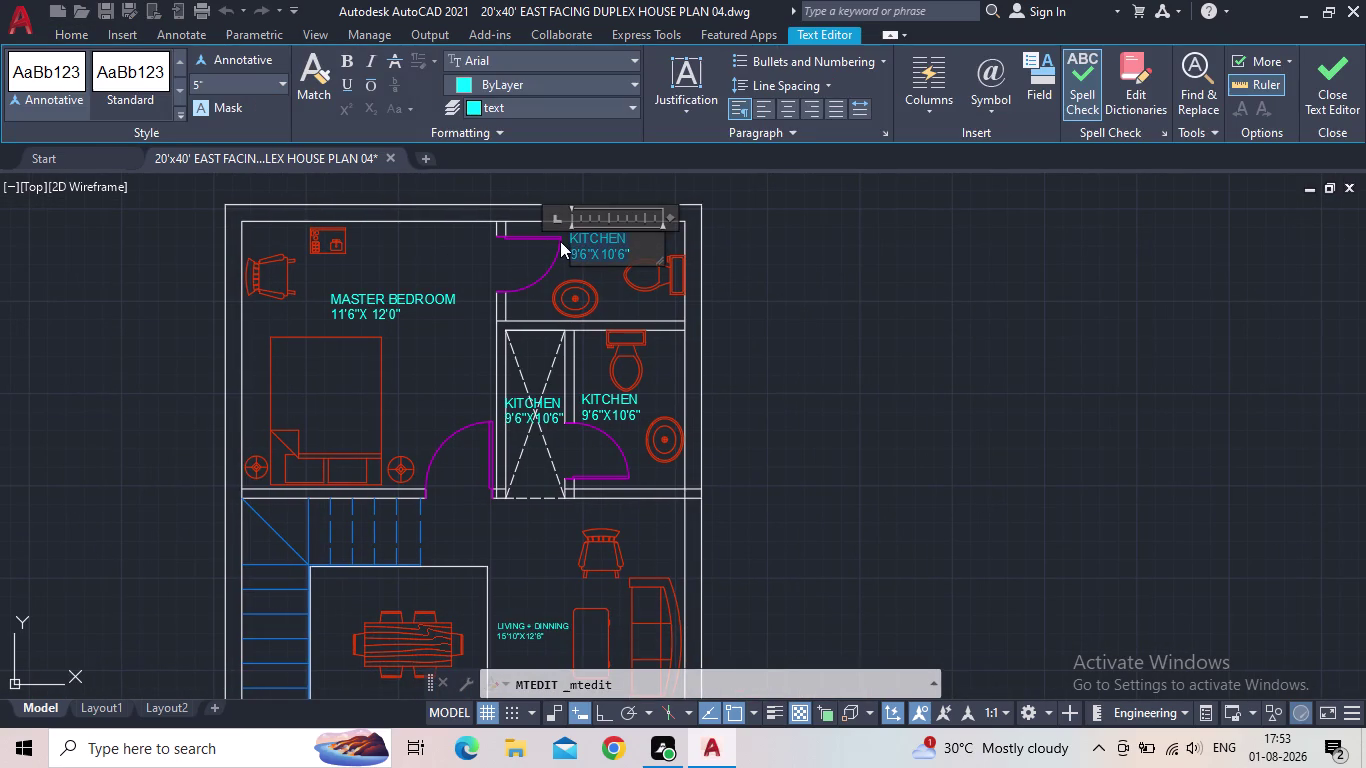
scroll(up, 3)
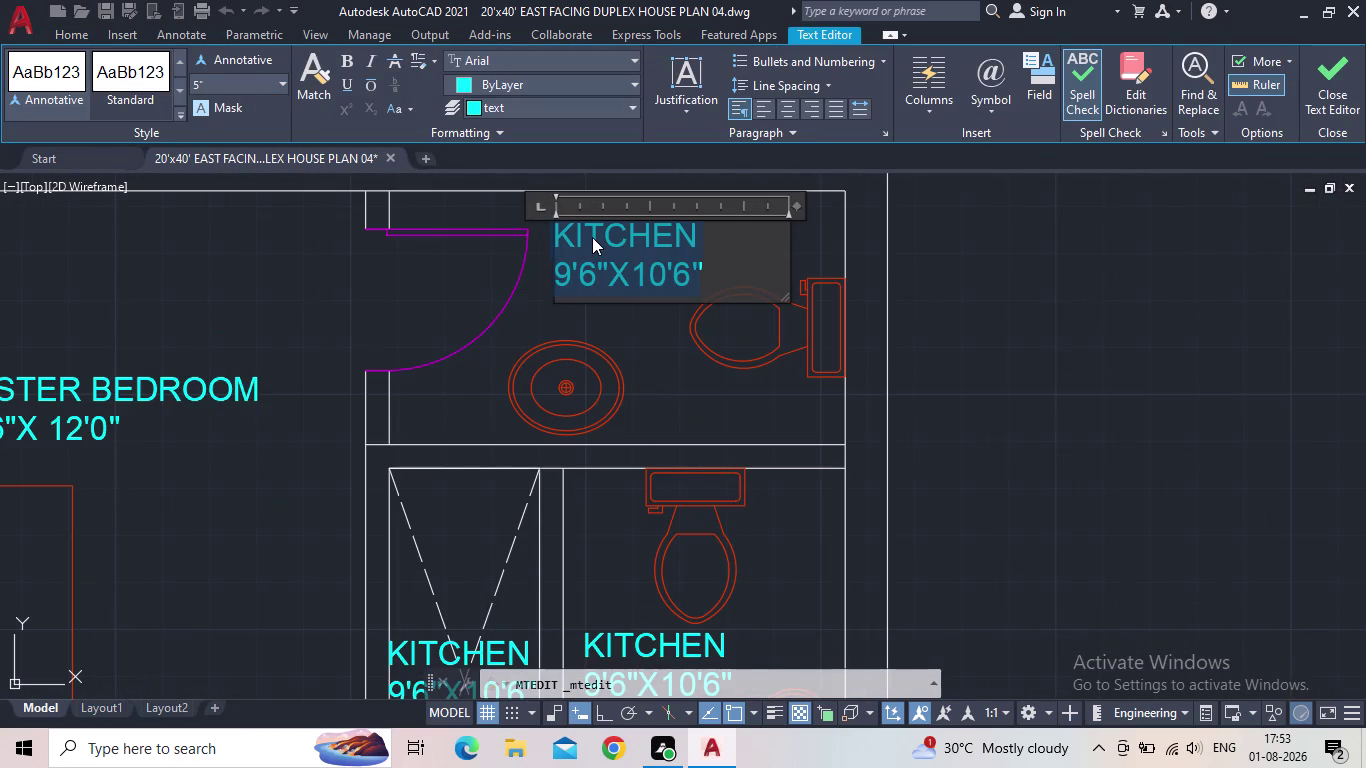
text(TOILET)
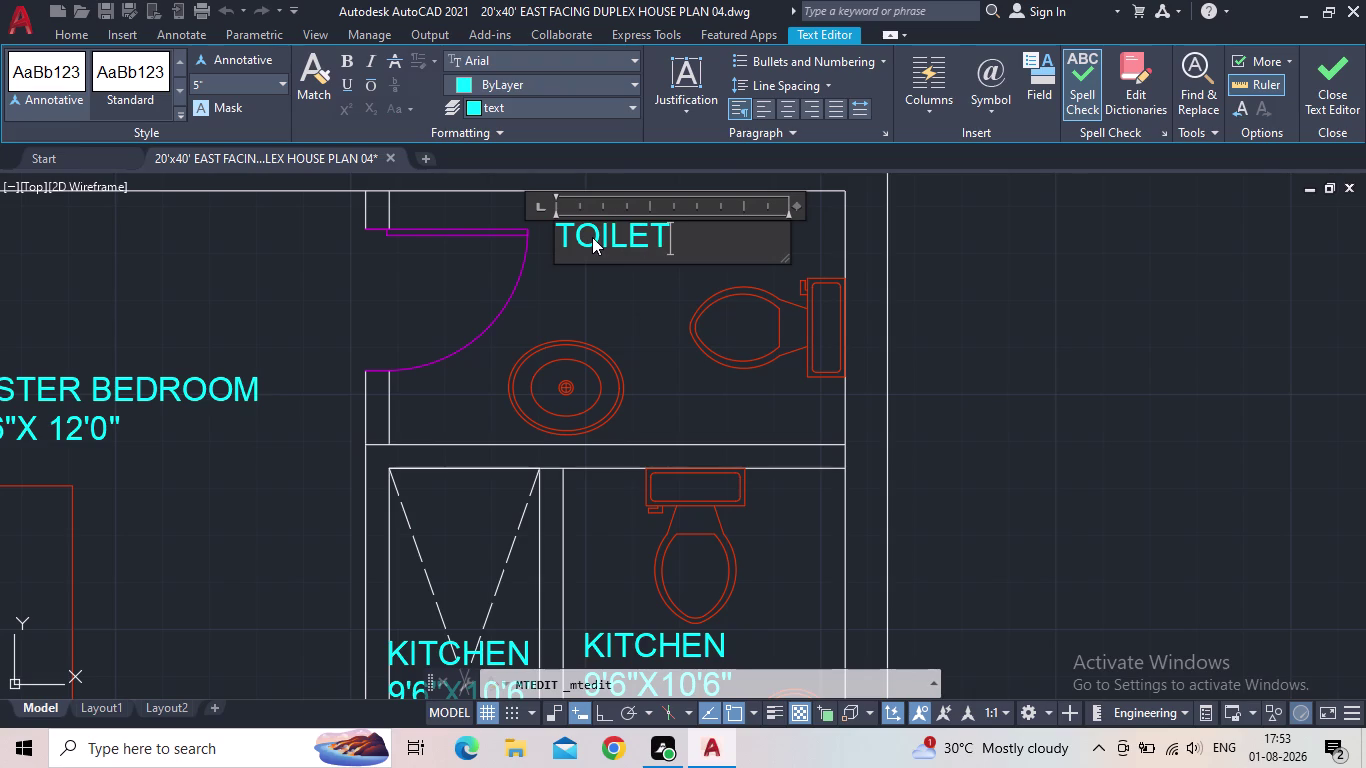
key(Return)
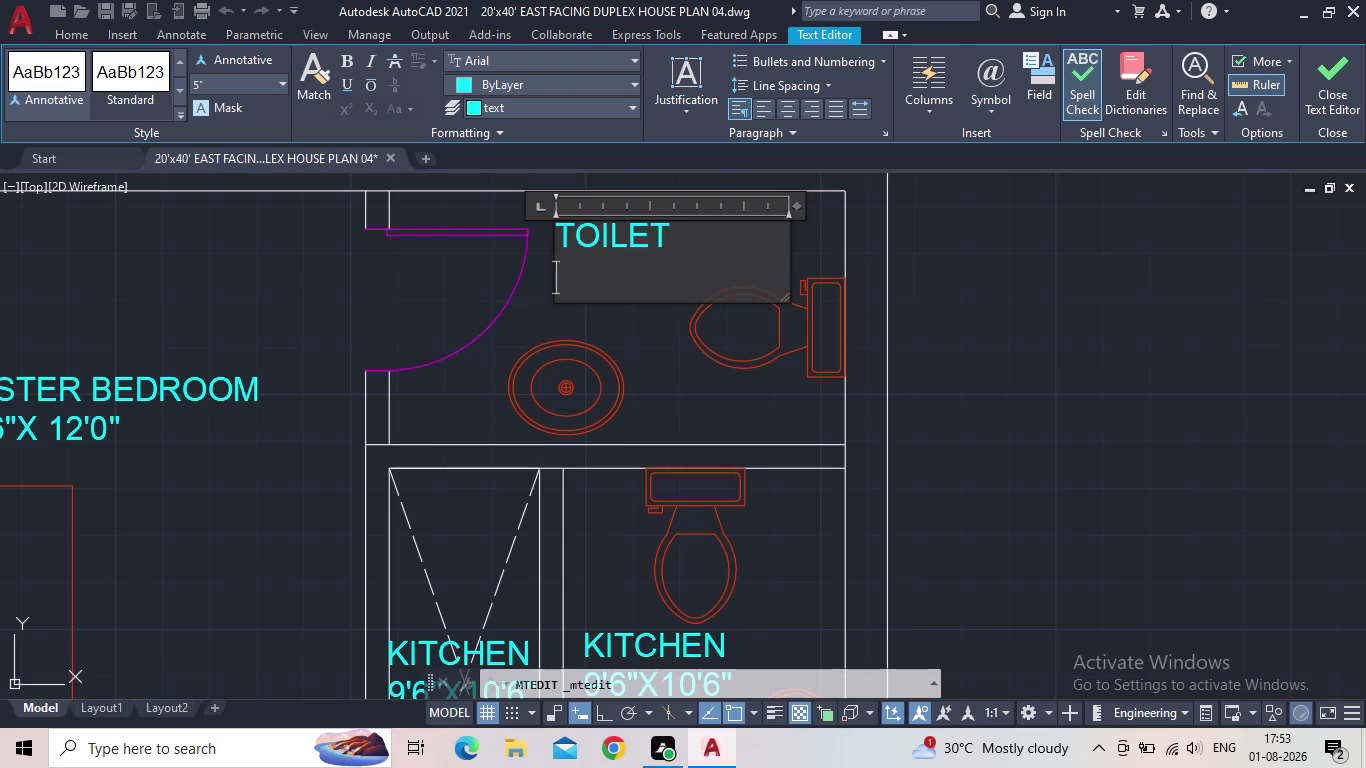
Add 7'6"X 4'6" as the label's second line and close editing.
key(7)
text('6")
text(X)
key(space)
text(4)
text(')
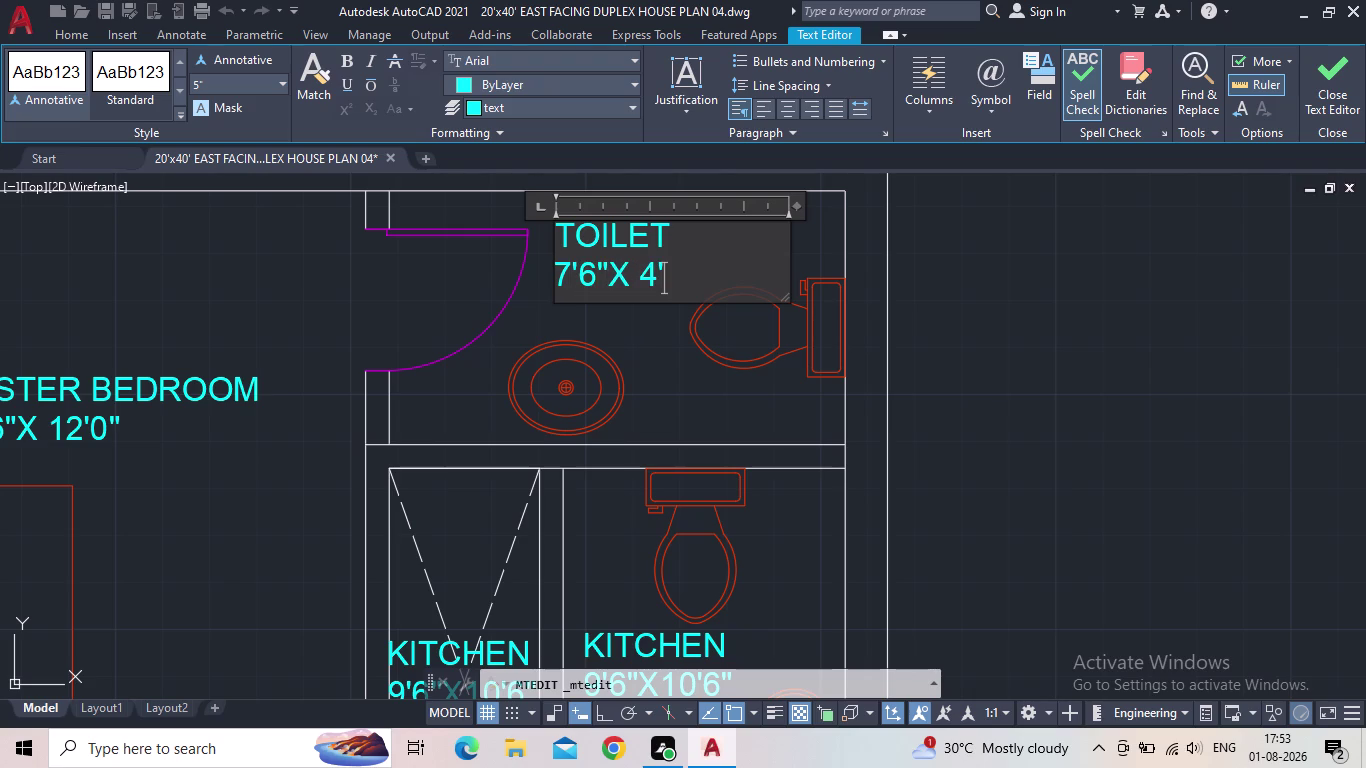
text(6")
click(1325, 80)
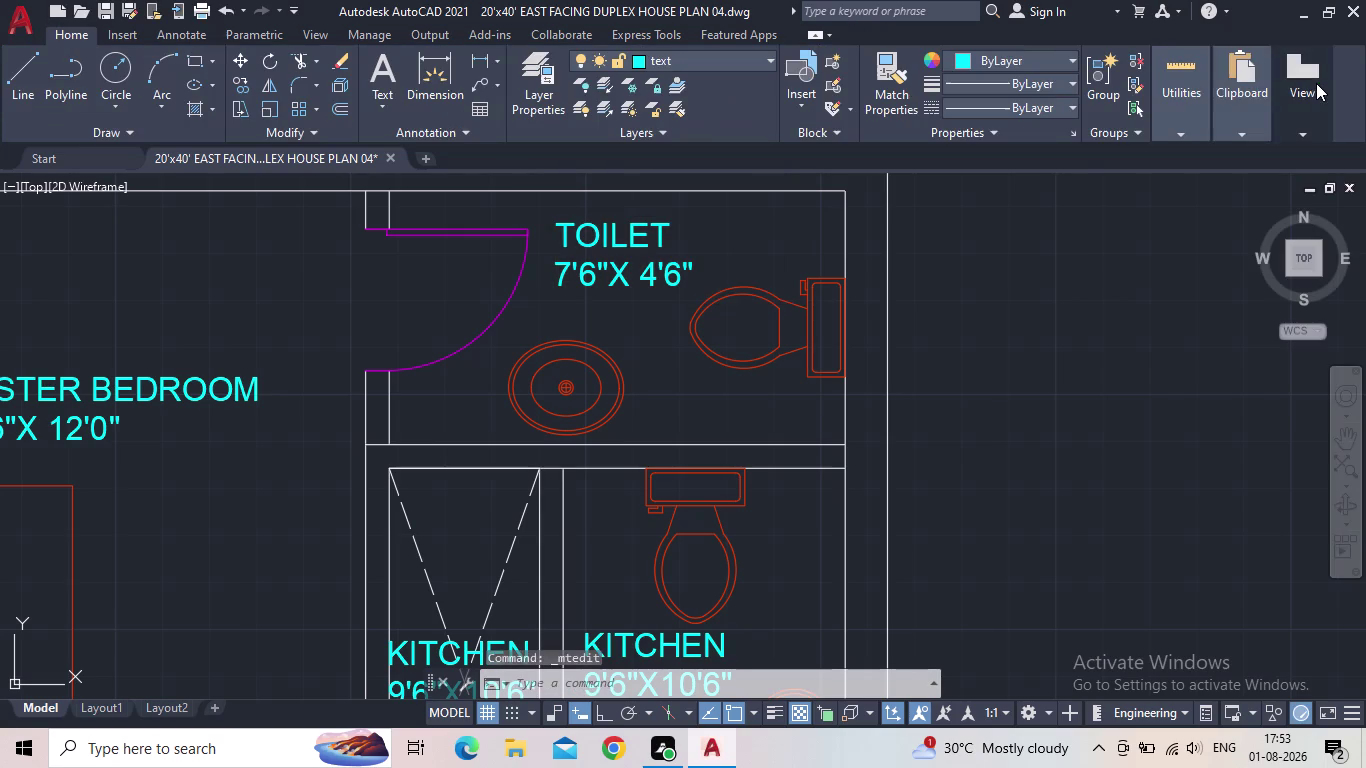
scroll(down, 3)
middle_drag(799, 307, 742, 217)
scroll(up, 3)
click(712, 320)
scroll(up, 3)
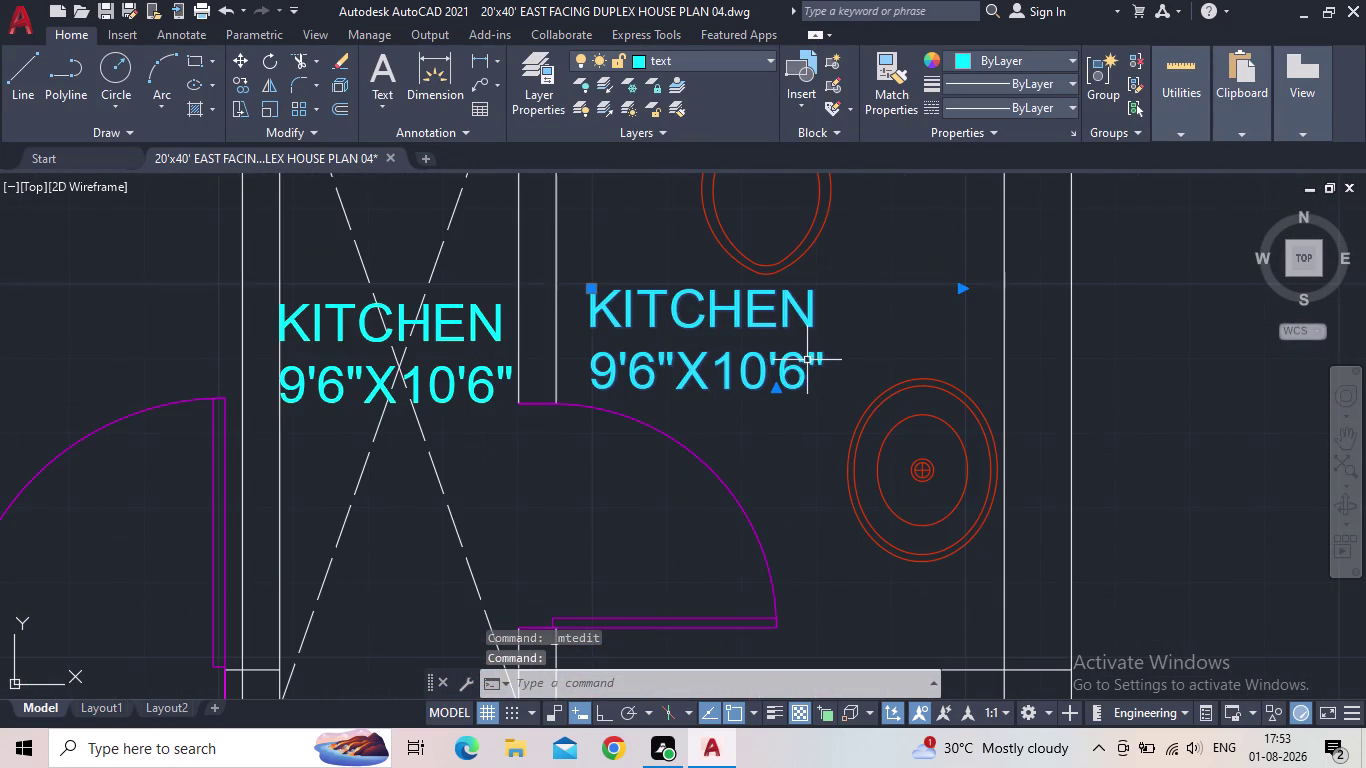
Relabel the copied kitchen label beside the kitchen as TOILET 4'6"X7'2".
double_click(807, 360)
drag(844, 360, 599, 321)
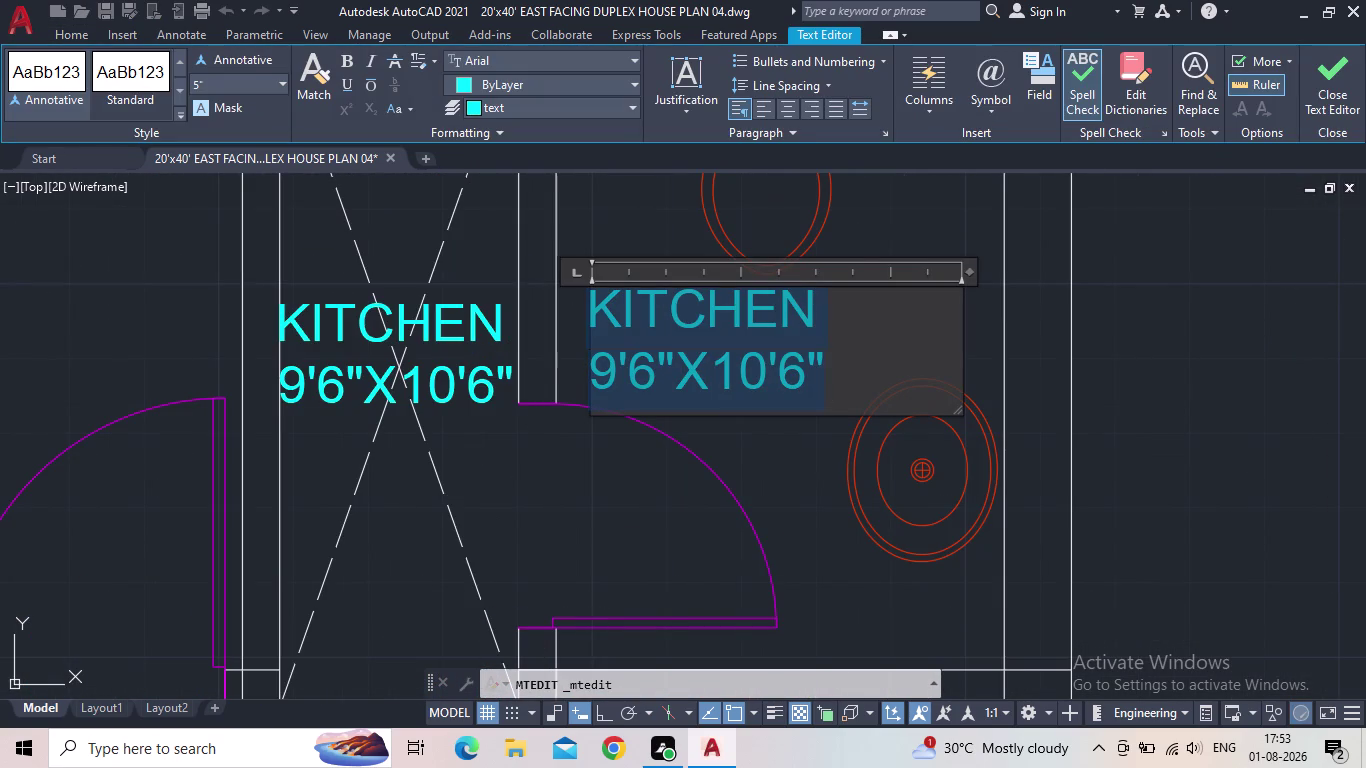
drag(599, 321, 588, 317)
text(TOIL)
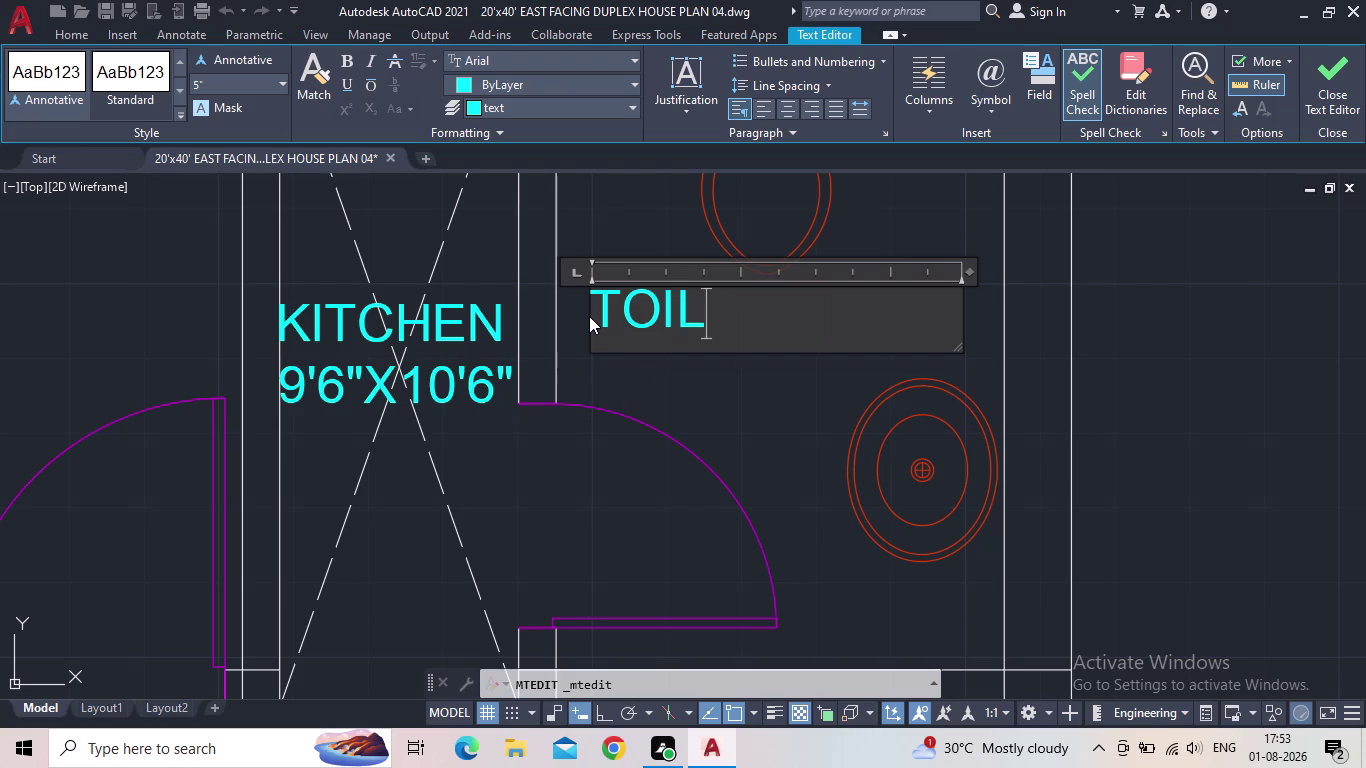
text(ET)
key(Return)
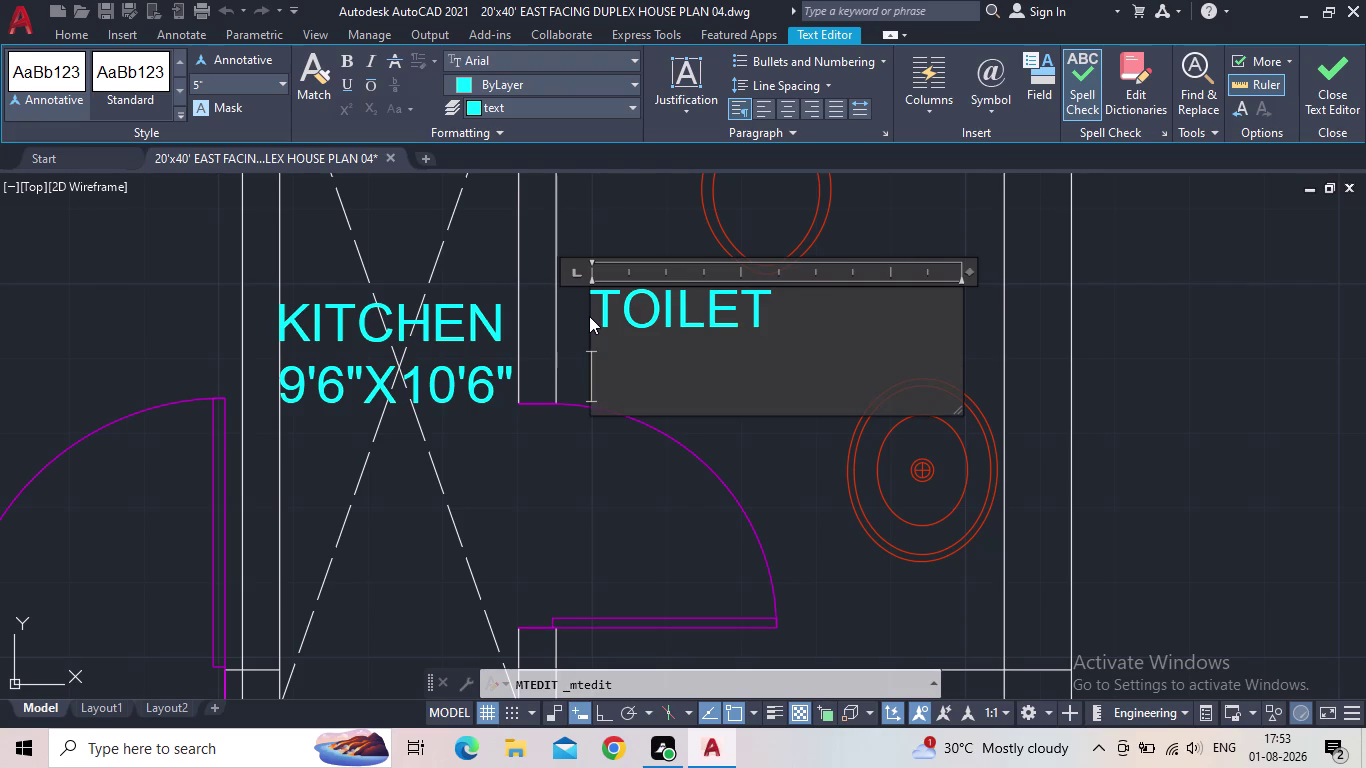
text(4'6)
text(")
text(X)
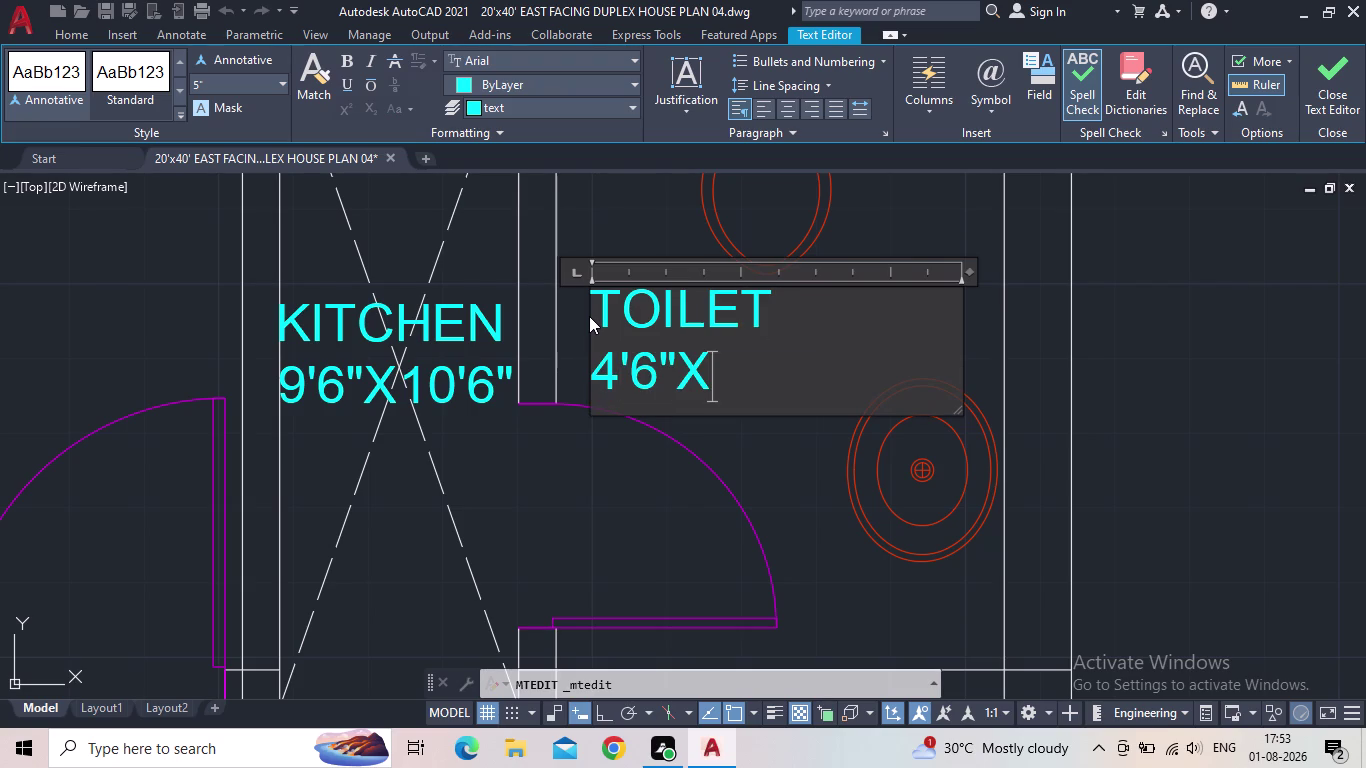
text(7')
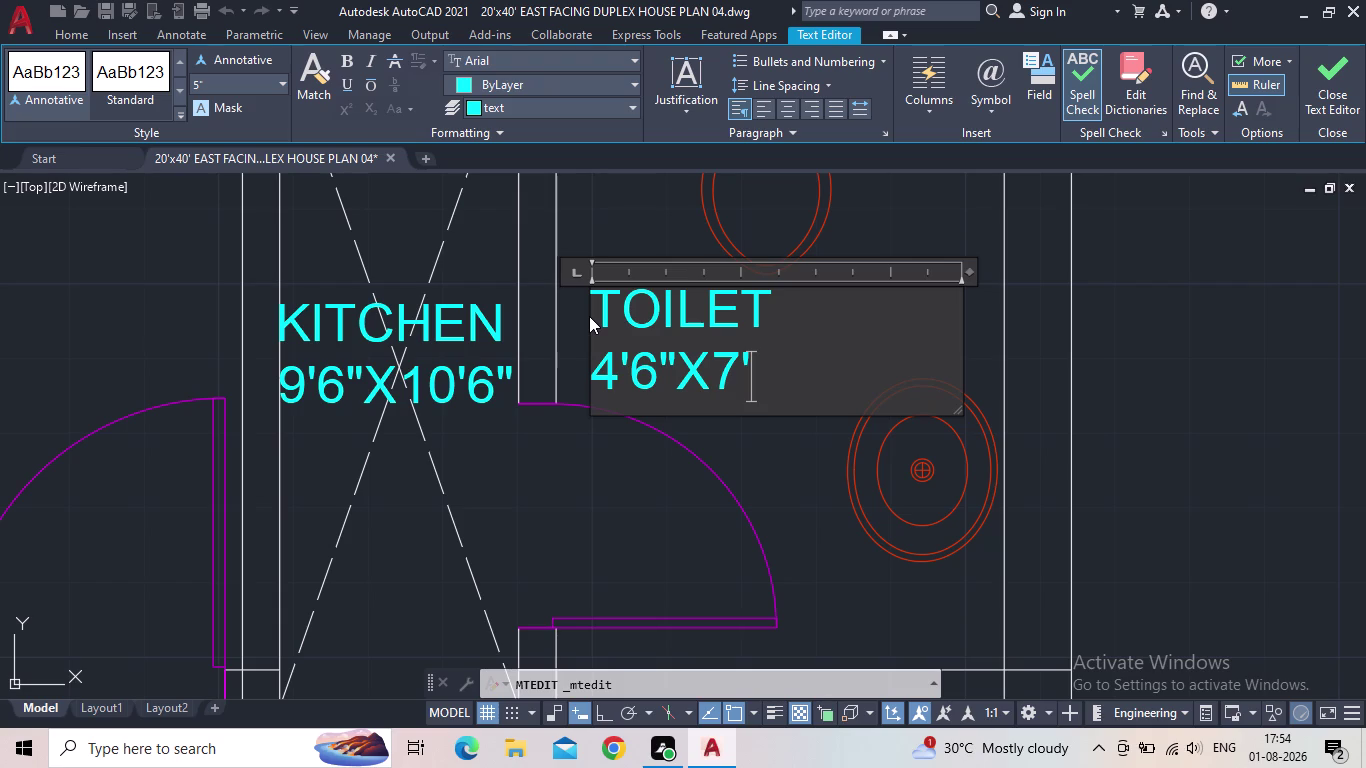
text(2")
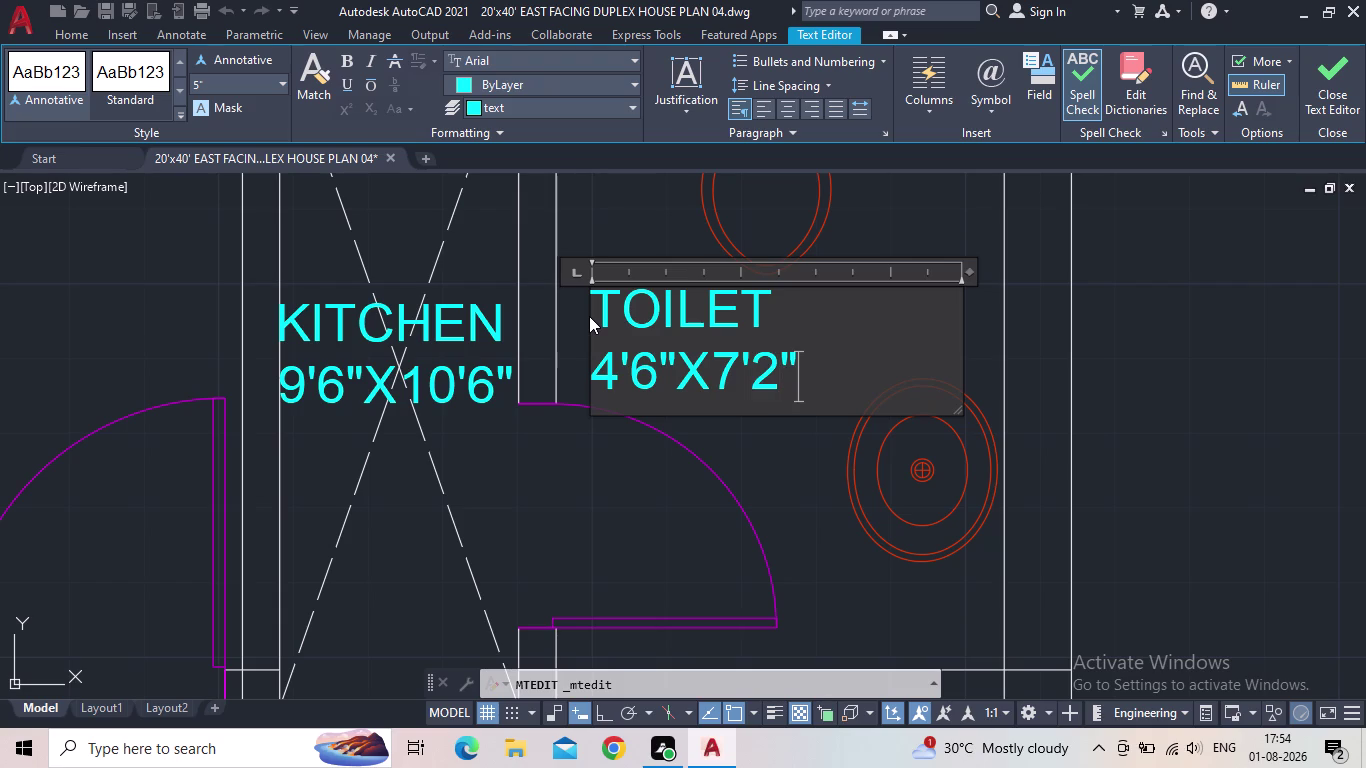
click(1336, 68)
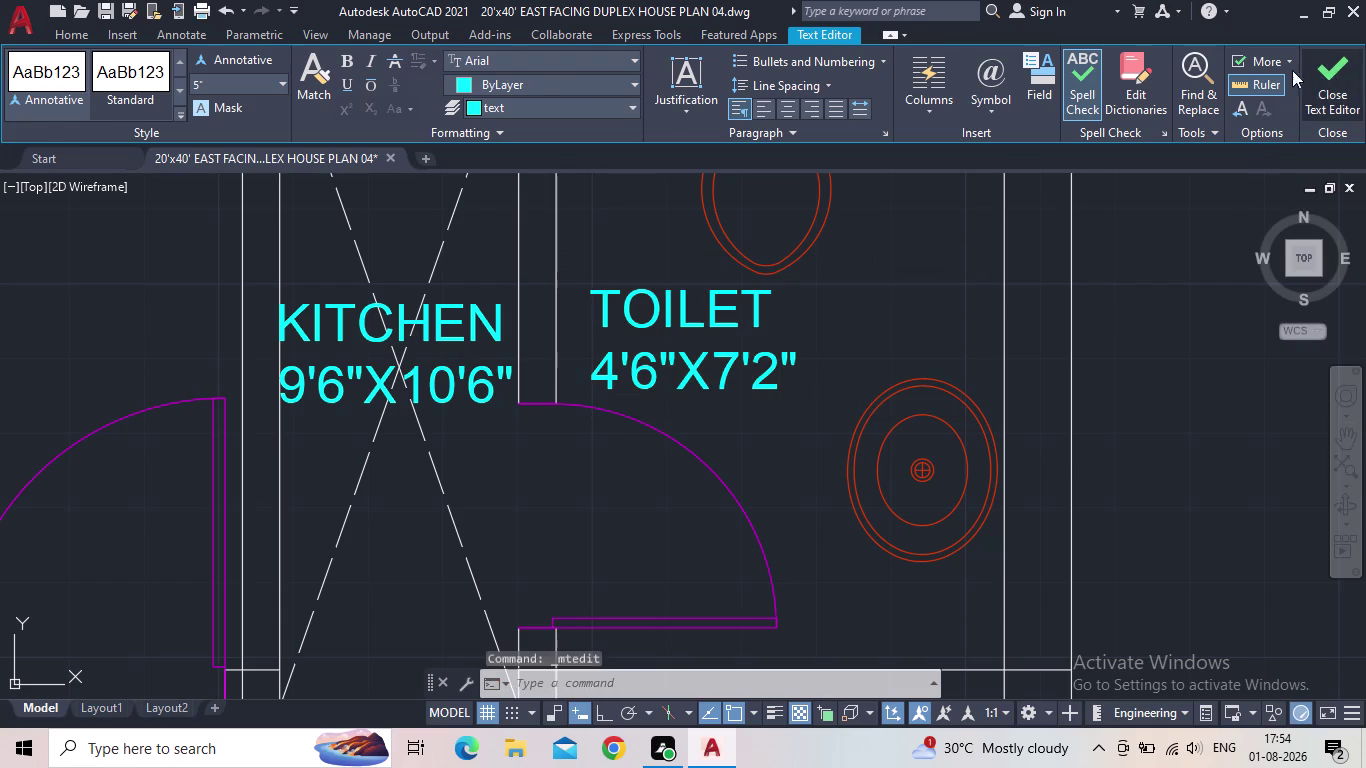
Abandon scaling the TOILET label and grip-move it to a new spot in the room.
click(716, 306)
text(S)
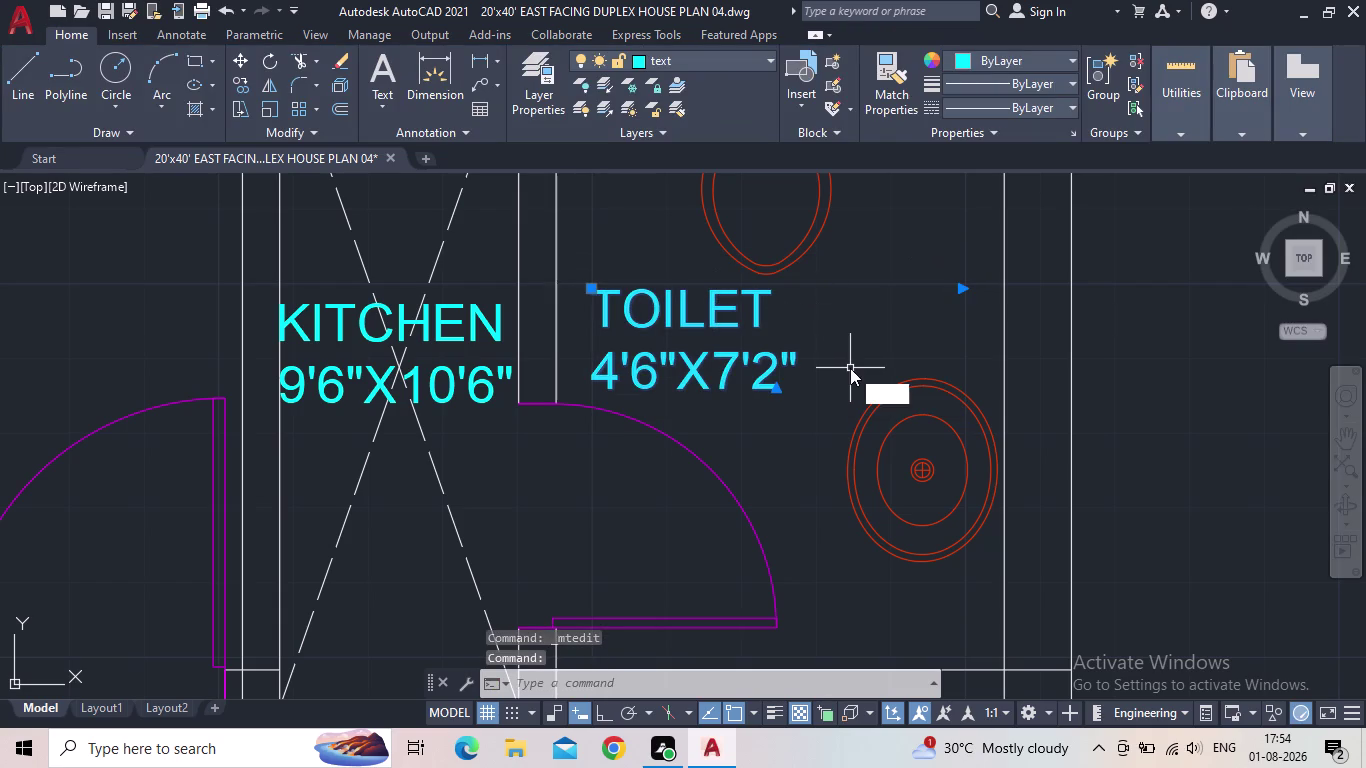
text(C)
key(space)
click(592, 385)
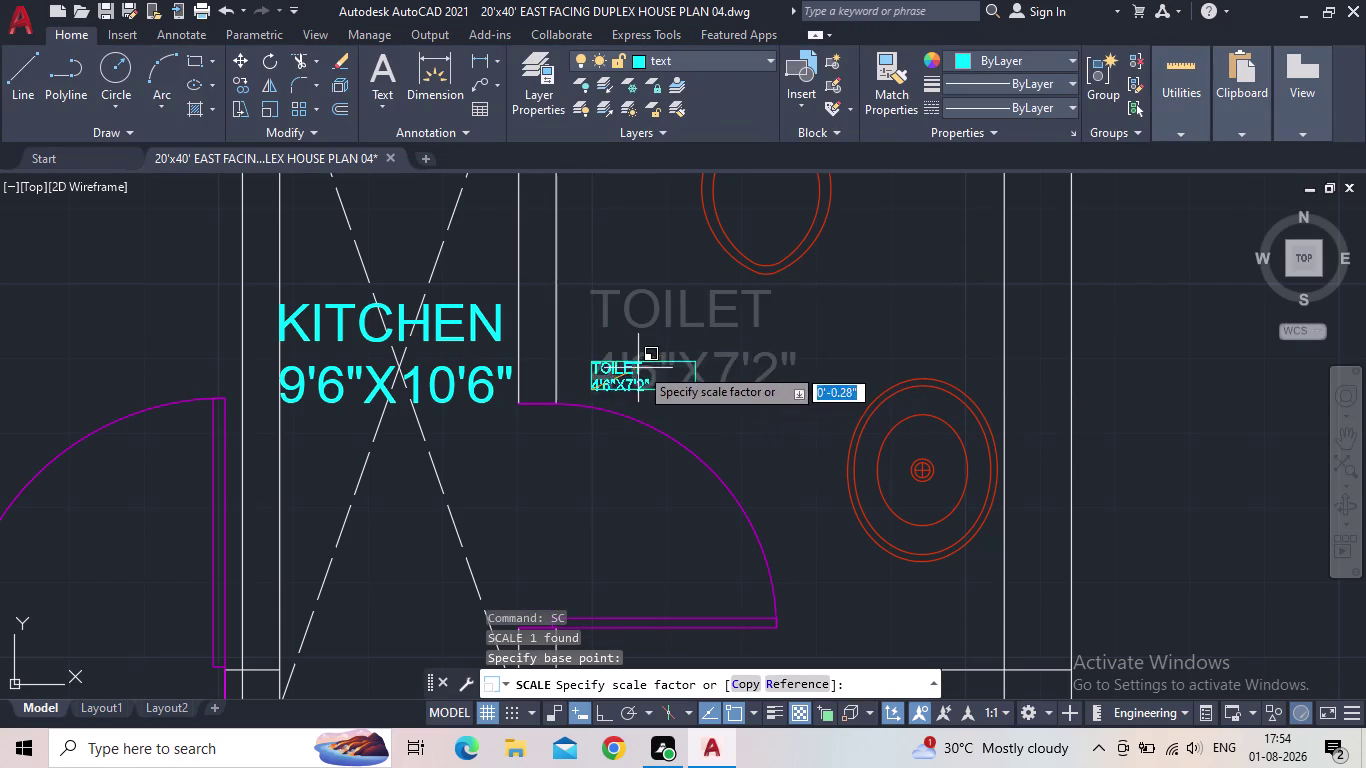
click(744, 341)
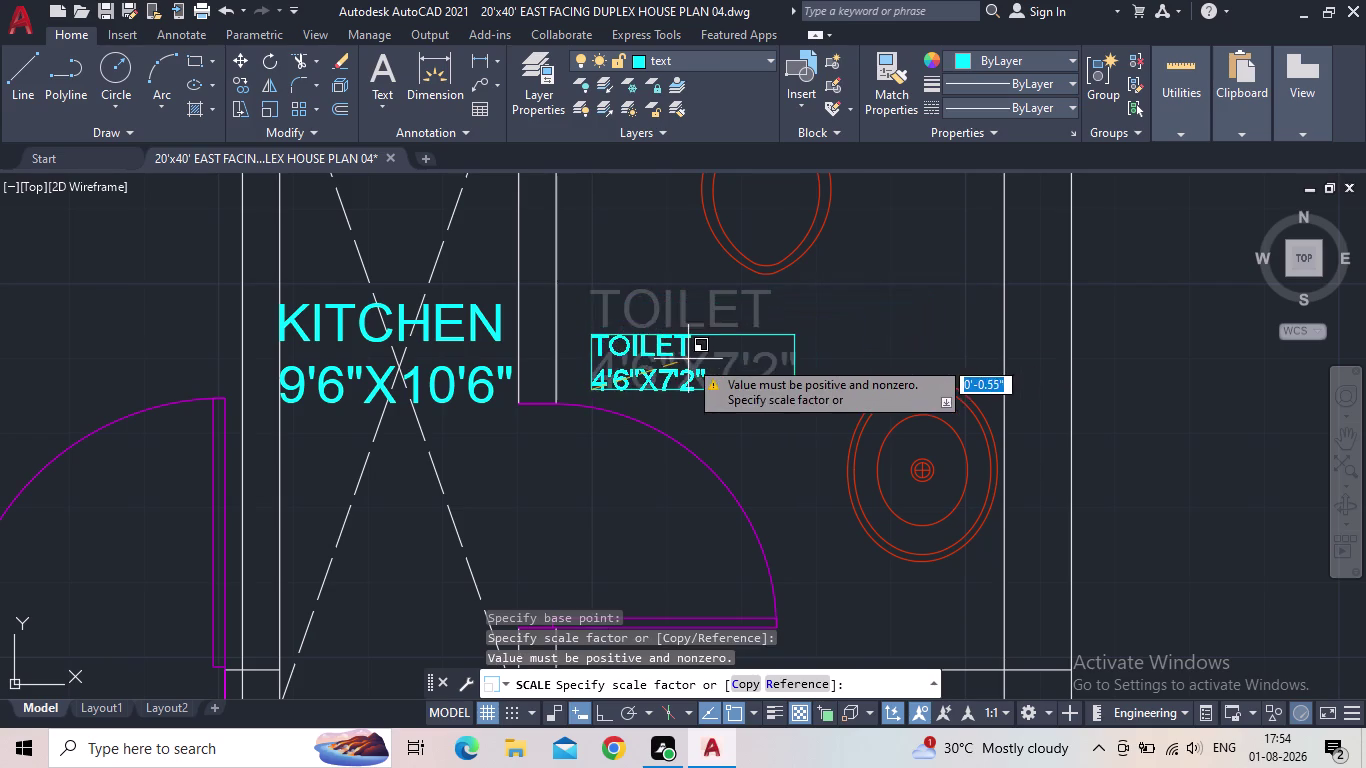
click(758, 341)
click(747, 347)
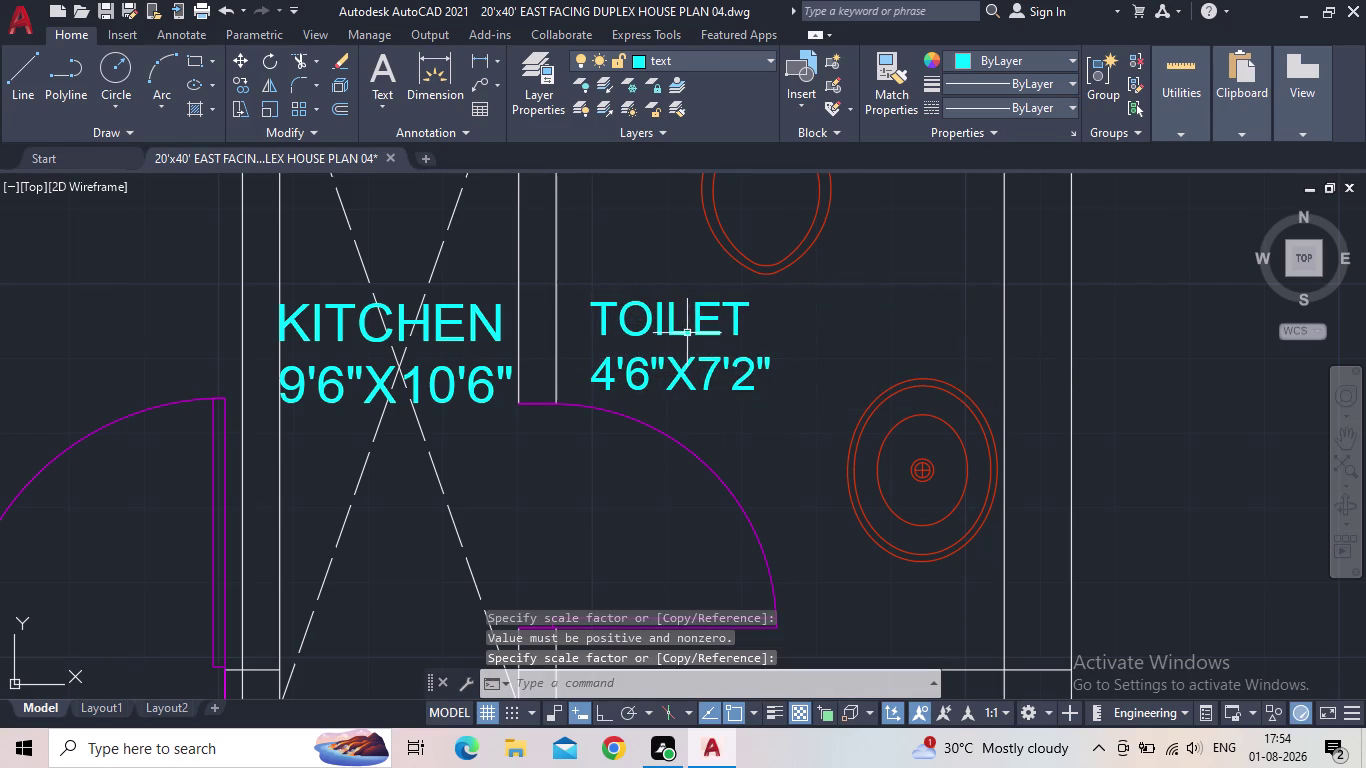
click(683, 321)
click(656, 324)
click(592, 304)
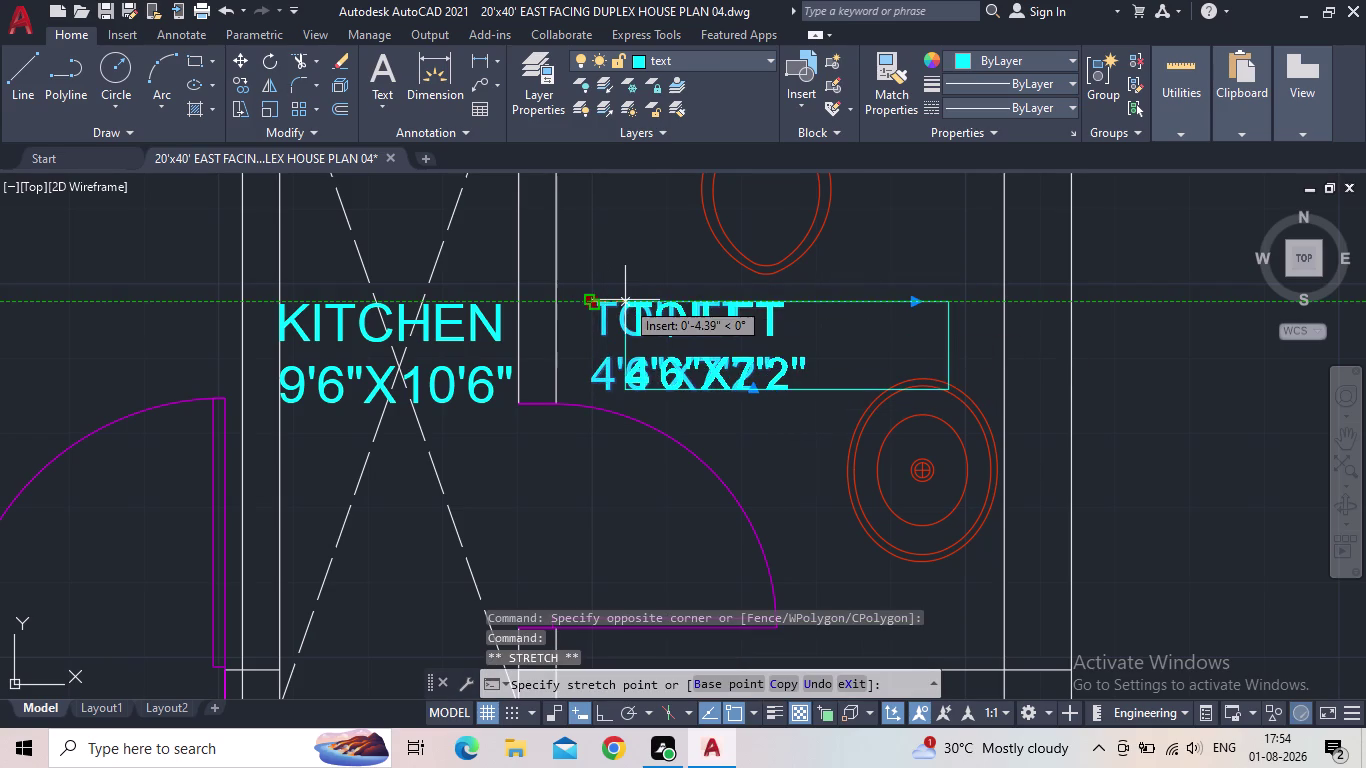
click(622, 301)
Rewrite the copied KITCHEN label in the shaft as OTS over 2'8"X7'2".
scroll(down, 3)
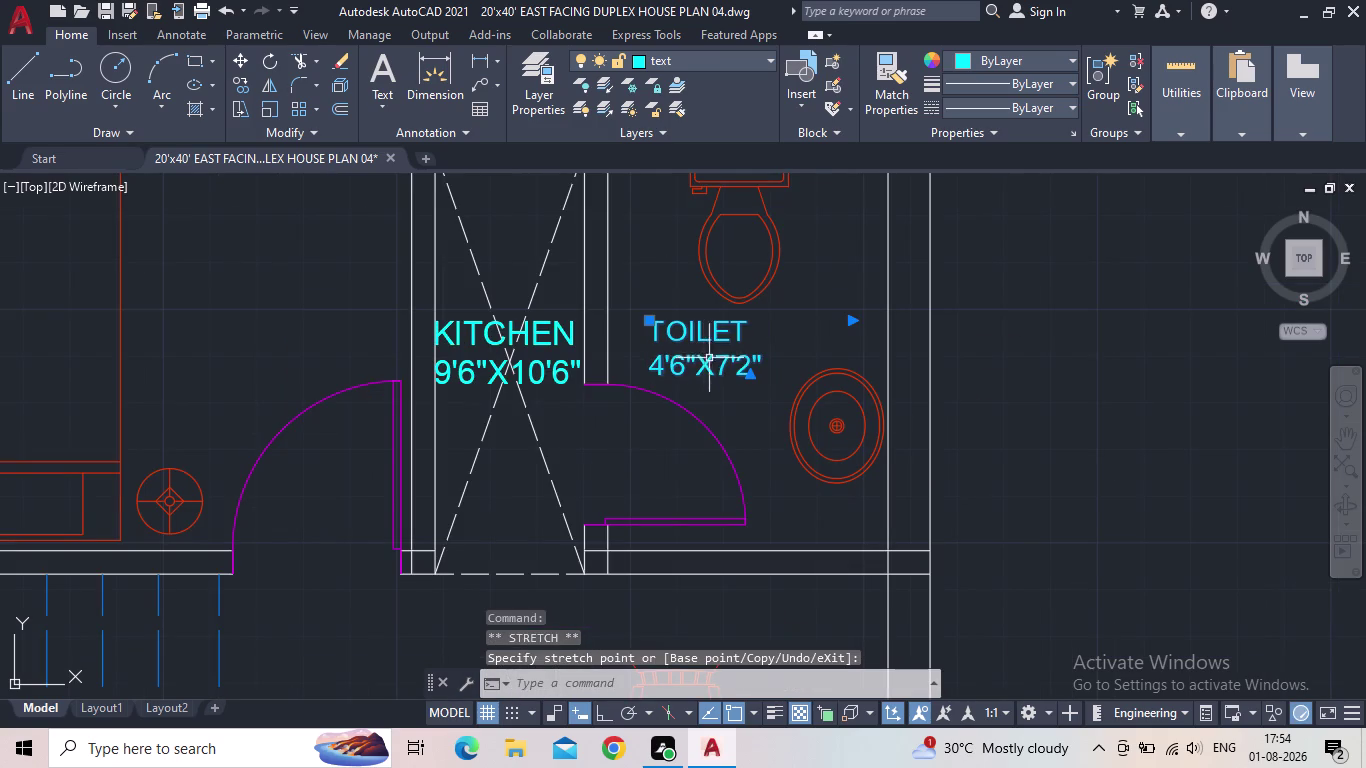
key(Escape)
middle_drag(699, 342, 734, 309)
click(560, 302)
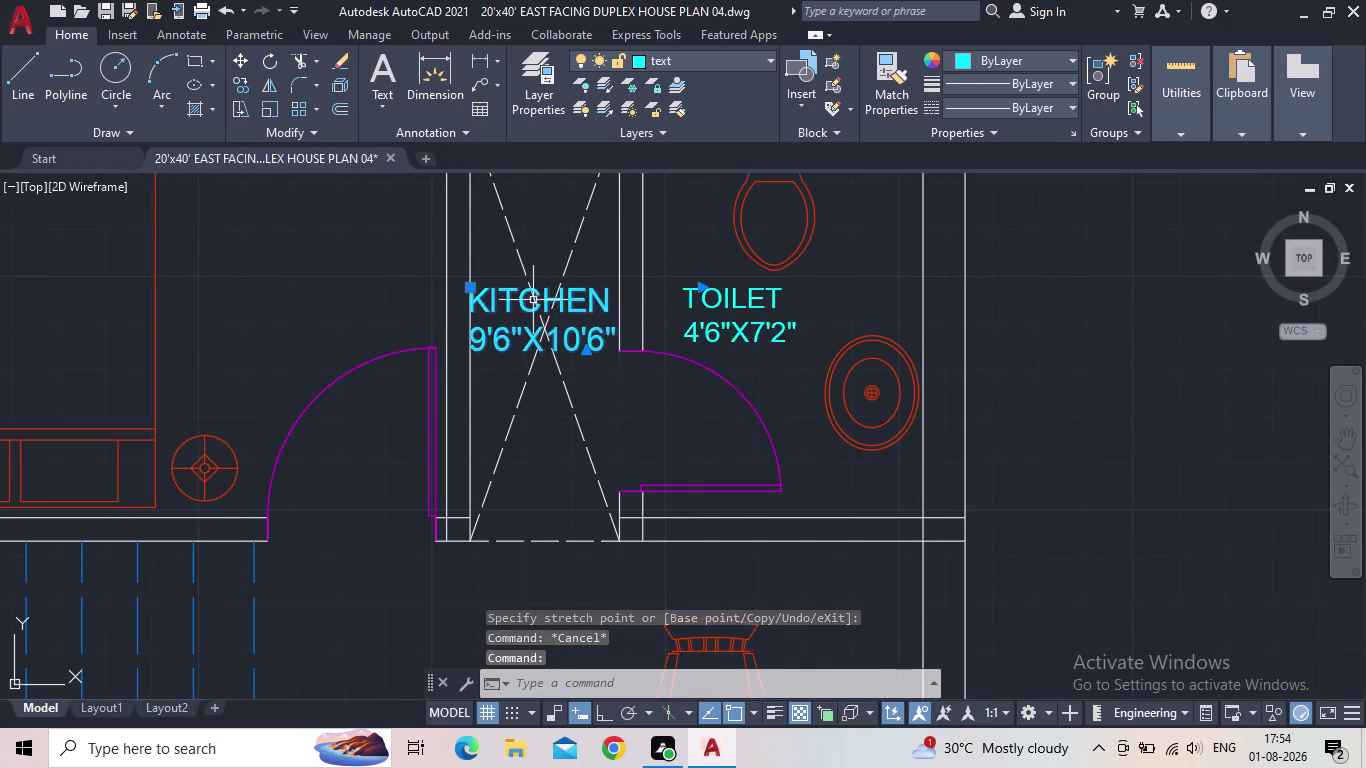
double_click(604, 336)
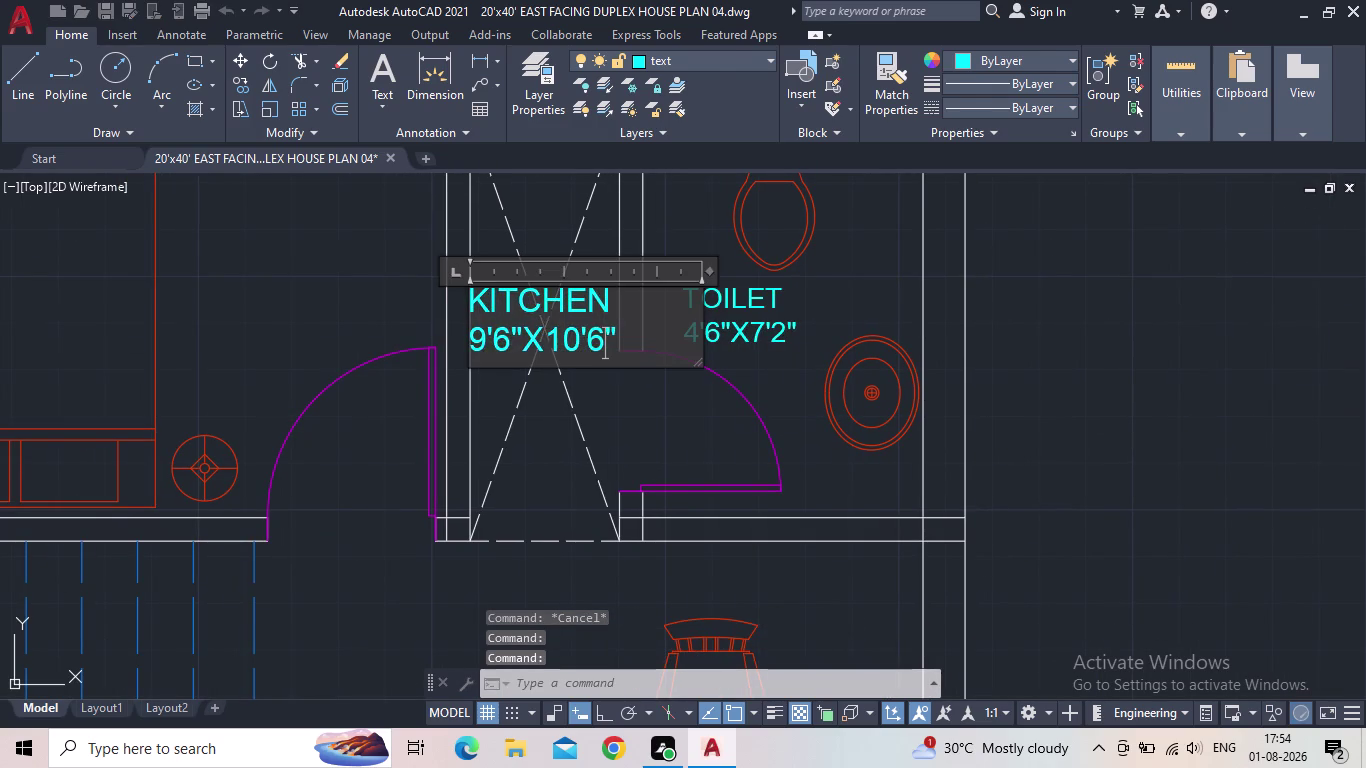
drag(625, 342, 470, 305)
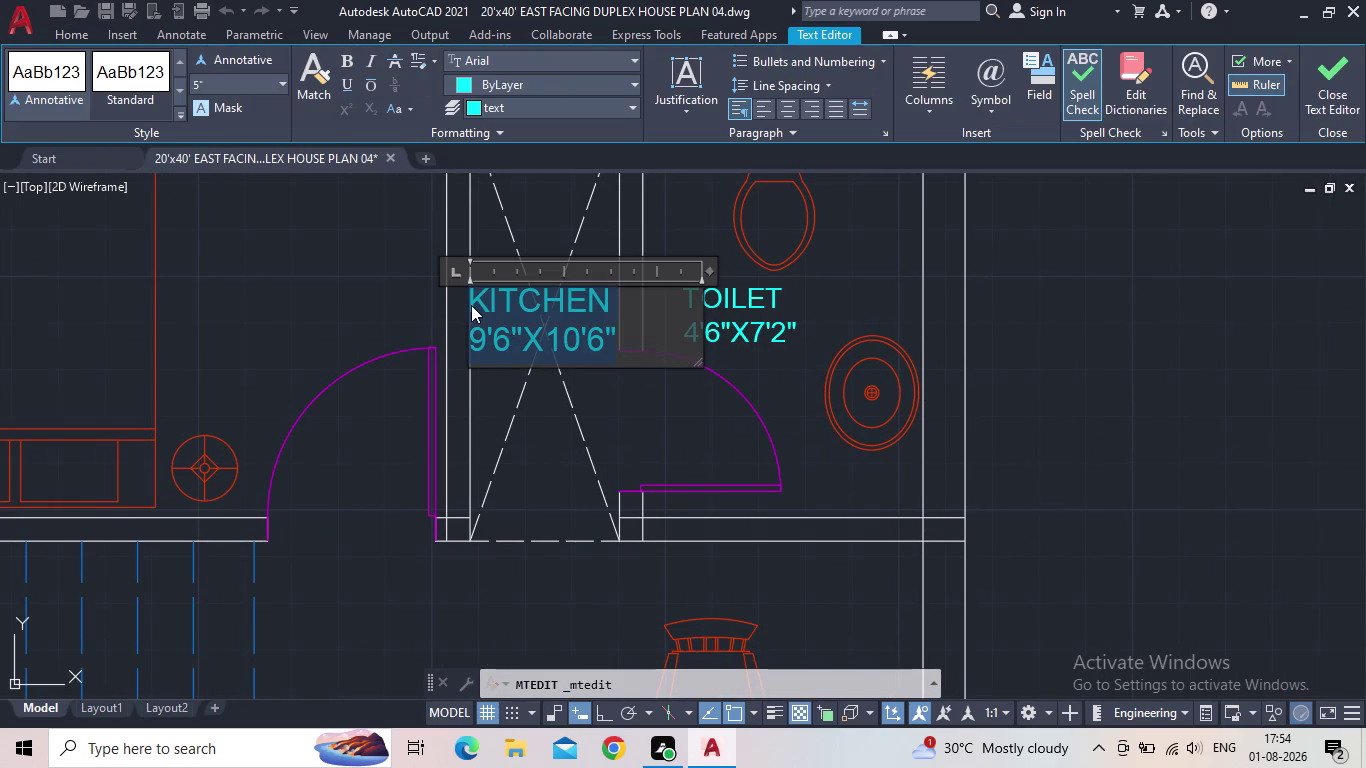
text(OTS)
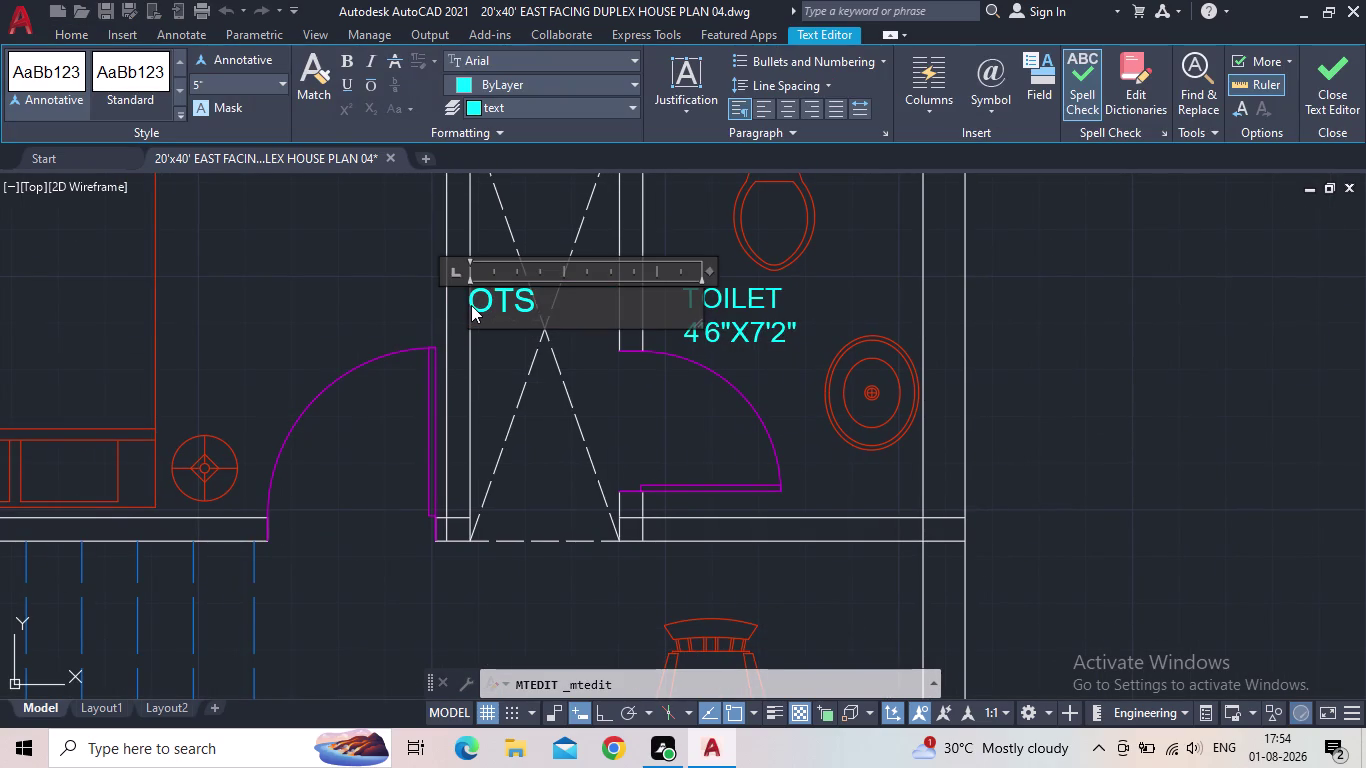
key(Return)
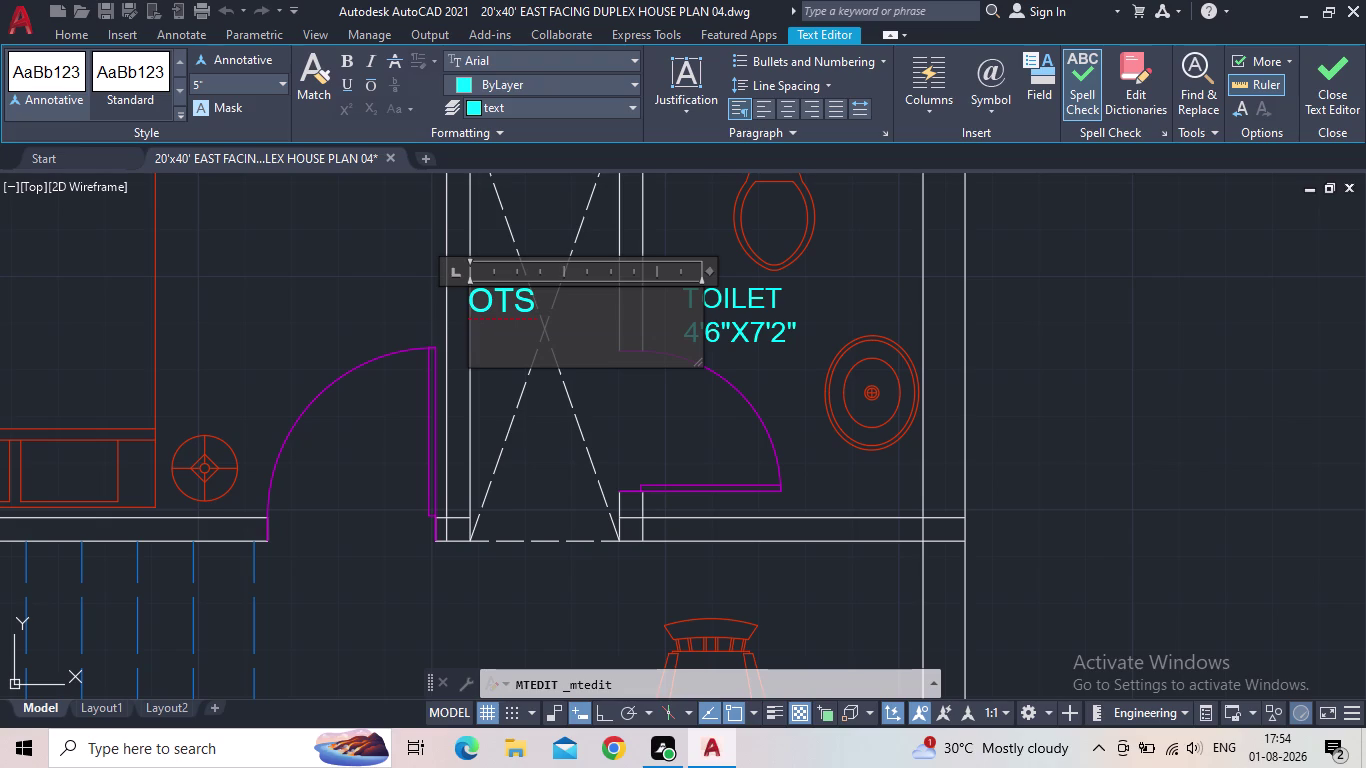
text(2'8:)
key(BackSpace)
key(shift+quotedbl)
key(x)
text(7'2")
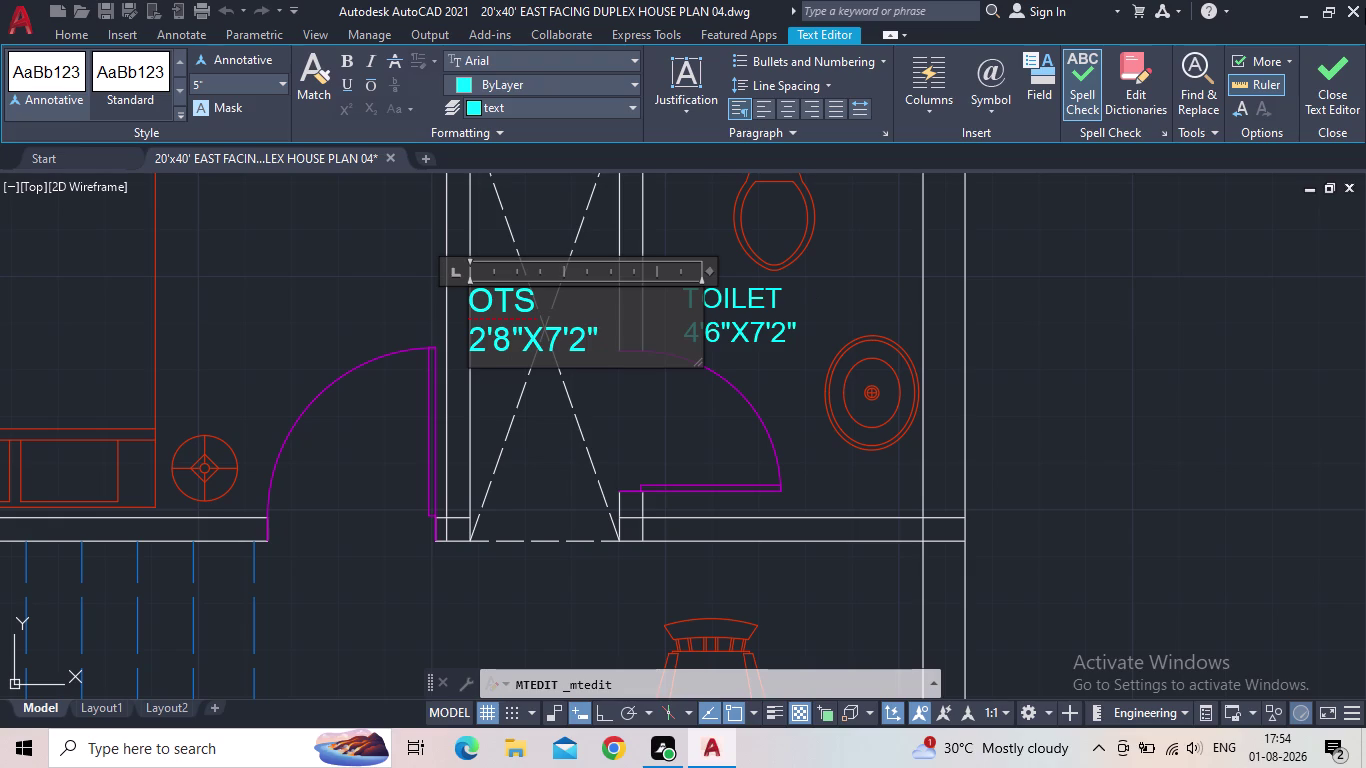
click(1332, 84)
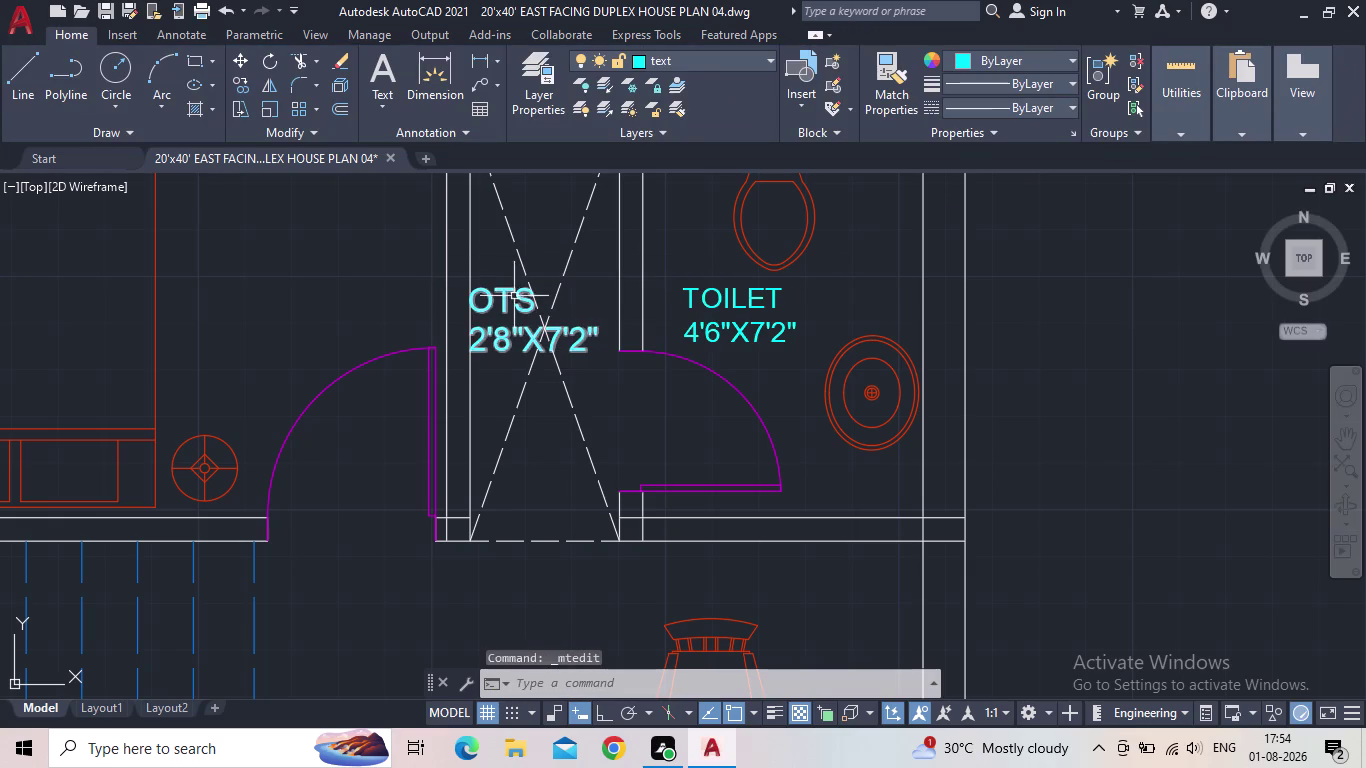
Reopen the OTS label and insert extra spaces to adjust its text.
click(504, 300)
double_click(517, 297)
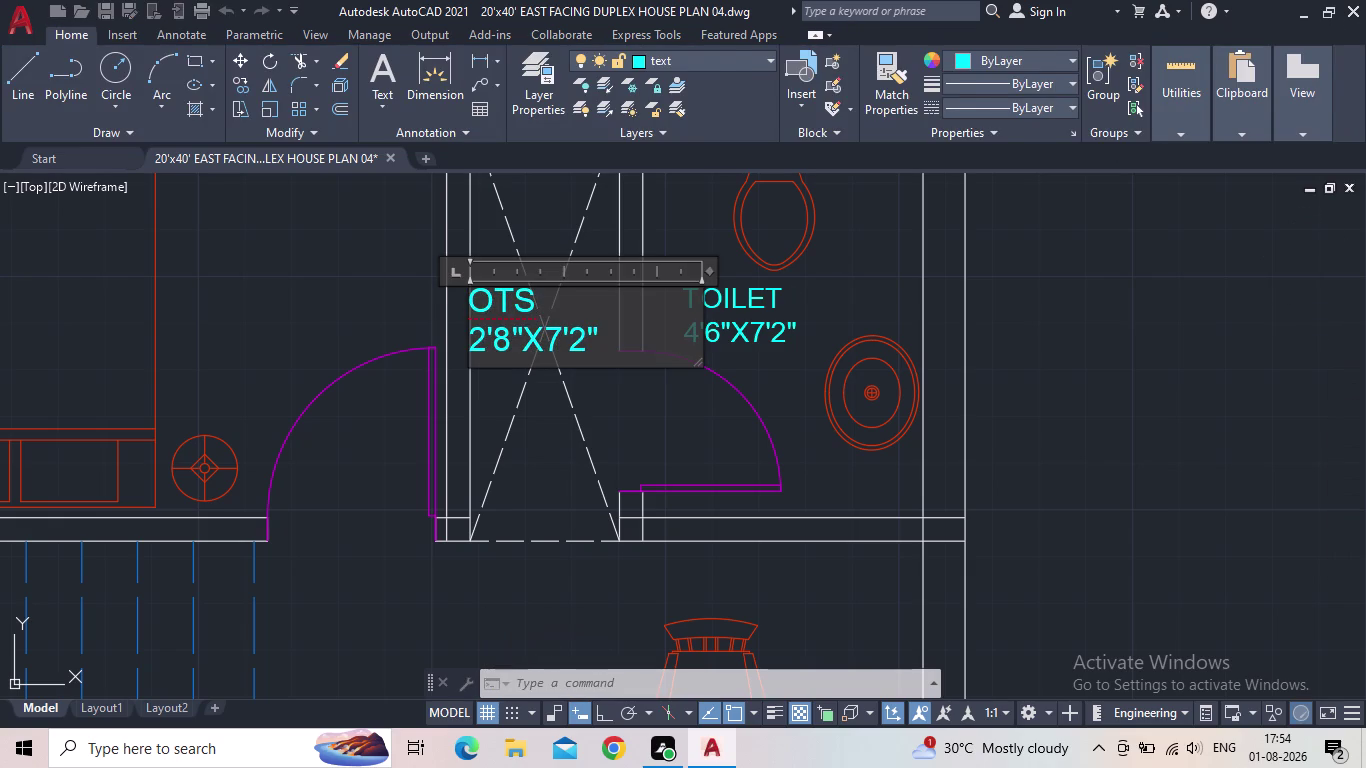
drag(487, 301, 478, 301)
click(485, 303)
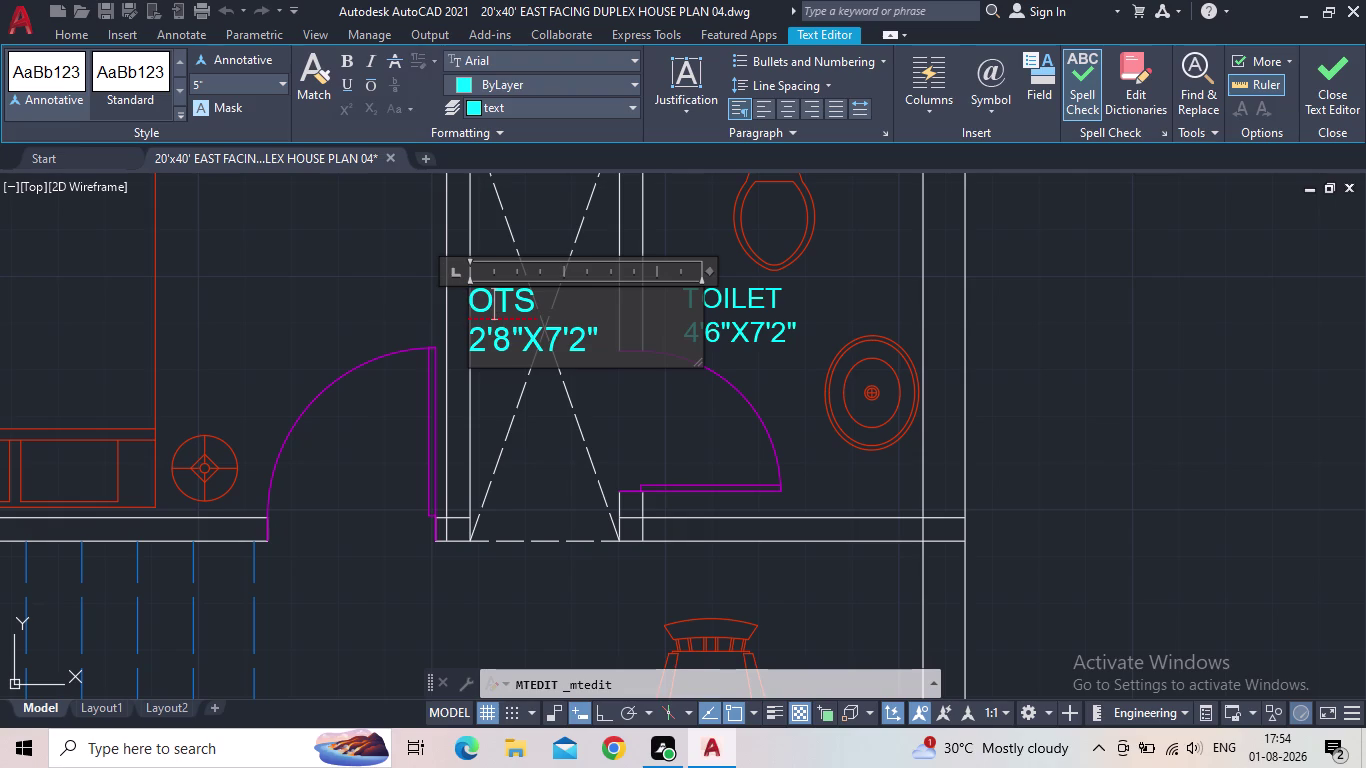
key(Left)
key(space)
key(space)
key(space)
click(1327, 88)
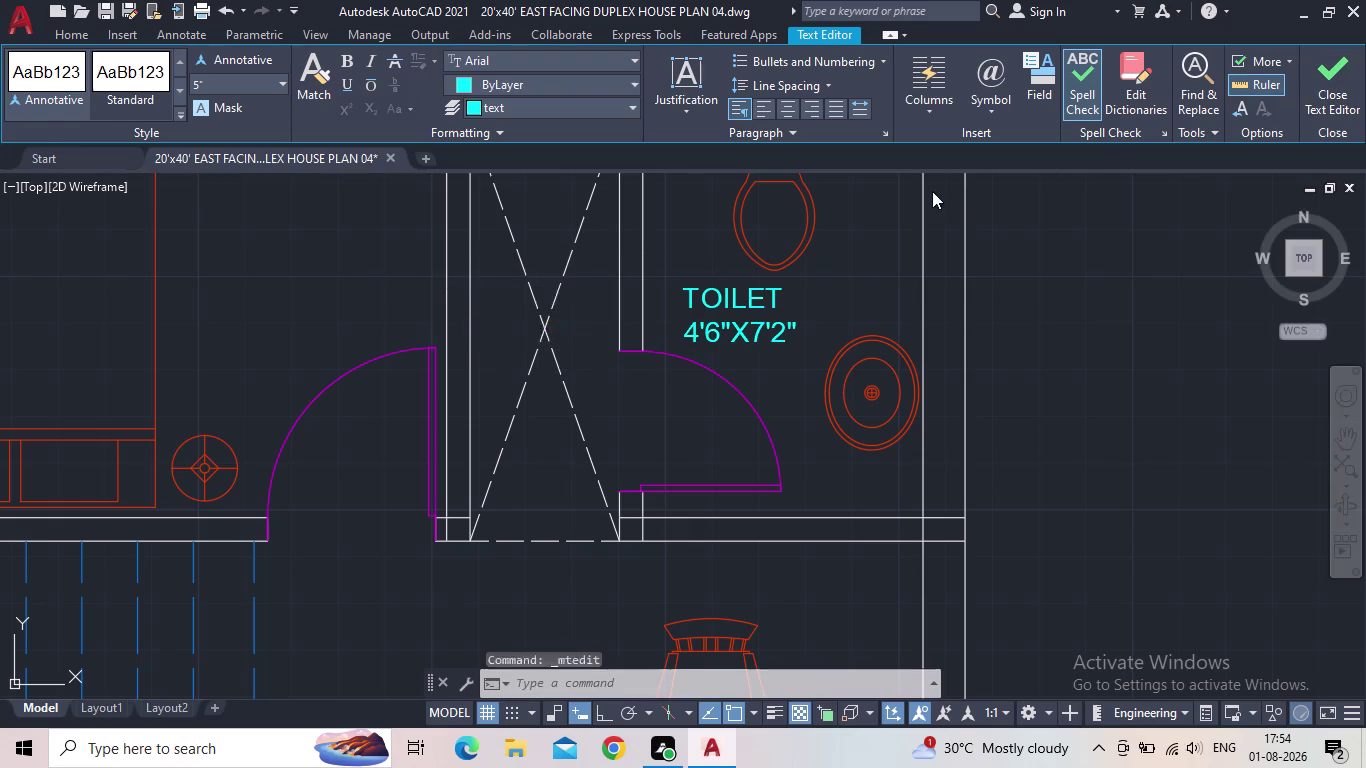
click(509, 305)
click(485, 305)
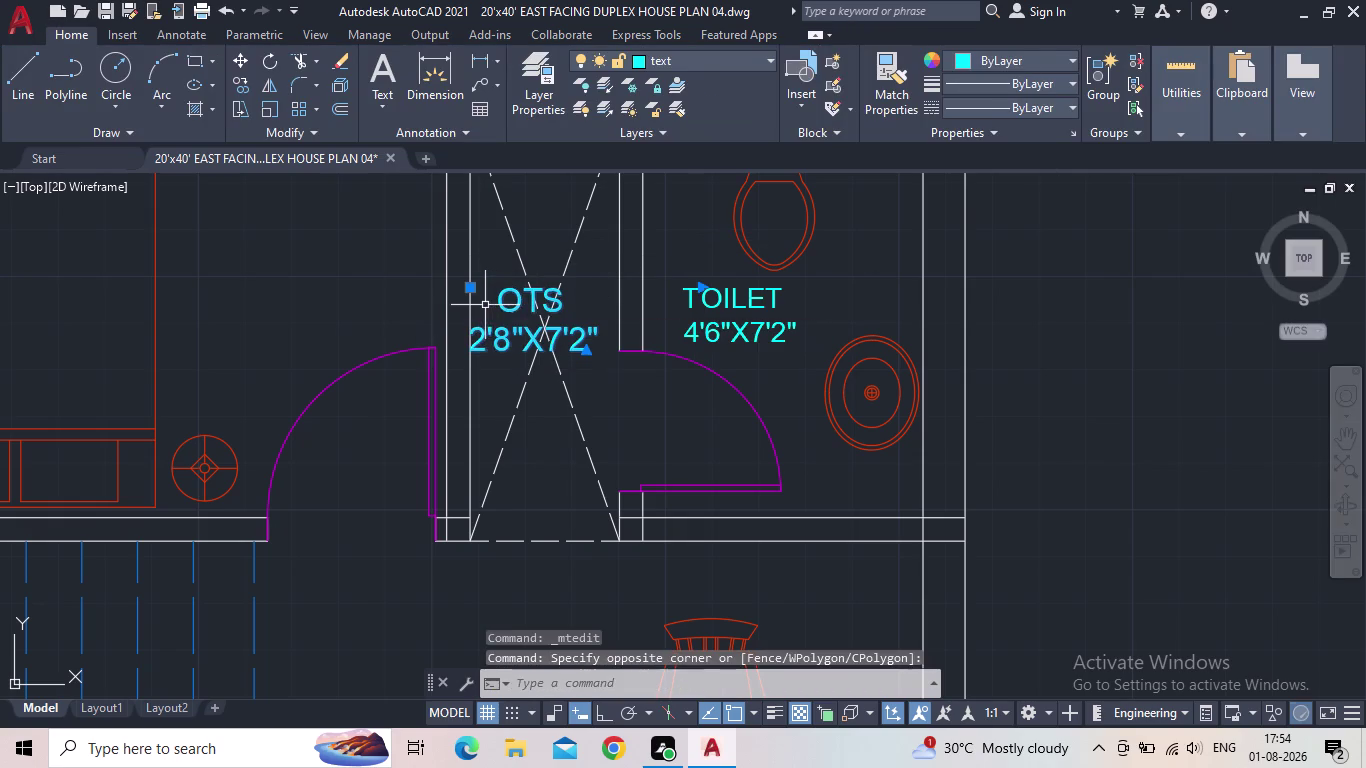
Move the OTS 2'8"X7'2" label level with the TOILET label.
drag(472, 290, 483, 285)
middle_drag(503, 211, 504, 377)
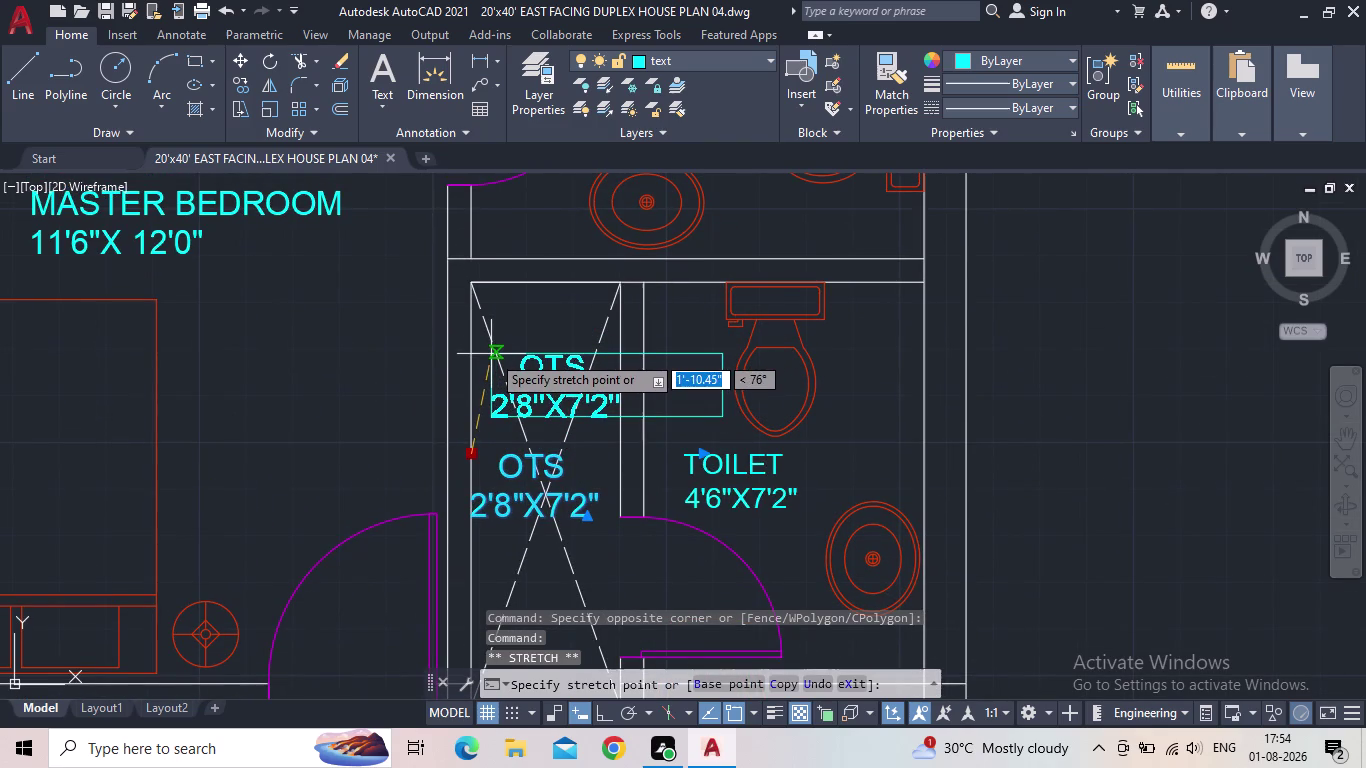
click(491, 354)
key(Escape)
scroll(down, 3)
middle_drag(584, 367, 581, 364)
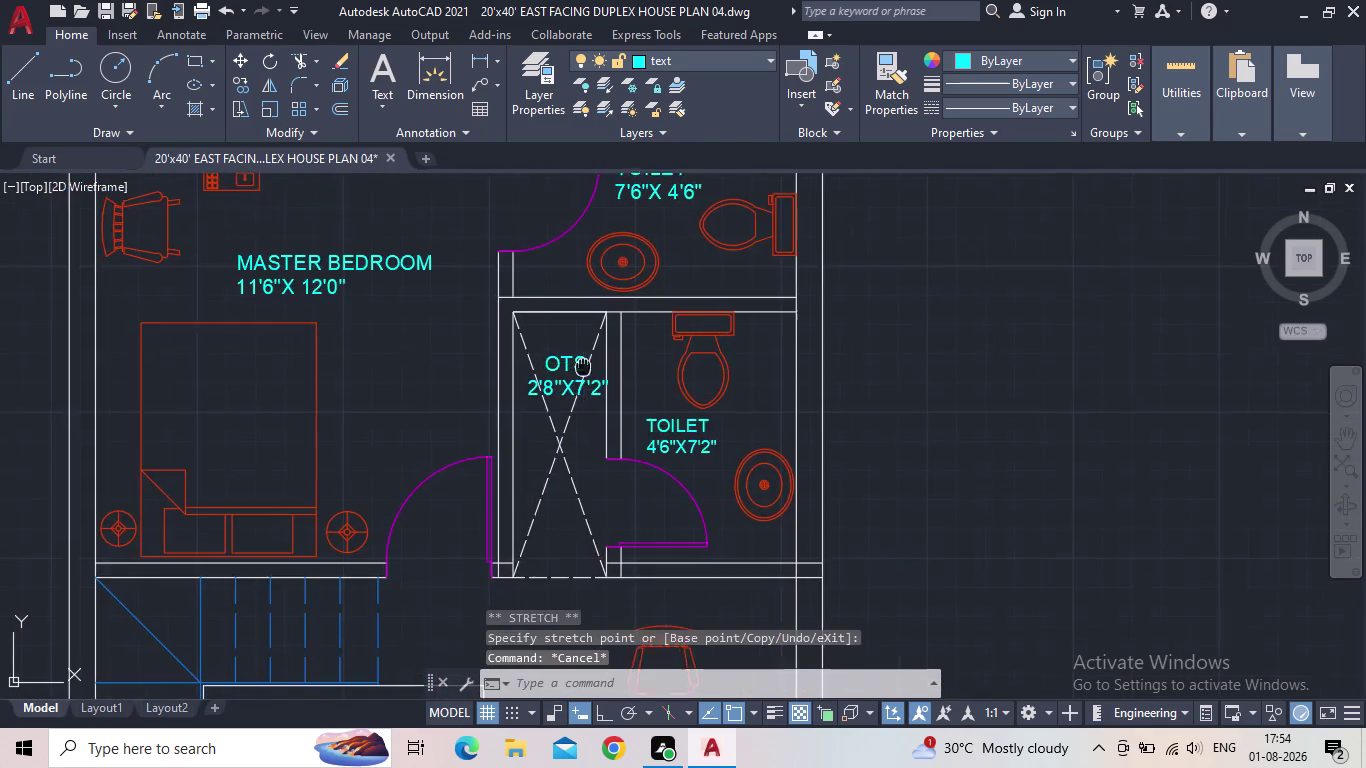
middle_drag(581, 364, 536, 212)
scroll(down, 3)
scroll(down, 3)
scroll(up, 3)
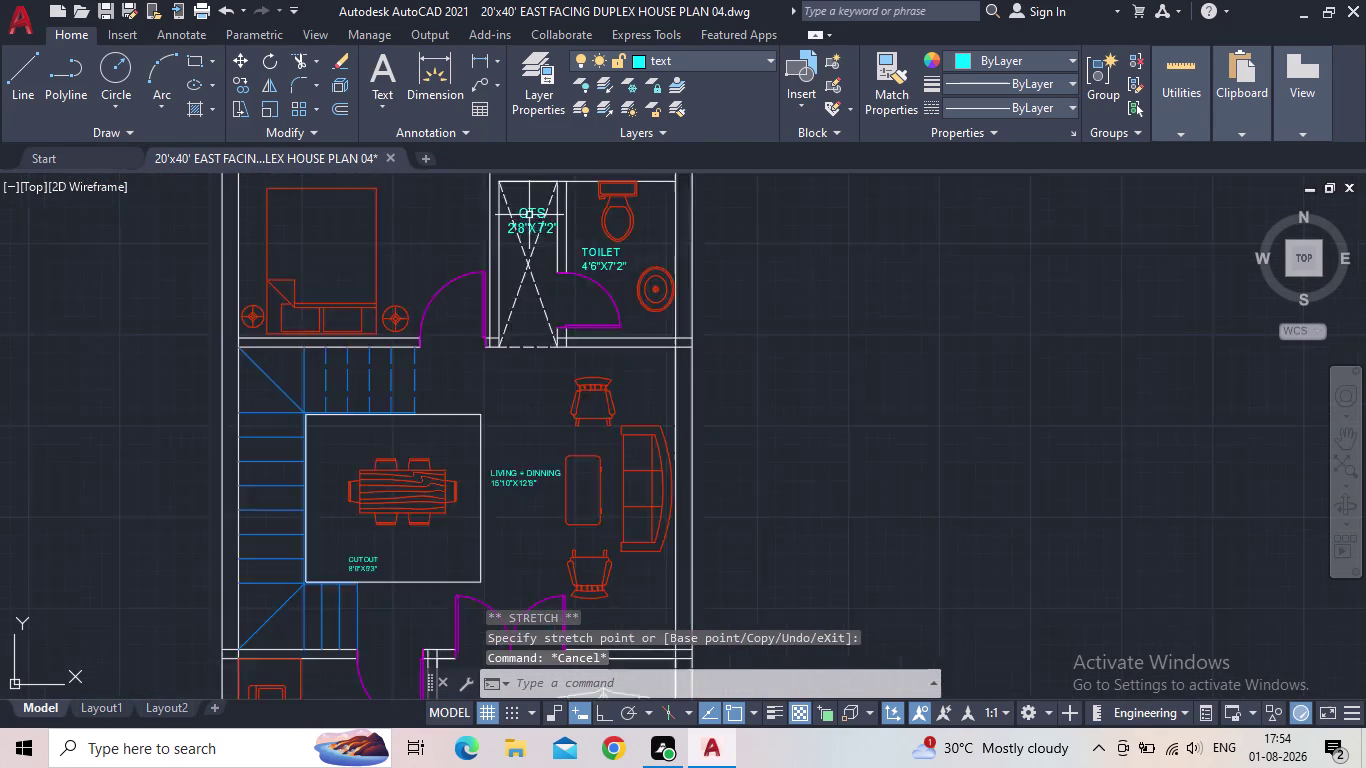
scroll(up, 3)
click(528, 215)
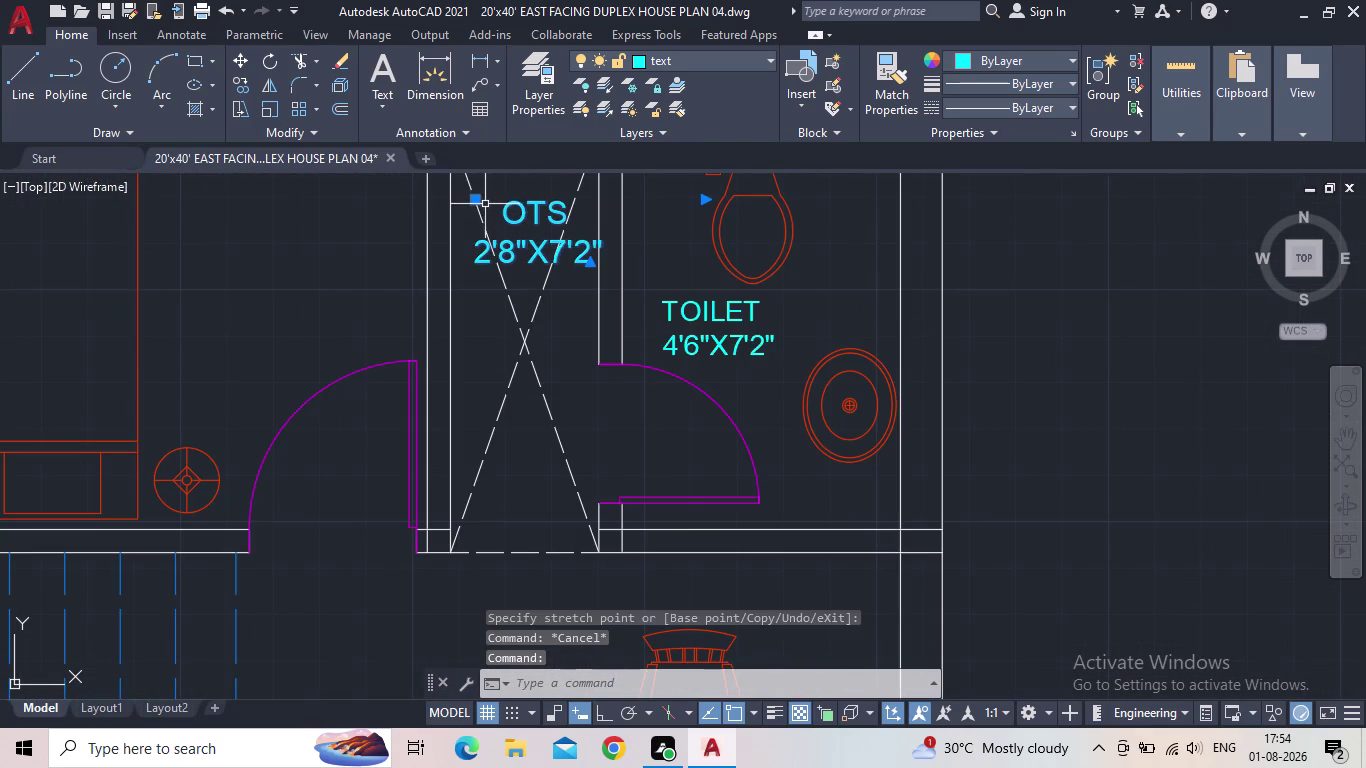
click(474, 202)
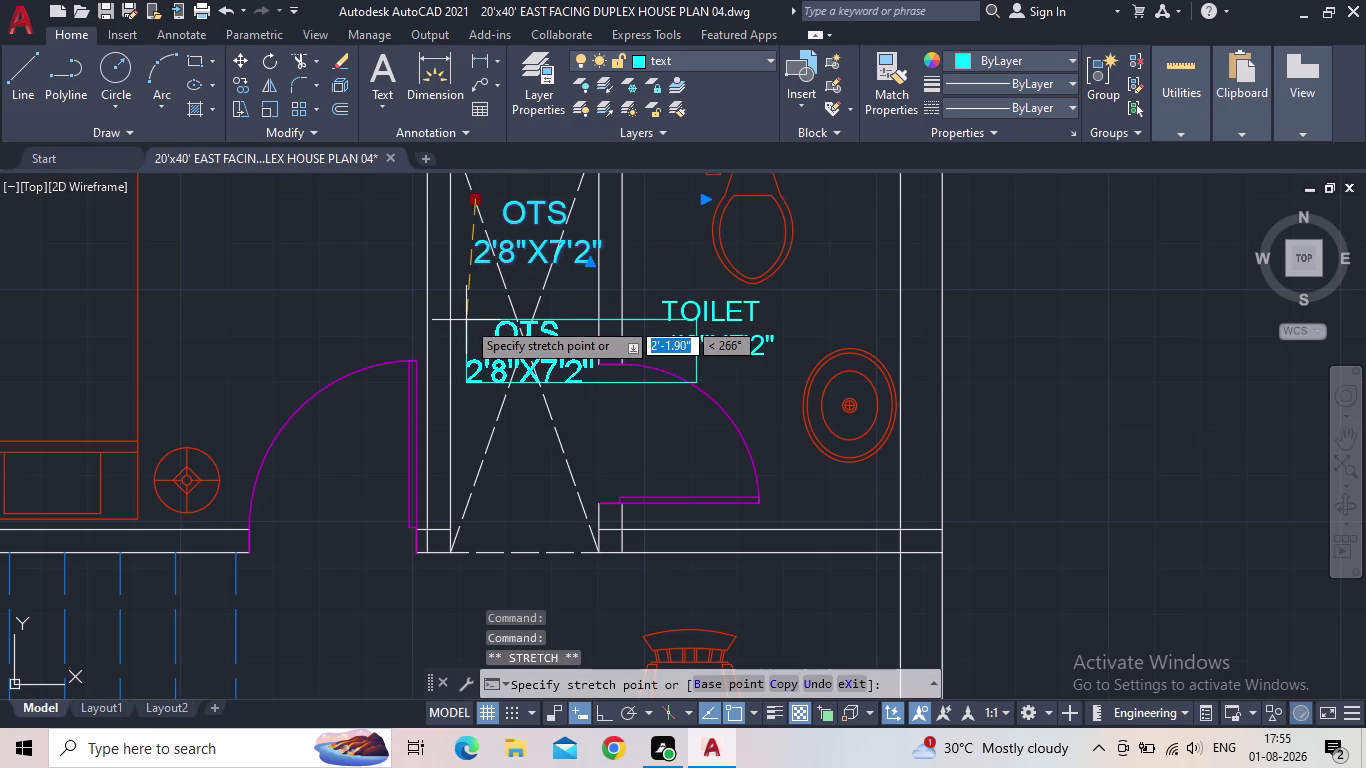
click(461, 322)
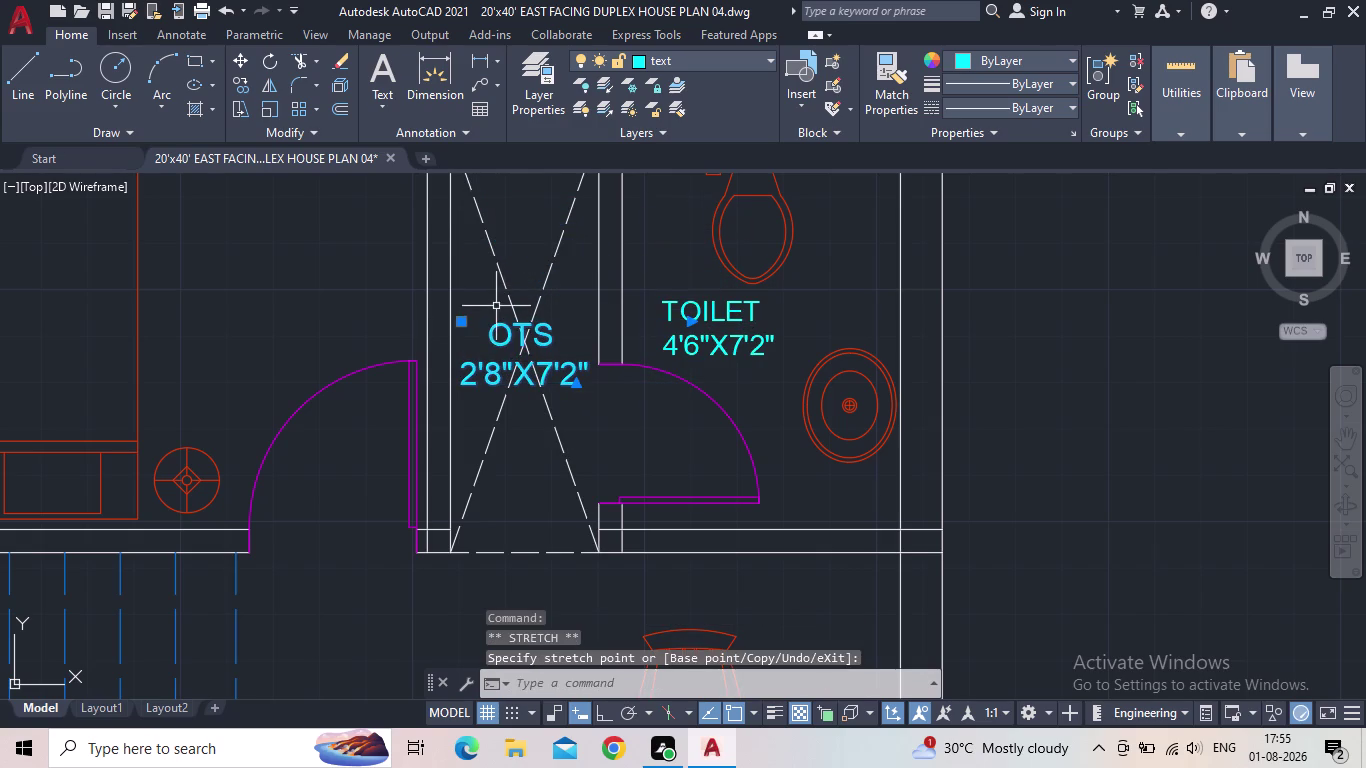
key(Escape)
Survey the floor plan and save the drawing.
scroll(down, 3)
middle_drag(509, 306, 444, 366)
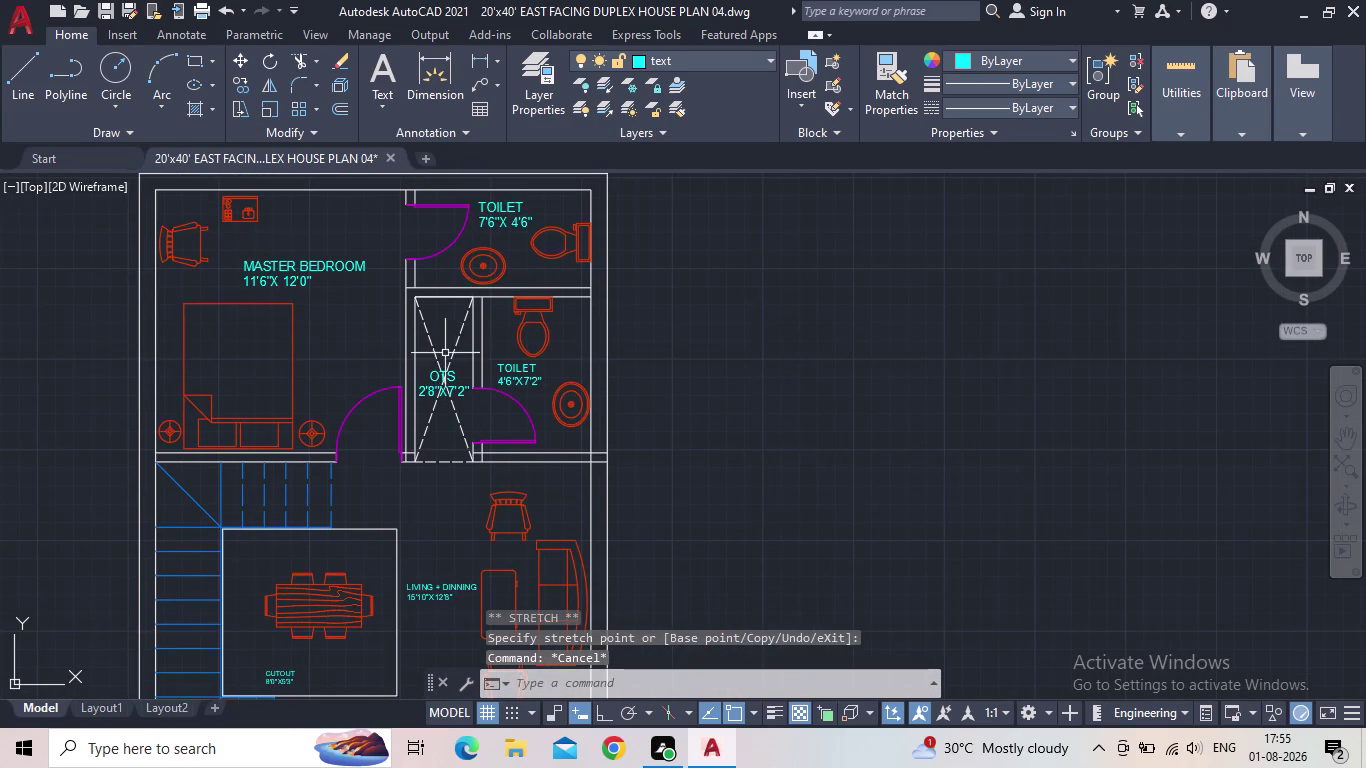
middle_drag(794, 354, 841, 306)
middle_drag(584, 458, 942, 322)
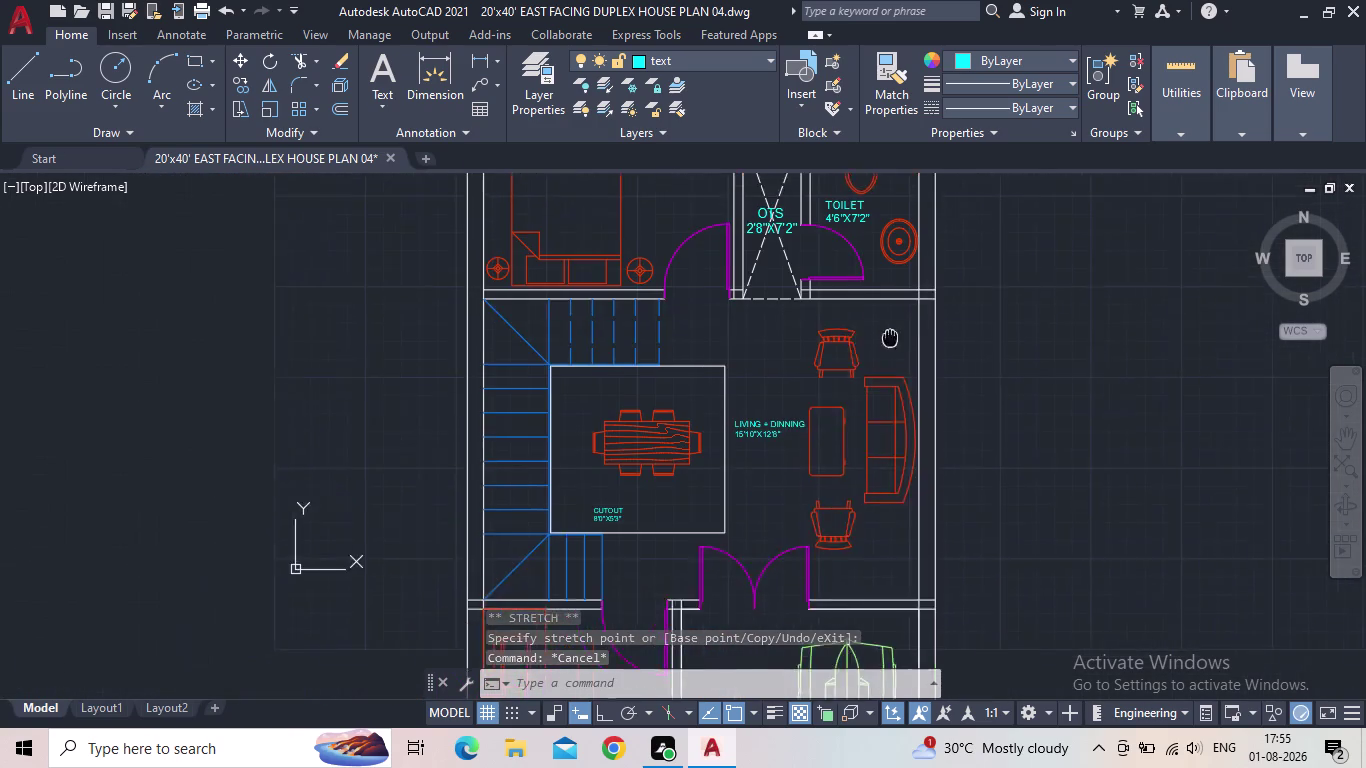
middle_drag(942, 322, 948, 320)
scroll(down, 3)
middle_drag(910, 430, 795, 274)
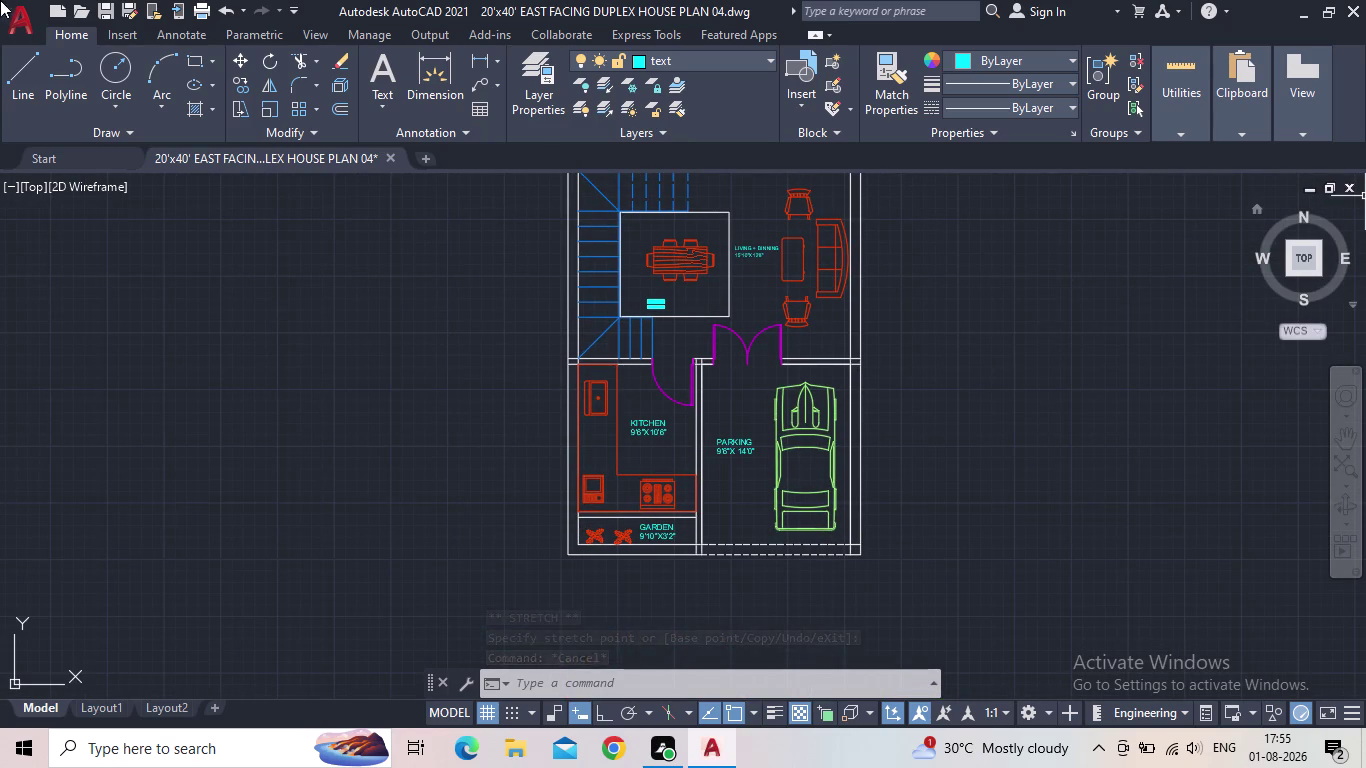
click(104, 14)
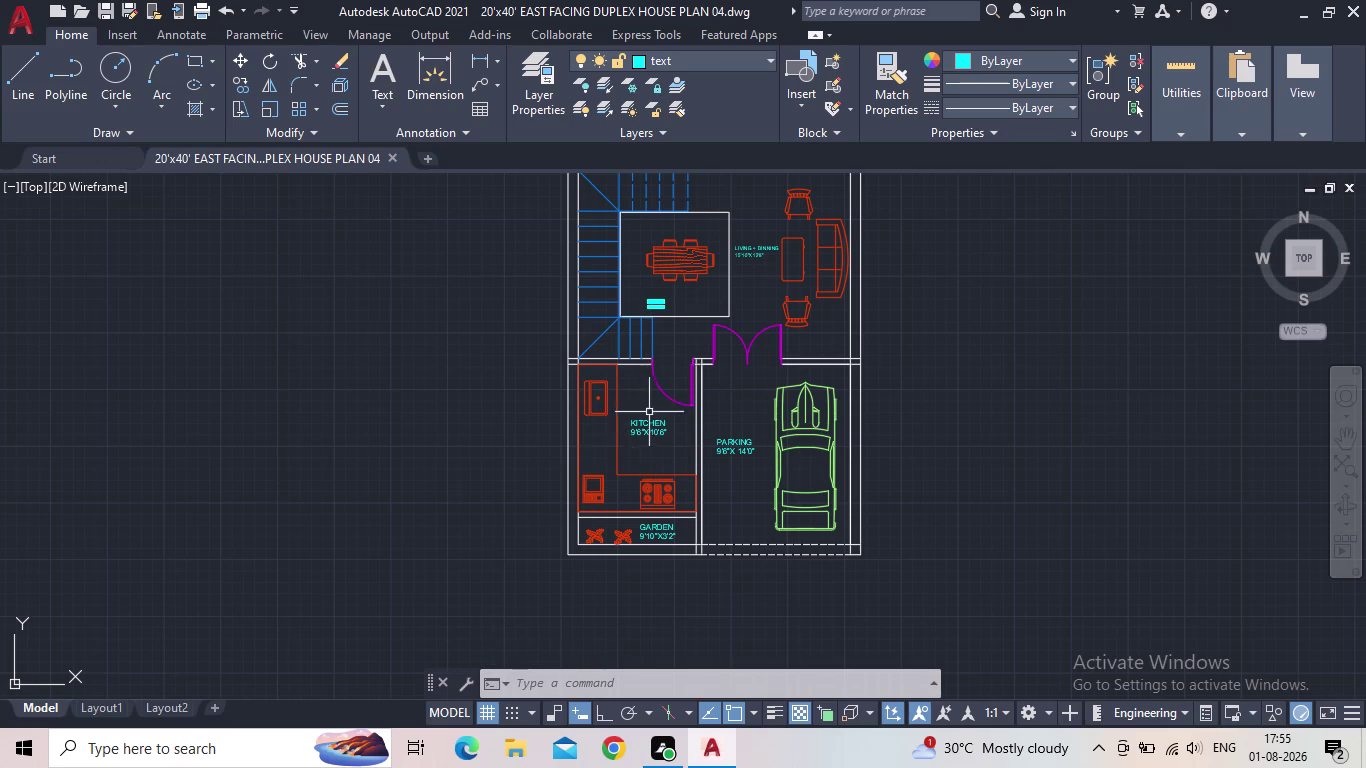
Center the view on the upper rooms and start the TRIM command with TR.
middle_drag(670, 462, 615, 444)
scroll(up, 3)
middle_drag(719, 371, 693, 401)
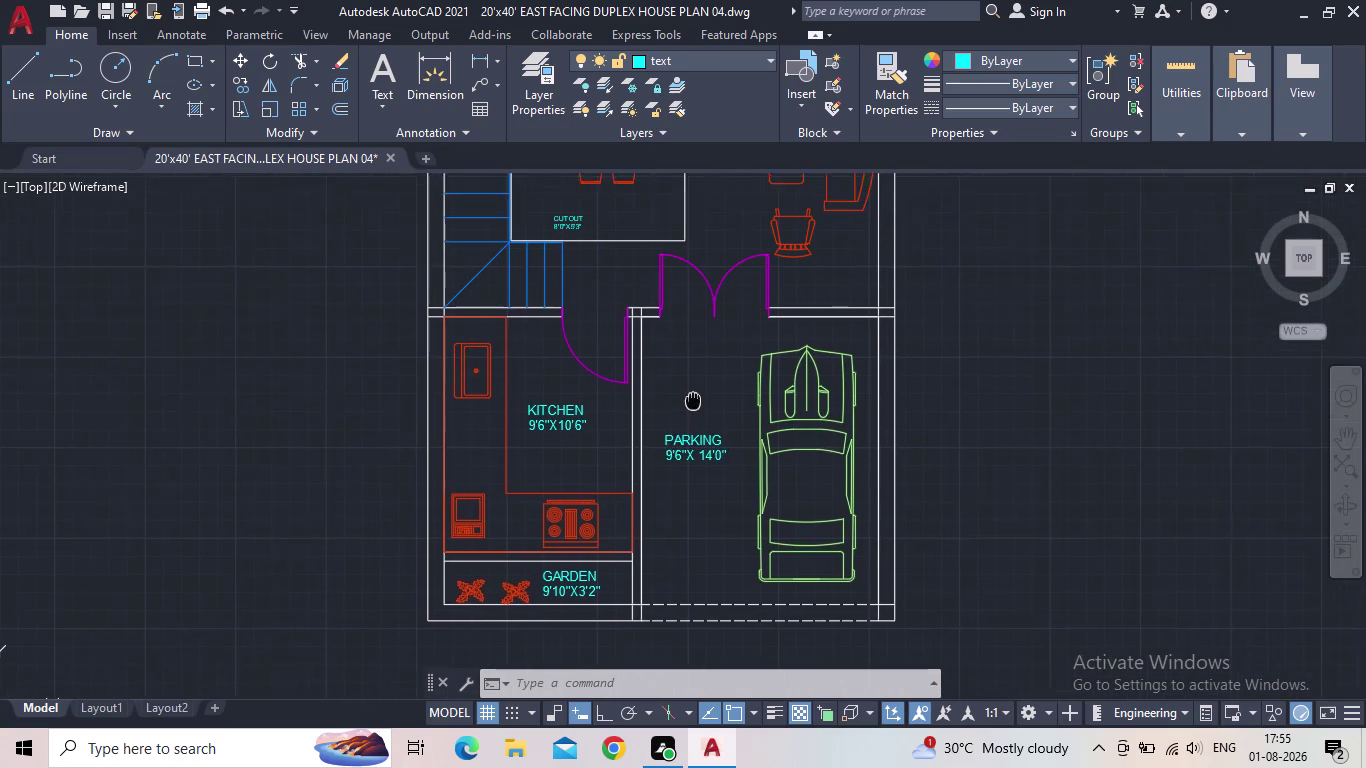
middle_drag(693, 401, 597, 481)
scroll(down, 3)
middle_drag(611, 443, 592, 538)
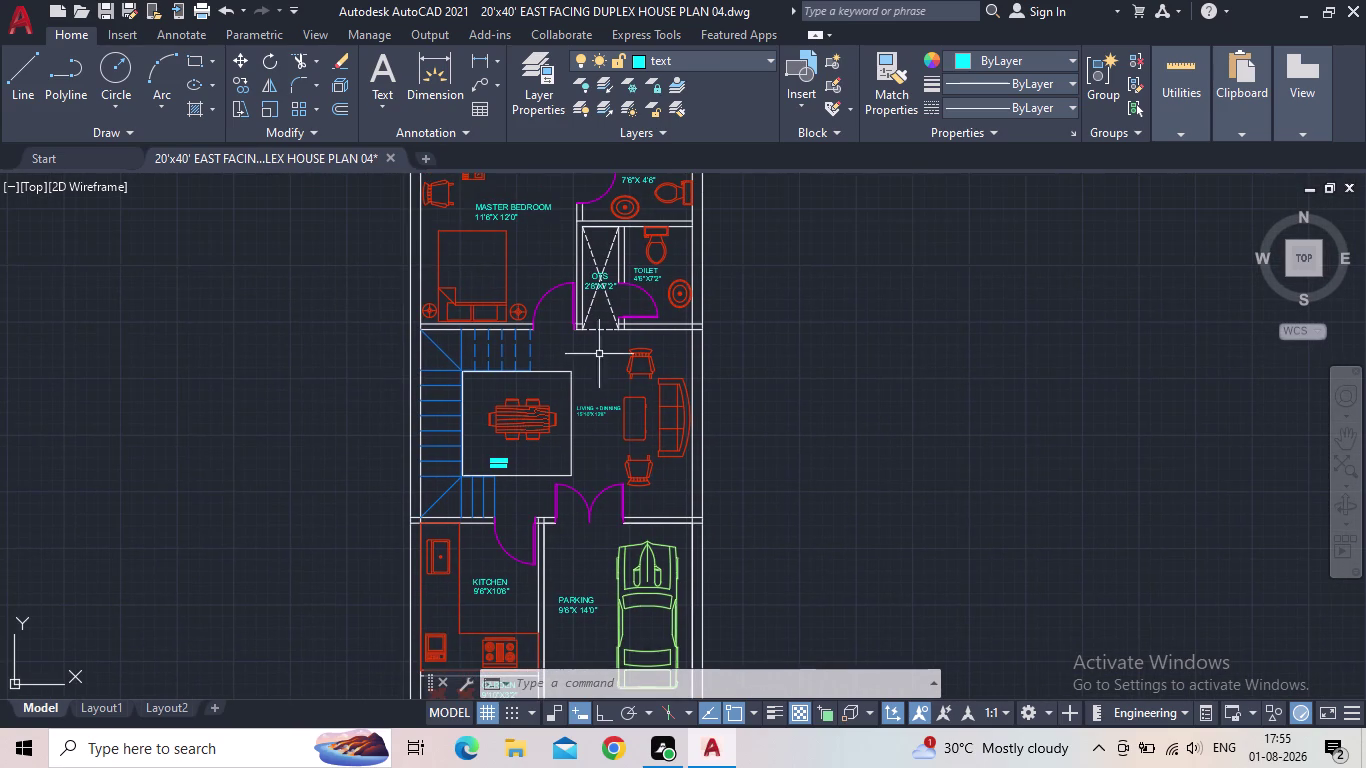
middle_drag(613, 347, 617, 420)
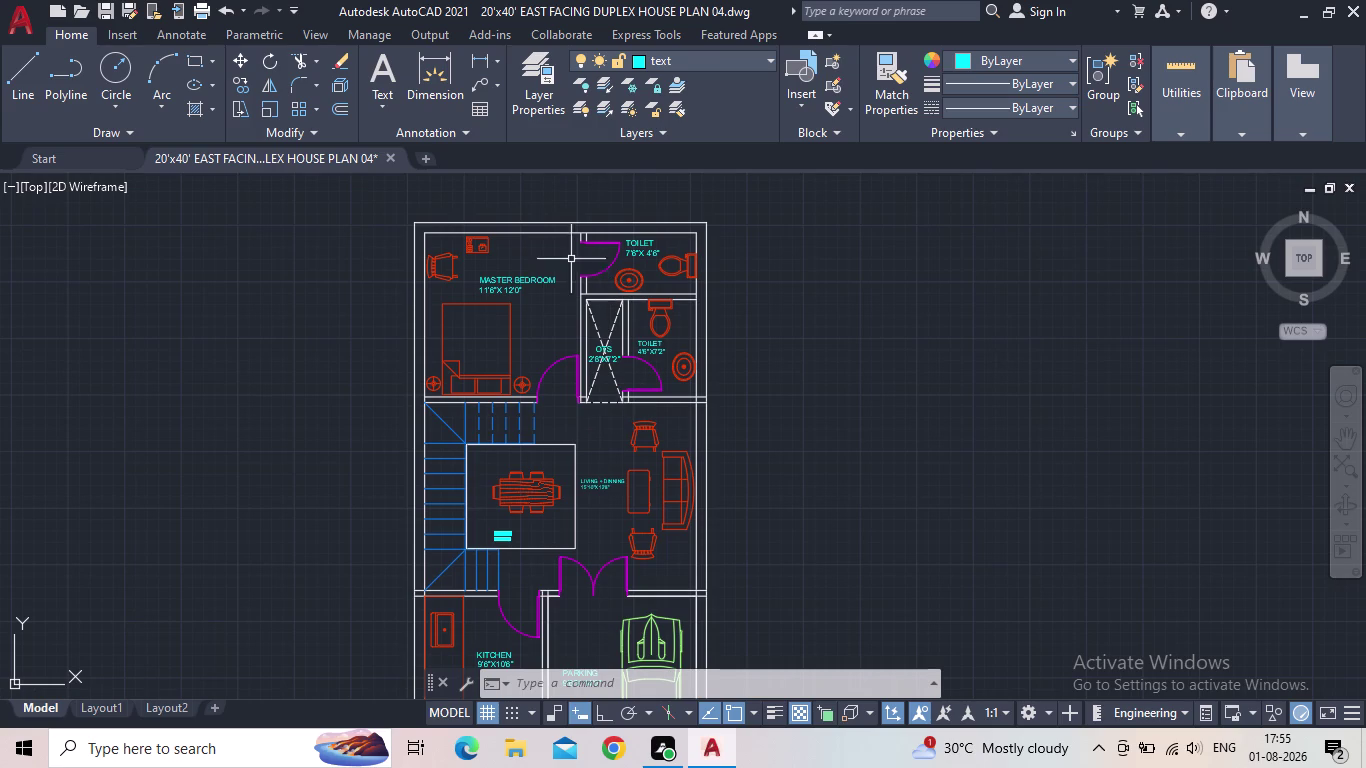
key(t)
key(r)
key(Return)
scroll(up, 3)
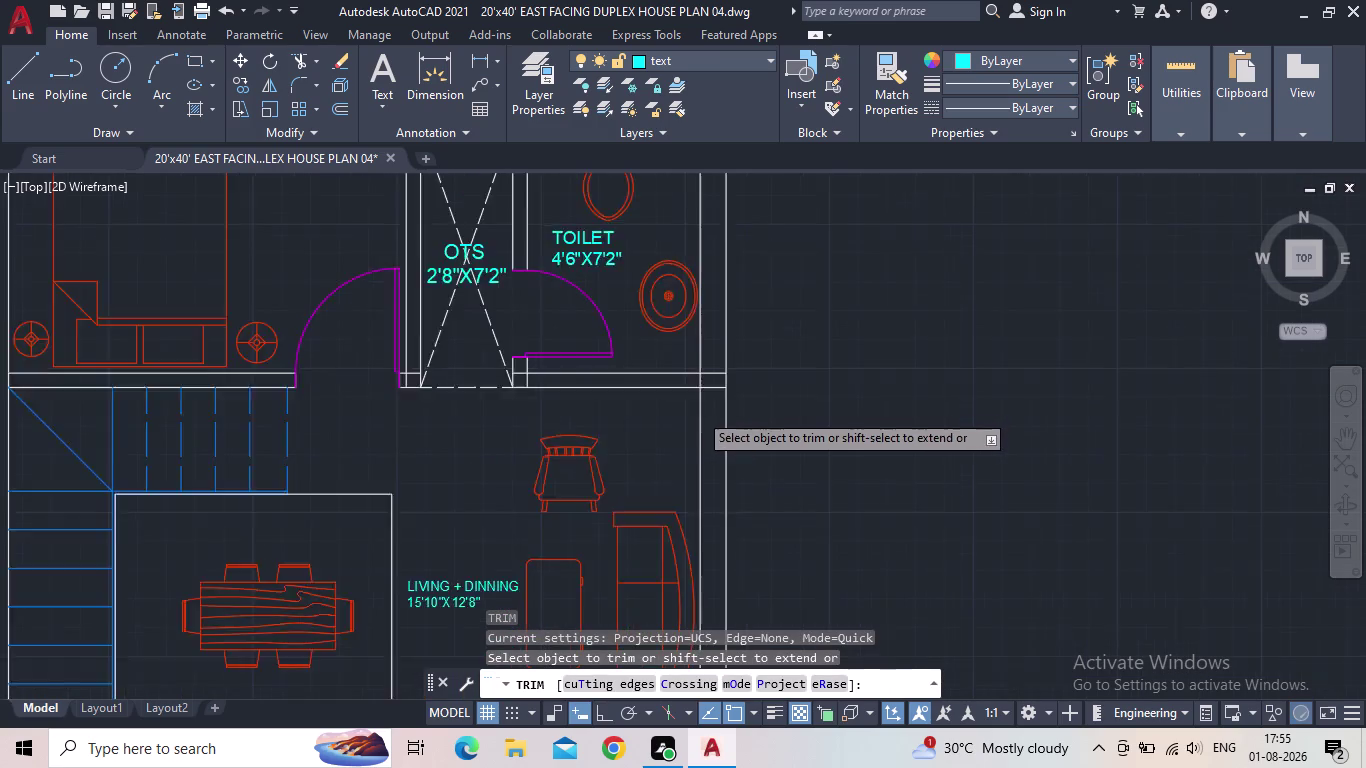
Trim the wall-line pieces below the shaft and beside the OTS door.
scroll(up, 3)
click(725, 382)
click(731, 328)
scroll(up, 3)
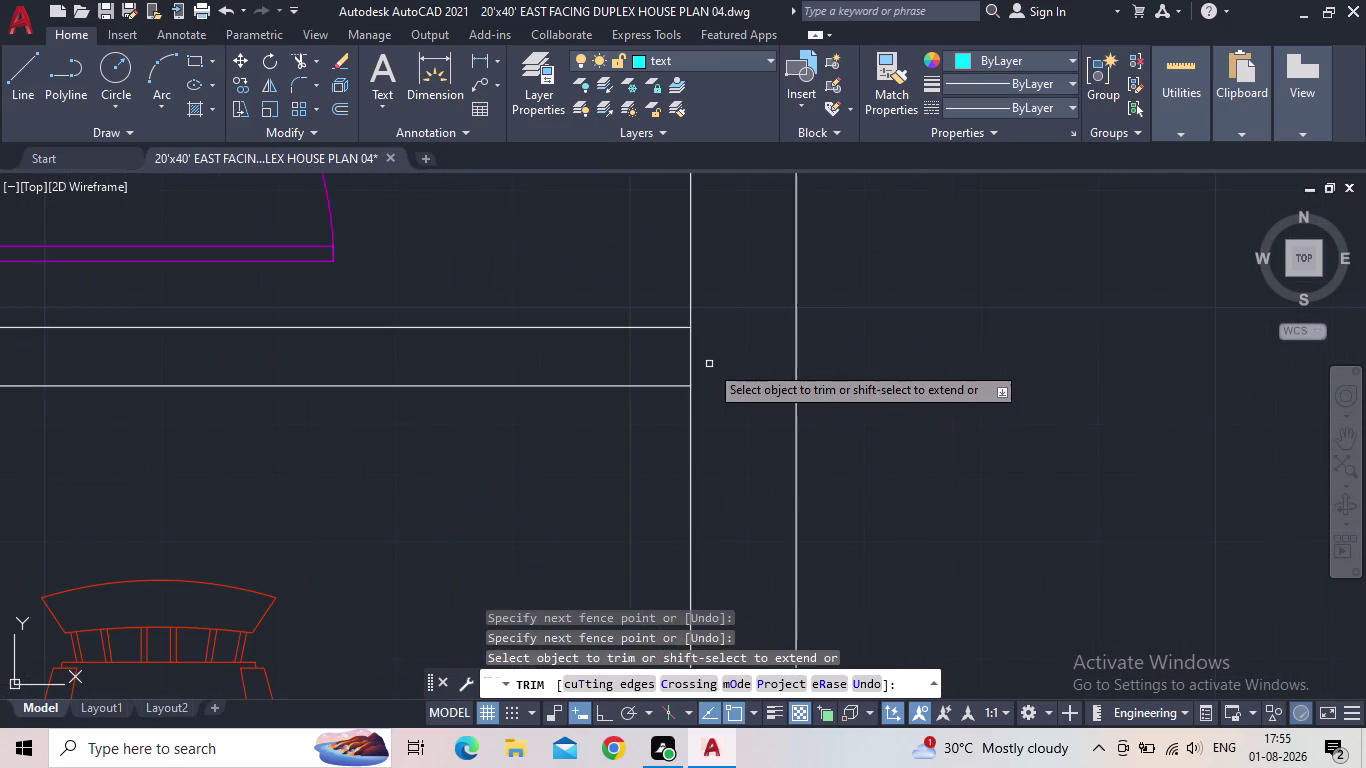
click(708, 364)
click(680, 361)
scroll(down, 3)
scroll(up, 3)
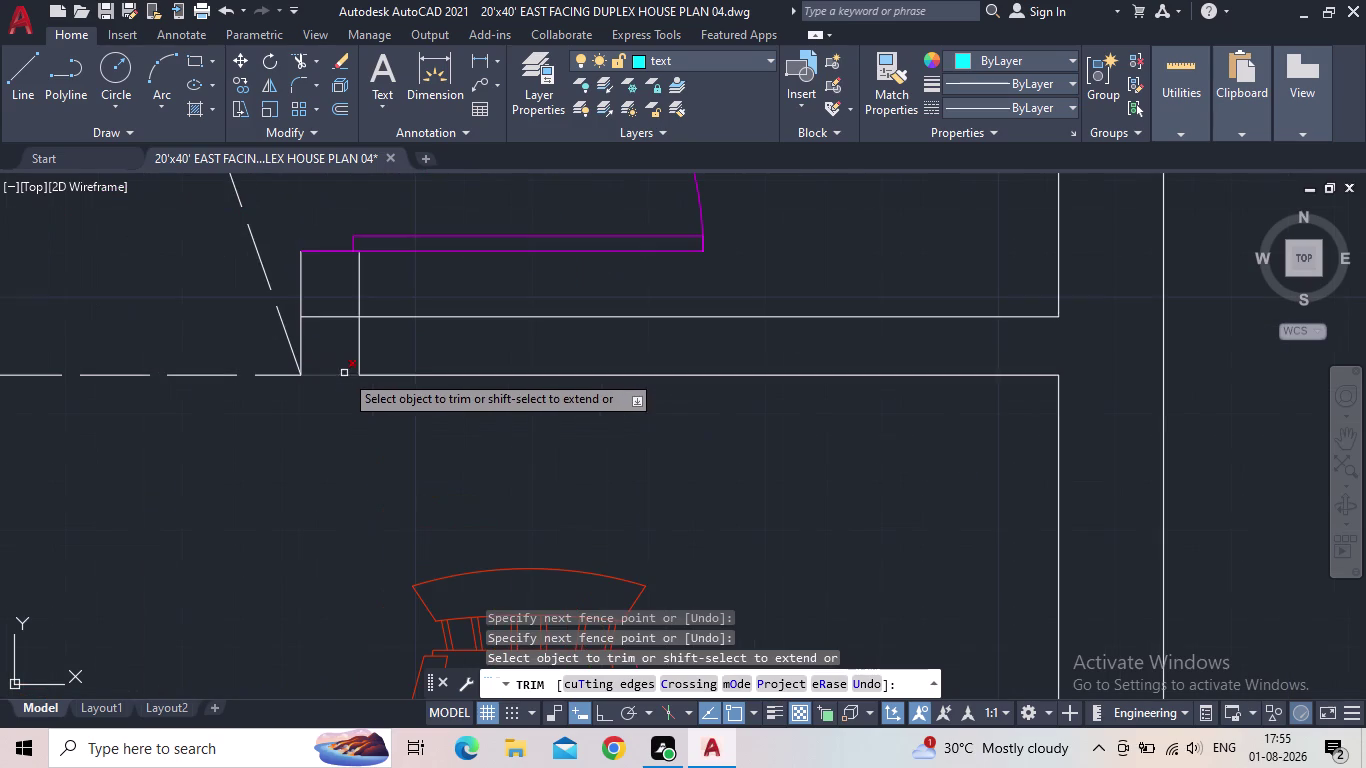
drag(394, 351, 384, 349)
click(347, 349)
scroll(down, 3)
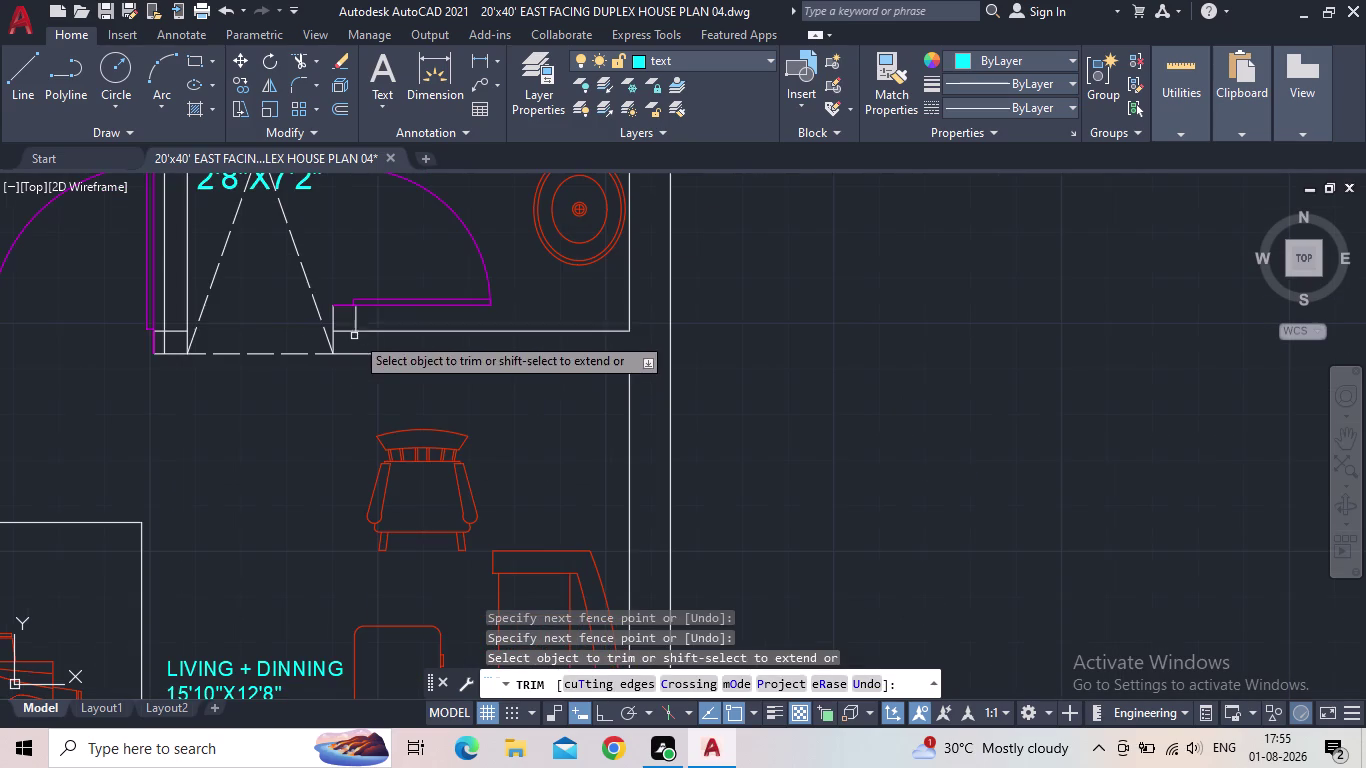
scroll(up, 3)
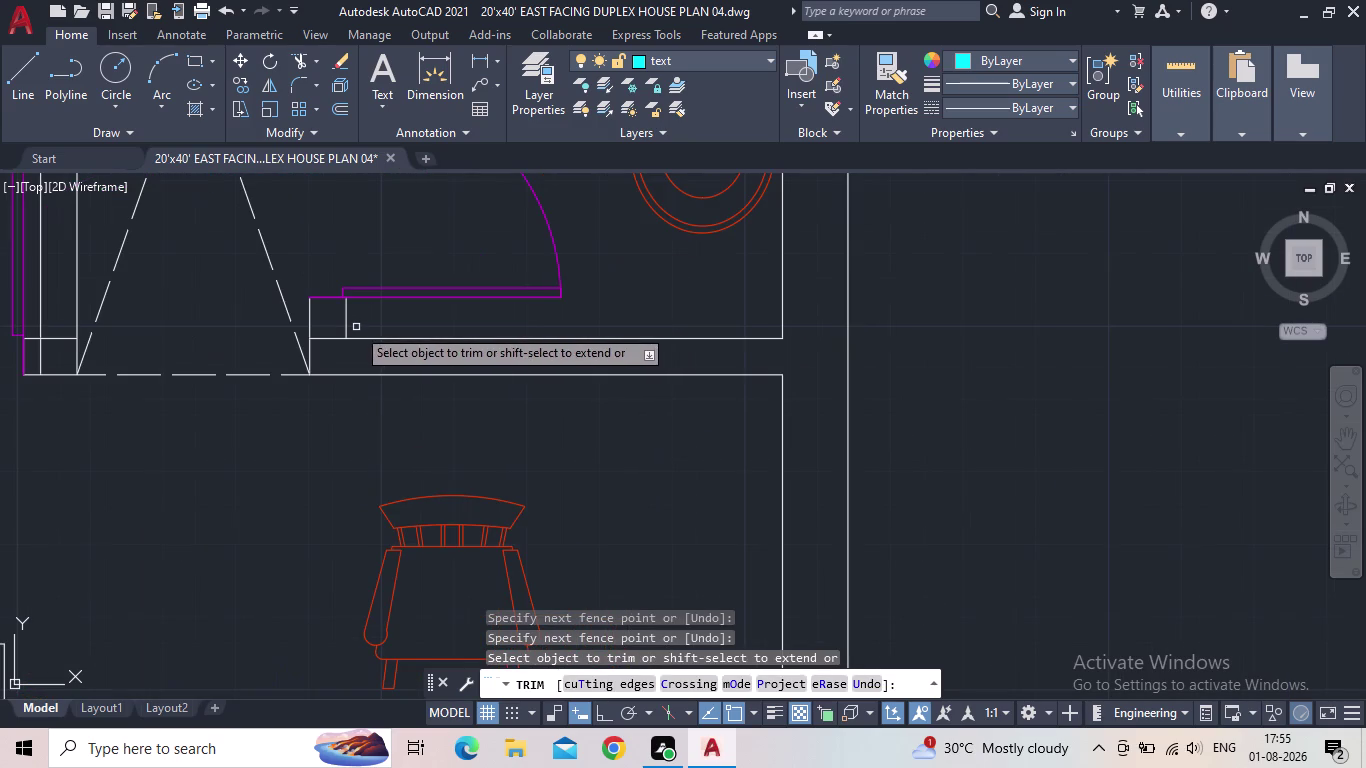
Trim the overruns at the toilet doorway and the wall stubs at the OTS door base.
middle_drag(411, 349, 802, 386)
scroll(down, 3)
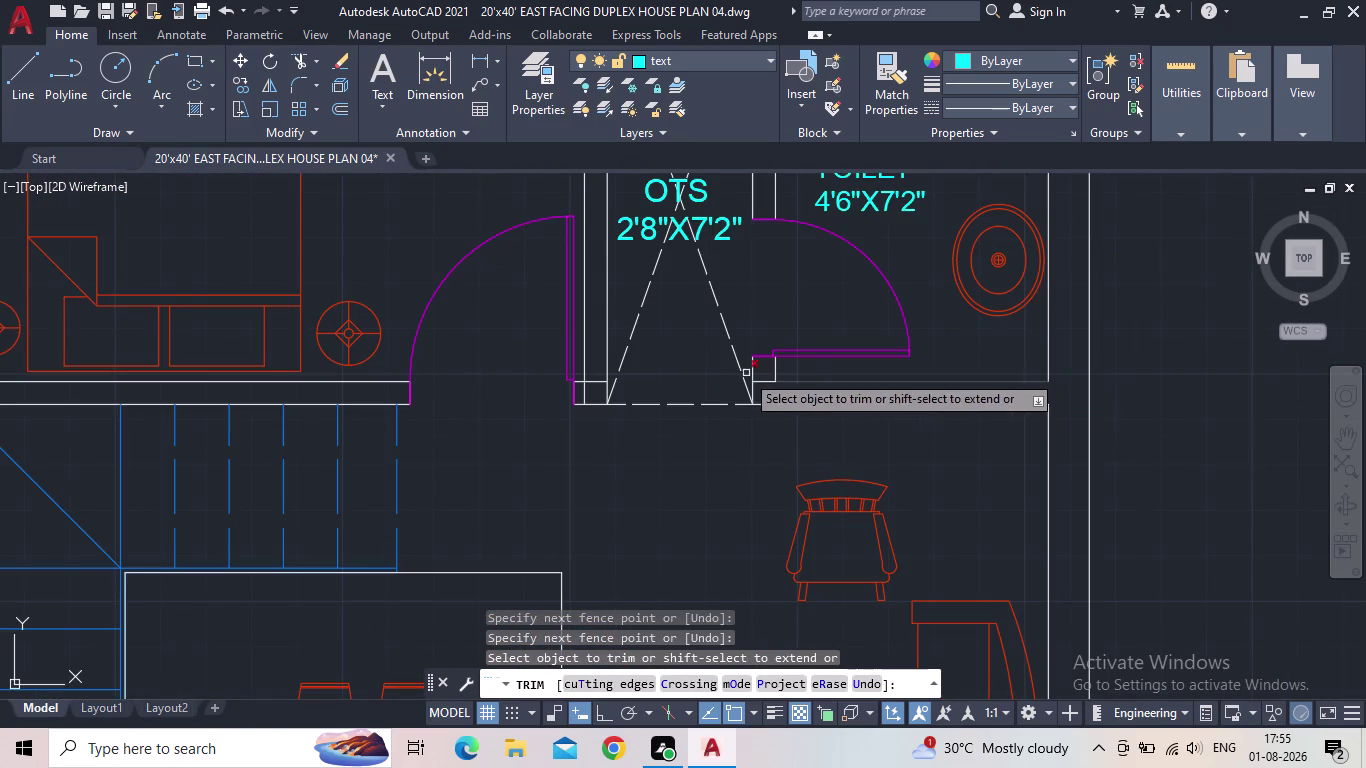
scroll(up, 3)
click(792, 391)
scroll(down, 3)
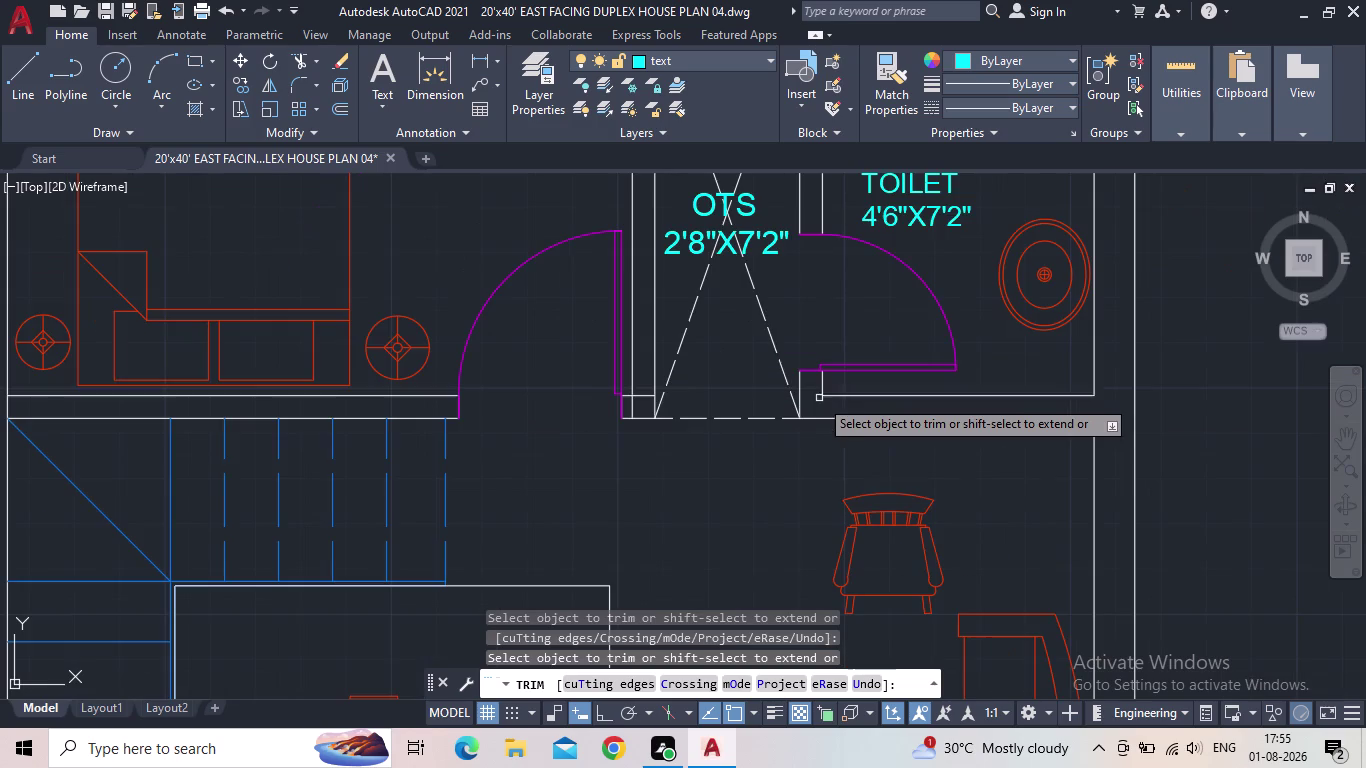
middle_drag(780, 457, 799, 520)
scroll(down, 3)
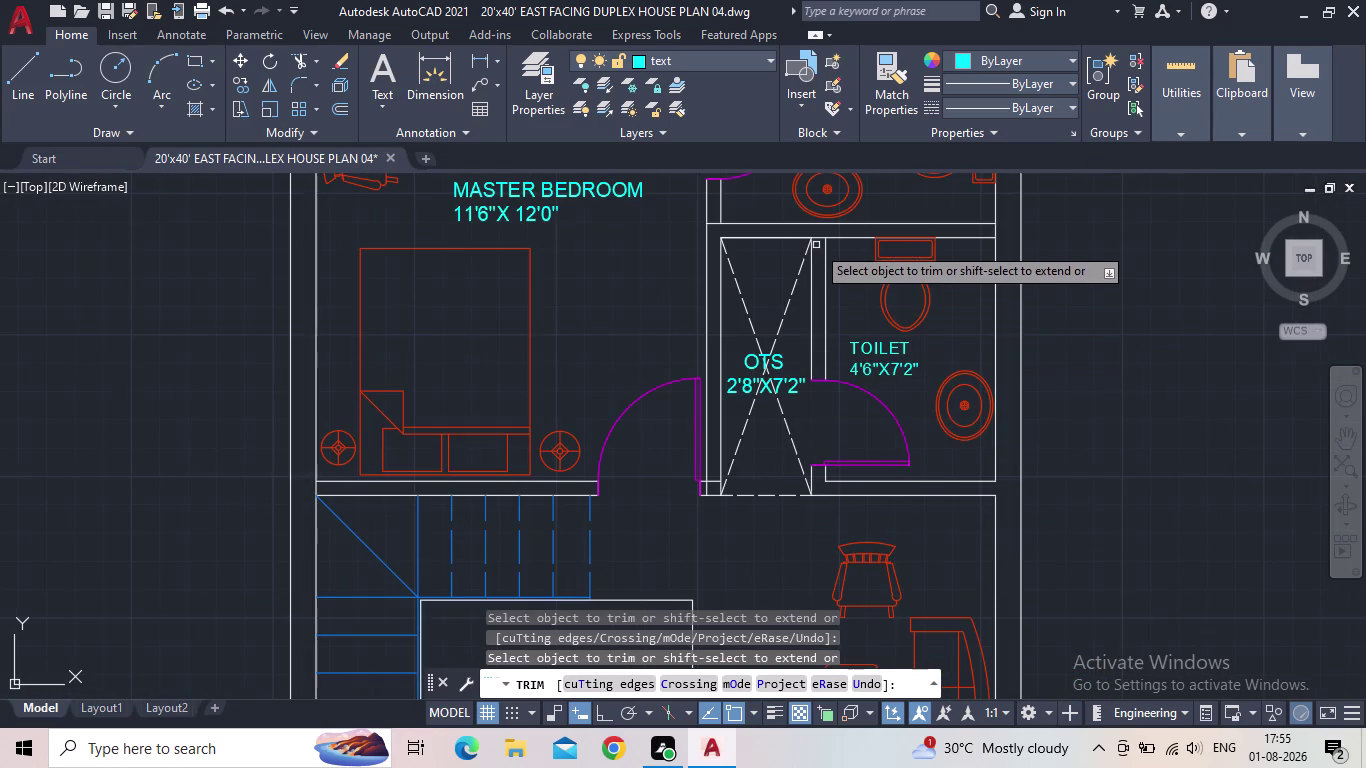
scroll(up, 3)
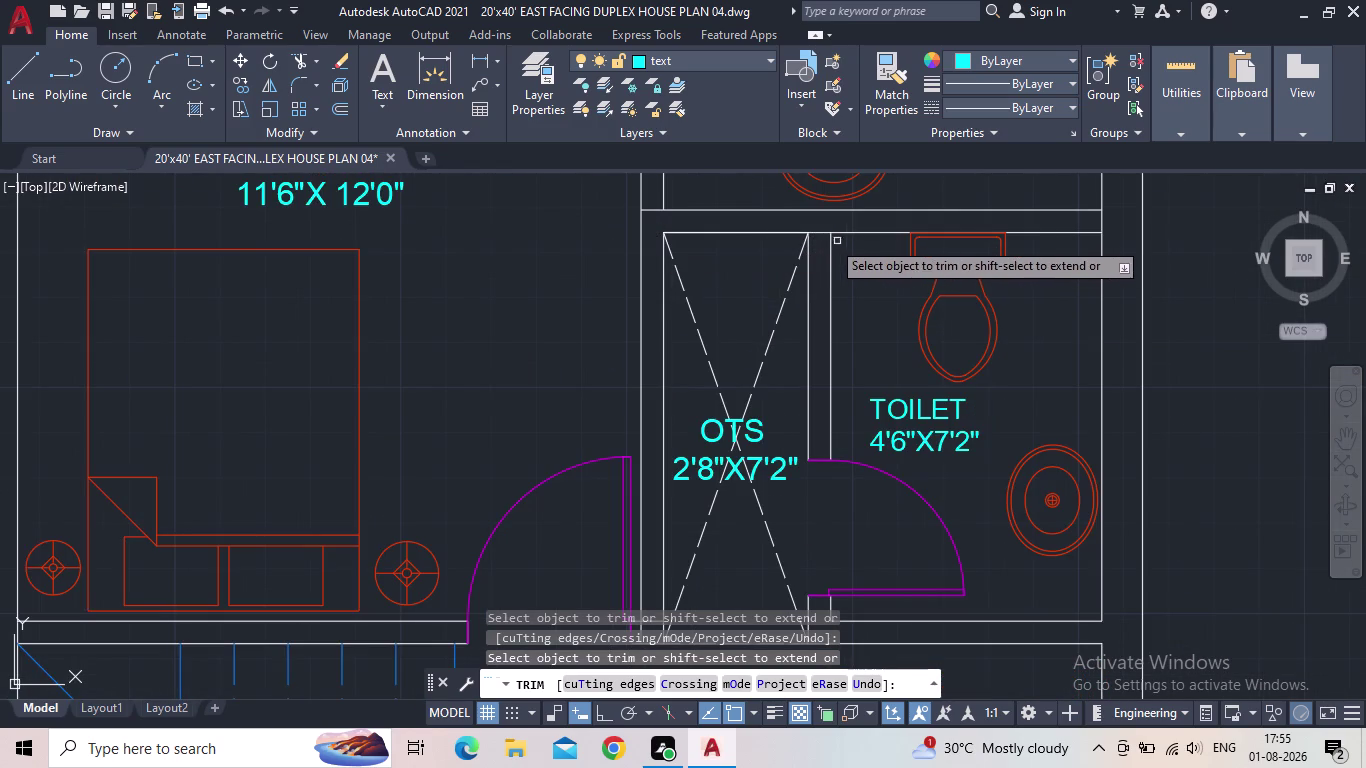
click(815, 235)
scroll(down, 3)
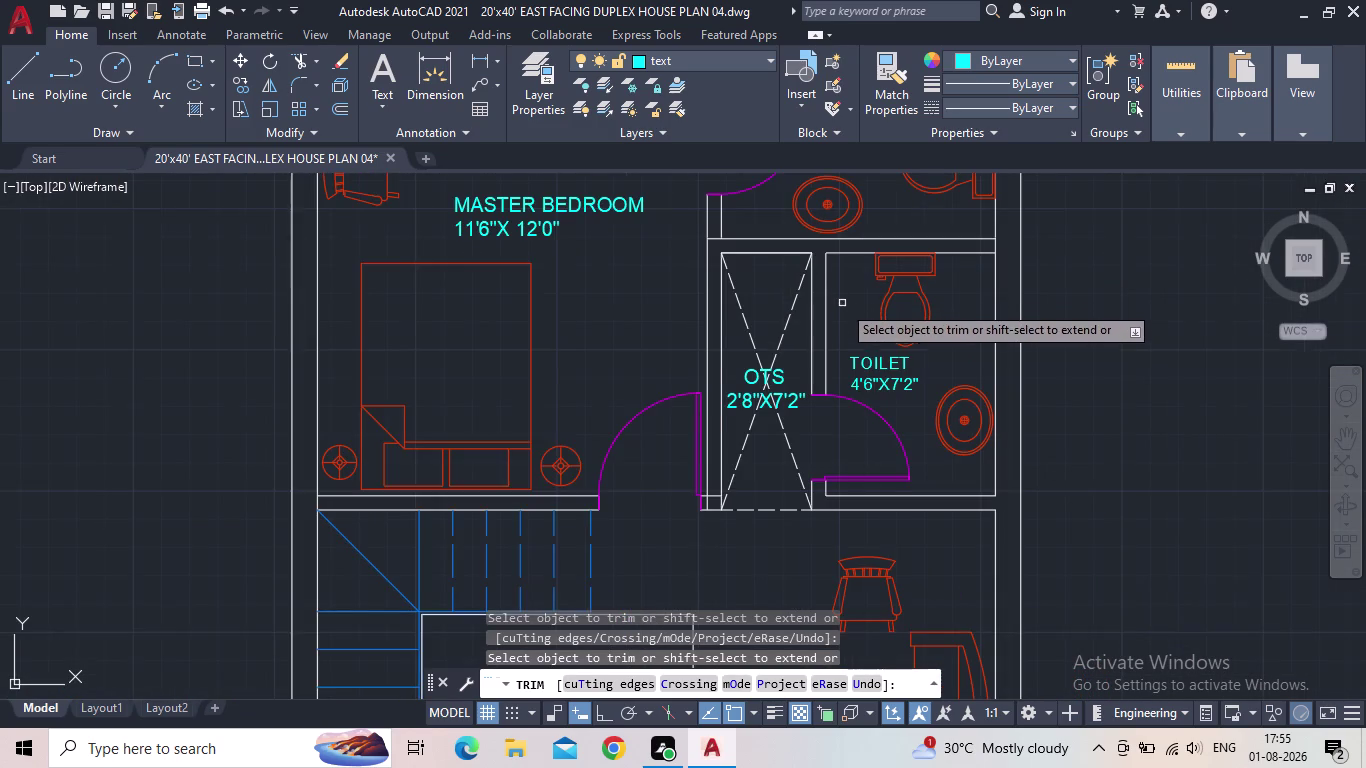
middle_drag(842, 315, 881, 292)
scroll(up, 3)
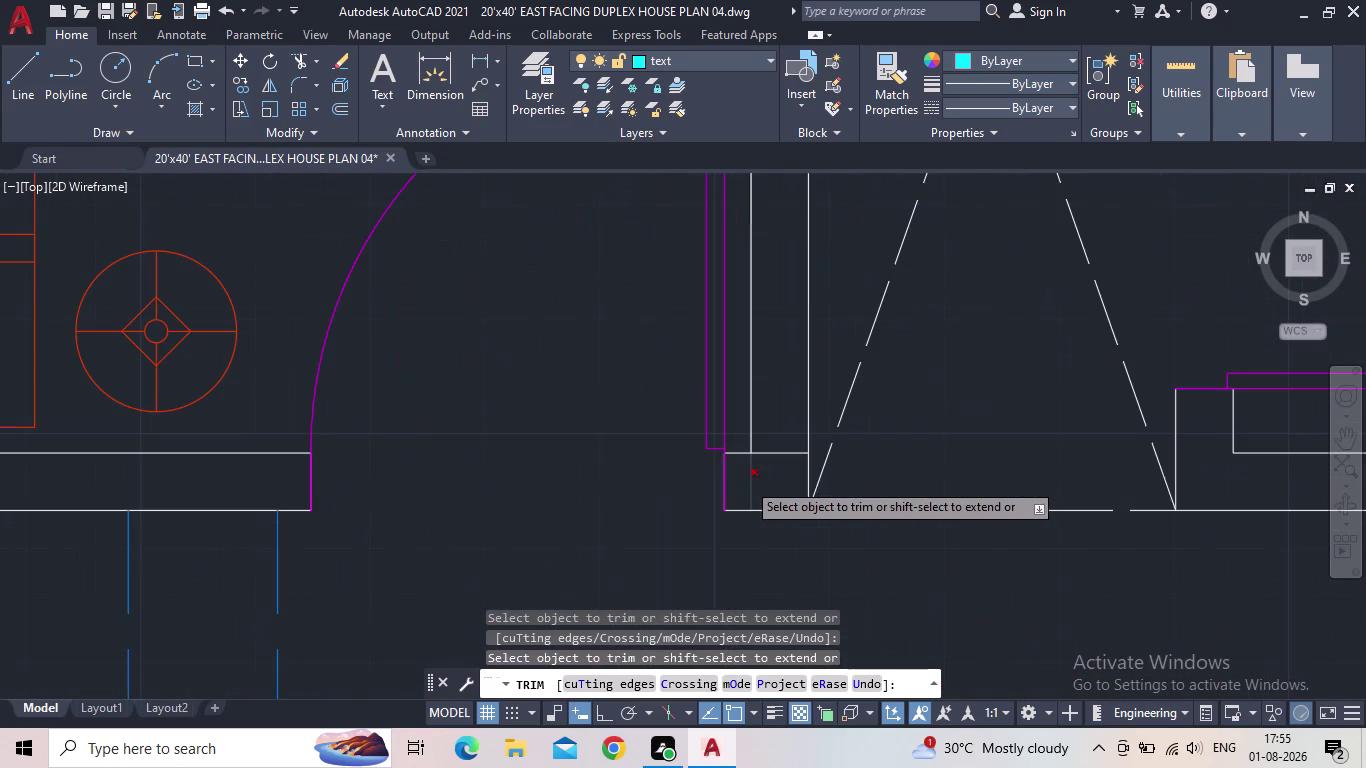
drag(776, 474, 777, 456)
click(778, 433)
drag(772, 471, 762, 474)
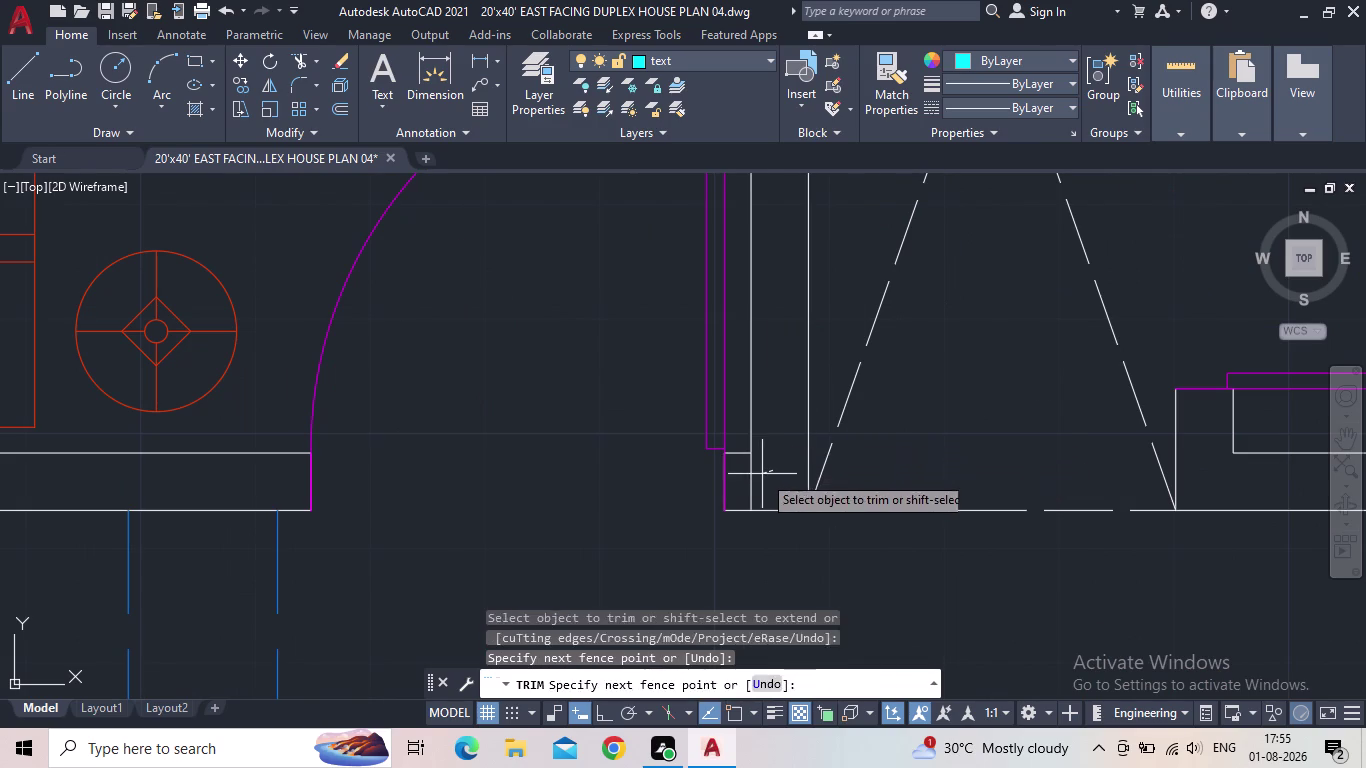
click(747, 480)
scroll(down, 3)
scroll(down, 3)
Fence-trim the wall line ends at the bedroom doorway.
middle_drag(667, 522, 768, 436)
scroll(up, 3)
scroll(down, 3)
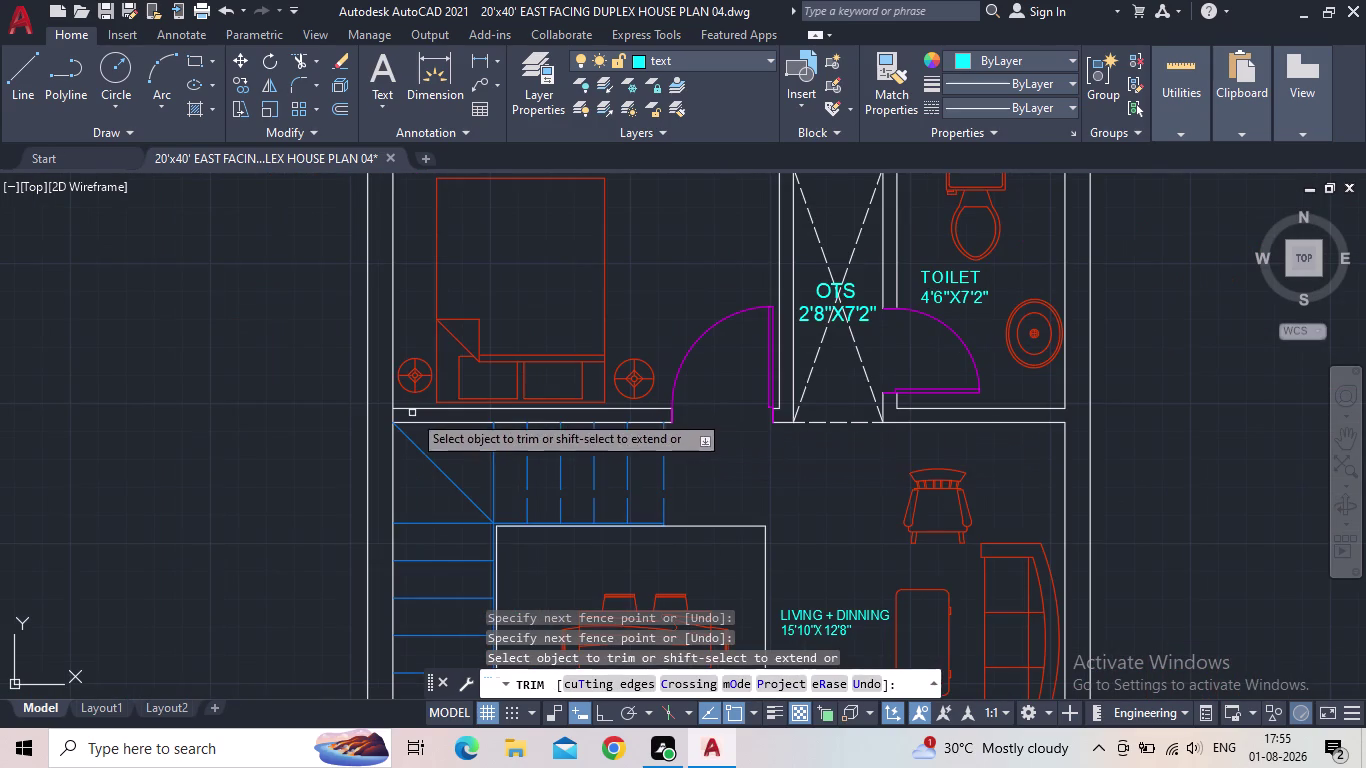
scroll(up, 3)
click(386, 420)
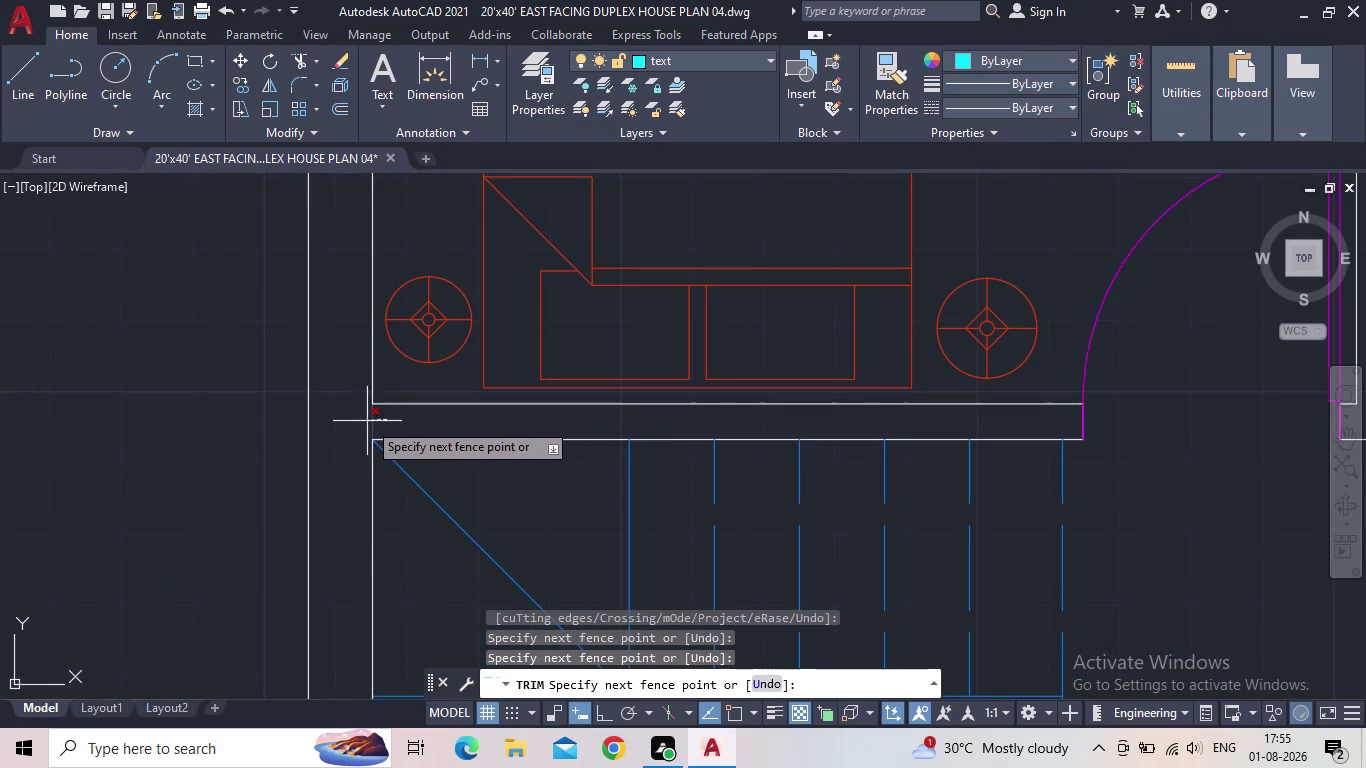
click(367, 421)
scroll(down, 3)
middle_drag(618, 521, 798, 324)
scroll(down, 3)
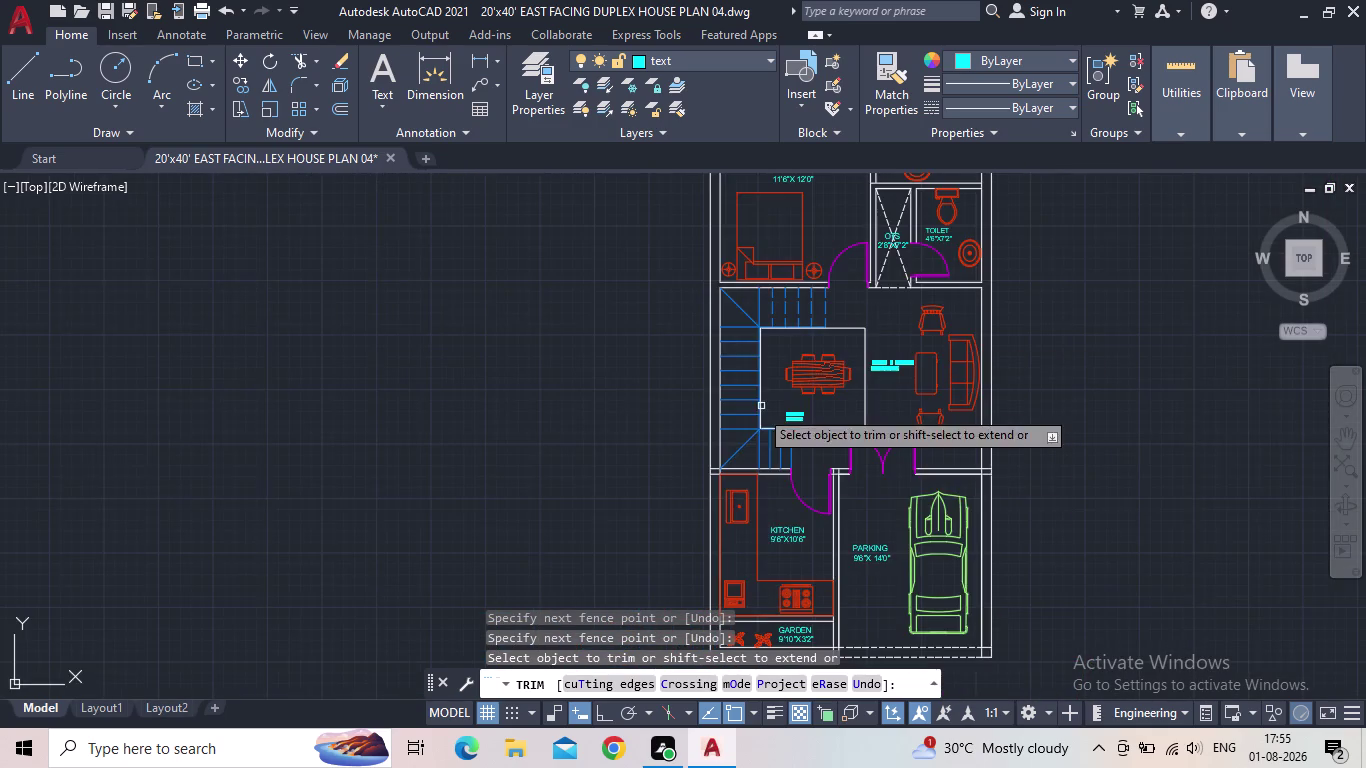
scroll(up, 3)
scroll(up, 3)
Trim the extra wall lines at the staircase corner and above the kitchen.
drag(786, 409, 776, 410)
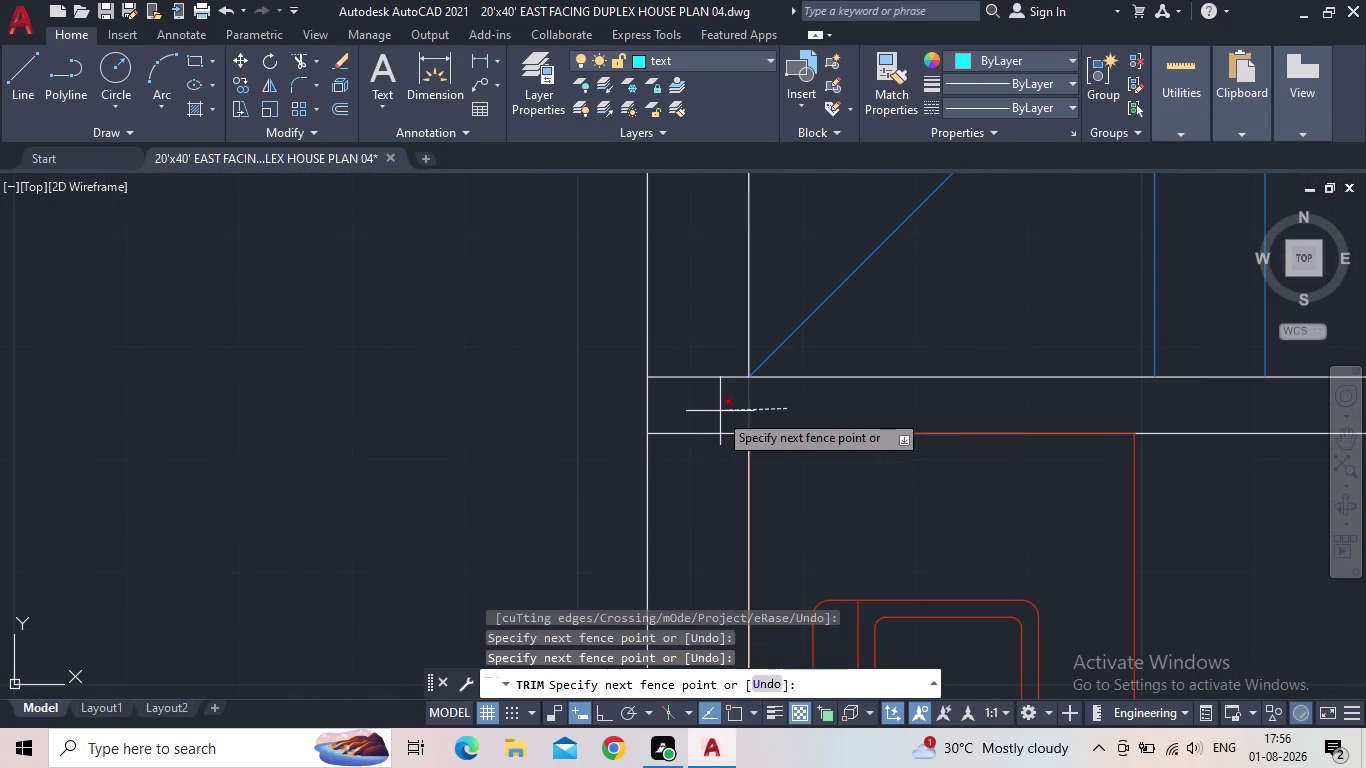
click(718, 412)
drag(713, 415, 708, 433)
click(706, 453)
drag(705, 407, 705, 387)
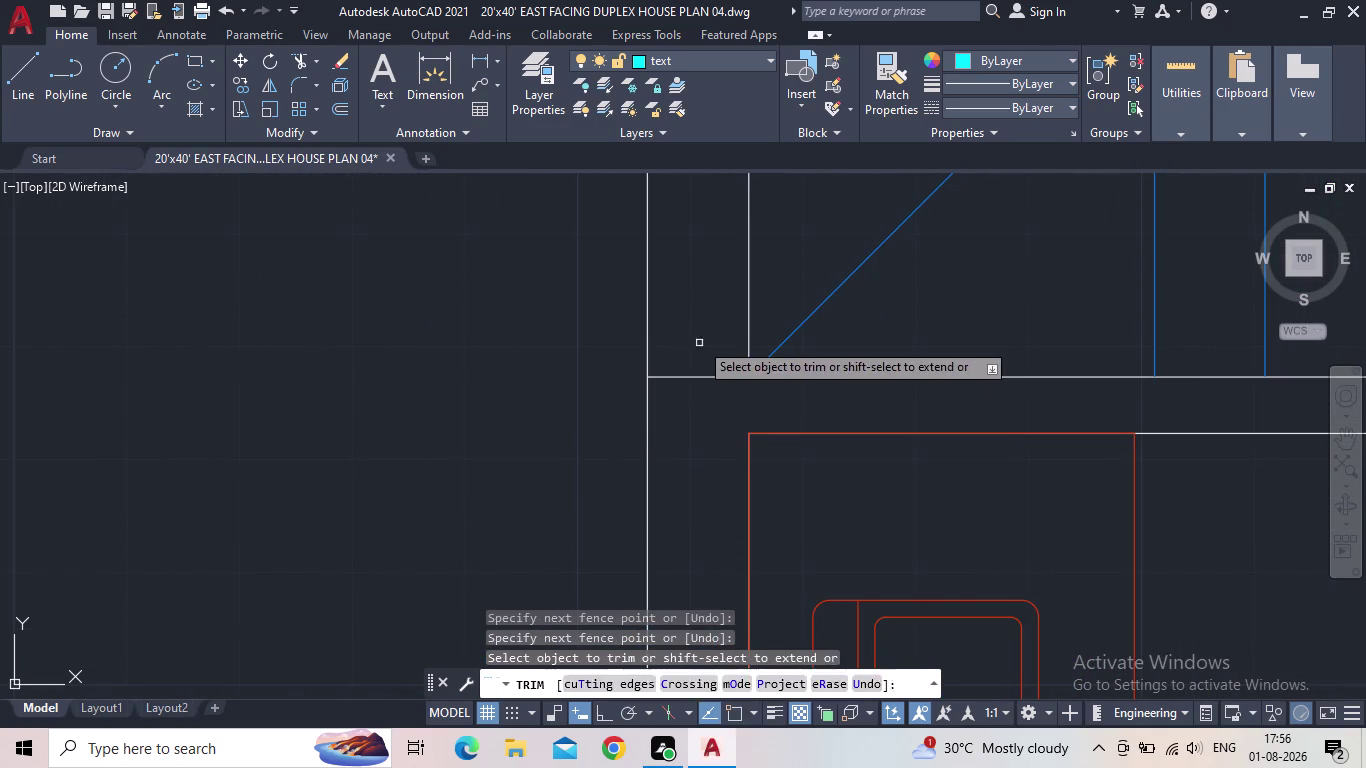
click(698, 335)
drag(698, 357, 698, 414)
drag(698, 415, 698, 356)
click(699, 347)
scroll(down, 3)
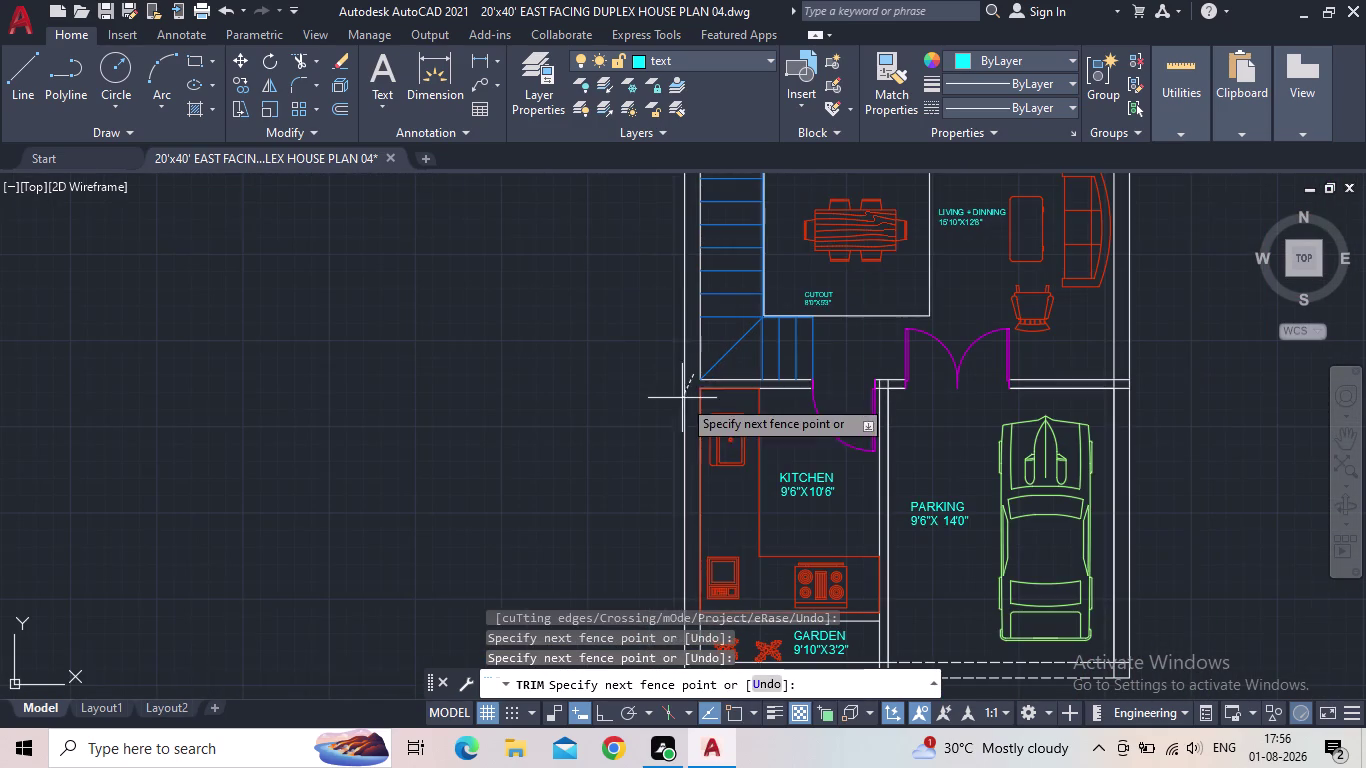
click(694, 402)
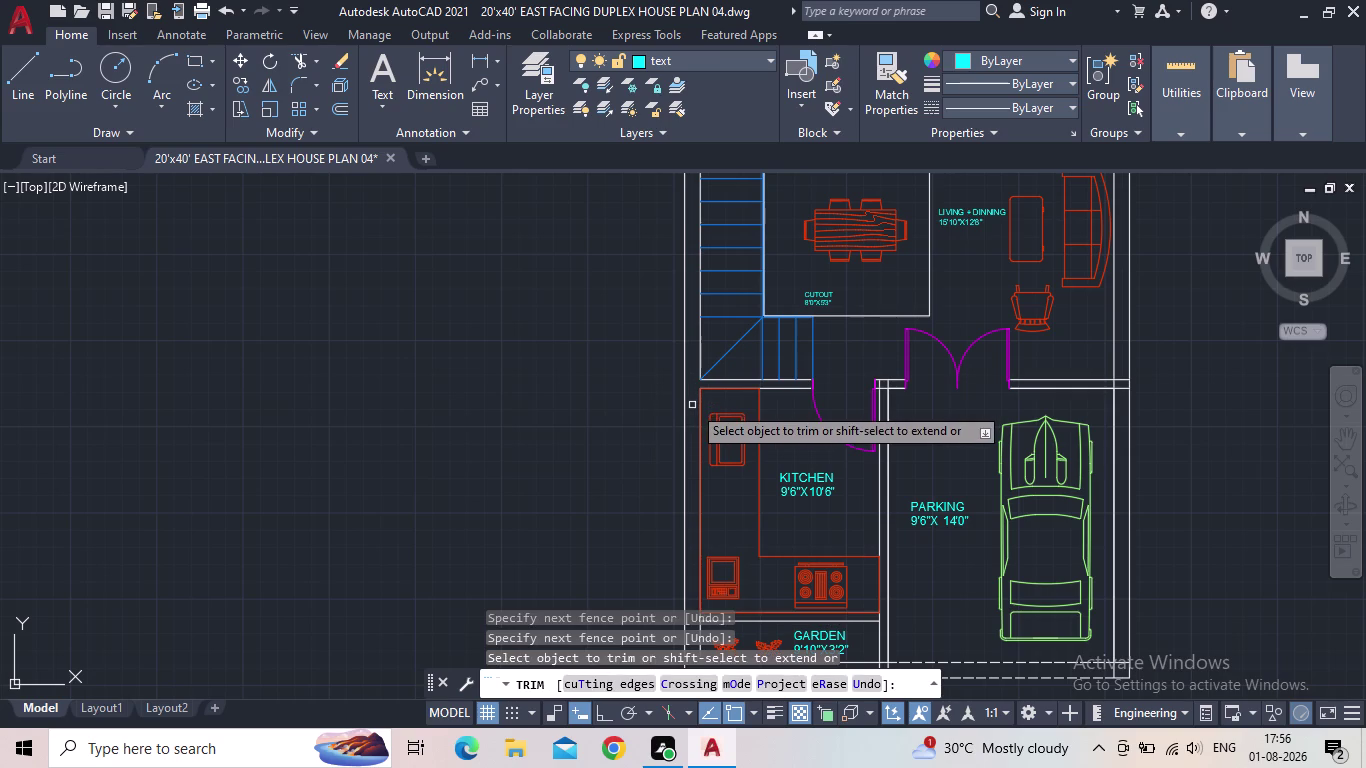
Trim the line overruns at the garden and parking corners.
middle_drag(832, 421, 874, 252)
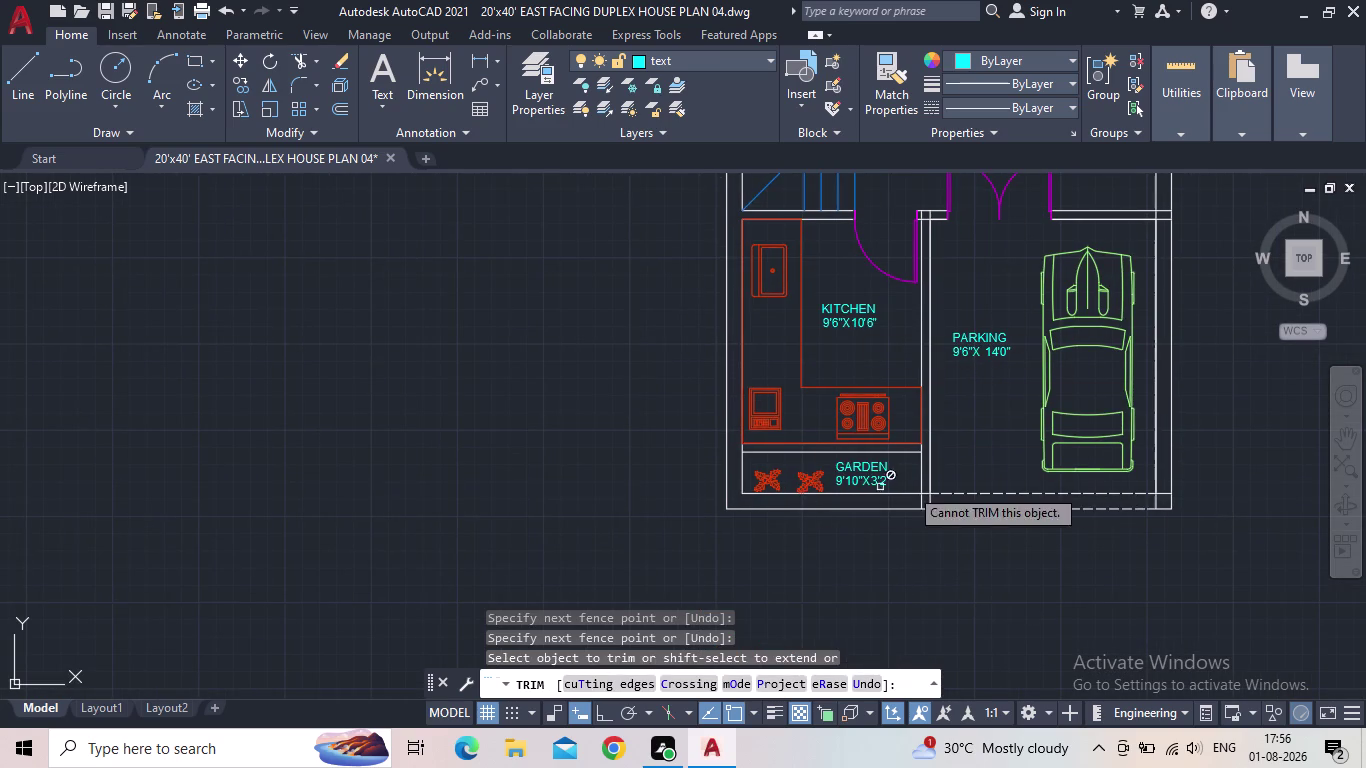
scroll(up, 3)
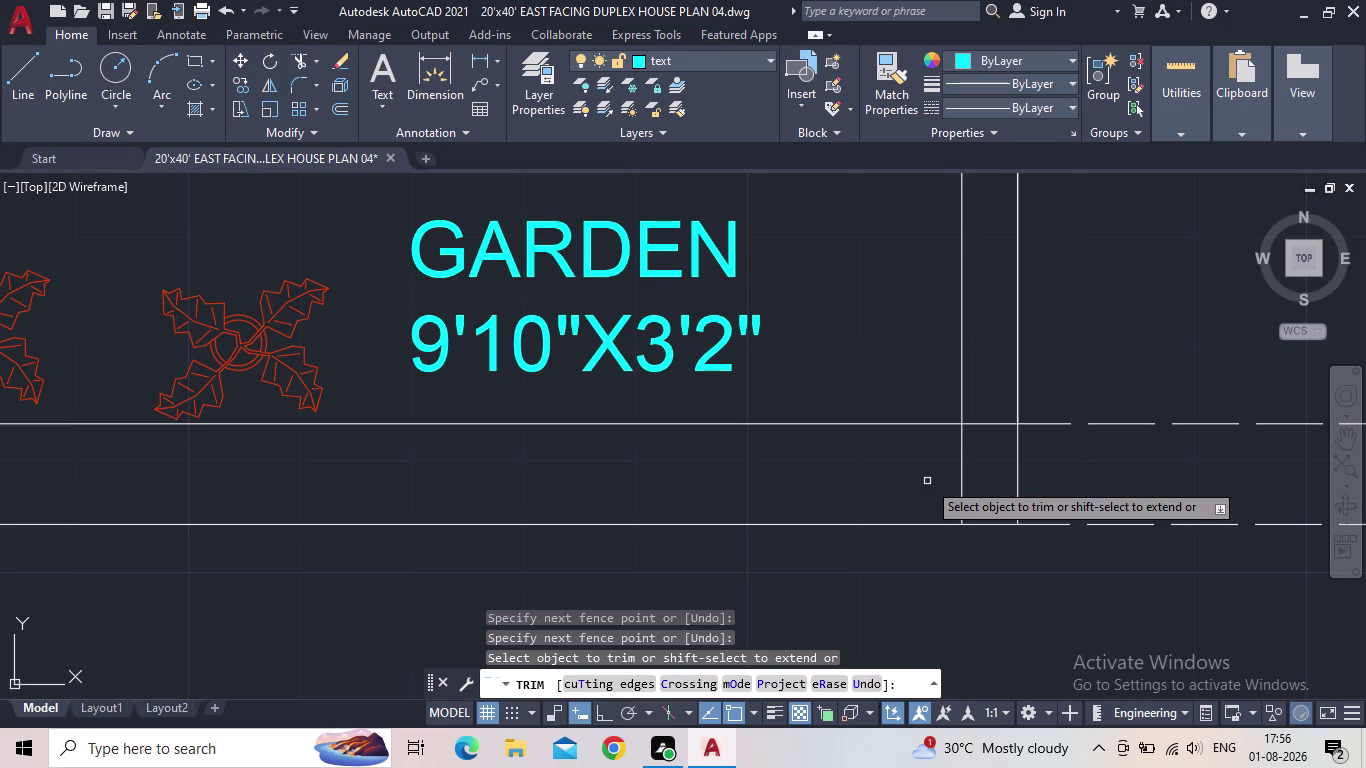
click(962, 464)
click(983, 425)
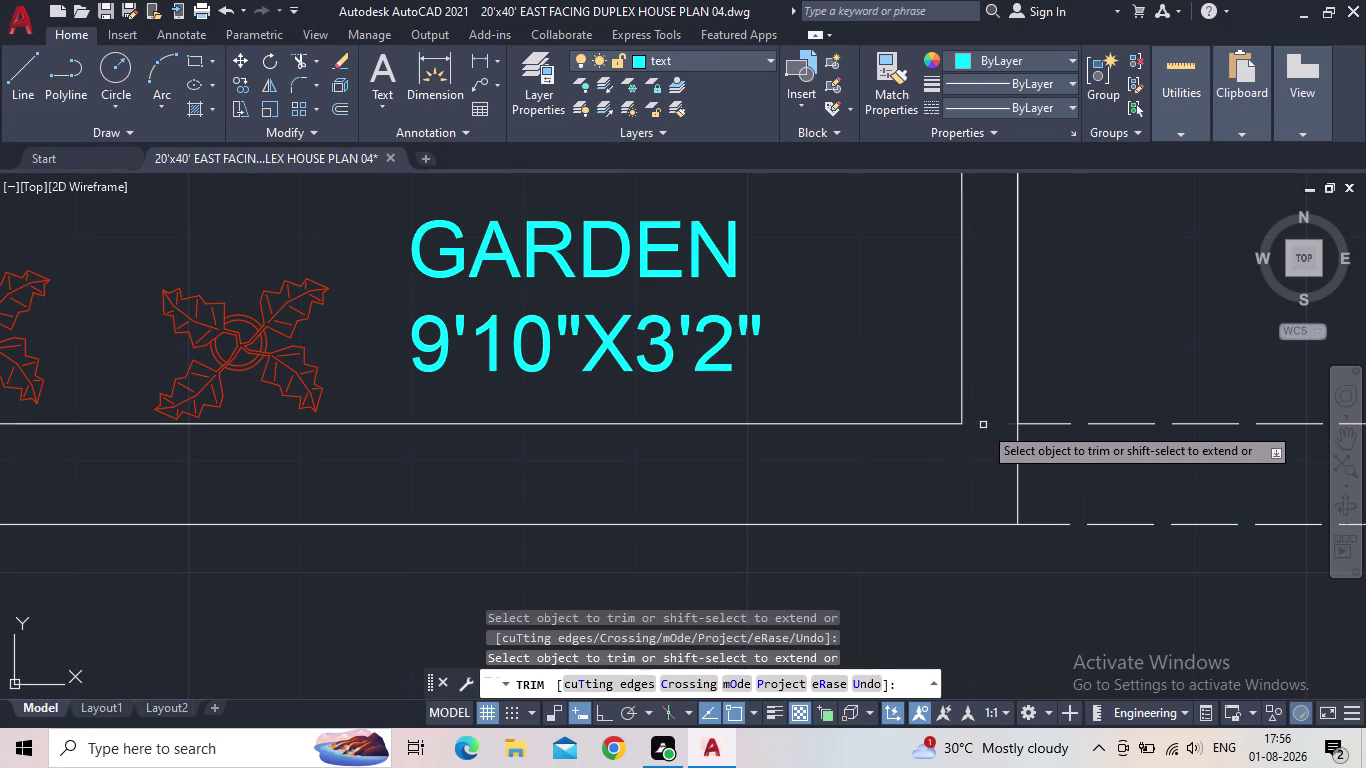
scroll(down, 3)
middle_drag(941, 478, 628, 587)
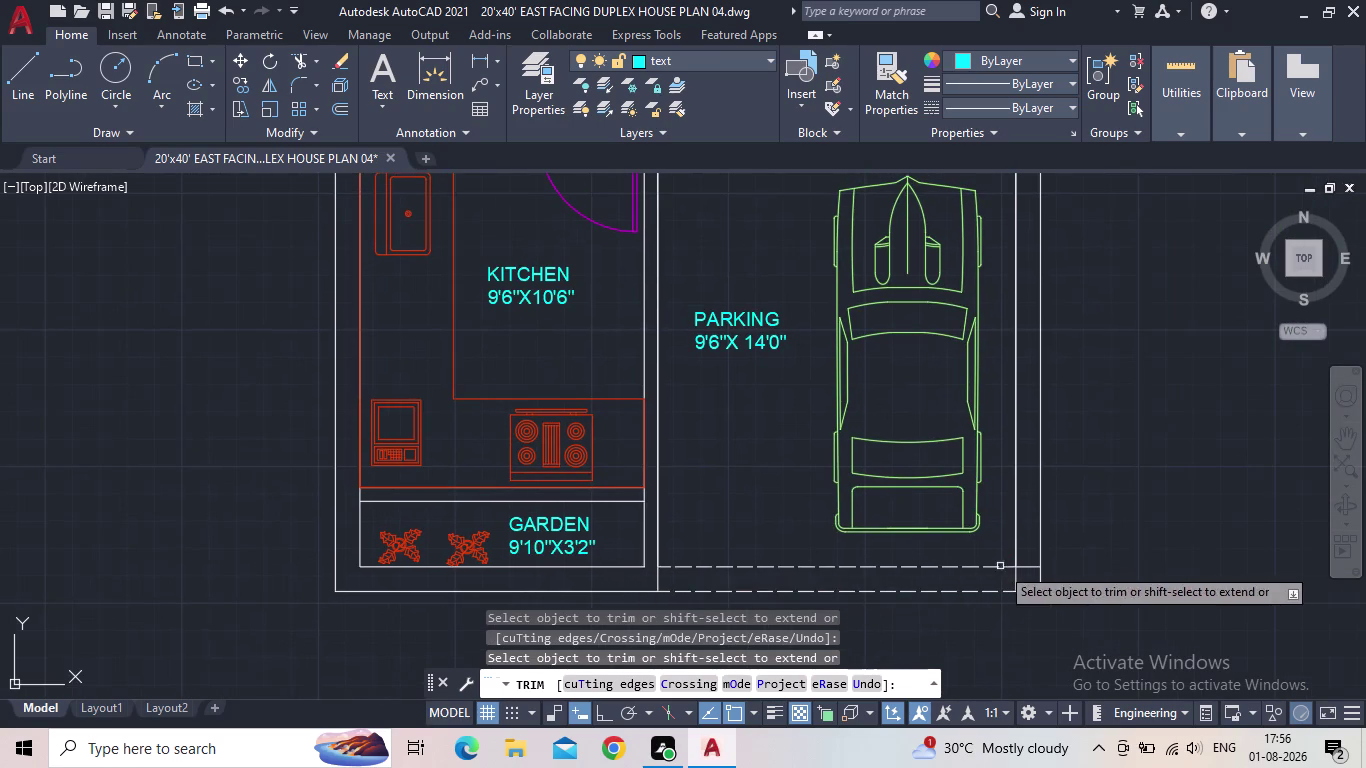
scroll(up, 3)
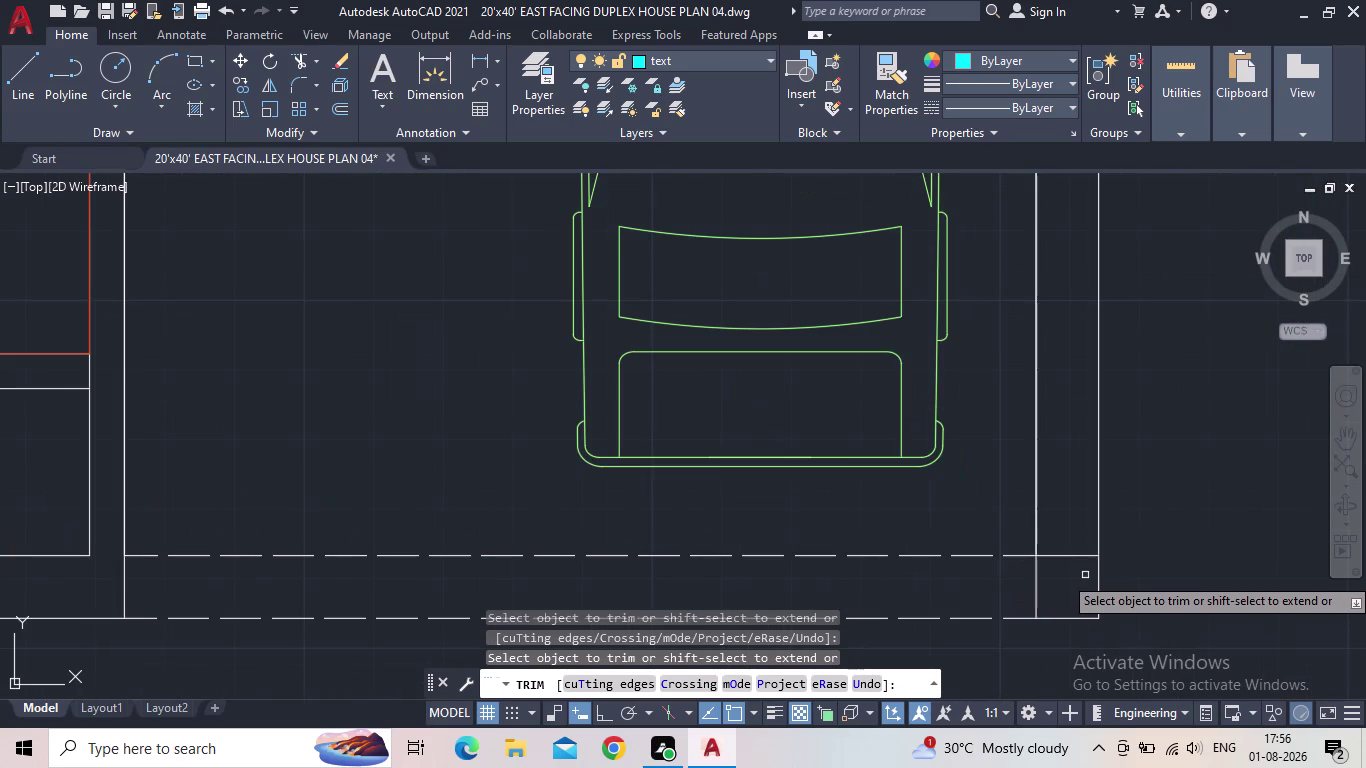
drag(1073, 574, 1069, 562)
click(1061, 532)
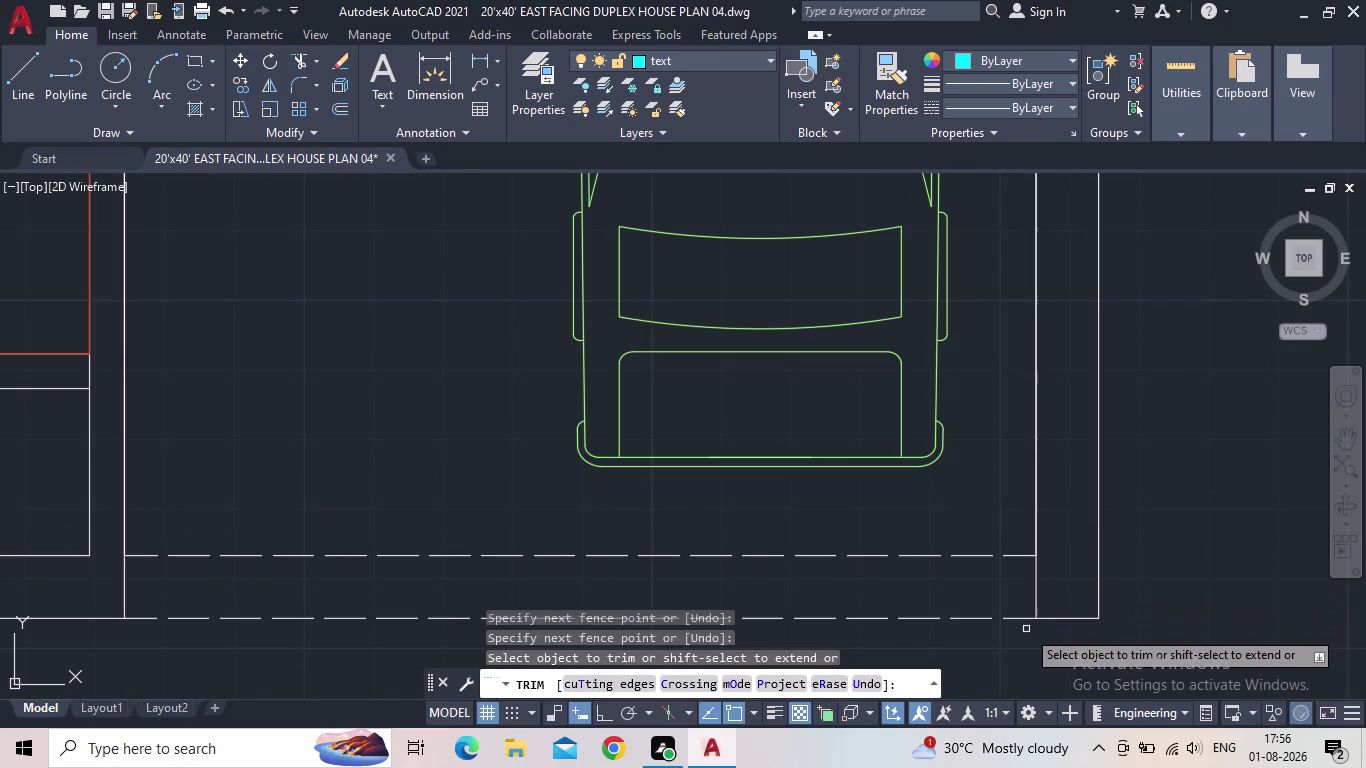
scroll(down, 3)
scroll(down, 3)
middle_drag(1067, 595, 1132, 545)
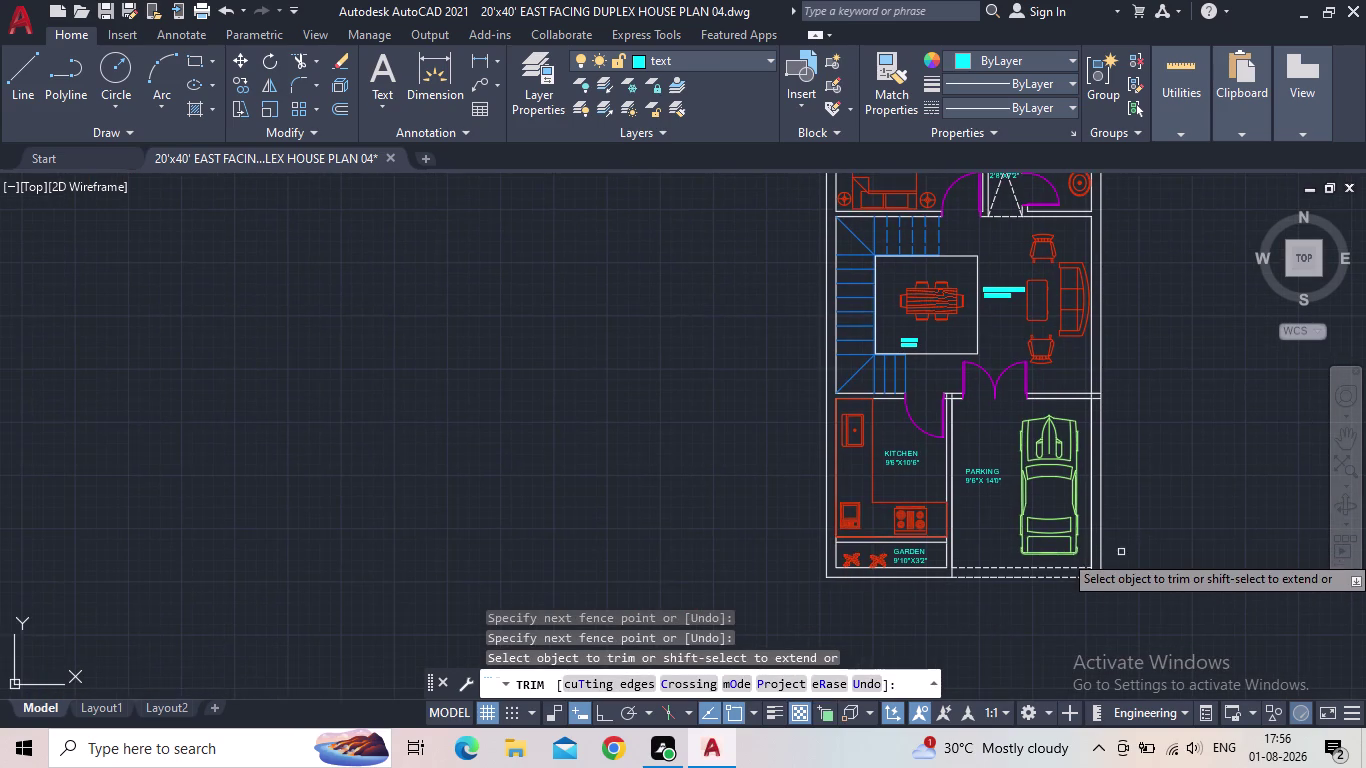
scroll(up, 3)
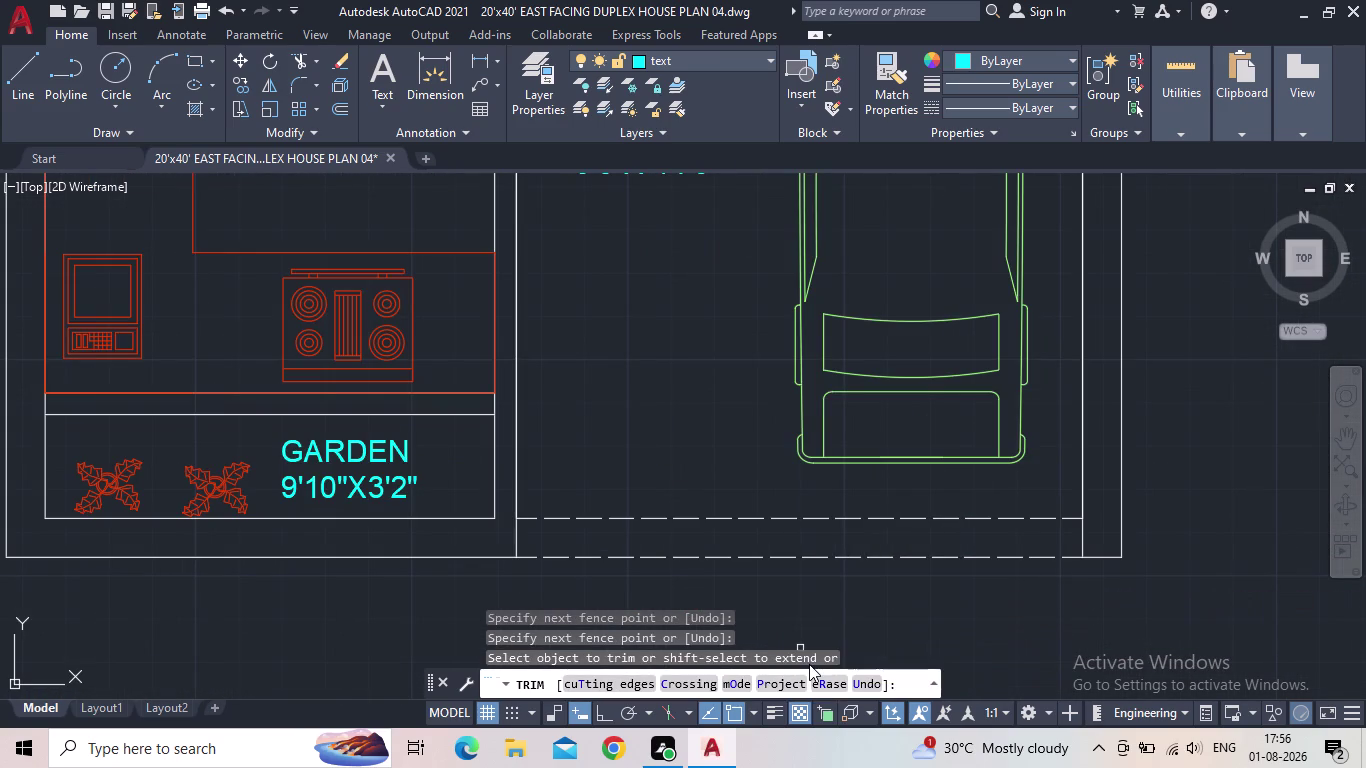
End the trim, inspect the lower dashed boundary line, and begin a new line.
key(Escape)
click(1057, 555)
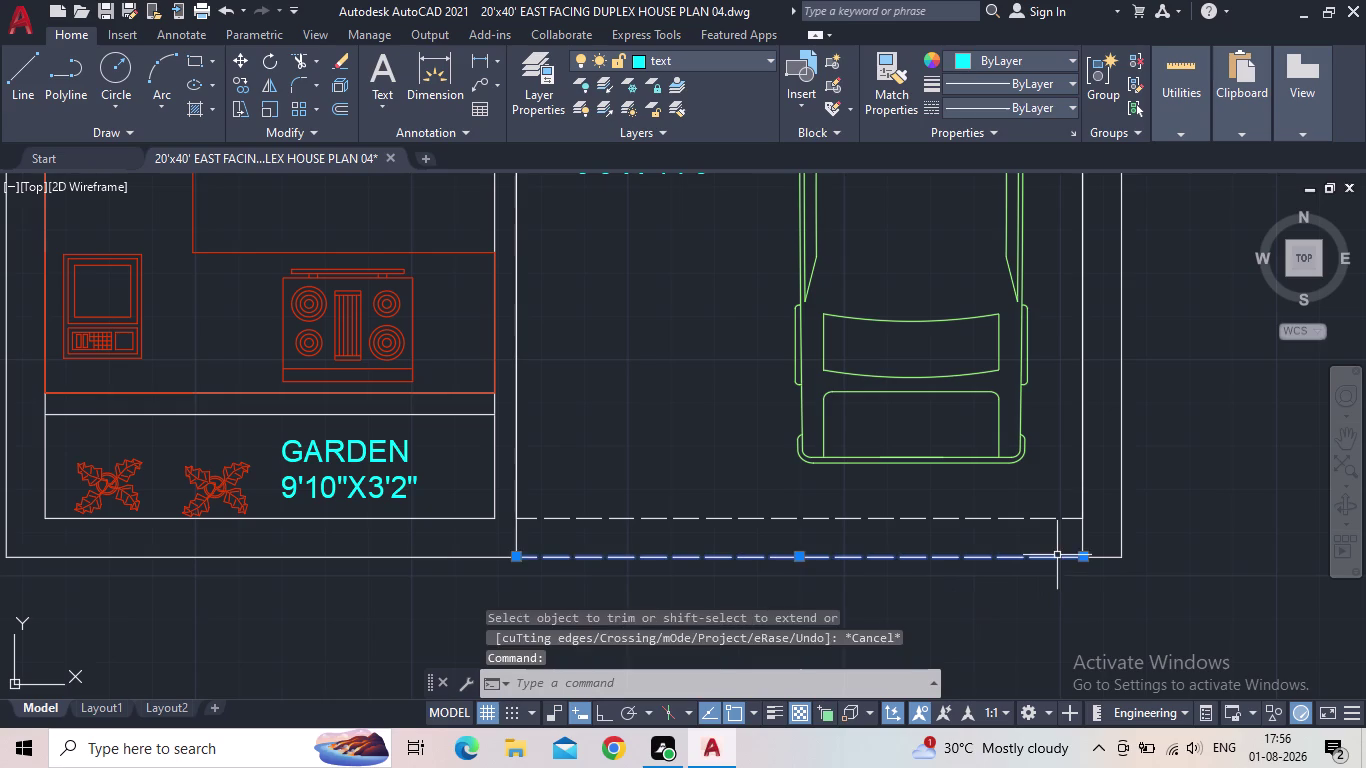
key(Escape)
click(11, 71)
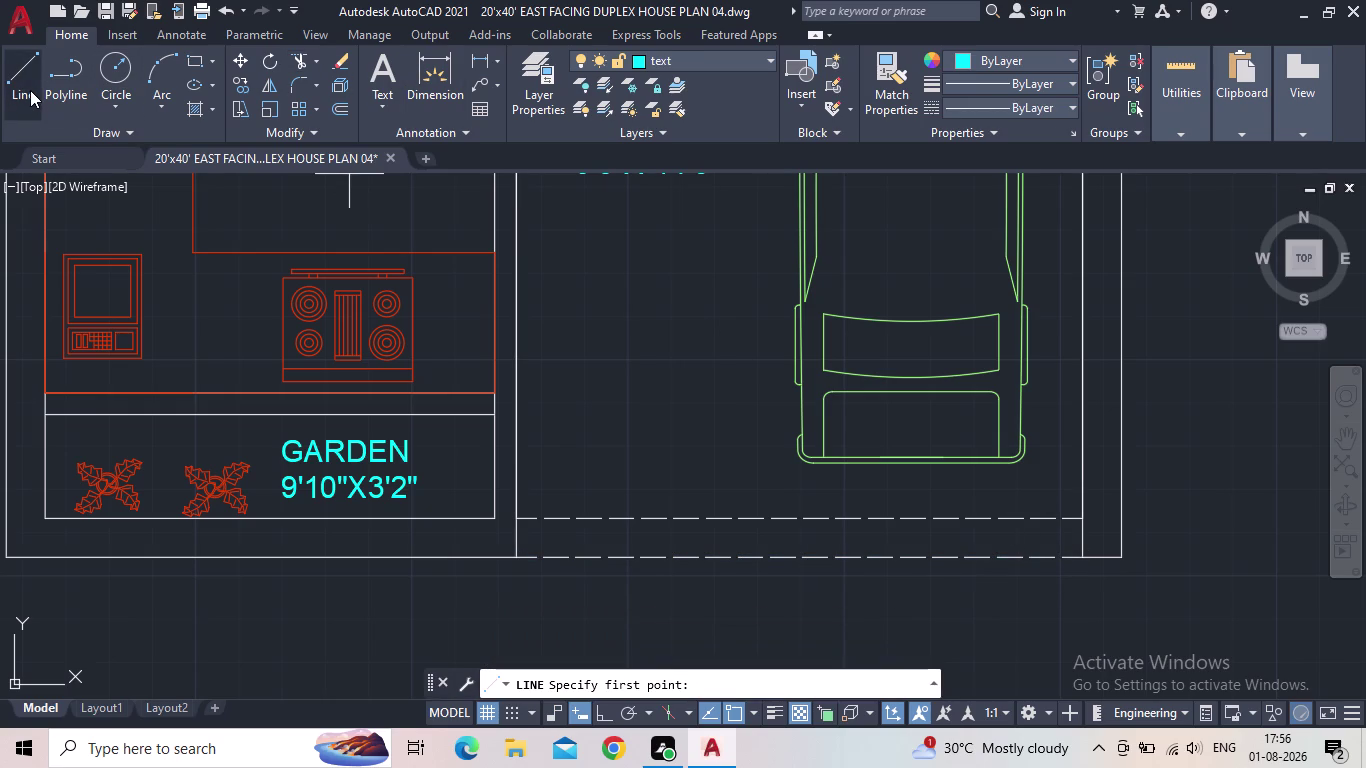
Restart TRIM and trim the wall lines across the kitchen doorway.
key(Escape)
key(t)
key(r)
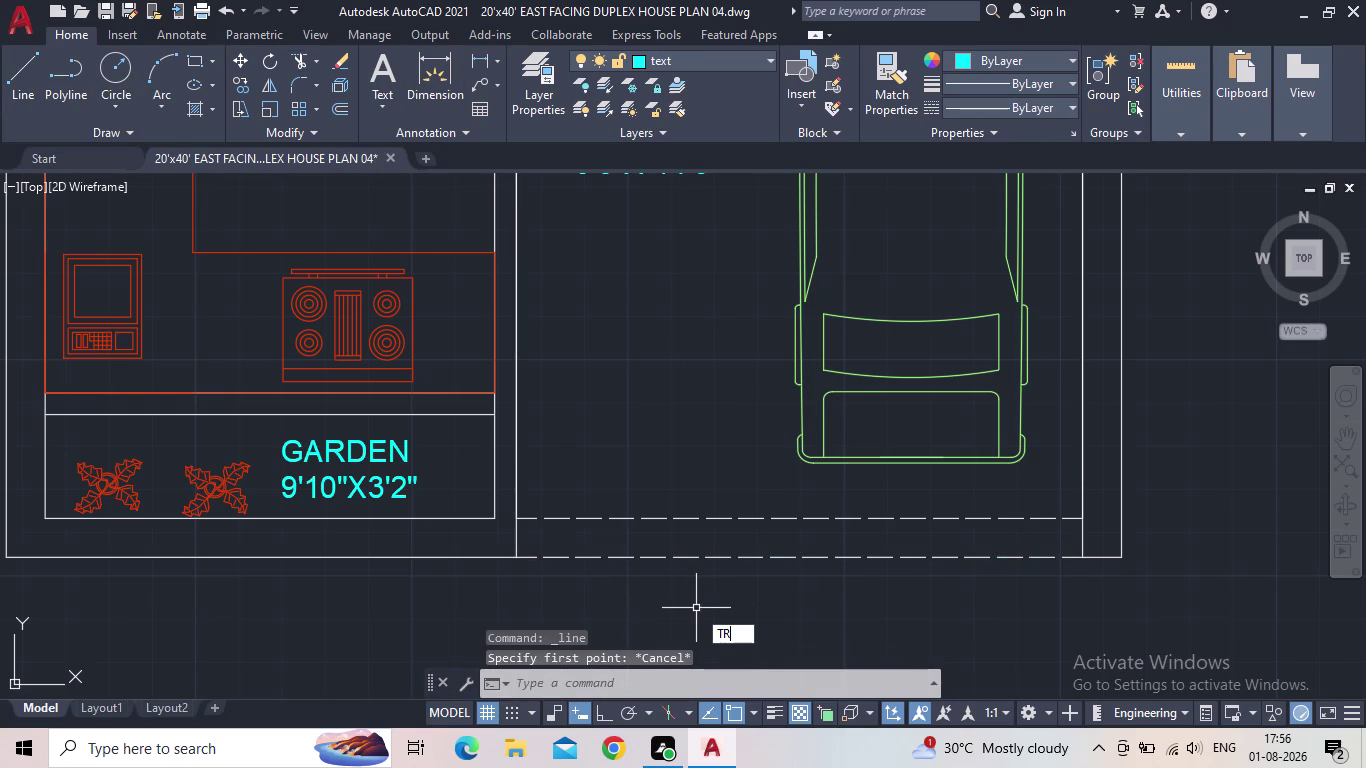
key(Return)
scroll(down, 3)
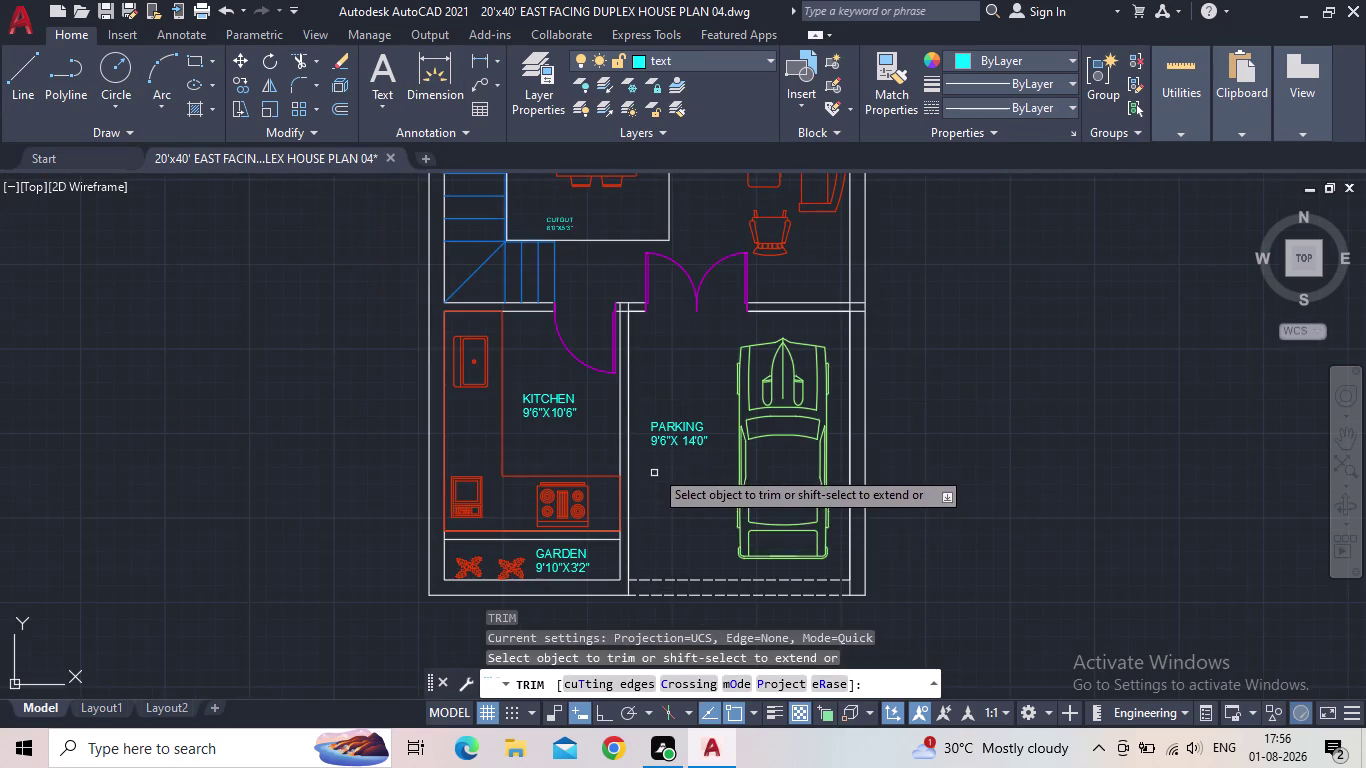
middle_drag(655, 451, 639, 574)
scroll(up, 3)
scroll(up, 3)
drag(660, 489, 658, 479)
click(654, 459)
drag(633, 445, 611, 445)
click(598, 446)
drag(666, 442, 689, 445)
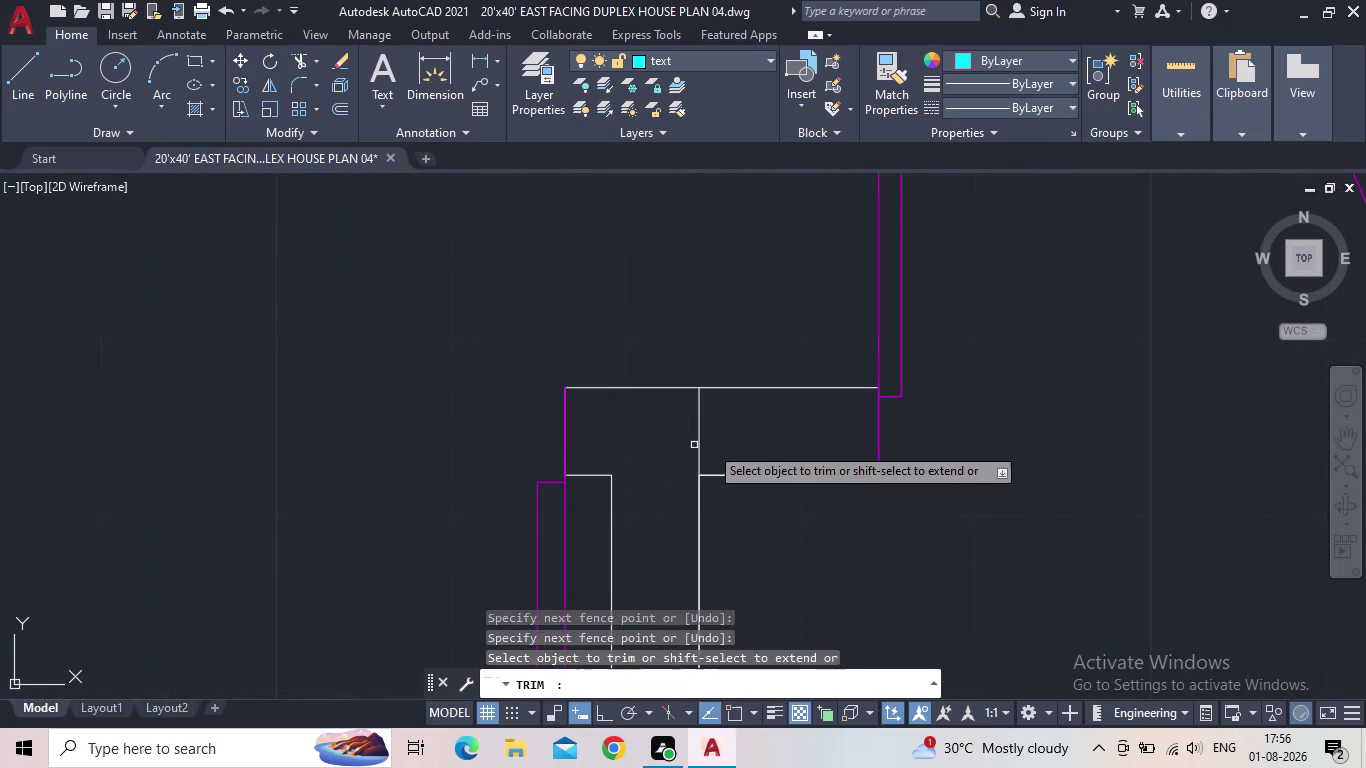
click(726, 444)
click(691, 438)
Trim the wall lines at the double door into the living area.
scroll(down, 3)
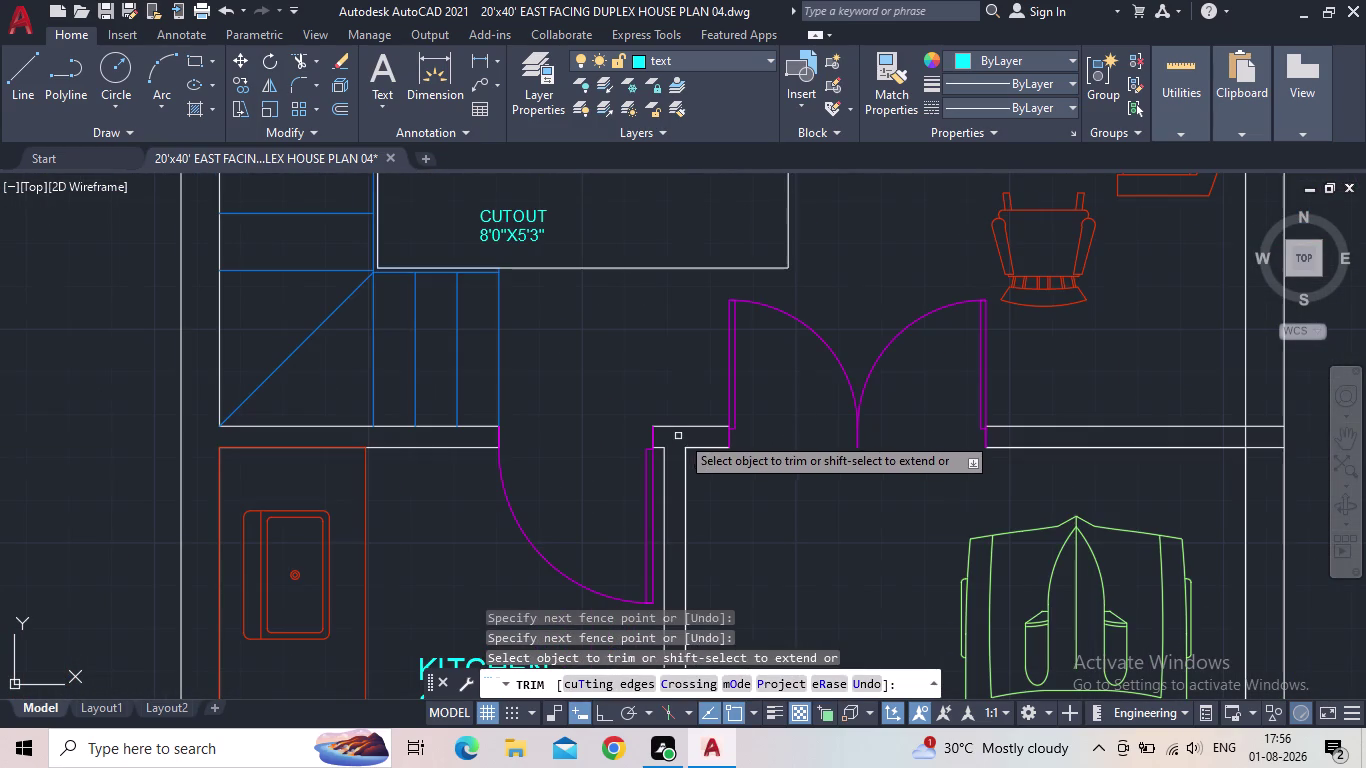
middle_drag(1097, 434, 730, 452)
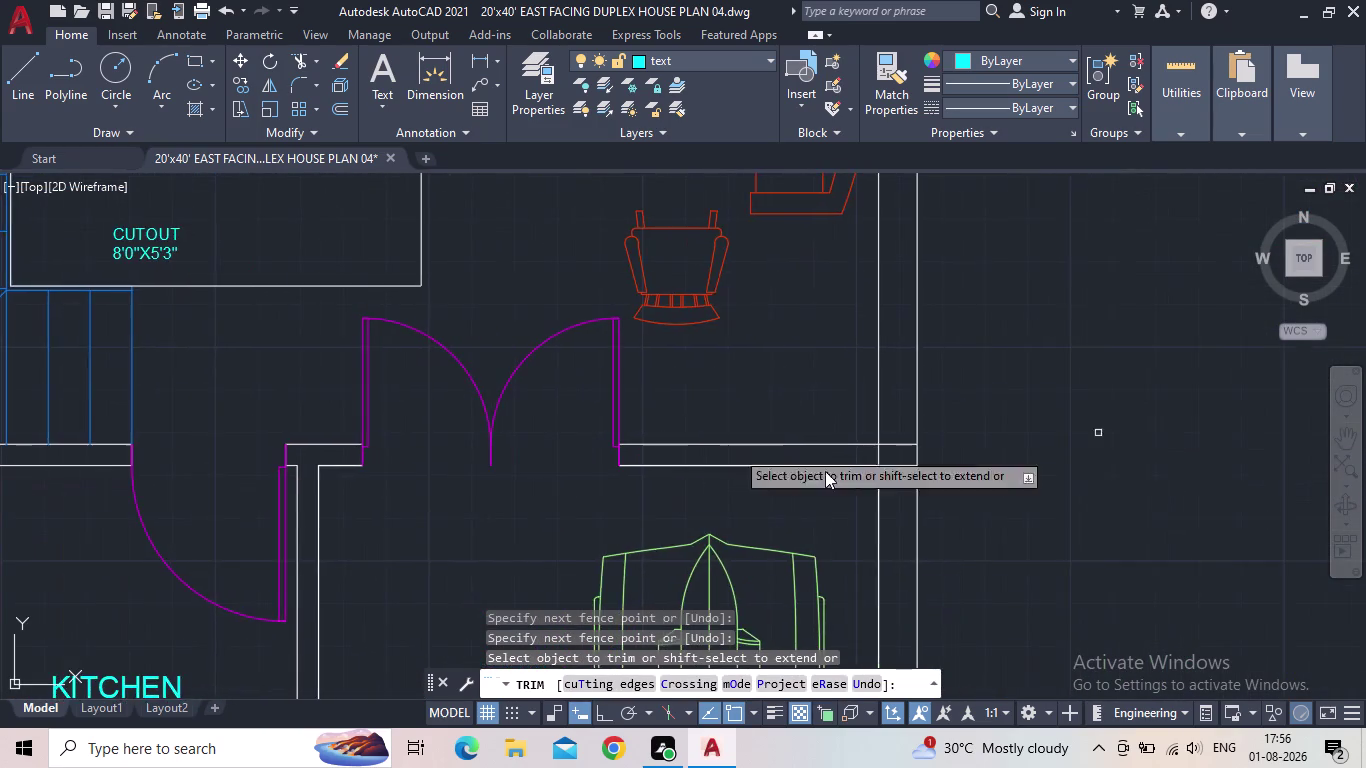
scroll(up, 3)
click(898, 465)
drag(905, 319, 903, 337)
drag(878, 390, 860, 389)
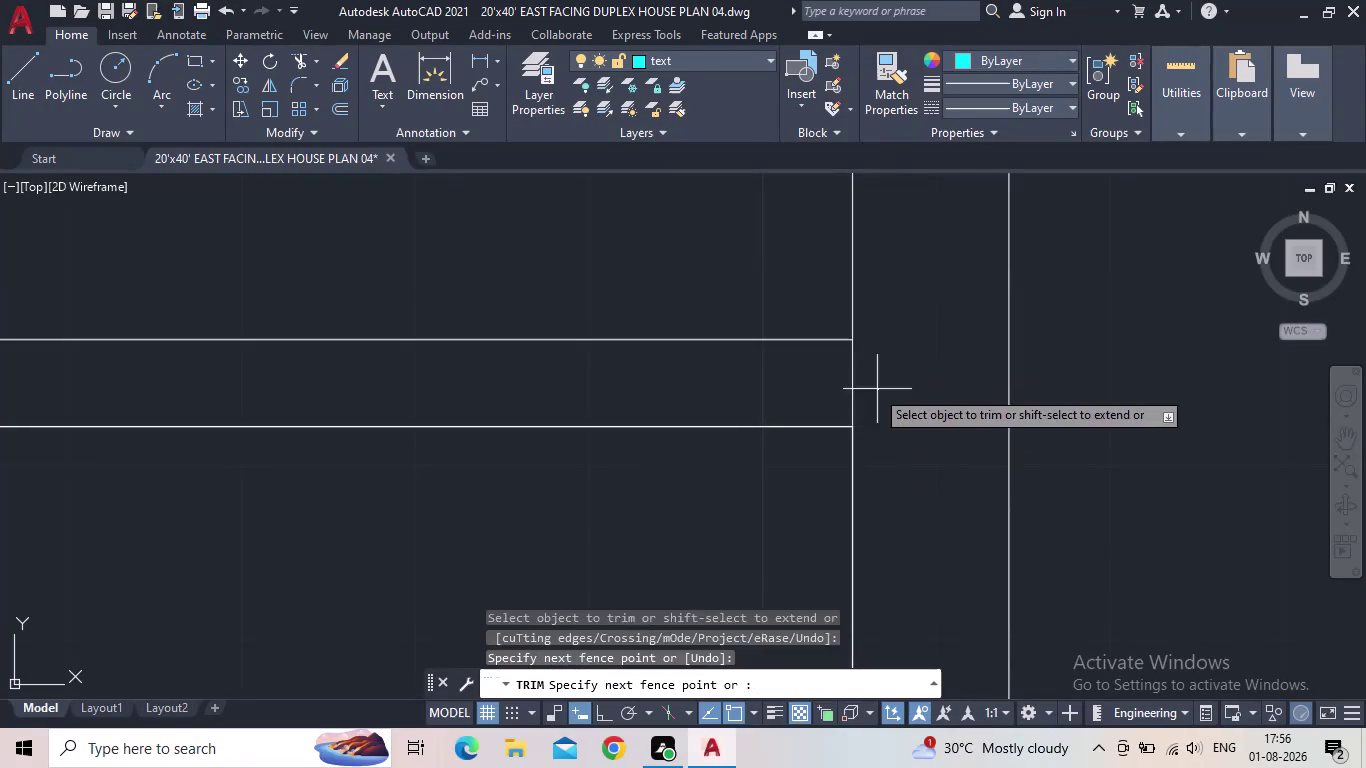
click(809, 387)
Pan and zoom across the ground-floor plan, ending on the living area.
scroll(down, 3)
middle_drag(975, 425, 1088, 368)
scroll(down, 3)
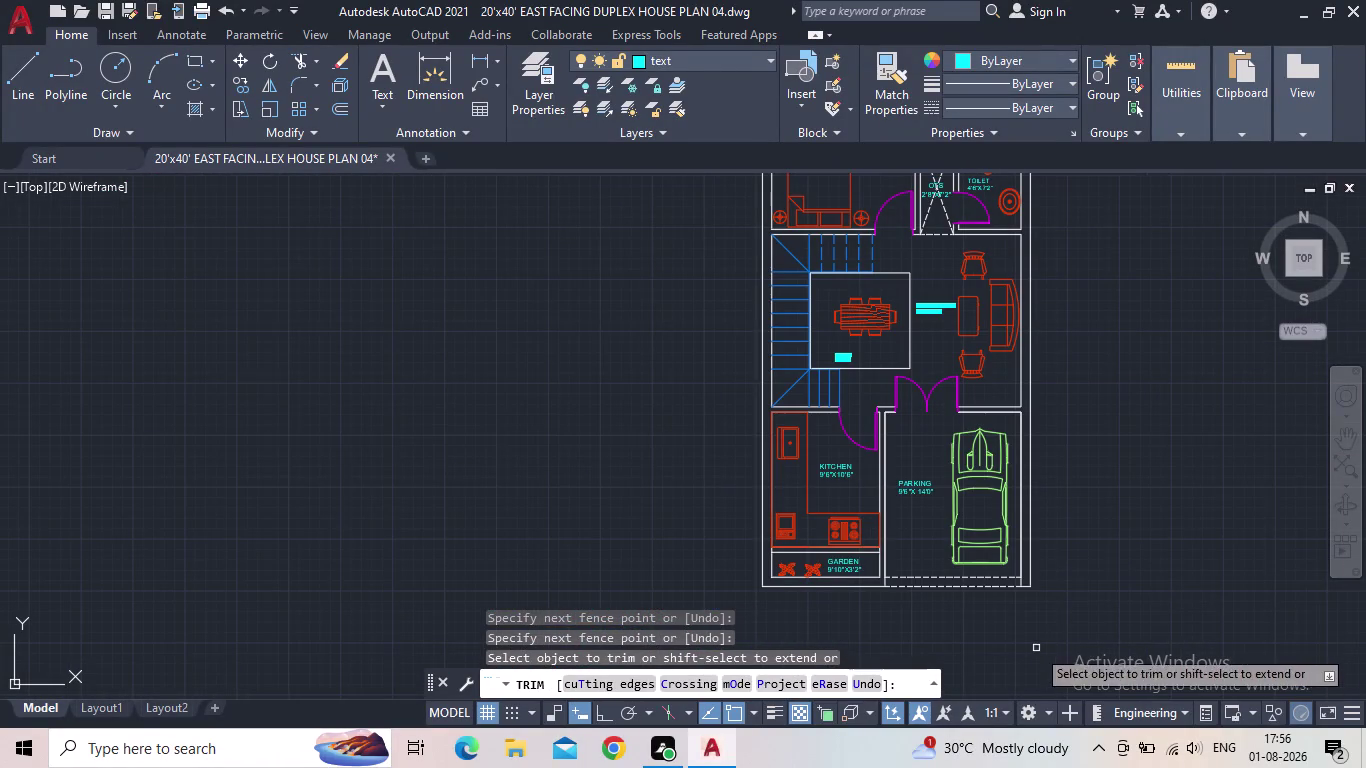
middle_drag(1077, 571, 1053, 592)
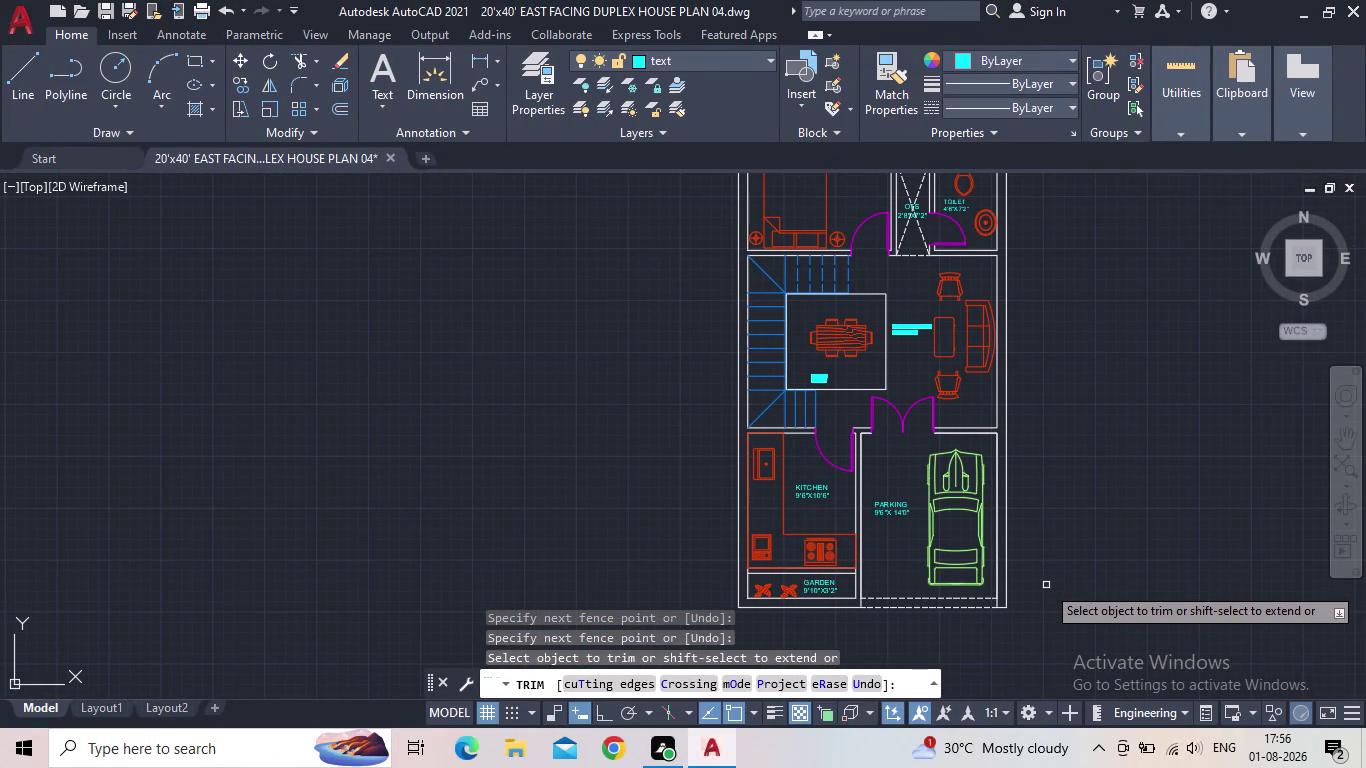
middle_drag(1041, 559, 1025, 566)
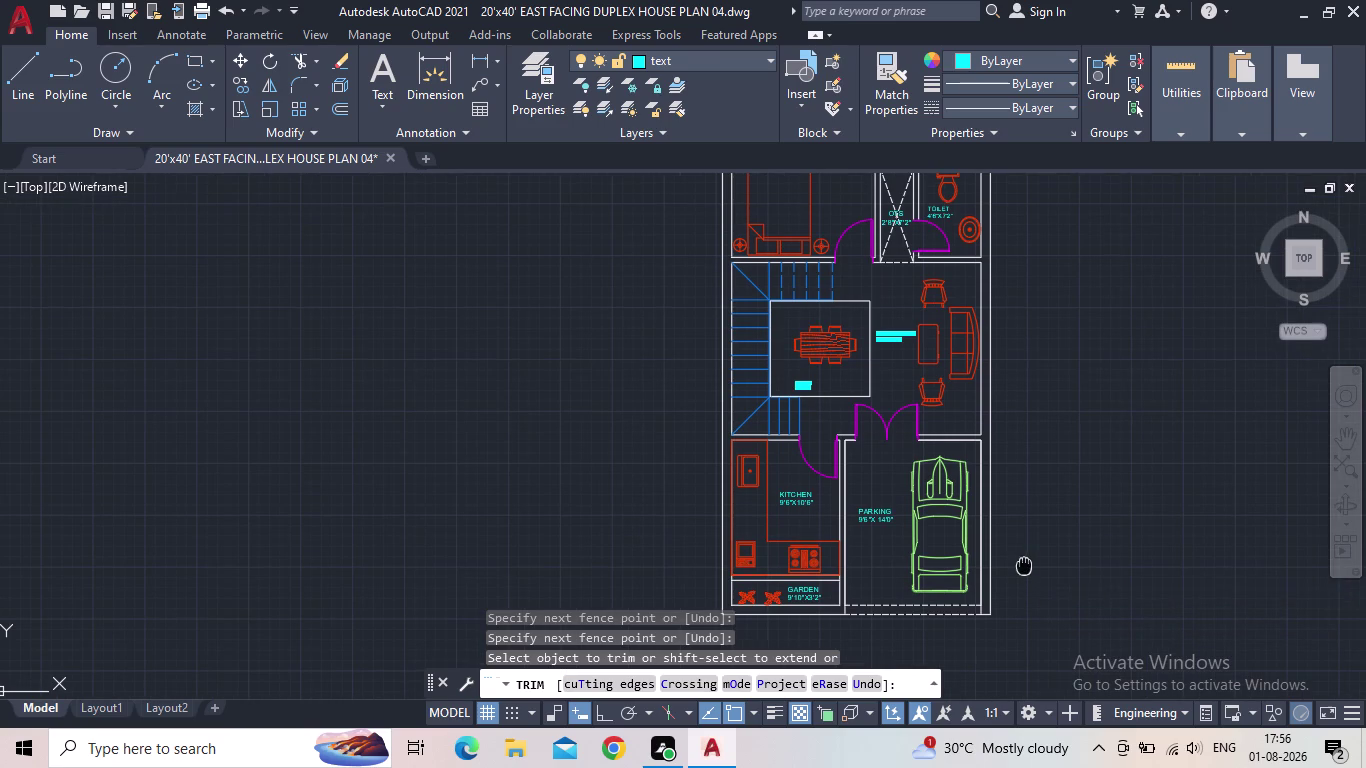
middle_drag(1025, 566, 1022, 566)
middle_drag(1025, 564, 978, 579)
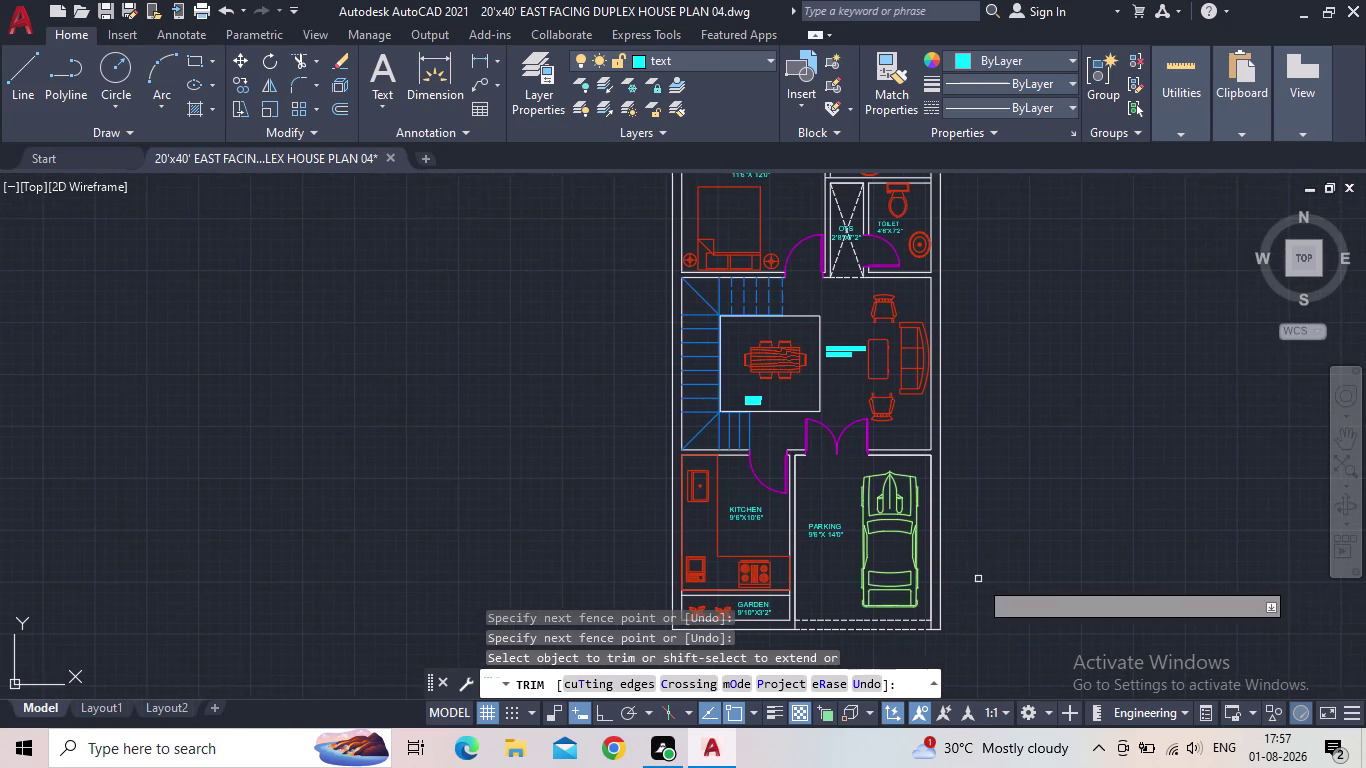
scroll(down, 3)
middle_drag(1003, 532, 973, 588)
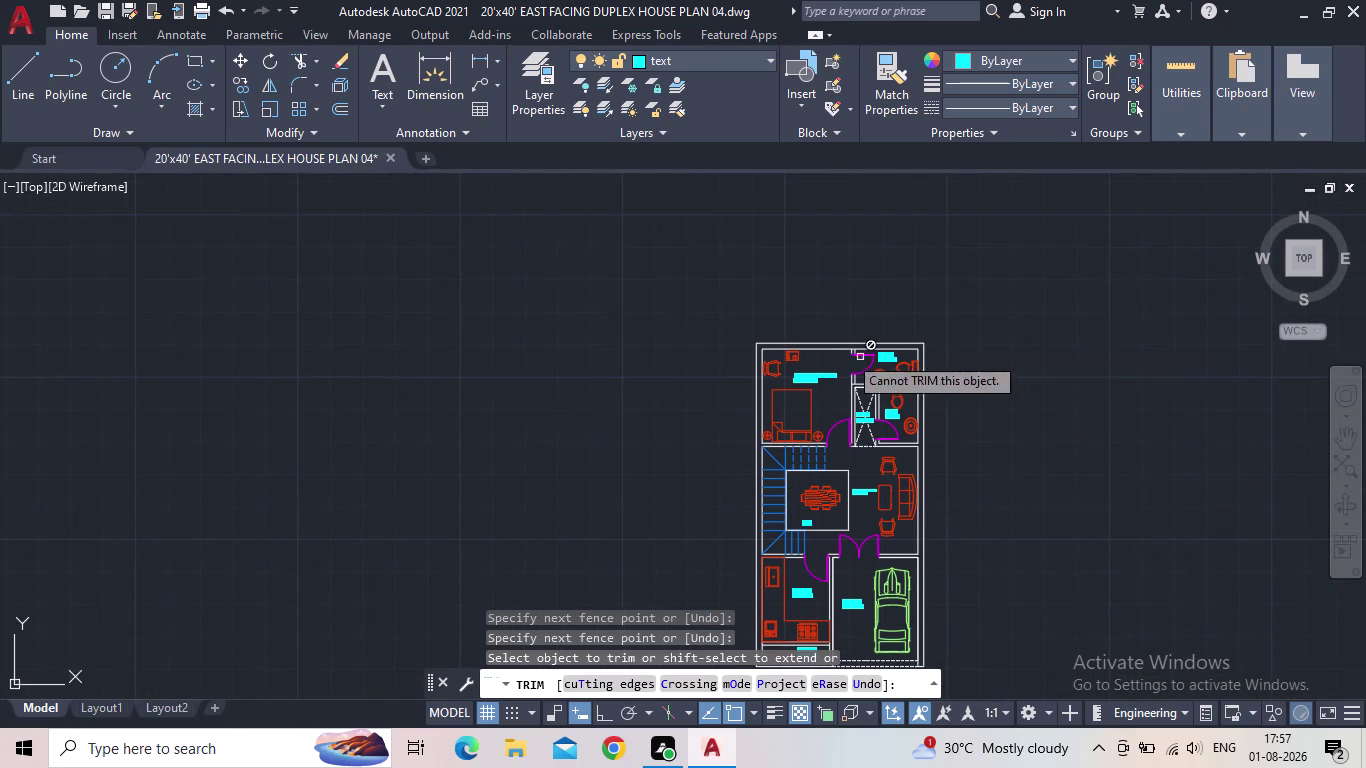
middle_drag(971, 417, 1066, 285)
scroll(up, 3)
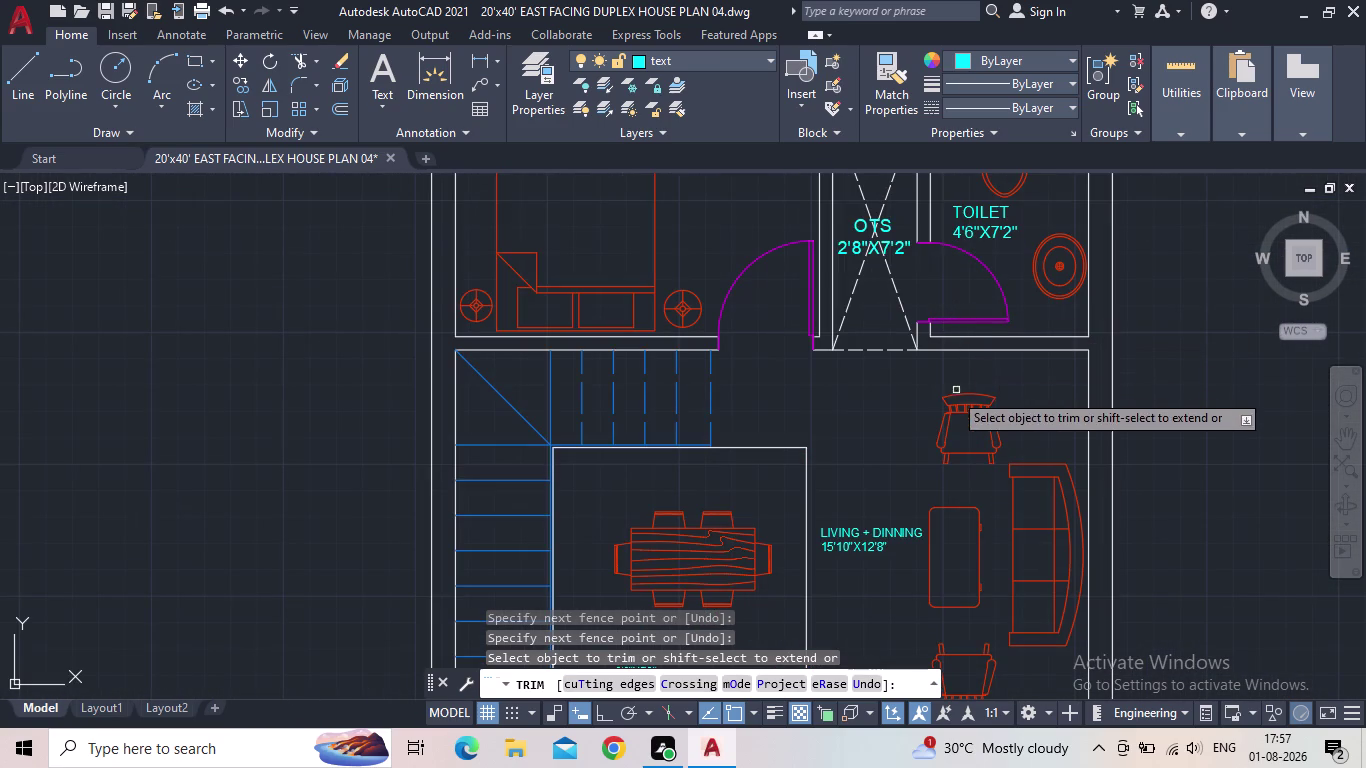
scroll(down, 3)
middle_drag(876, 408, 818, 320)
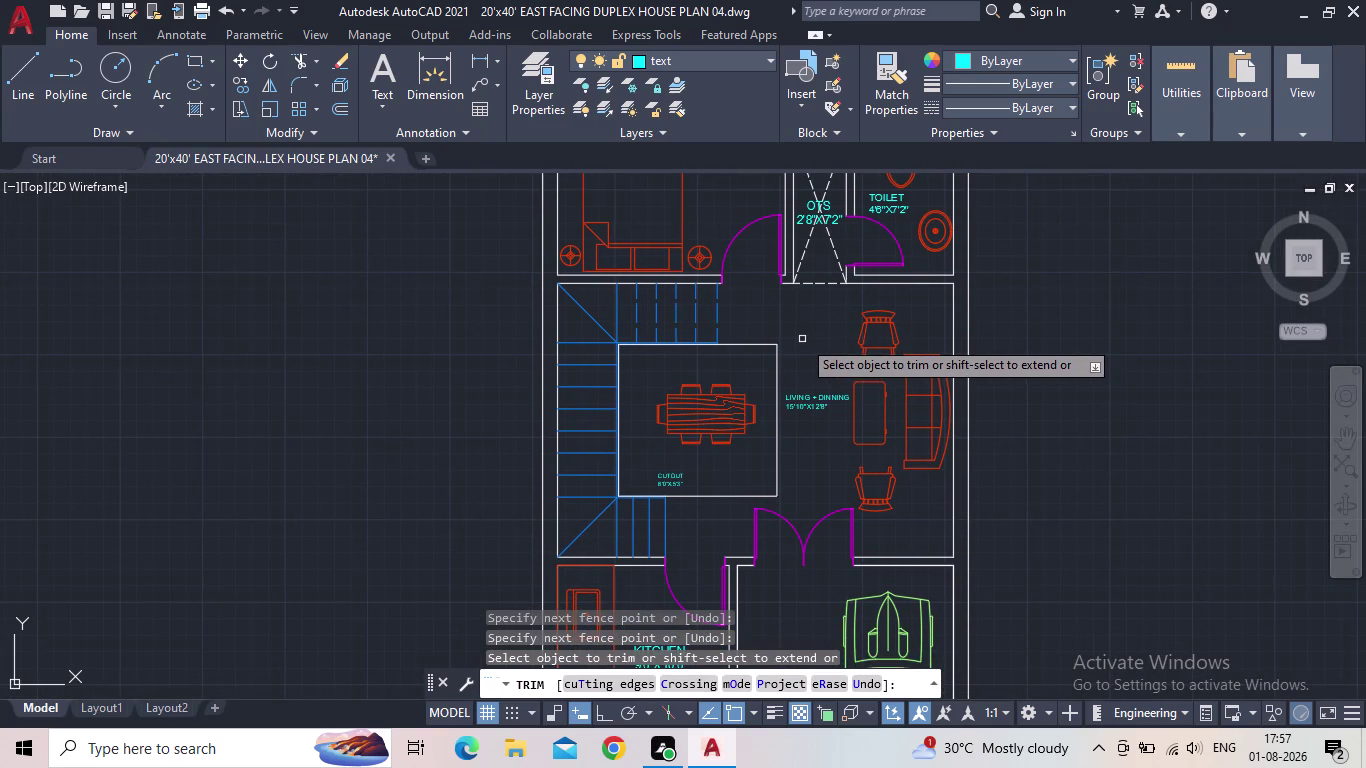
End the trim, recentre the plan and open the Layer Properties Manager.
key(Escape)
middle_drag(678, 464, 708, 366)
scroll(down, 3)
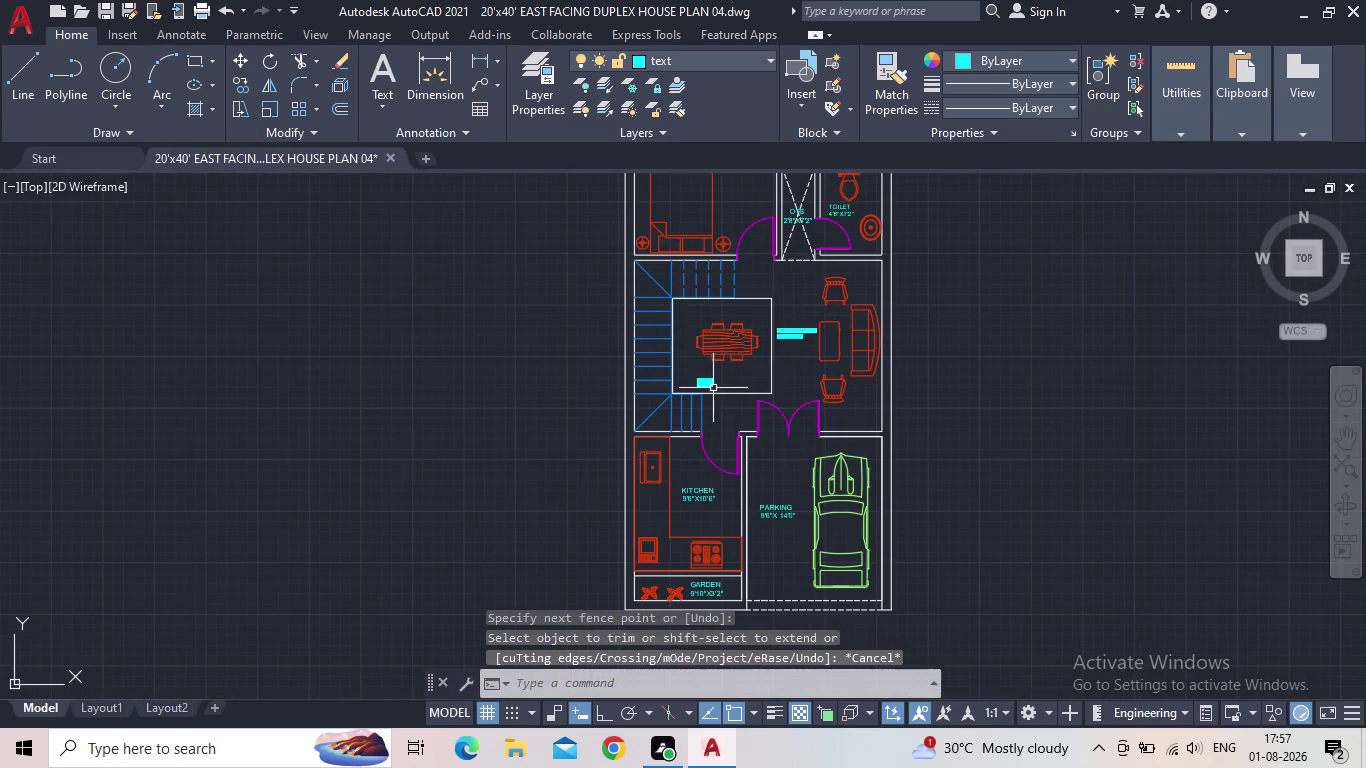
click(547, 91)
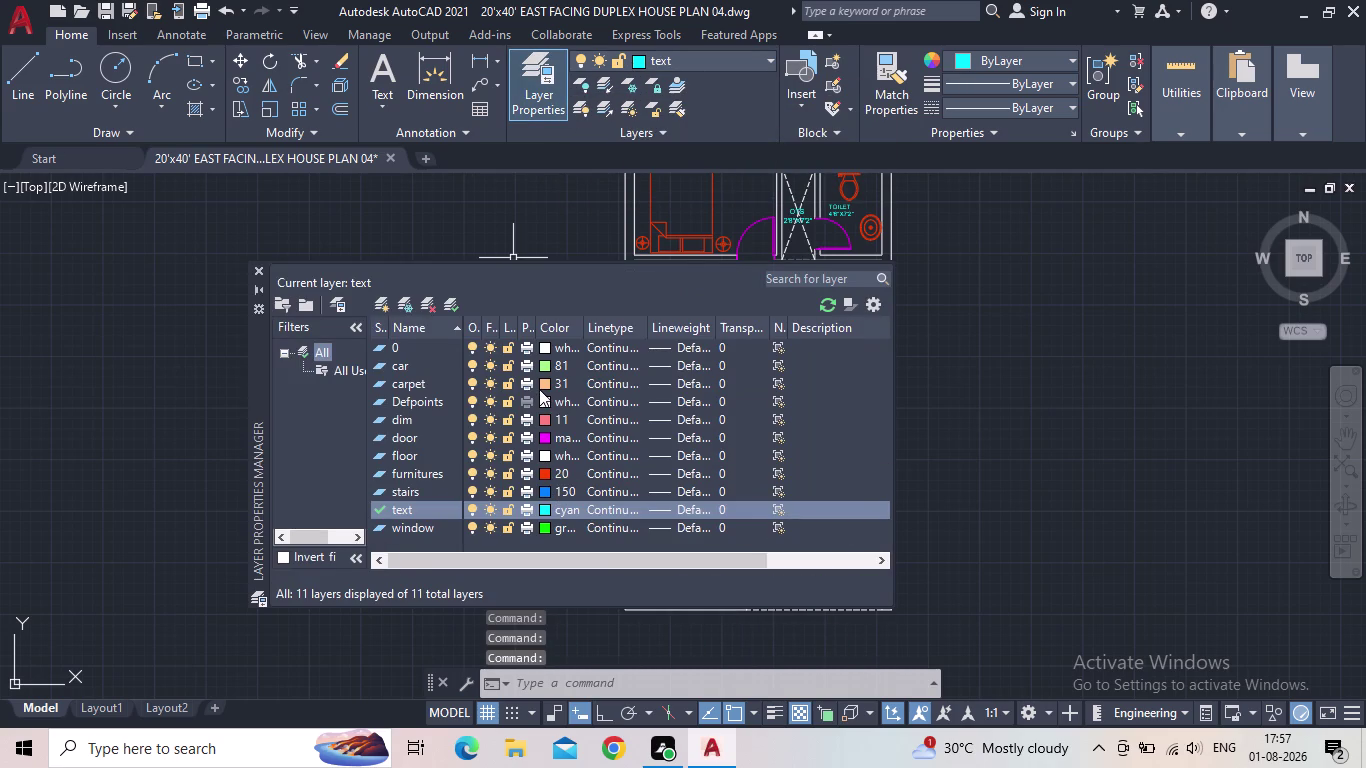
Close the layer manager and recentre the floor plan in view.
scroll(down, 3)
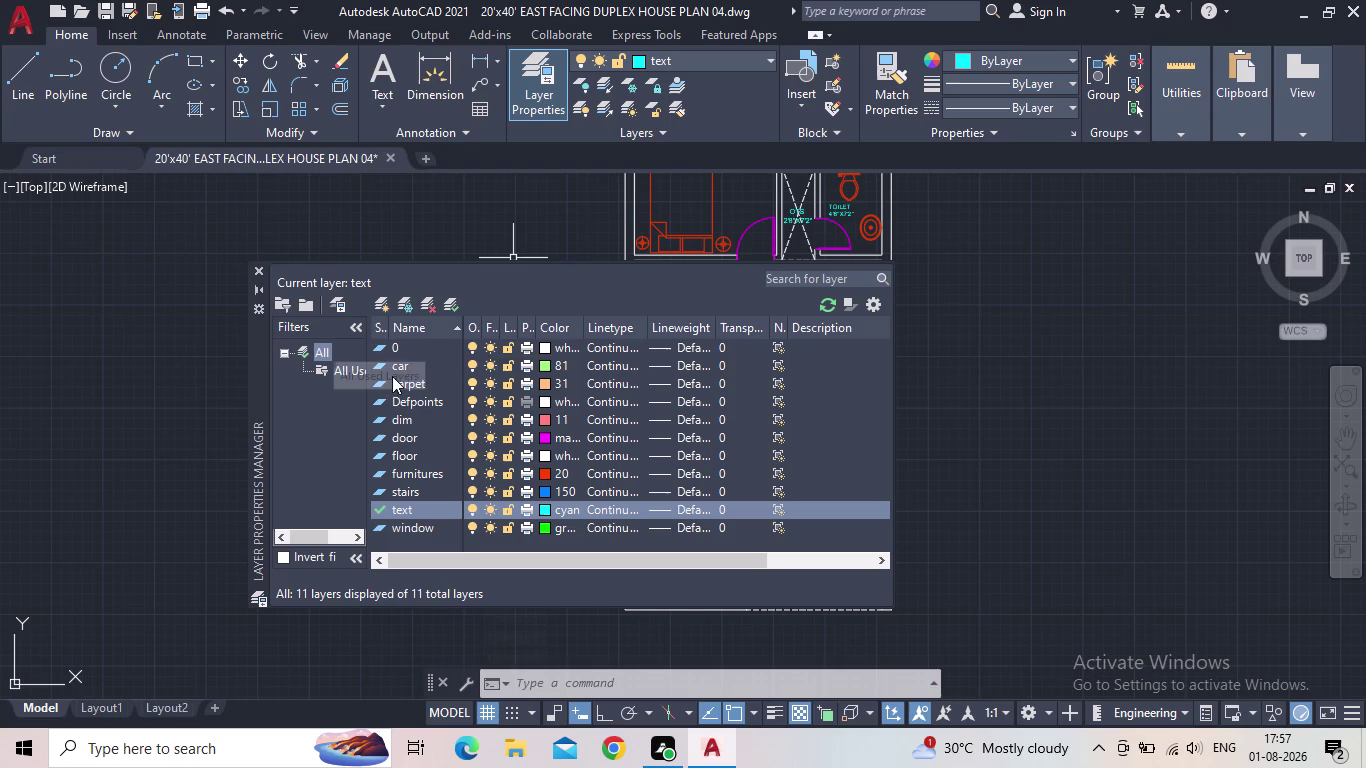
click(254, 267)
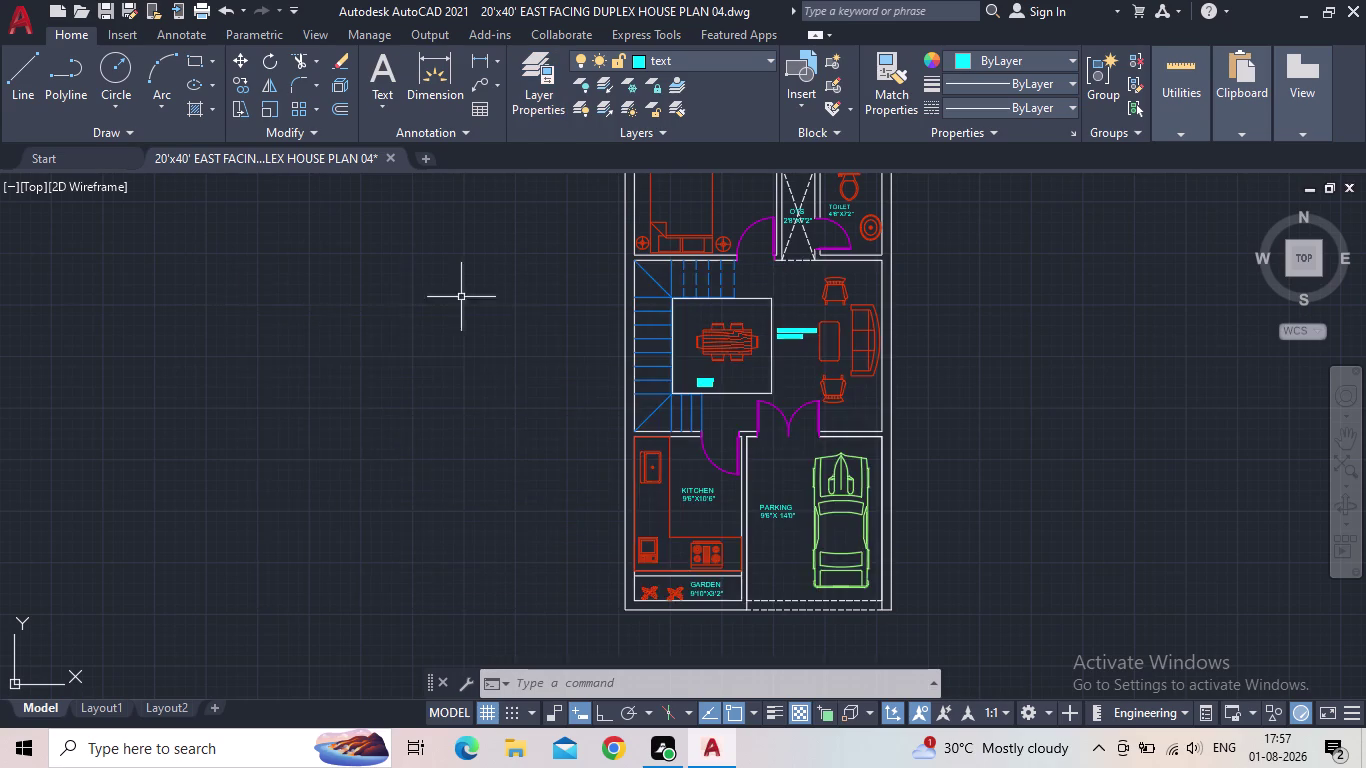
scroll(down, 3)
middle_drag(499, 323, 311, 411)
scroll(up, 3)
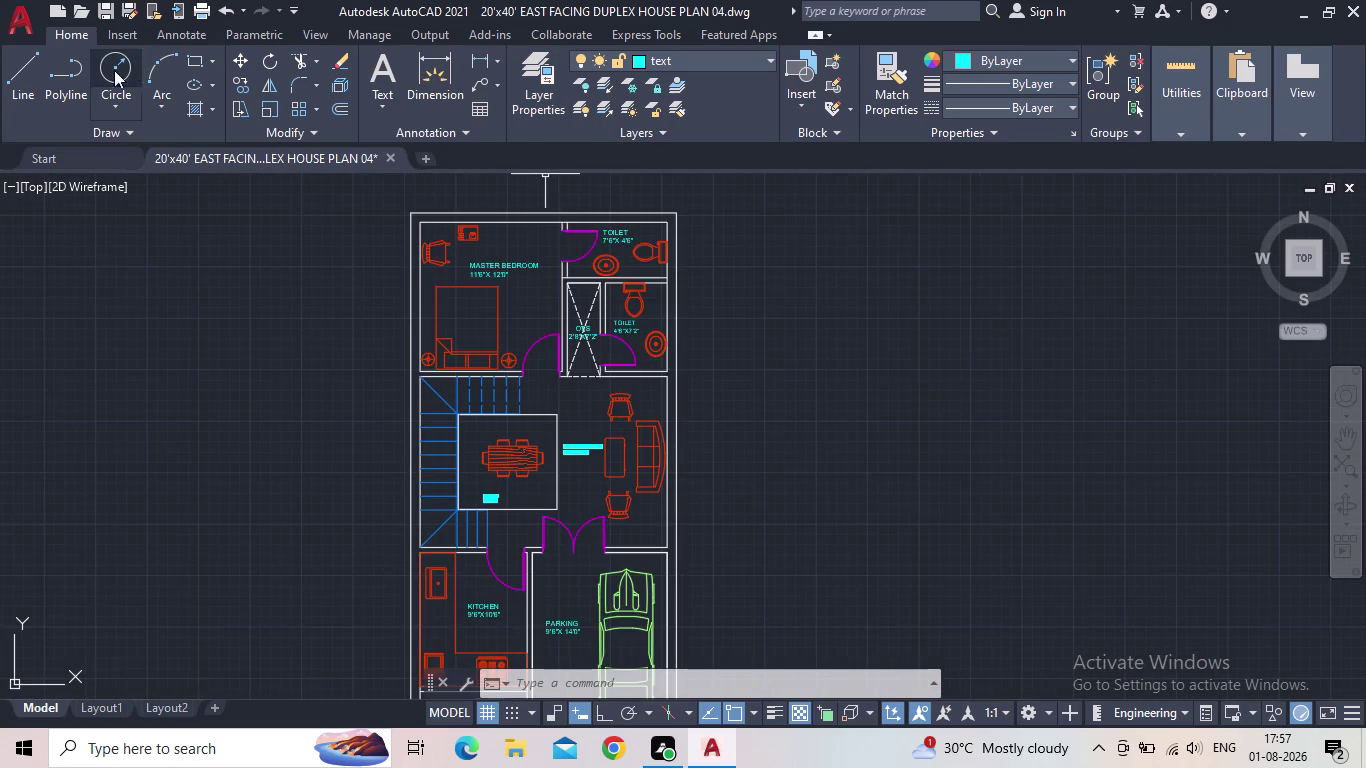
Cancel a started rectangle and make the 'window' layer current.
click(187, 58)
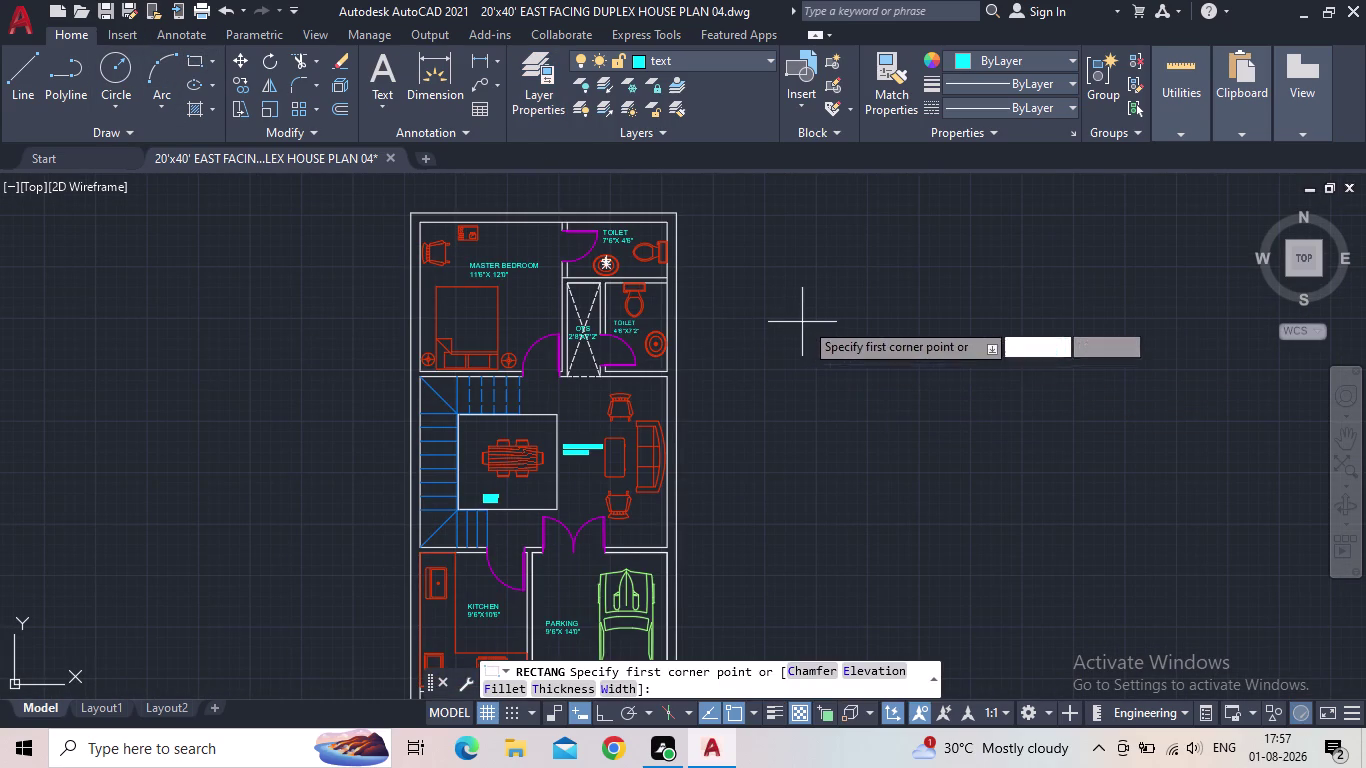
click(804, 321)
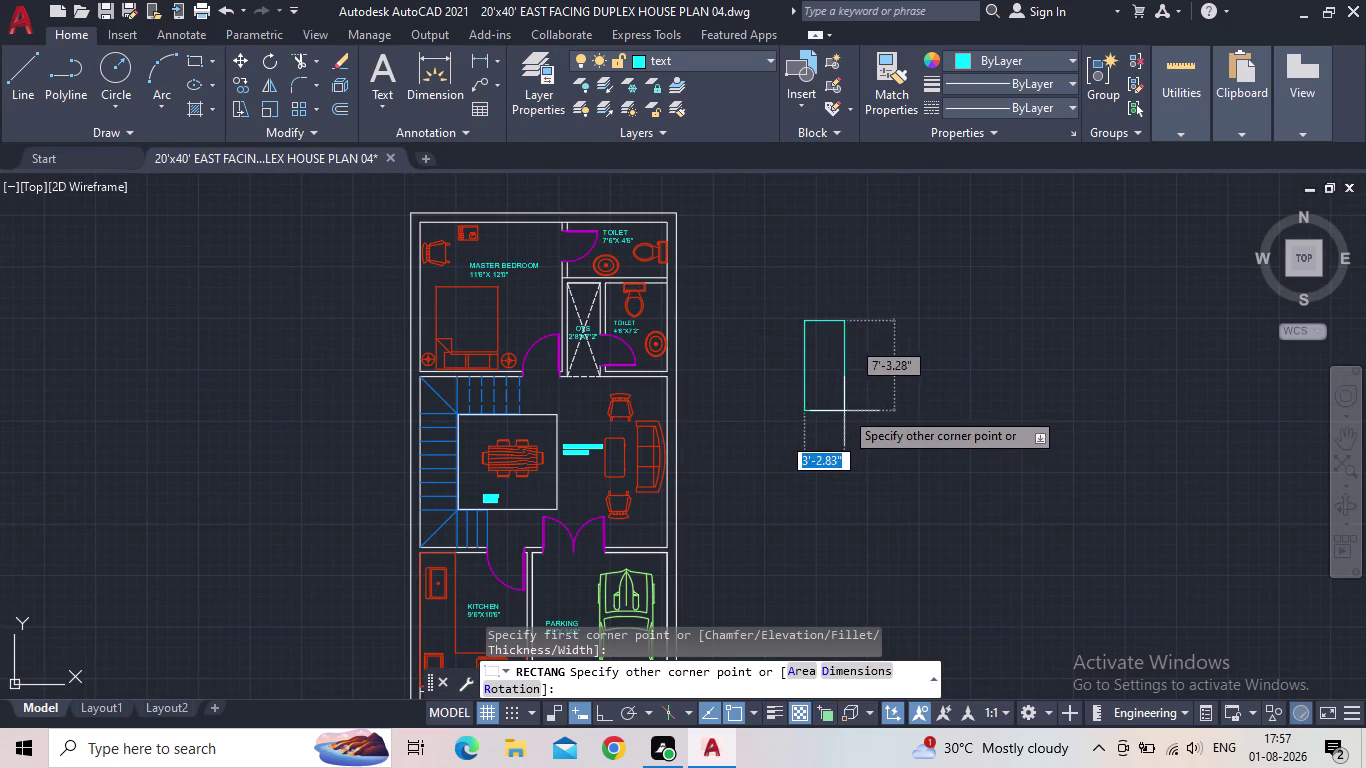
key(Escape)
key(Escape)
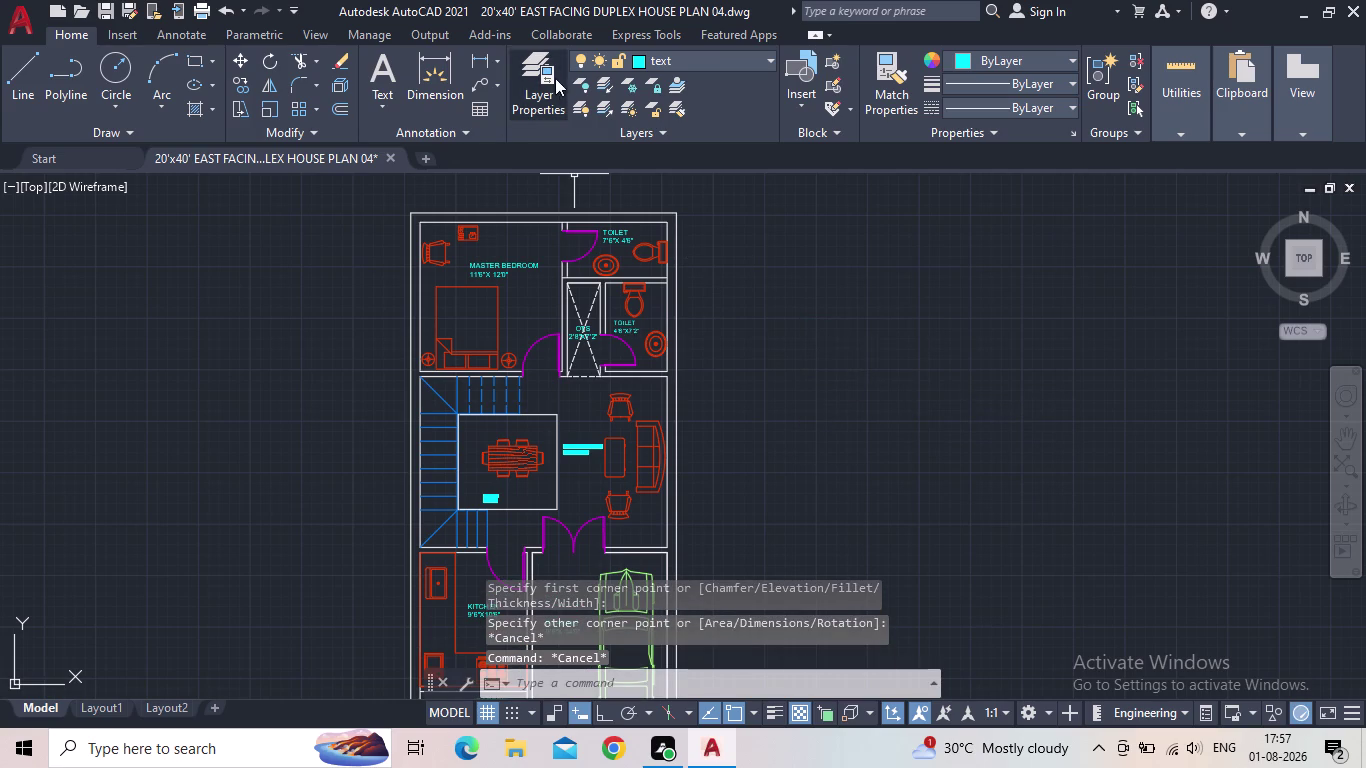
click(518, 83)
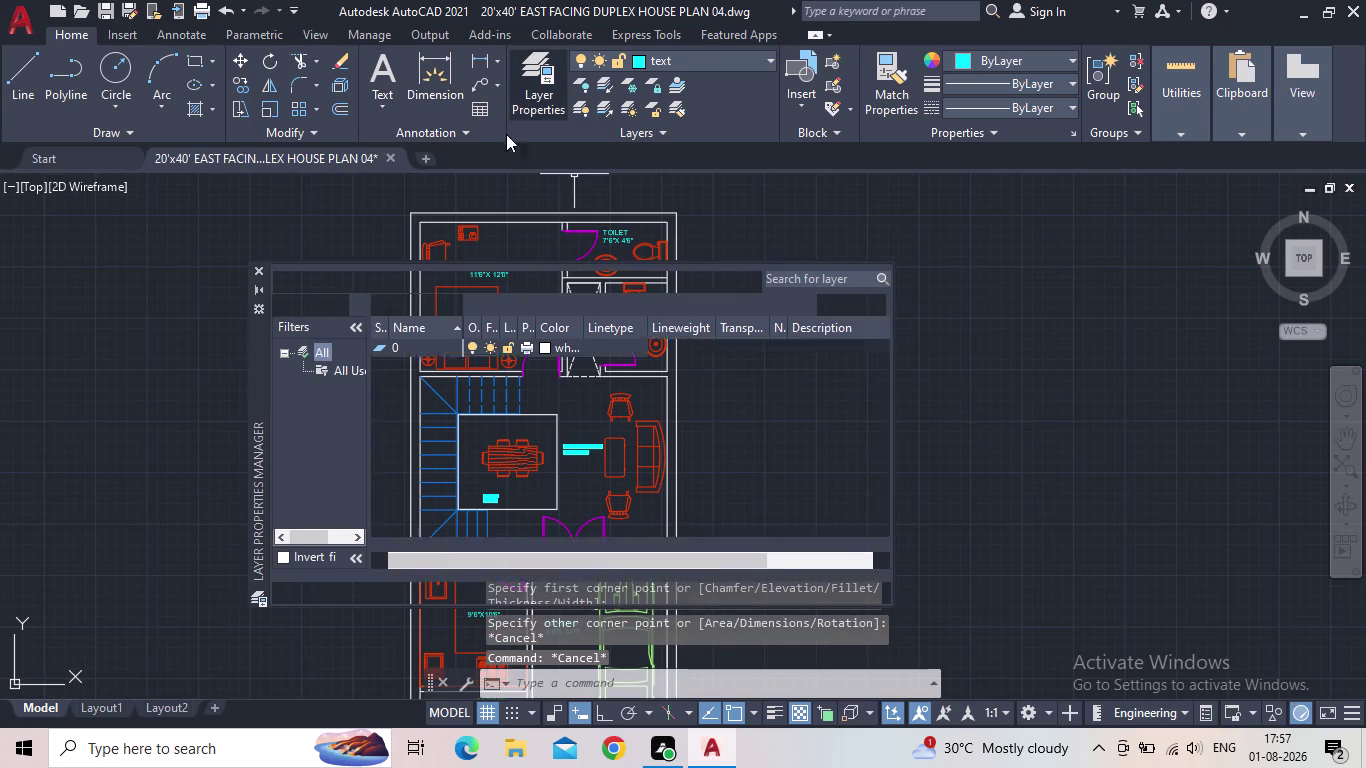
double_click(382, 522)
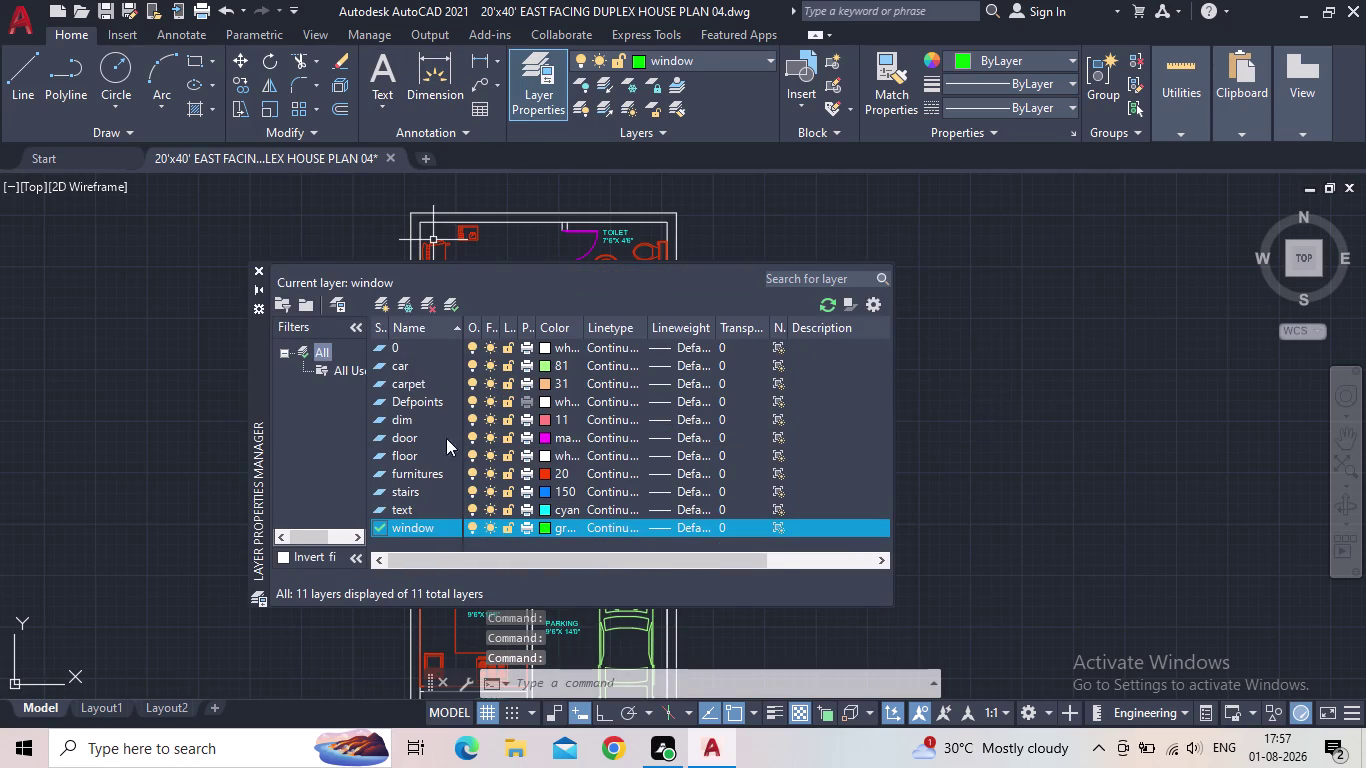
Draw a 9-inch-wide window rectangle beside the plan.
click(252, 269)
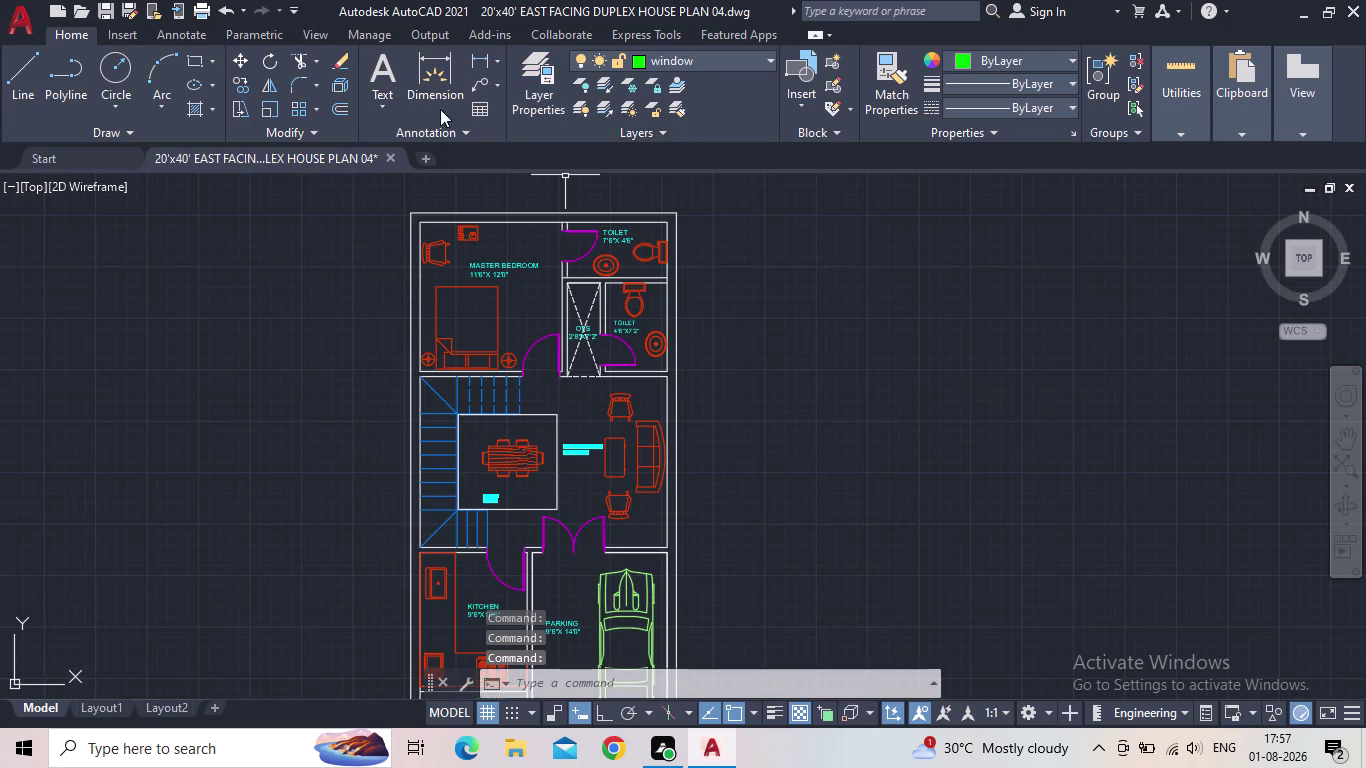
click(197, 61)
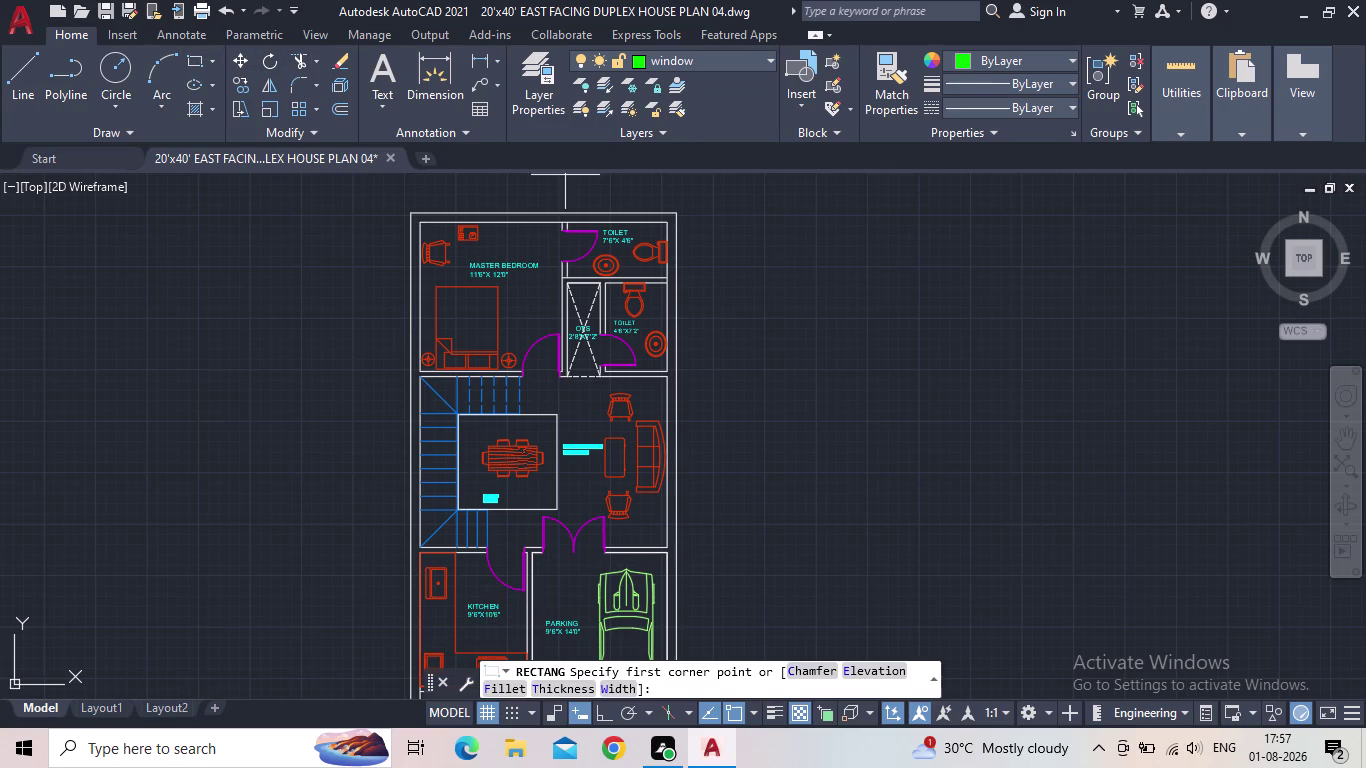
drag(775, 274, 815, 308)
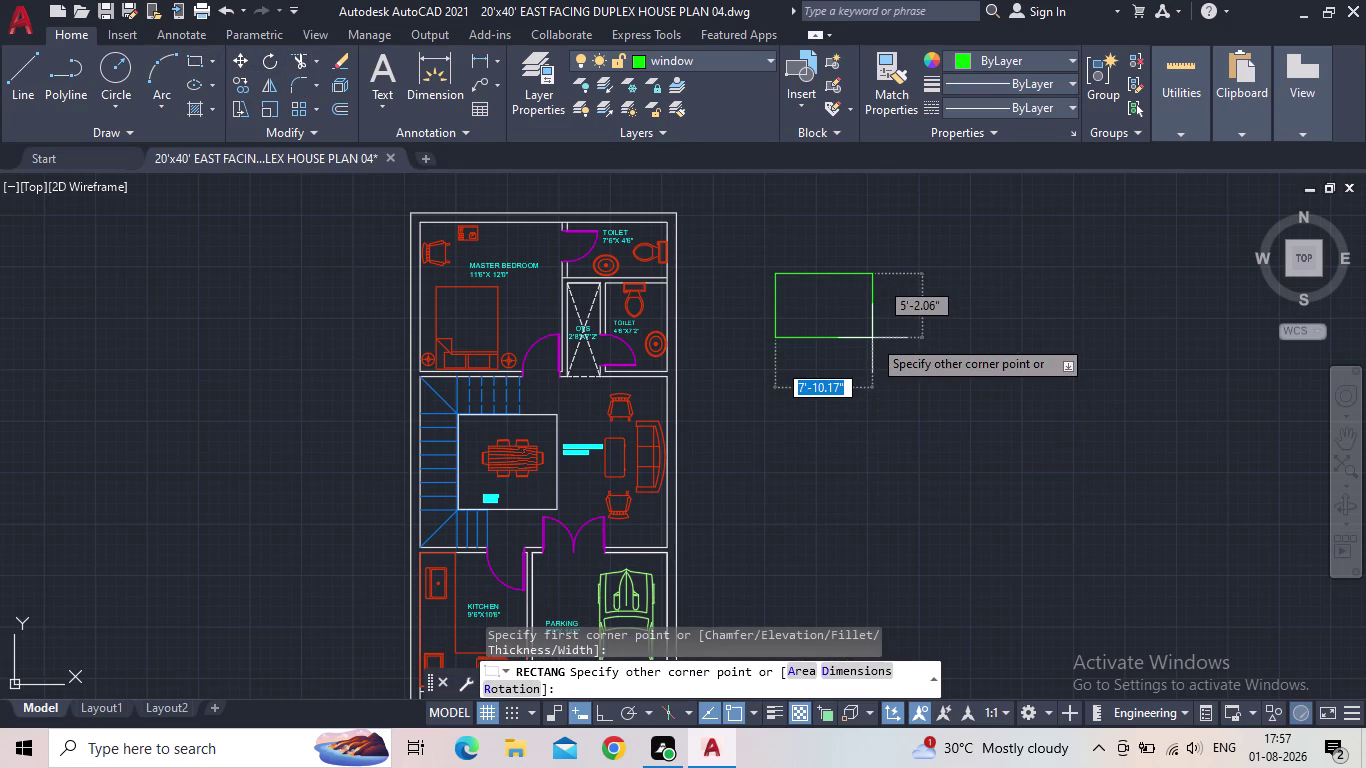
text(9)
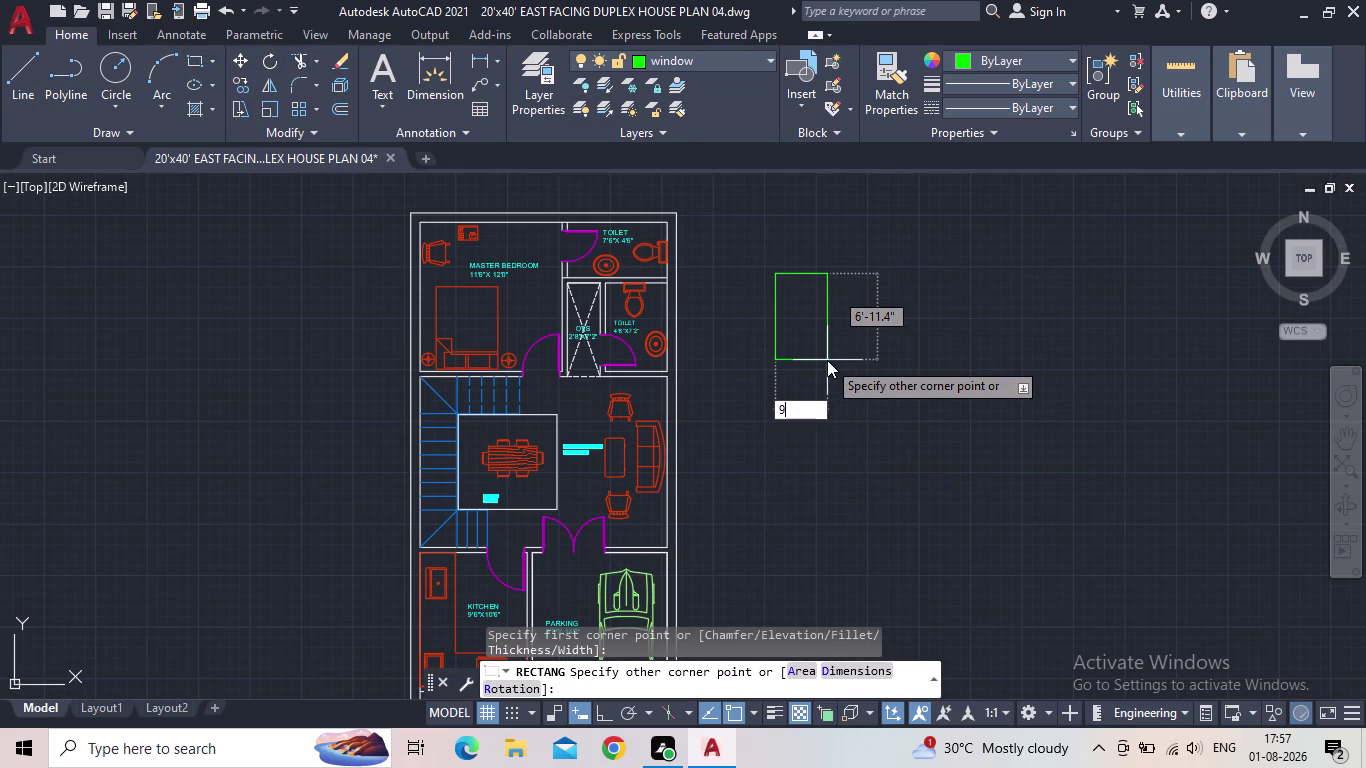
text(")
key(Return)
key(4)
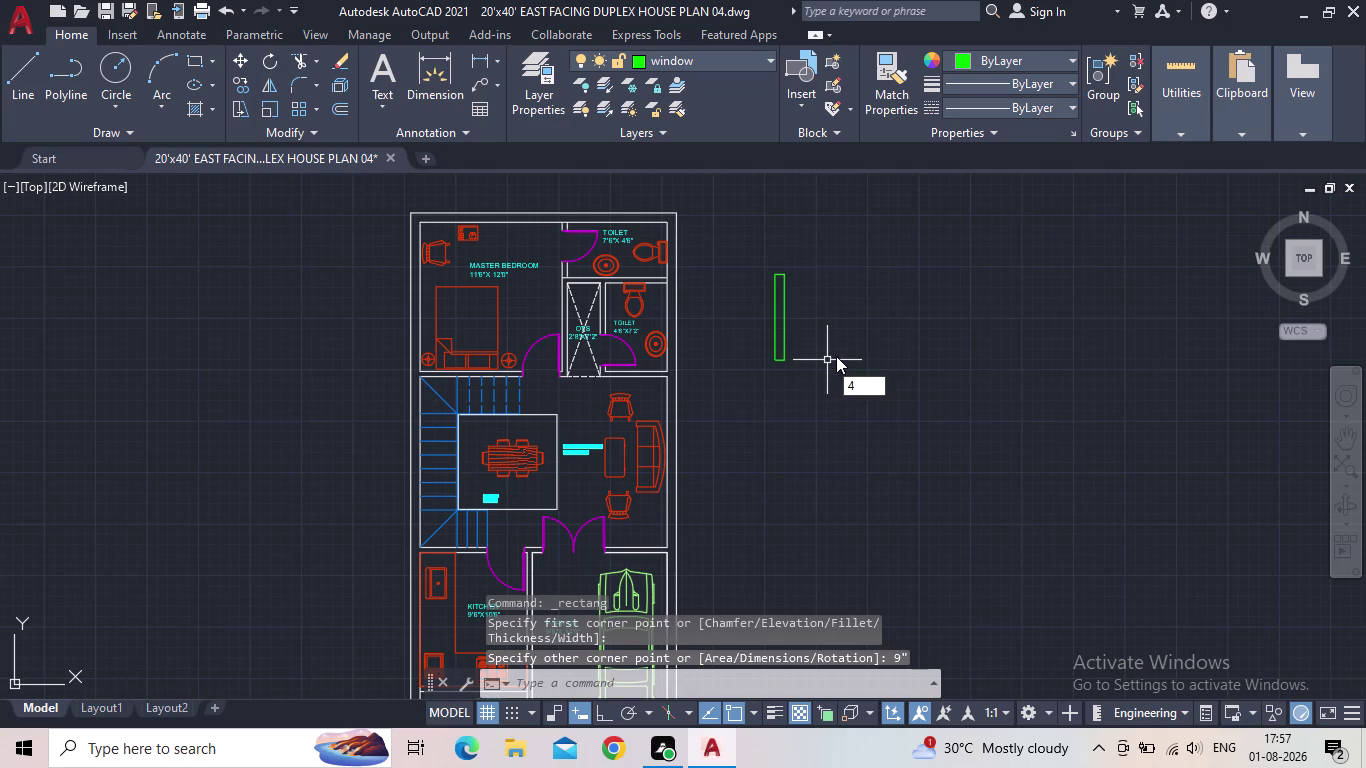
key(apostrophe)
key(Return)
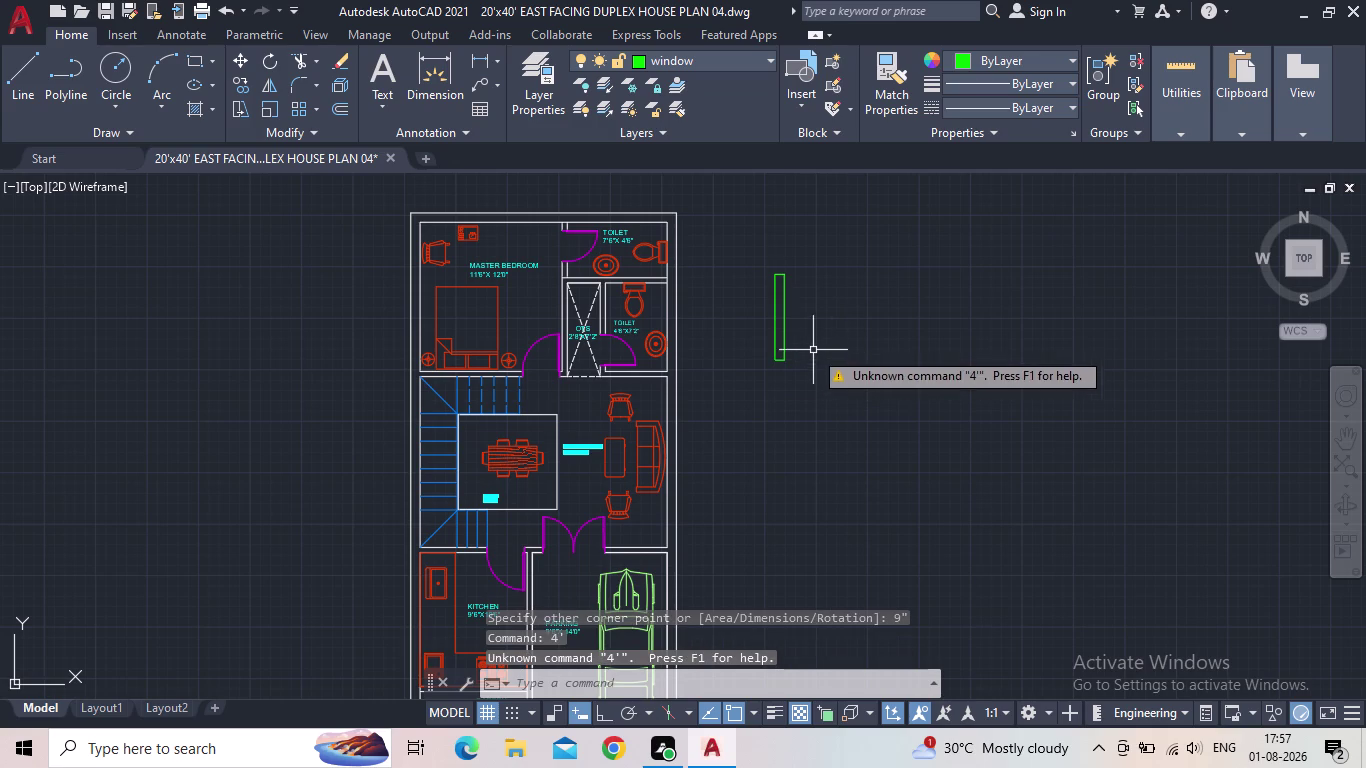
scroll(down, 3)
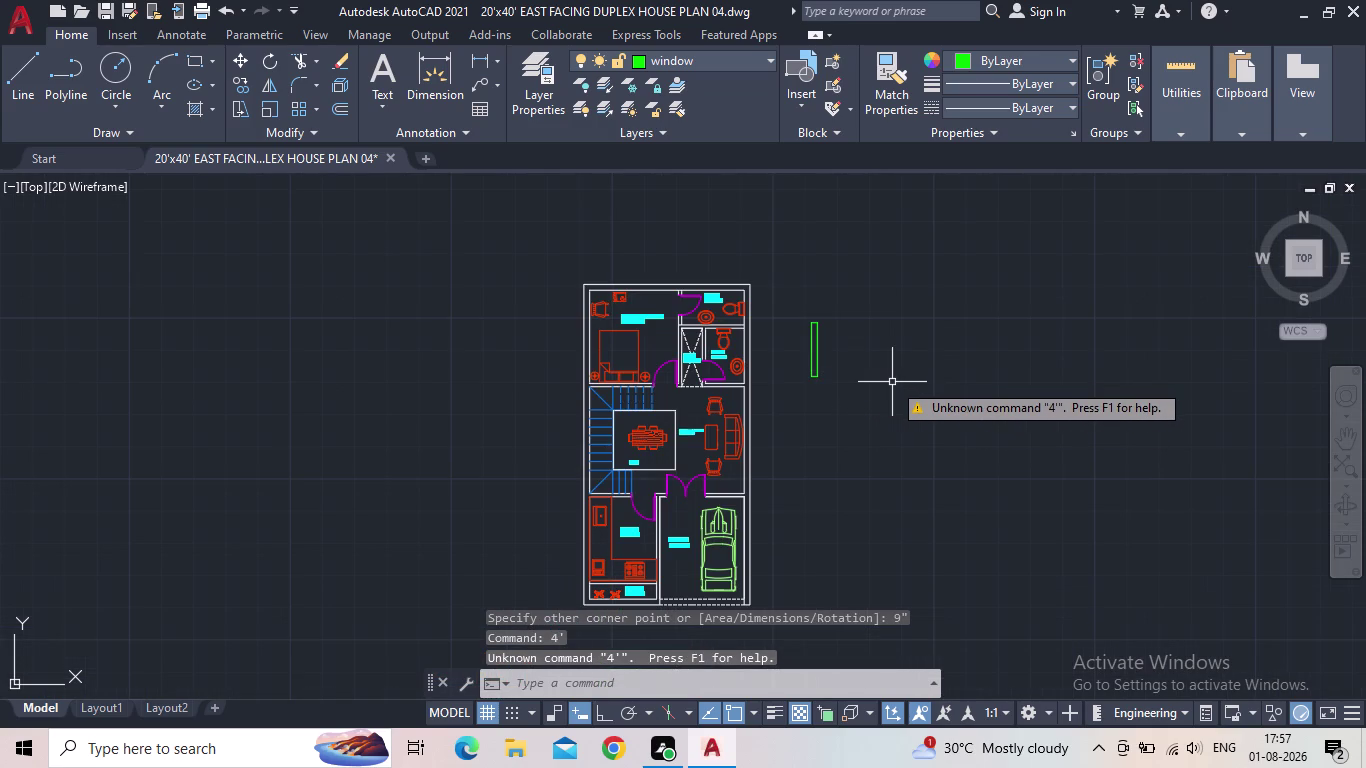
key(Escape)
scroll(up, 3)
Select the new window rectangle and start the COPY command.
drag(842, 376, 833, 372)
click(766, 333)
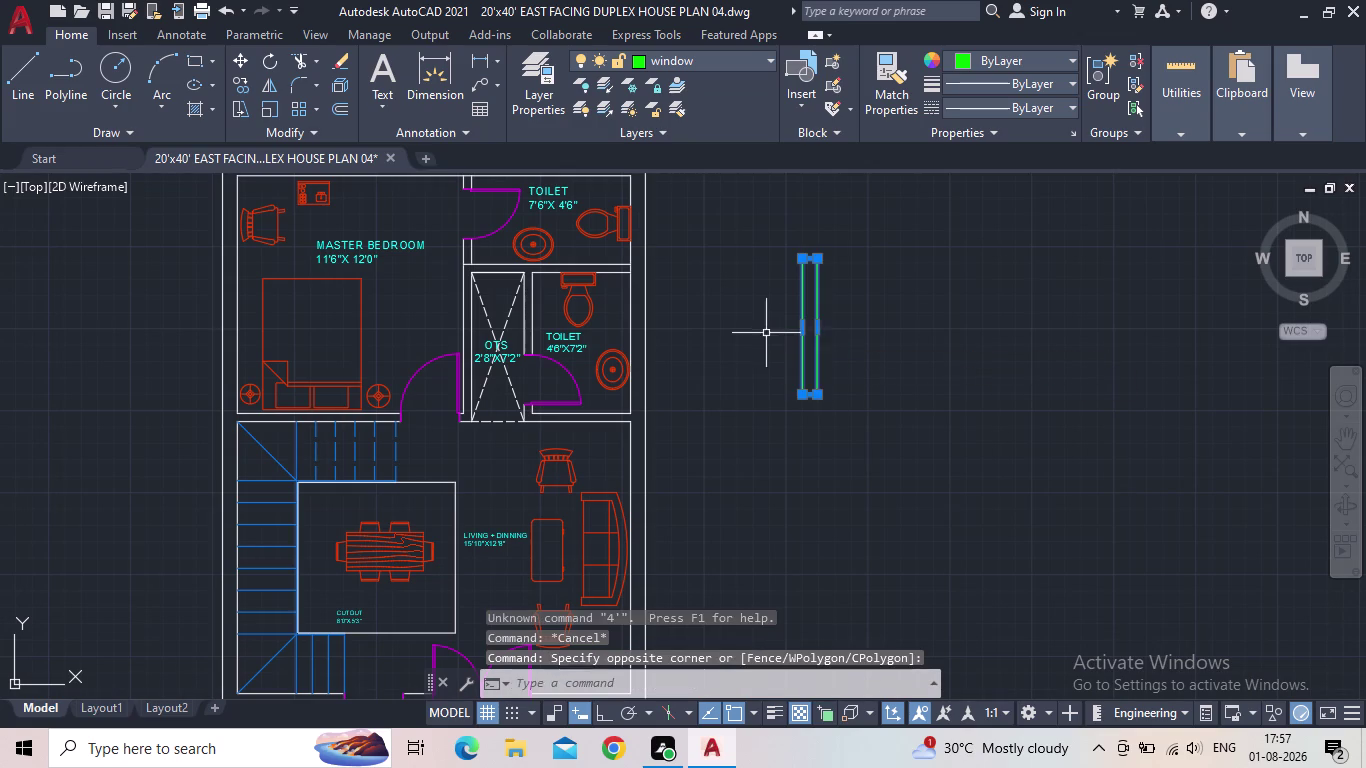
key(c)
key(o)
key(Return)
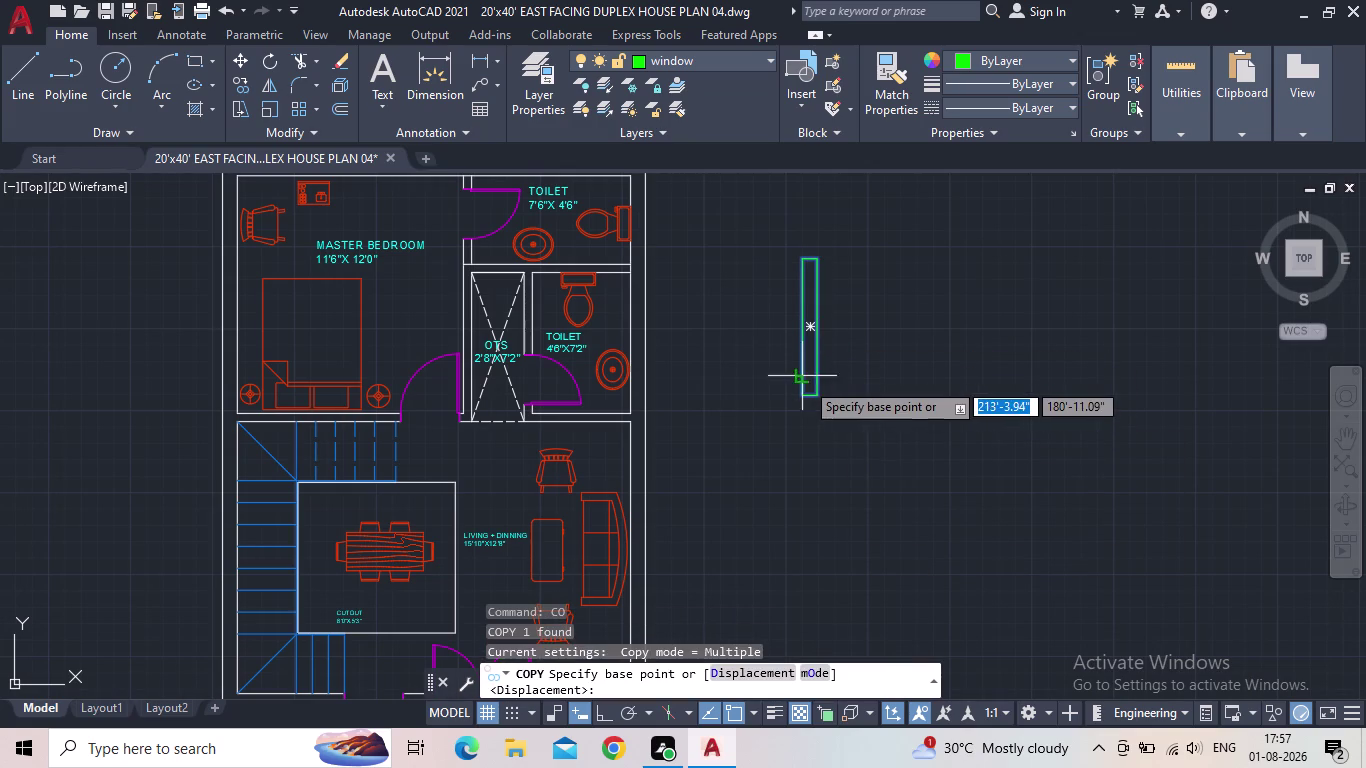
Place a copy of the window rectangle to the right and select it.
click(801, 394)
click(933, 397)
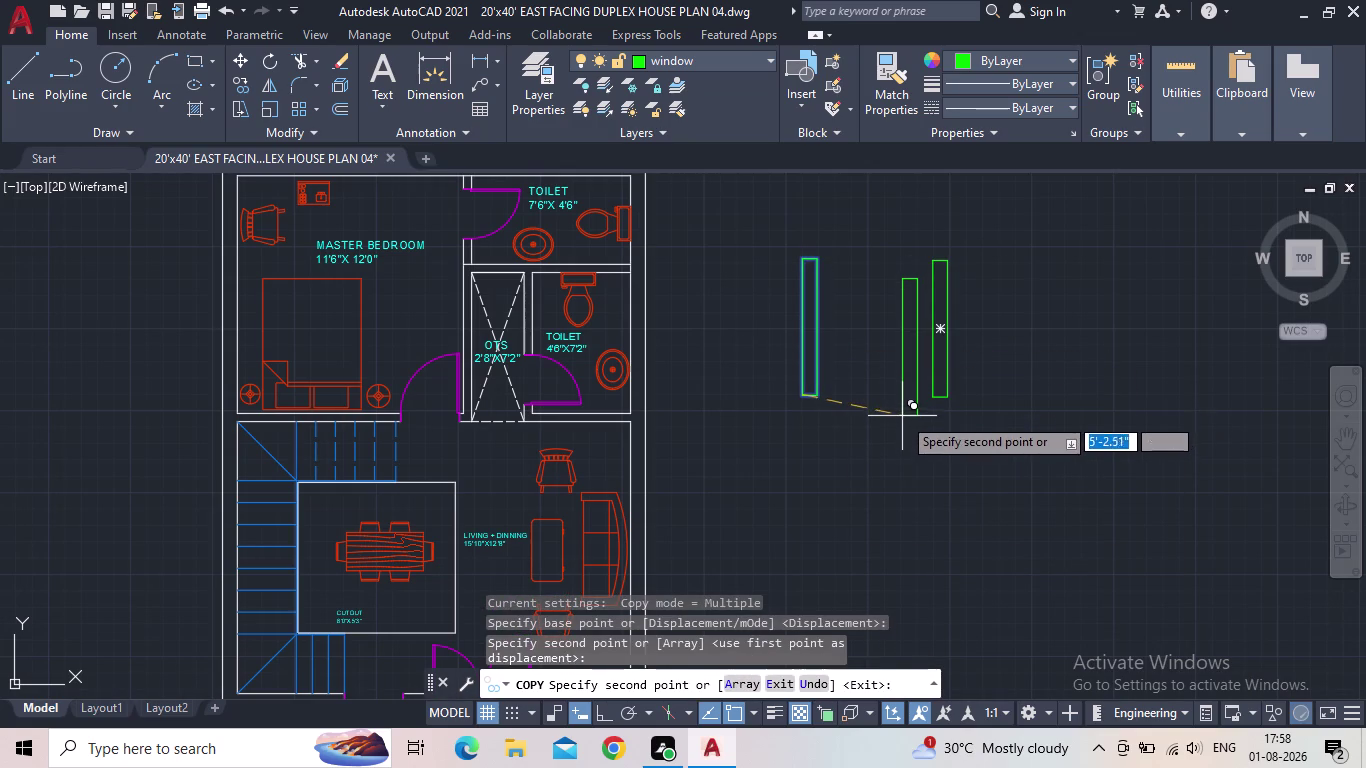
key(Escape)
drag(981, 432, 953, 390)
click(902, 329)
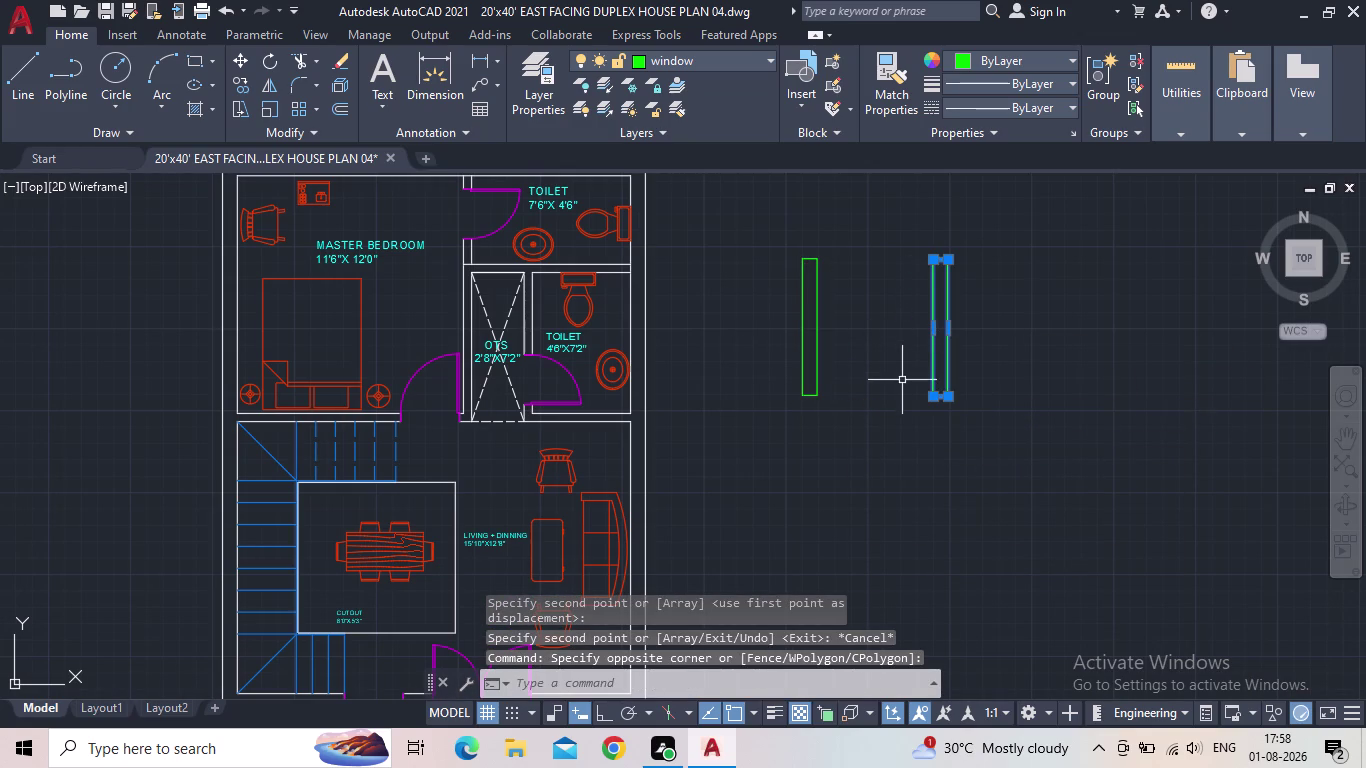
Rotate the copied rectangle with RO so it lies horizontally.
scroll(up, 3)
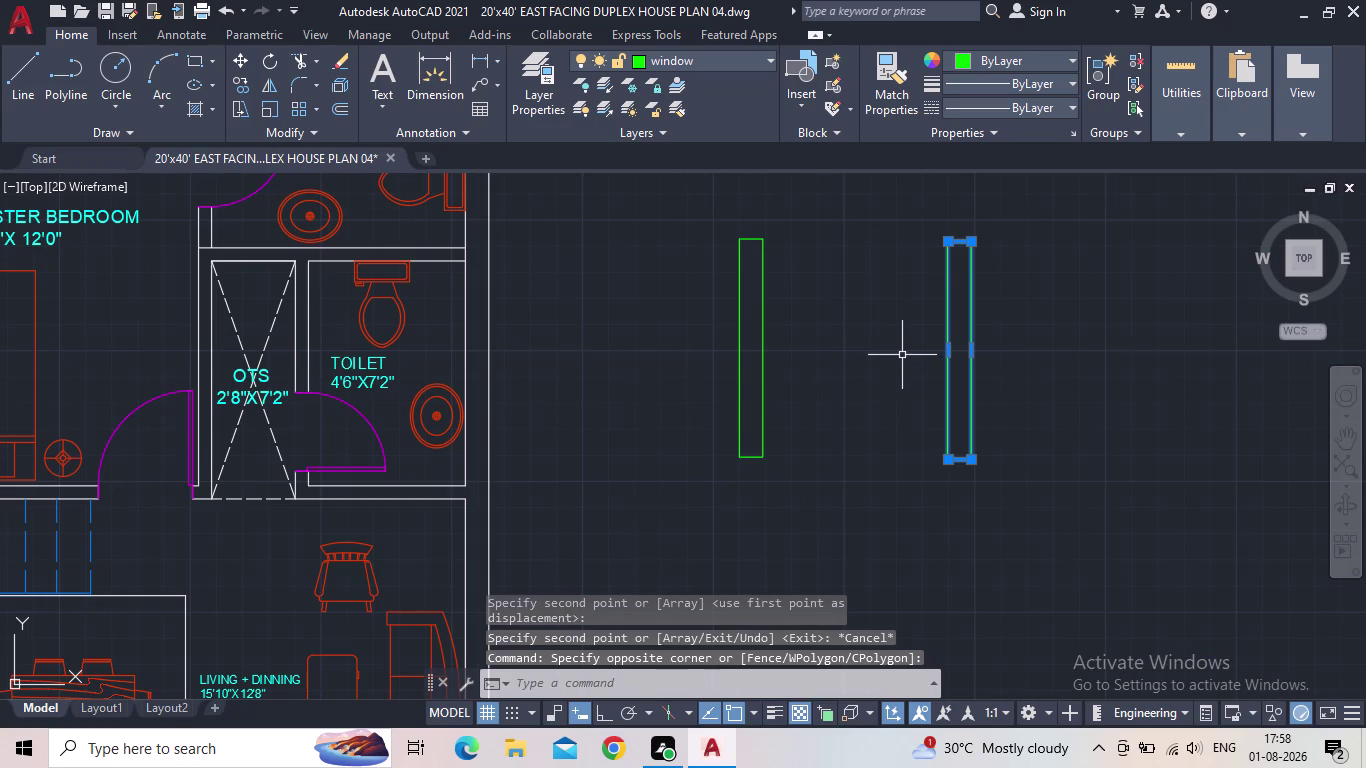
key(r)
key(o)
key(Return)
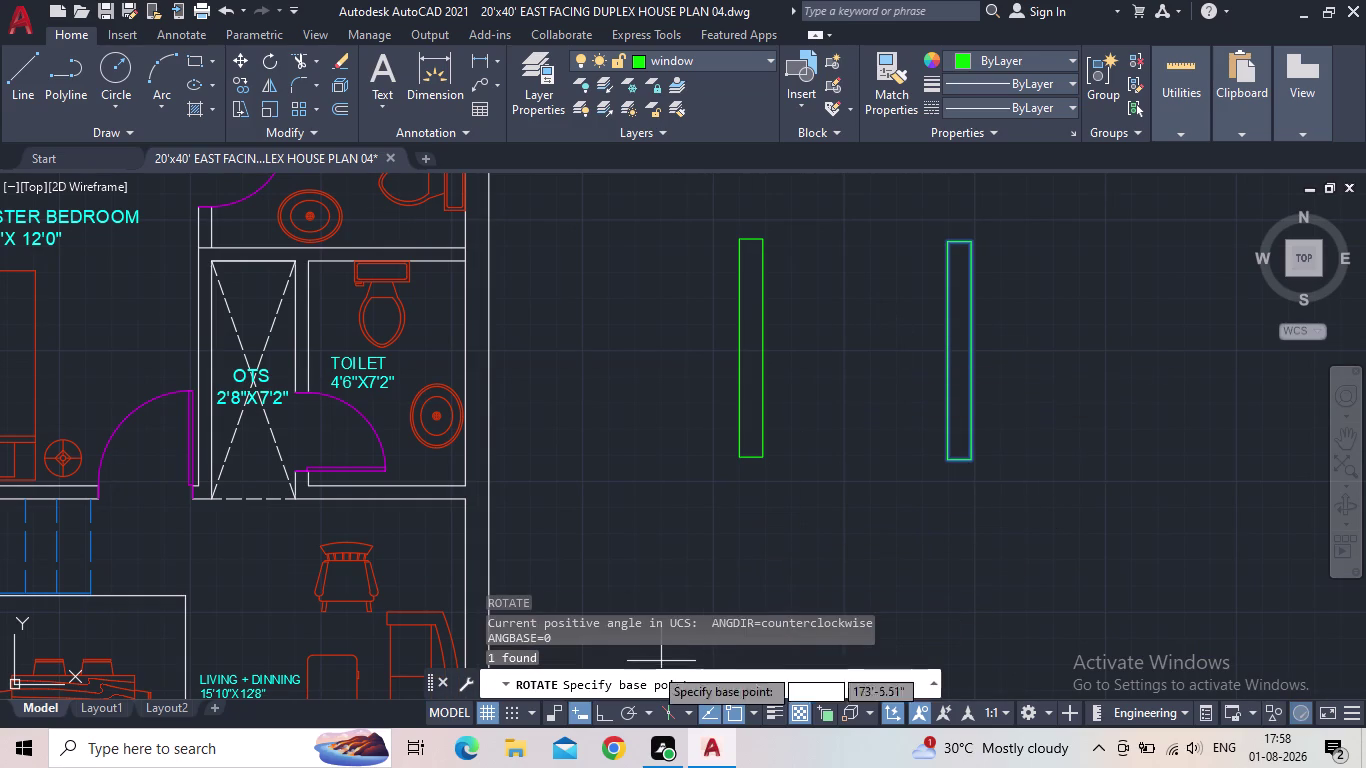
click(610, 715)
click(945, 450)
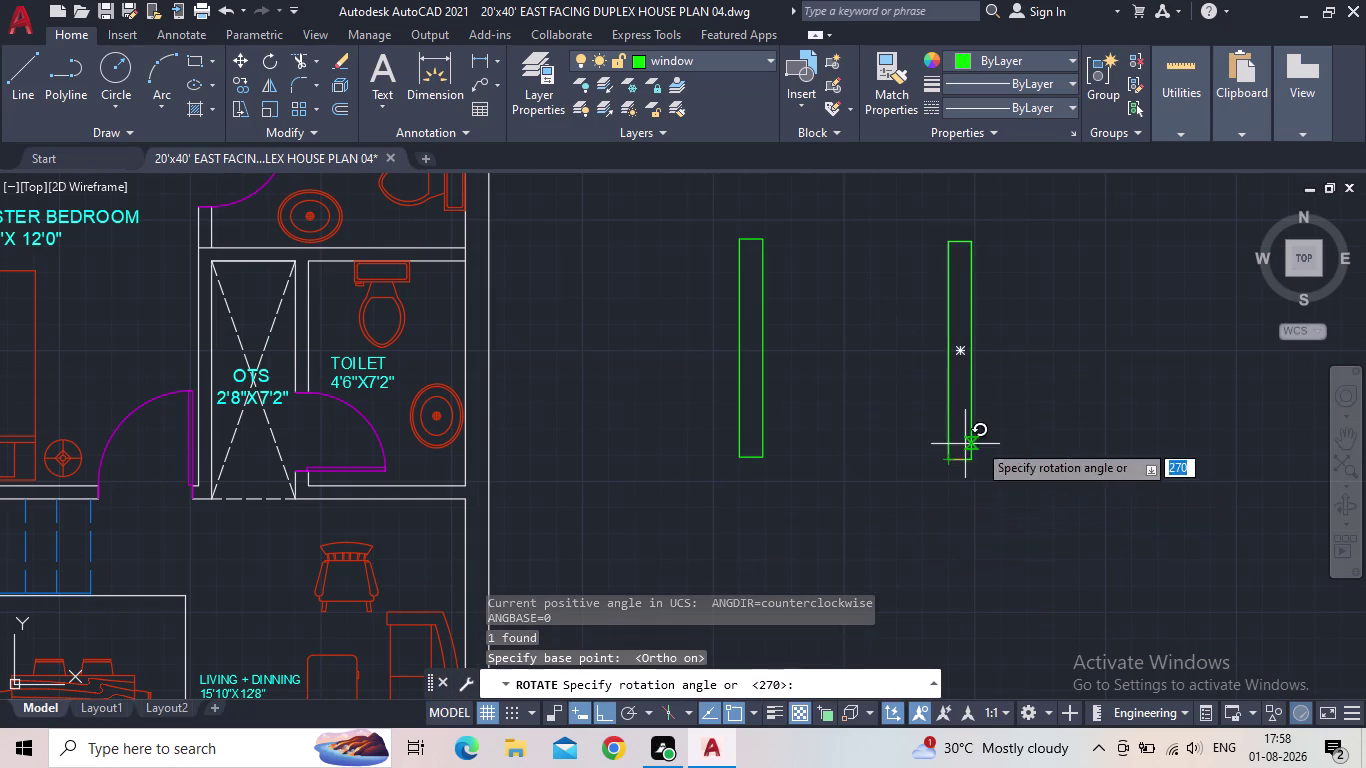
click(962, 628)
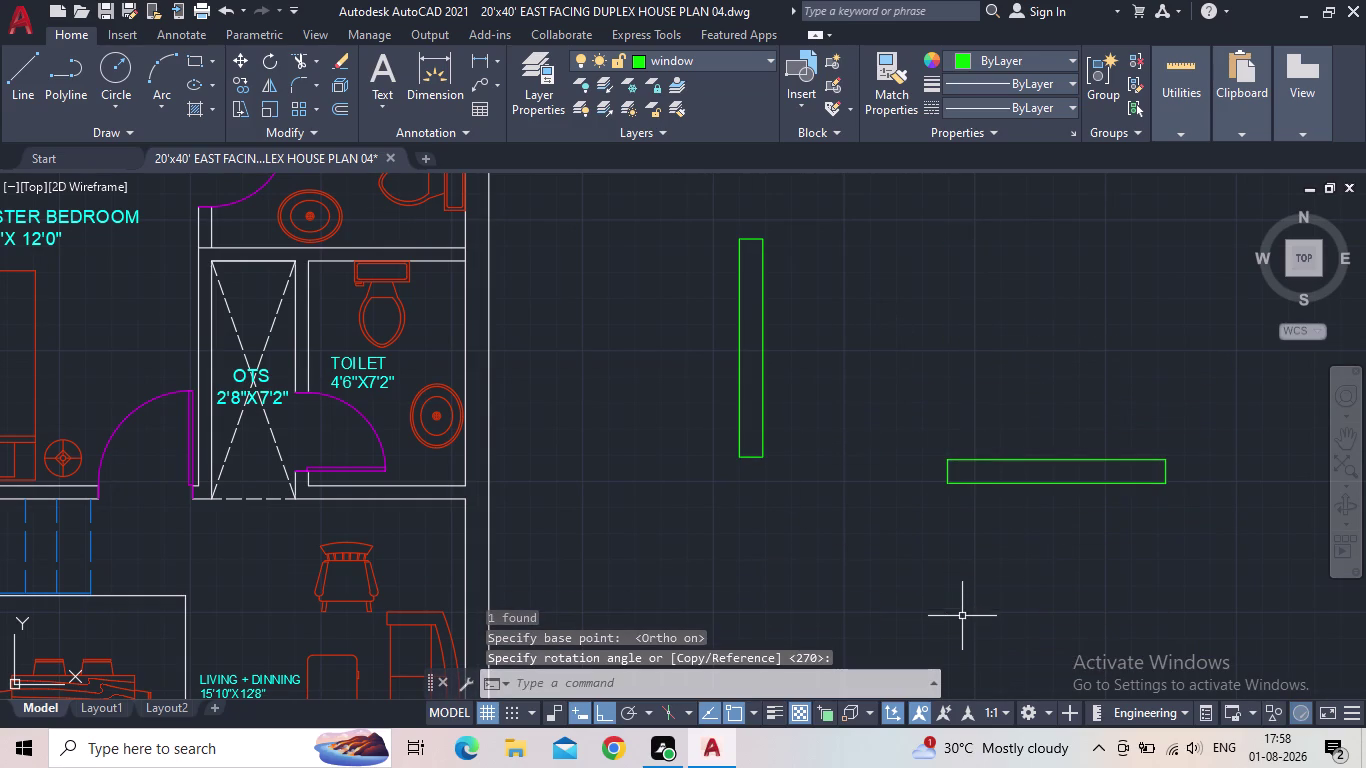
key(Escape)
Select the upright window rectangle.
scroll(down, 3)
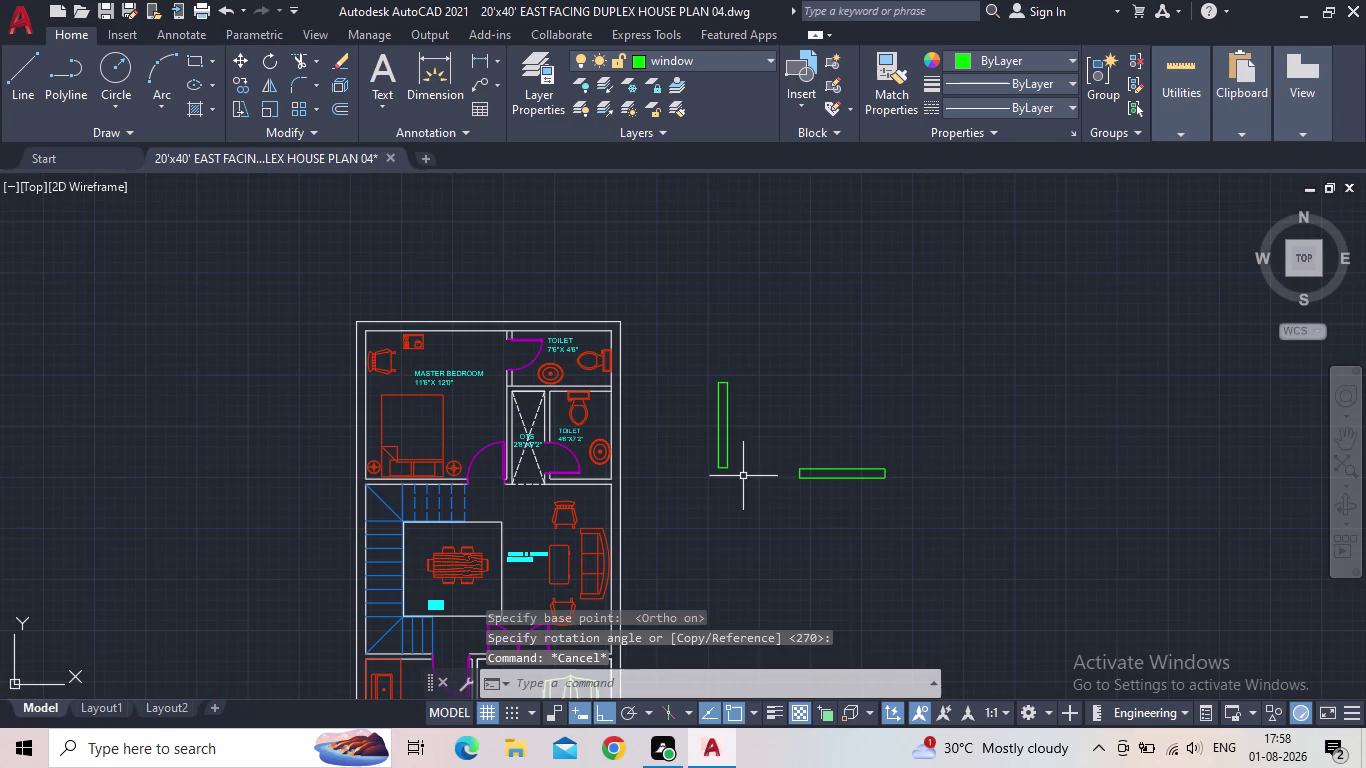
drag(744, 475, 738, 465)
click(700, 425)
scroll(up, 3)
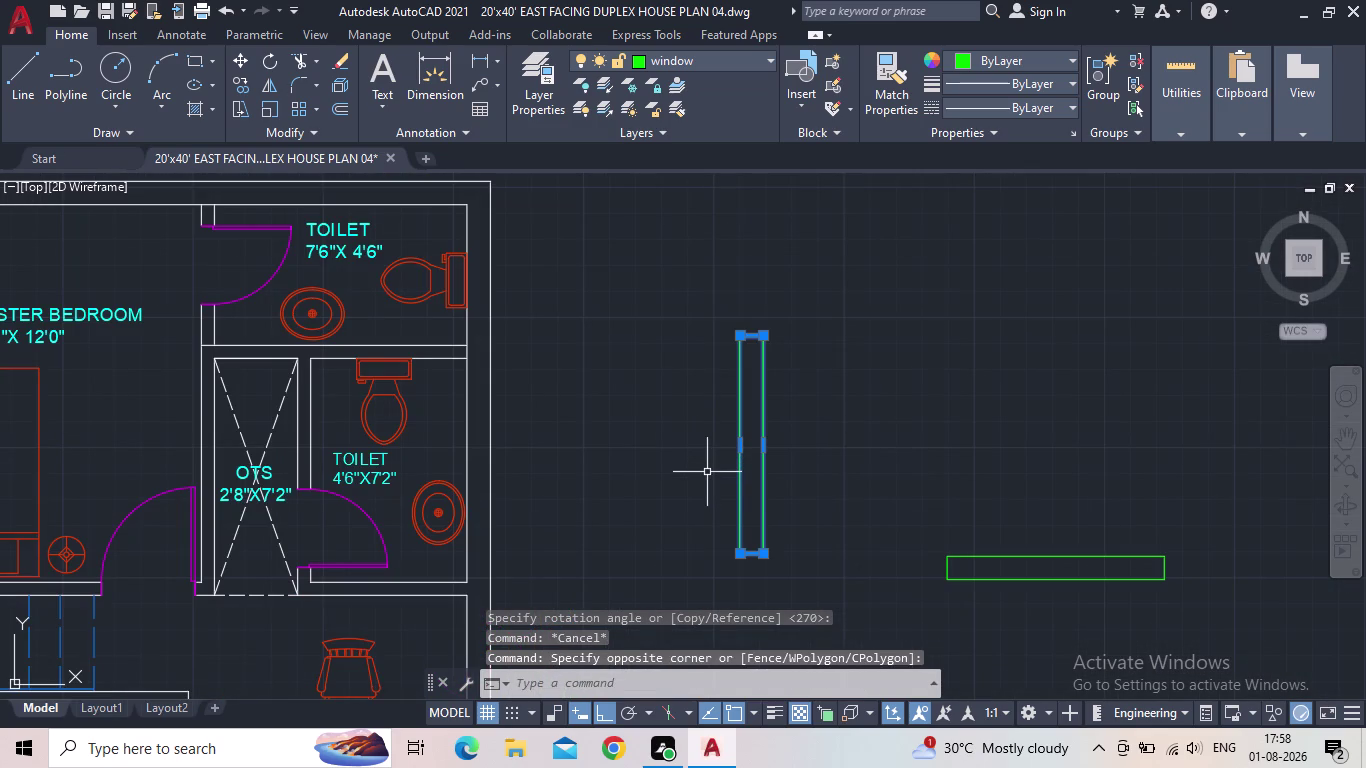
Copy the upright window rectangle to a trial placement.
key(c)
key(o)
key(Return)
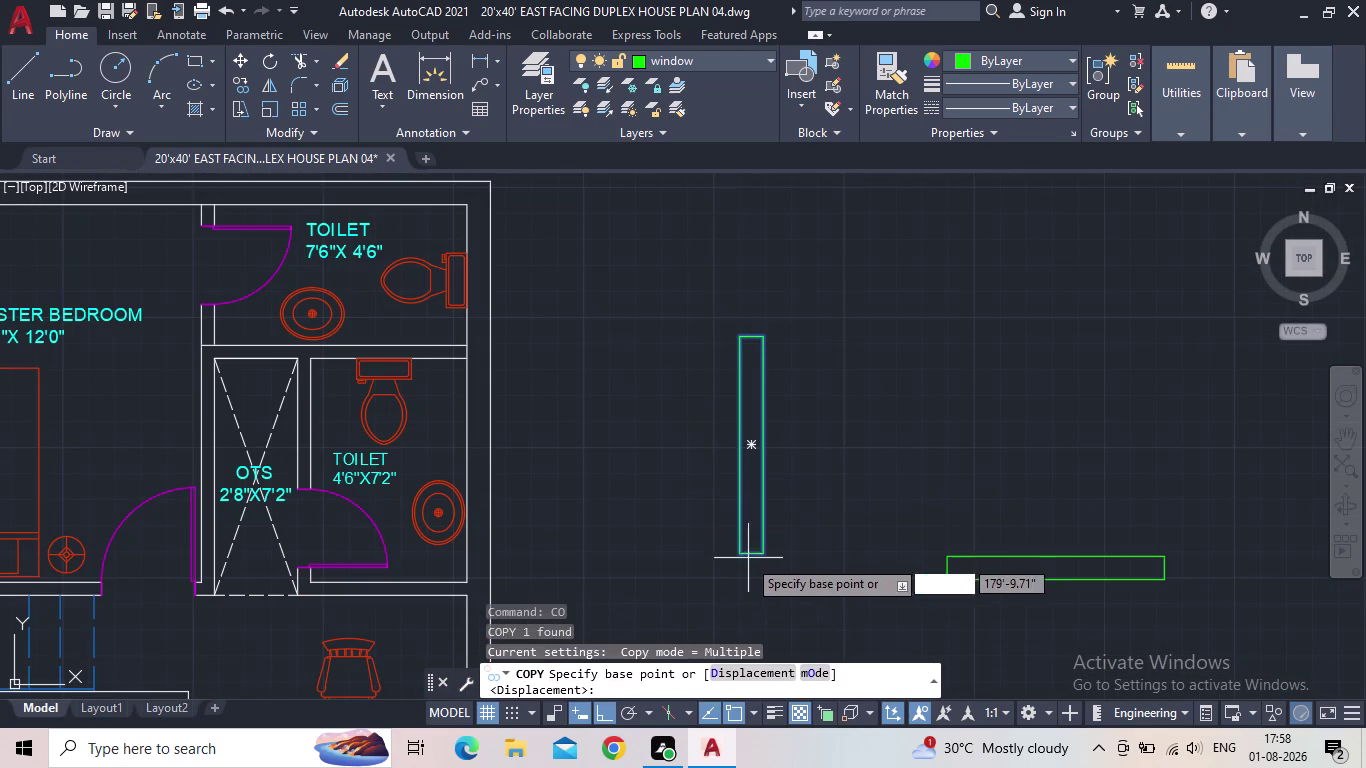
click(736, 552)
click(602, 714)
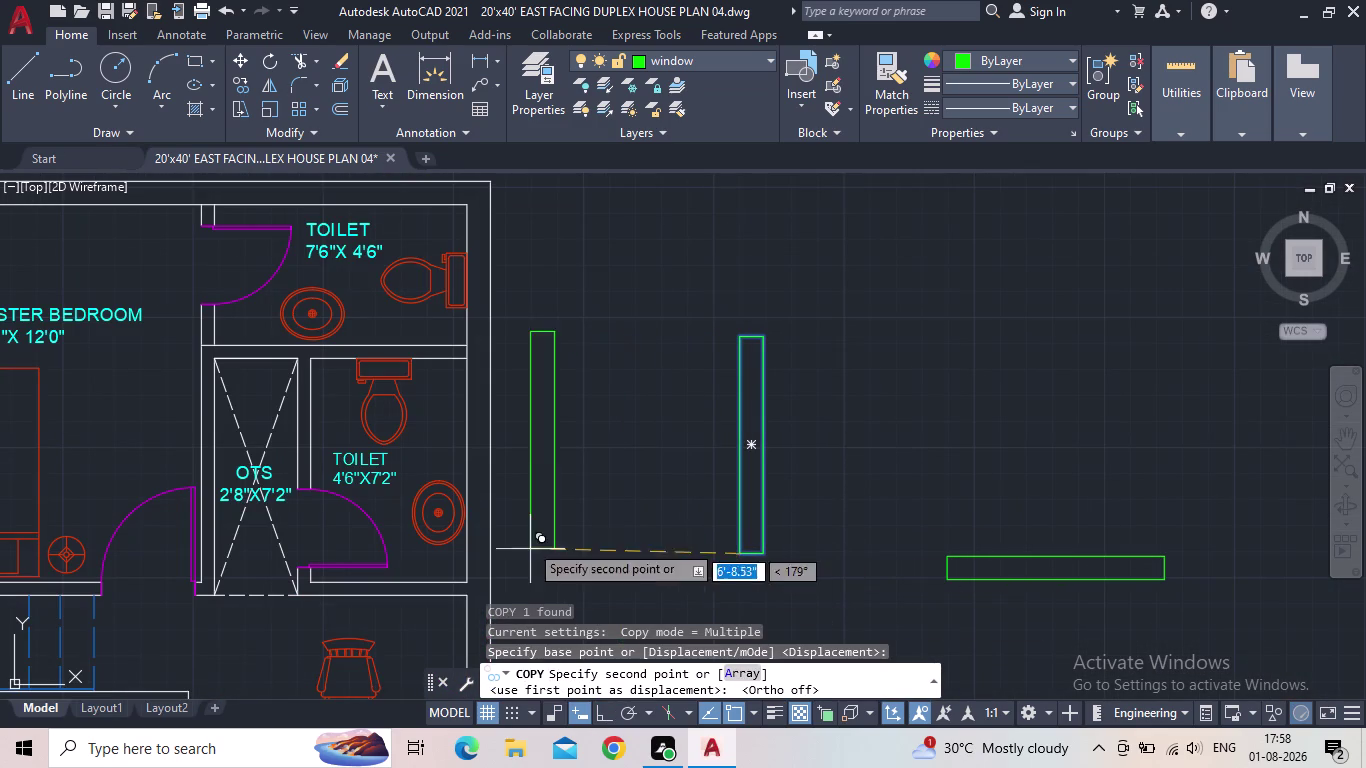
Pan along the floor plan's walls and back beside the plan.
middle_drag(523, 500, 712, 460)
scroll(down, 3)
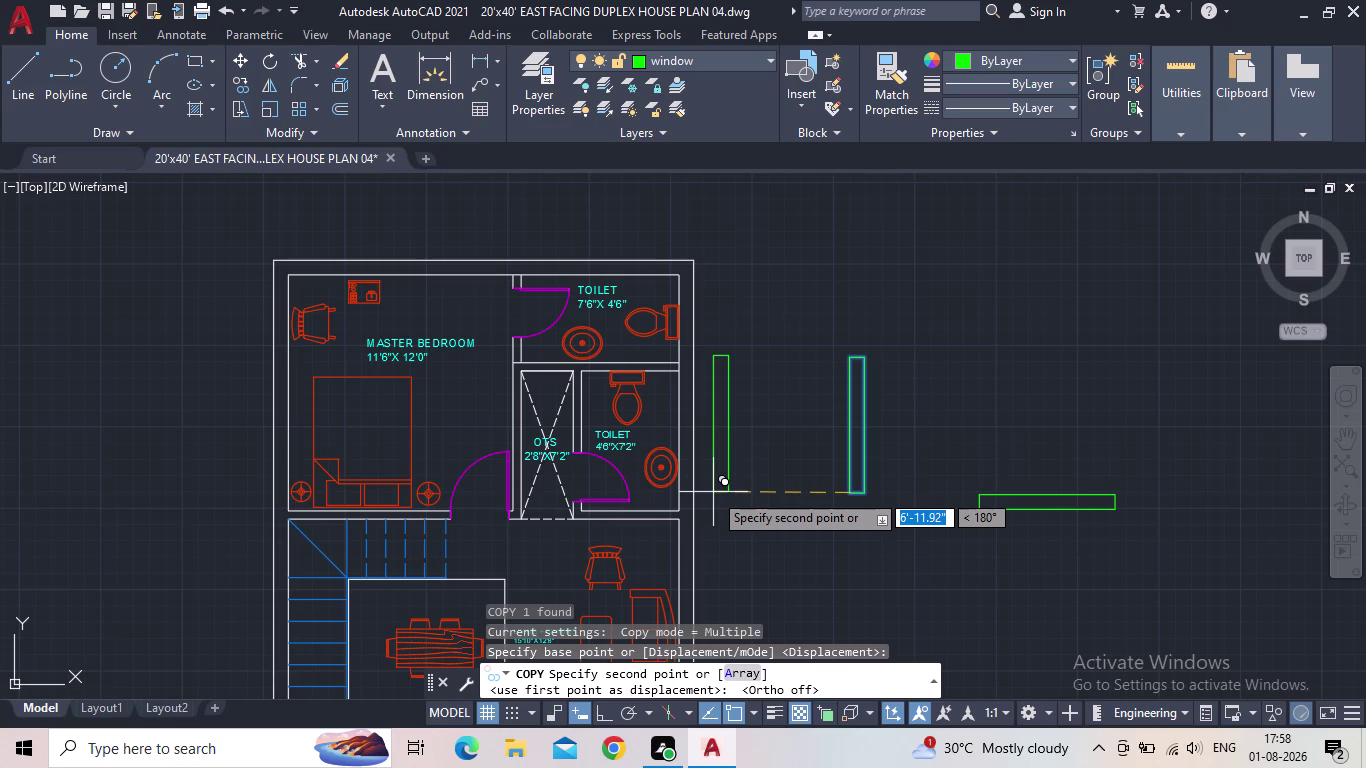
scroll(up, 3)
scroll(down, 3)
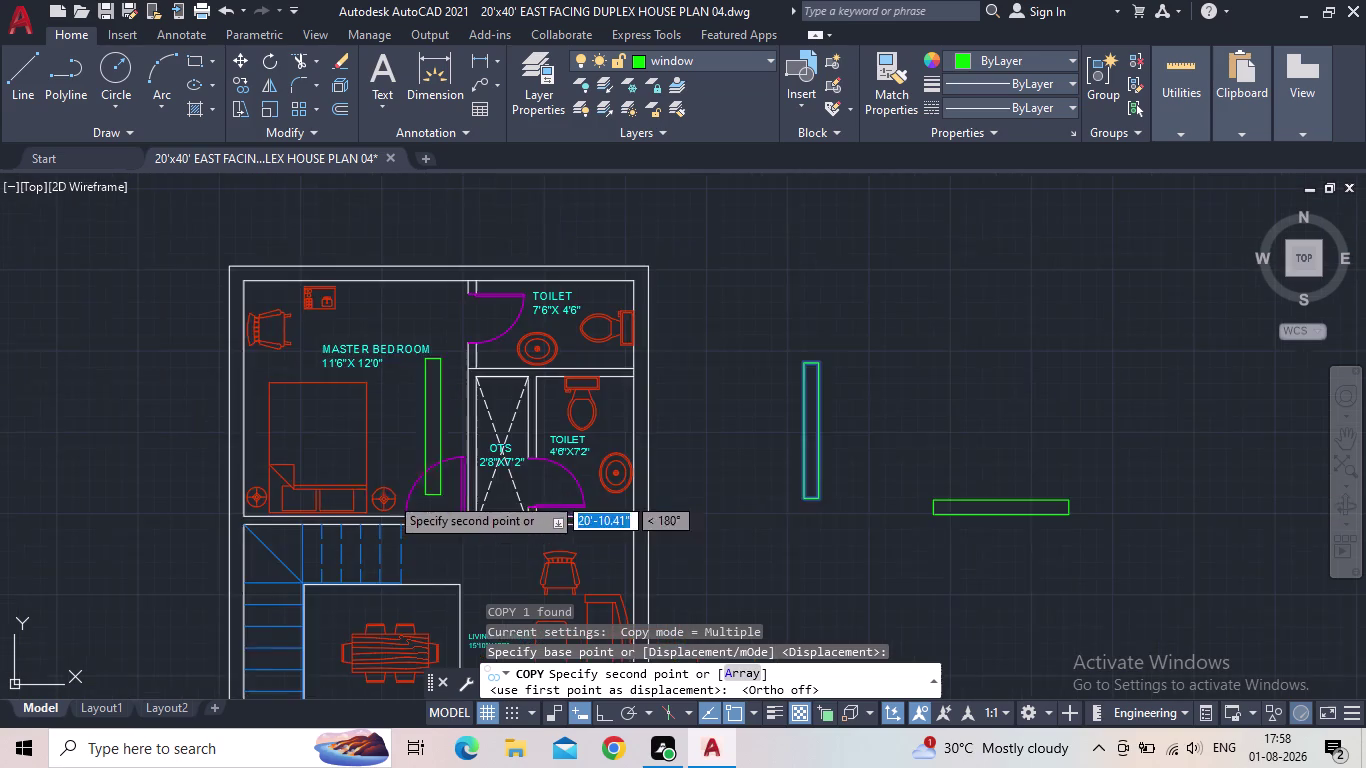
middle_drag(393, 495, 605, 506)
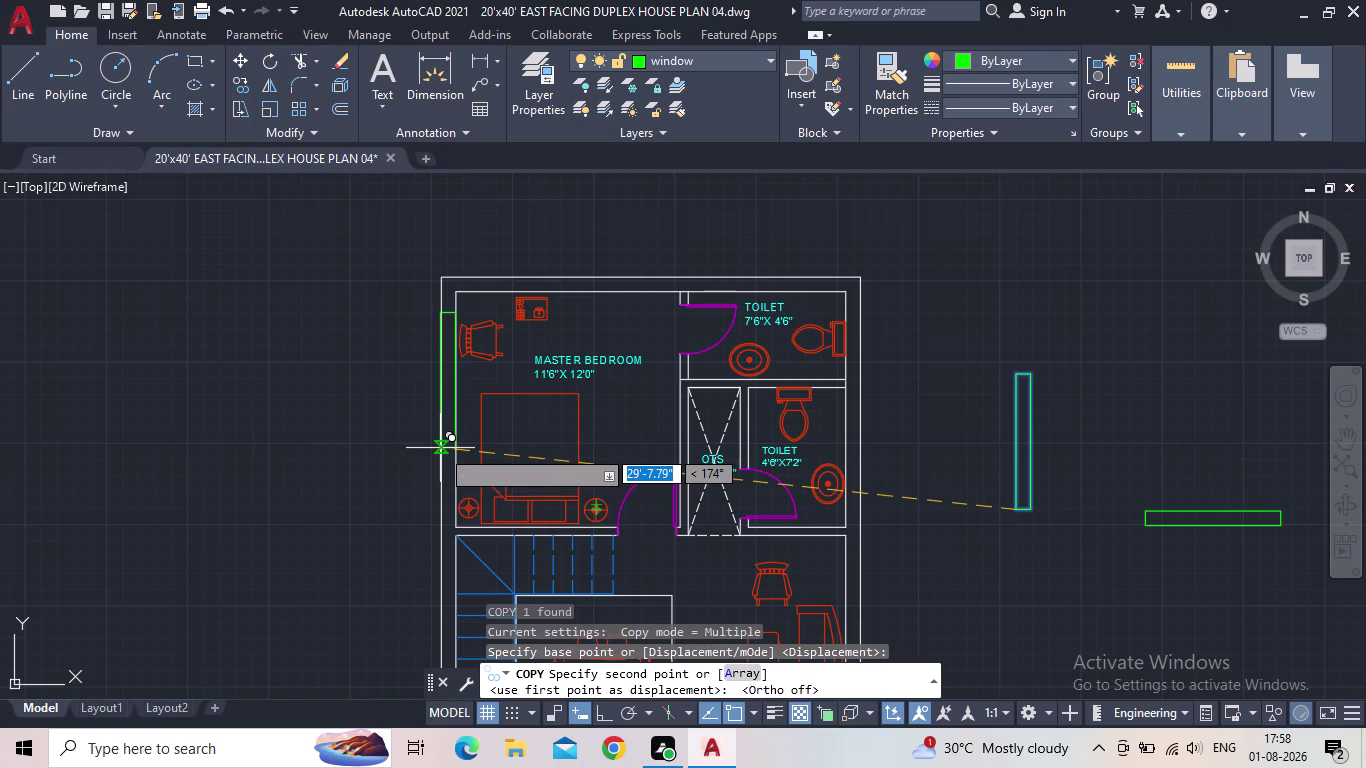
scroll(down, 3)
middle_drag(442, 451, 330, 459)
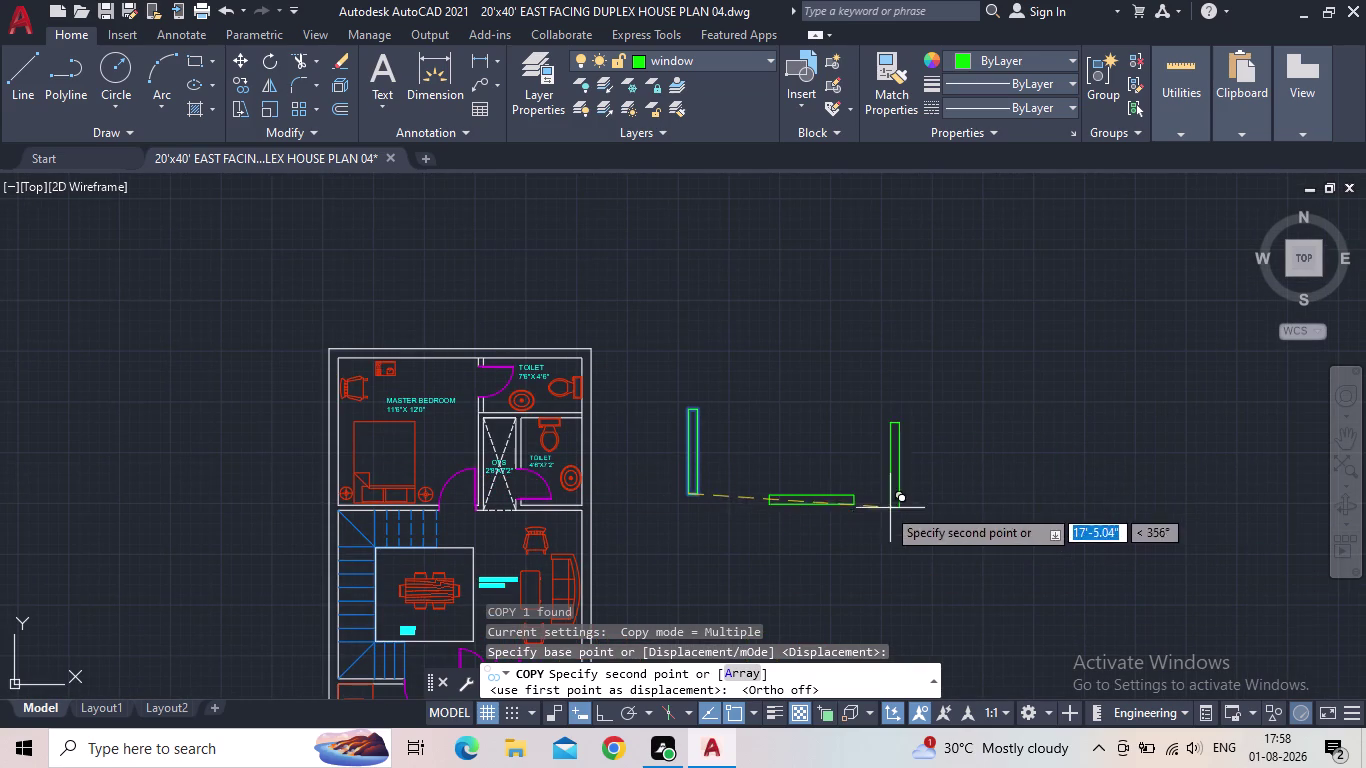
Delete the loose trial window rectangles beside the plan.
key(Escape)
drag(851, 529, 837, 522)
drag(644, 419, 658, 421)
key(Delete)
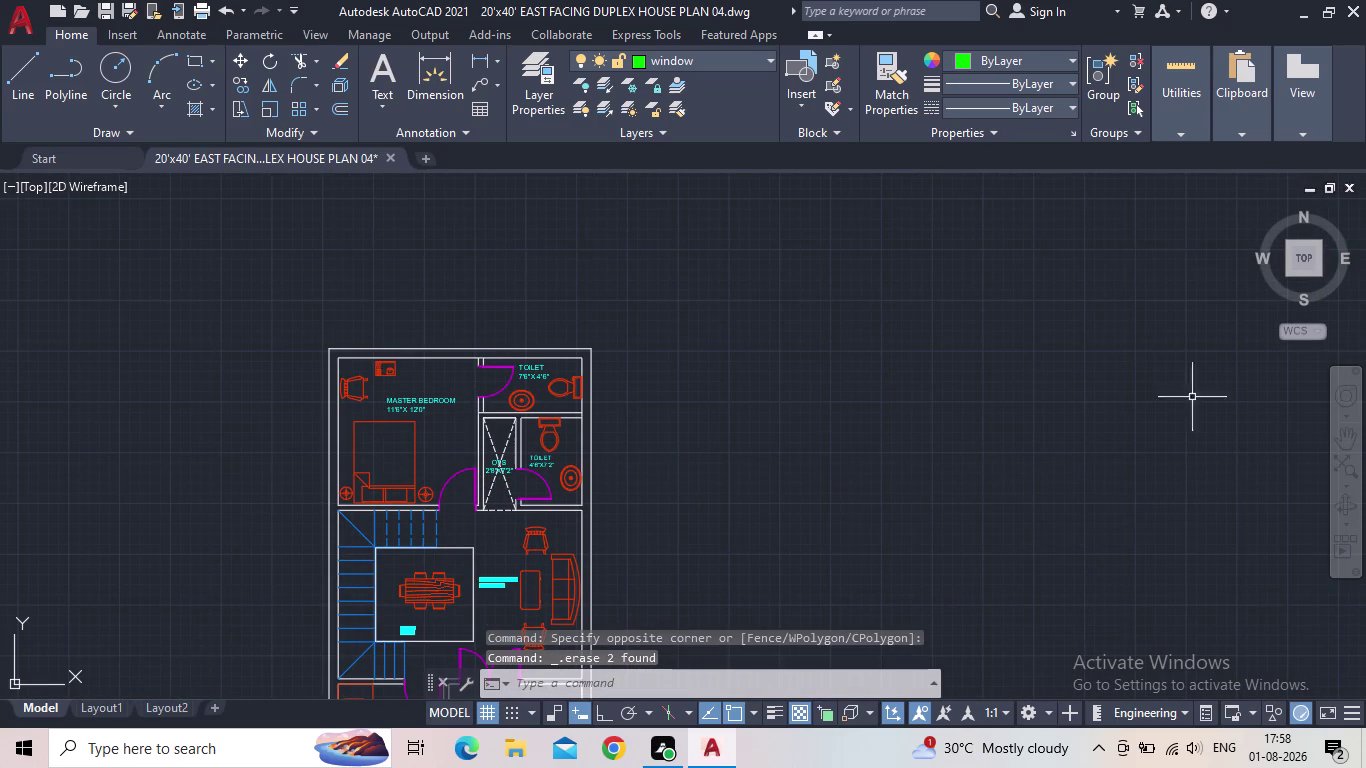
click(195, 60)
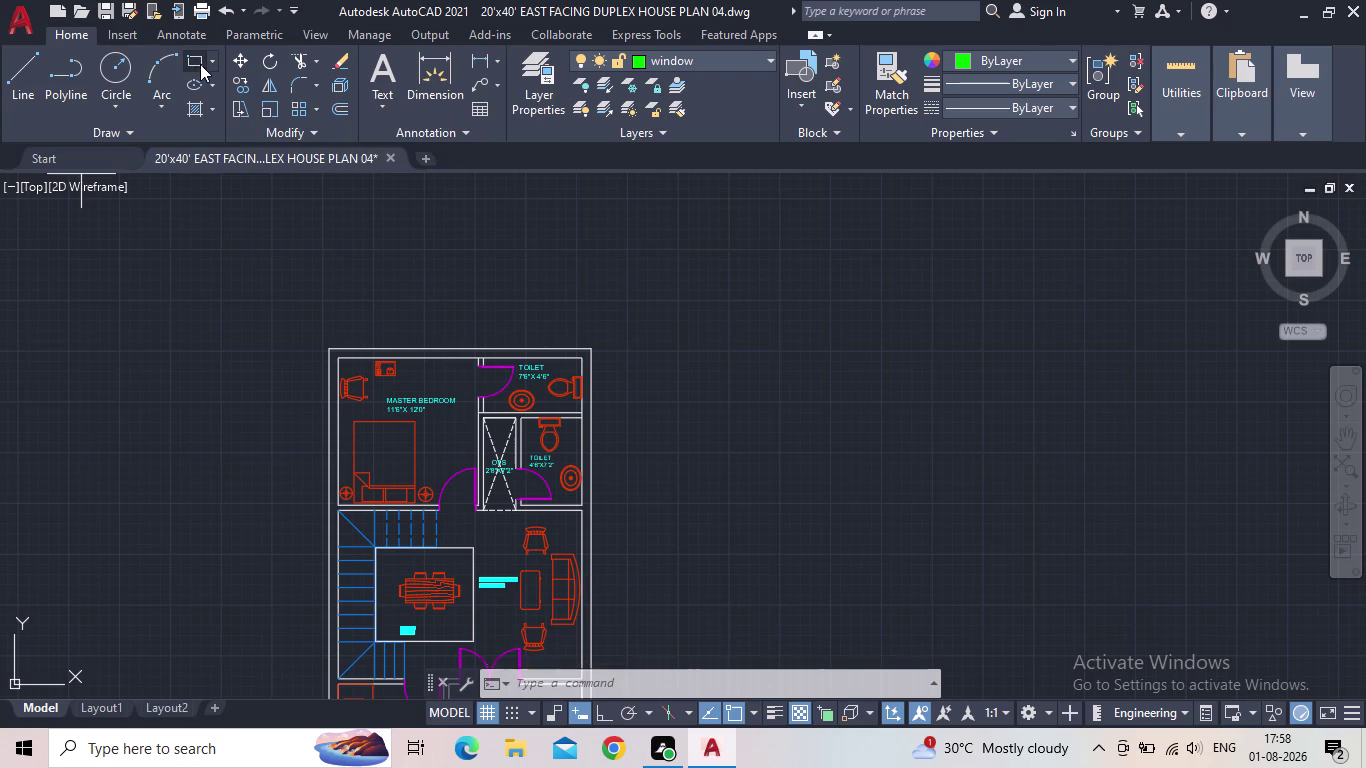
Try a 9-inch by 3-foot rectangle via the Dimensions option, then cancel it.
drag(750, 383, 801, 425)
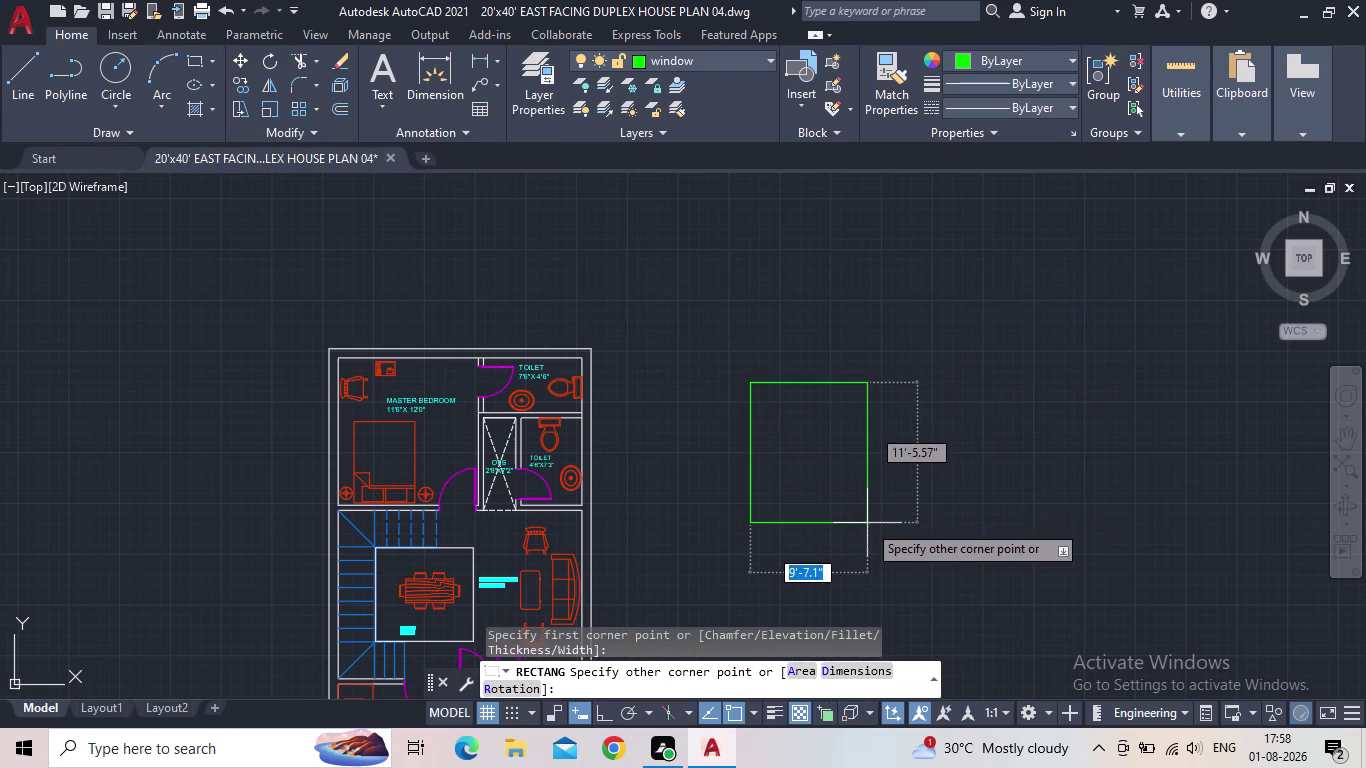
key(d)
key(Return)
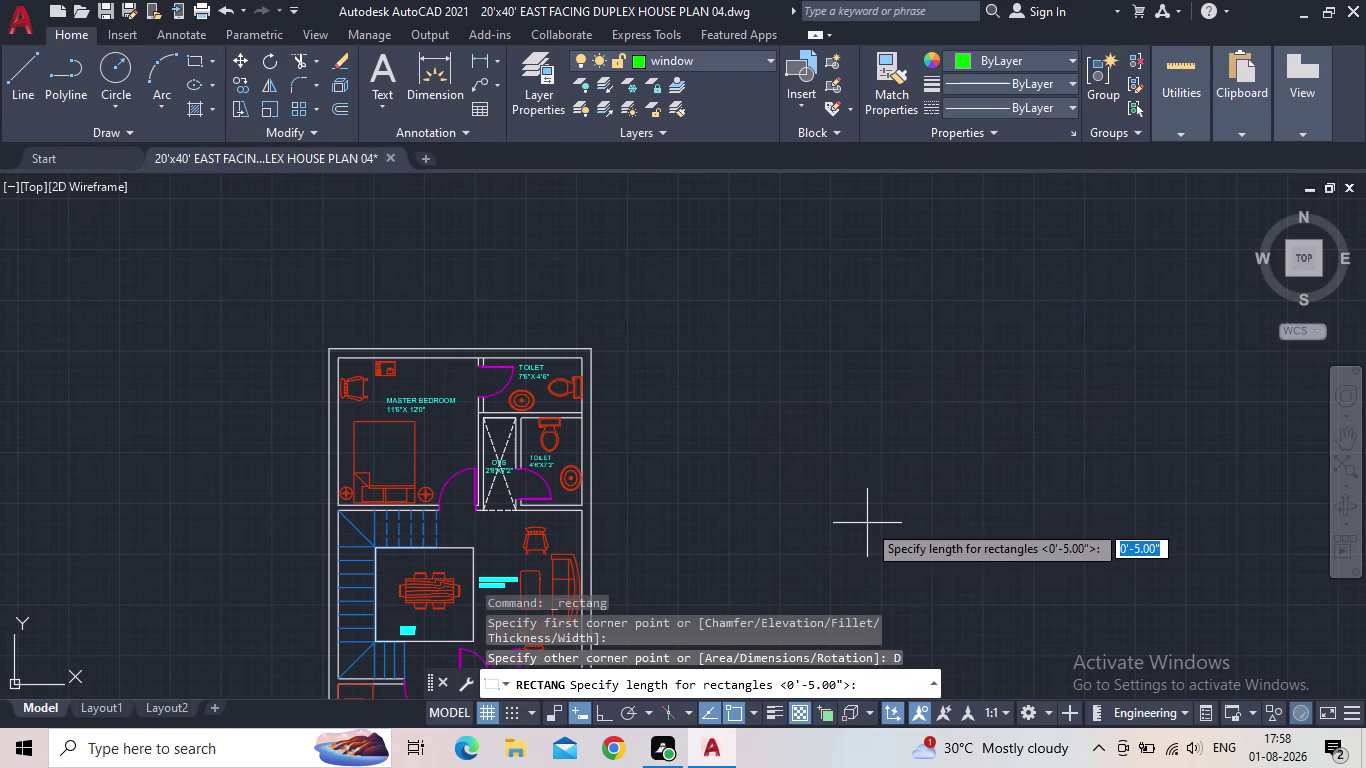
key(5)
key(BackSpace)
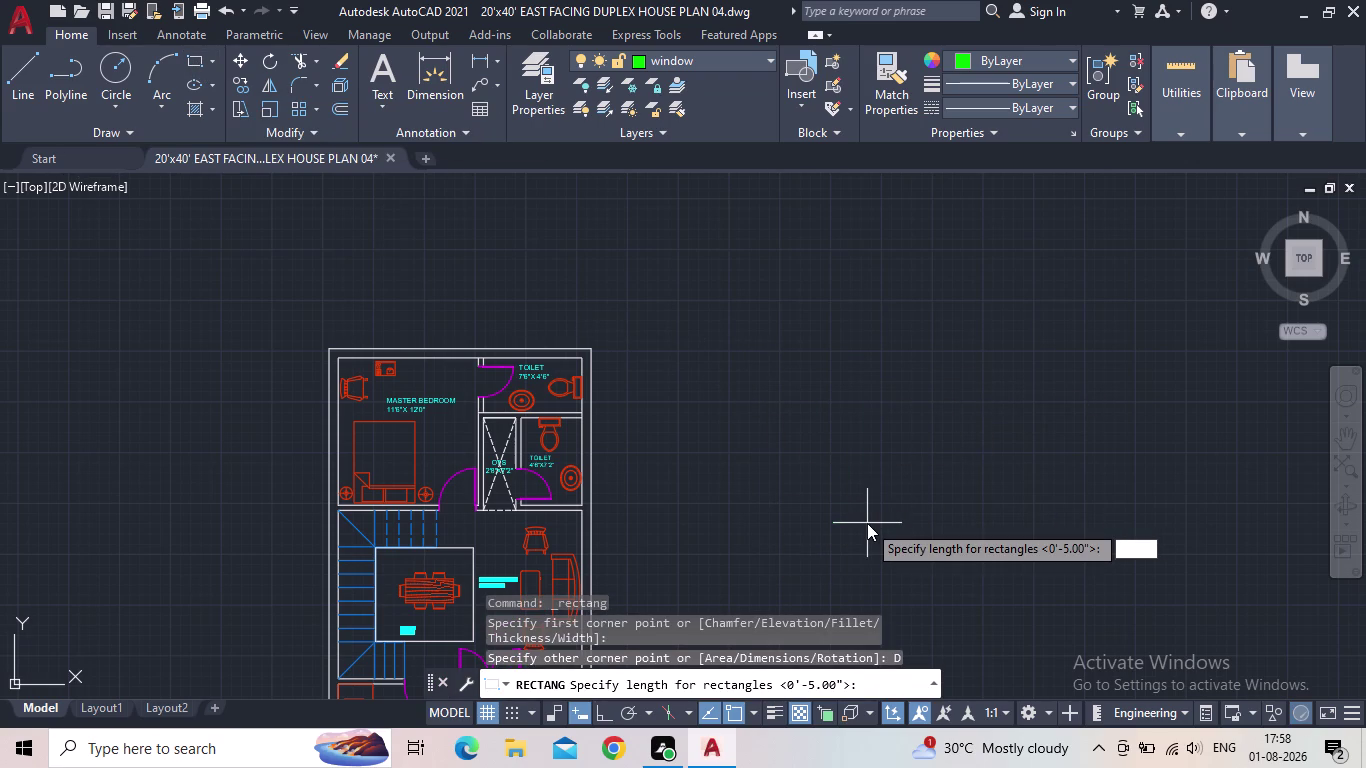
key(9)
key(shift+quotedbl)
key(Return)
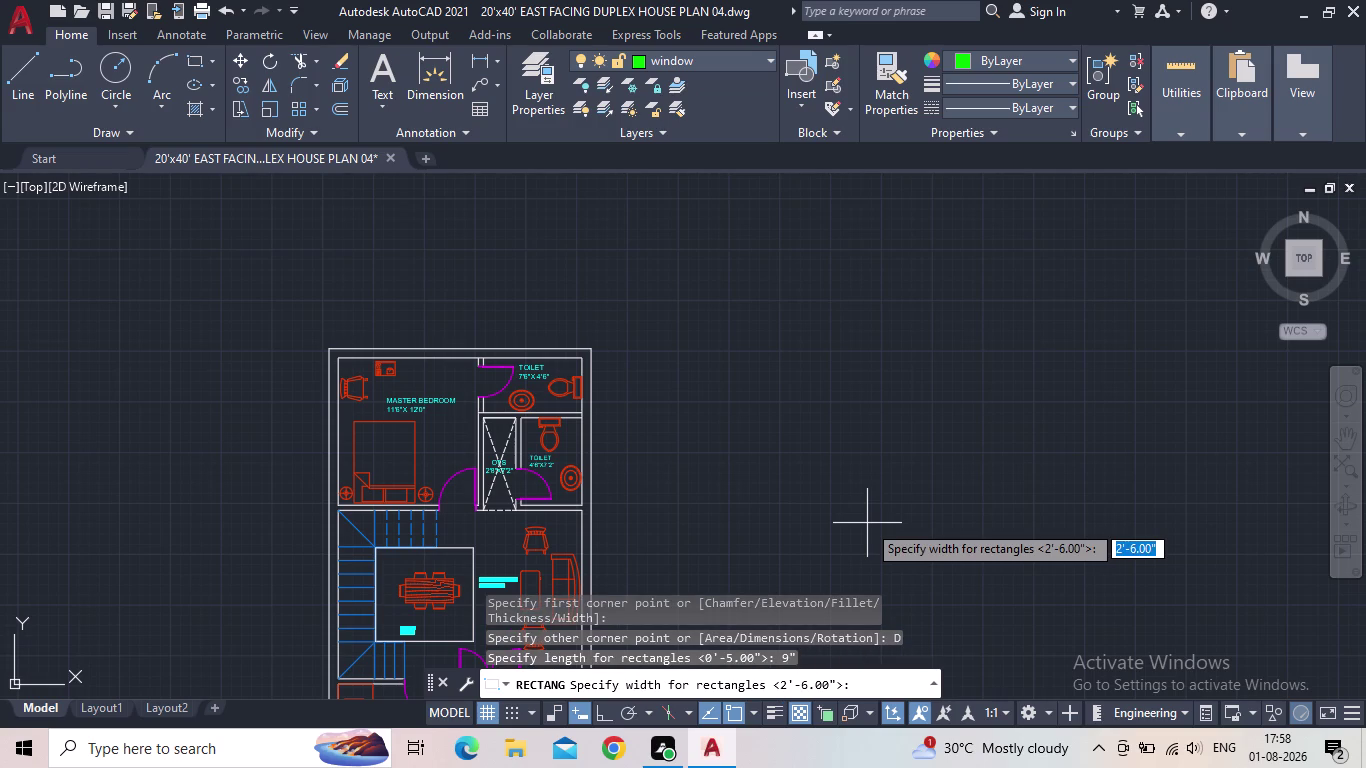
key(3)
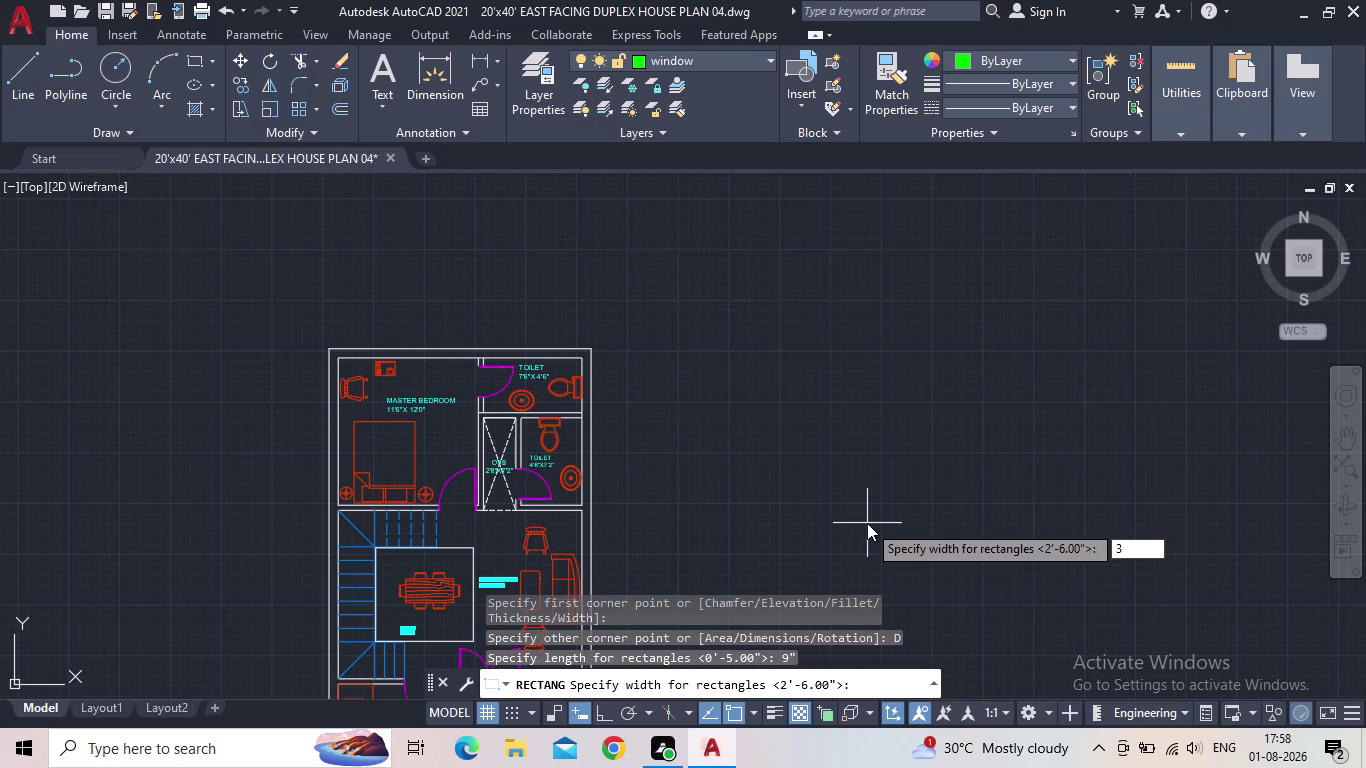
key(apostrophe)
key(Return)
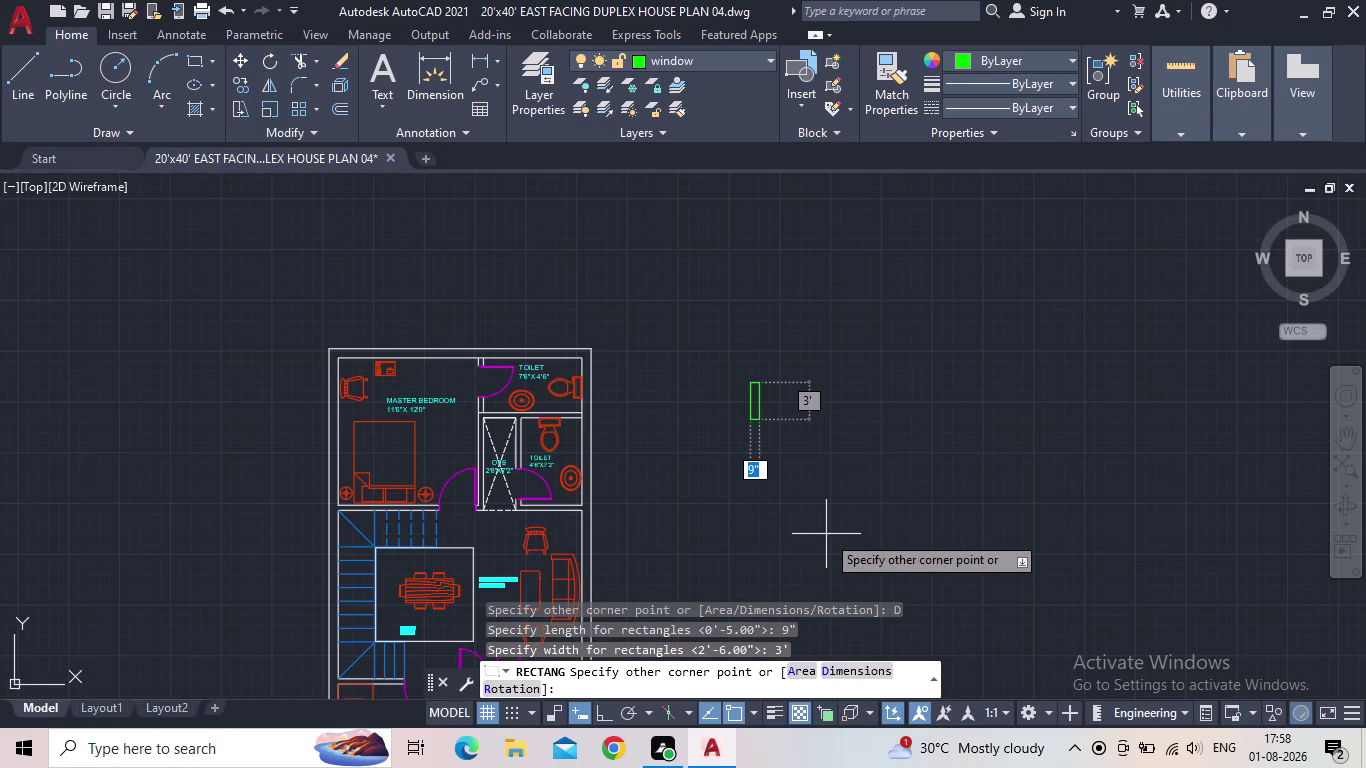
key(Escape)
Draw a 9-inch by 4-foot rectangle with RECTANG Dimensions and place it beside the plan.
key(r)
text(EC)
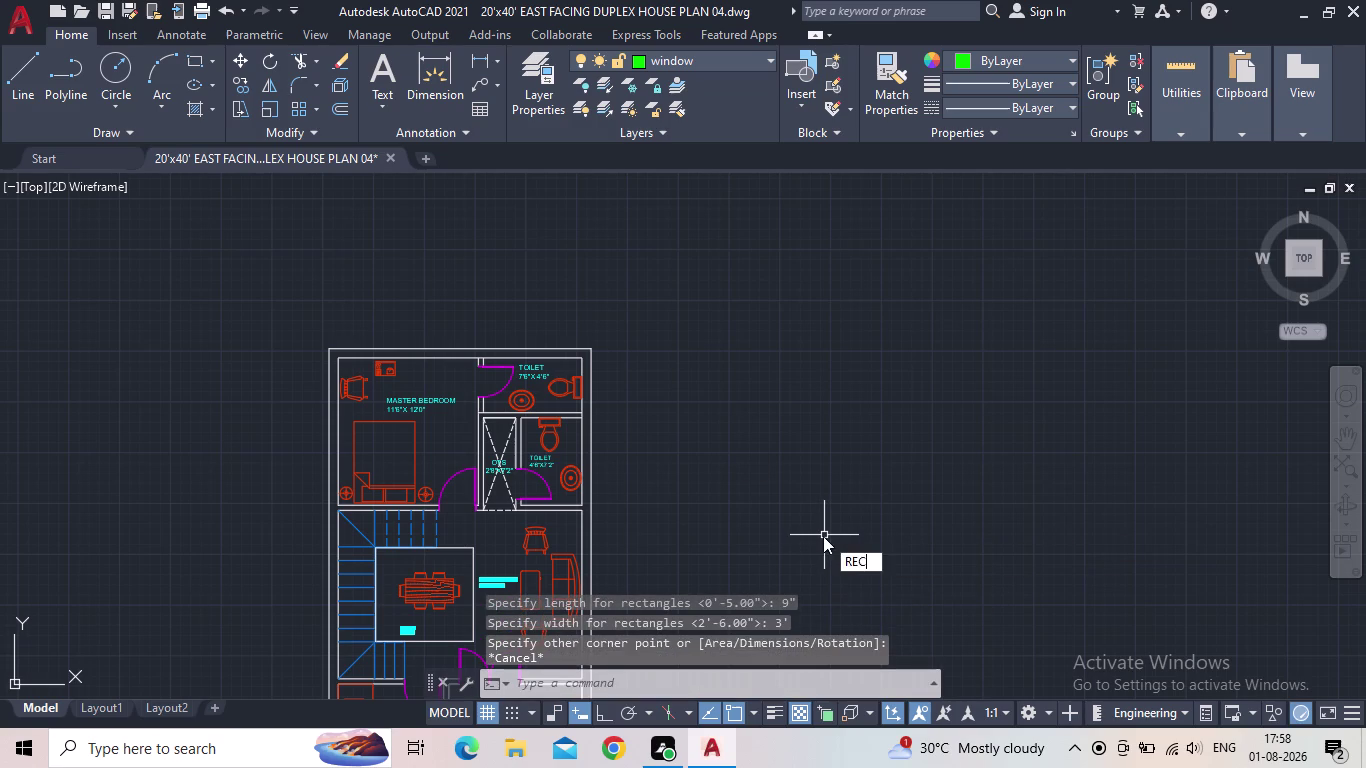
key(space)
drag(755, 413, 759, 423)
text(D)
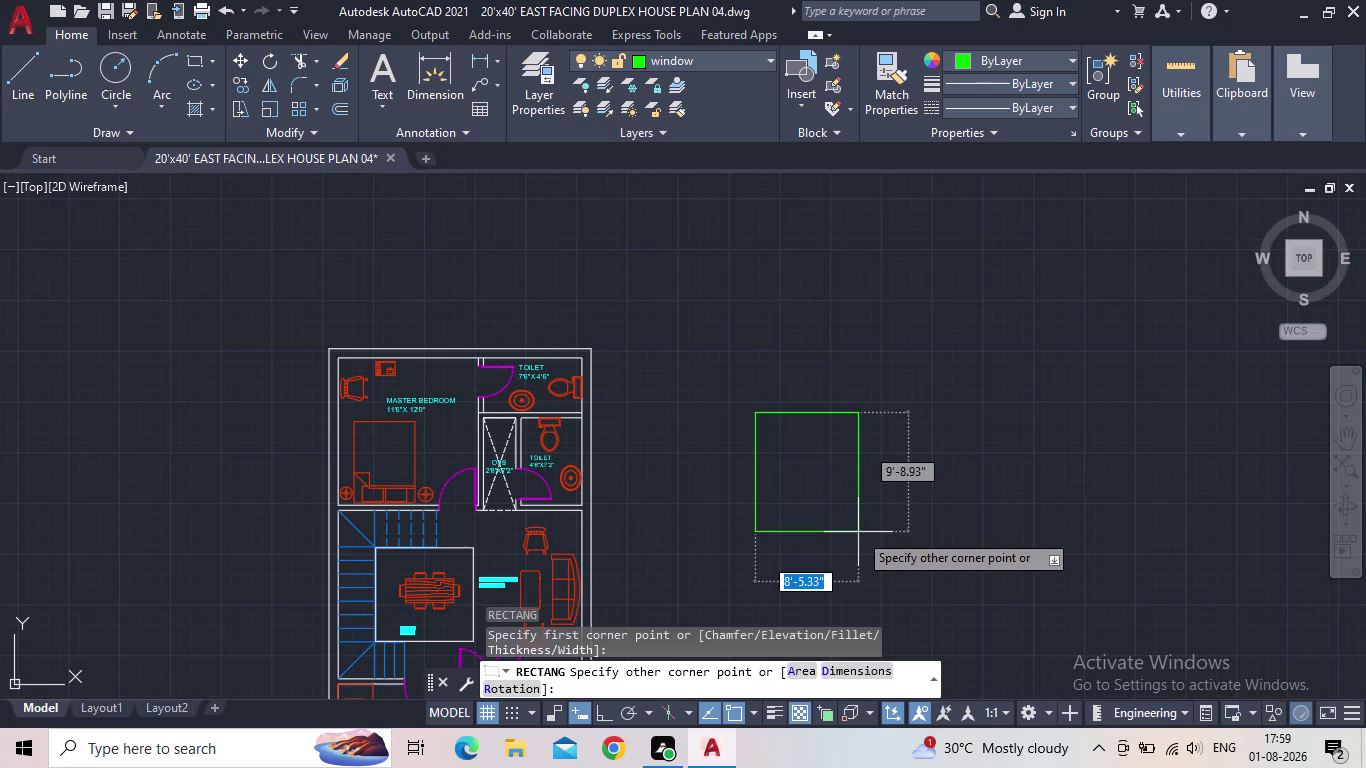
key(space)
key(9)
key(shift+quotedbl)
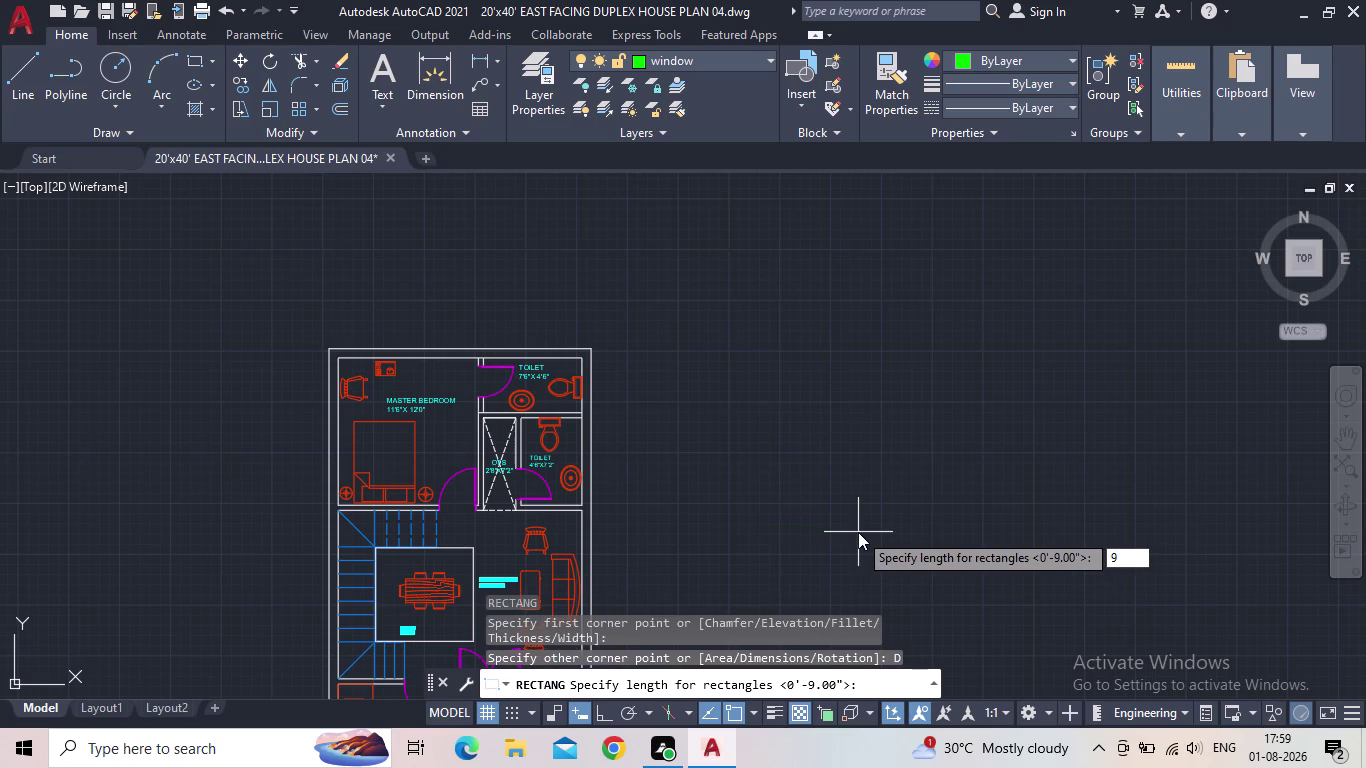
key(Return)
text(4)
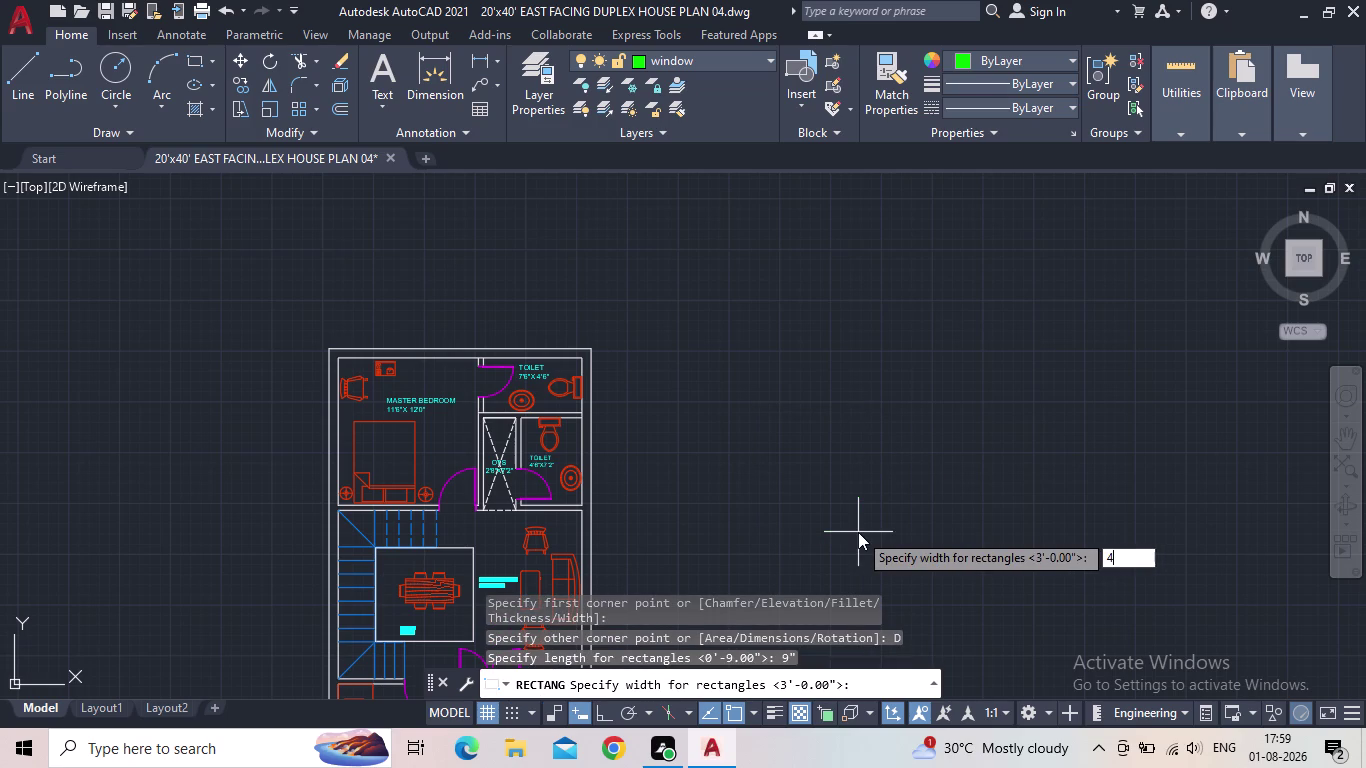
text(')
key(Return)
click(859, 521)
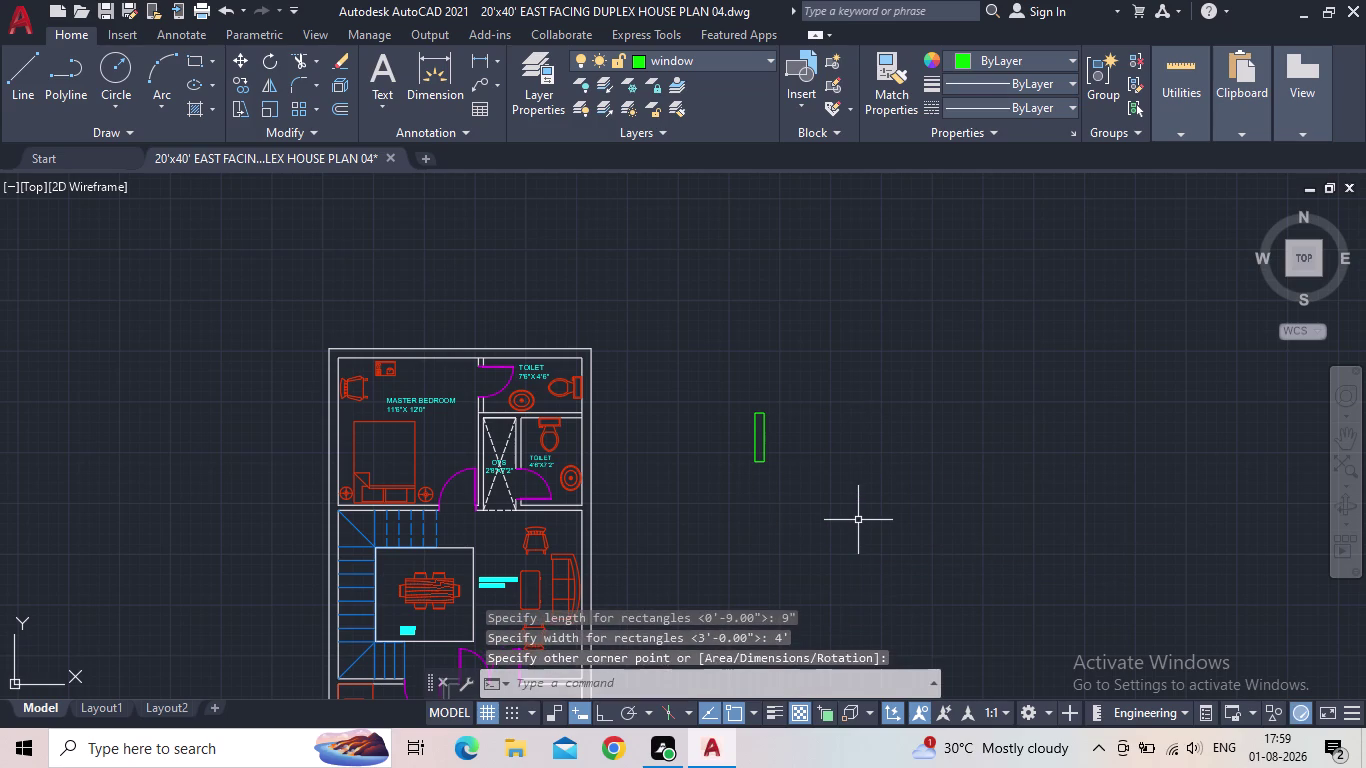
key(Escape)
scroll(up, 3)
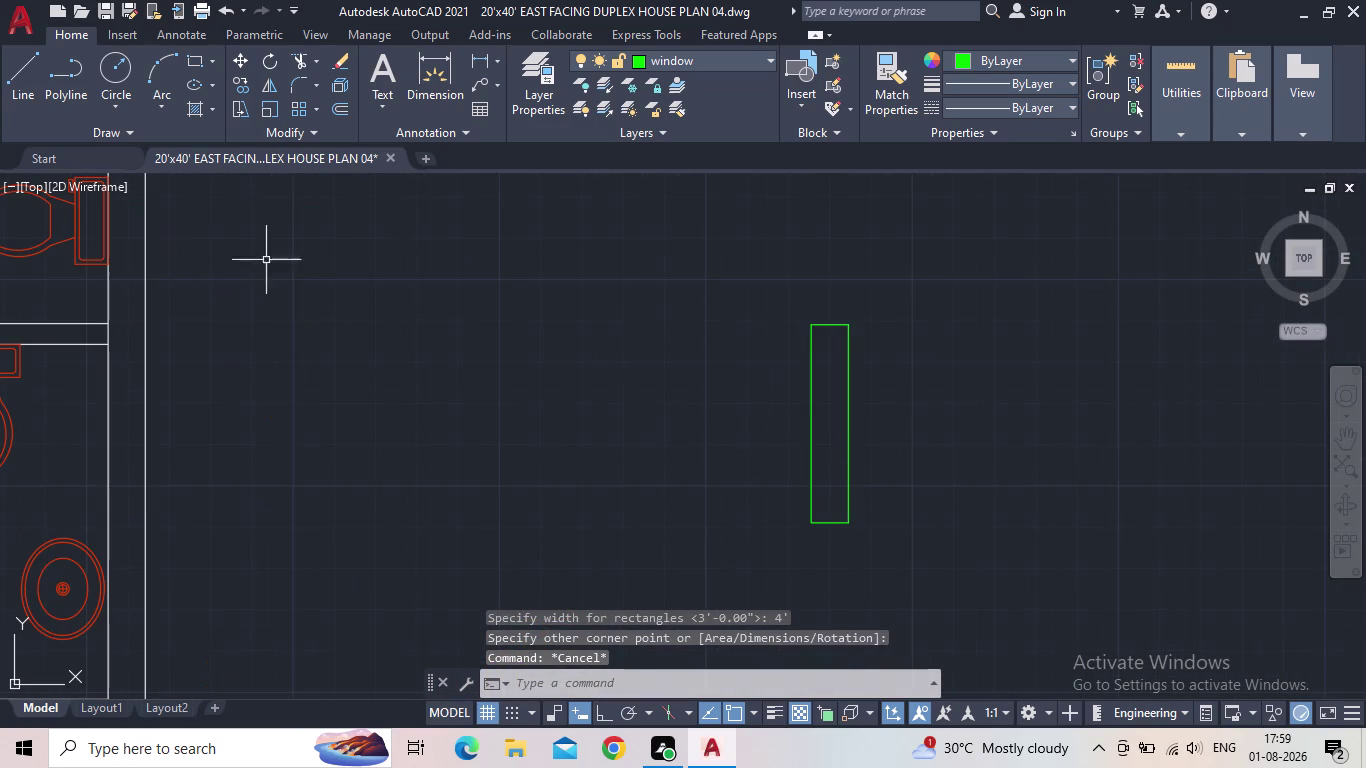
Draw a vertical dividing line between the window's top and bottom edge midpoints.
key(l)
key(space)
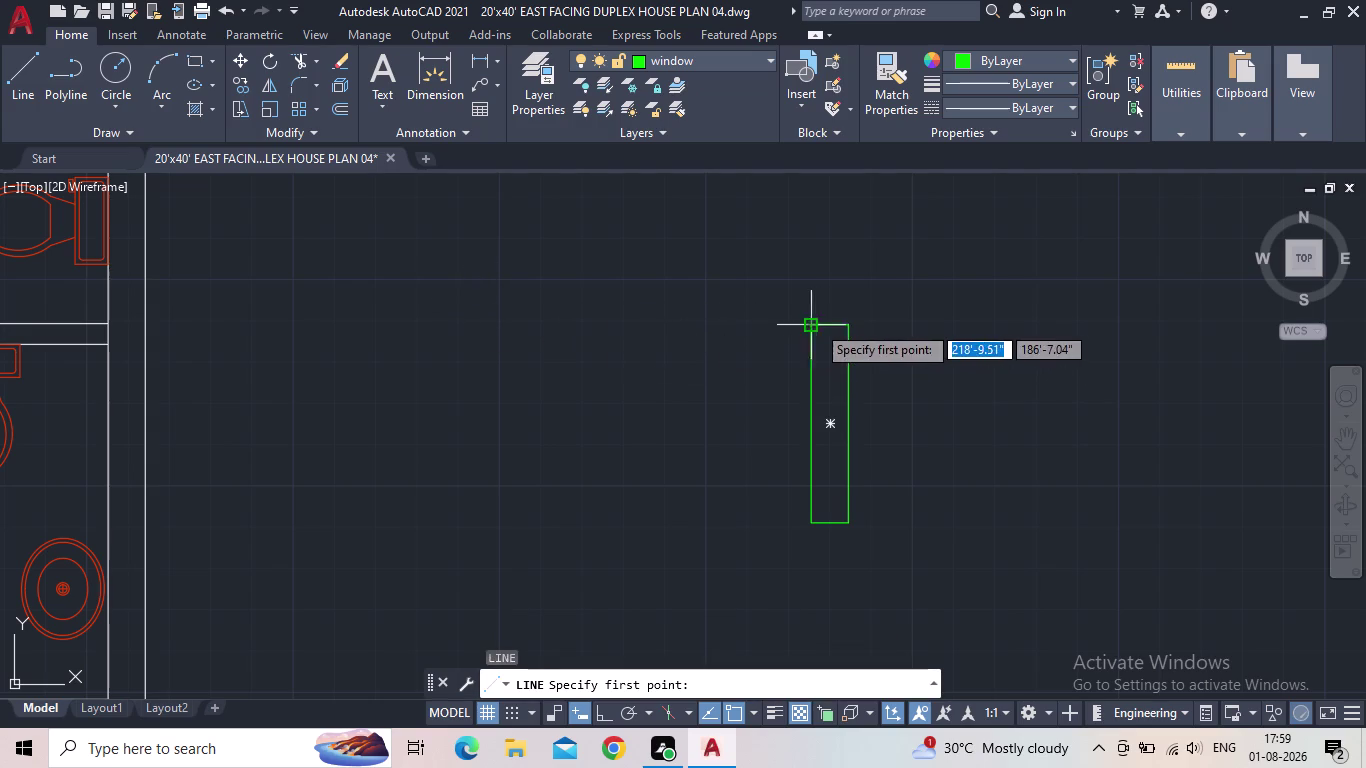
click(826, 329)
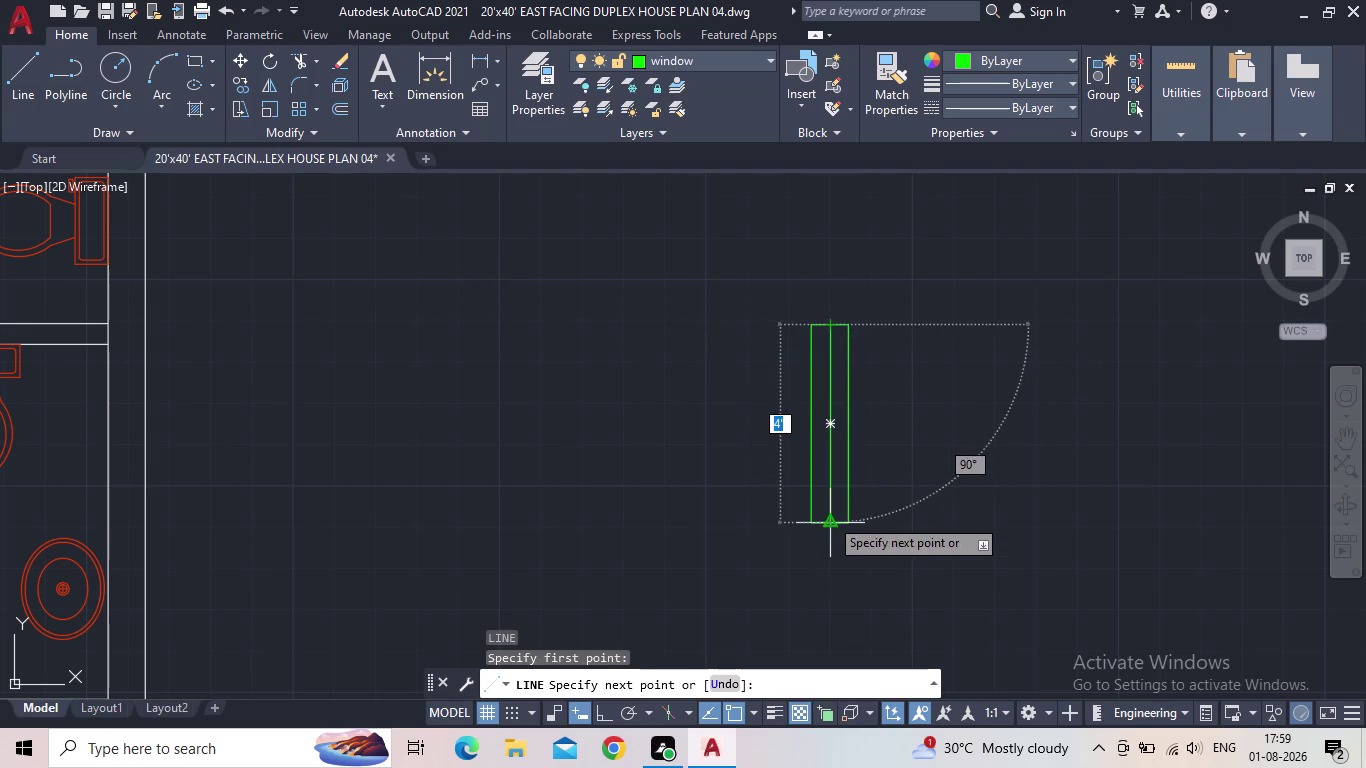
click(829, 517)
key(Escape)
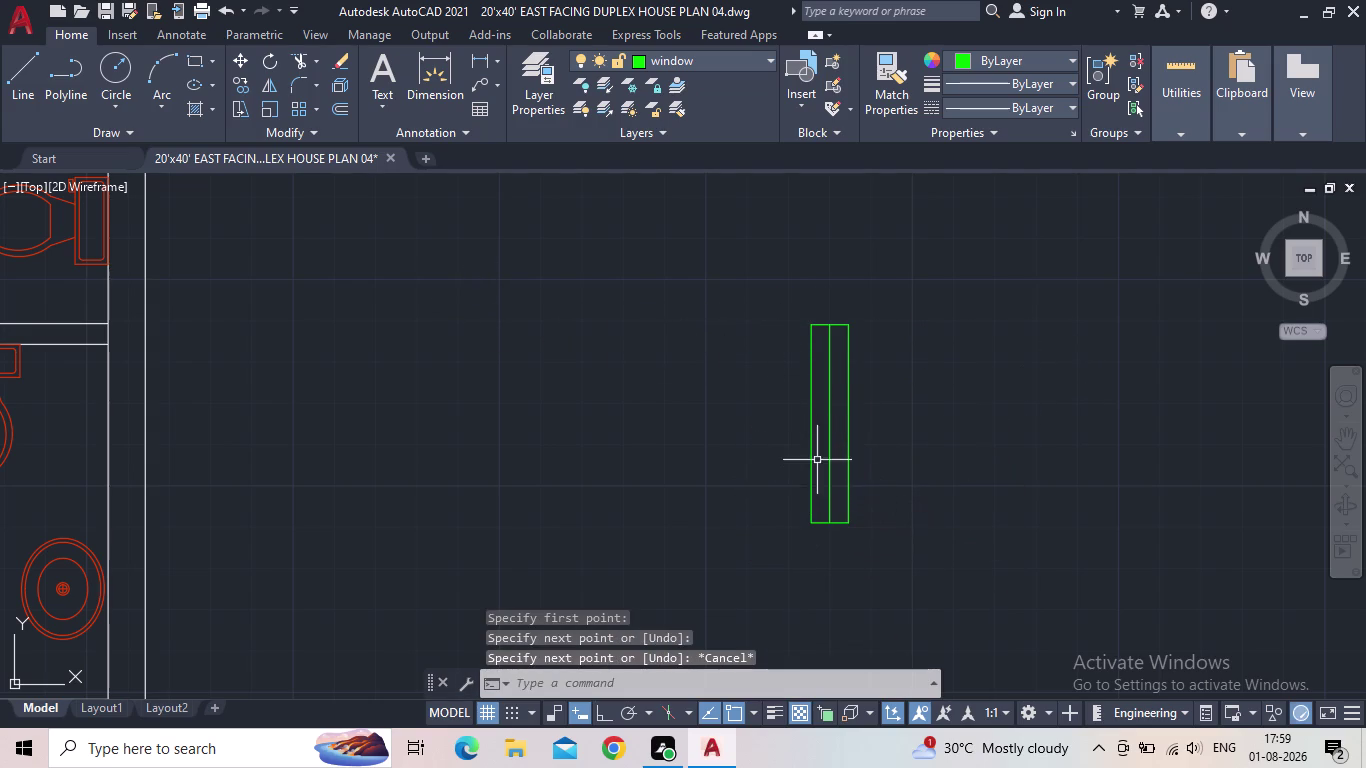
scroll(up, 3)
scroll(down, 3)
Copy the double-line window to a spot on its right.
click(927, 561)
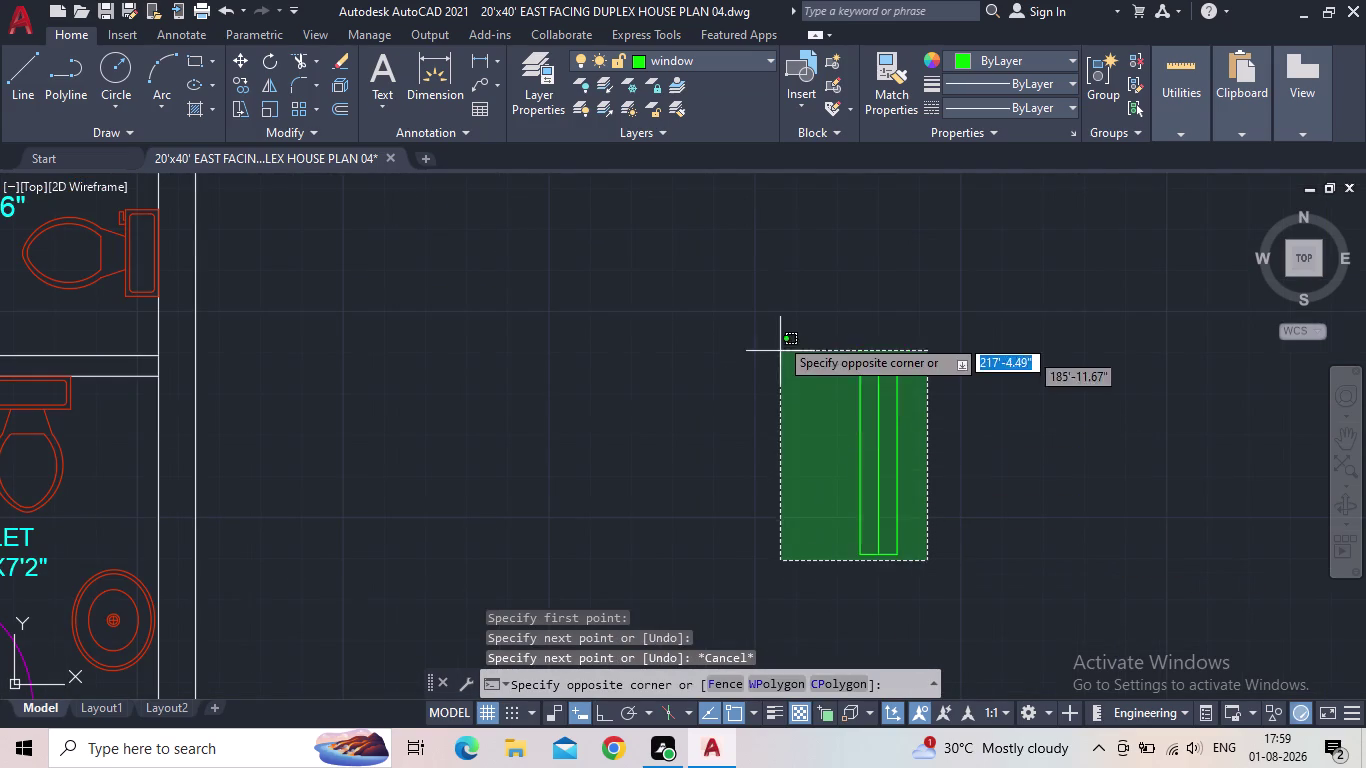
click(774, 316)
key(c)
key(o)
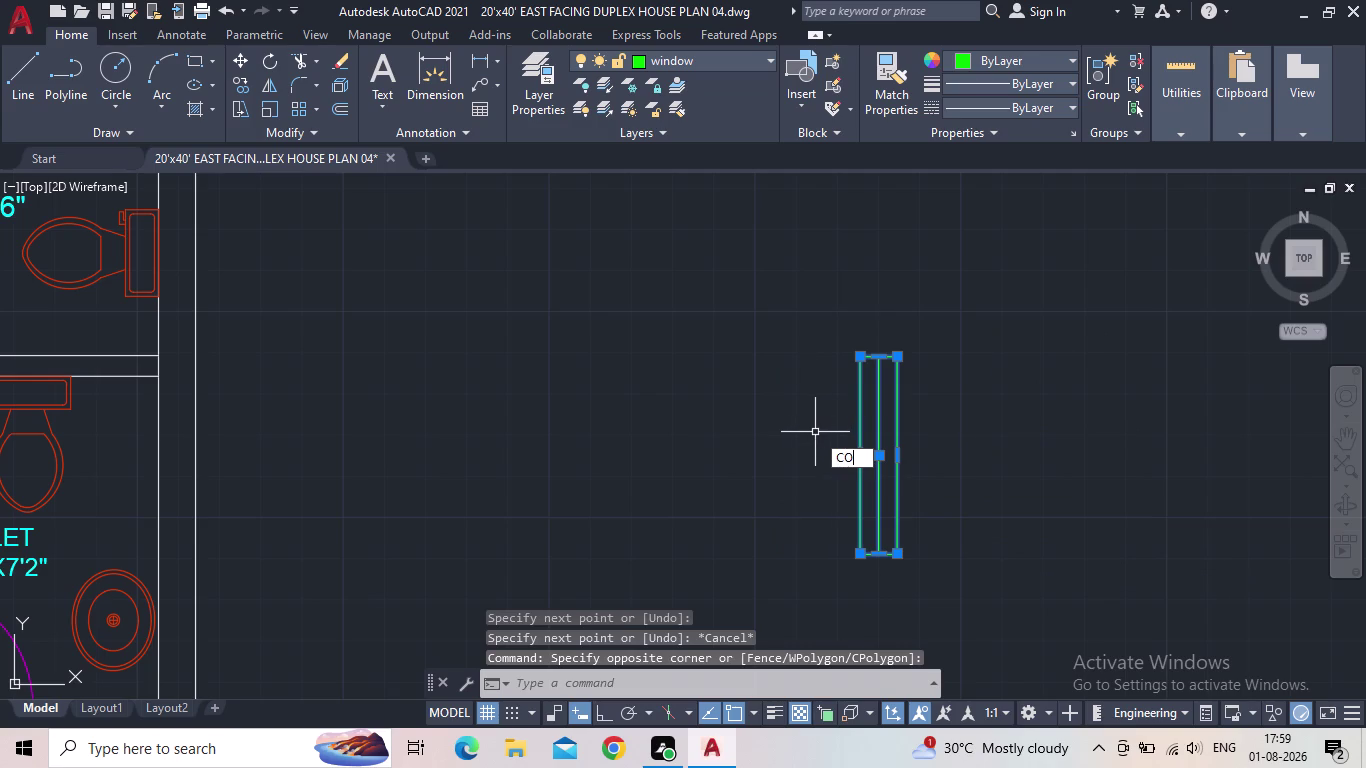
key(Return)
drag(878, 553, 892, 550)
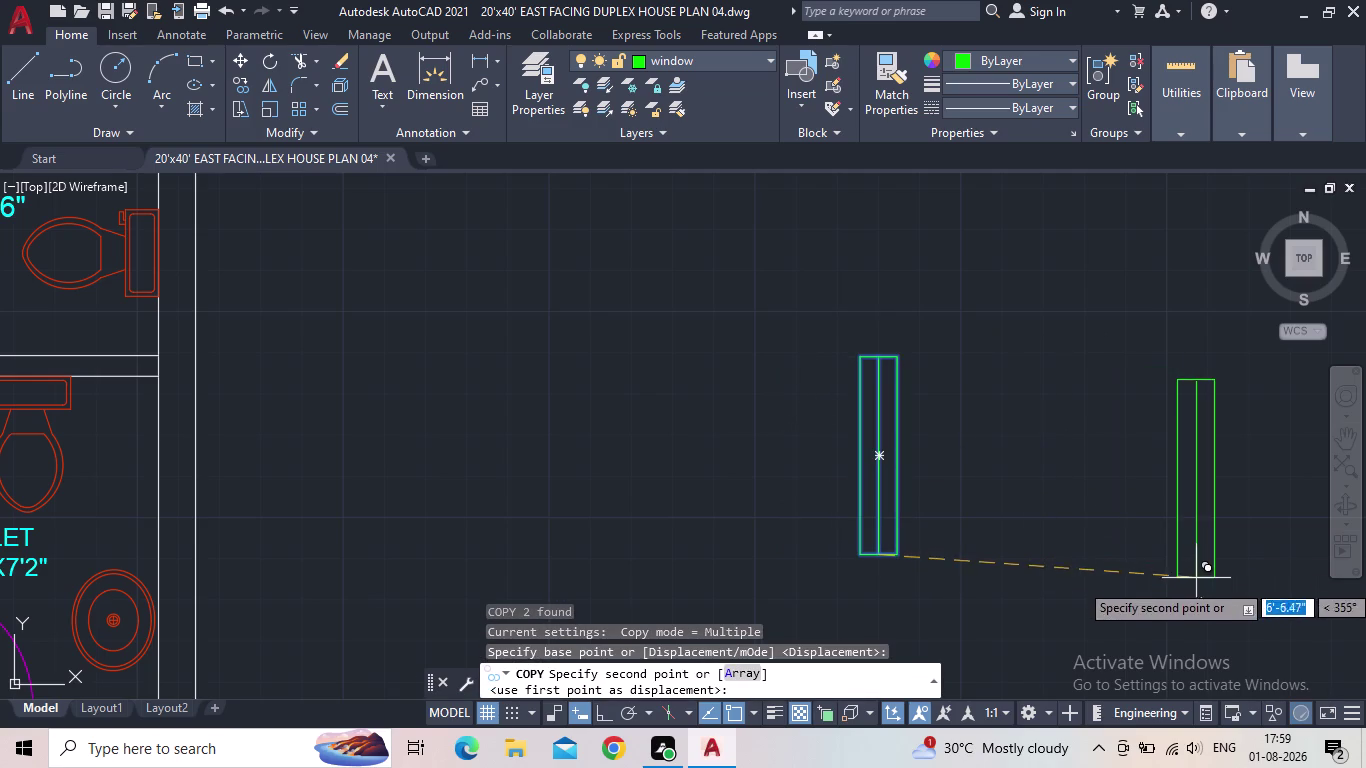
click(1213, 584)
middle_drag(1122, 605, 880, 621)
scroll(down, 3)
key(Escape)
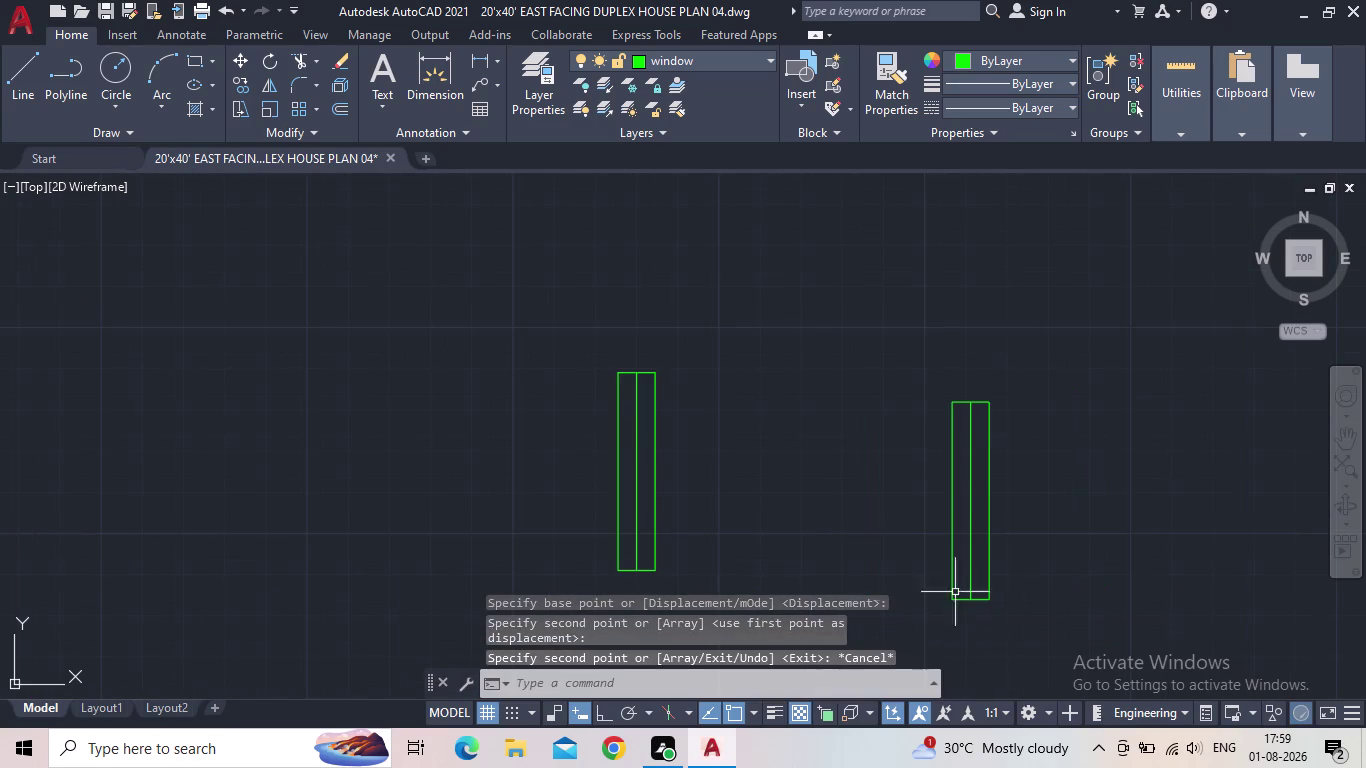
Rotate the copied window 90° about its bottom corner so it lies horizontally.
drag(1046, 604, 1027, 595)
click(869, 487)
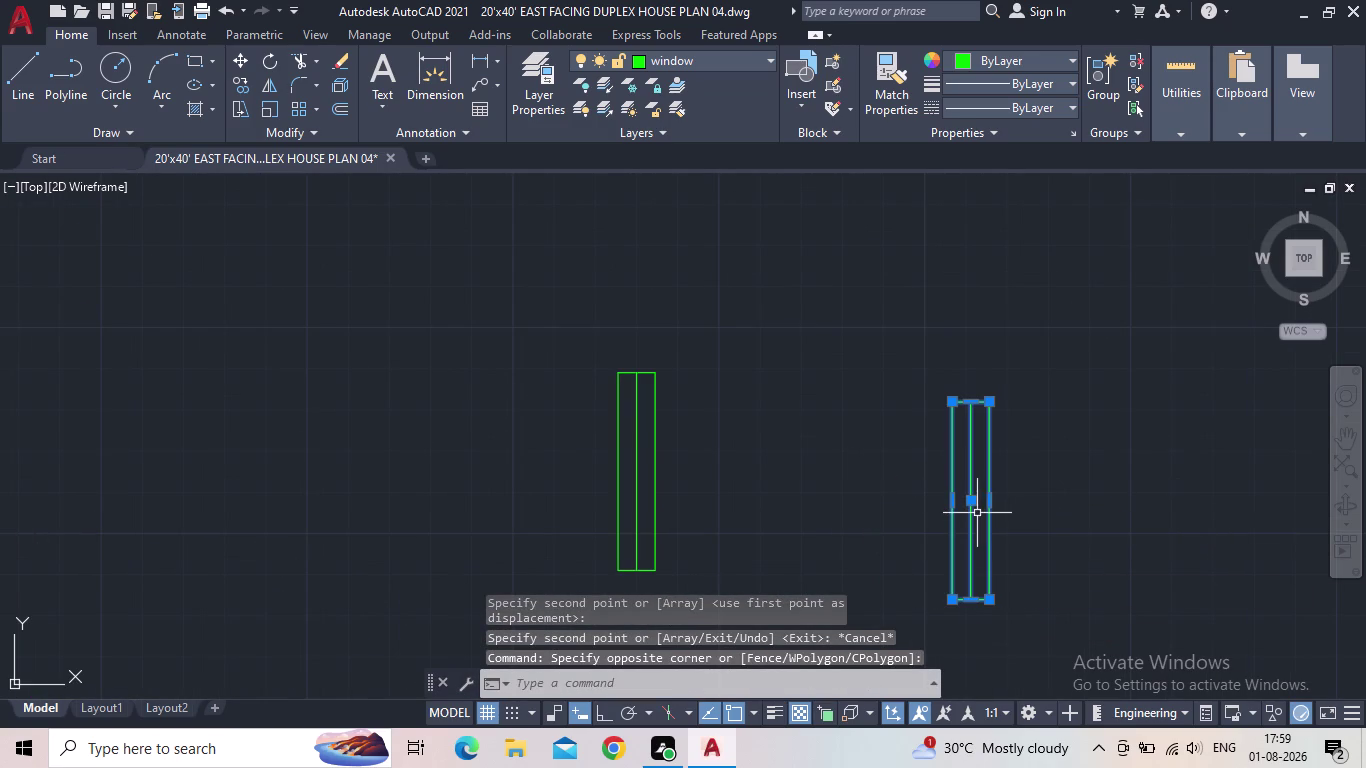
key(r)
key(o)
key(Return)
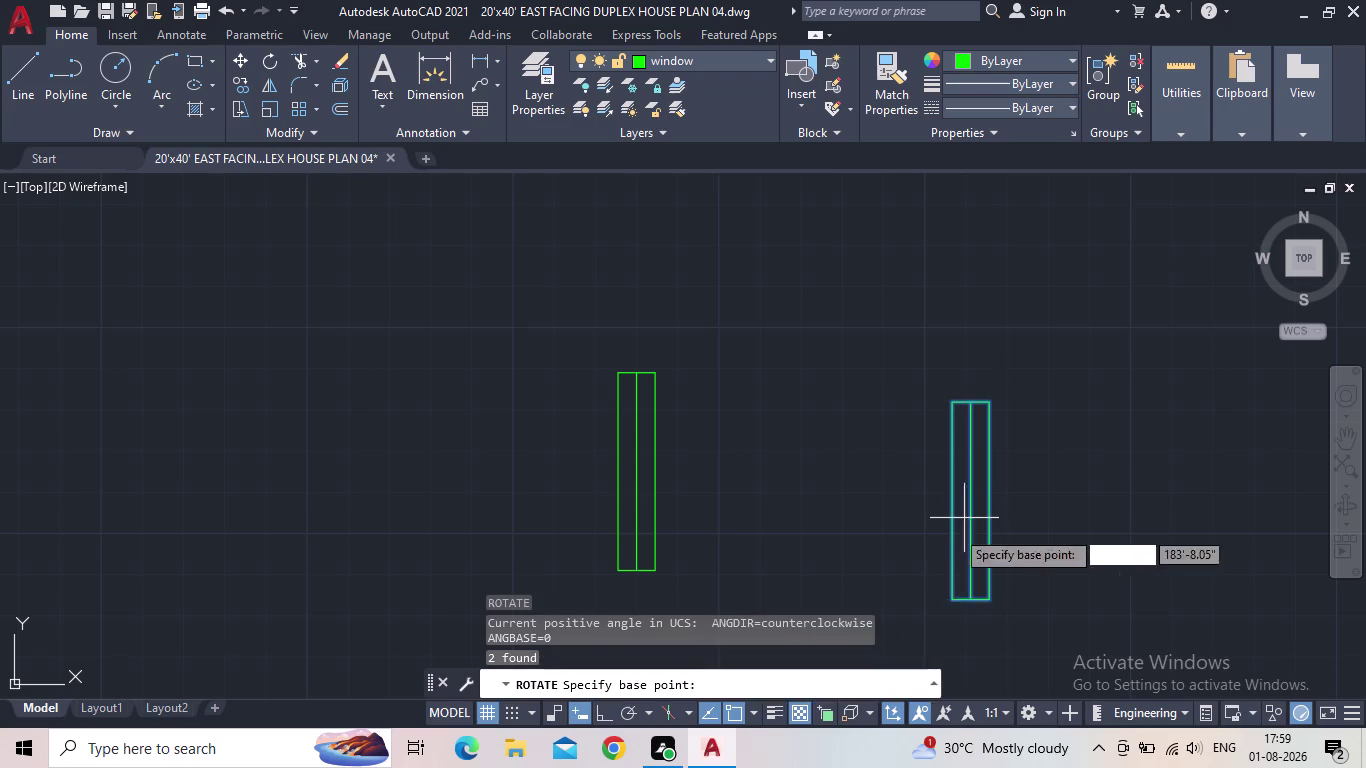
click(606, 712)
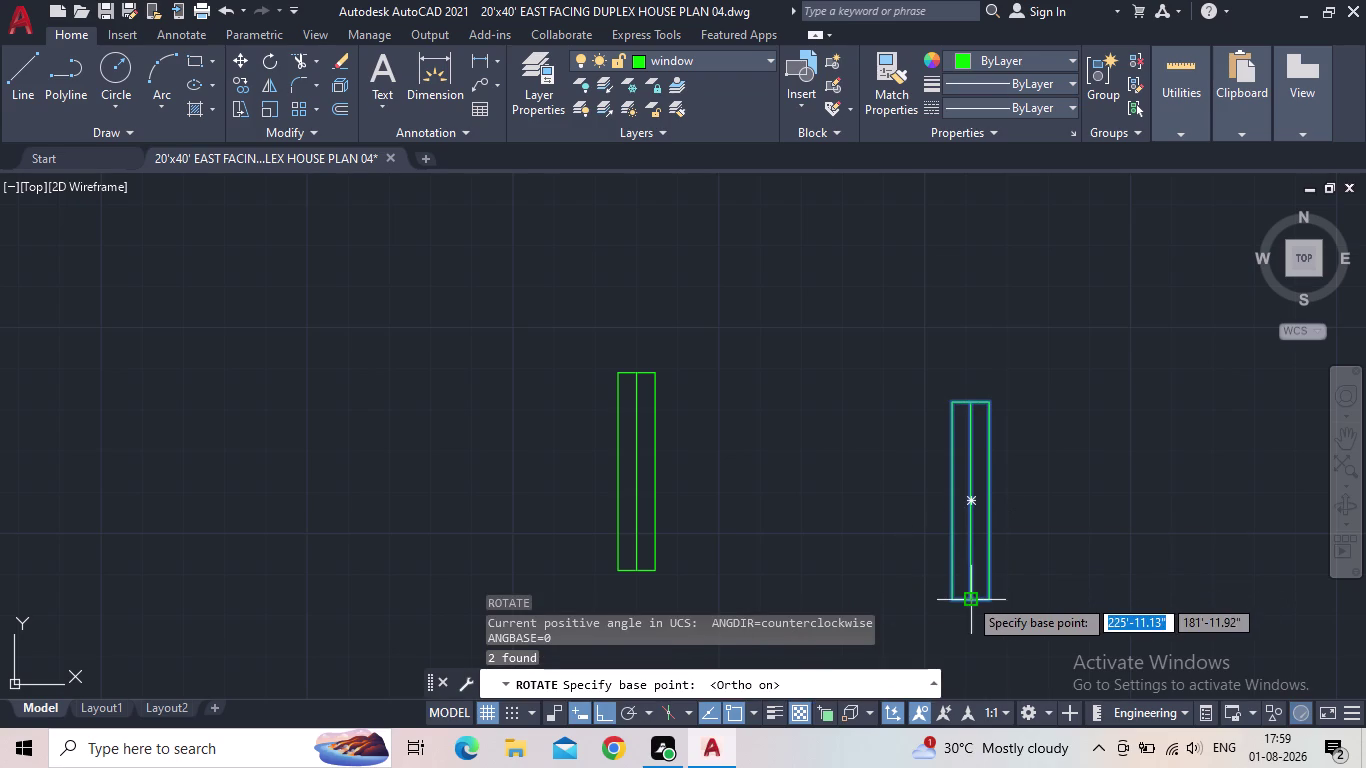
click(954, 600)
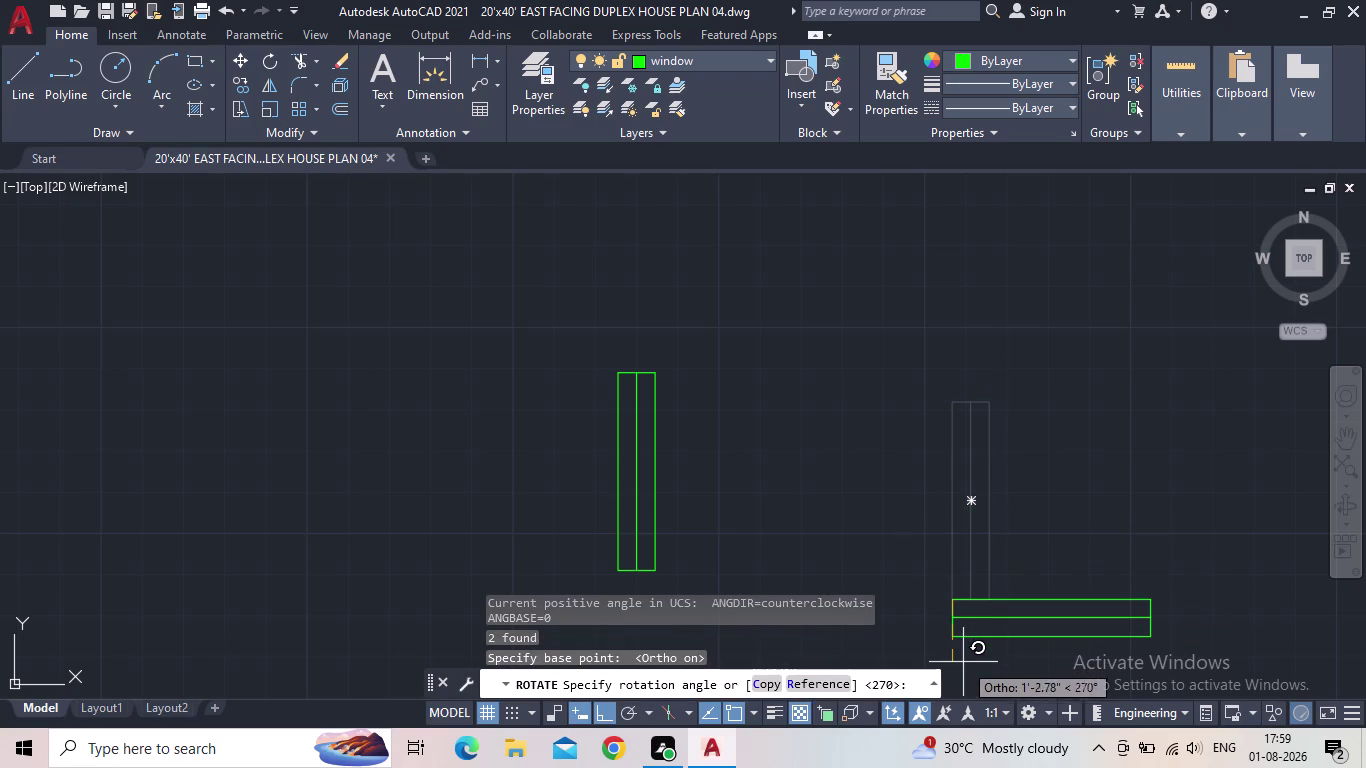
middle_drag(958, 668, 1015, 524)
click(1018, 577)
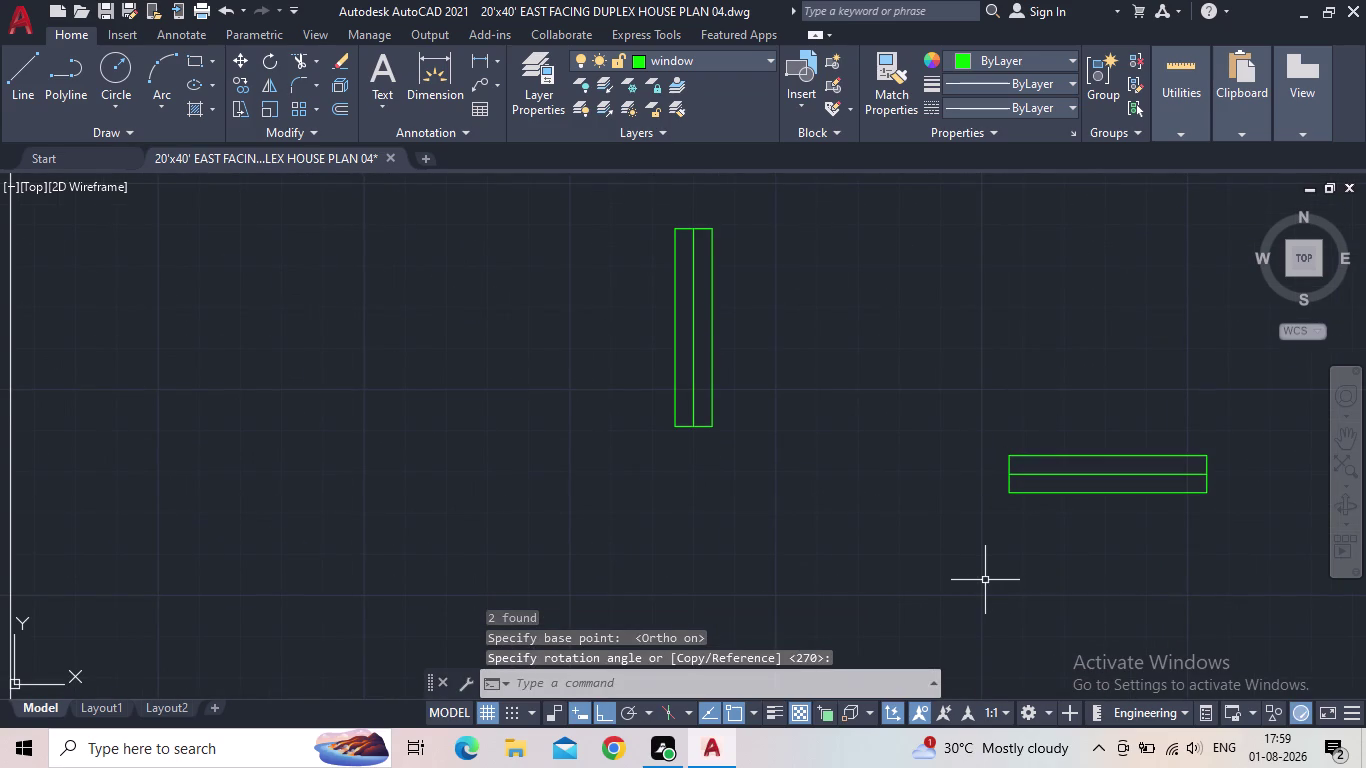
key(Escape)
Select the upright vertical window block.
drag(821, 529, 767, 454)
click(552, 250)
scroll(up, 3)
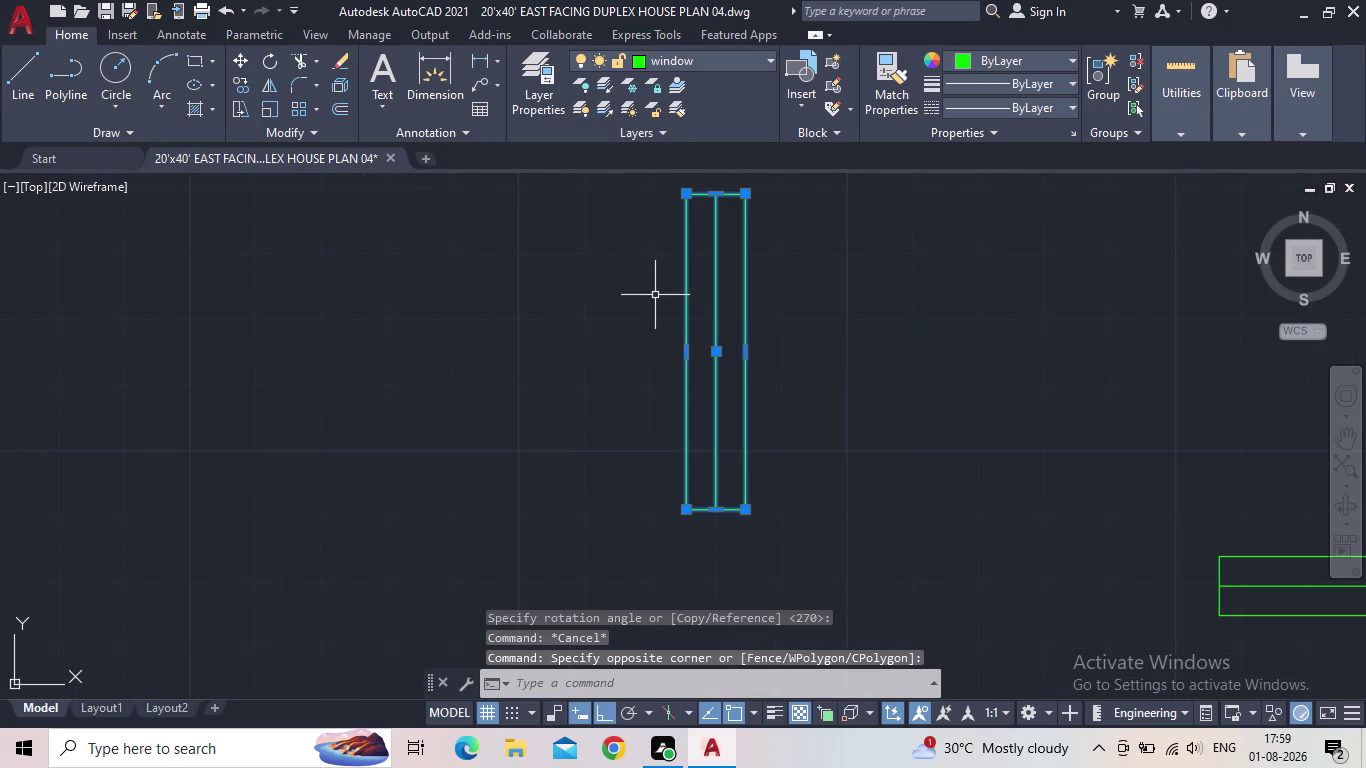
Copy the vertical window from its bottom corner into the master bedroom's west wall.
key(c)
key(o)
key(Return)
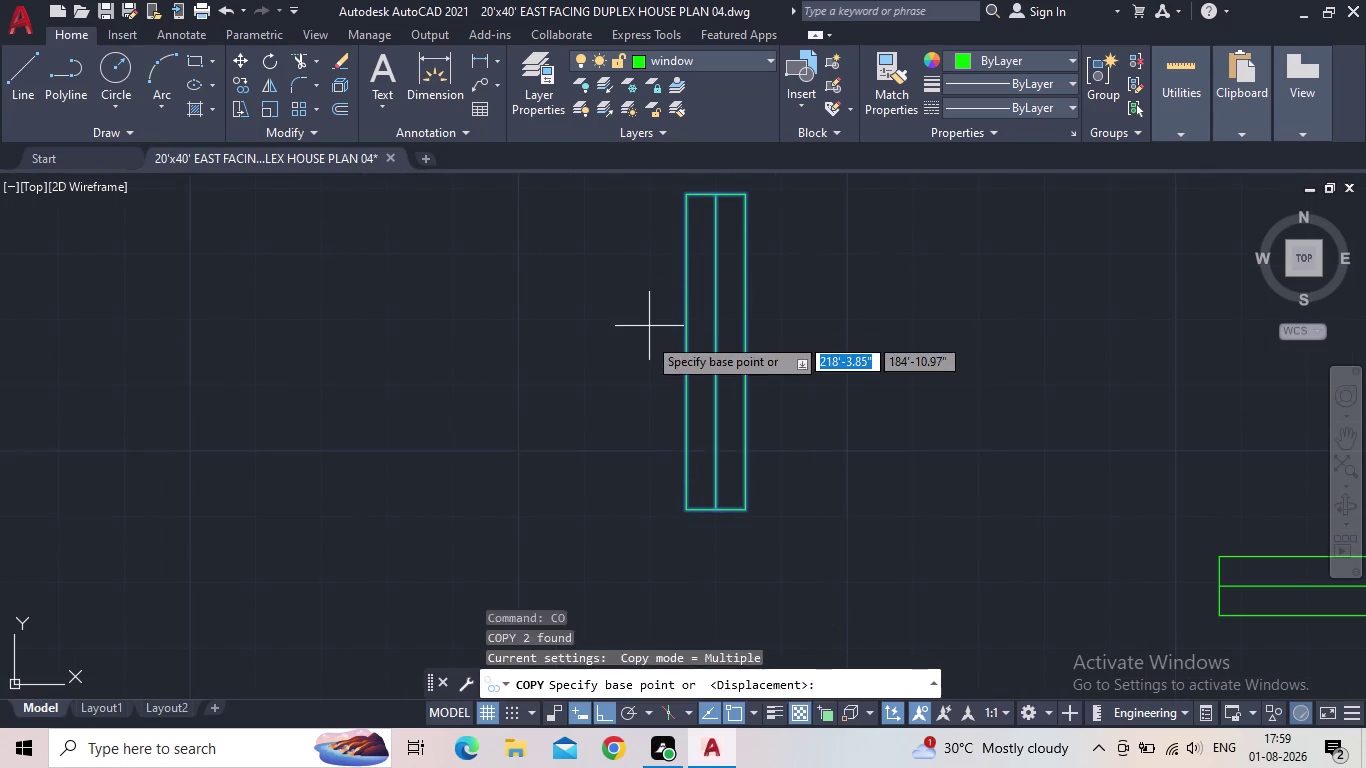
click(606, 715)
click(687, 513)
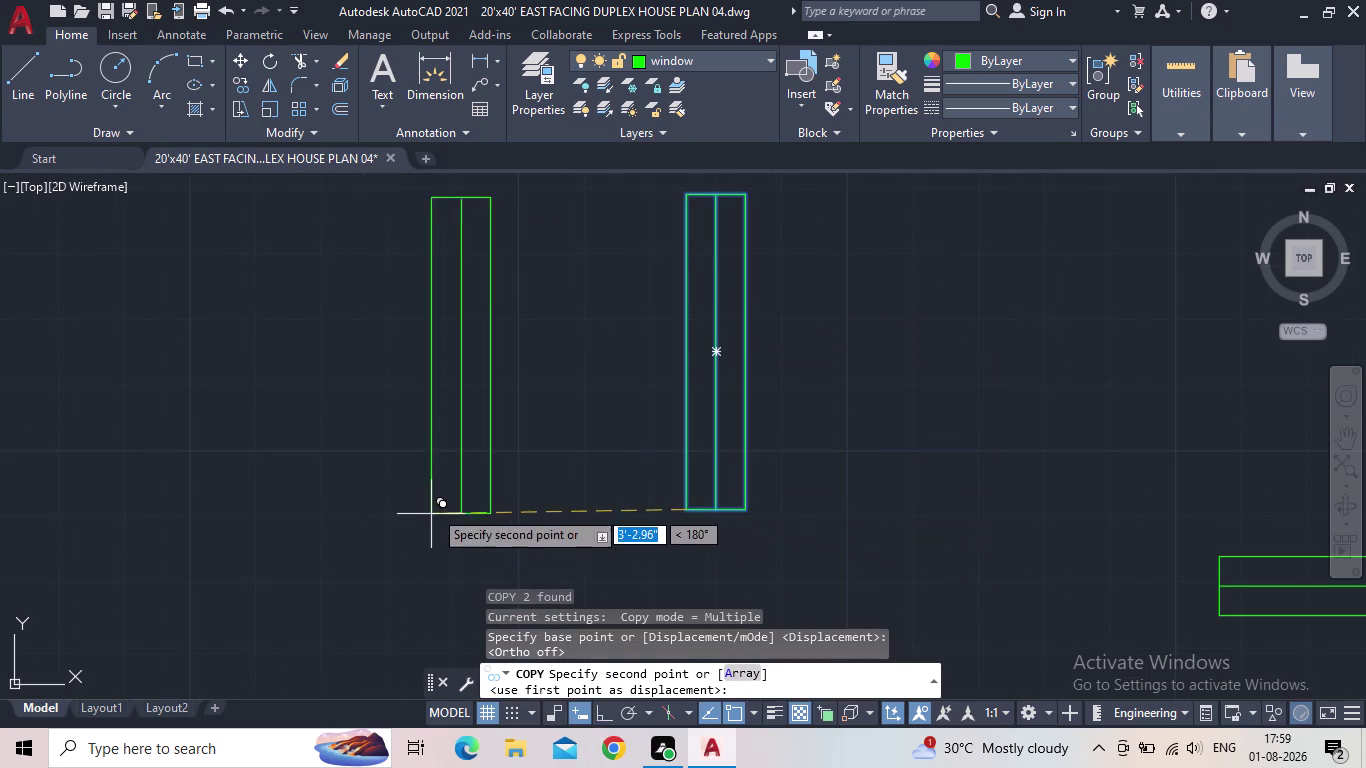
middle_drag(448, 511, 1038, 606)
scroll(down, 3)
middle_drag(829, 515, 1013, 418)
scroll(down, 3)
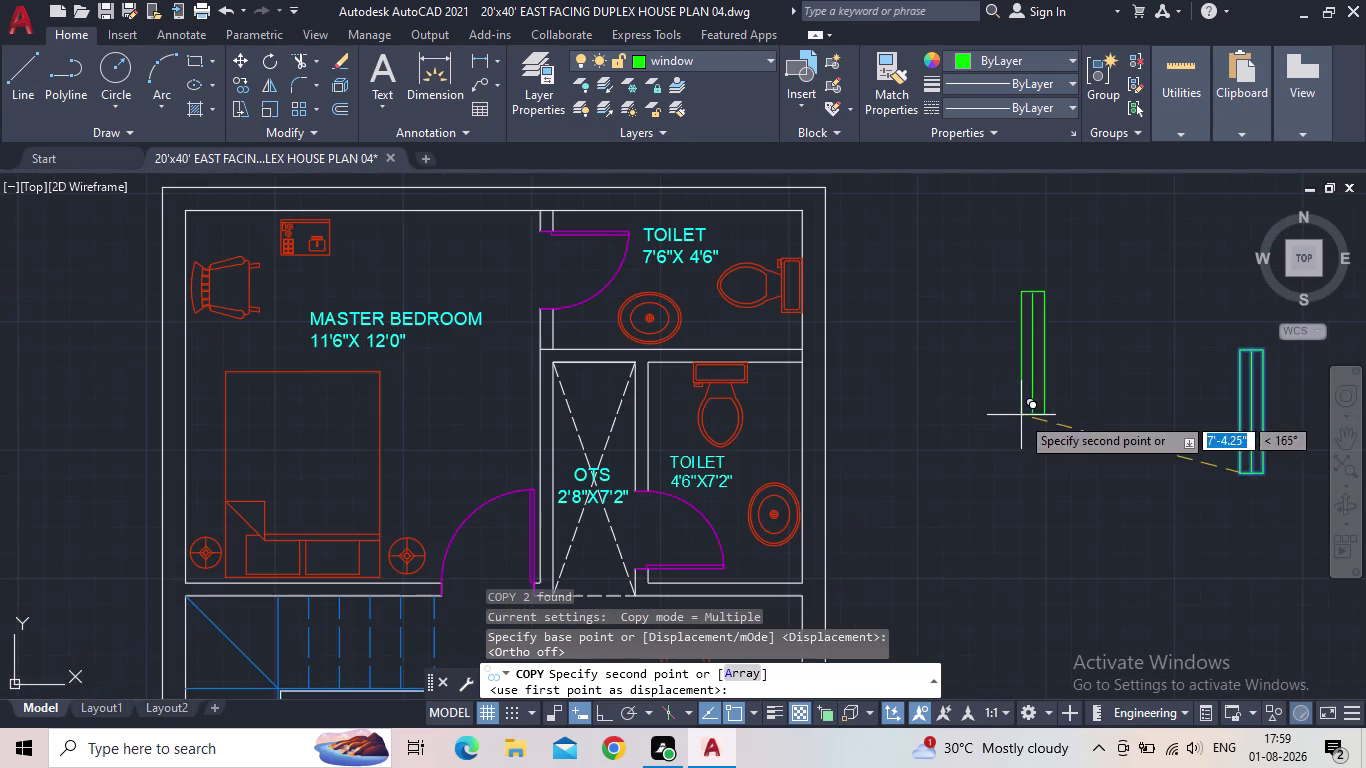
middle_drag(1000, 459, 1250, 370)
scroll(down, 3)
scroll(up, 3)
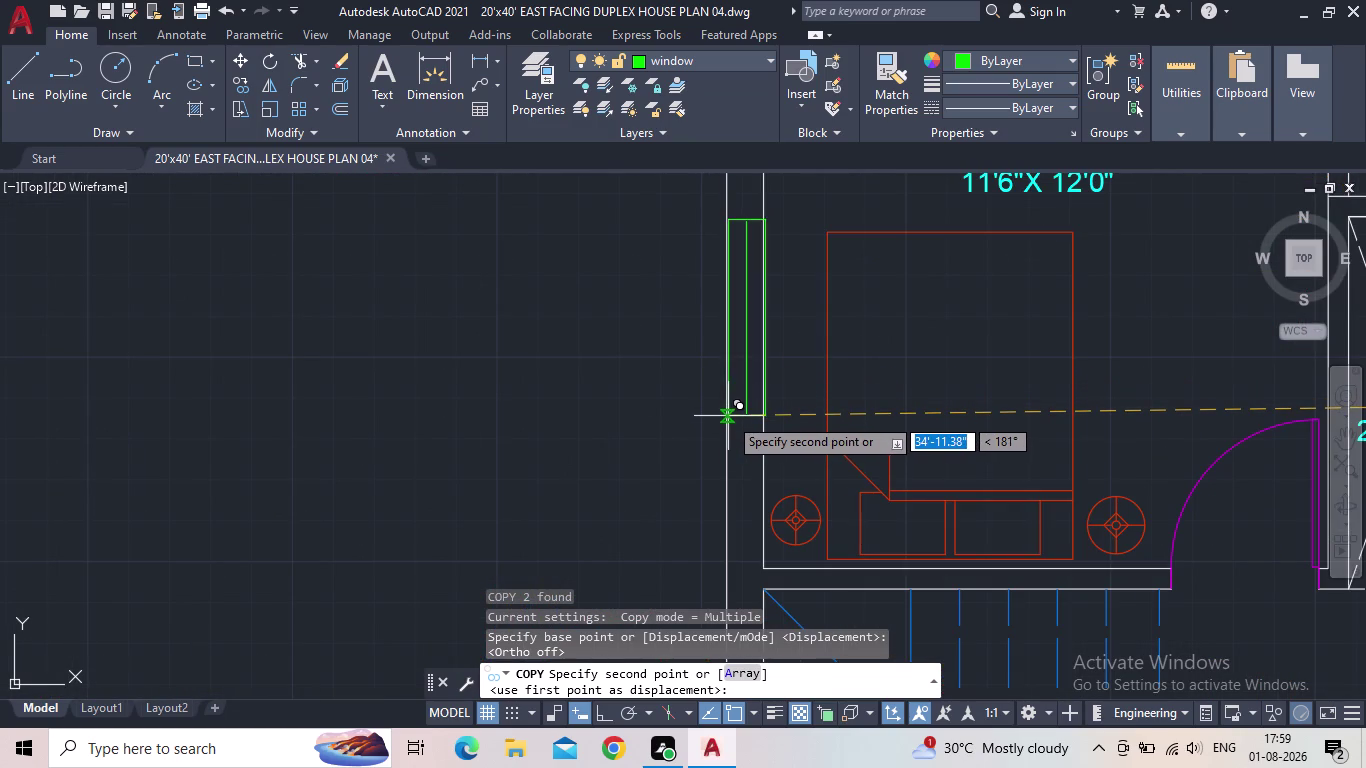
scroll(up, 3)
scroll(up, 3)
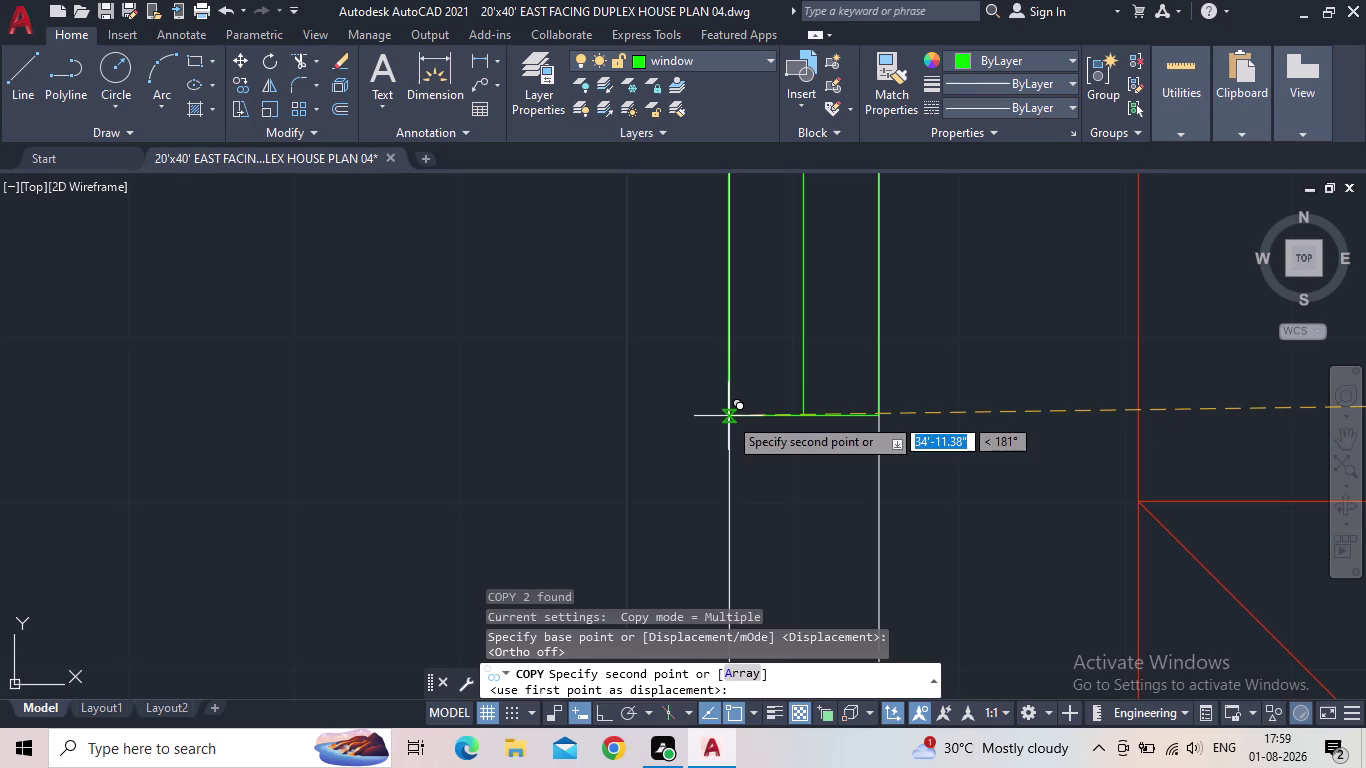
click(728, 416)
Place another window copy in the living room's east wall.
scroll(down, 3)
middle_drag(561, 438, 566, 349)
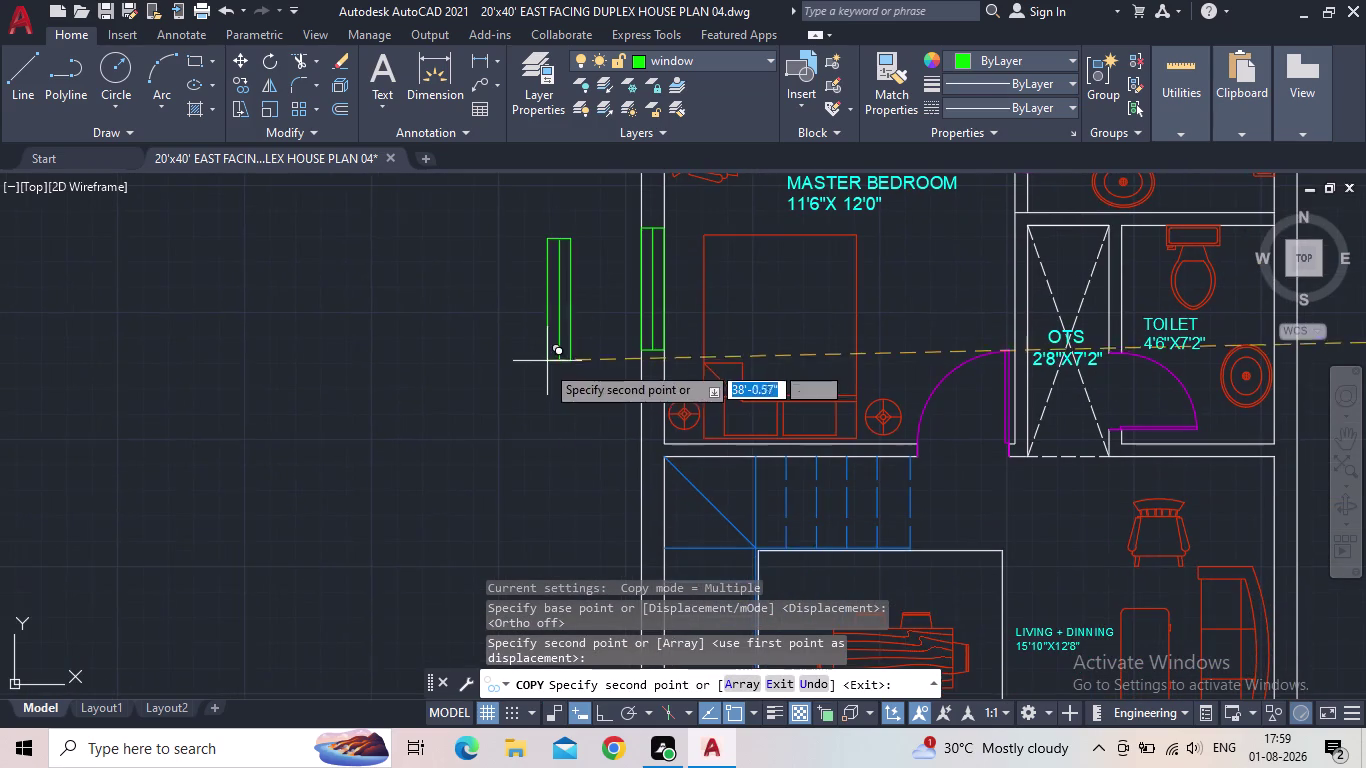
middle_drag(531, 384, 411, 499)
scroll(down, 3)
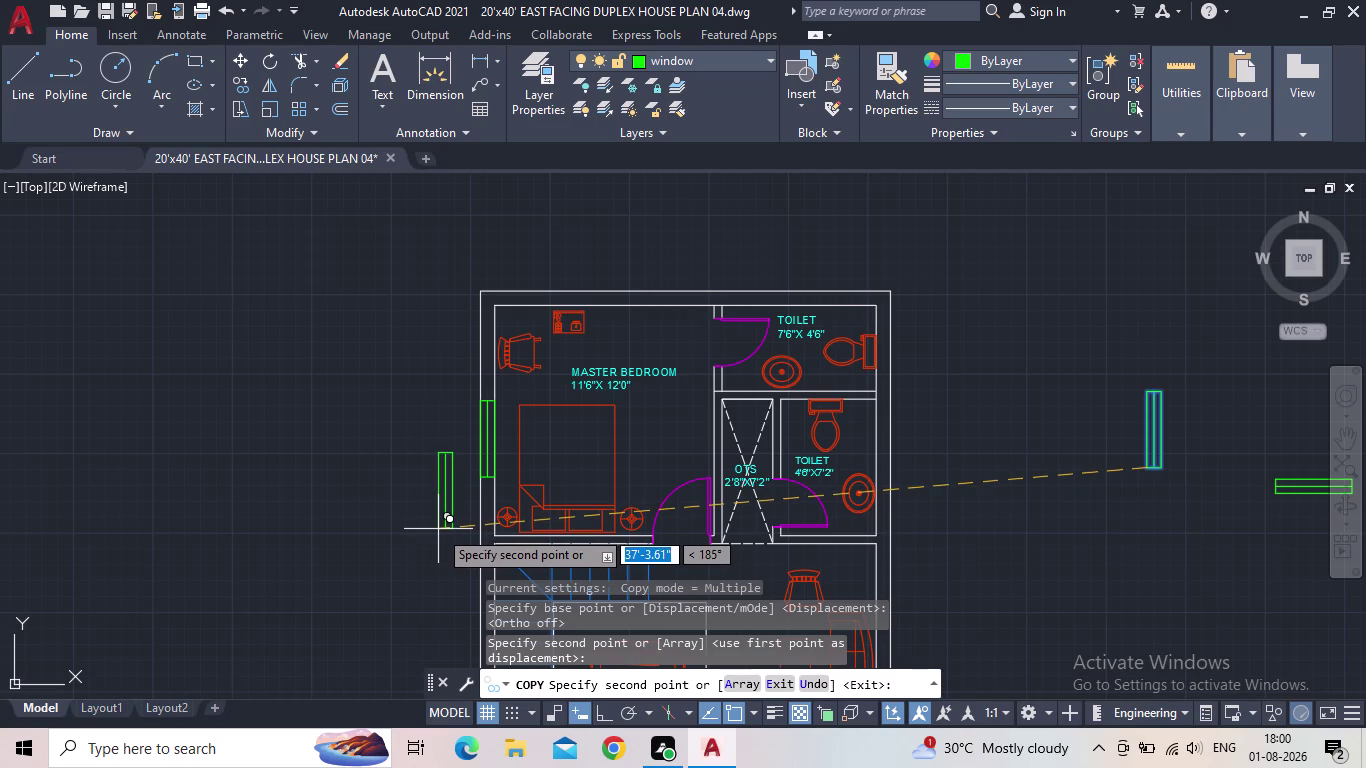
middle_drag(454, 516, 439, 472)
scroll(up, 3)
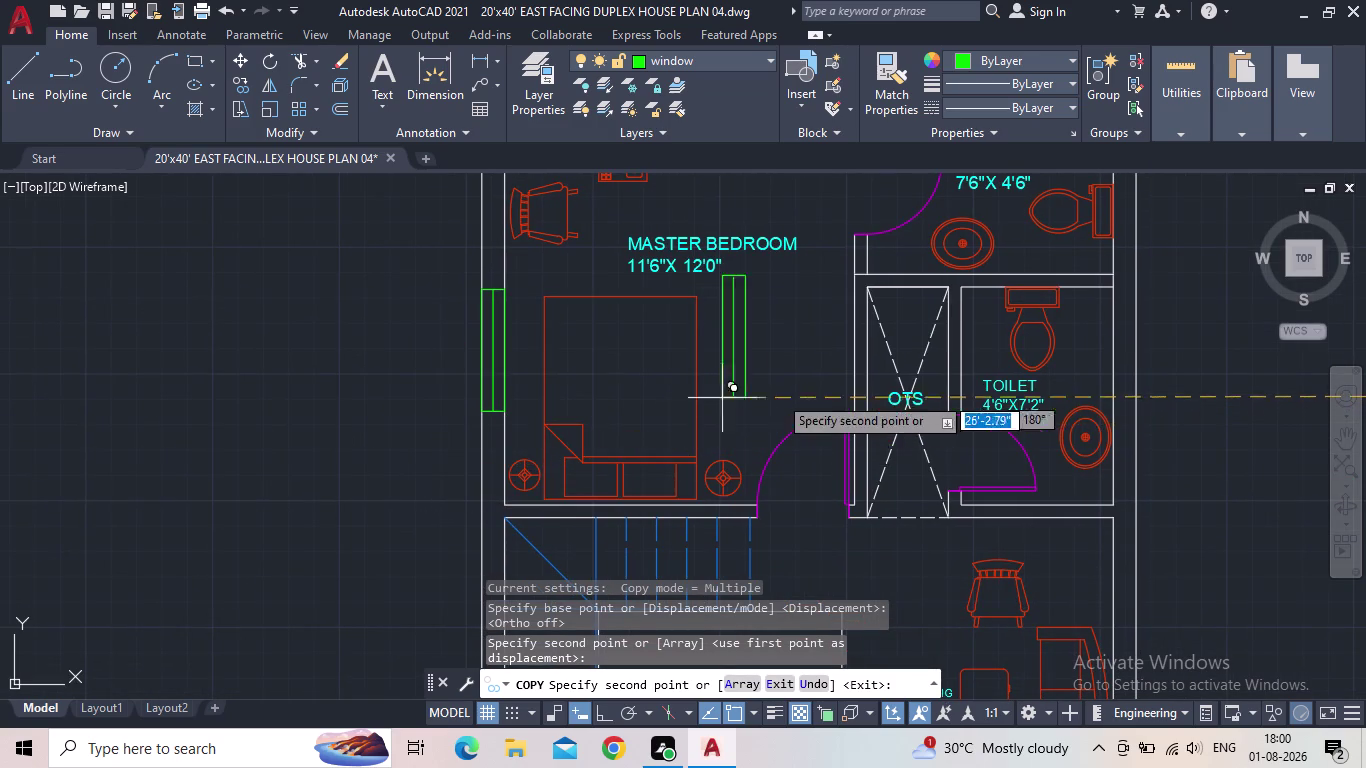
scroll(up, 3)
middle_drag(745, 431, 770, 381)
scroll(down, 3)
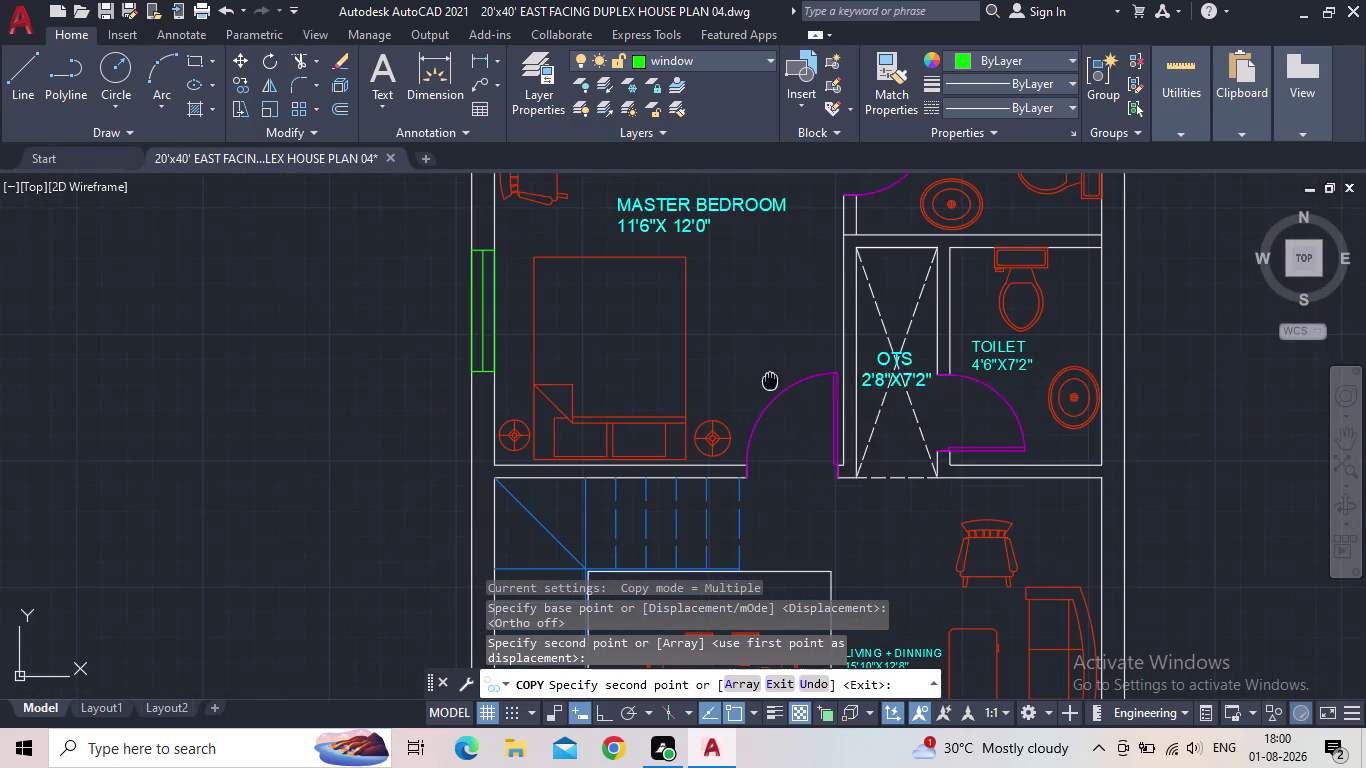
middle_drag(715, 447, 824, 252)
scroll(down, 3)
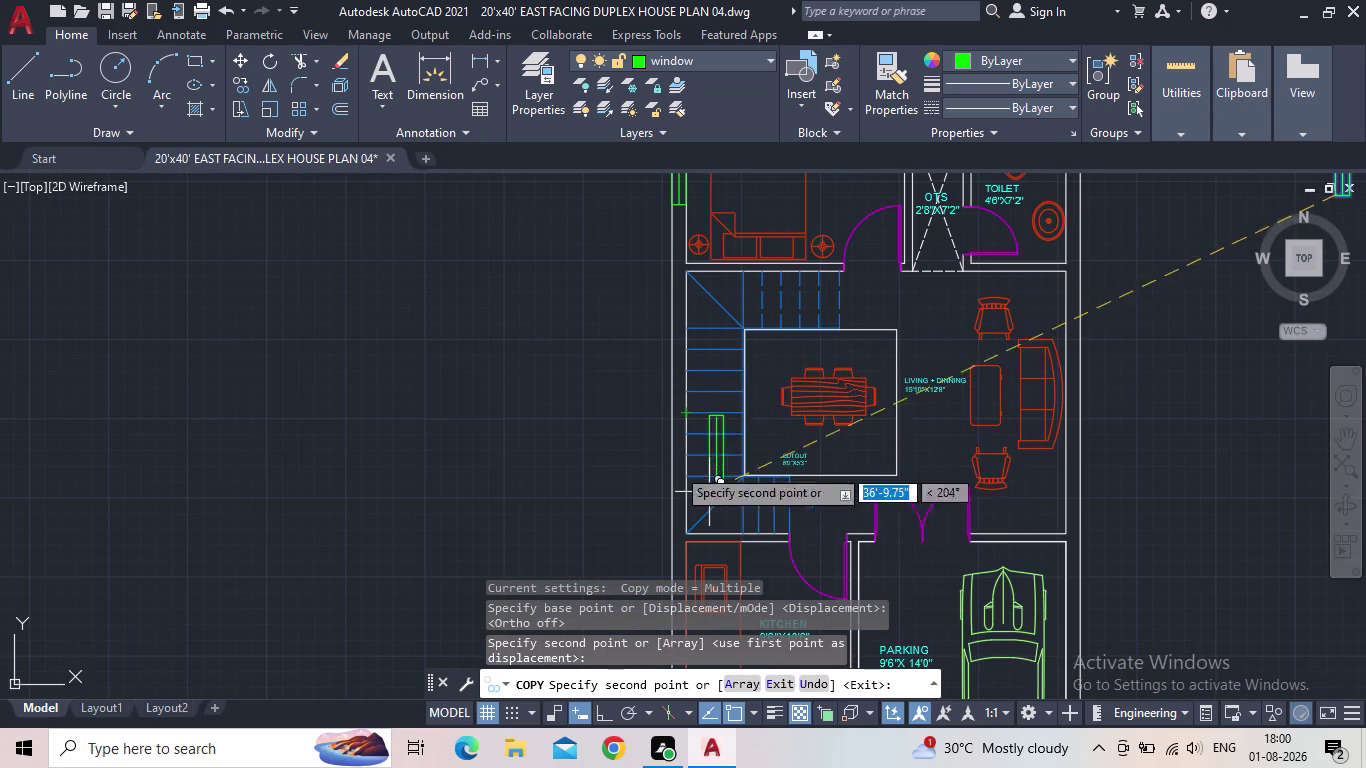
middle_drag(650, 449, 570, 276)
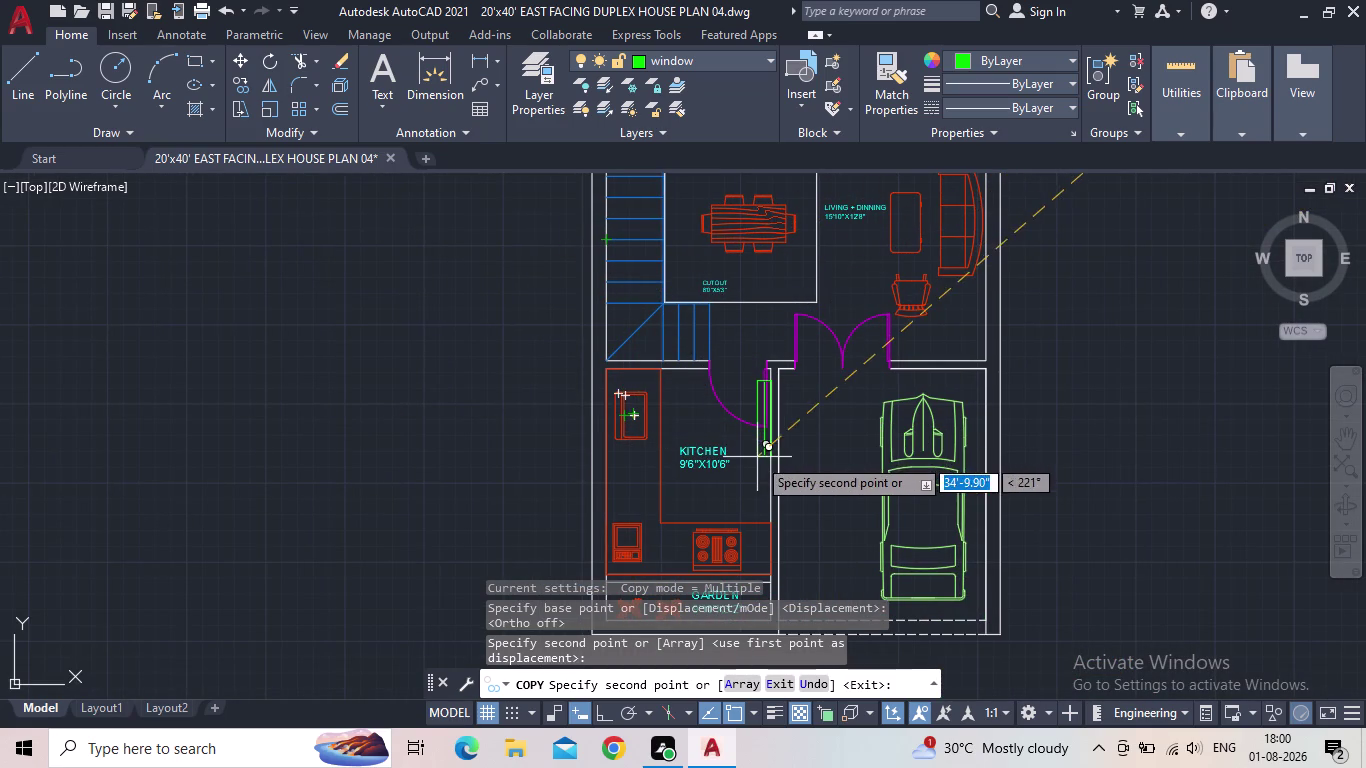
middle_drag(1041, 437, 879, 585)
scroll(up, 3)
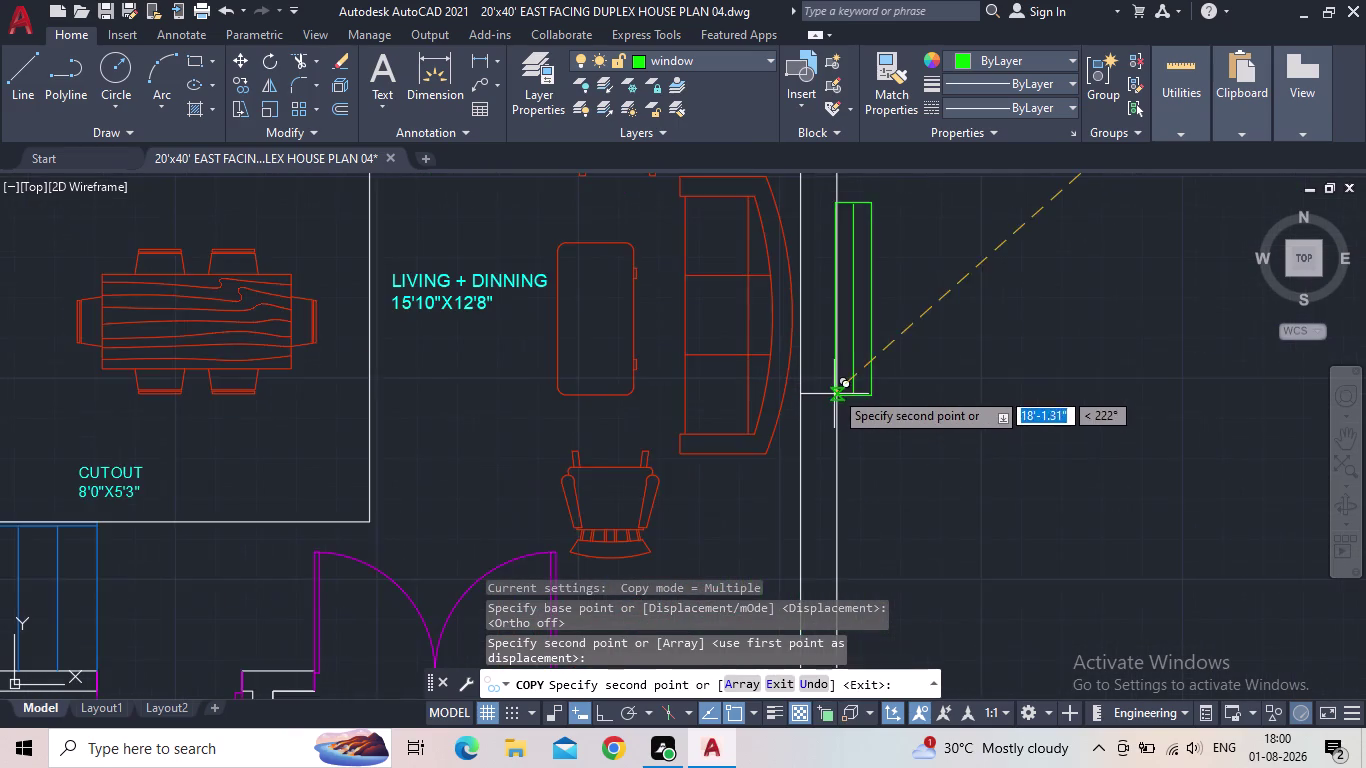
scroll(up, 3)
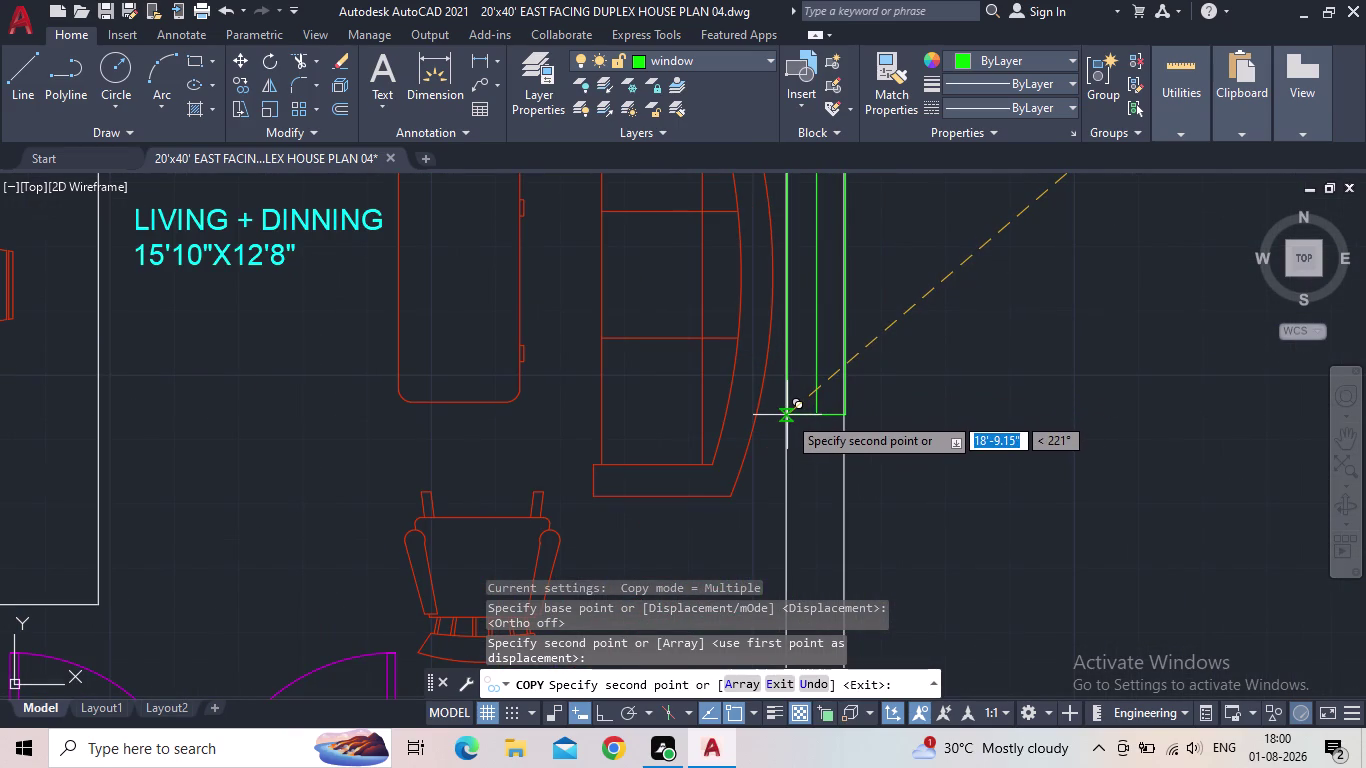
click(785, 416)
Place a third window copy in the toilet's outer wall and end copying.
scroll(down, 3)
middle_drag(988, 480, 1035, 569)
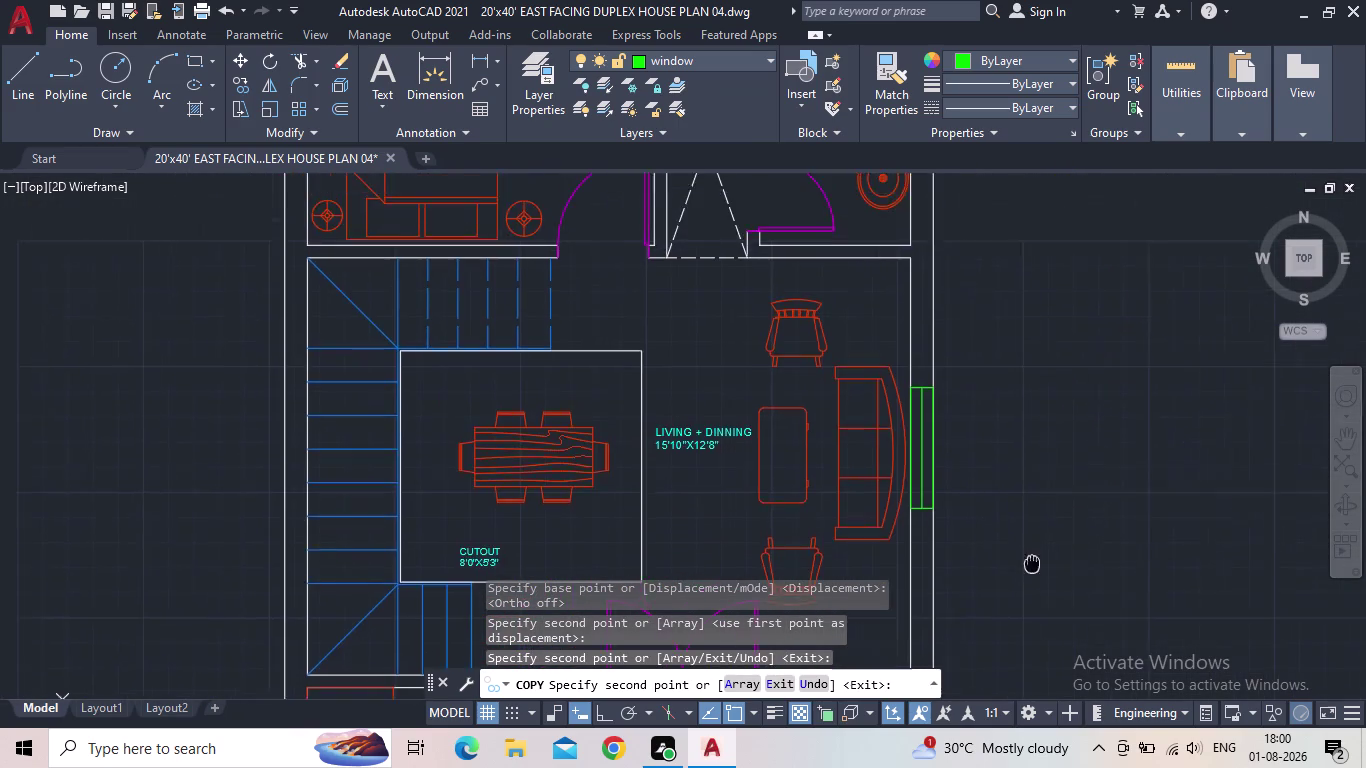
middle_drag(1035, 569, 1038, 575)
scroll(down, 3)
scroll(up, 3)
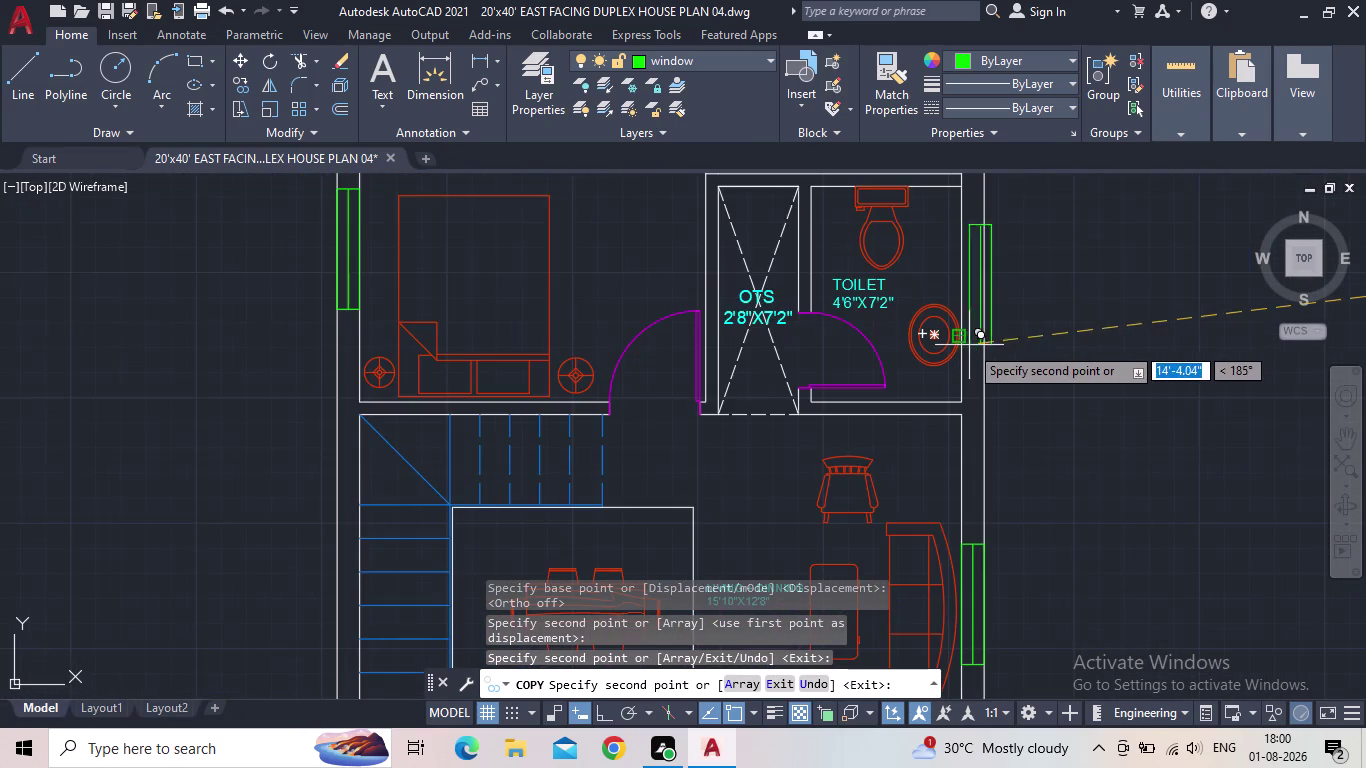
scroll(down, 3)
middle_drag(1014, 396, 1016, 499)
middle_drag(1026, 496, 1049, 439)
scroll(down, 3)
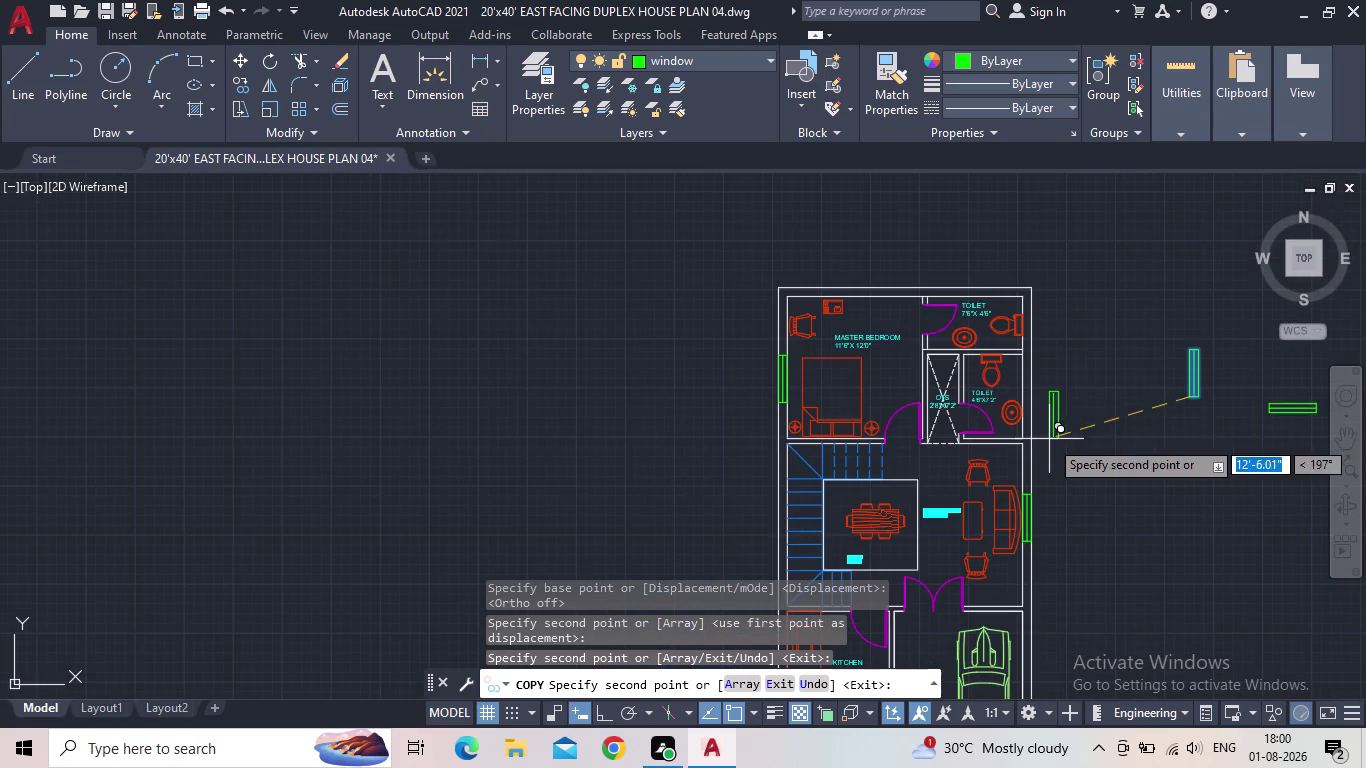
middle_drag(908, 334, 962, 259)
middle_drag(916, 352, 919, 157)
middle_drag(906, 456, 946, 348)
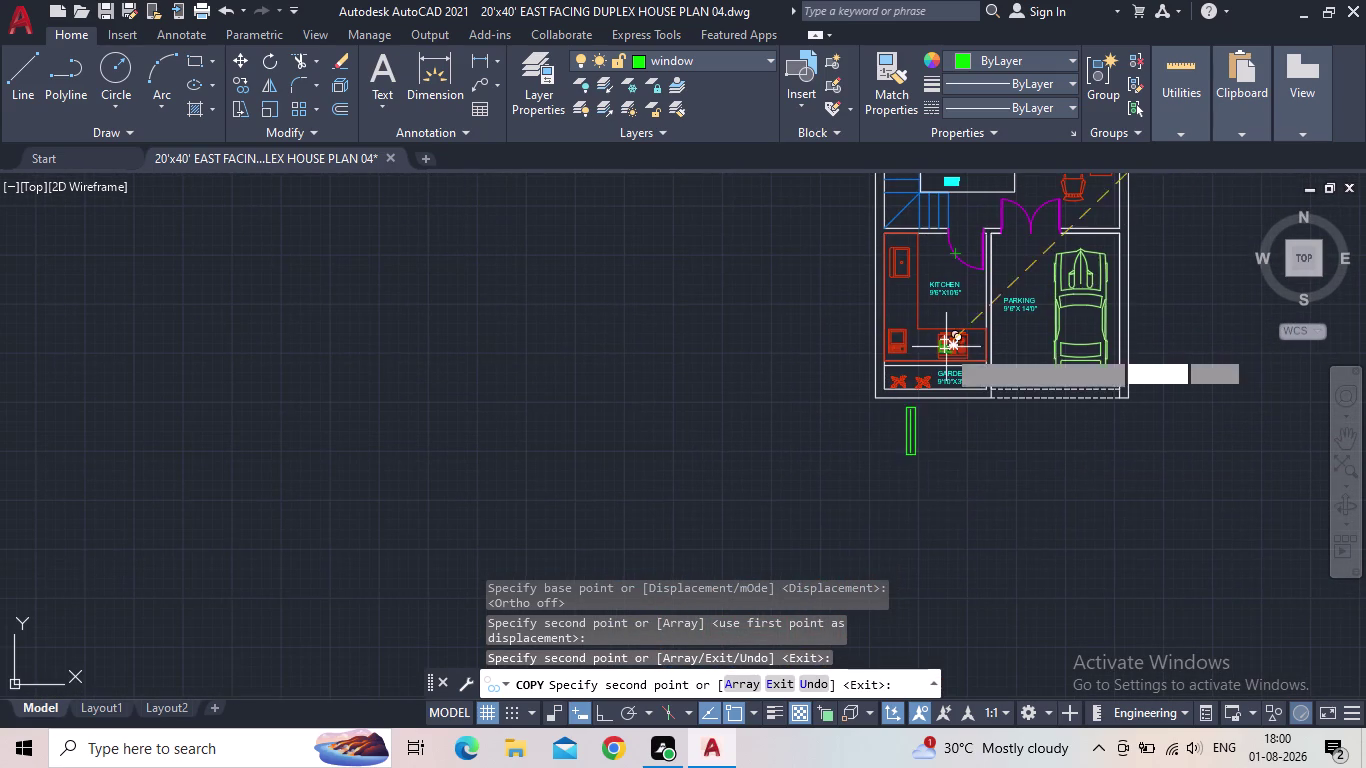
click(923, 496)
key(Escape)
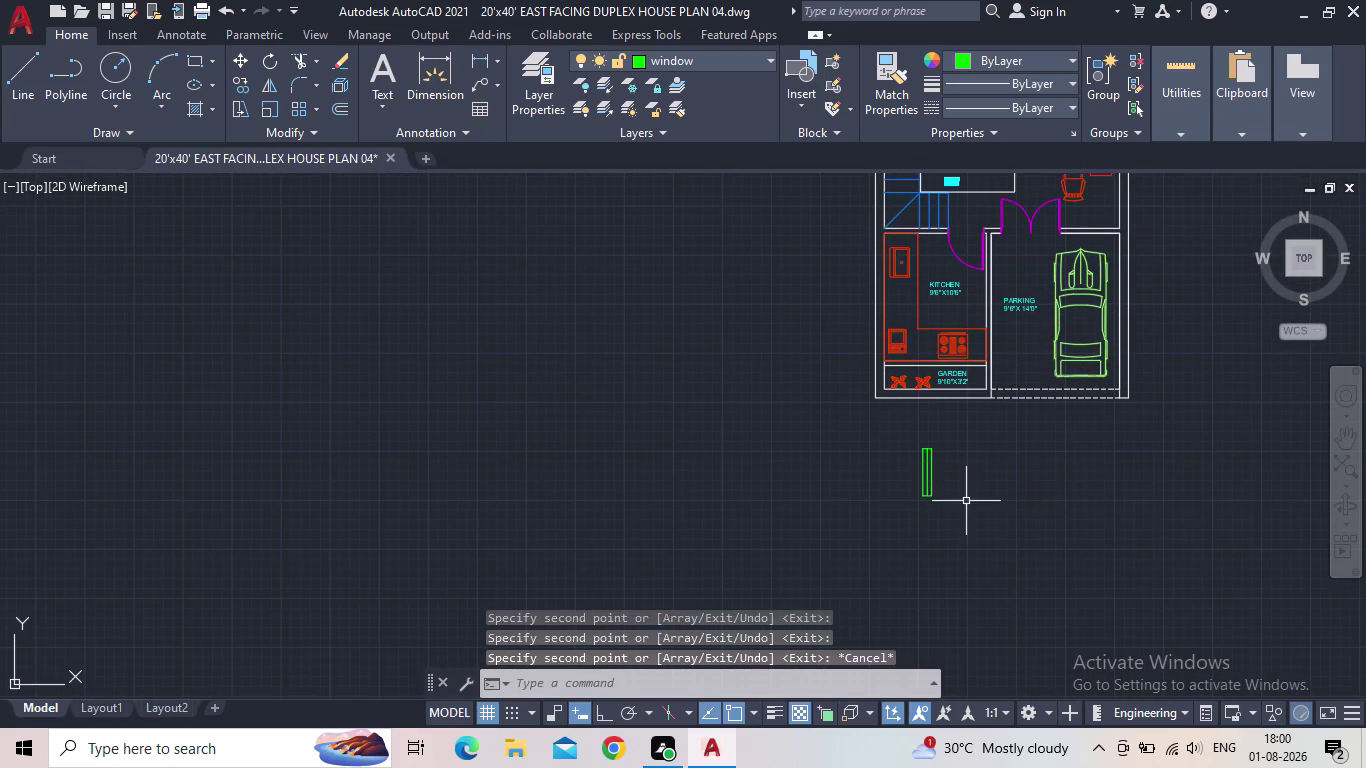
Cancel the active command and zoom out to see the whole plan.
click(963, 501)
click(857, 436)
scroll(up, 3)
scroll(down, 3)
key(Escape)
middle_drag(1035, 465, 570, 564)
scroll(down, 3)
scroll(down, 3)
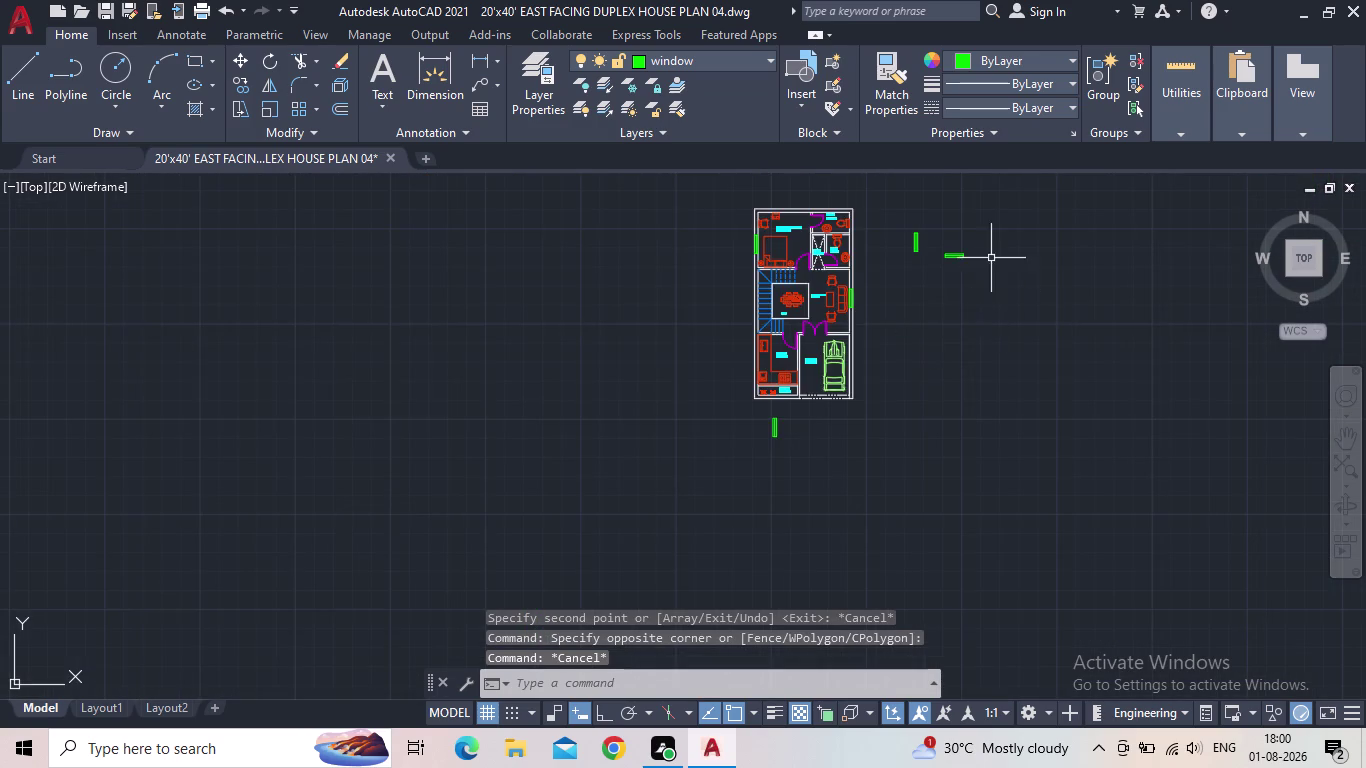
scroll(up, 3)
Start copying the horizontal window block toward the garden, then cancel without placing it.
drag(968, 264, 941, 261)
click(834, 217)
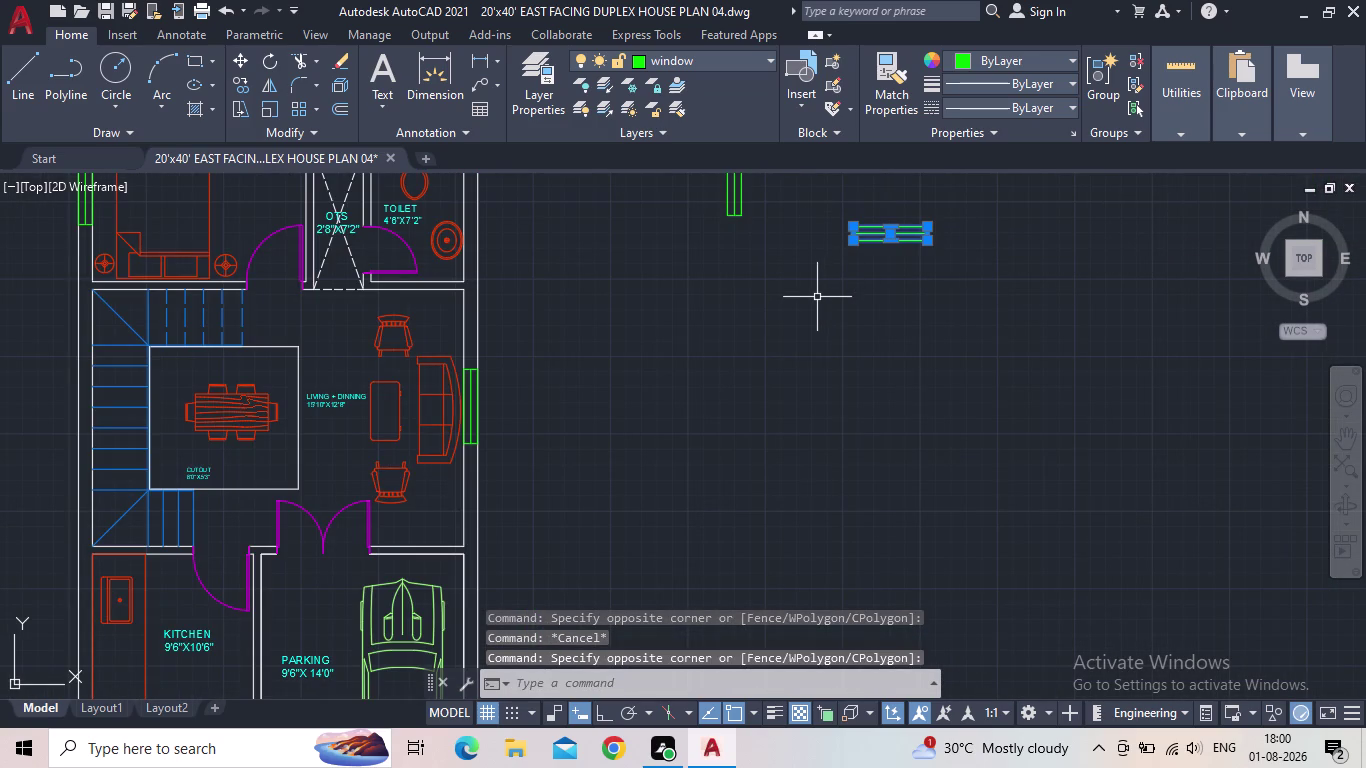
key(c)
key(o)
key(Return)
scroll(up, 3)
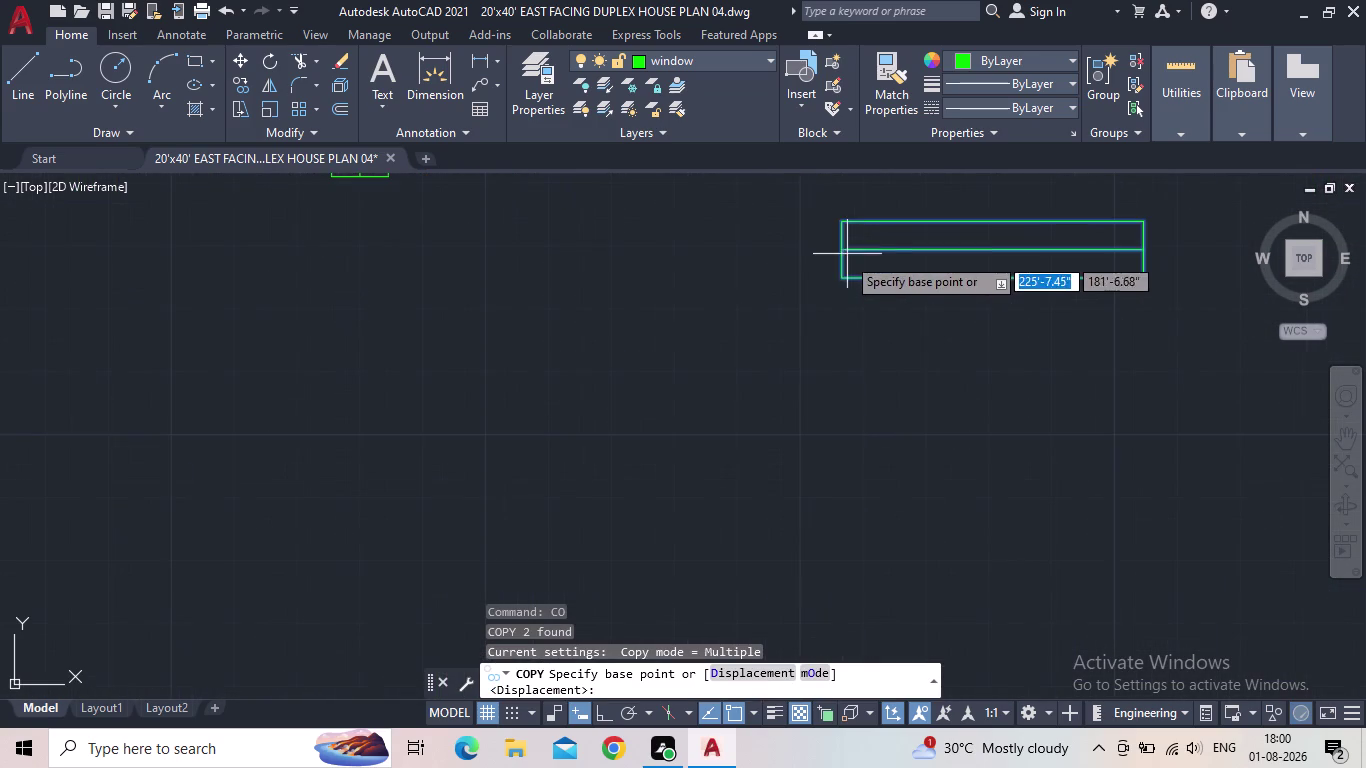
click(840, 282)
middle_drag(623, 397, 921, 323)
scroll(down, 3)
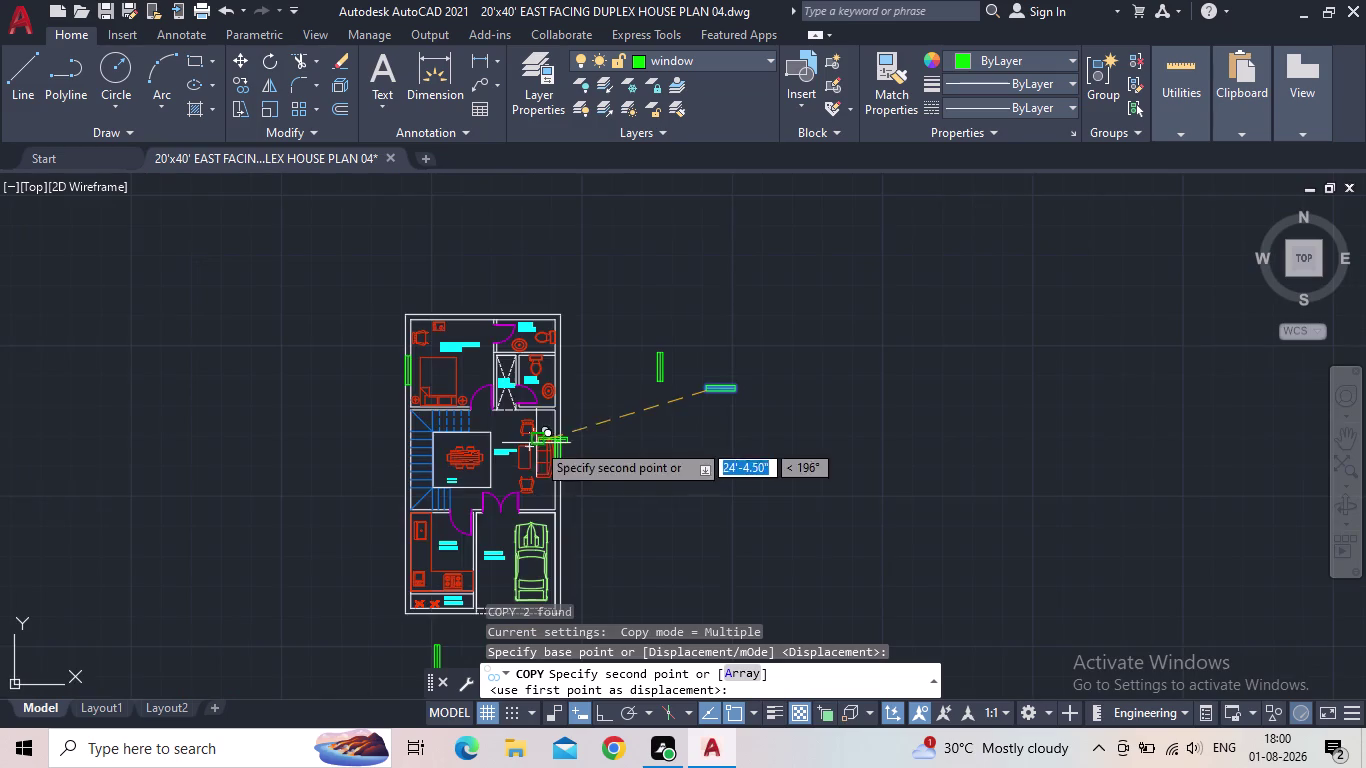
middle_drag(551, 430, 704, 276)
scroll(up, 3)
scroll(up, 3)
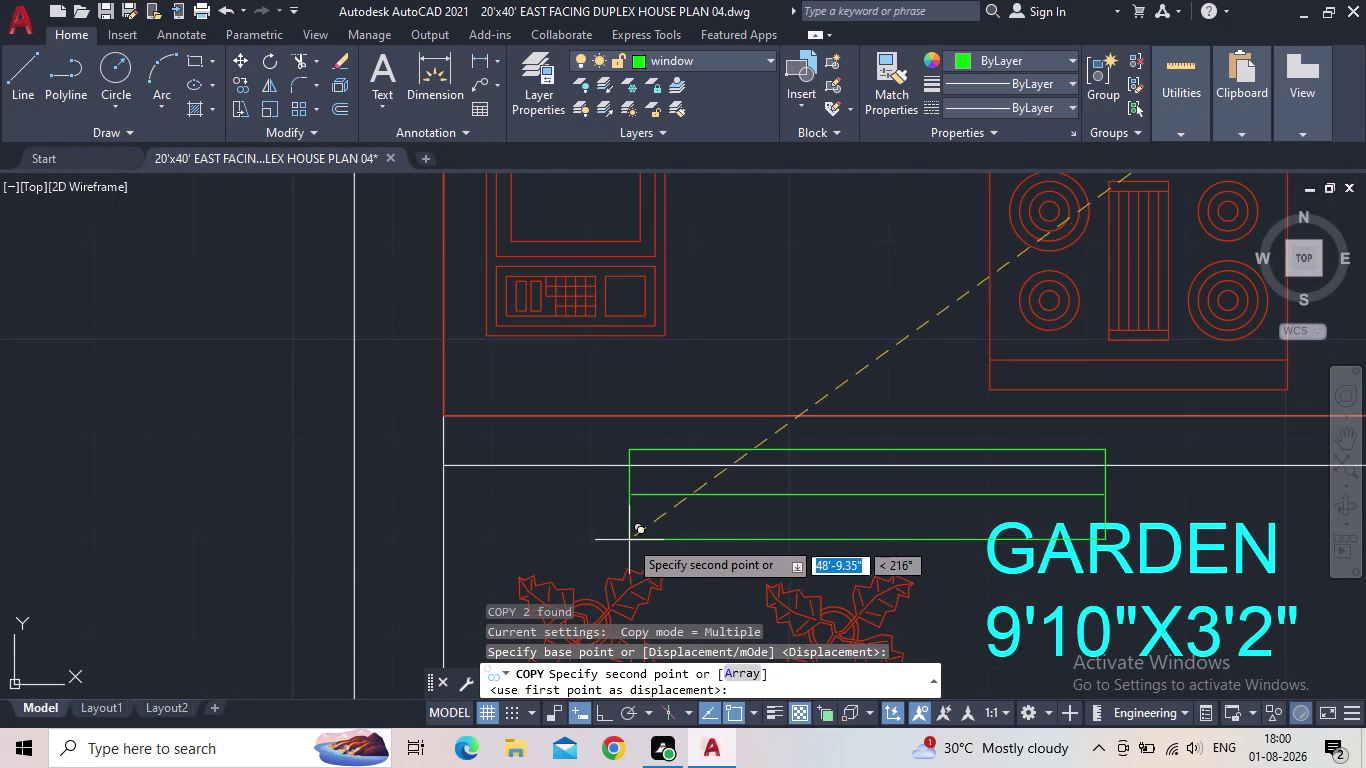
scroll(down, 3)
middle_drag(628, 498, 489, 510)
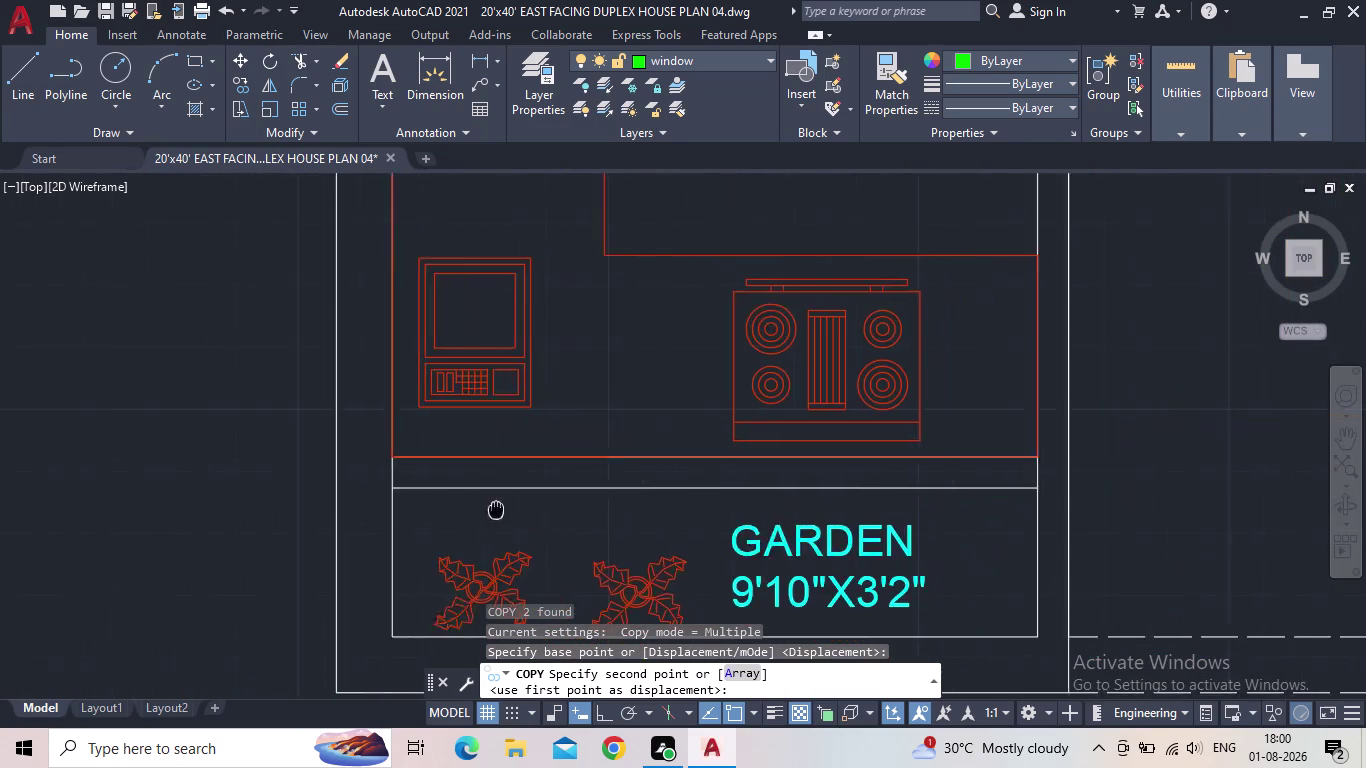
middle_drag(489, 510, 421, 513)
scroll(down, 3)
key(Escape)
Window-select the two spare window drafts beside the plan and delete them.
middle_drag(974, 454, 967, 464)
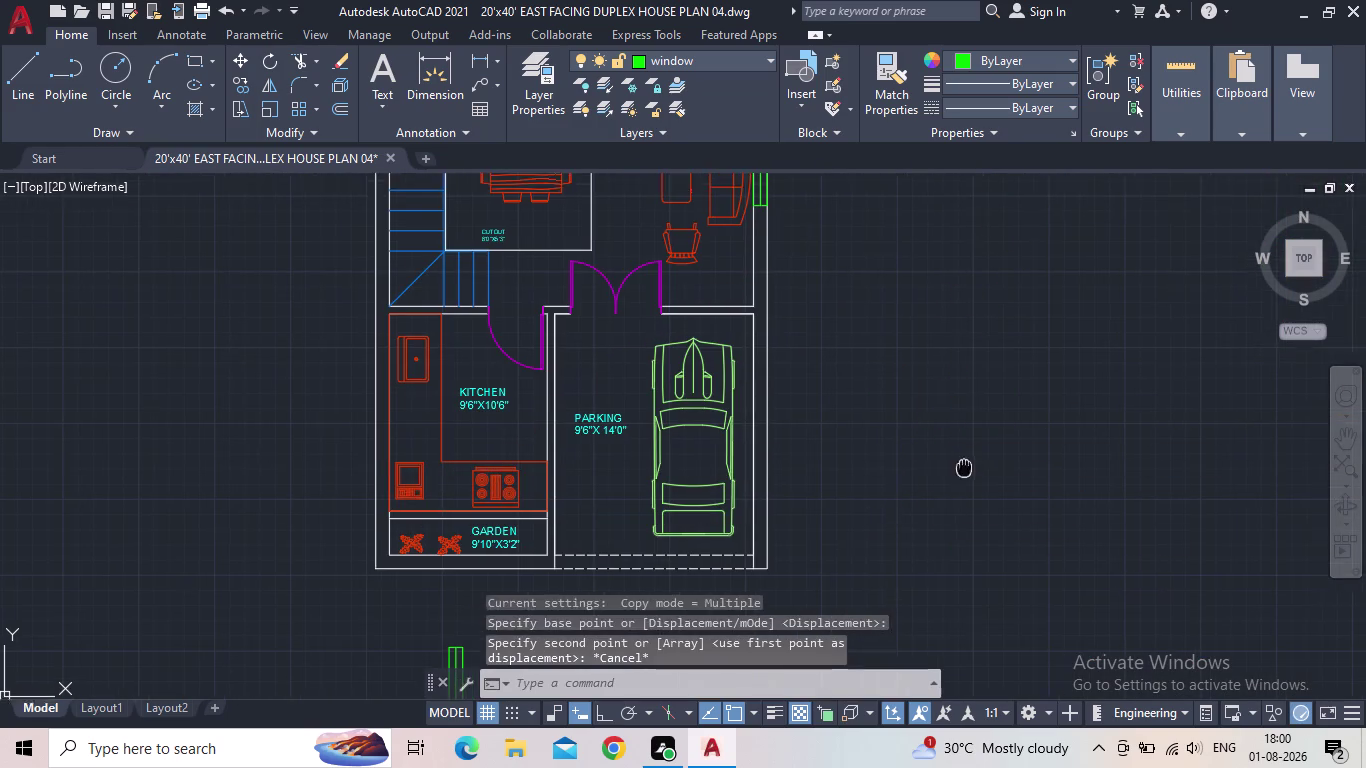
middle_drag(967, 464, 655, 680)
scroll(down, 3)
drag(902, 316, 880, 299)
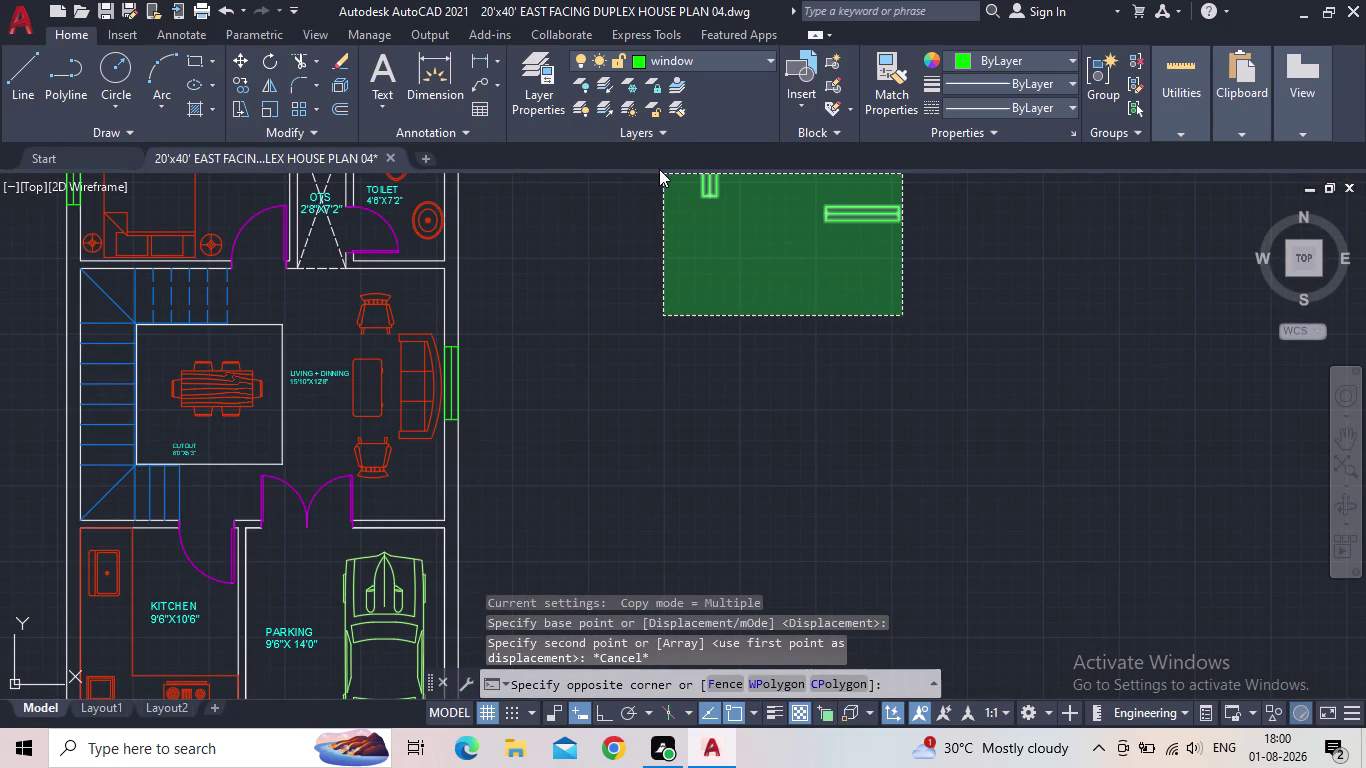
click(659, 169)
drag(683, 176, 672, 201)
middle_drag(685, 248, 654, 445)
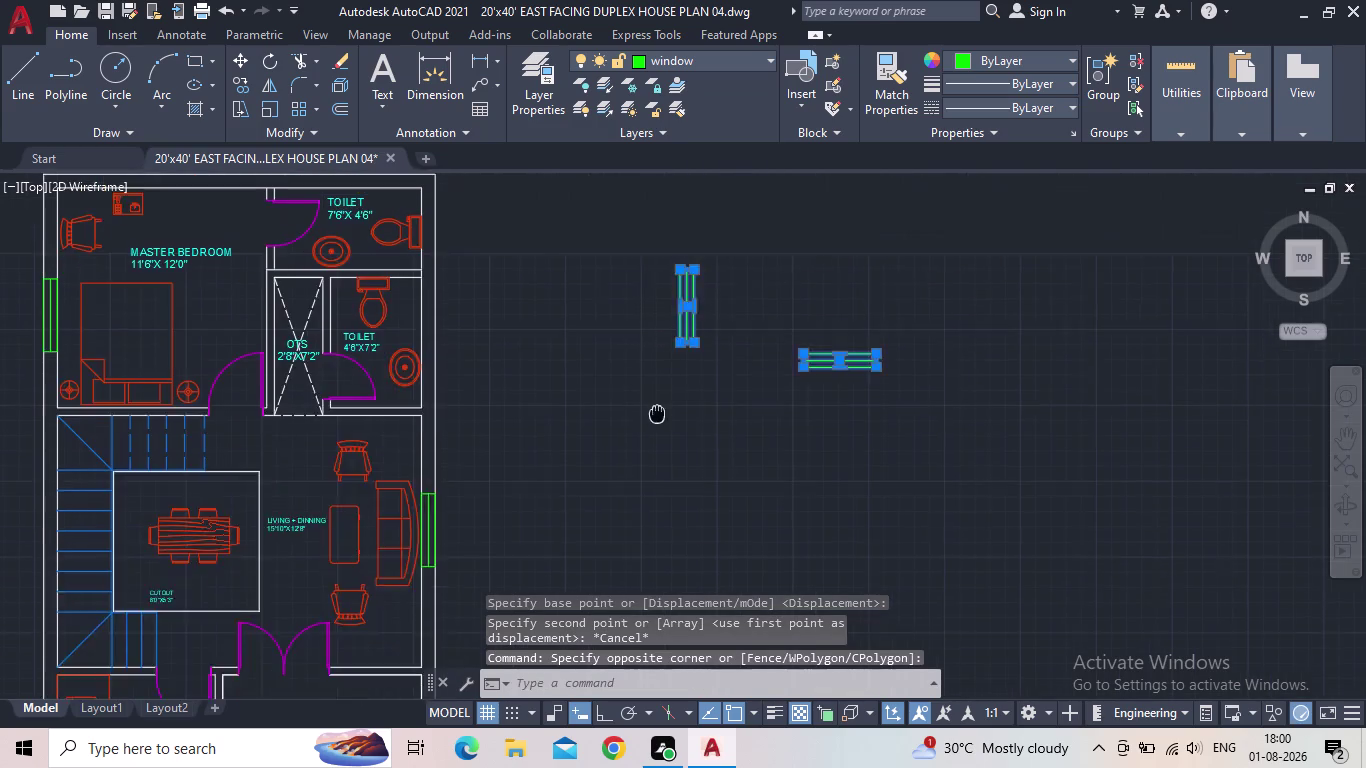
middle_drag(654, 445, 647, 474)
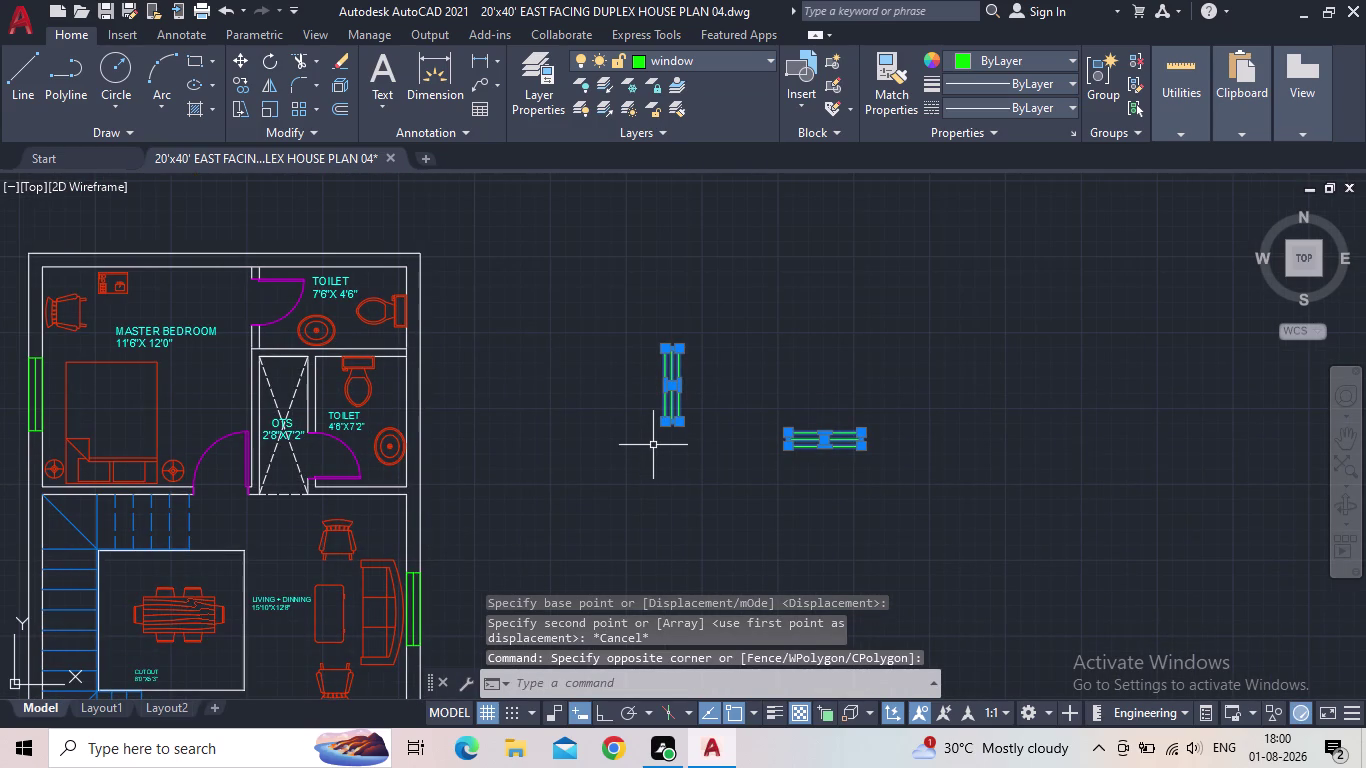
key(Delete)
scroll(down, 3)
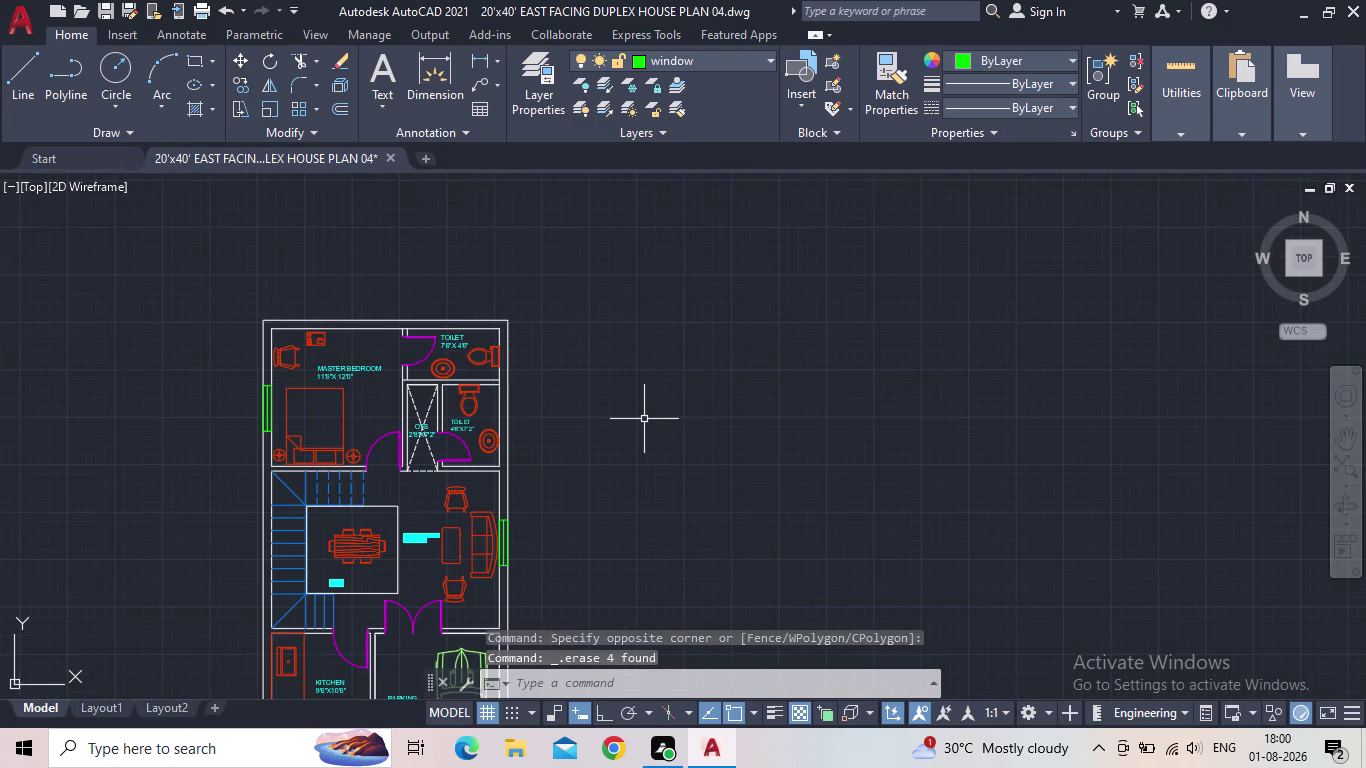
Start a 5-inch rectangle by dimensions, then cancel the wrongly sized attempt.
key(r)
key(e)
text(C)
key(space)
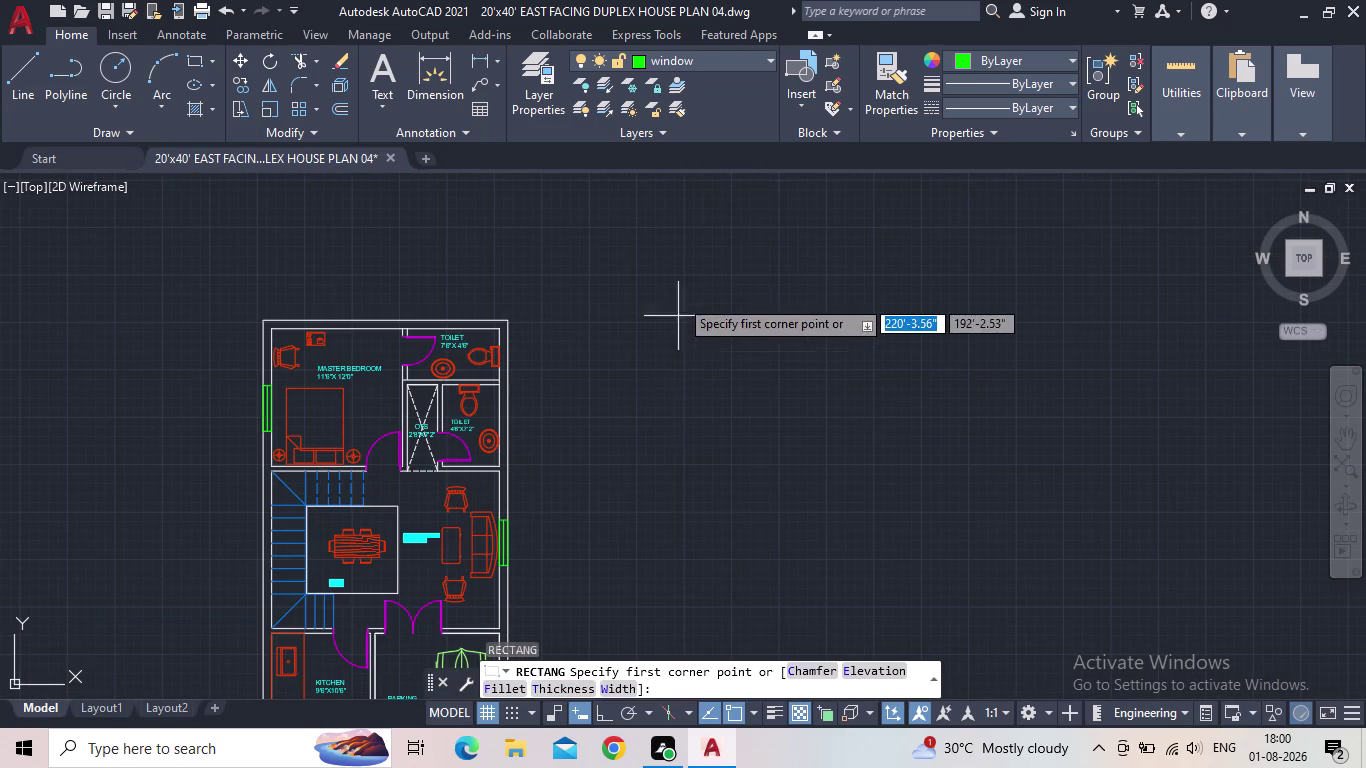
drag(666, 323, 682, 354)
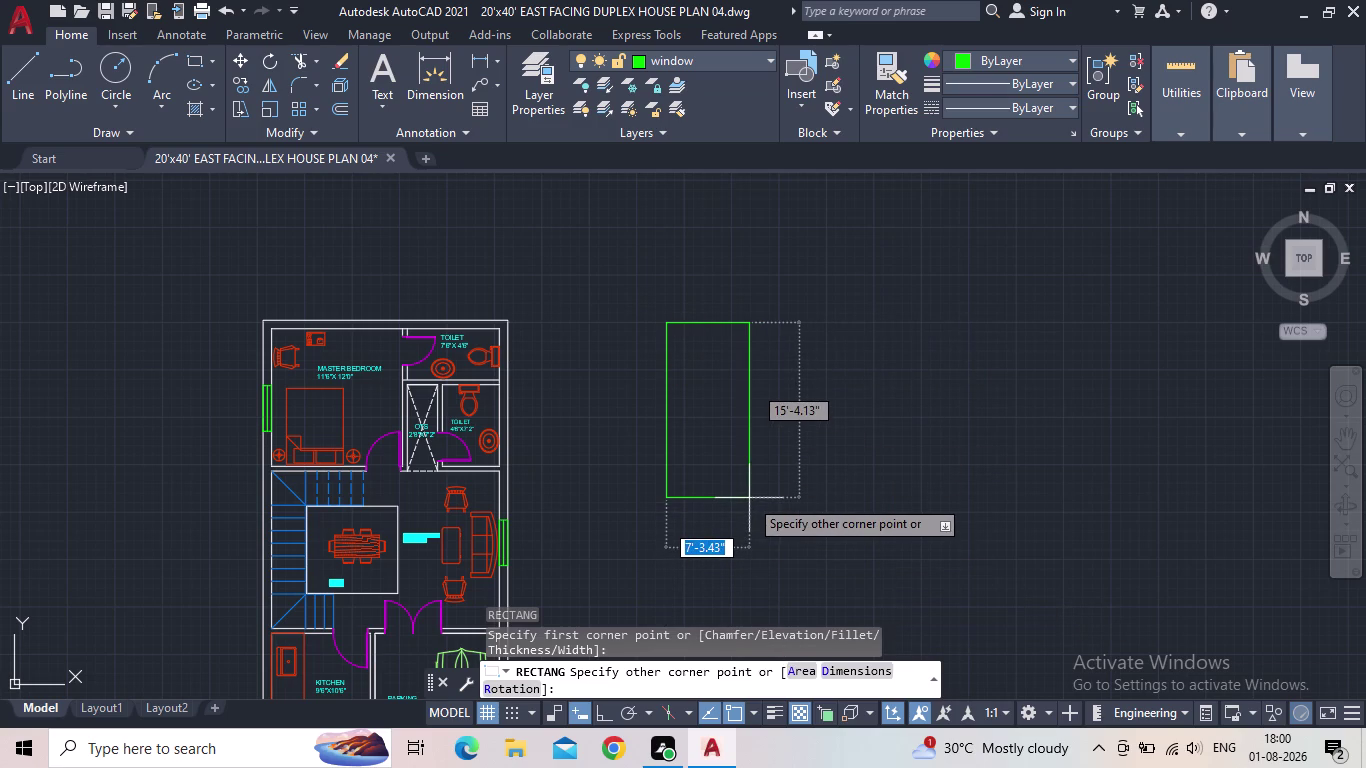
text(D)
key(space)
text(5")
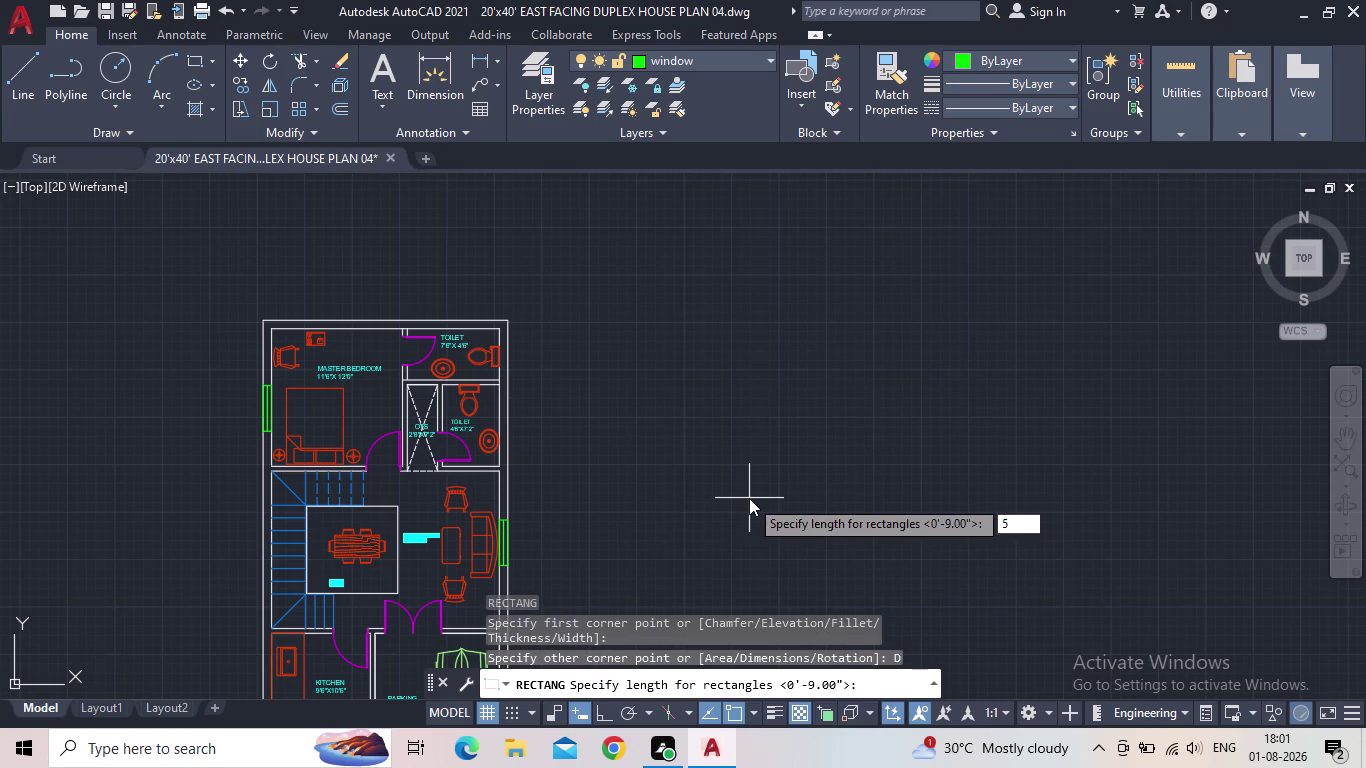
key(Return)
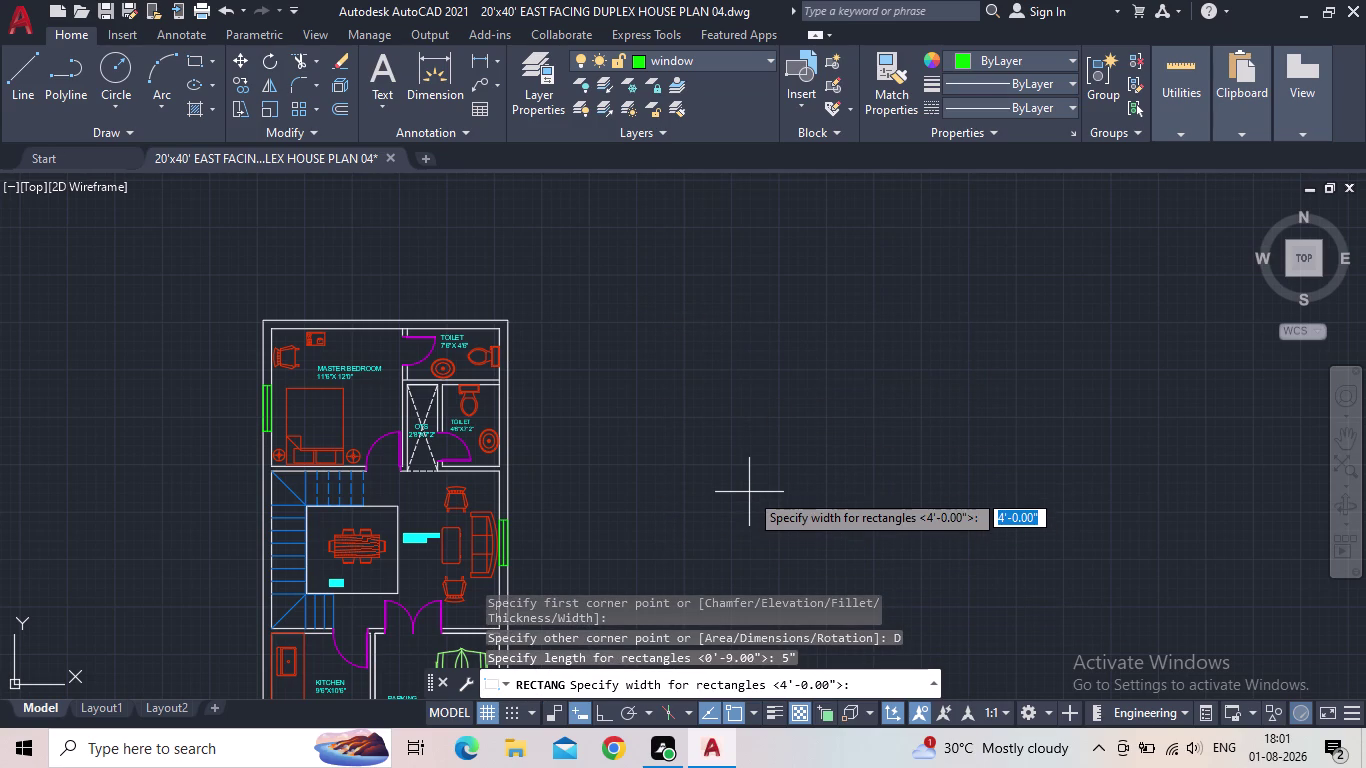
drag(750, 492, 756, 483)
double_click(756, 483)
key(4)
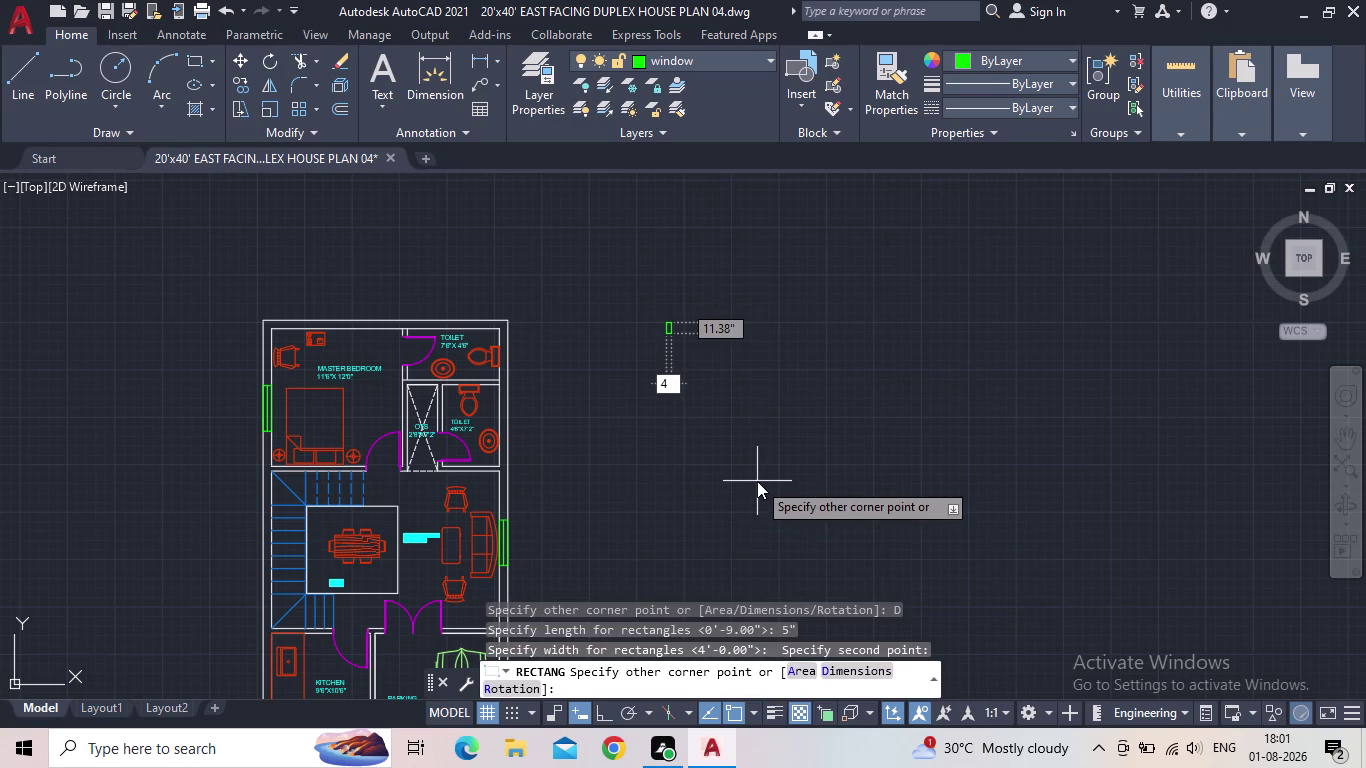
key(Escape)
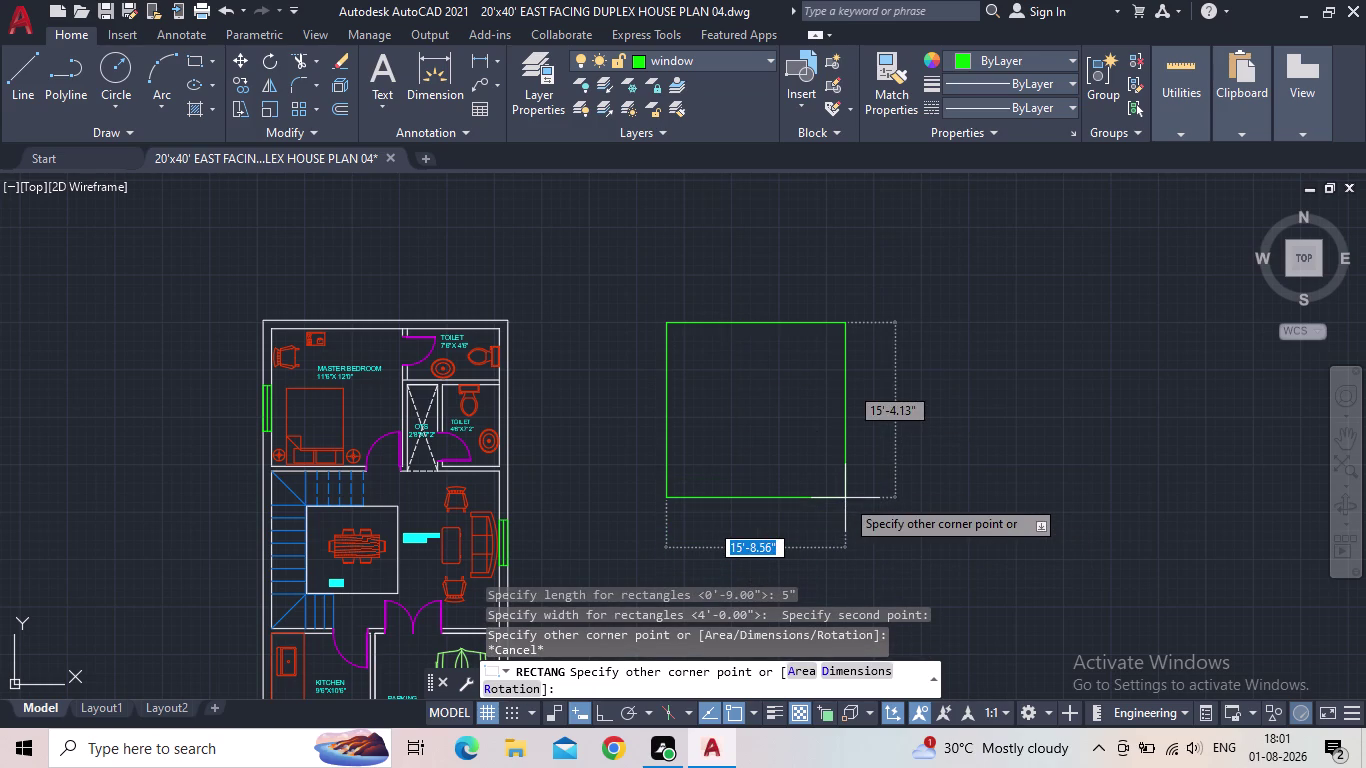
Draw a 5-inch by 4-foot window rectangle beside the plan.
key(d)
key(Return)
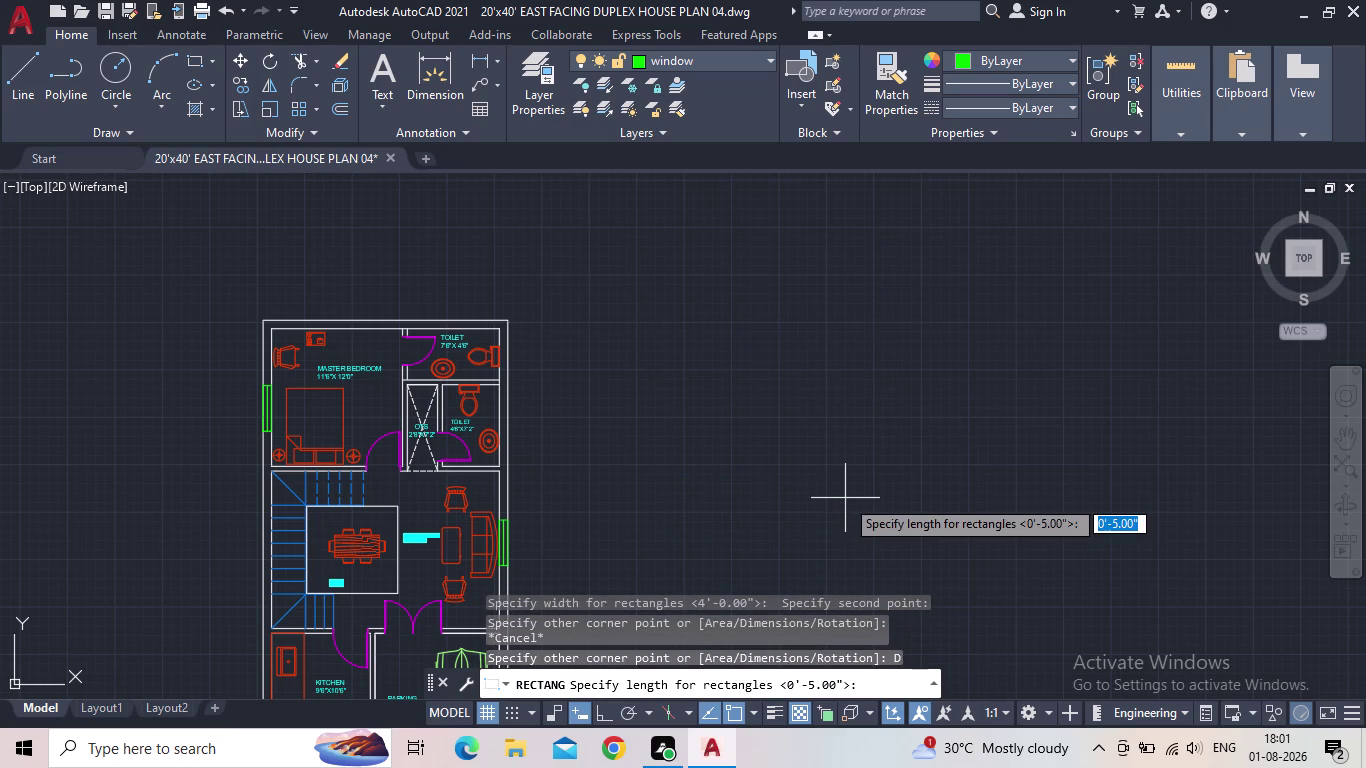
text(5")
key(Return)
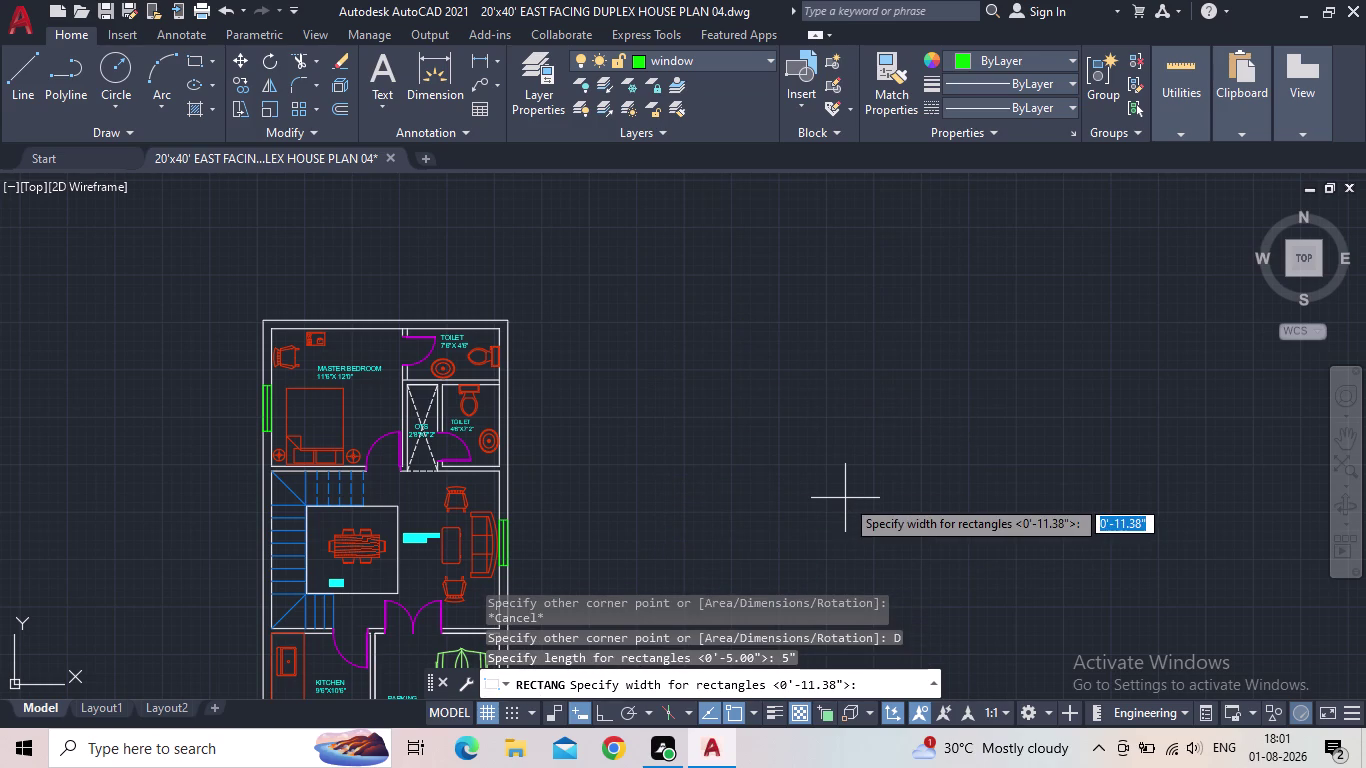
text(4')
key(Return)
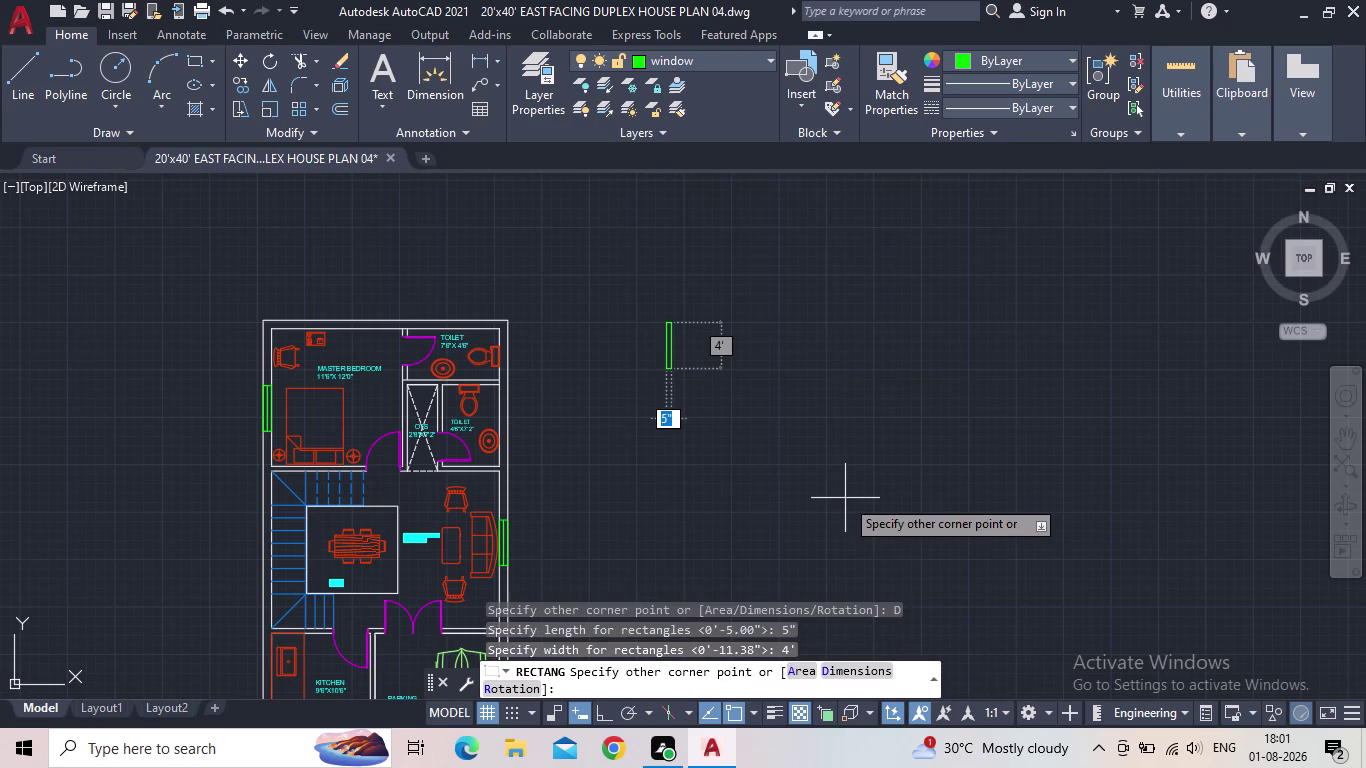
click(844, 486)
key(Escape)
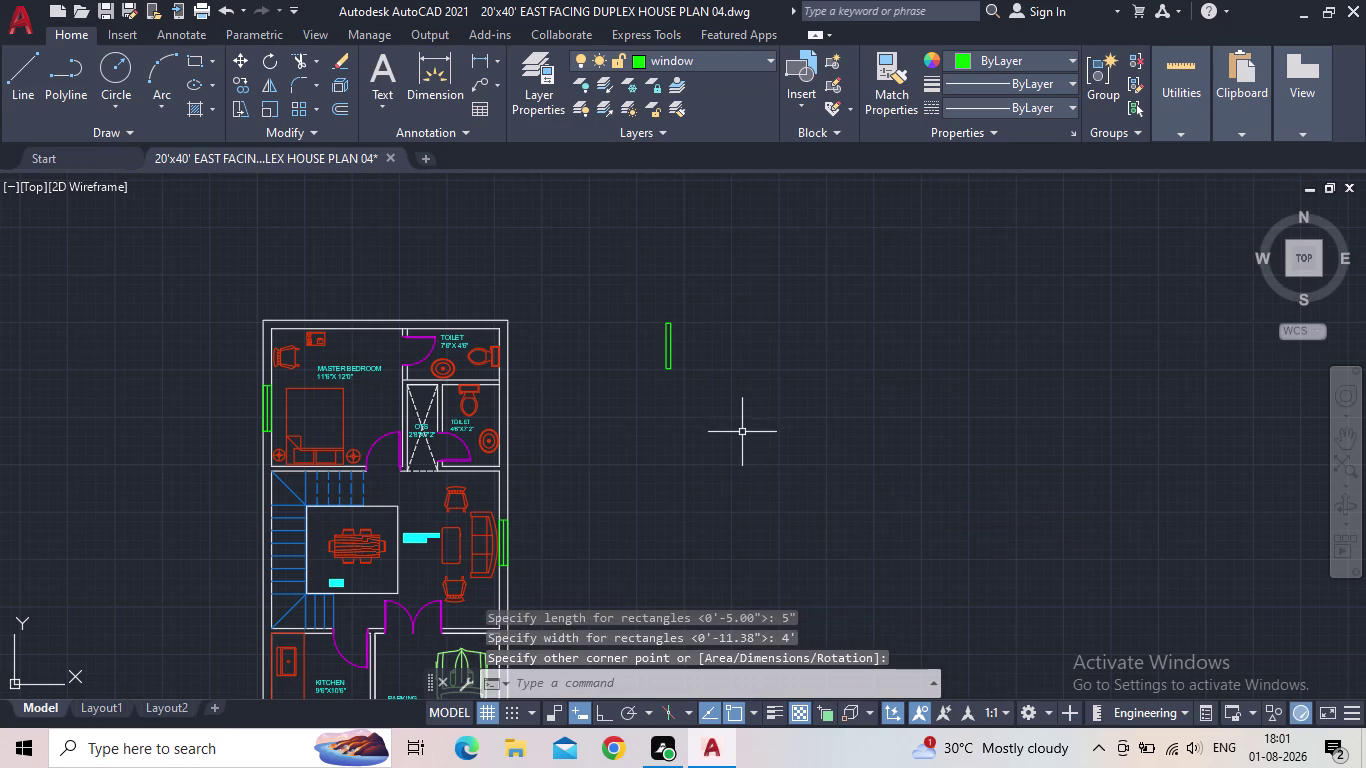
Rotate the rectangle 90° with Ortho on so it lies horizontally.
drag(726, 432, 665, 382)
click(643, 324)
scroll(up, 3)
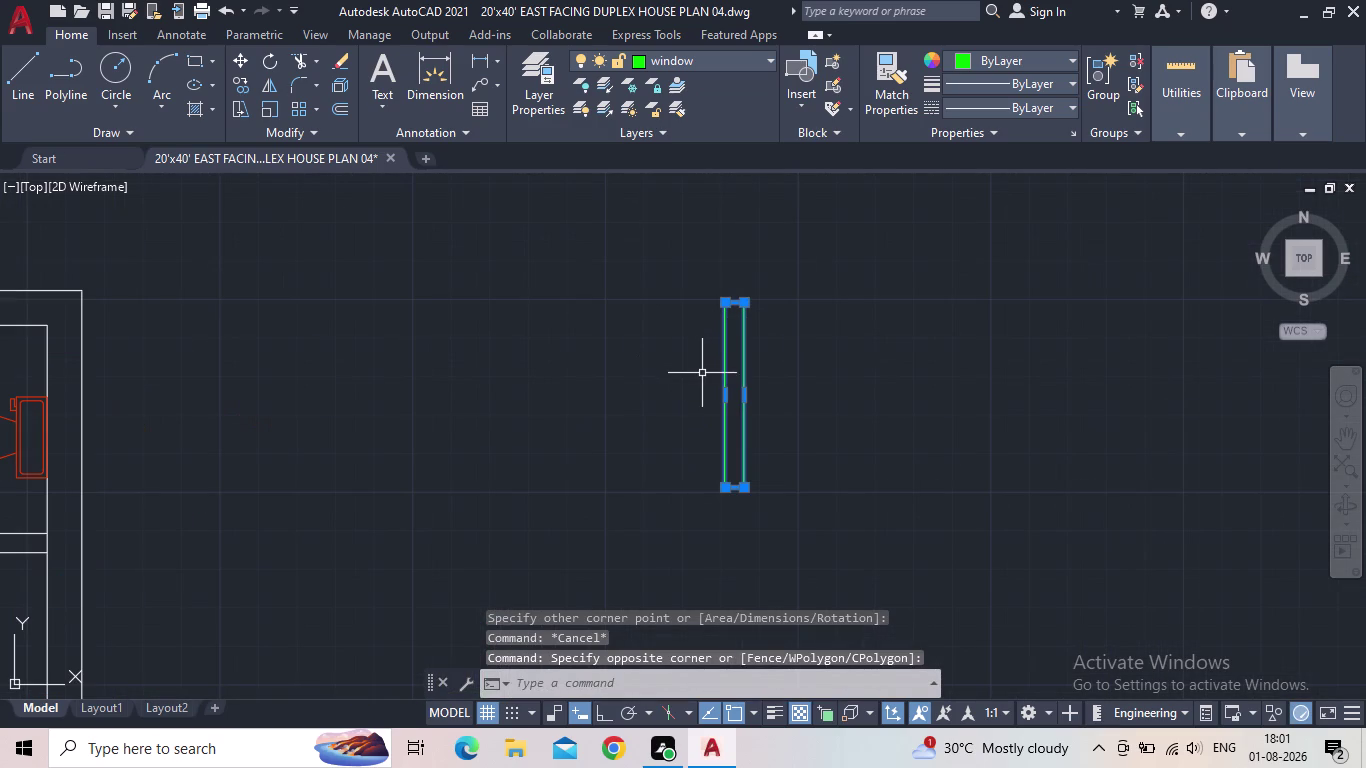
key(r)
key(o)
key(Return)
click(606, 716)
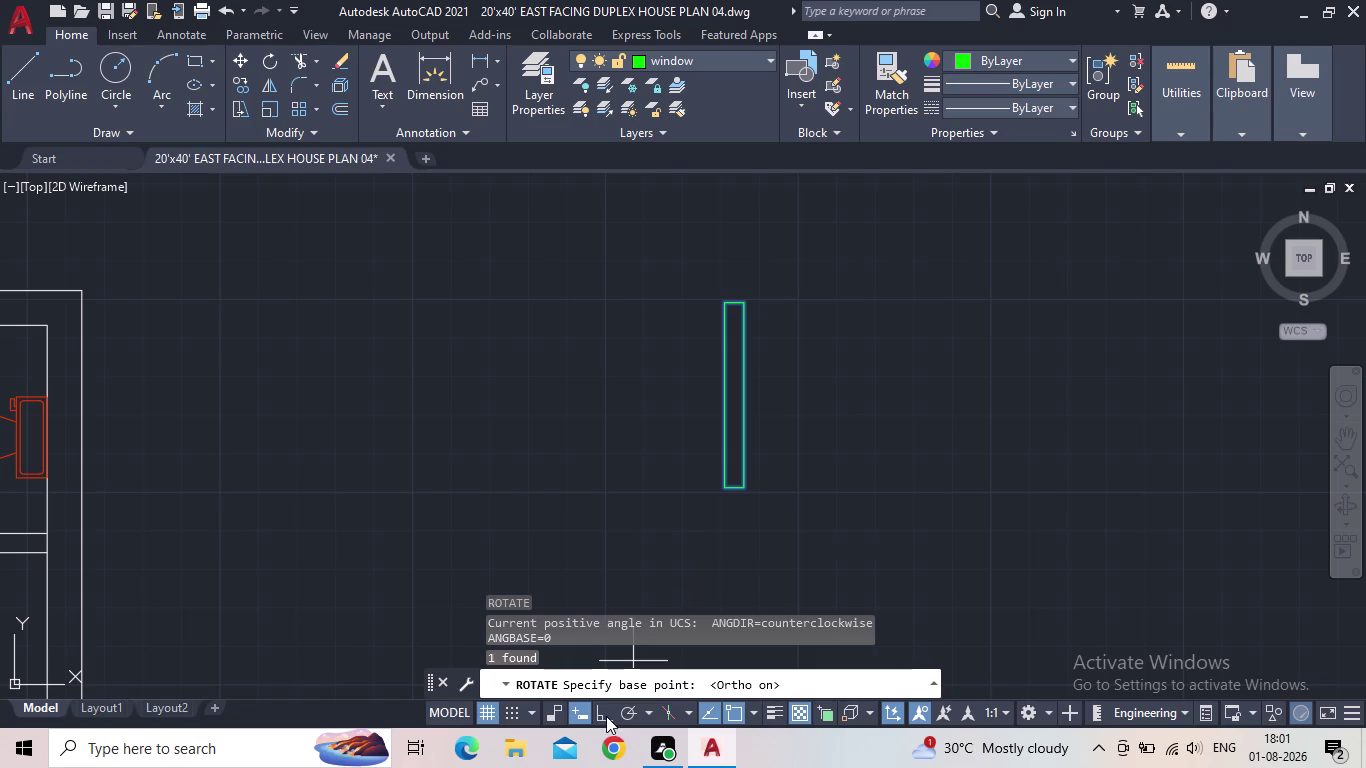
click(724, 488)
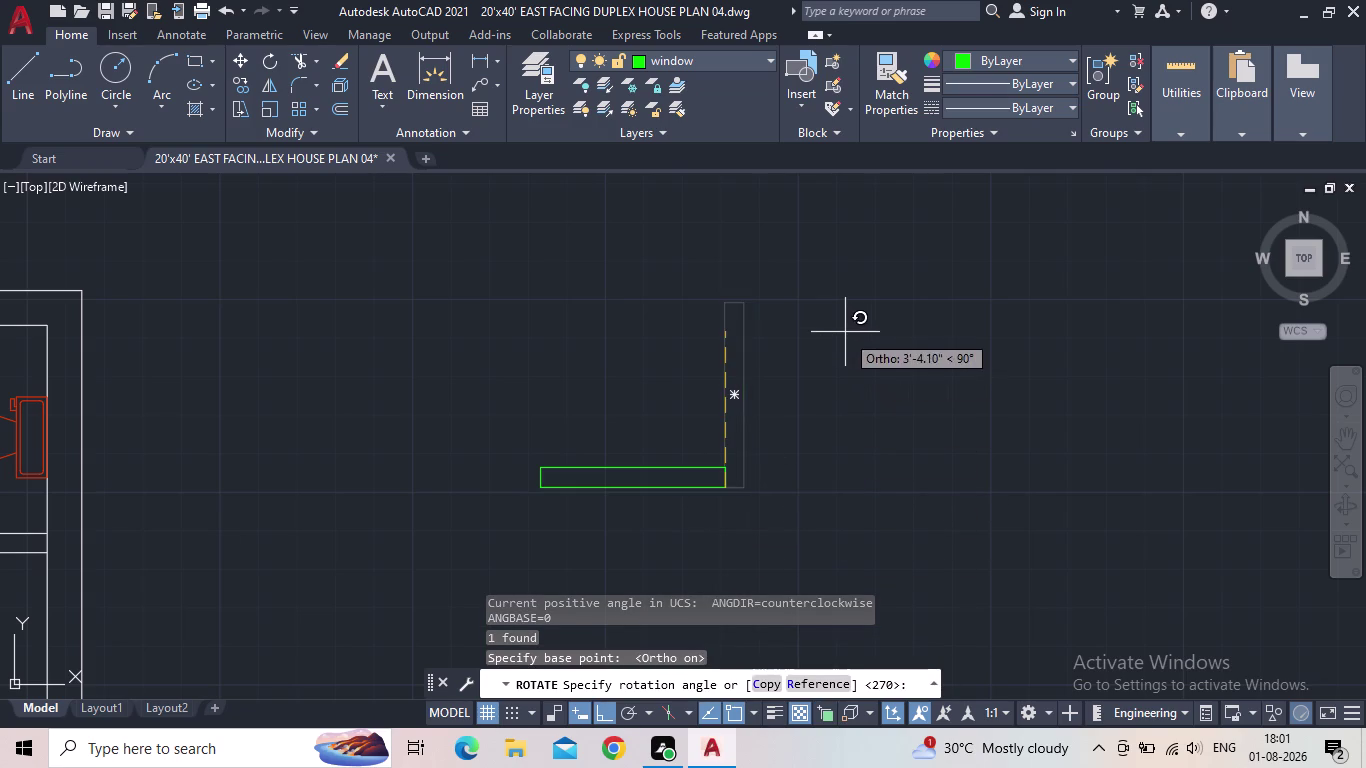
click(840, 327)
key(Escape)
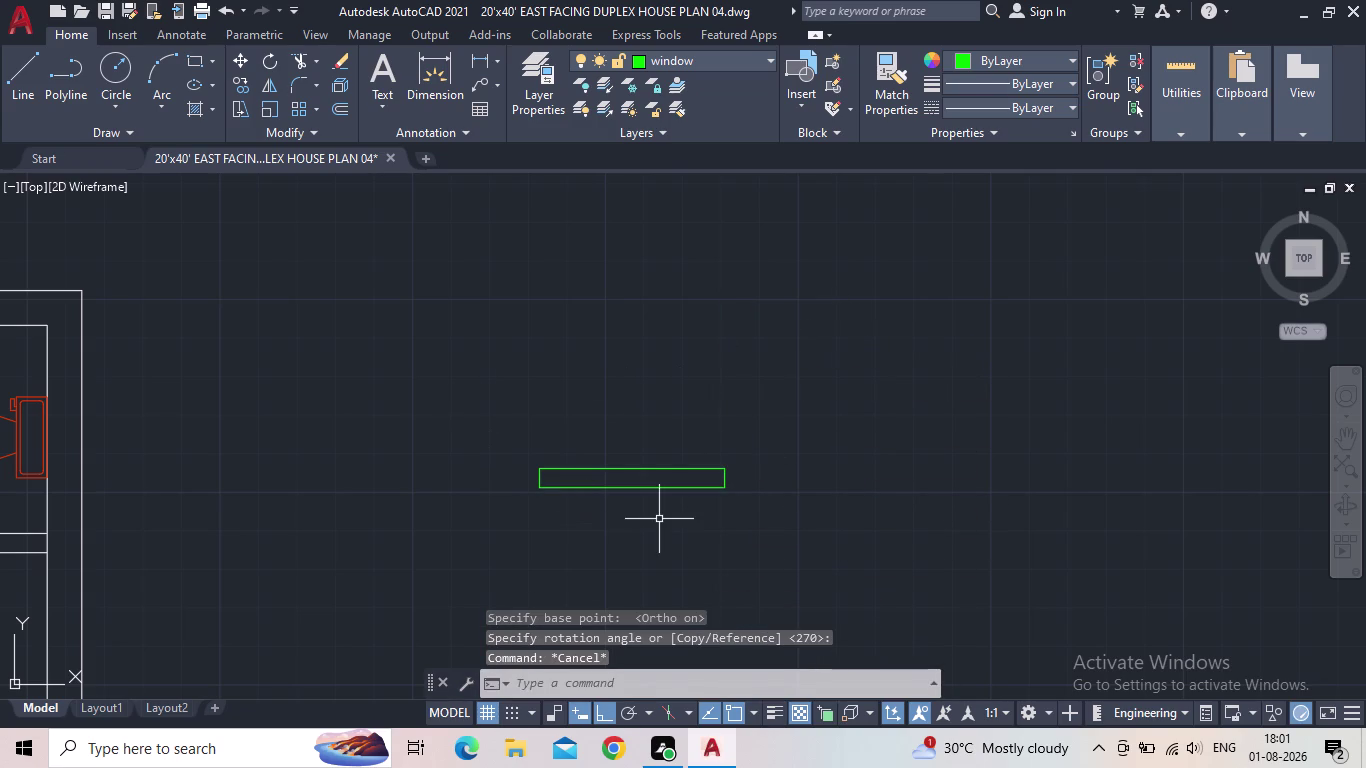
Draw a centre line across the window rectangle between its side midpoints.
key(l)
key(Return)
scroll(up, 3)
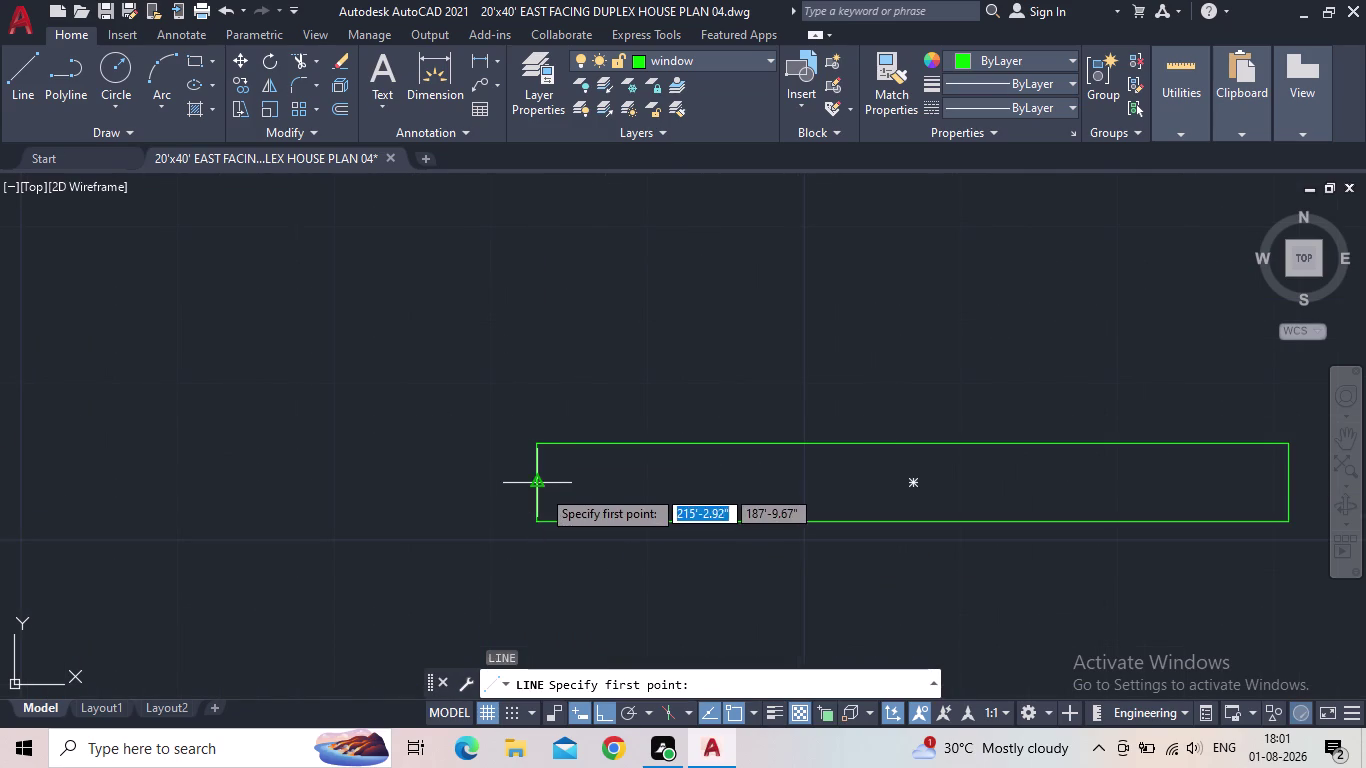
click(541, 487)
click(1286, 487)
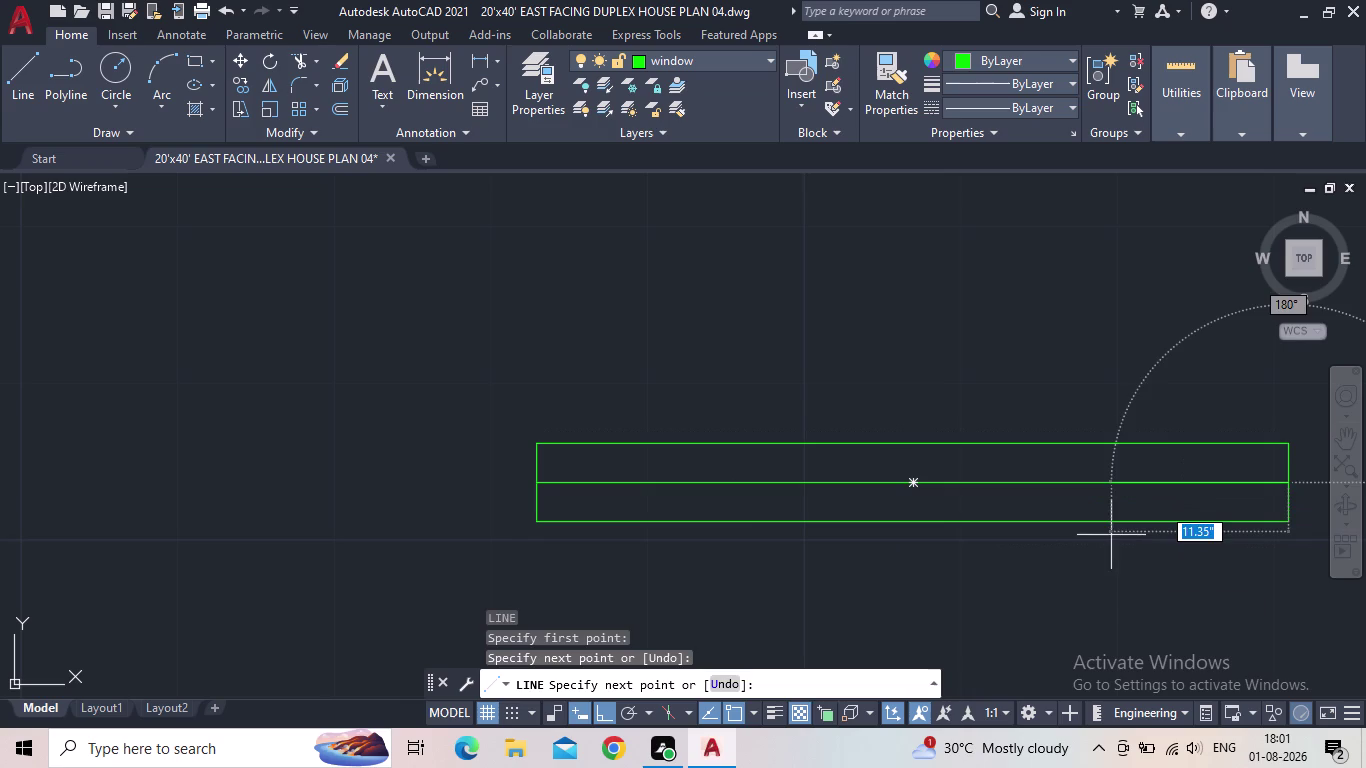
key(Escape)
scroll(down, 3)
middle_drag(1105, 585, 947, 555)
Copy the rectangle and centre line from a corner base point, with Ortho off.
drag(1059, 585, 1022, 567)
drag(526, 401, 538, 405)
scroll(up, 3)
middle_drag(846, 471, 744, 337)
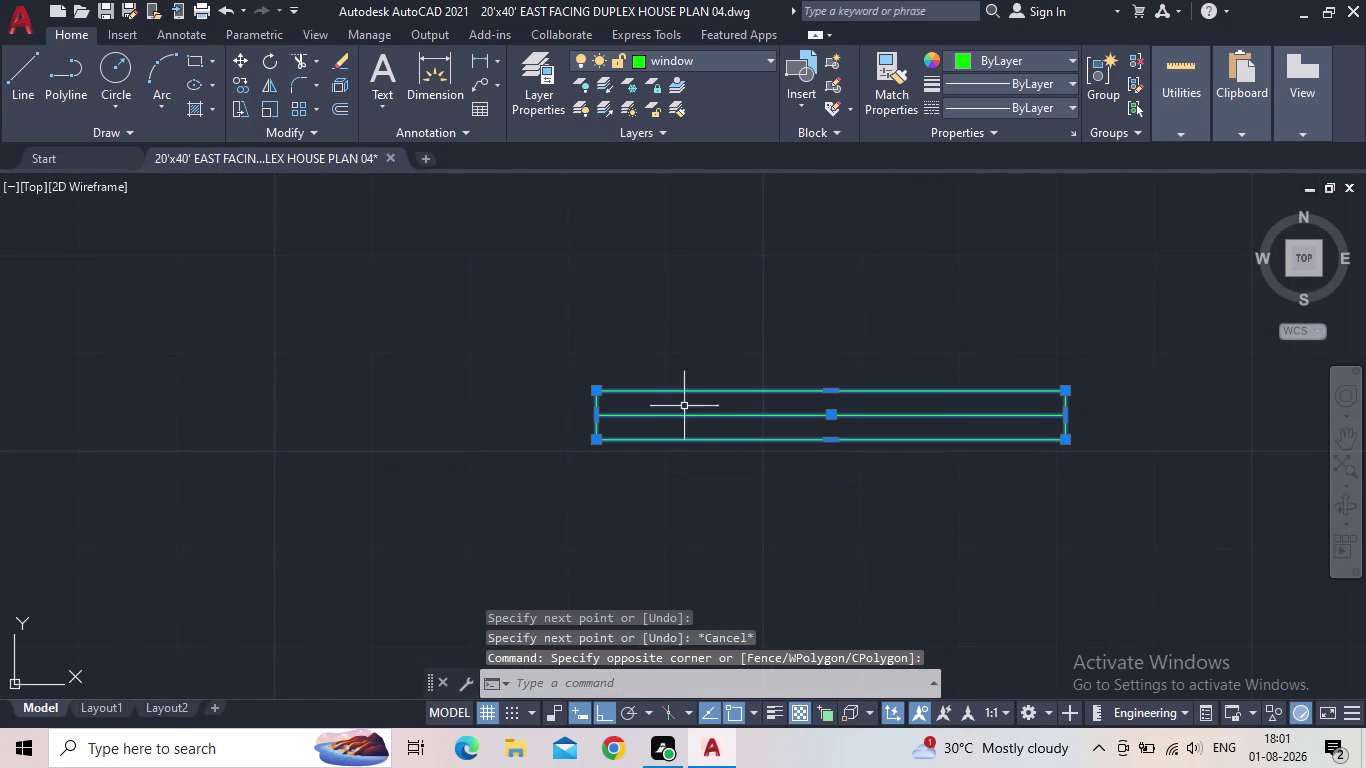
key(c)
key(o)
key(Return)
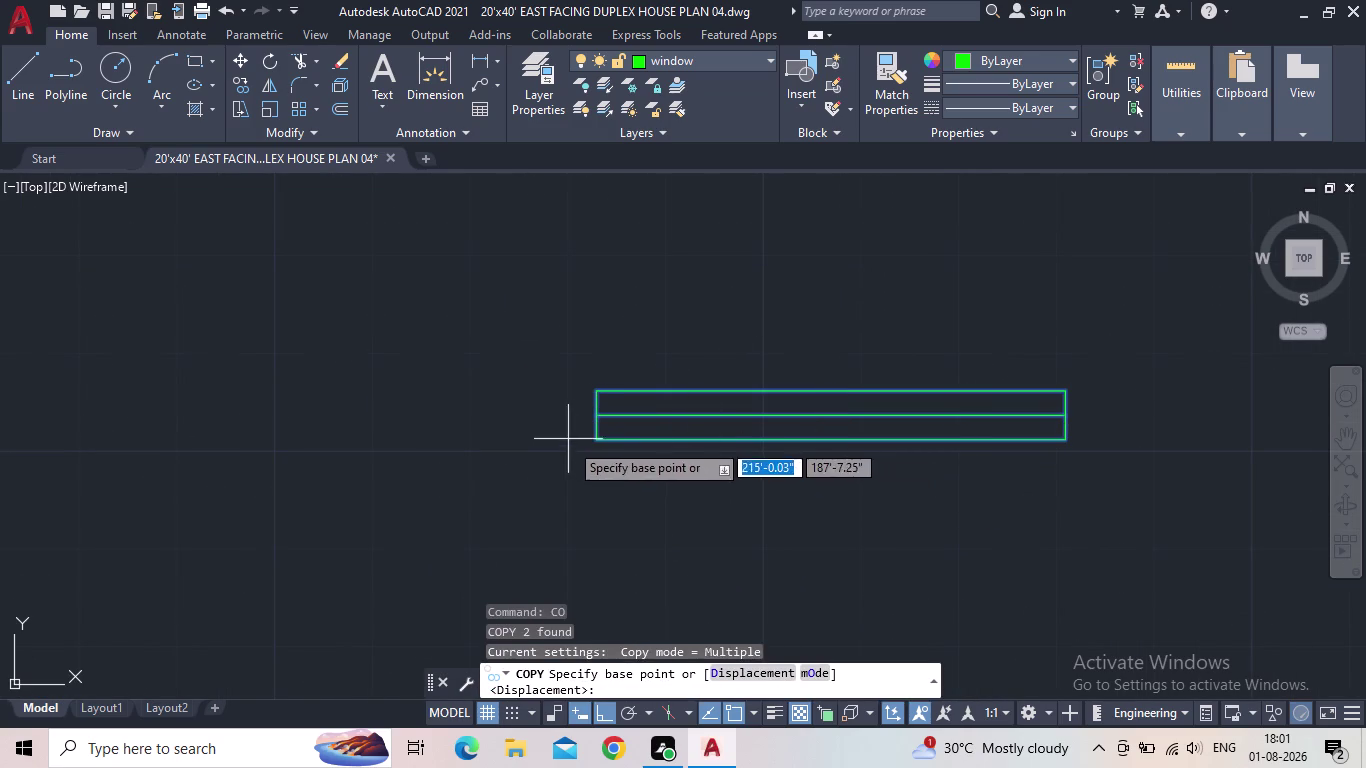
click(599, 438)
middle_drag(417, 402, 882, 306)
scroll(down, 3)
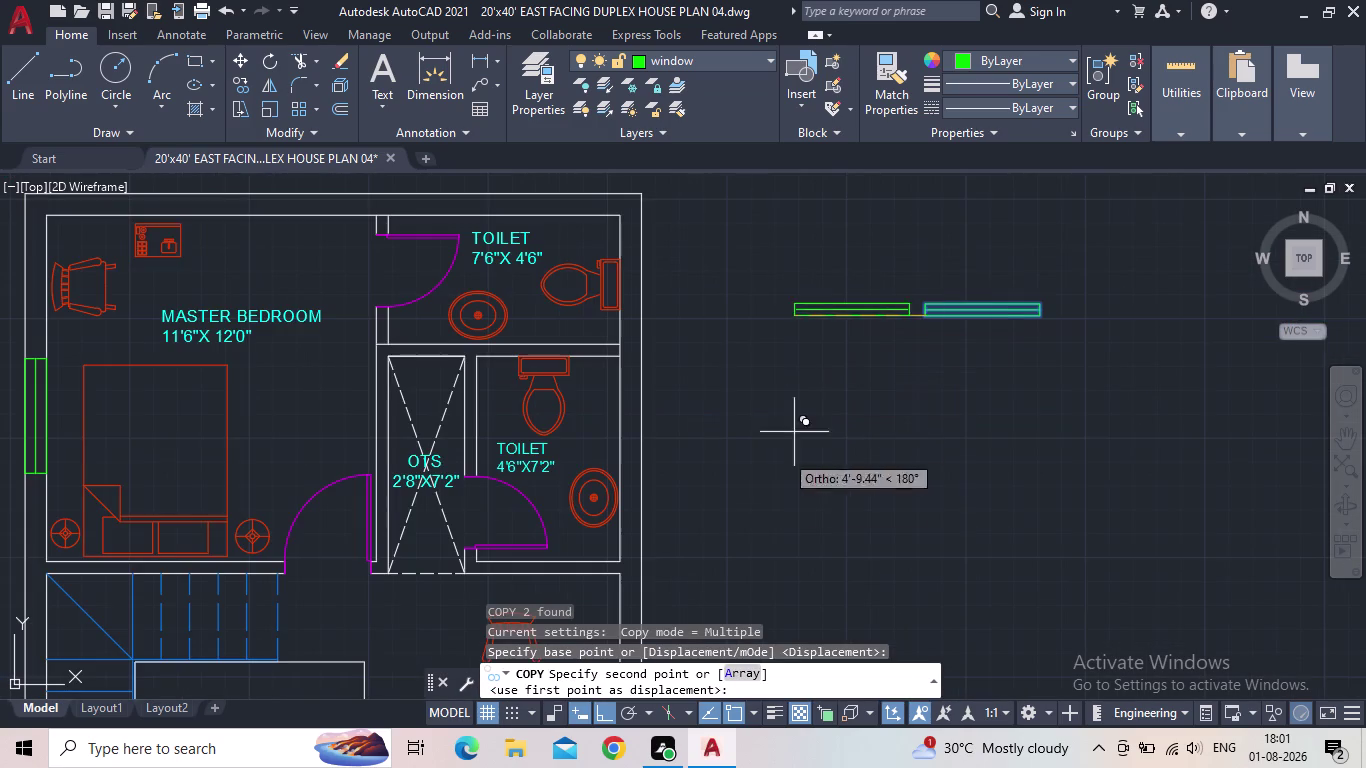
click(611, 713)
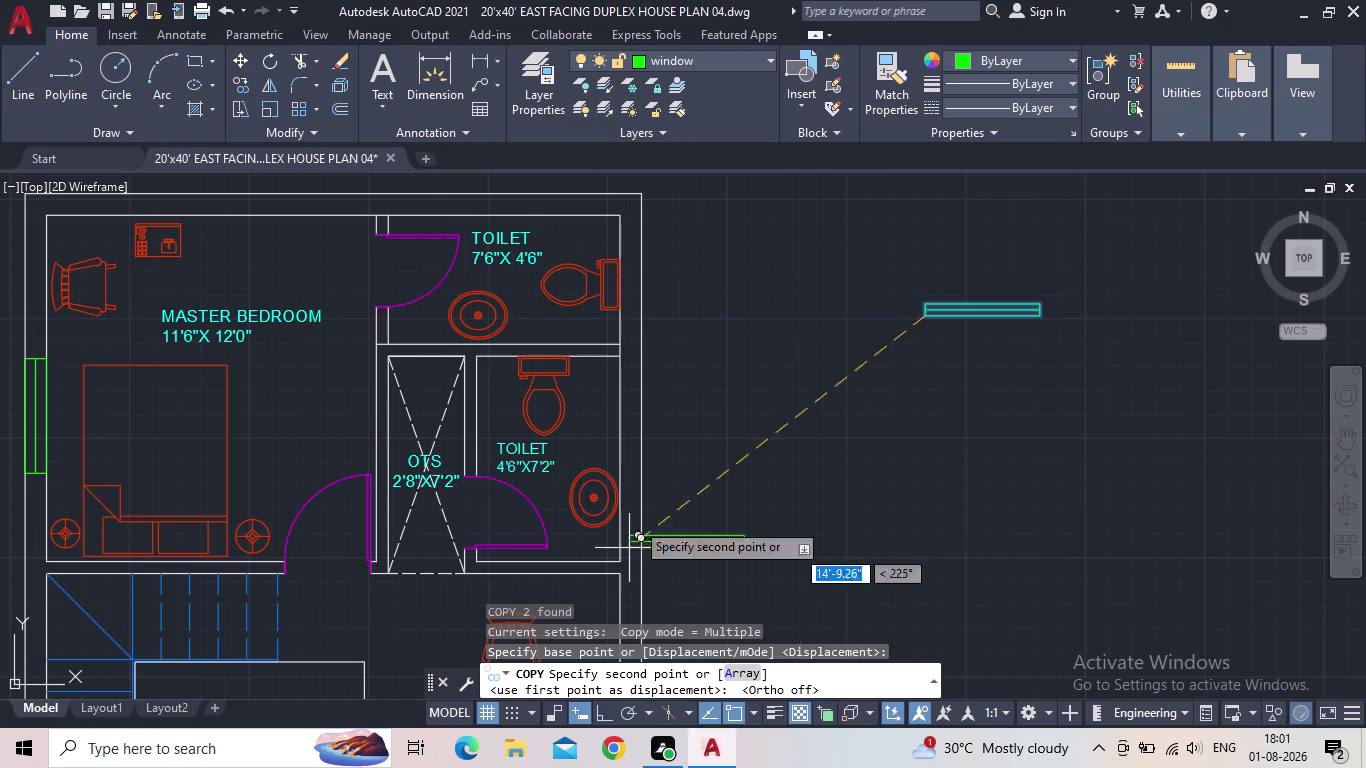
Pan past the kitchen and parking to bring the garden wall into view.
middle_drag(684, 433, 970, 276)
scroll(down, 3)
middle_drag(965, 488, 895, 166)
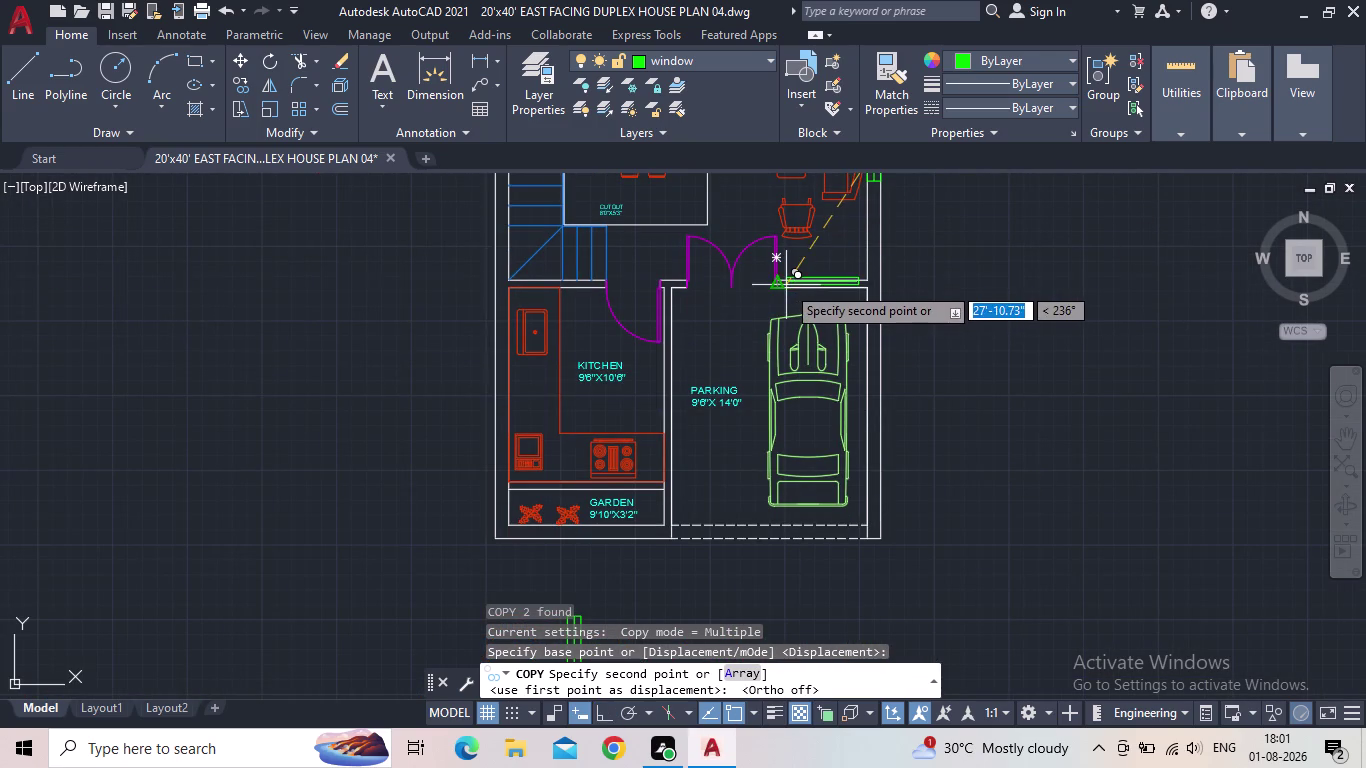
scroll(up, 3)
middle_drag(733, 369, 744, 359)
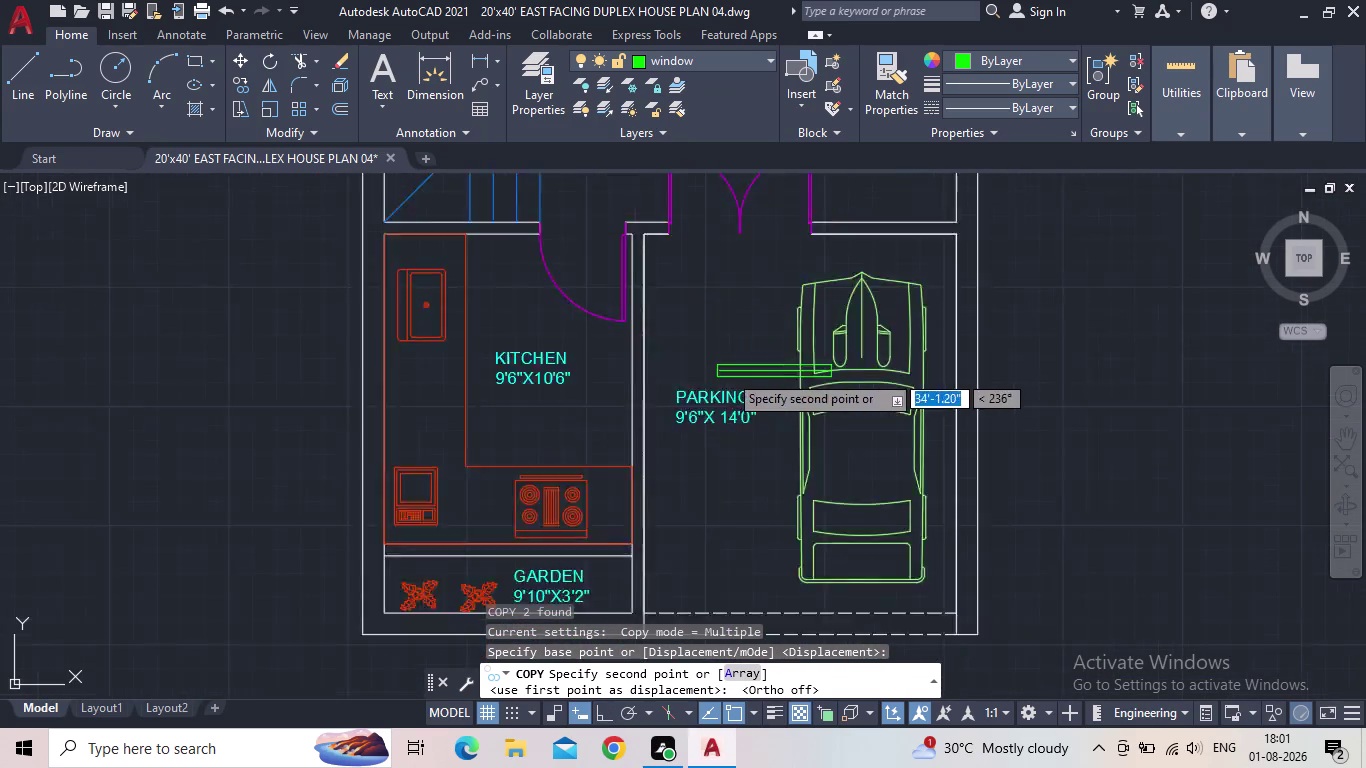
middle_drag(744, 359, 915, 202)
scroll(up, 3)
scroll(up, 3)
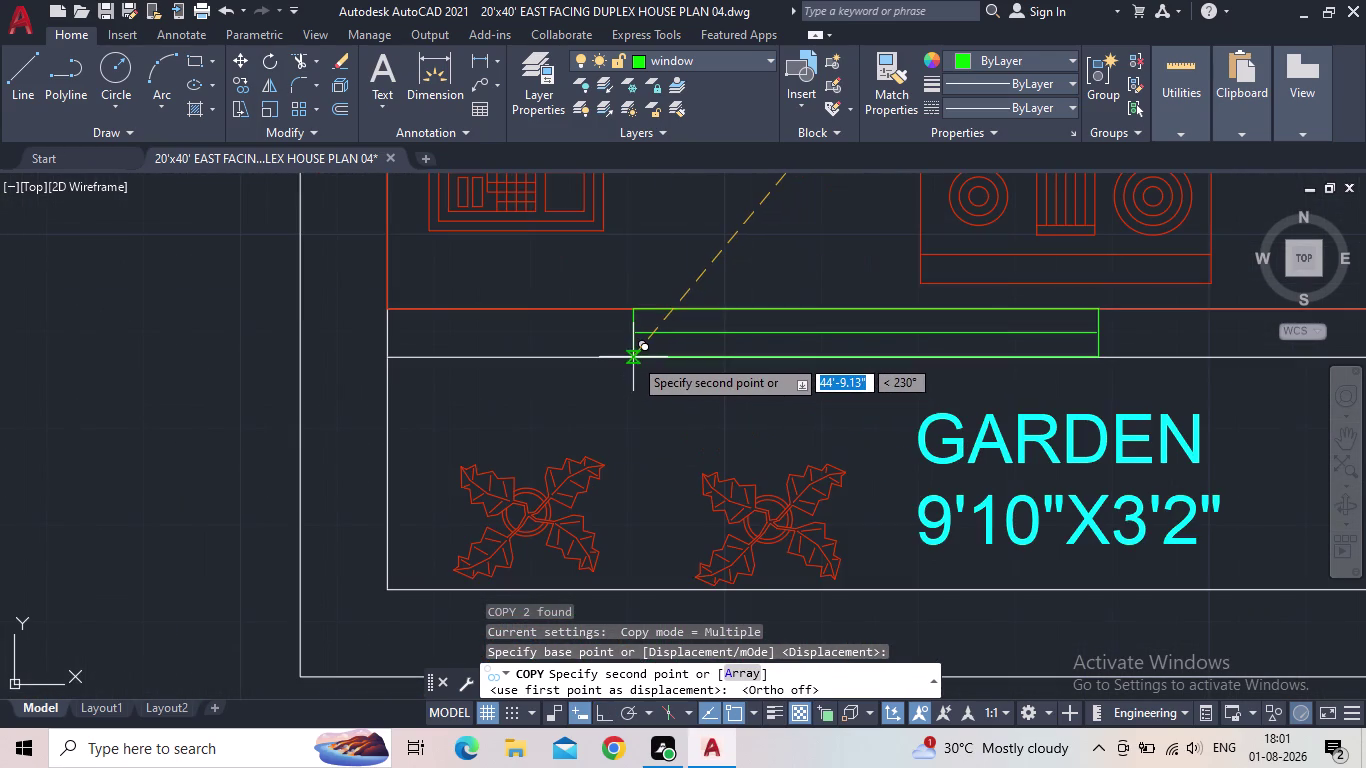